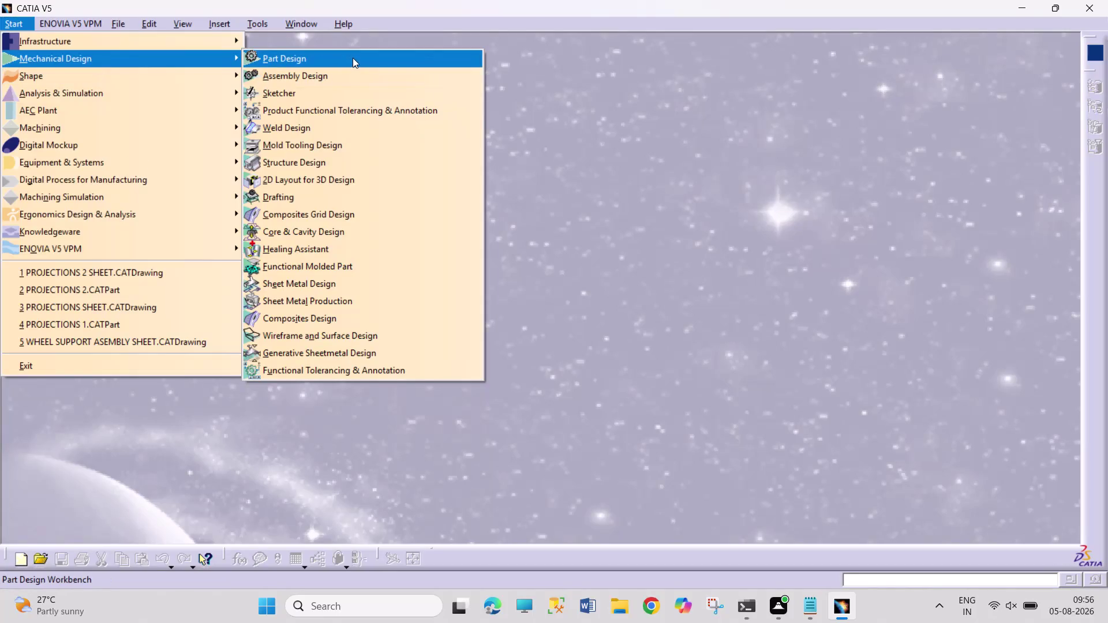
Create a new Part Design document, Part1, and select the xy plane.
click(352, 57)
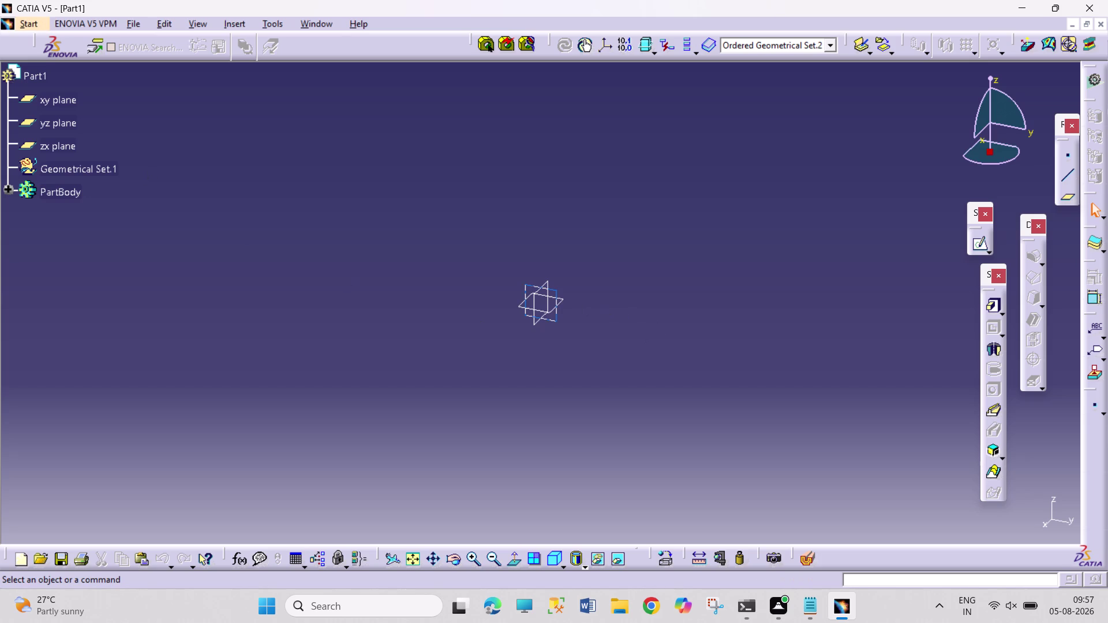
click(562, 299)
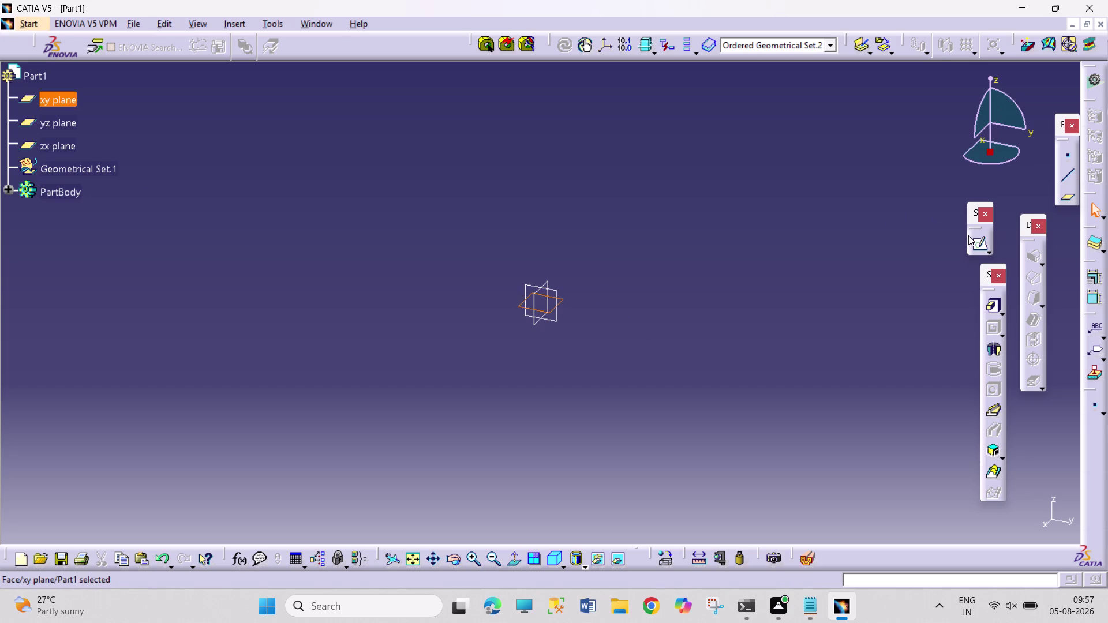
Start a sketch on the xy plane, then abandon the centered rectangle tool.
click(972, 242)
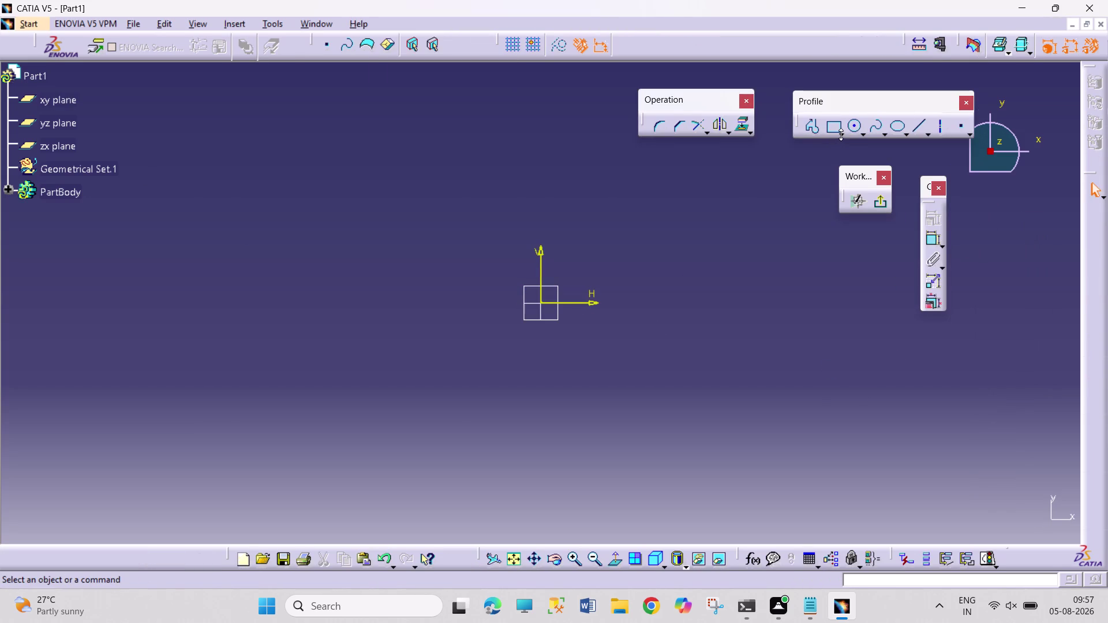
click(841, 135)
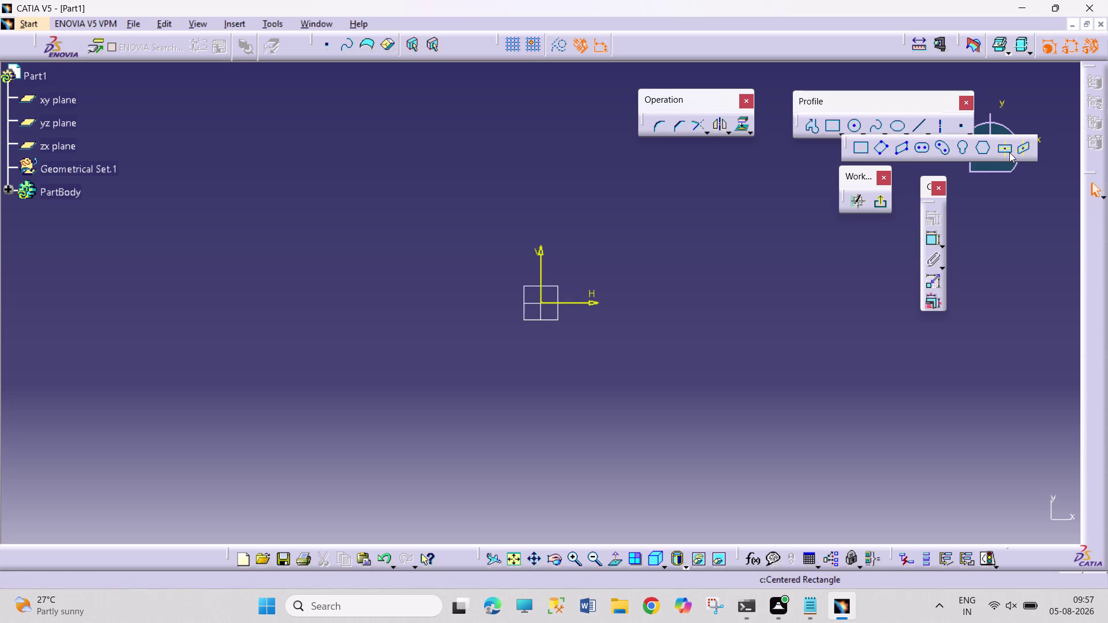
click(1009, 152)
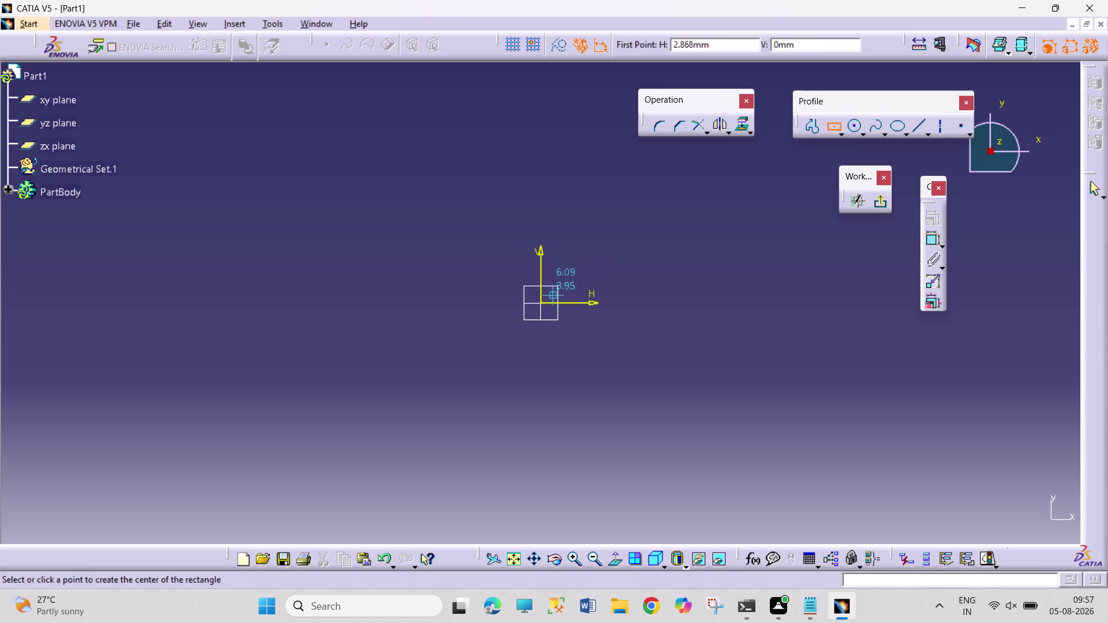
key(Escape)
key(Escape)
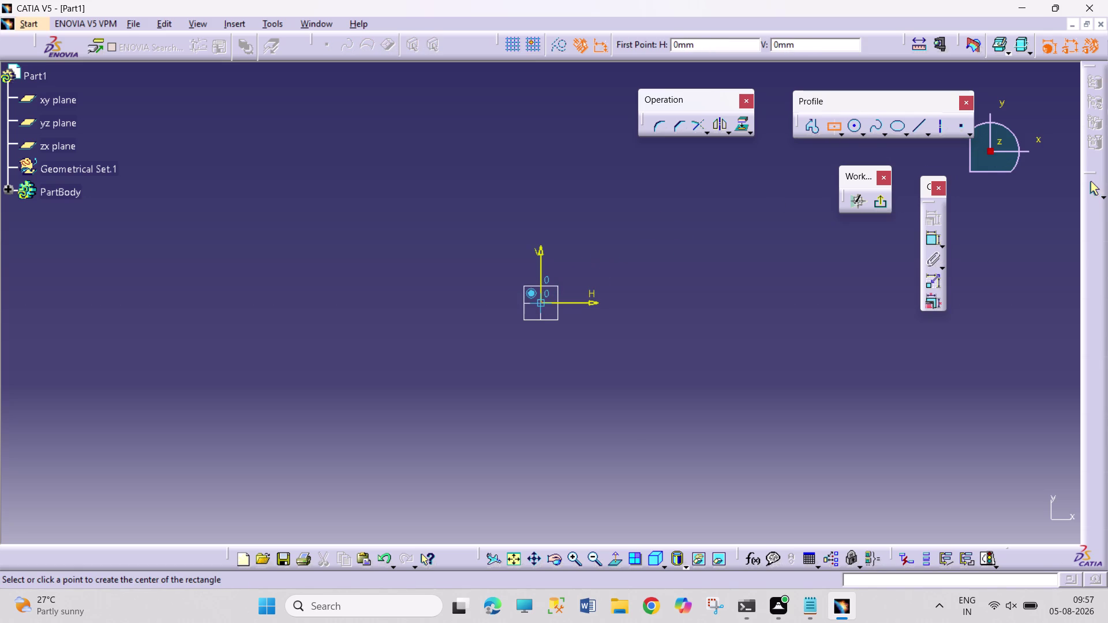
key(Escape)
key(Escape)
Draw a two-point rectangle with opposite corners surrounding the origin.
click(840, 136)
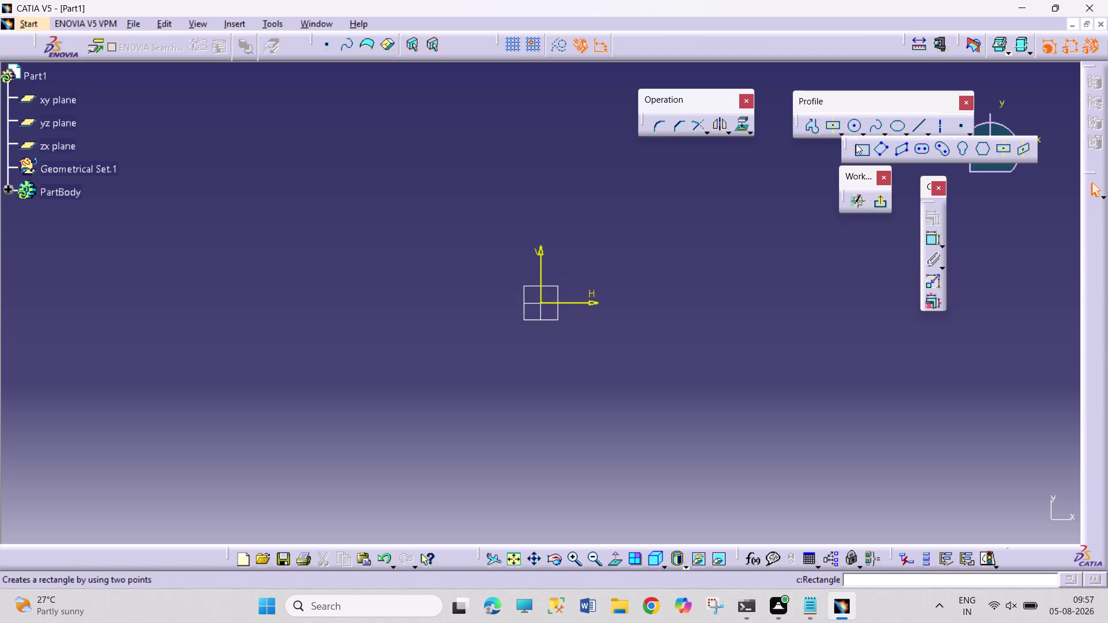
click(862, 151)
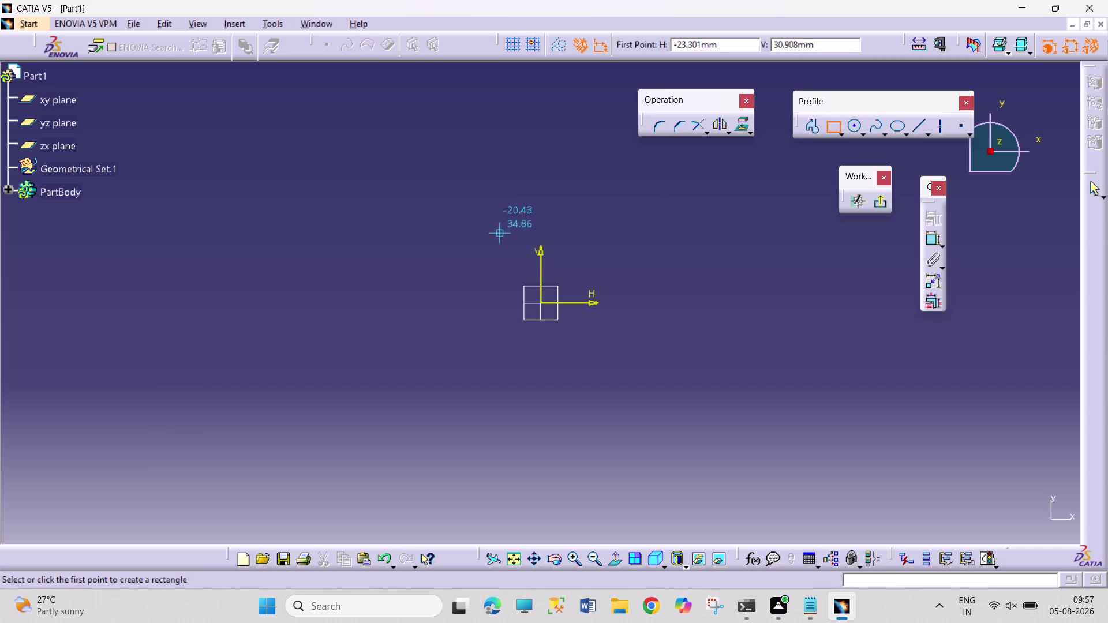
click(430, 232)
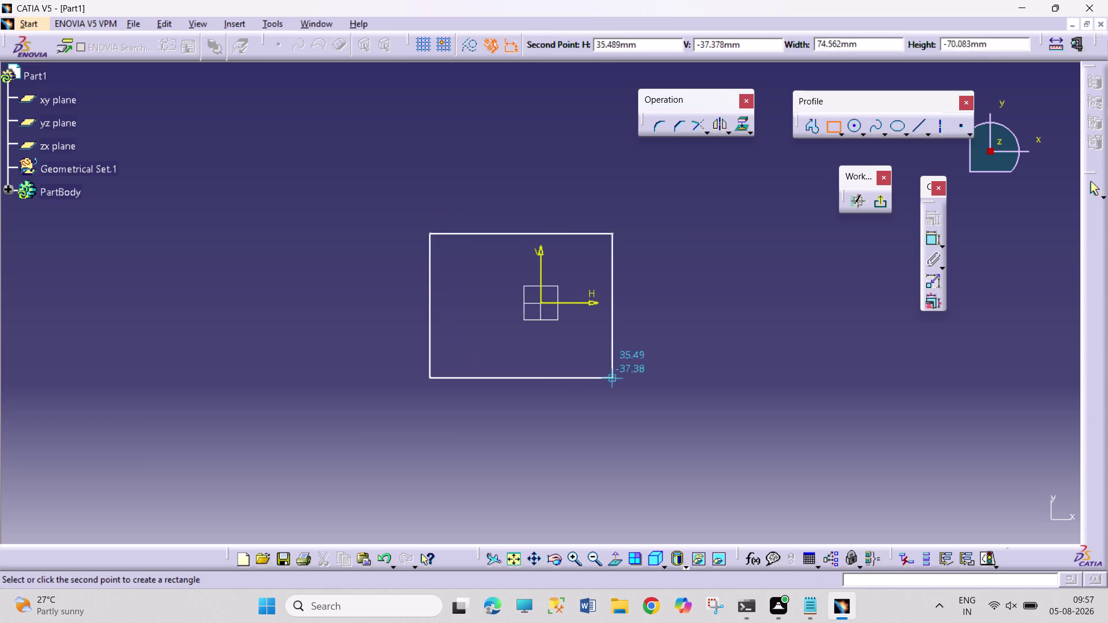
click(786, 362)
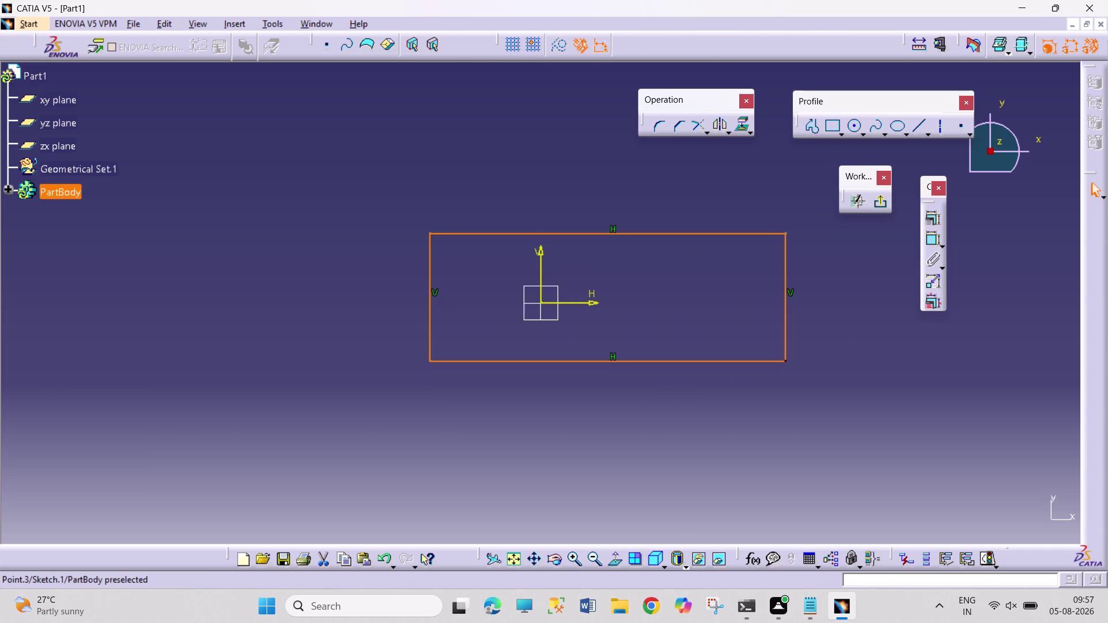
click(850, 345)
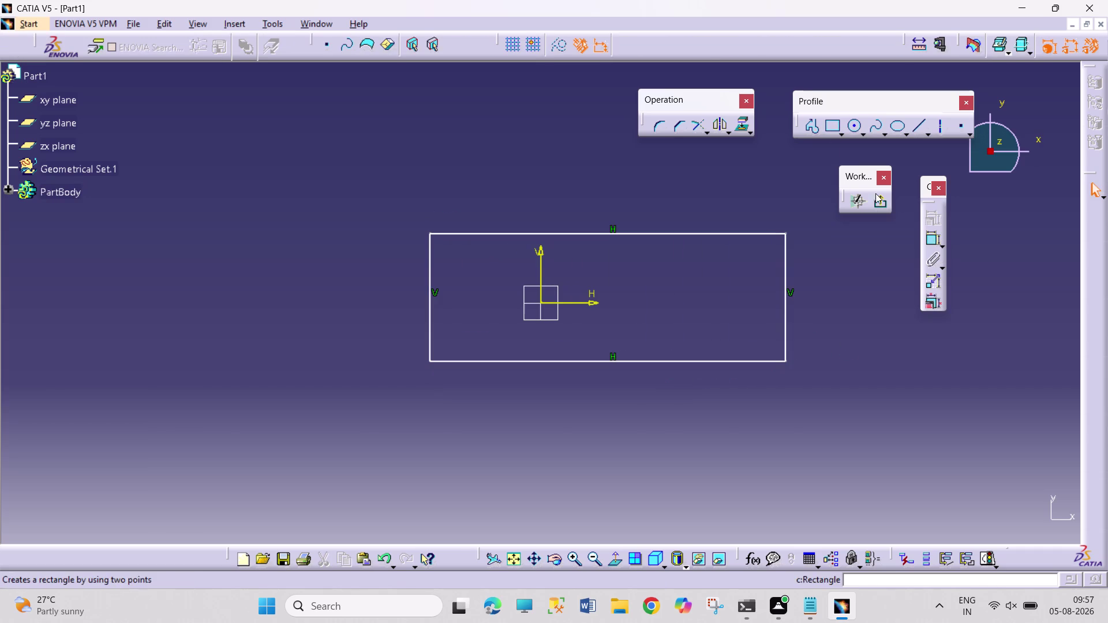
click(930, 244)
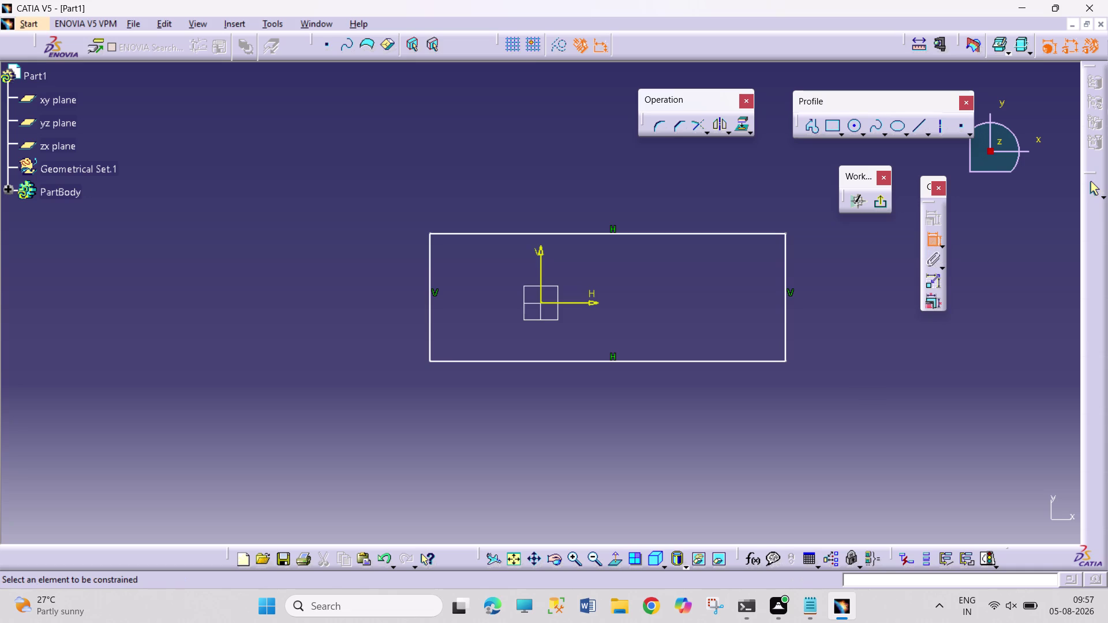
Dimension the rectangle's left edge 75 mm from the vertical axis.
click(433, 304)
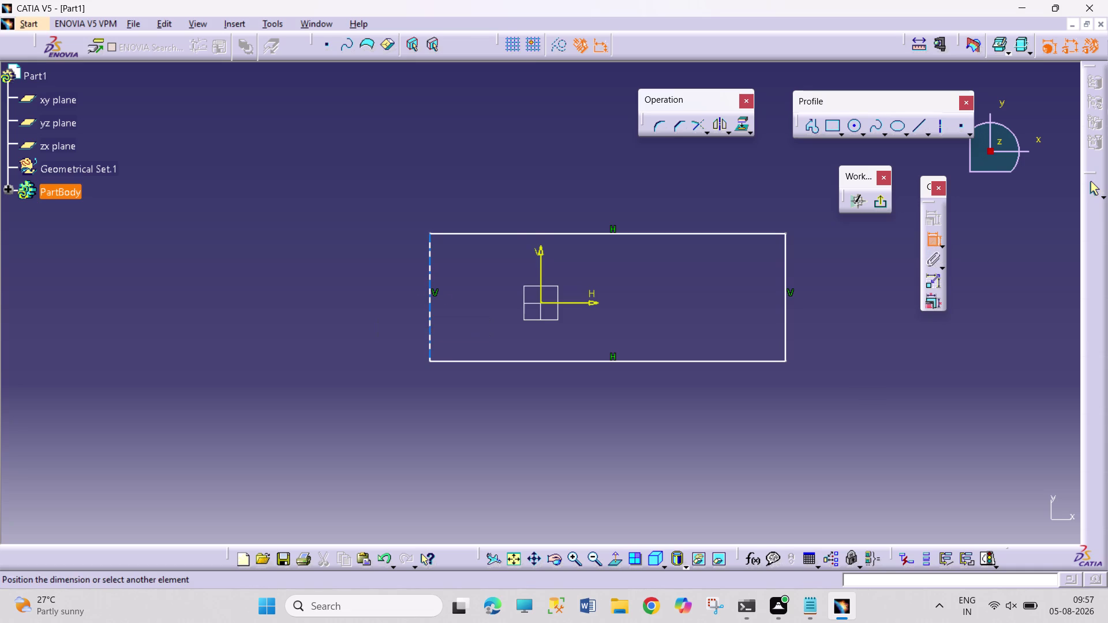
click(540, 263)
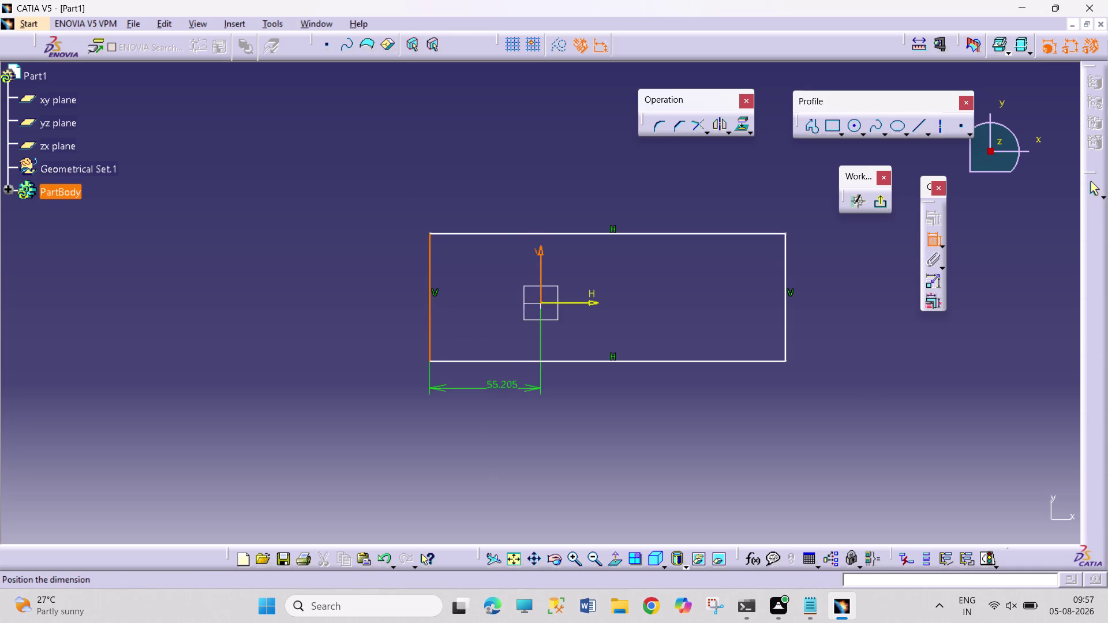
click(501, 395)
double_click(504, 388)
text(75)
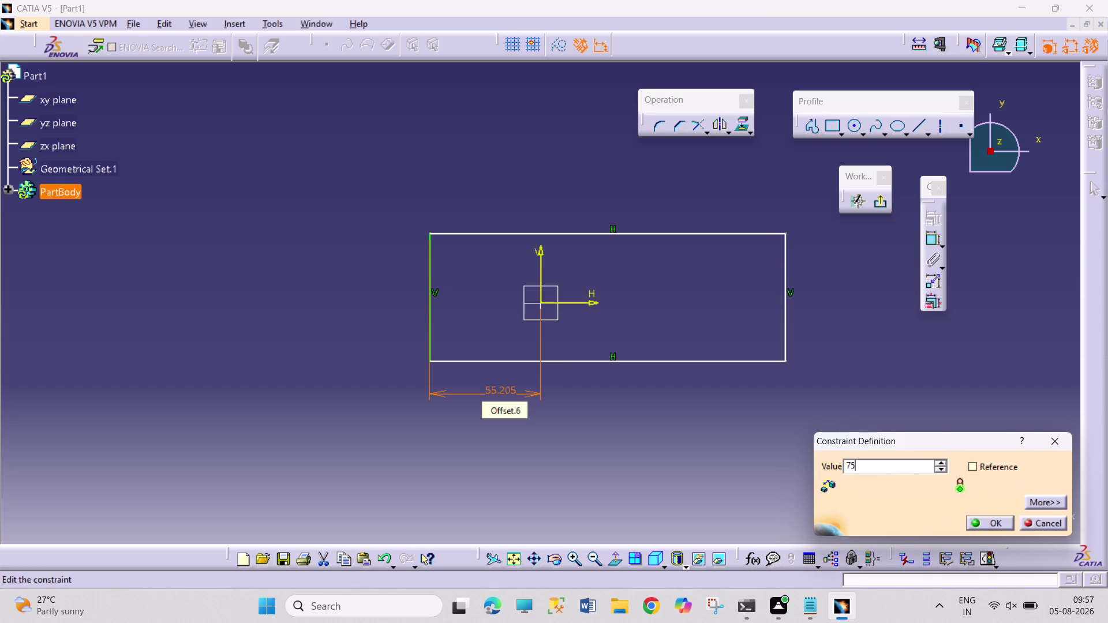
key(Return)
click(719, 405)
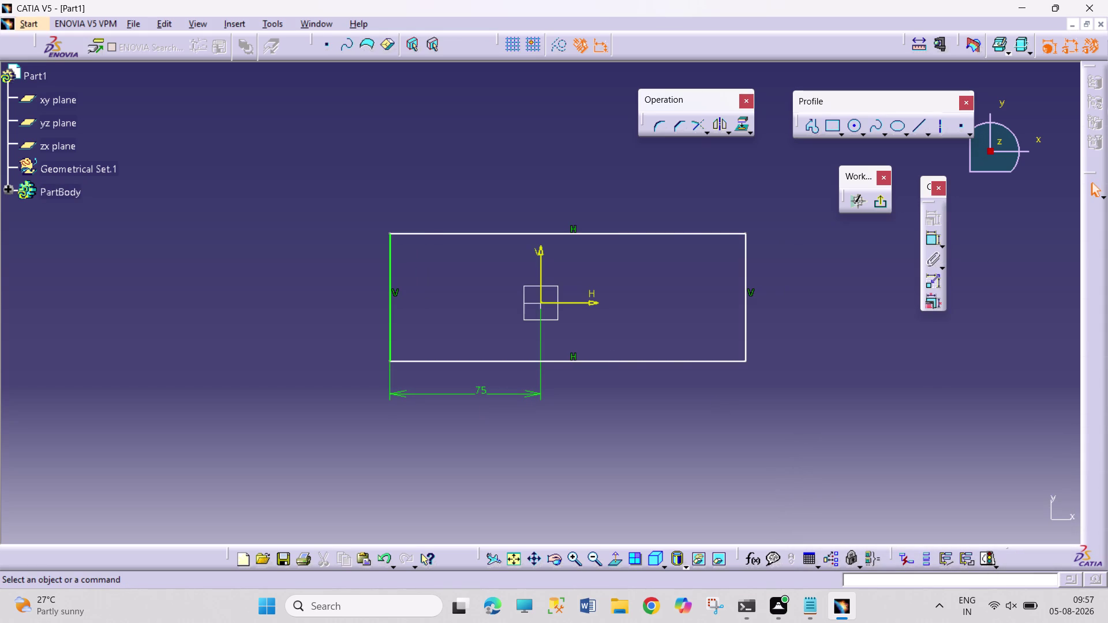
Dimension the right edge 90 mm from the vertical axis.
click(934, 241)
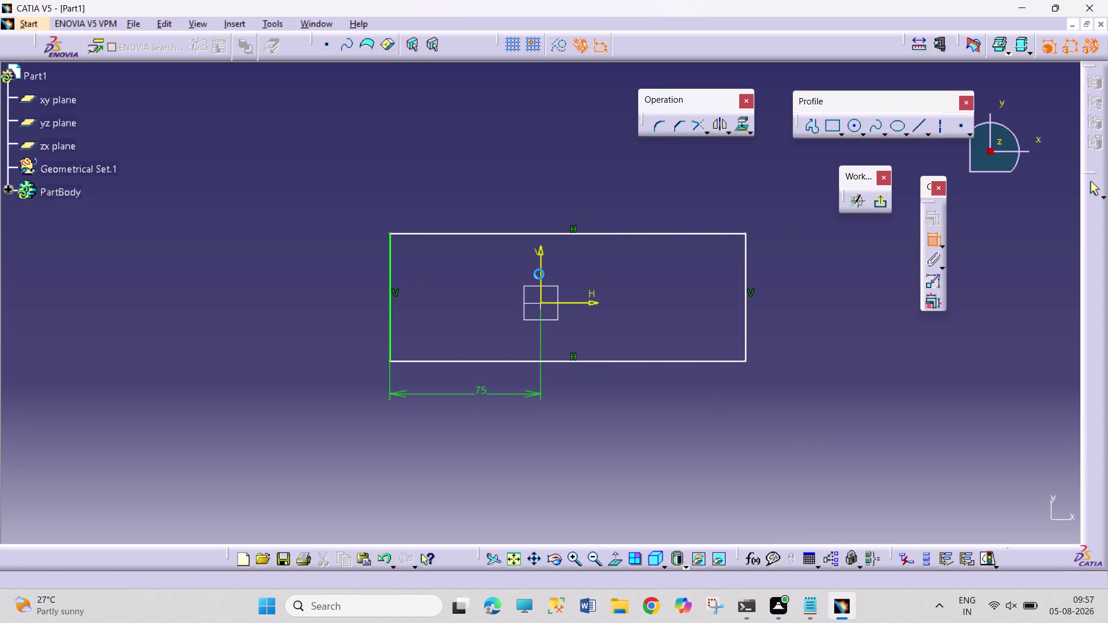
click(544, 271)
click(746, 287)
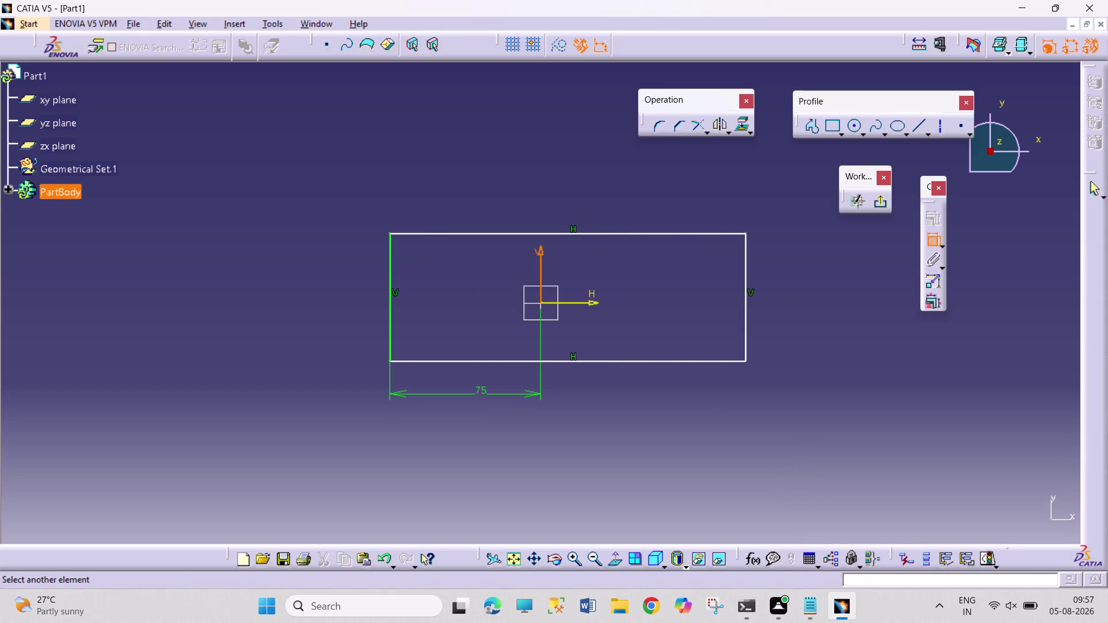
click(670, 392)
double_click(679, 385)
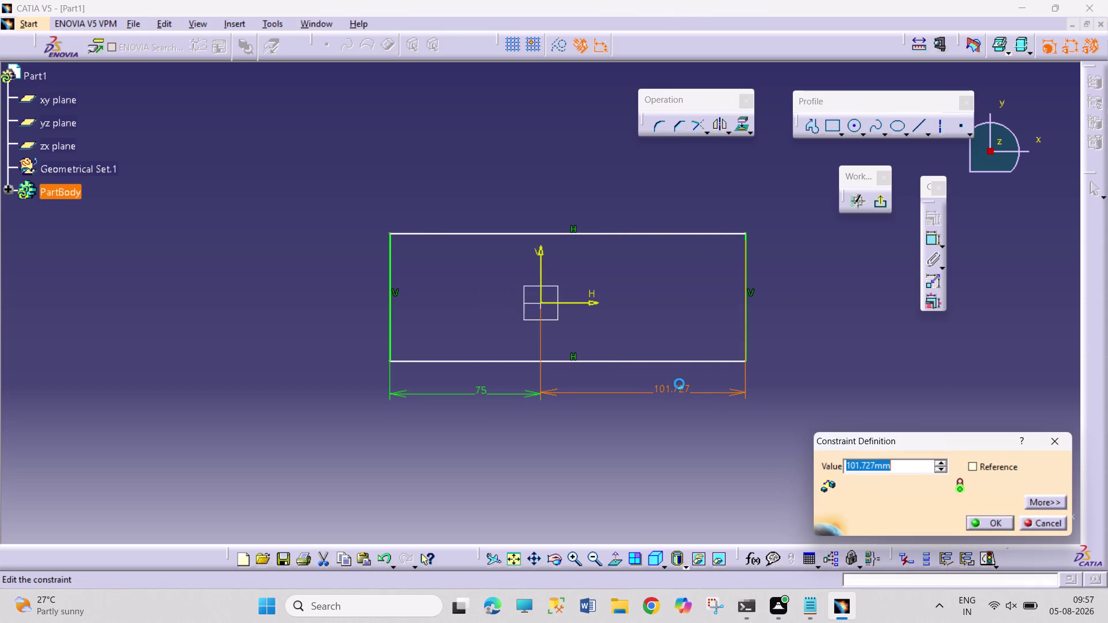
text(90)
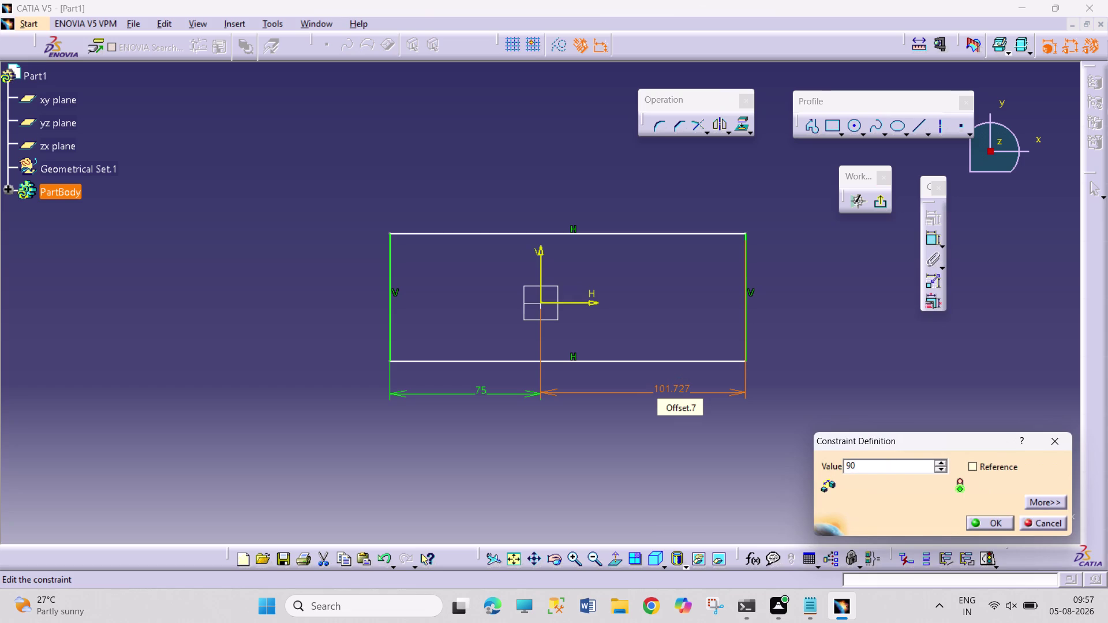
key(Return)
click(848, 380)
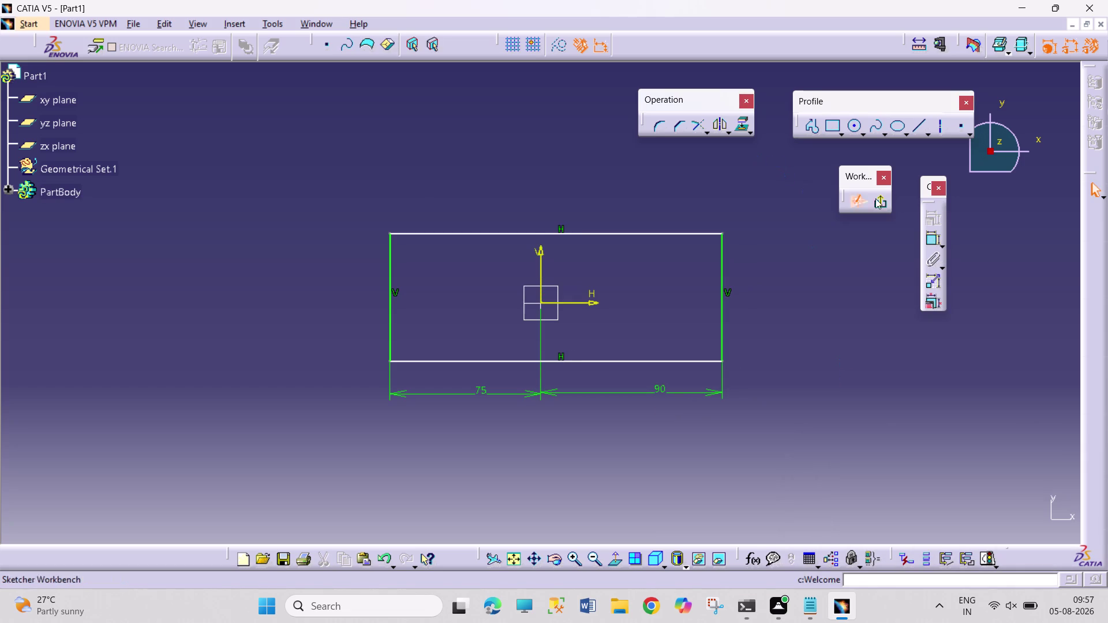
Set the rectangle's right edge length to 56 mm.
click(931, 242)
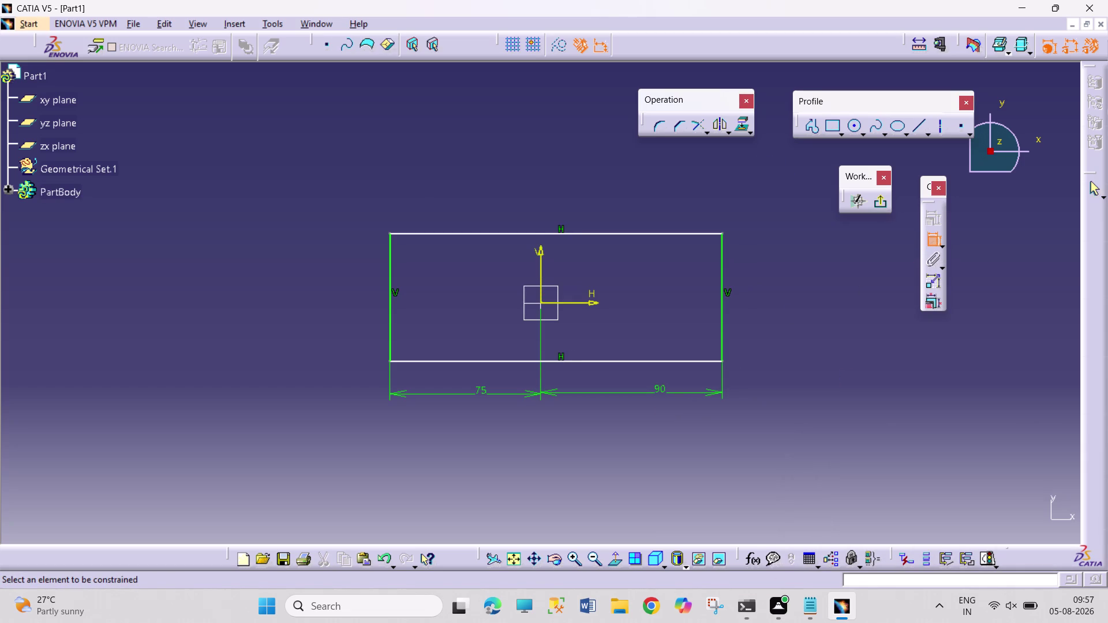
drag(723, 303, 731, 301)
click(798, 292)
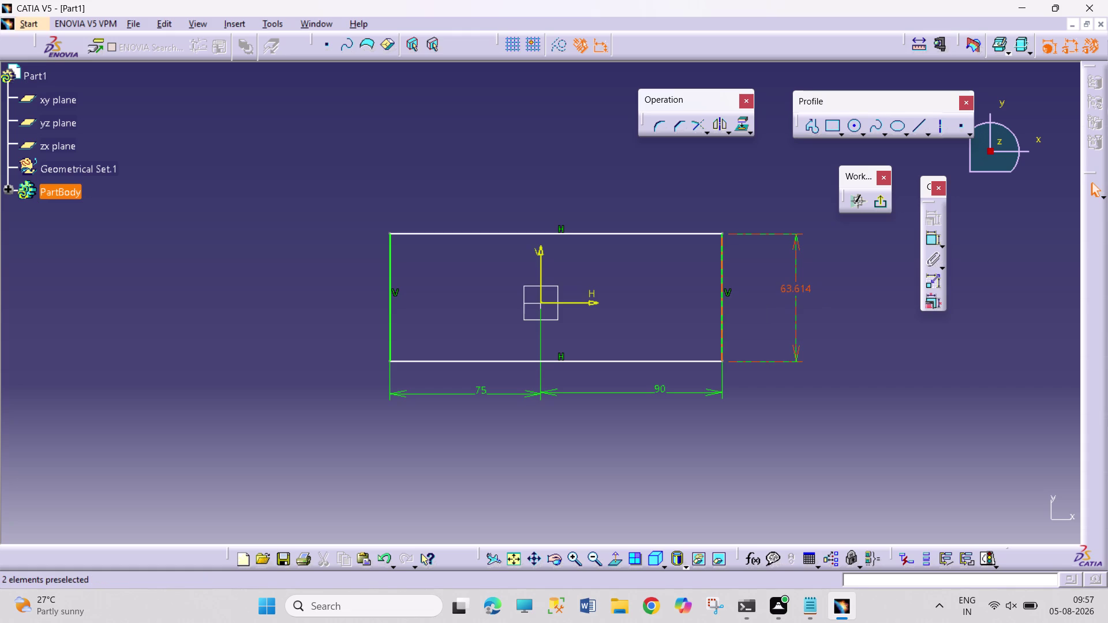
double_click(800, 286)
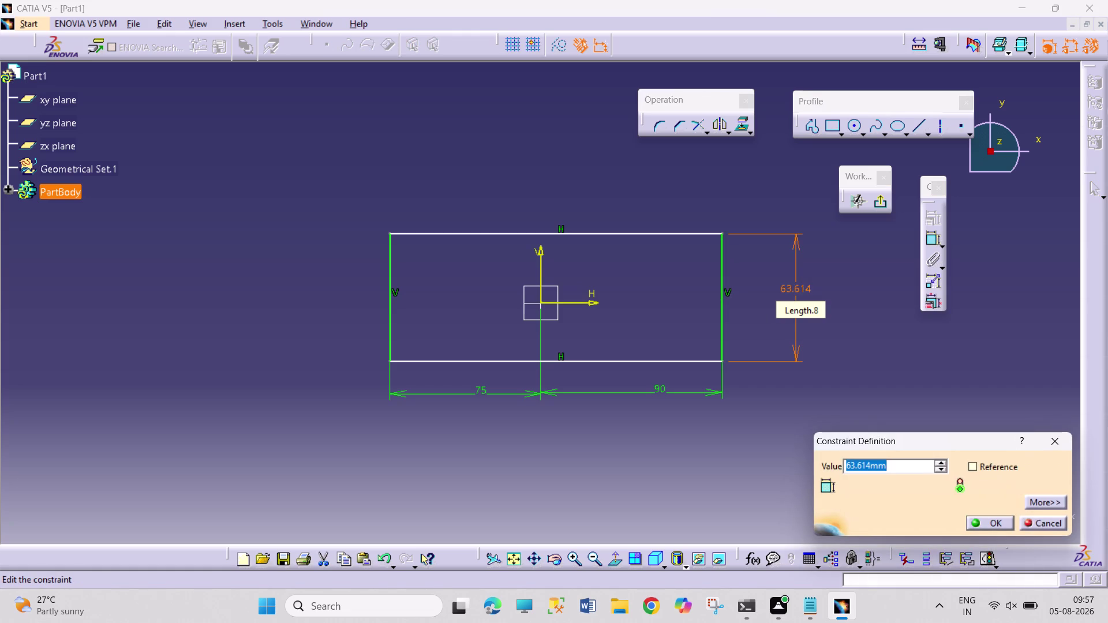
text(56)
key(Return)
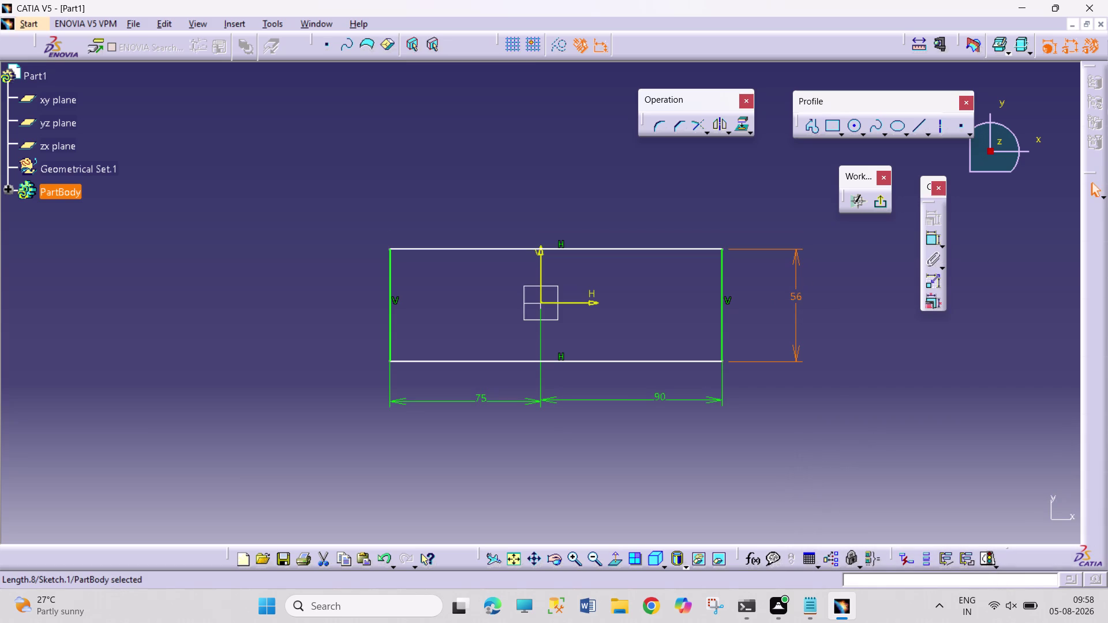
click(852, 349)
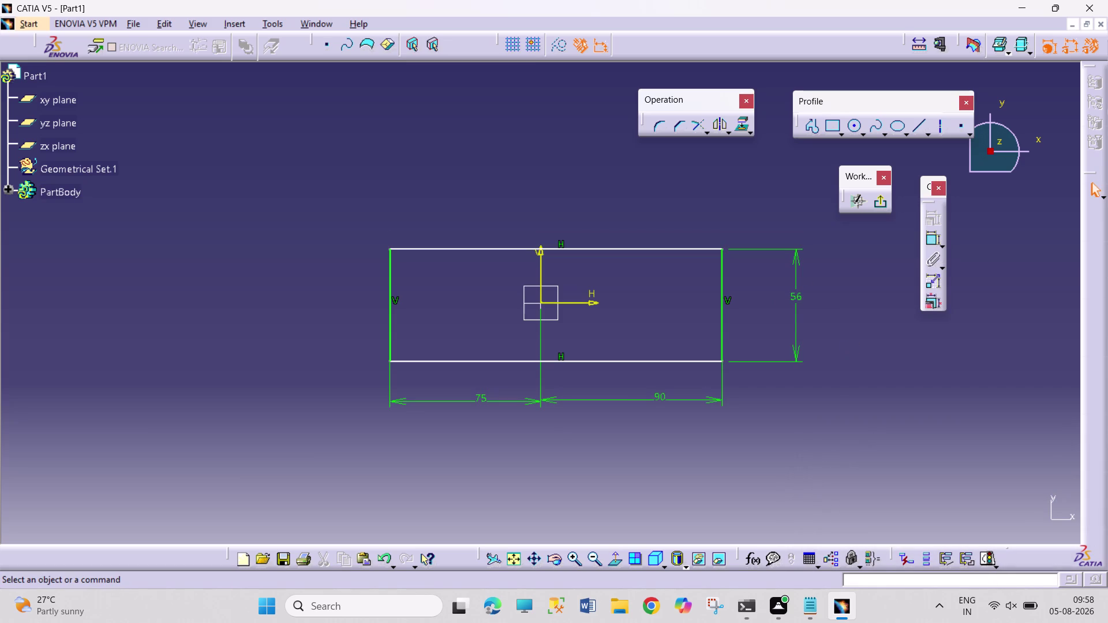
click(938, 242)
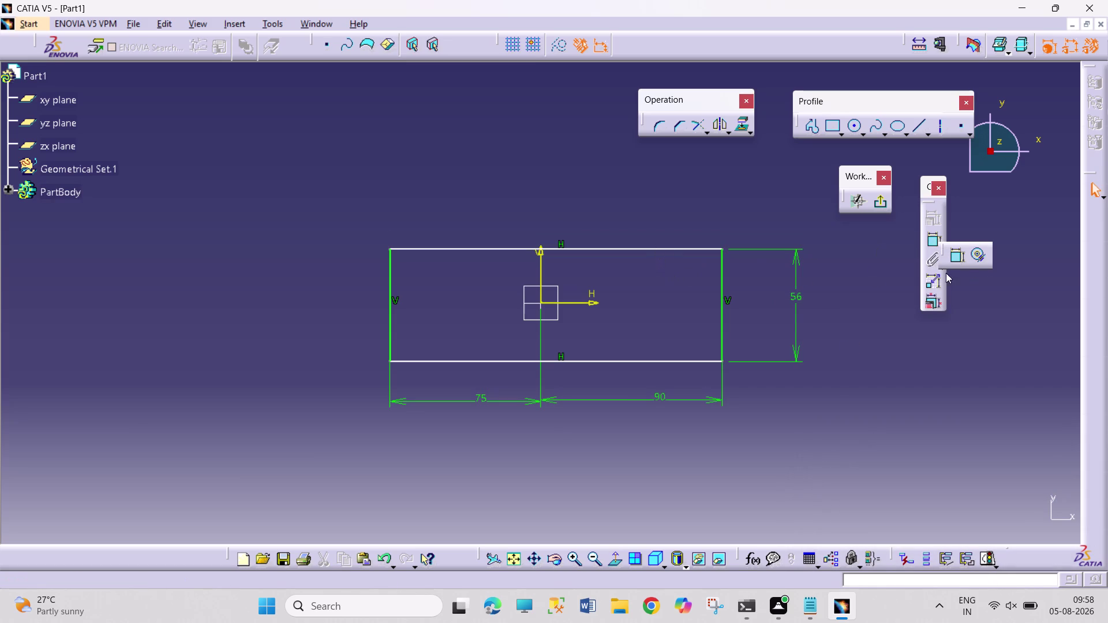
Delete the redundant 165 overall width dimension and drag the rectangle into position.
click(953, 253)
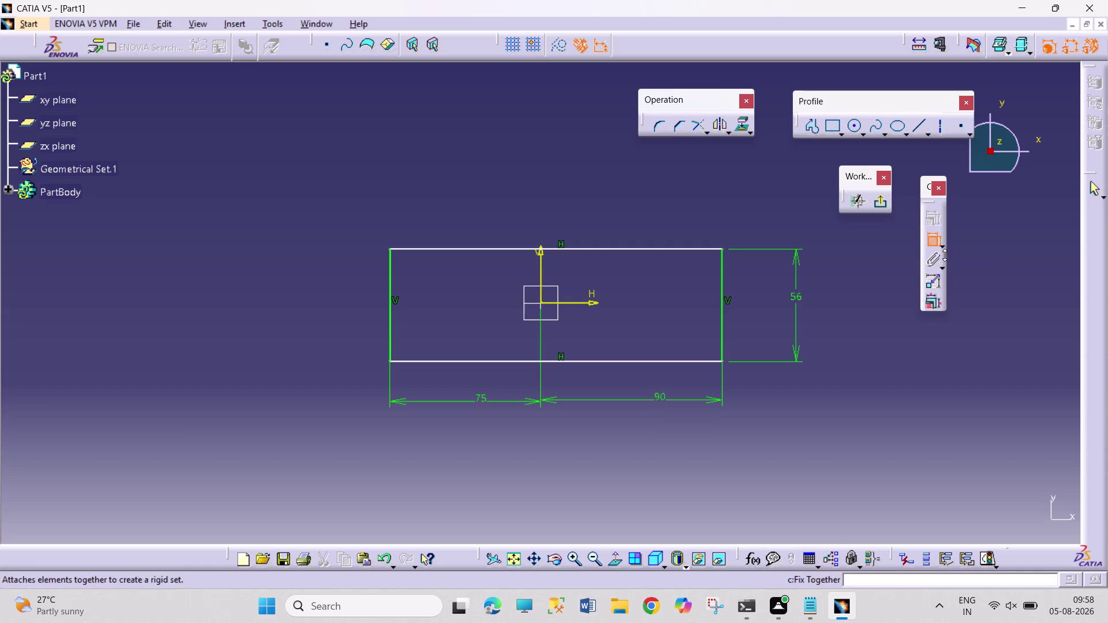
click(646, 250)
click(650, 214)
right_click(654, 213)
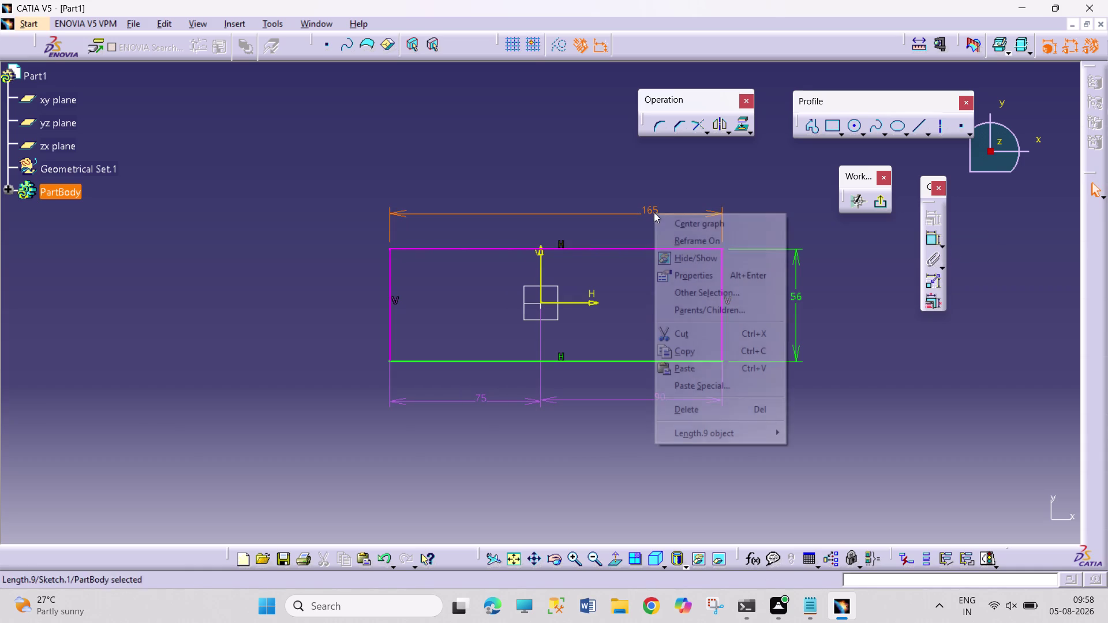
click(719, 408)
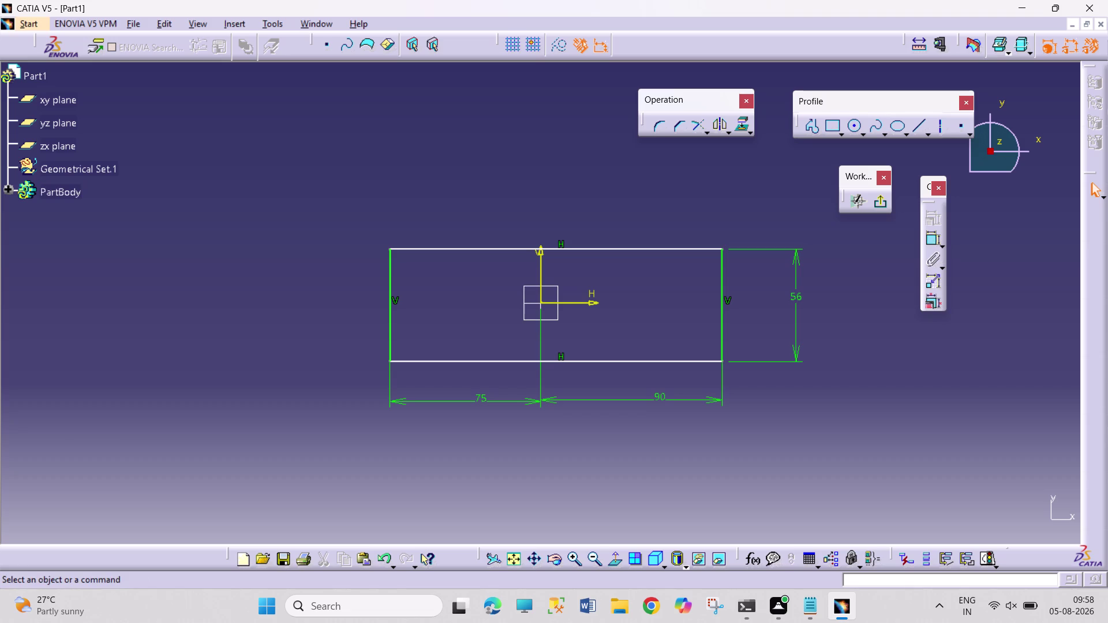
drag(724, 327, 783, 327)
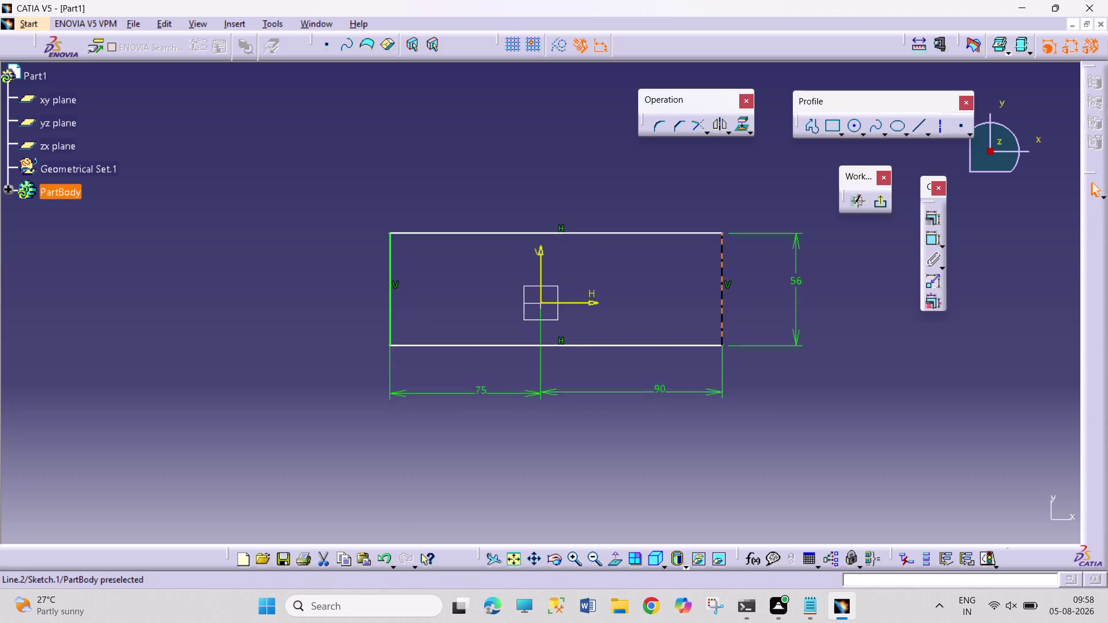
drag(784, 326, 783, 329)
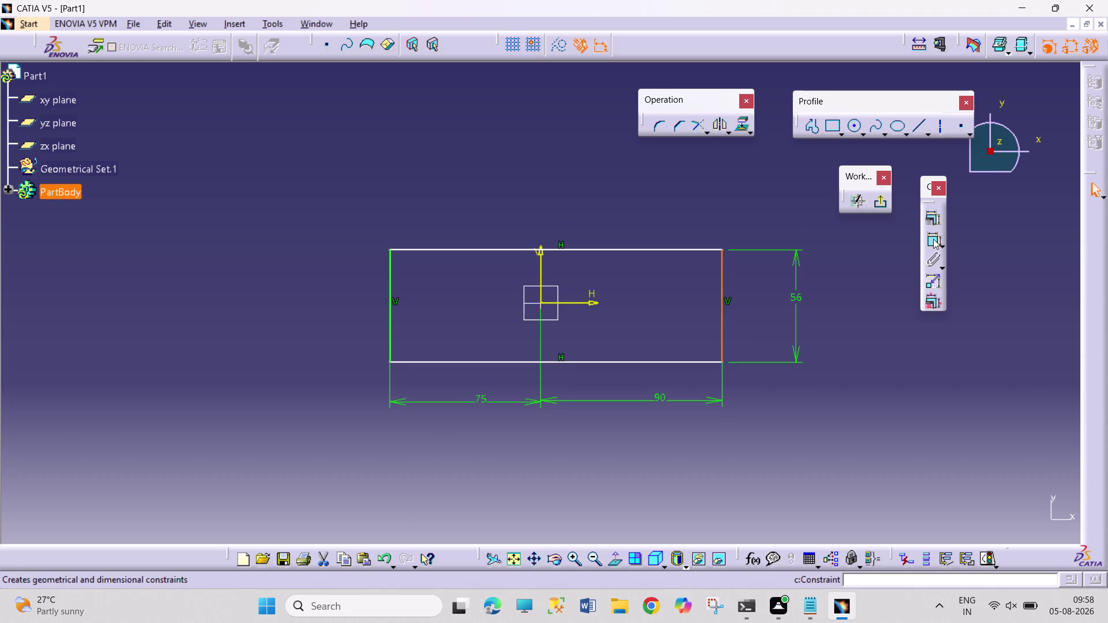
Dimension the bottom edge 28 mm from the horizontal axis and exit the sketch.
click(933, 238)
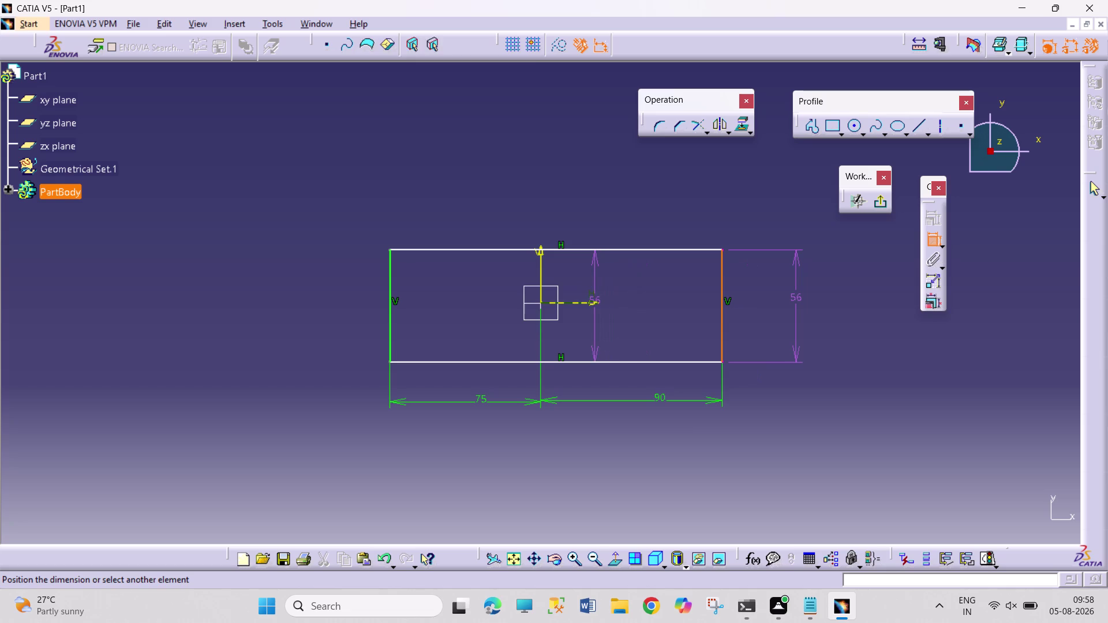
click(595, 303)
key(Escape)
key(Escape)
key(Escape)
key(Escape)
key(Escape)
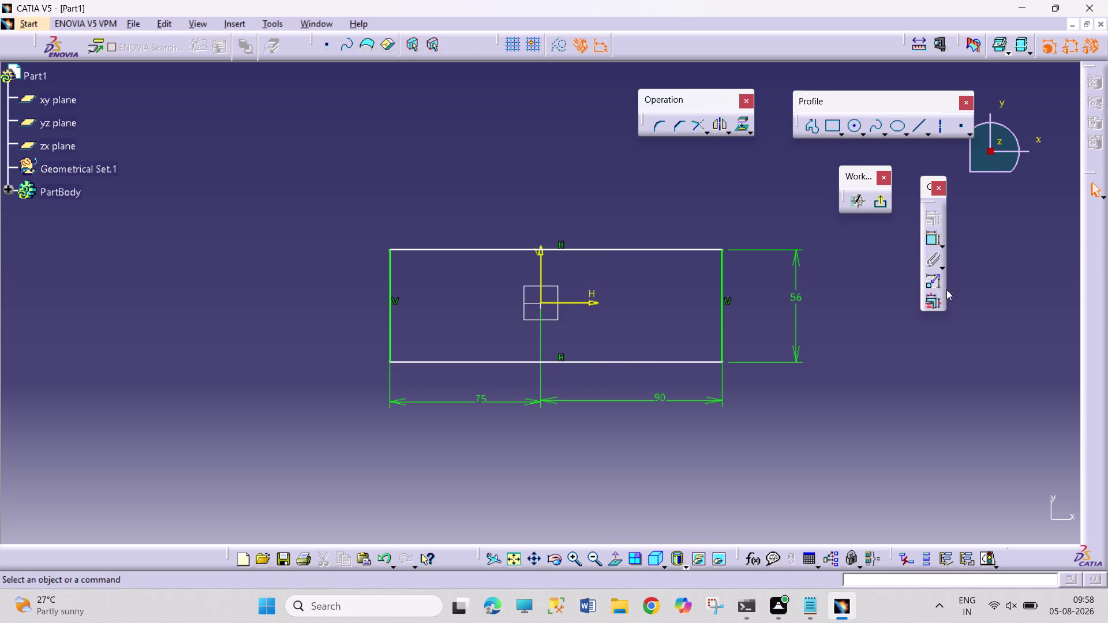
click(936, 239)
drag(622, 360, 620, 352)
click(596, 303)
click(595, 335)
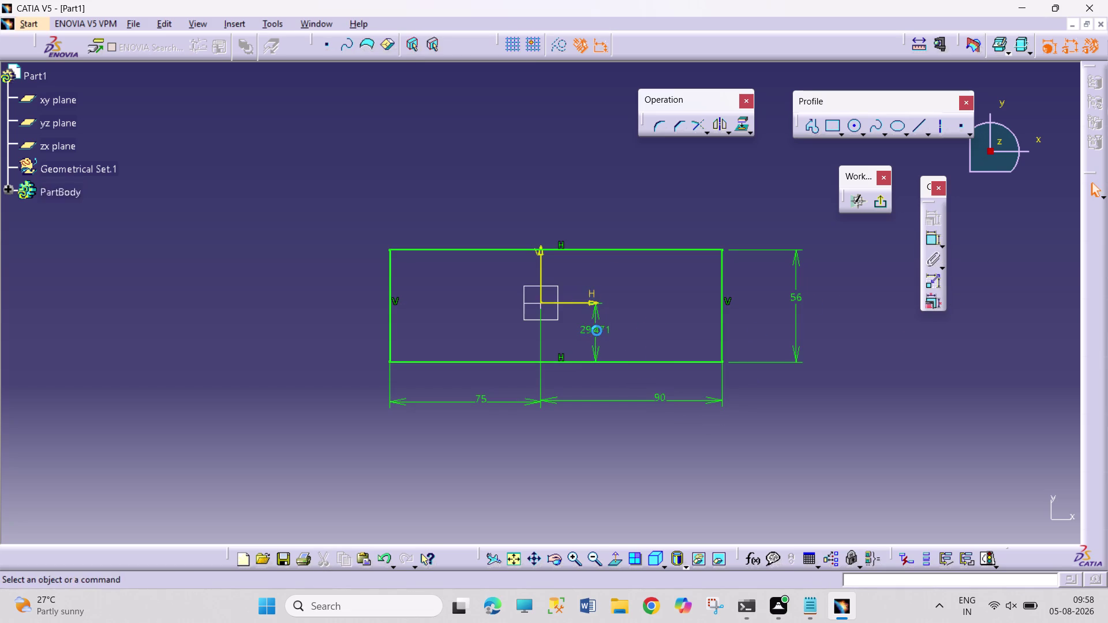
double_click(598, 327)
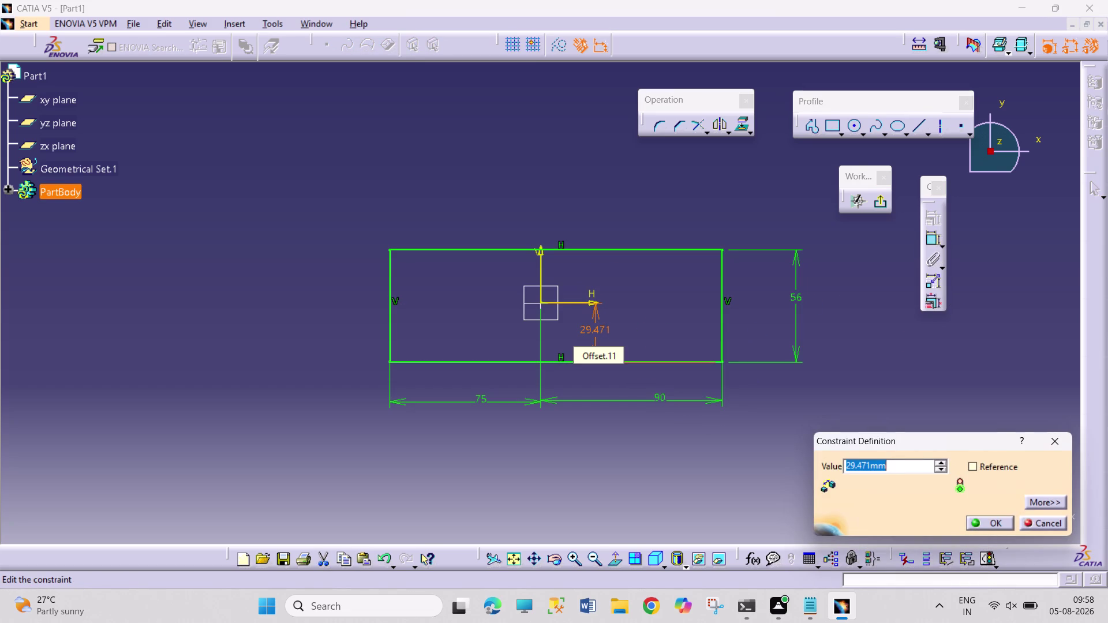
text(28)
key(Return)
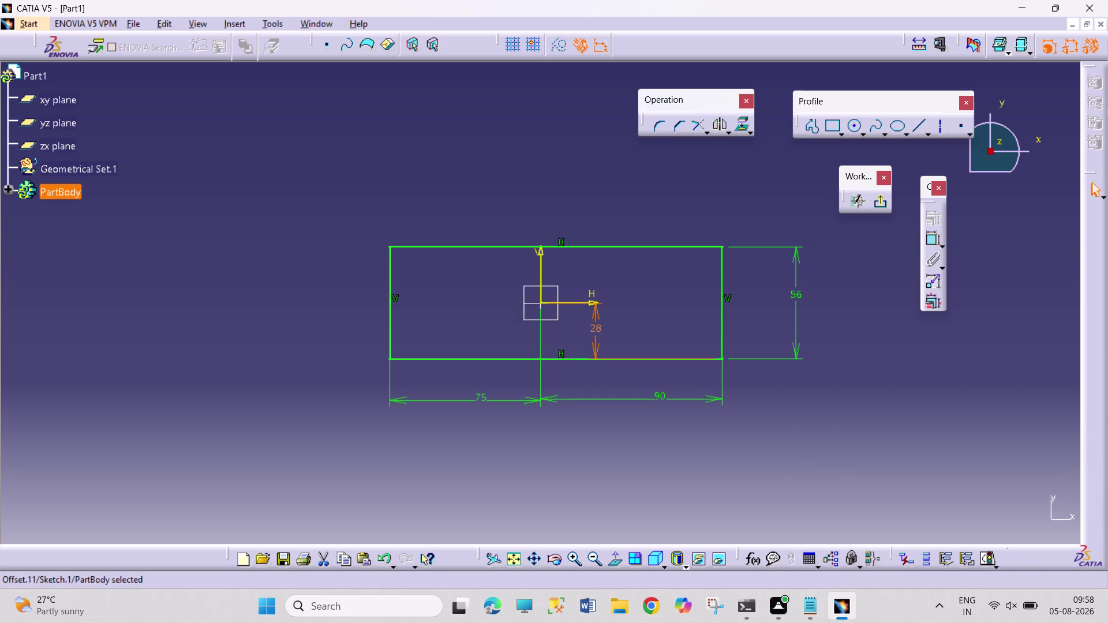
click(818, 523)
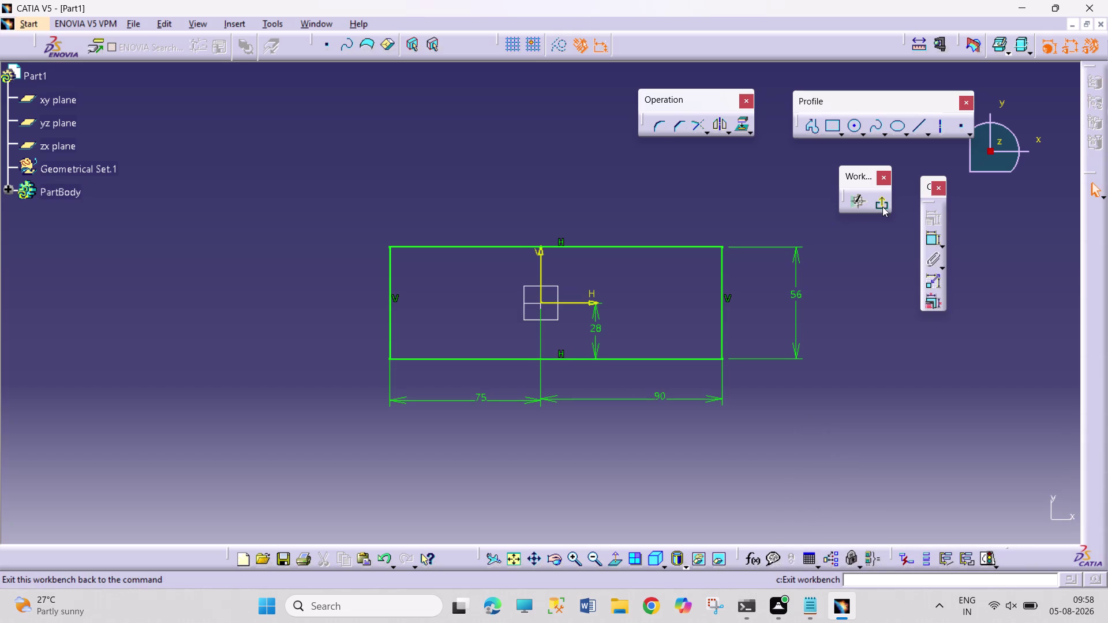
click(882, 207)
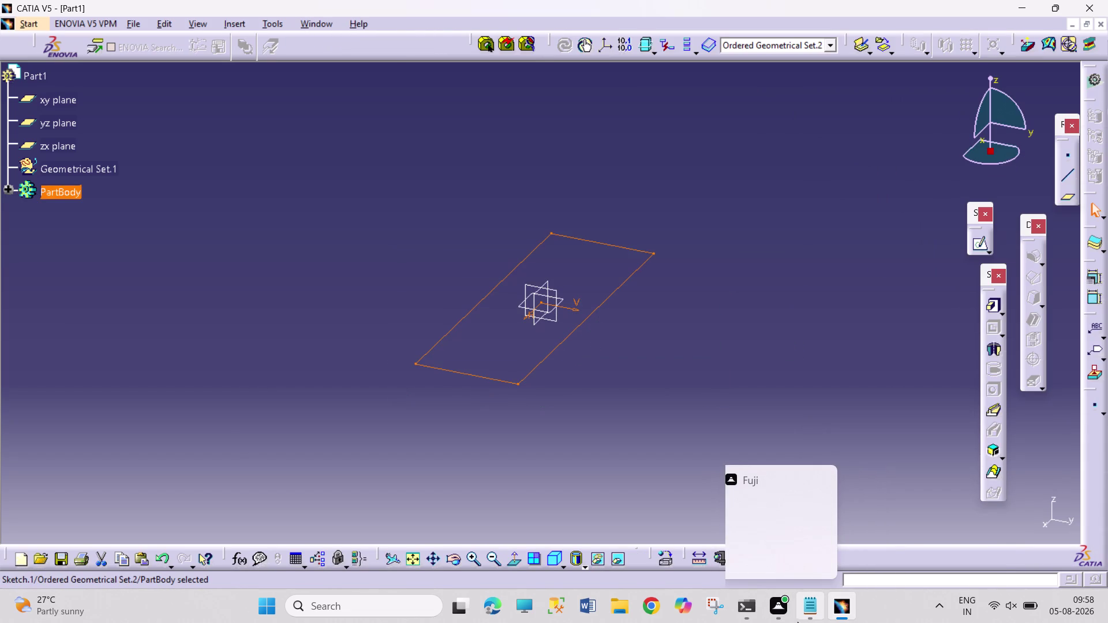
Reopen the sketch and draw two circles on the horizontal axis.
click(596, 303)
double_click(598, 311)
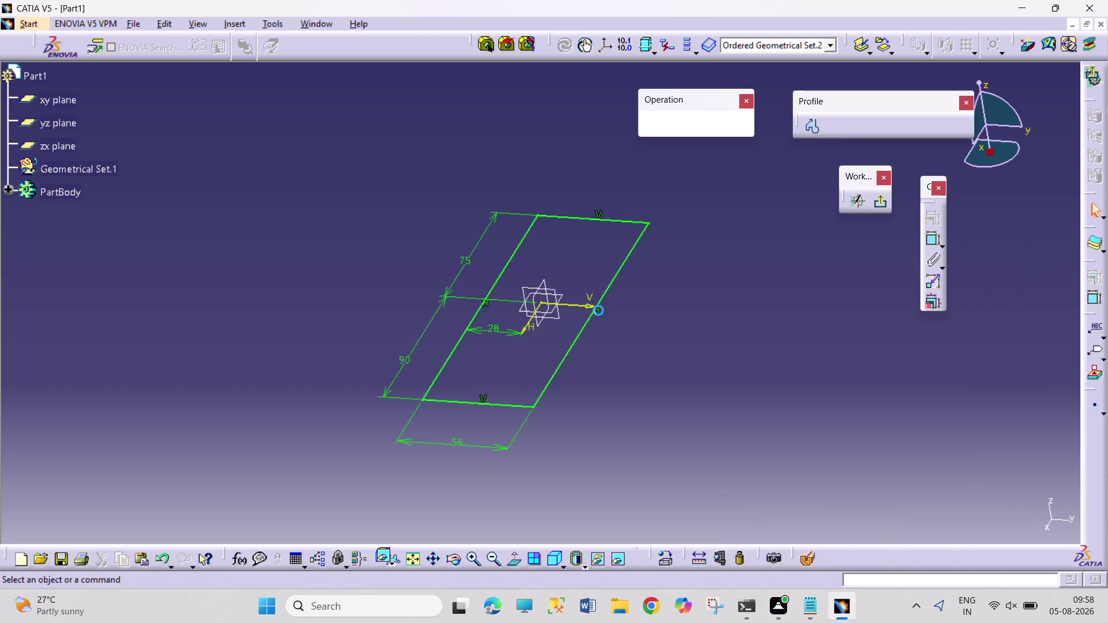
click(854, 130)
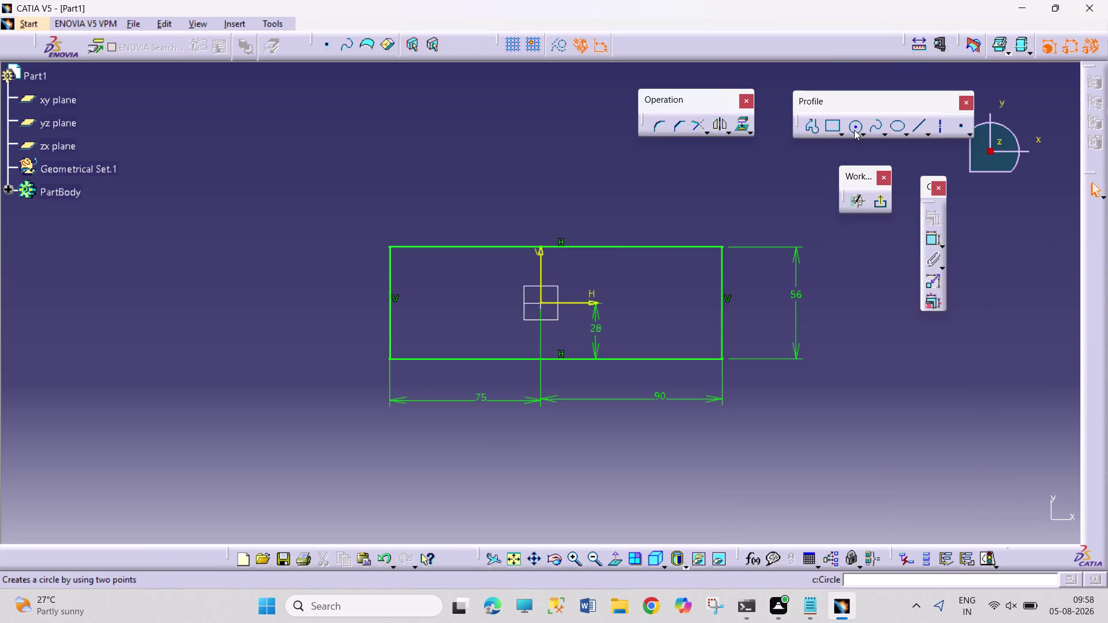
click(453, 303)
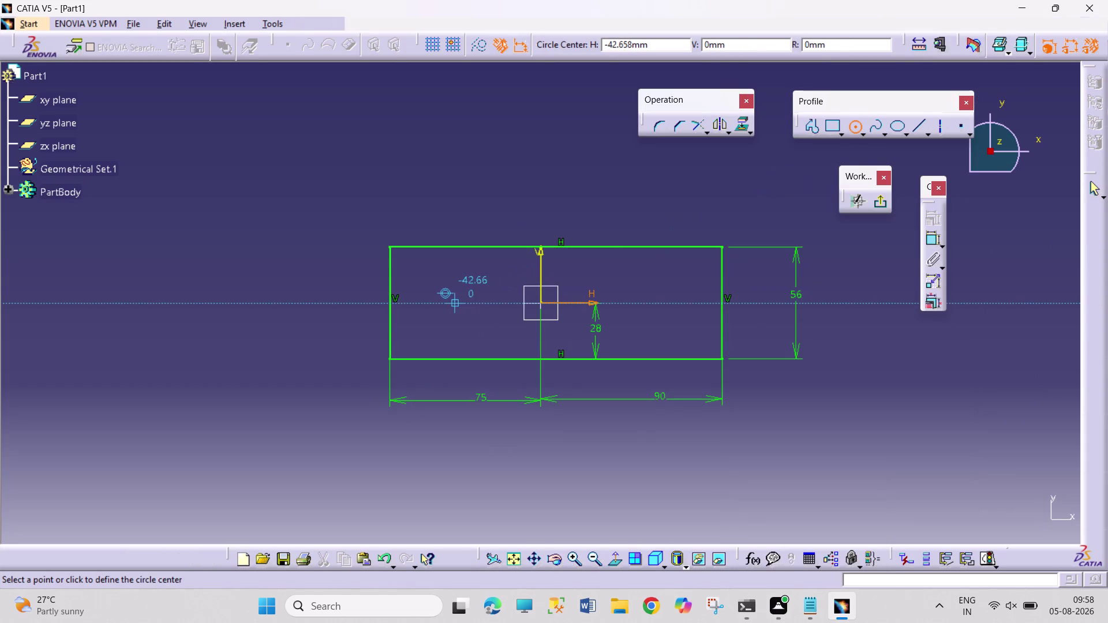
click(468, 312)
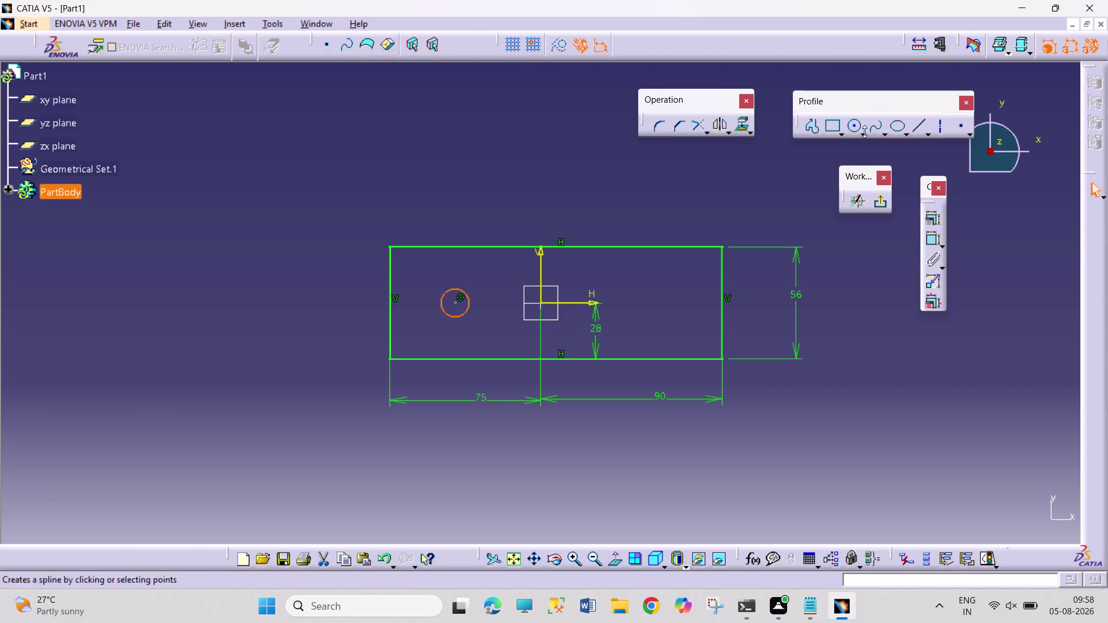
click(856, 127)
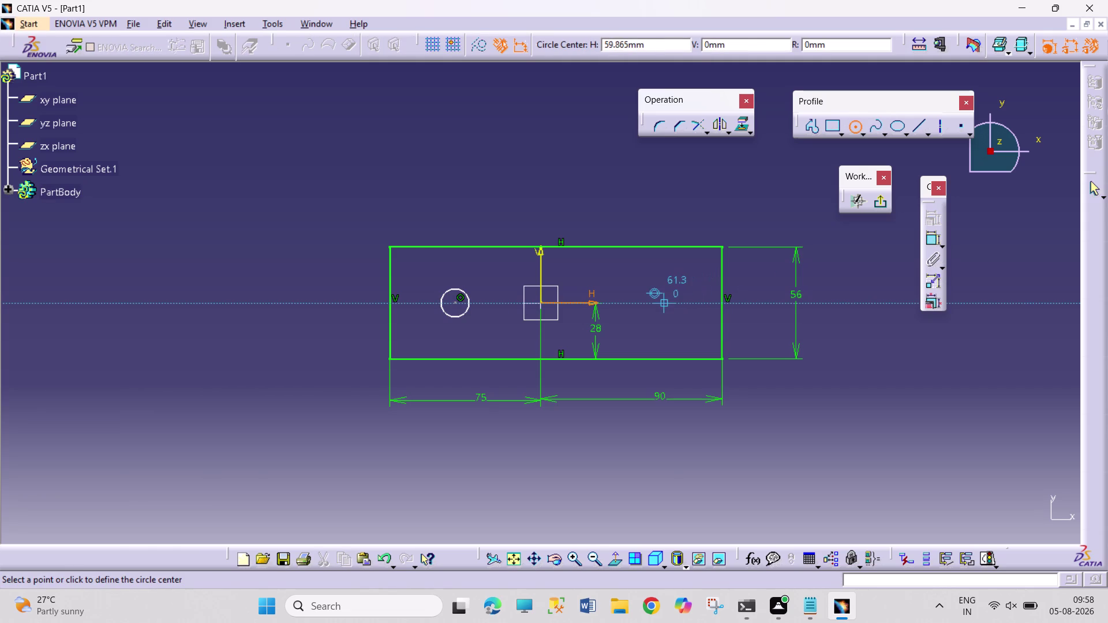
click(659, 301)
click(672, 309)
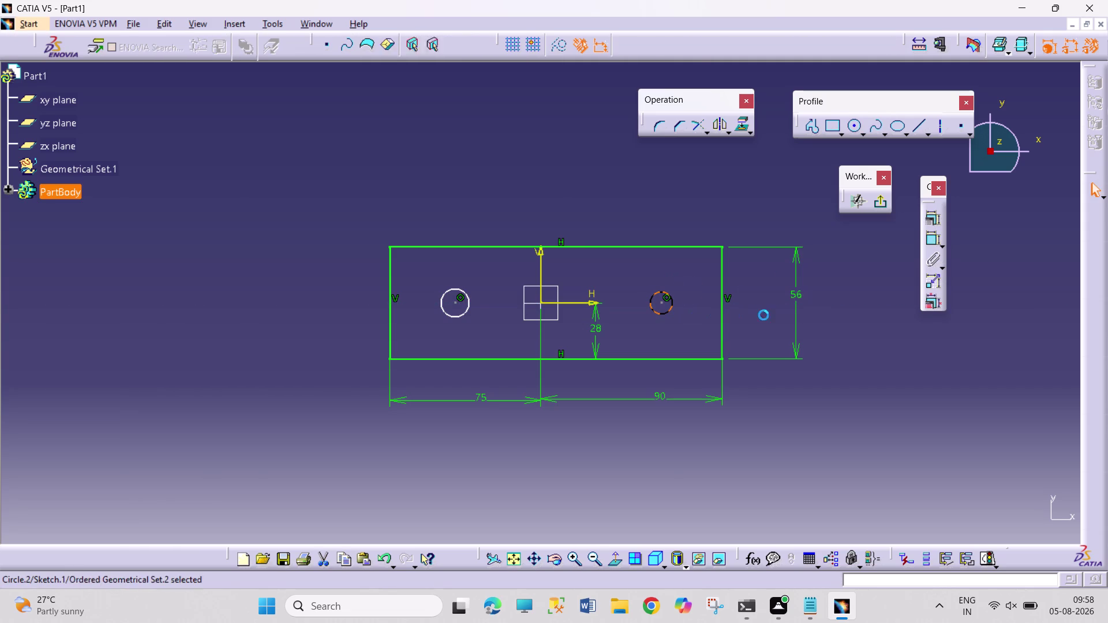
Set both circle diameters to 16 mm.
click(933, 241)
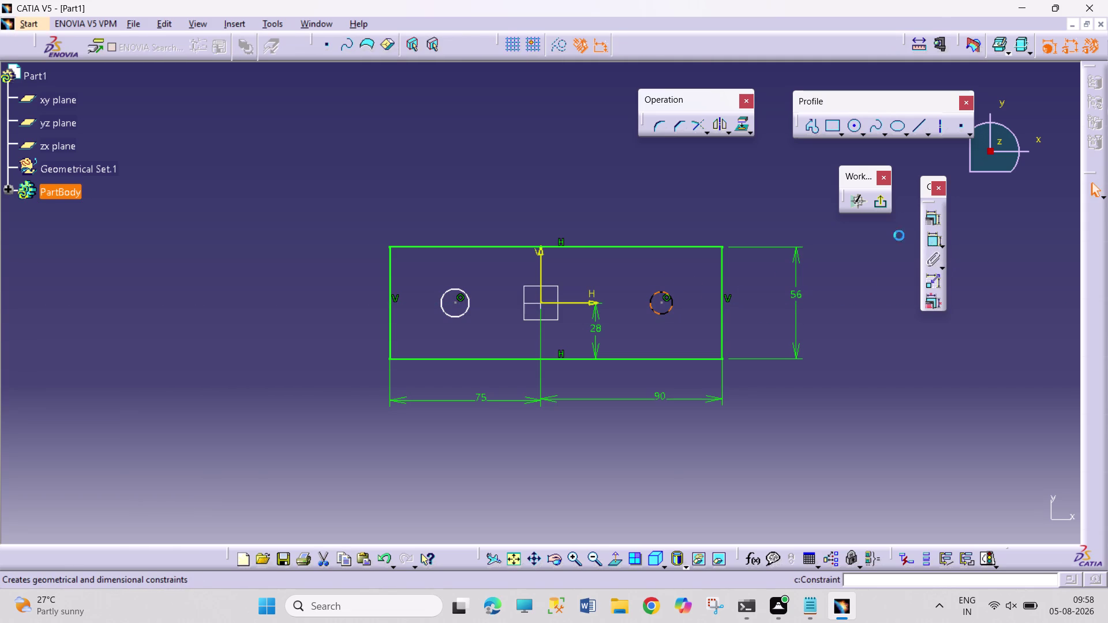
click(696, 223)
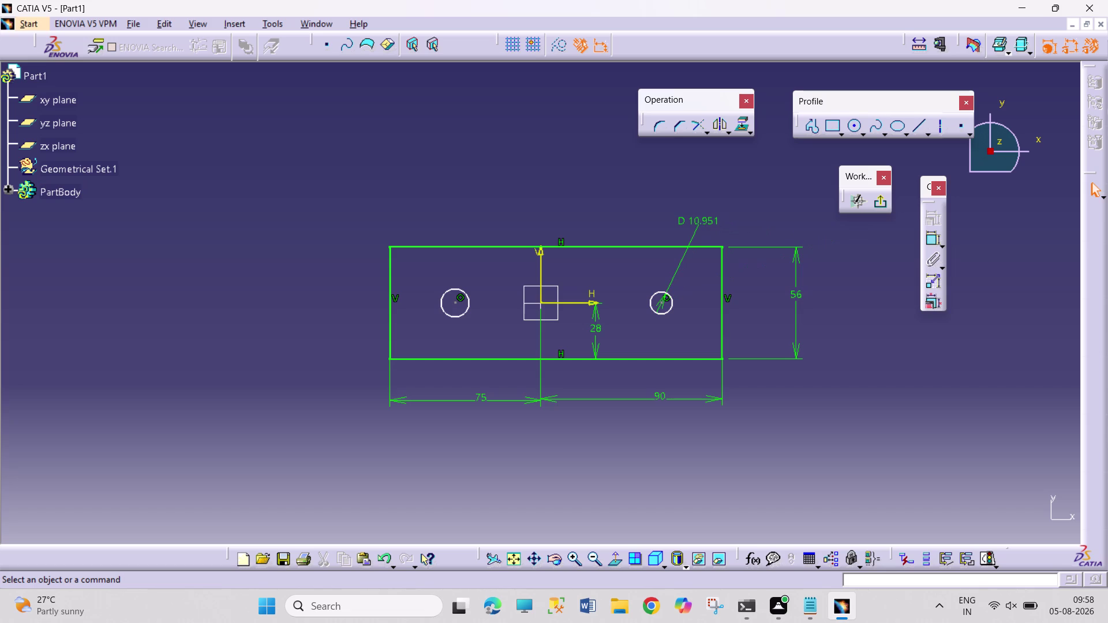
double_click(706, 223)
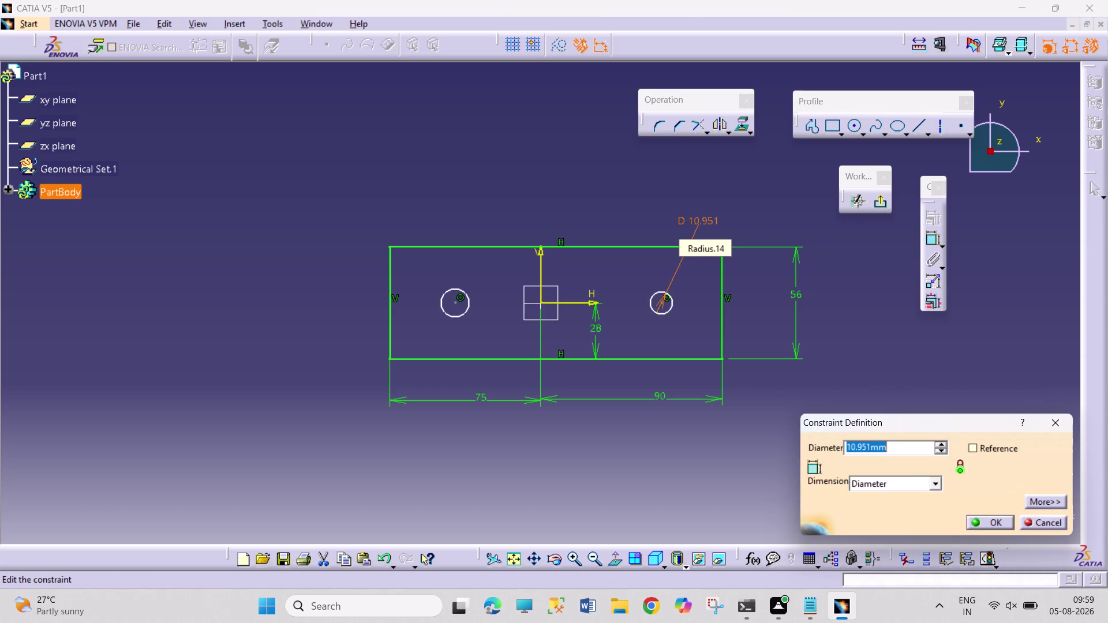
text(16)
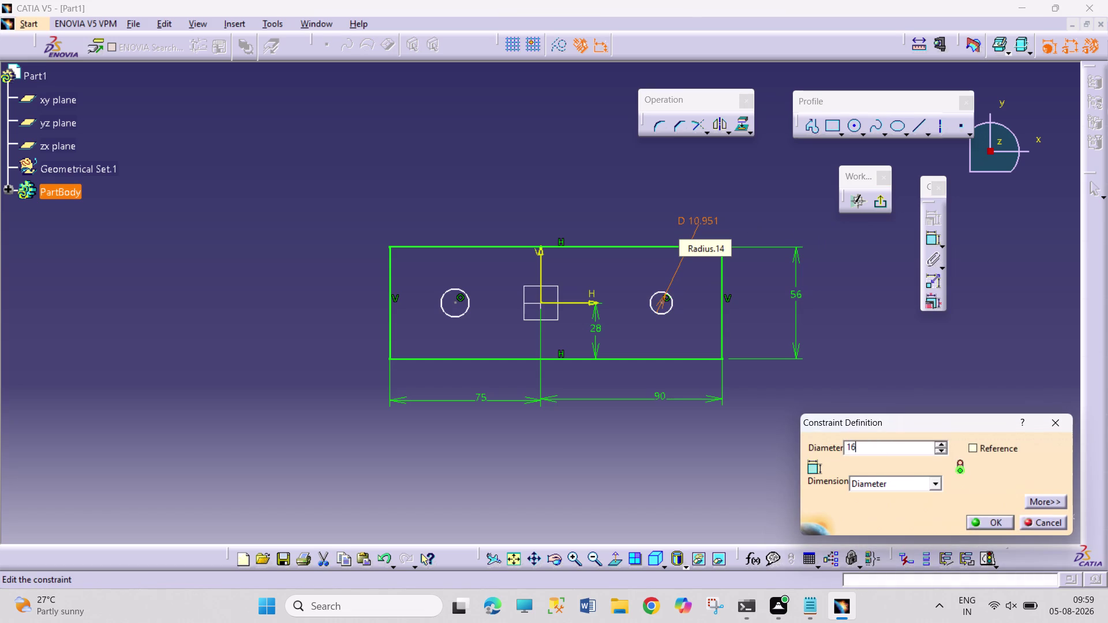
key(Return)
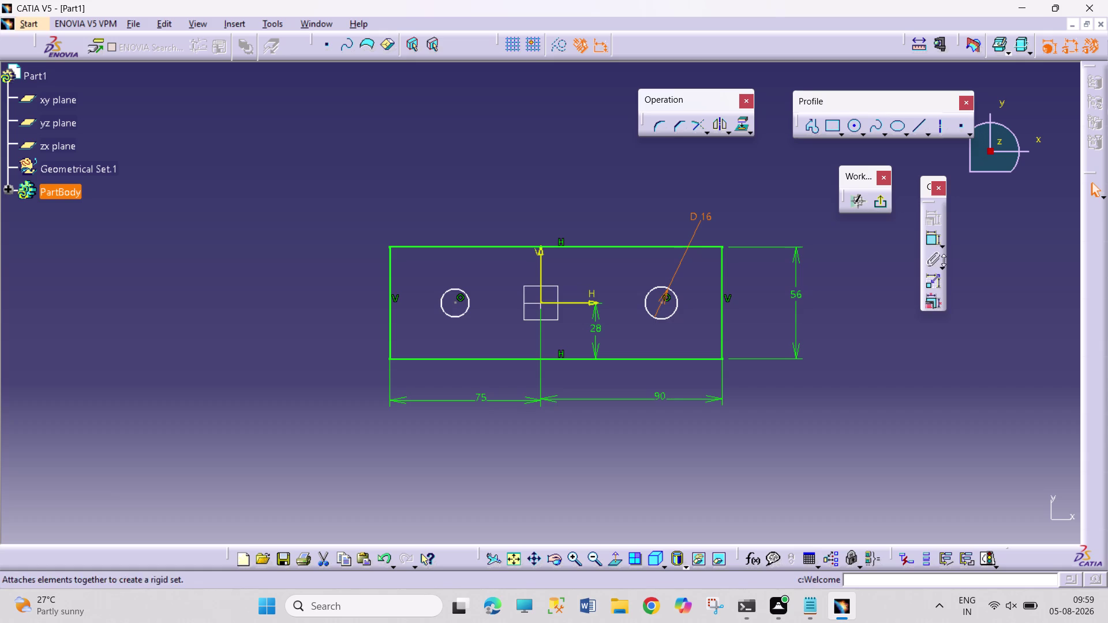
click(929, 239)
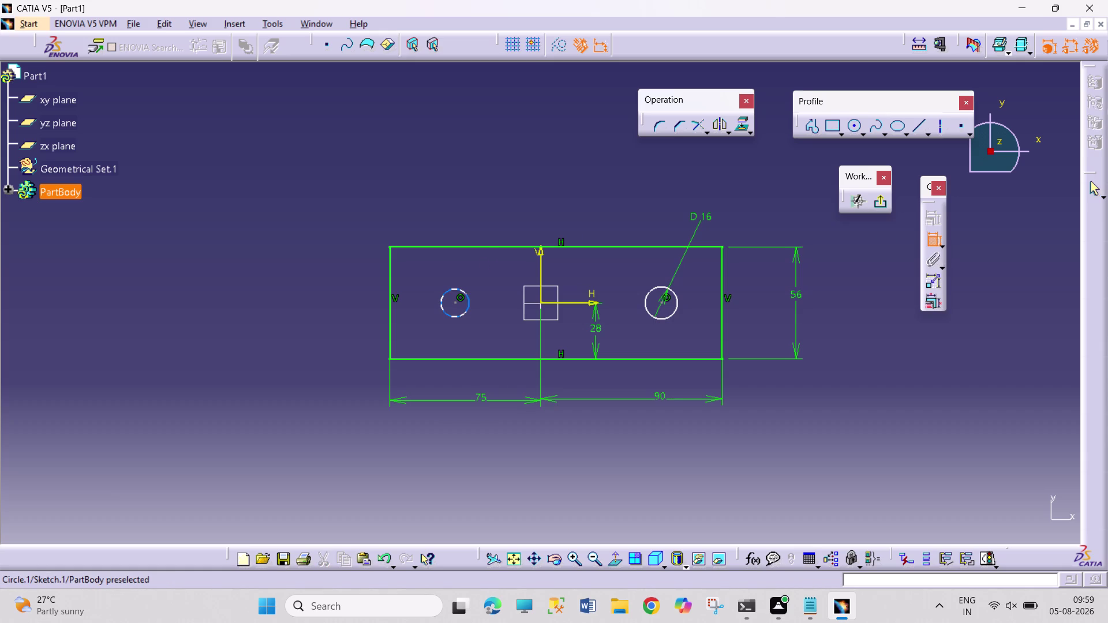
click(468, 294)
click(485, 209)
double_click(498, 203)
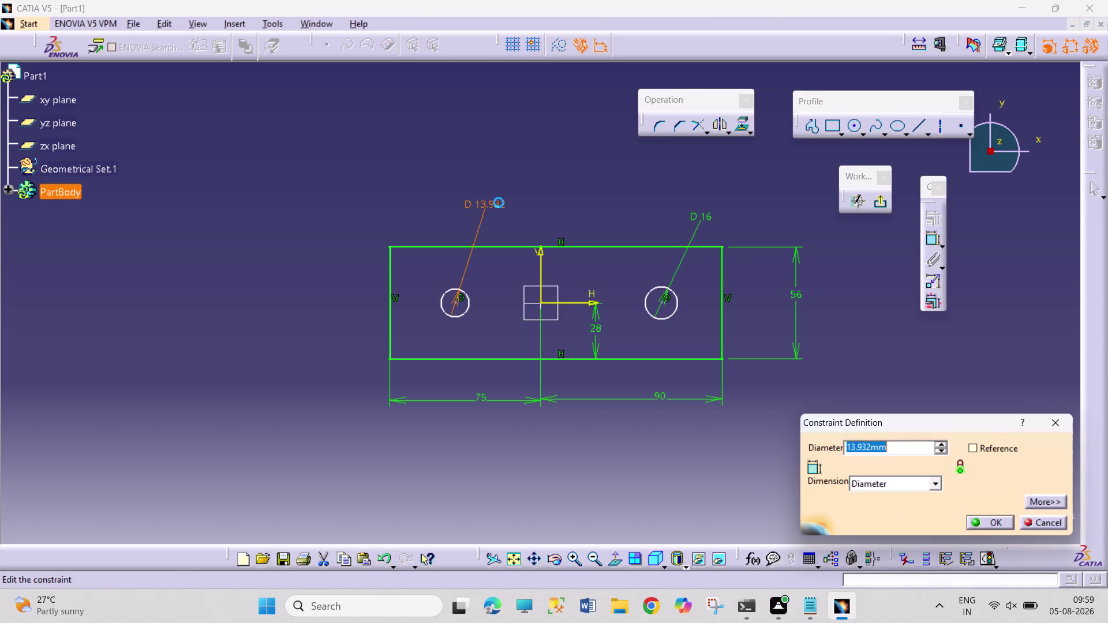
text(16)
key(Return)
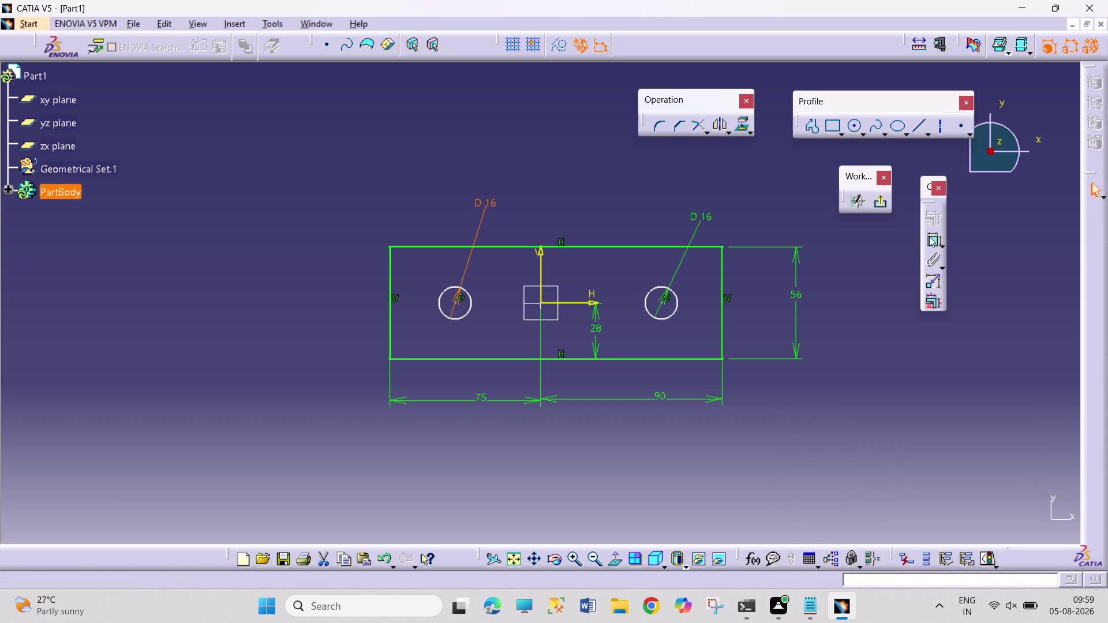
Constrain the left circle 25 mm from the rectangle's left edge.
click(930, 236)
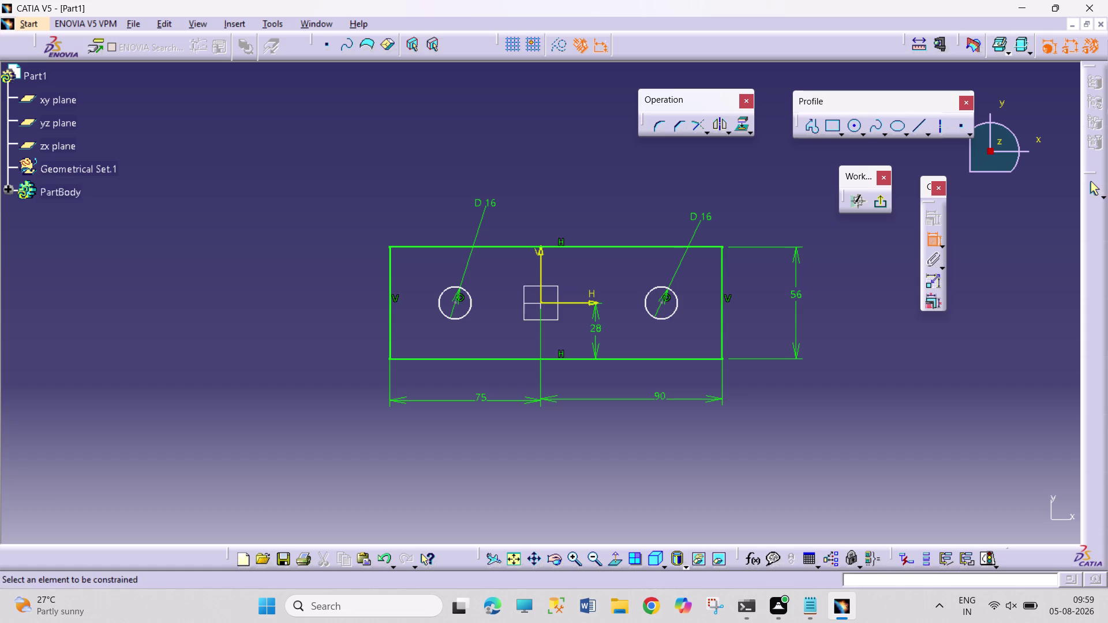
click(456, 306)
click(391, 303)
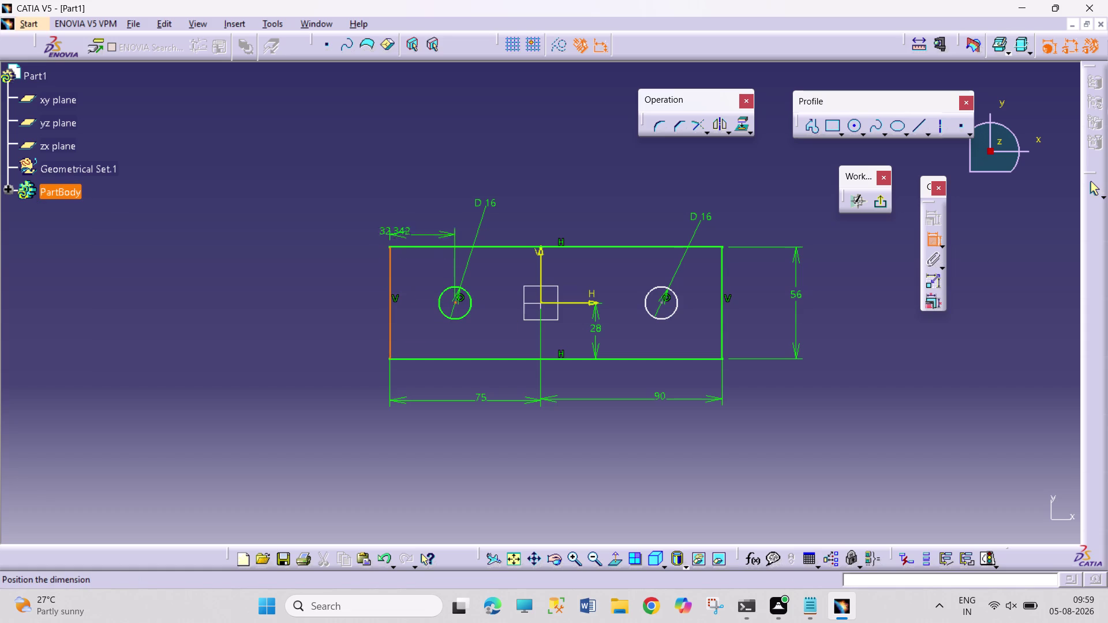
click(402, 207)
double_click(407, 206)
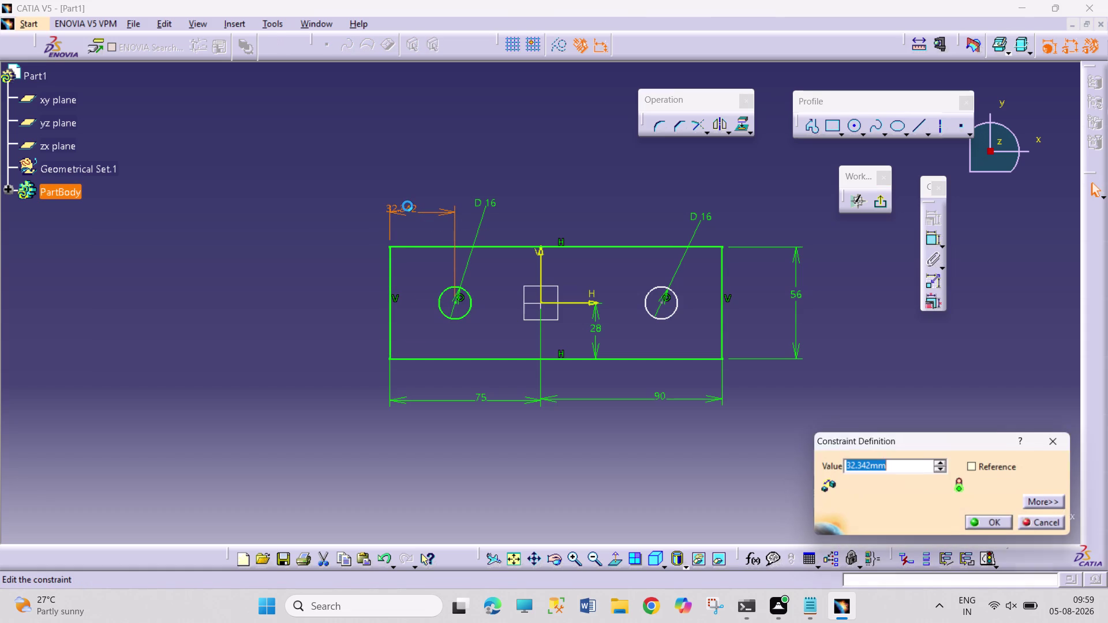
text(25)
key(Return)
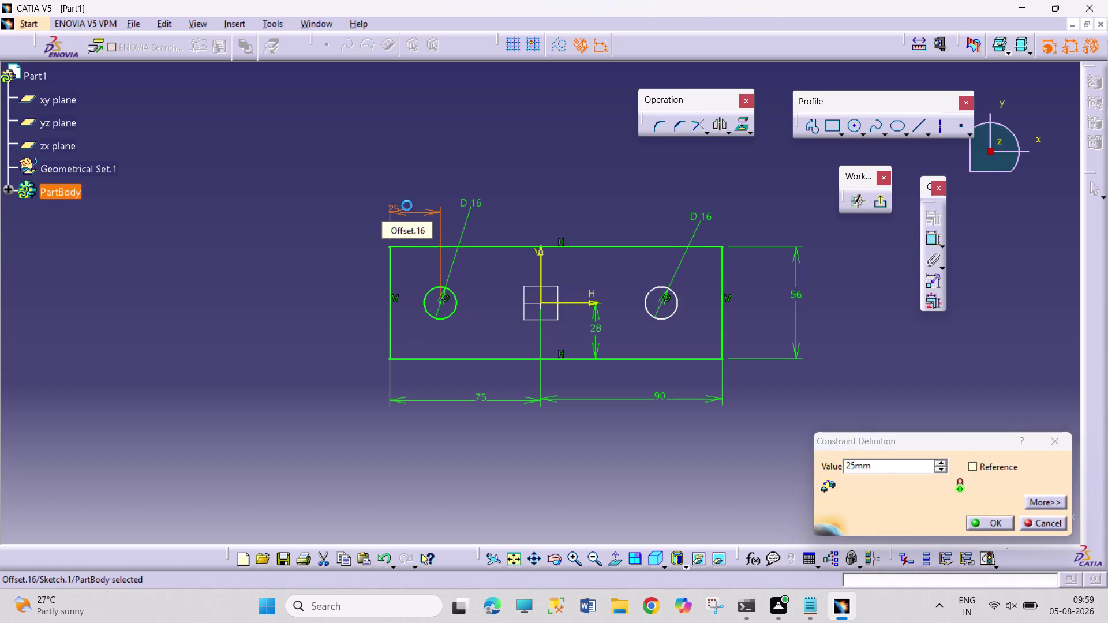
Constrain the right circle 25 mm from the right edge and exit the sketch.
click(928, 244)
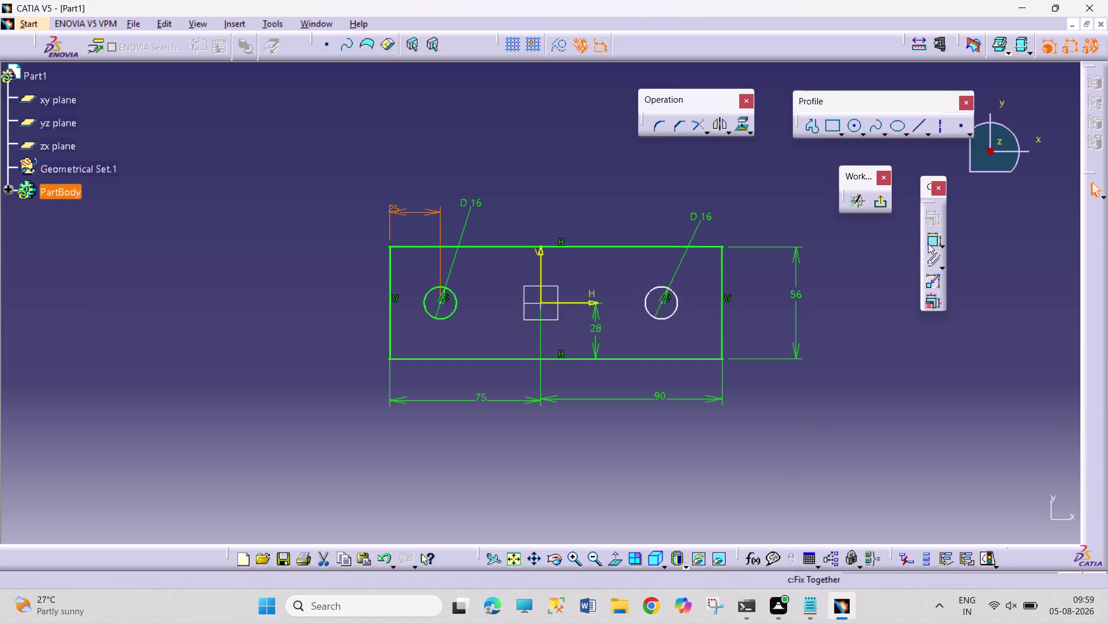
click(662, 300)
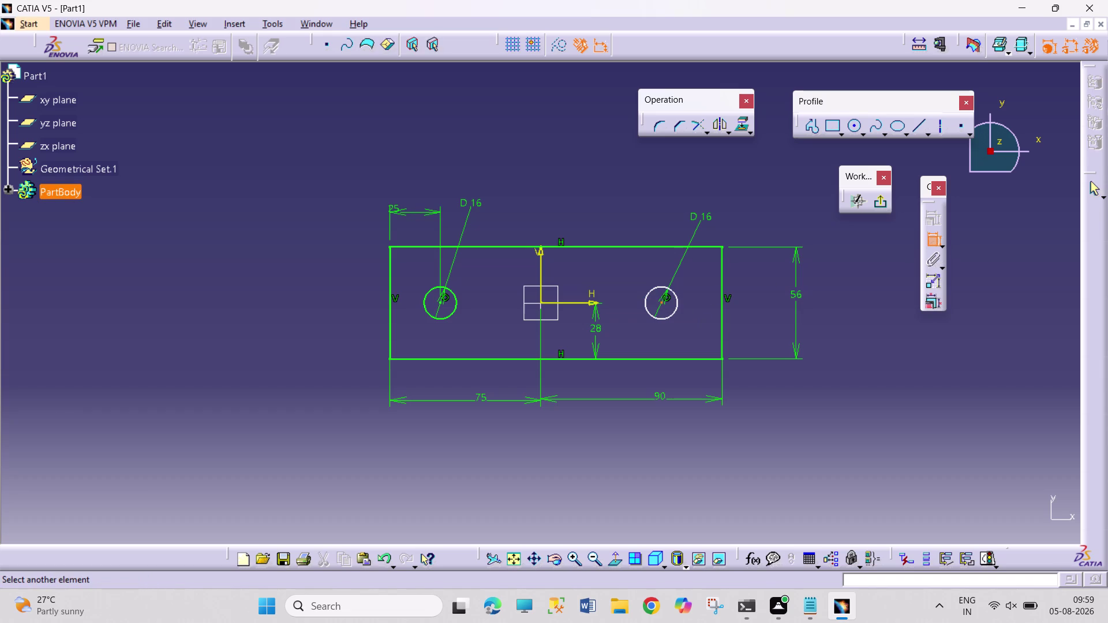
click(725, 297)
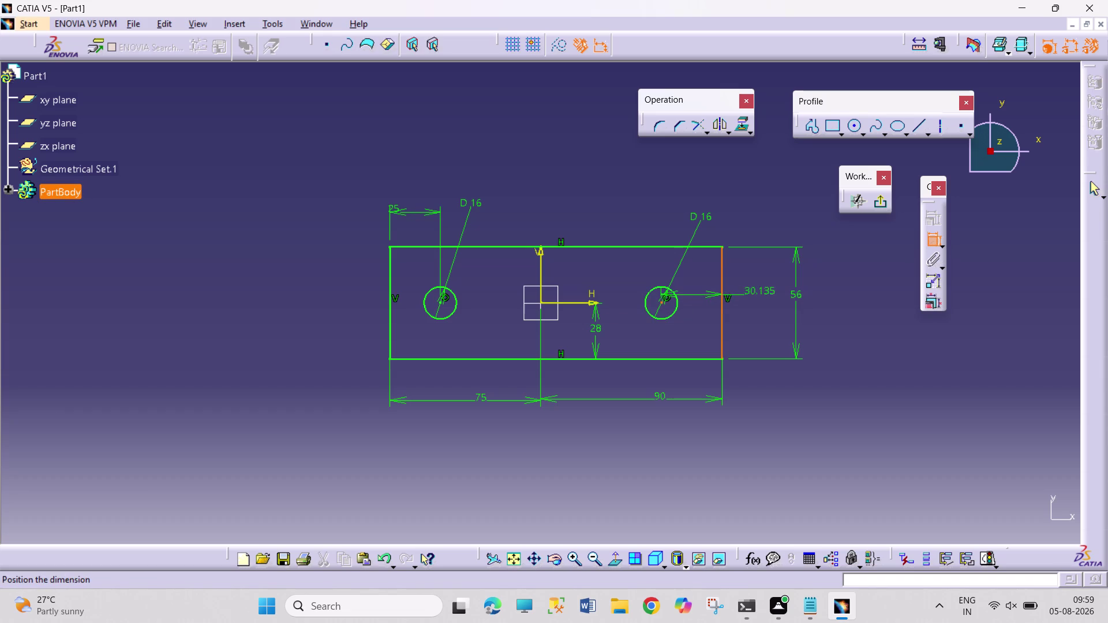
click(764, 293)
double_click(769, 284)
text(25)
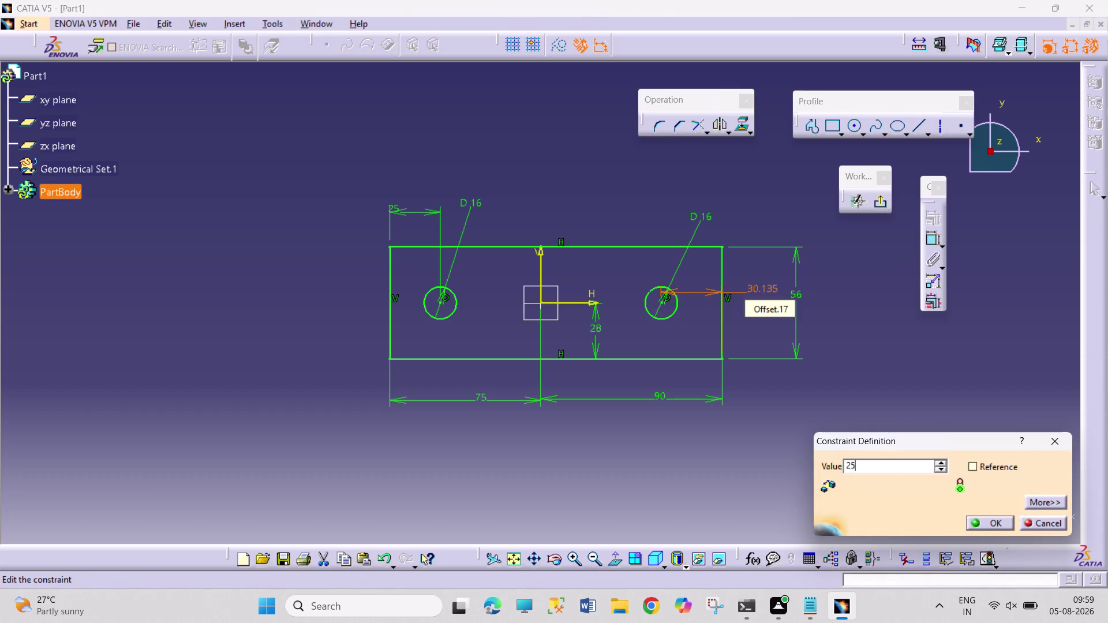
key(Return)
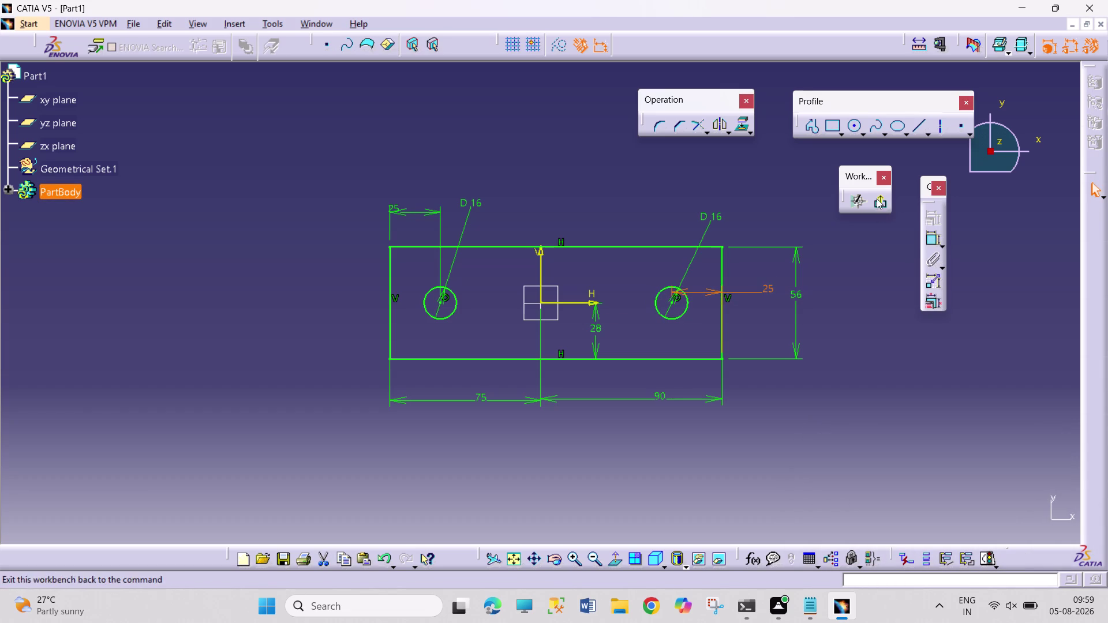
click(878, 193)
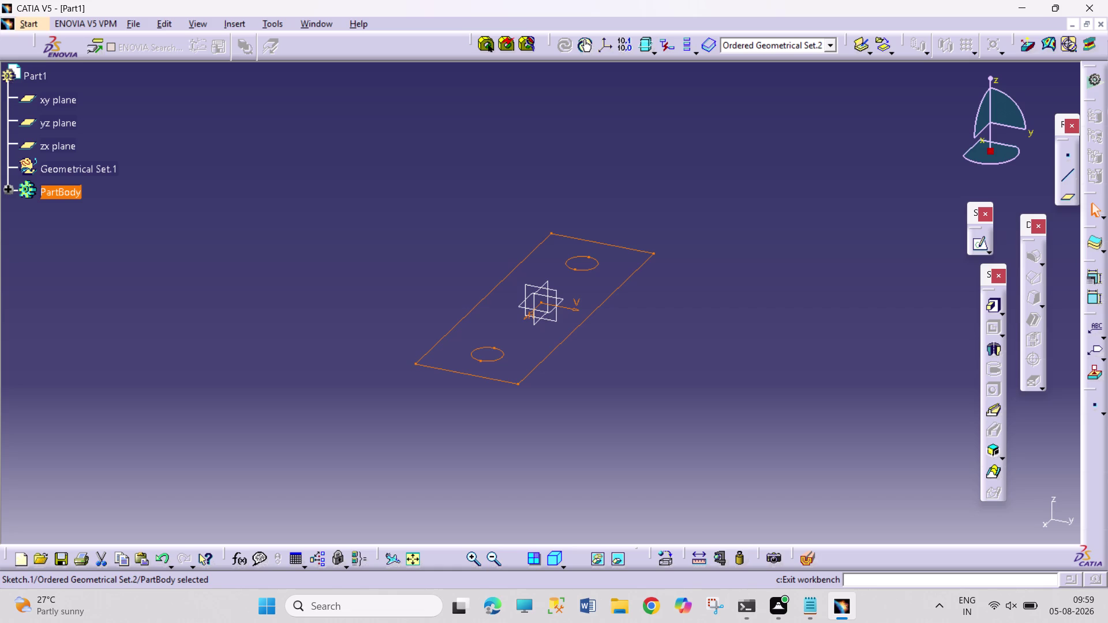
Enter a 16 mm pad length and confirm the pad.
click(992, 311)
click(671, 332)
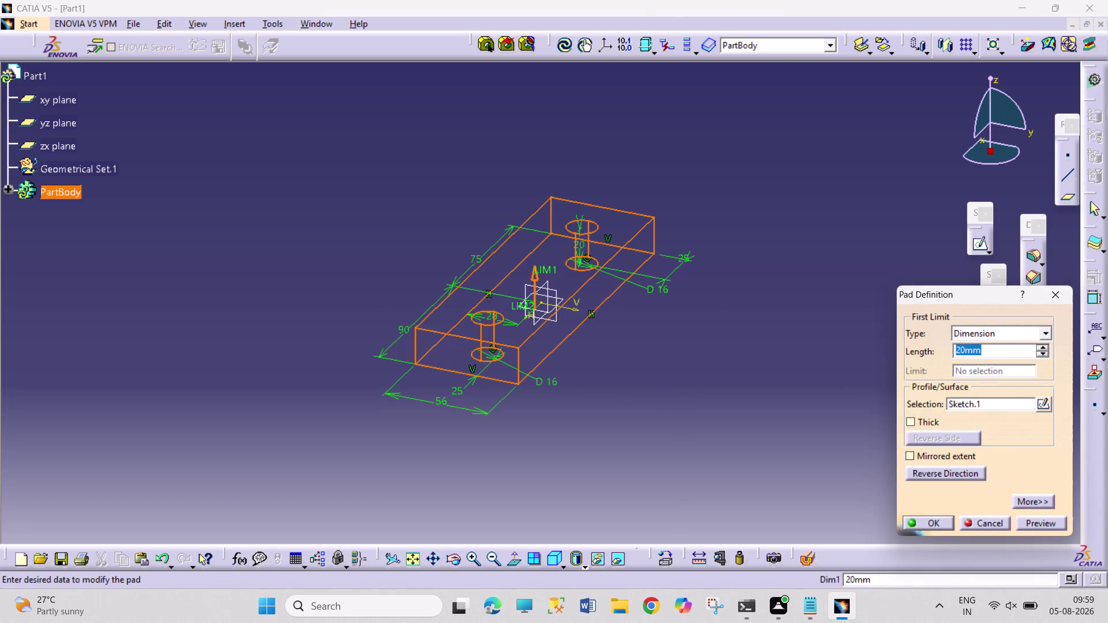
text(16)
key(Return)
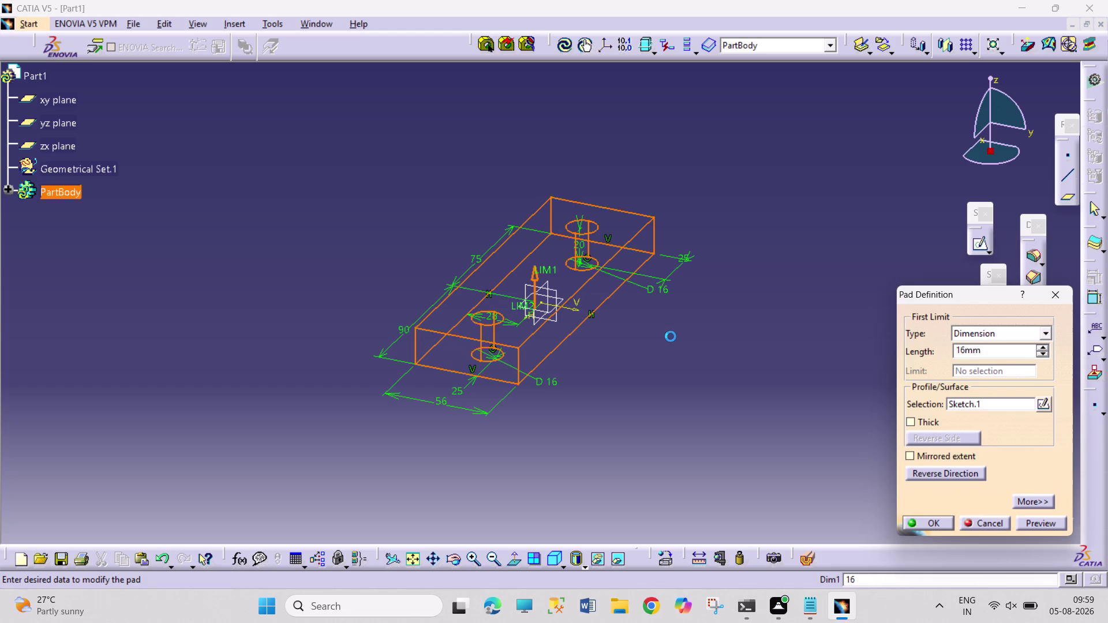
click(640, 379)
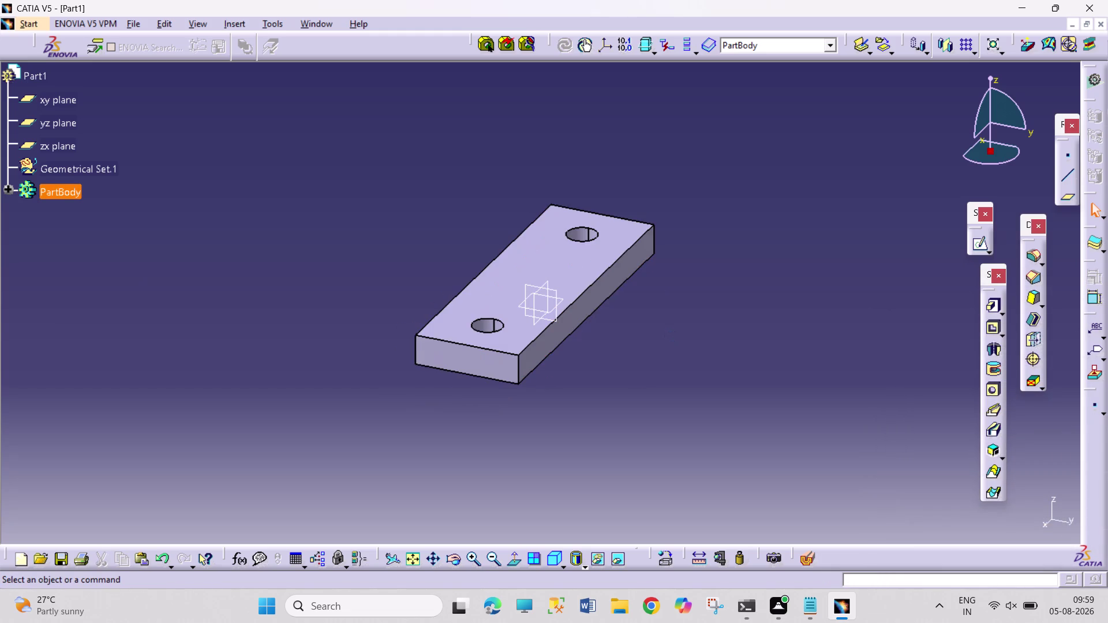
Reopen Pad.1 from the feature tree and confirm the 16 mm definition.
click(1, 191)
click(5, 190)
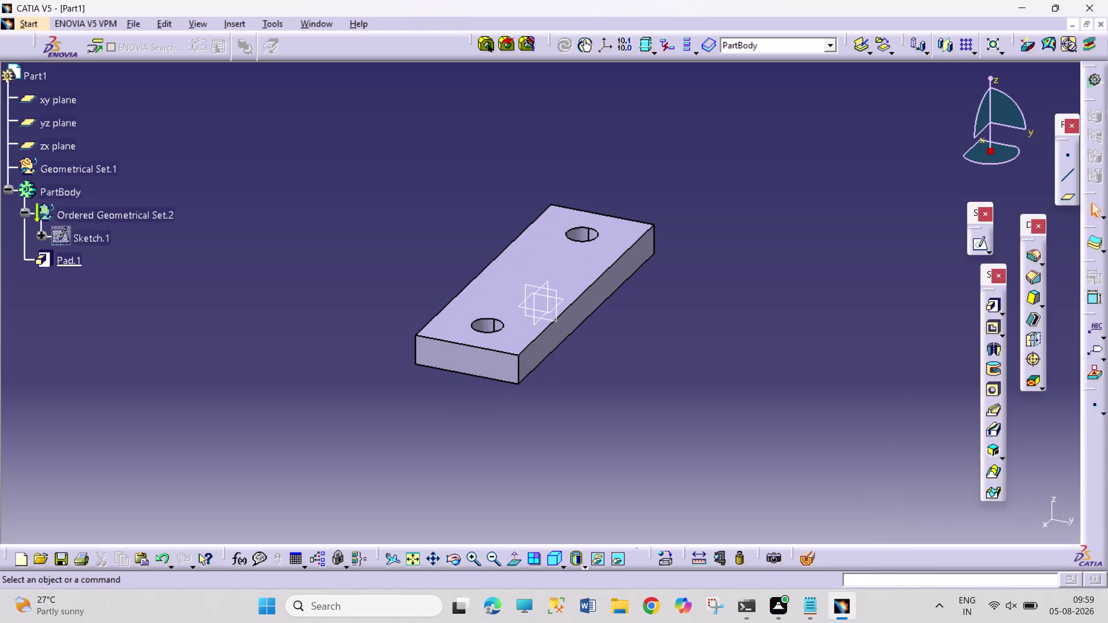
double_click(47, 260)
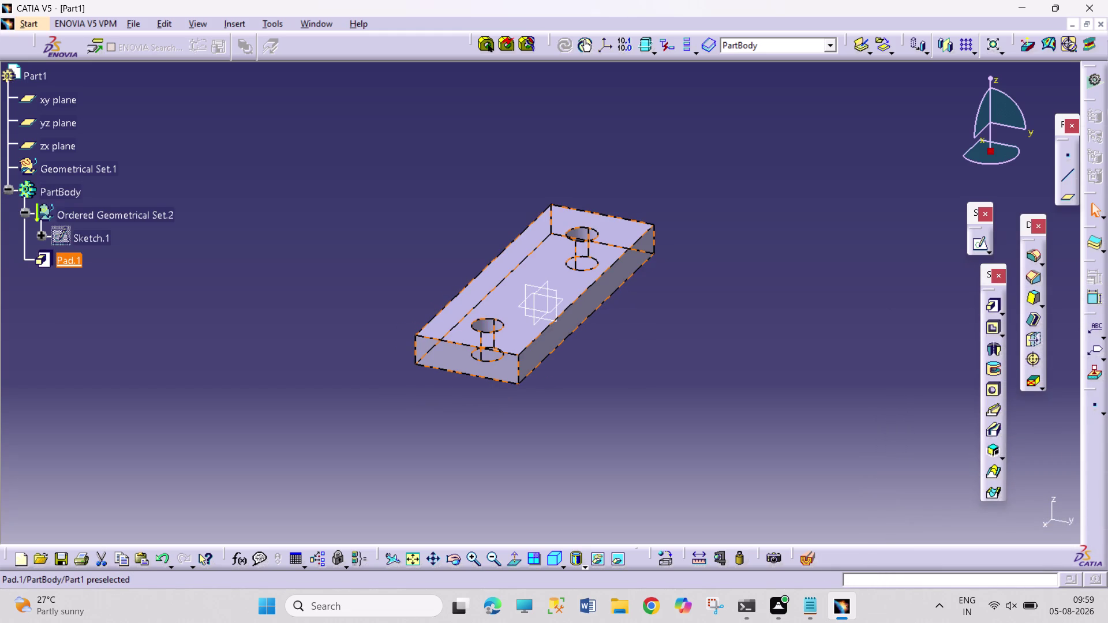
double_click(51, 260)
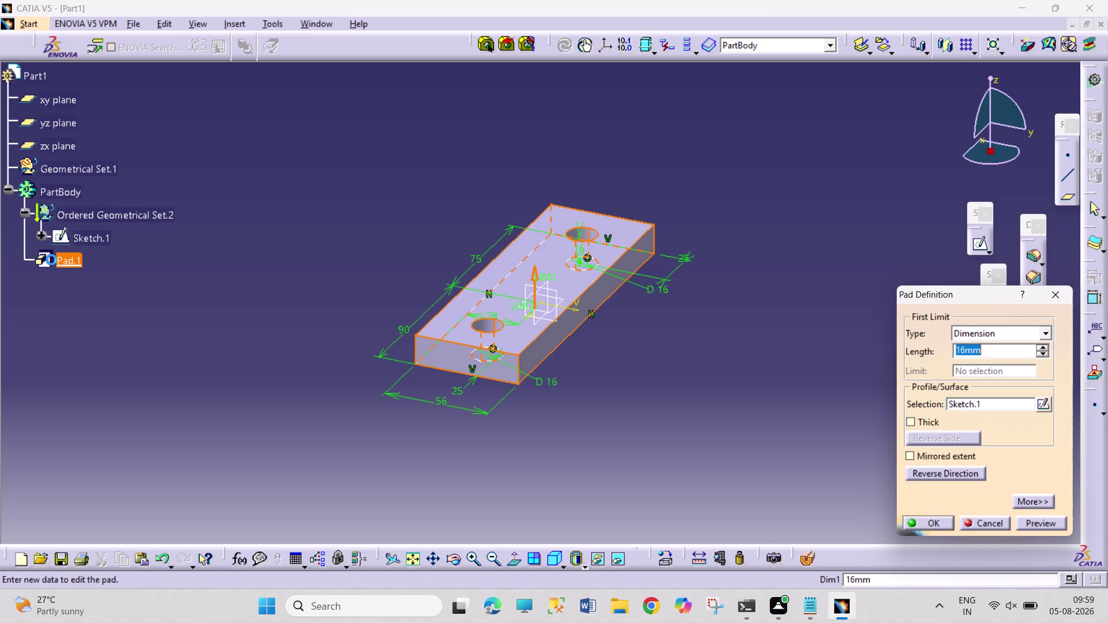
click(269, 212)
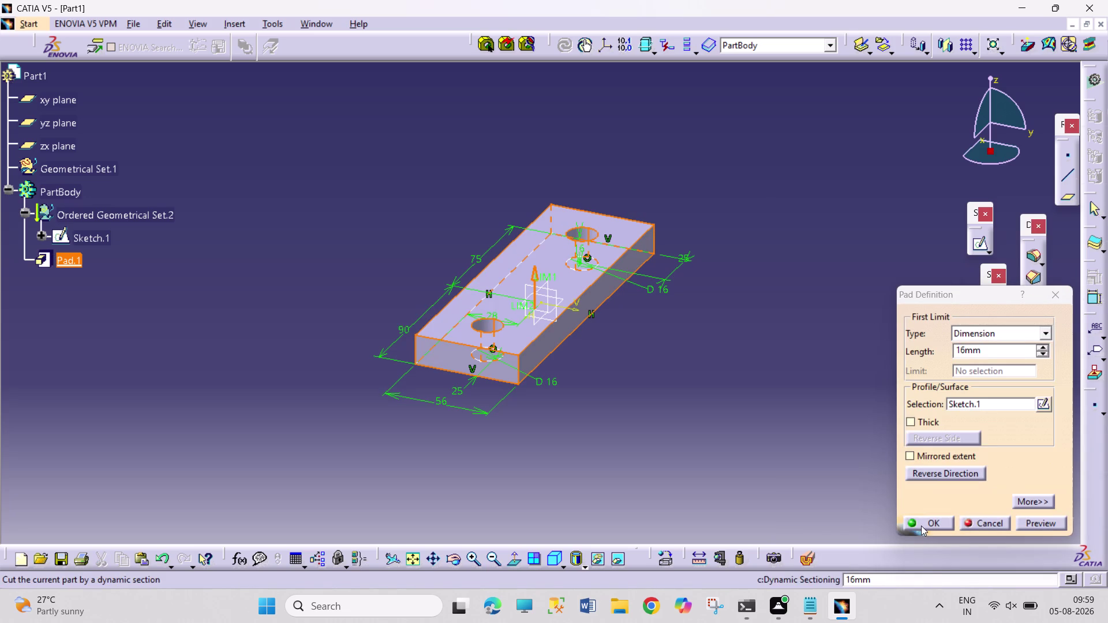
click(921, 525)
click(712, 434)
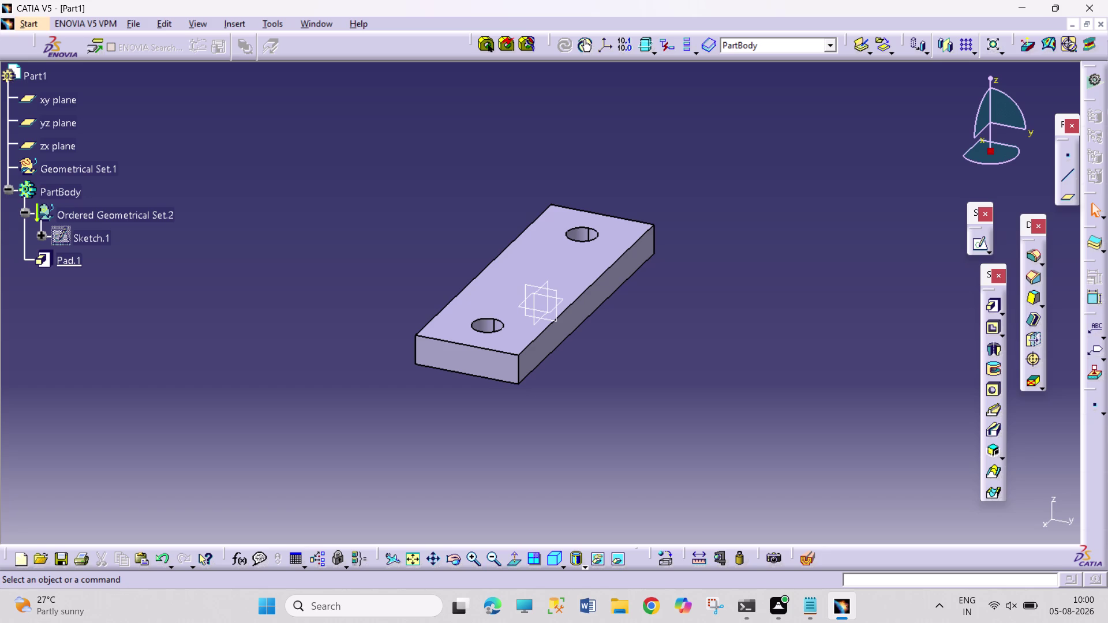
Orbit the plate, create an empty sketch on the zx plane, then leave it.
middle_drag(622, 398, 573, 410)
middle_drag(613, 389, 613, 389)
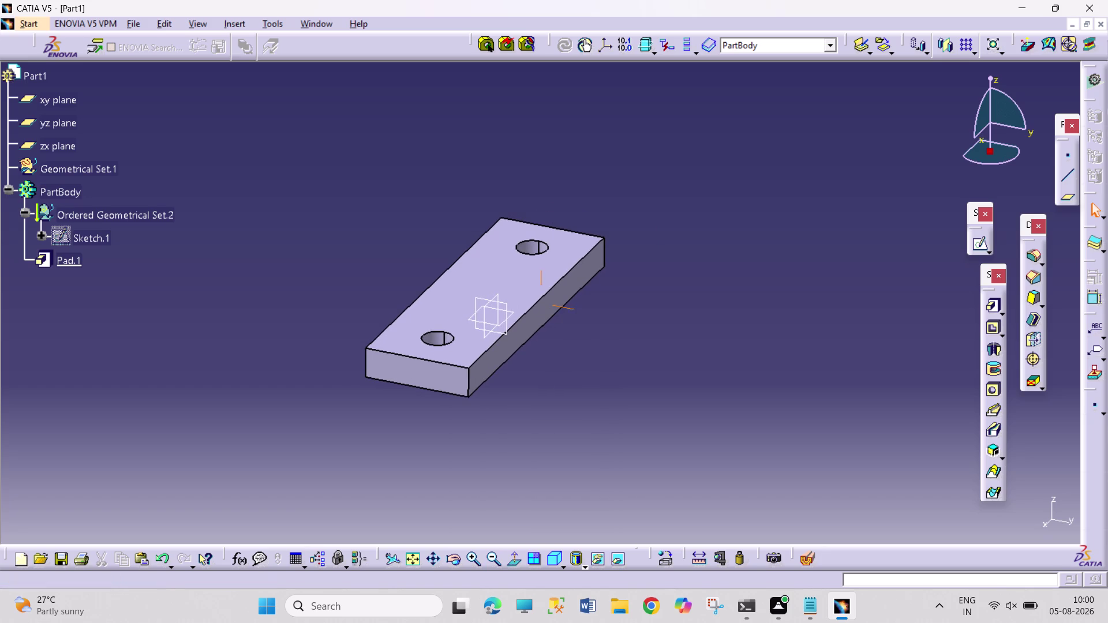
middle_drag(613, 389, 536, 409)
right_drag(612, 390, 473, 340)
middle_drag(565, 378, 530, 385)
right_drag(562, 381, 530, 385)
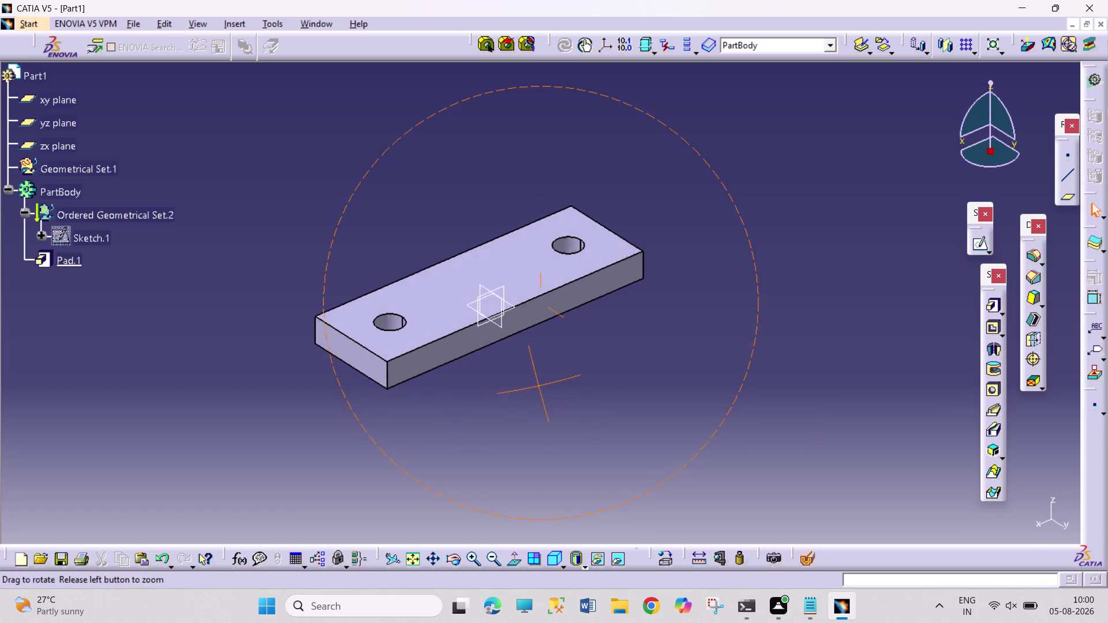
middle_drag(530, 385, 524, 383)
right_drag(531, 384, 435, 308)
click(516, 314)
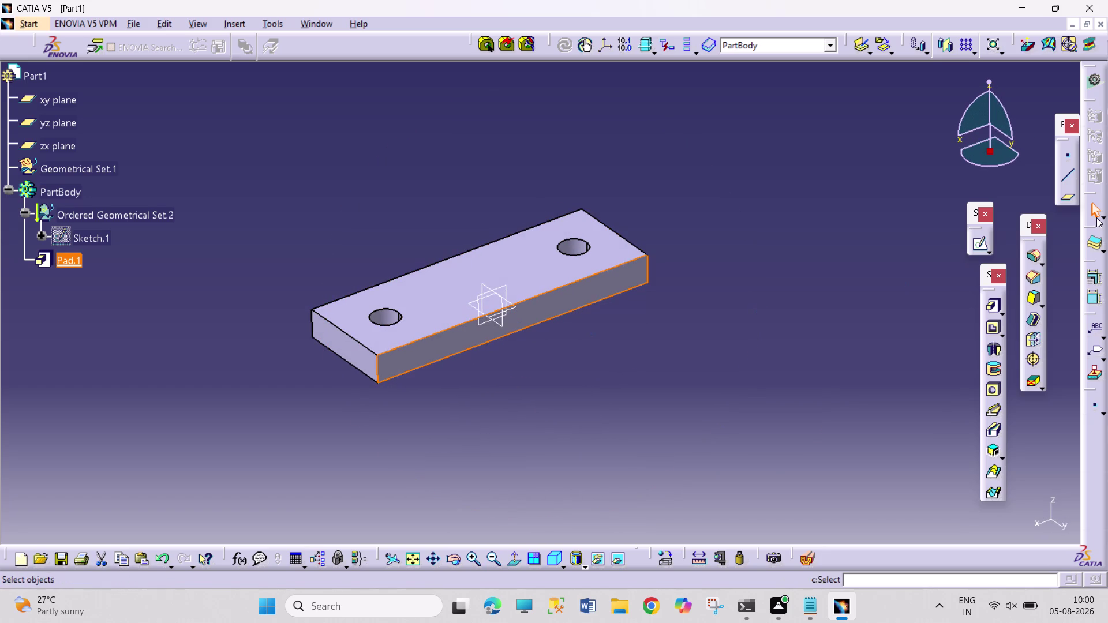
click(988, 242)
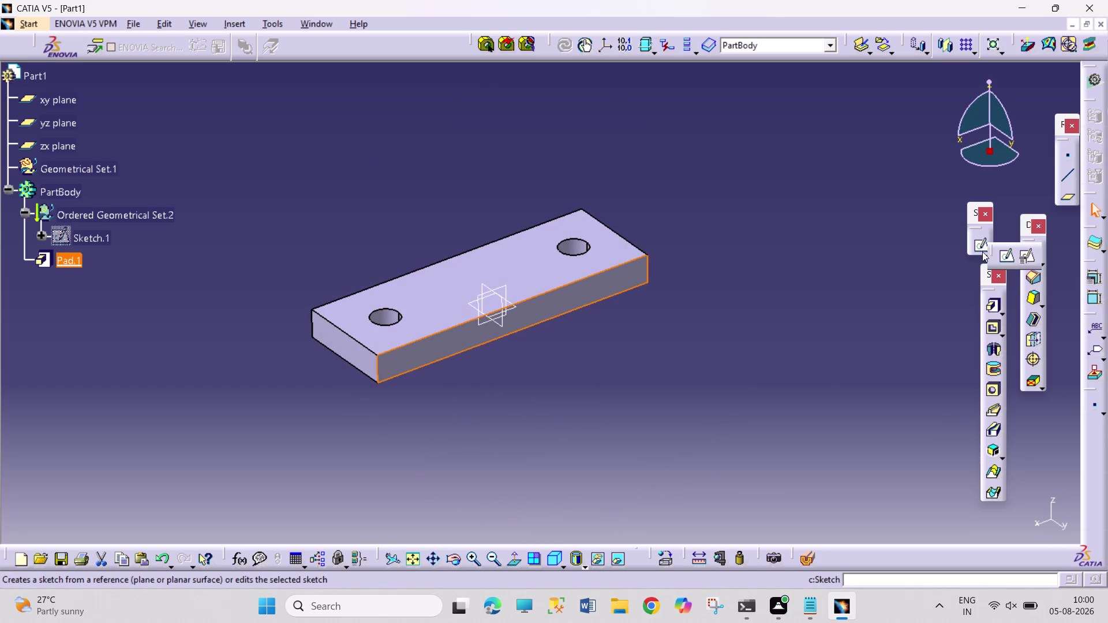
click(648, 356)
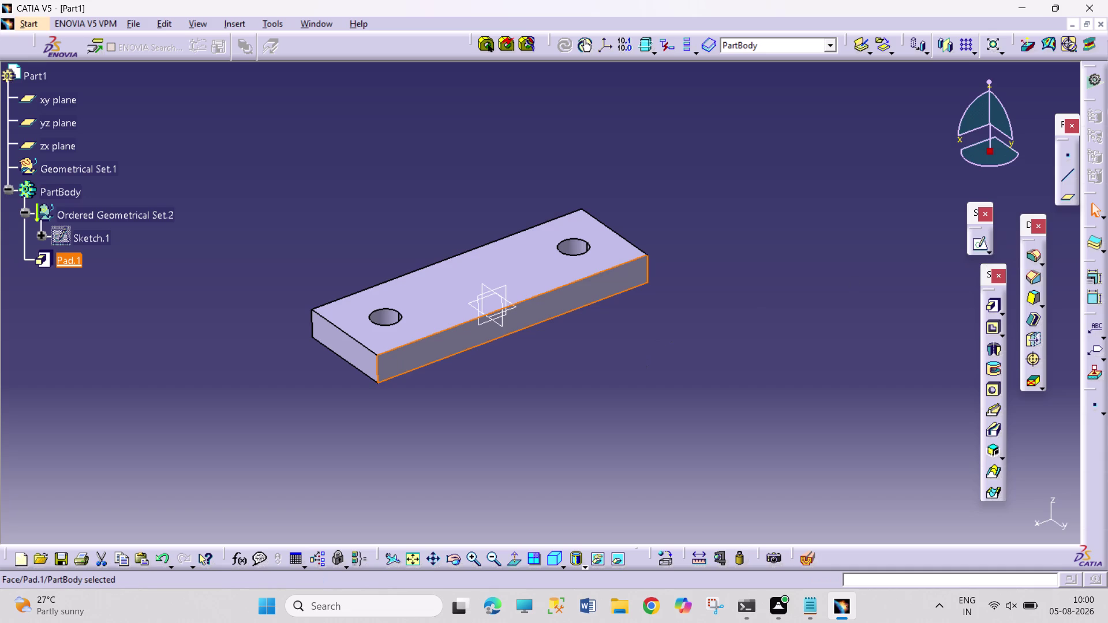
click(502, 287)
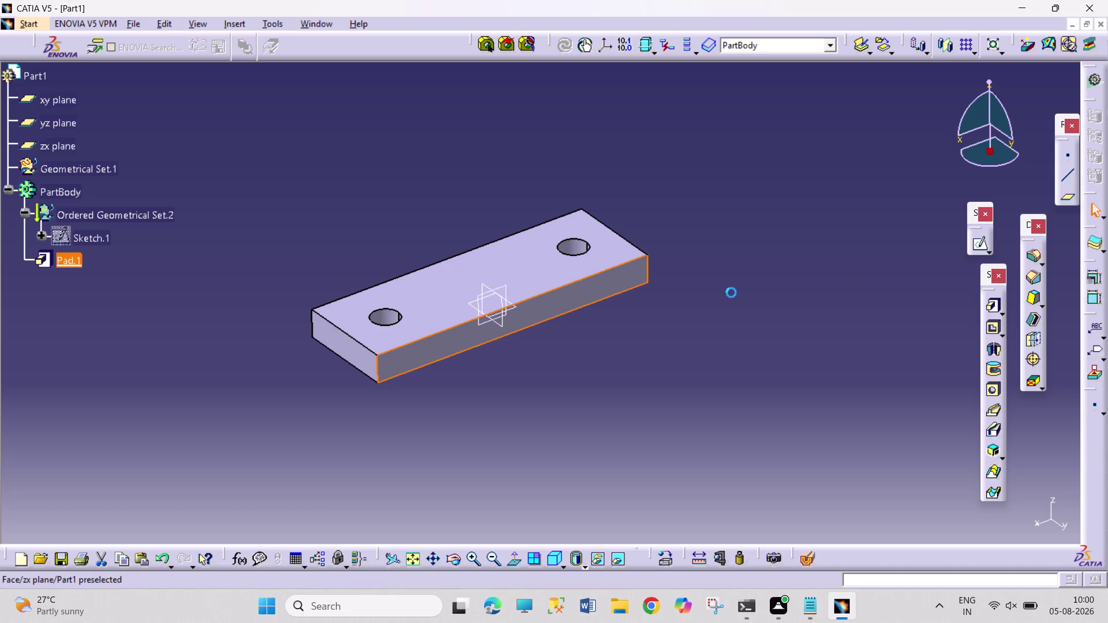
click(979, 246)
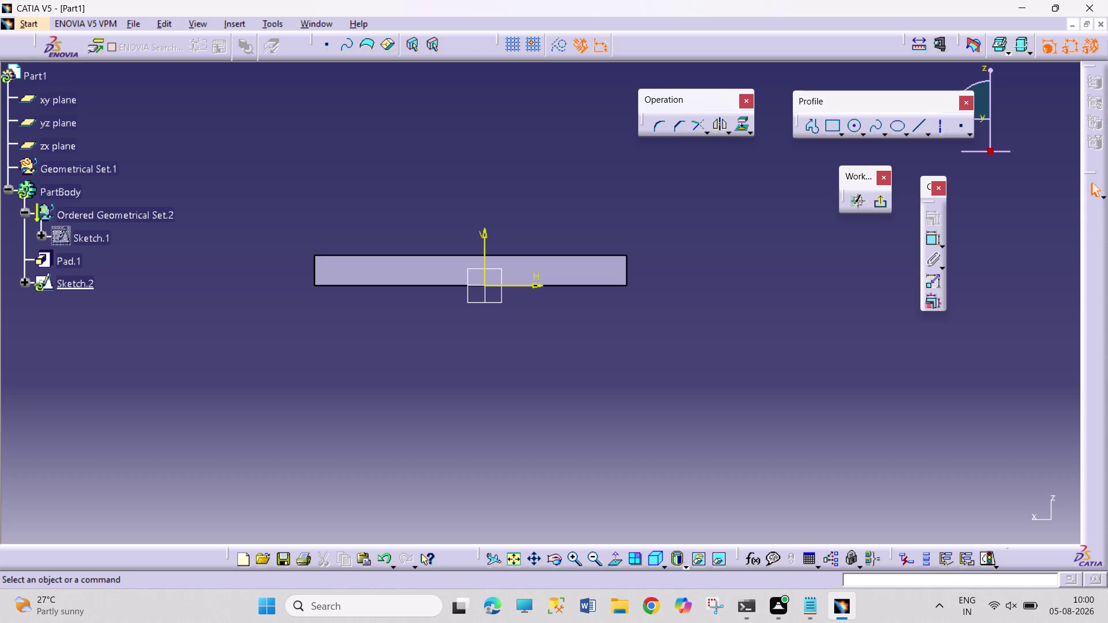
double_click(57, 258)
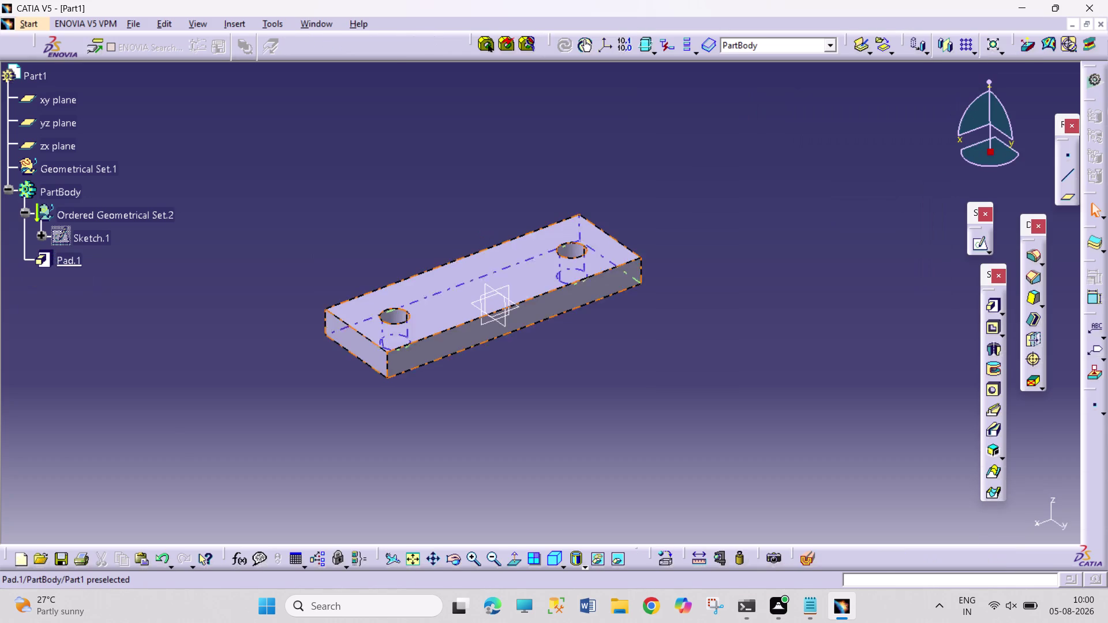
Reverse Pad.1's extrusion direction and select the zx plane.
double_click(37, 259)
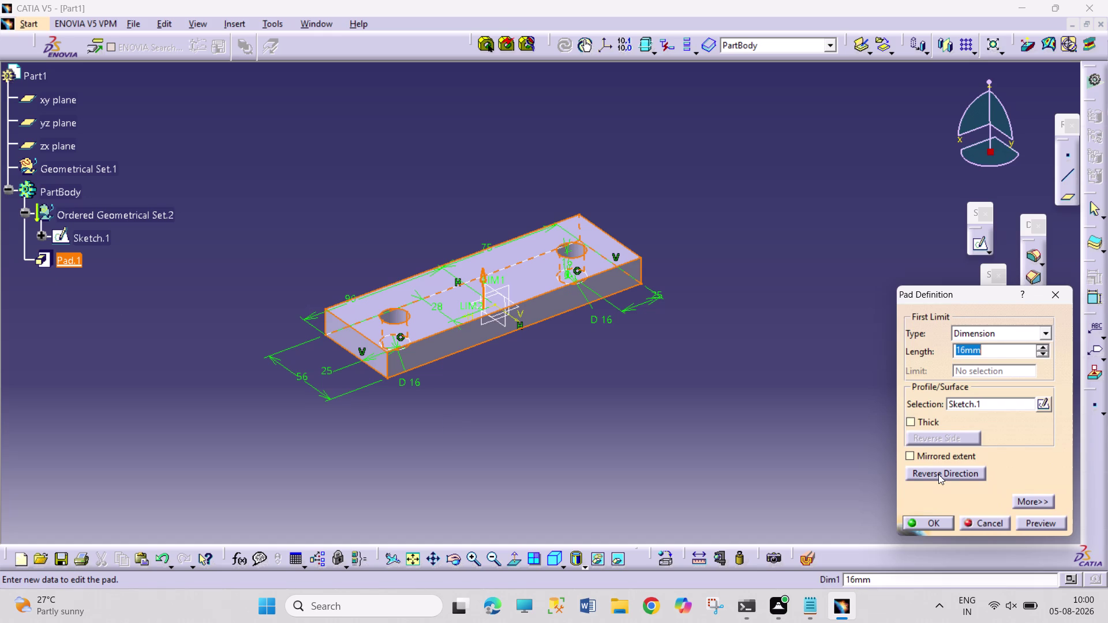
click(938, 475)
click(925, 522)
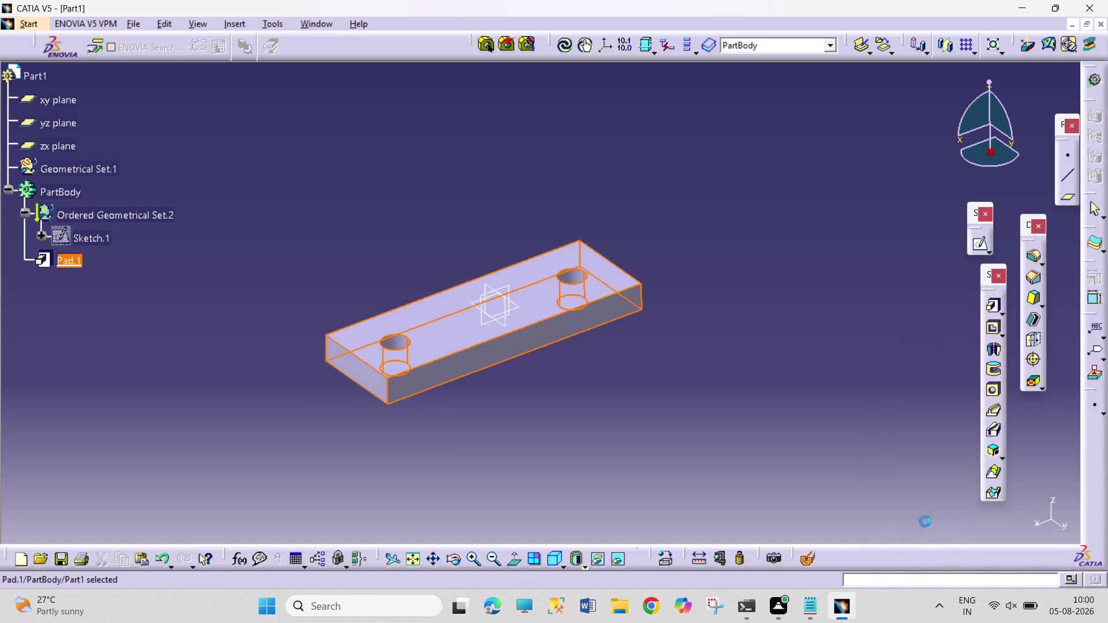
click(628, 380)
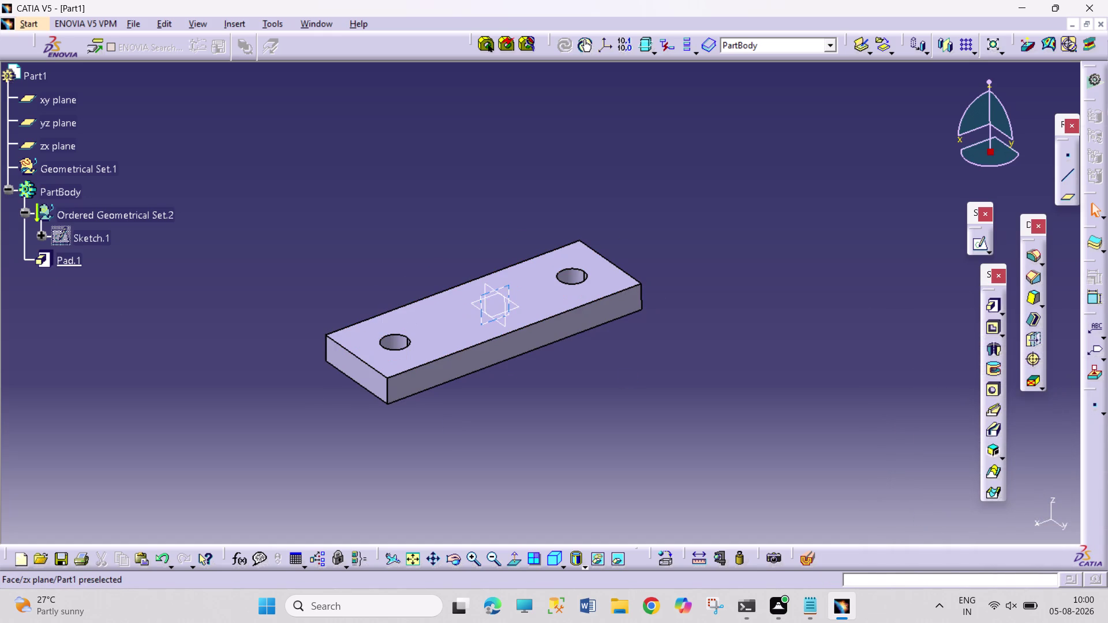
click(506, 289)
Start a new sketch on the zx plane and draw a circle above the plate.
click(974, 245)
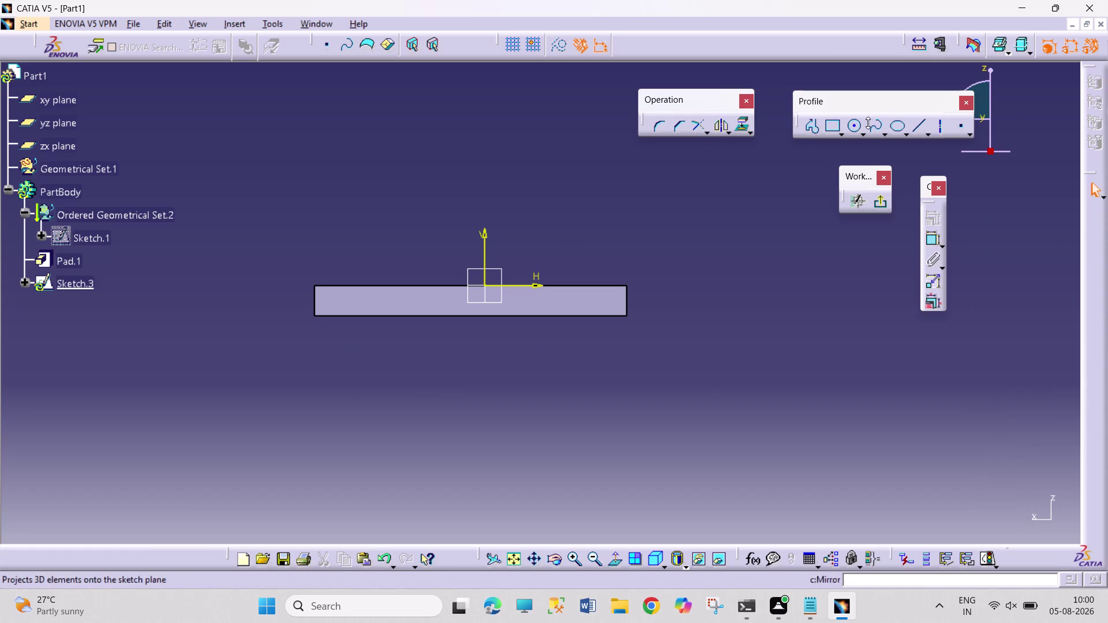
click(852, 128)
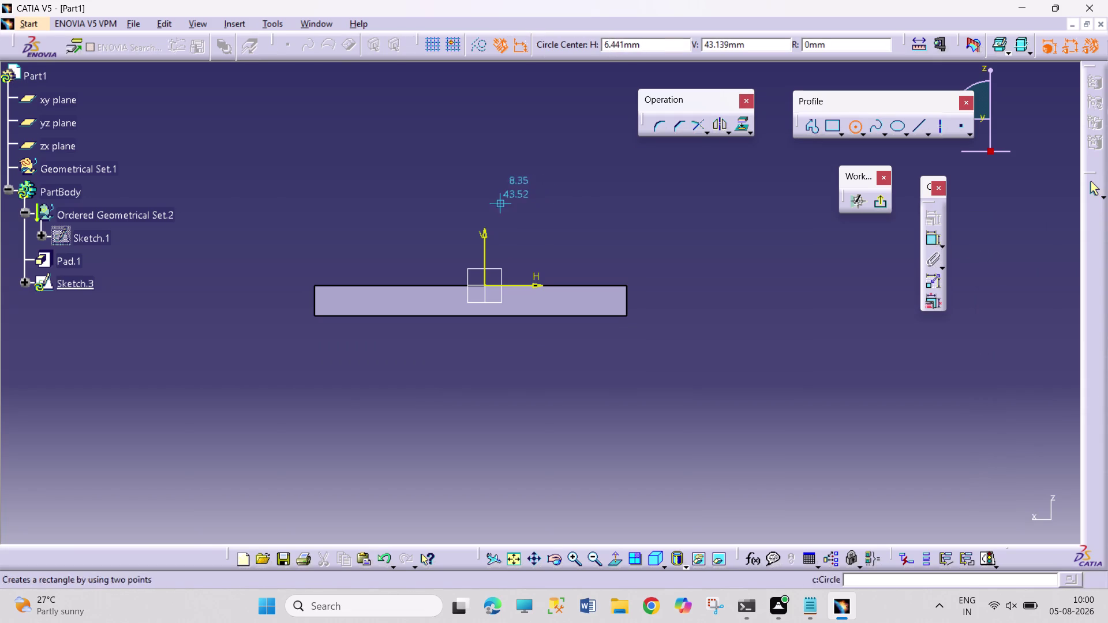
click(485, 205)
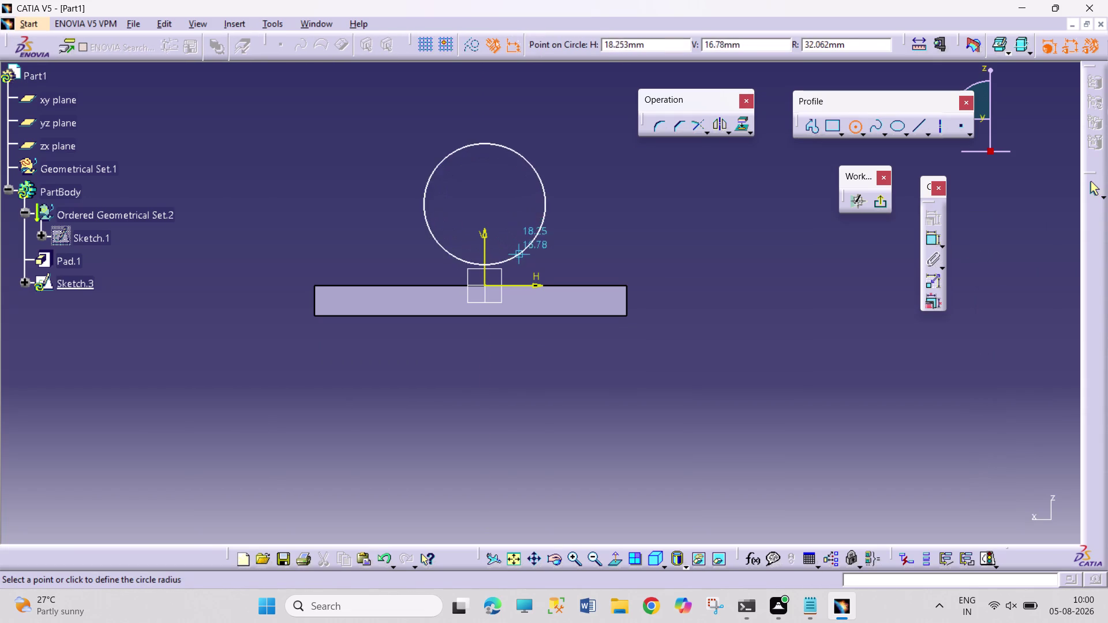
click(543, 268)
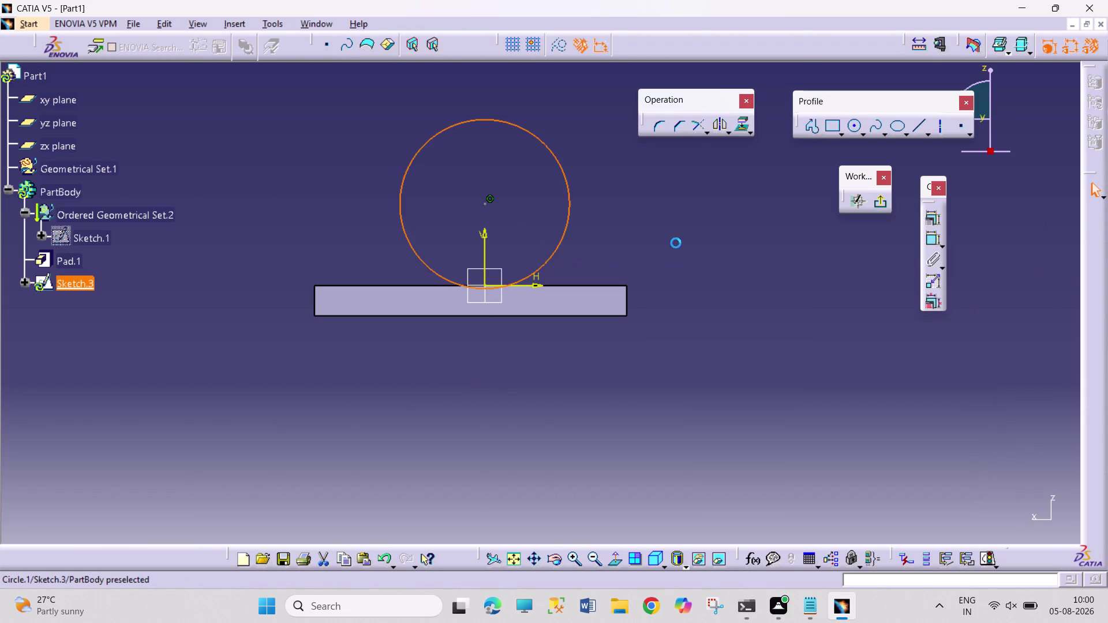
click(676, 243)
Add a diameter dimension and a height dimension from the plate's bottom edge.
click(933, 242)
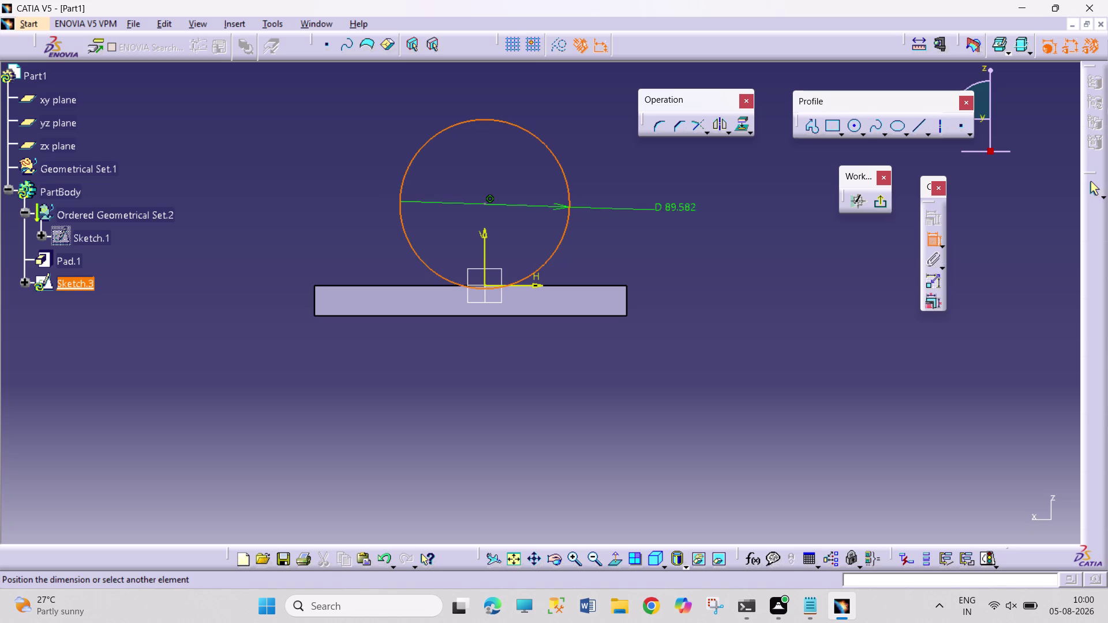
click(675, 209)
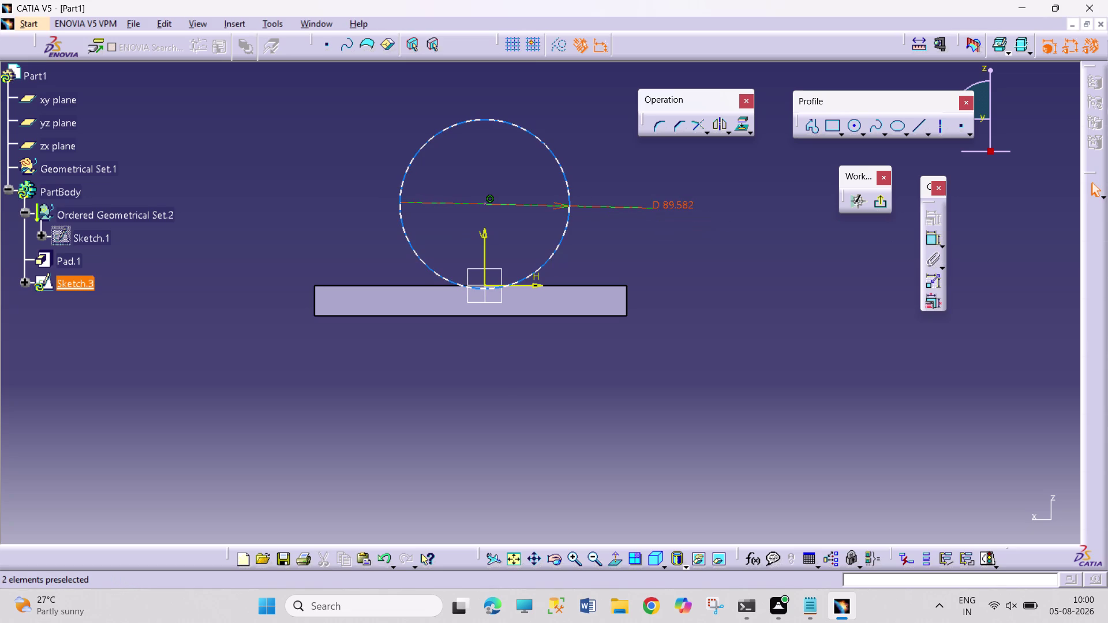
click(933, 242)
click(525, 315)
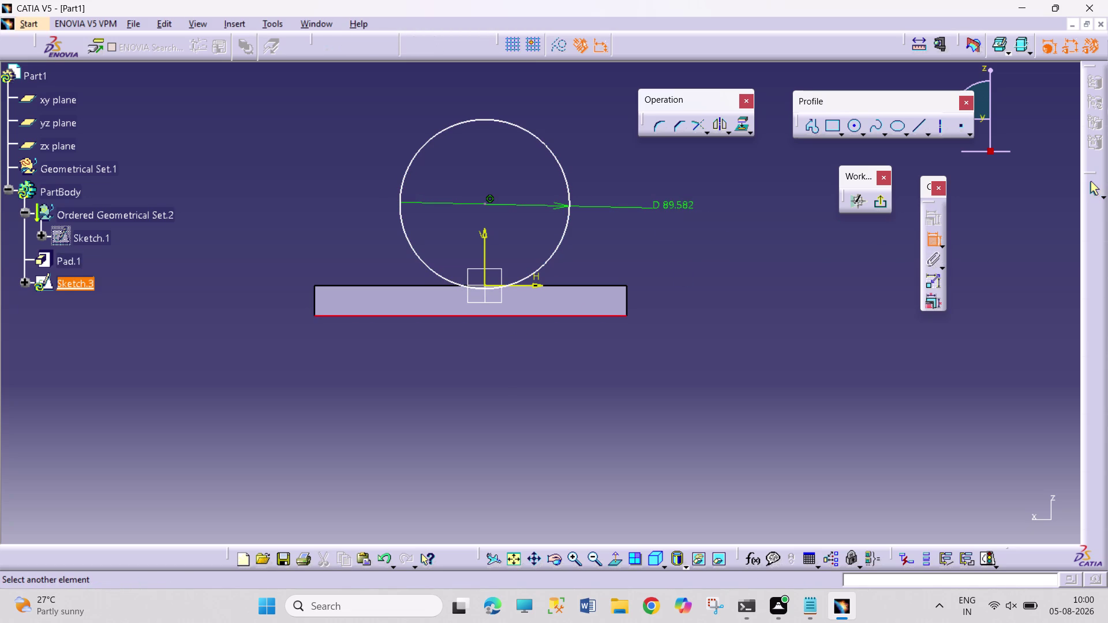
click(486, 204)
click(335, 224)
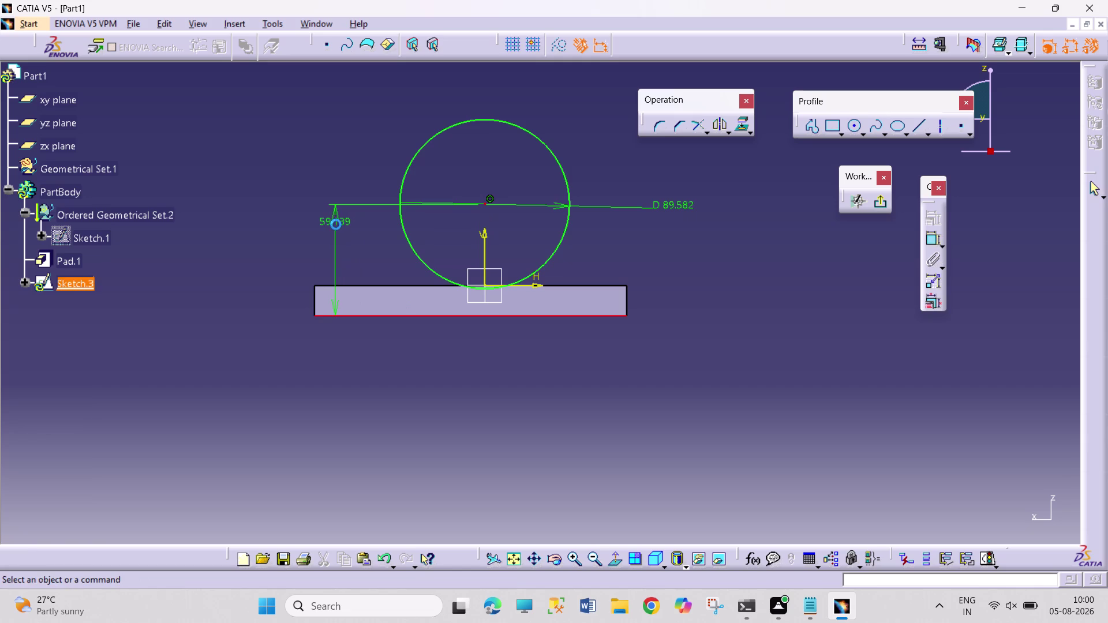
Set the circle's height offset to 36 mm and its diameter to 50 mm.
double_click(338, 219)
text(36)
key(Return)
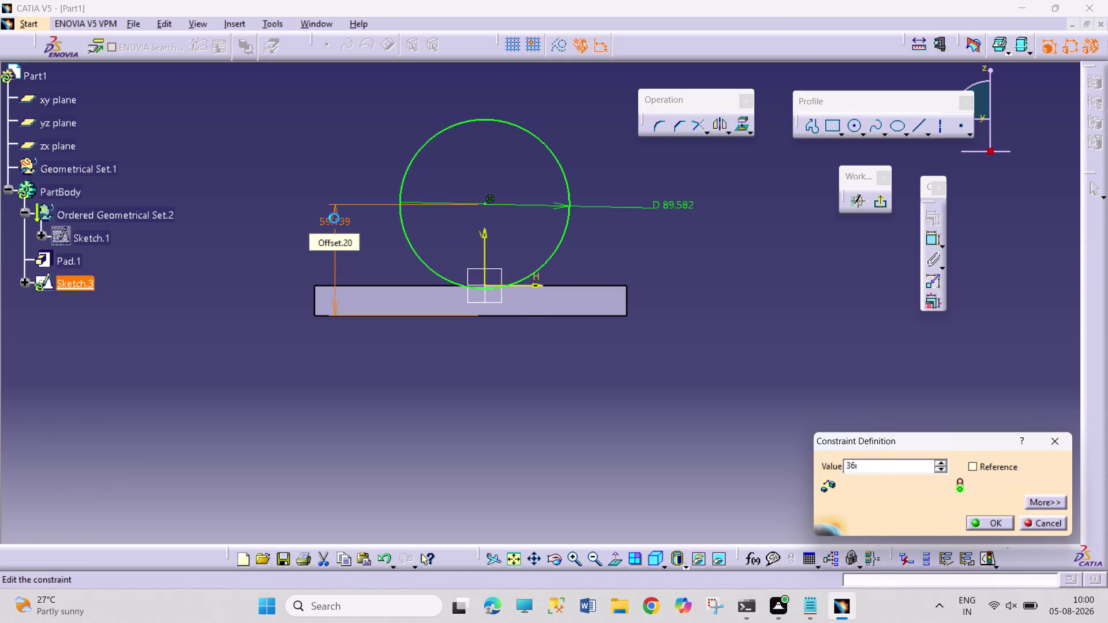
click(776, 370)
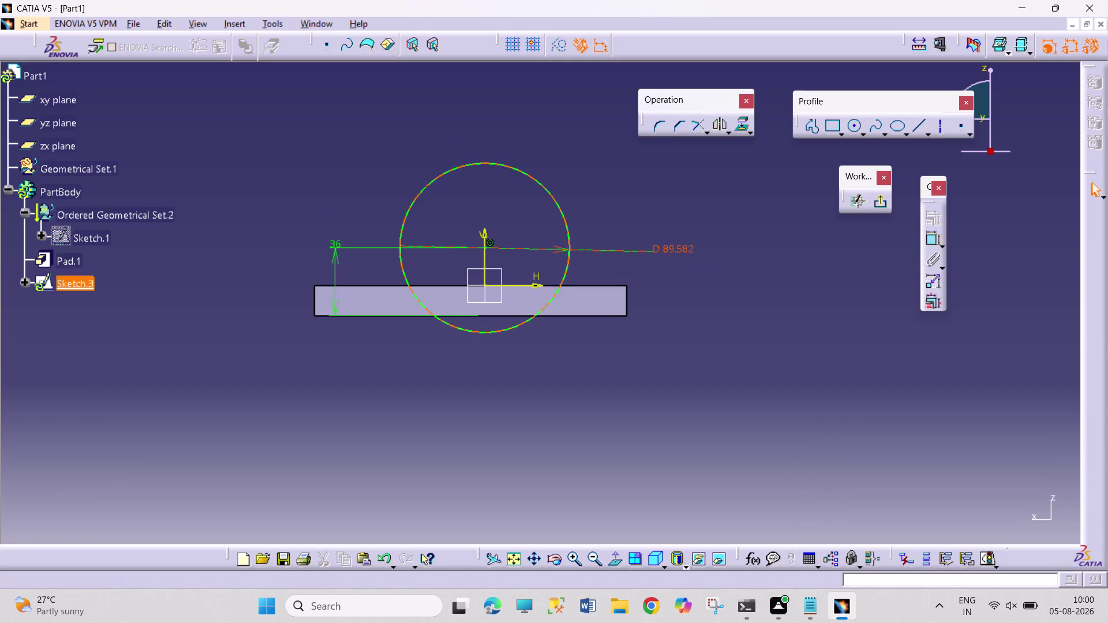
double_click(676, 250)
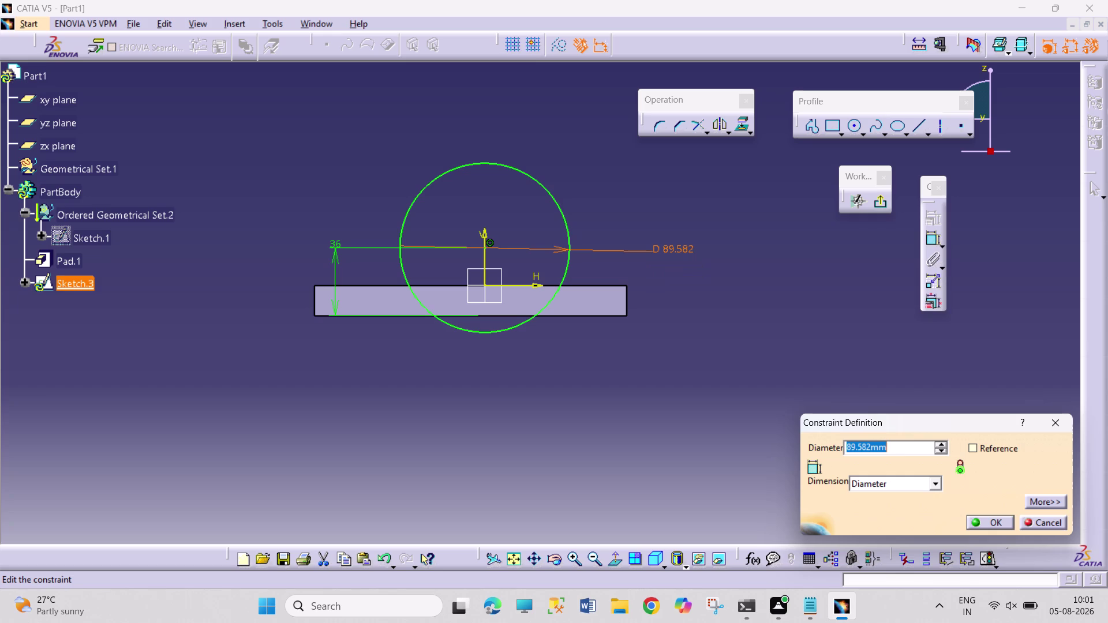
text(50)
key(Return)
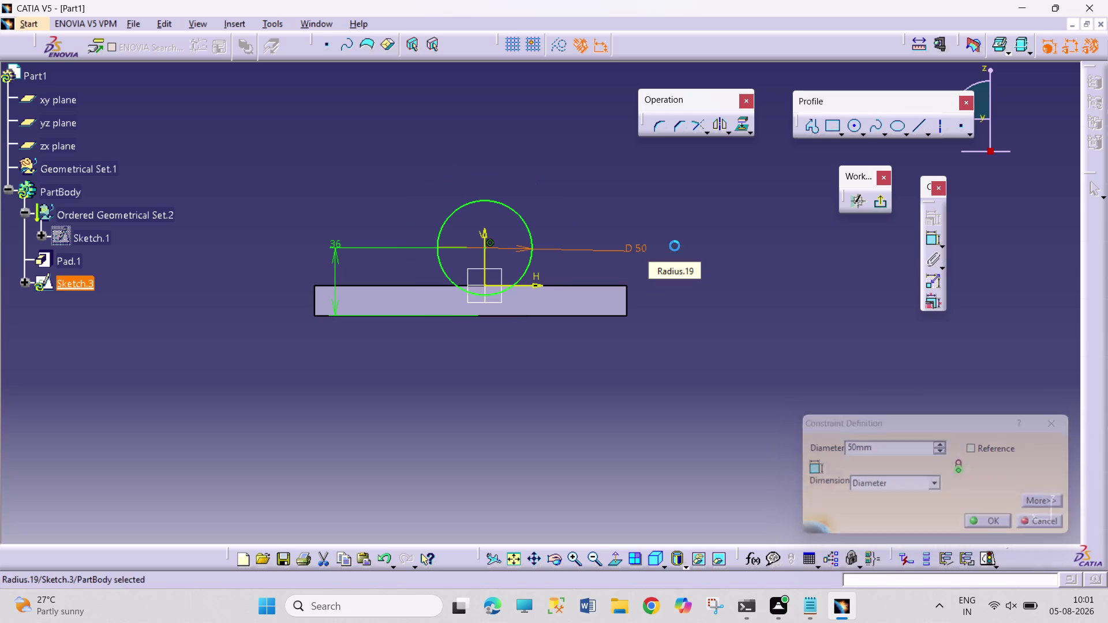
click(713, 338)
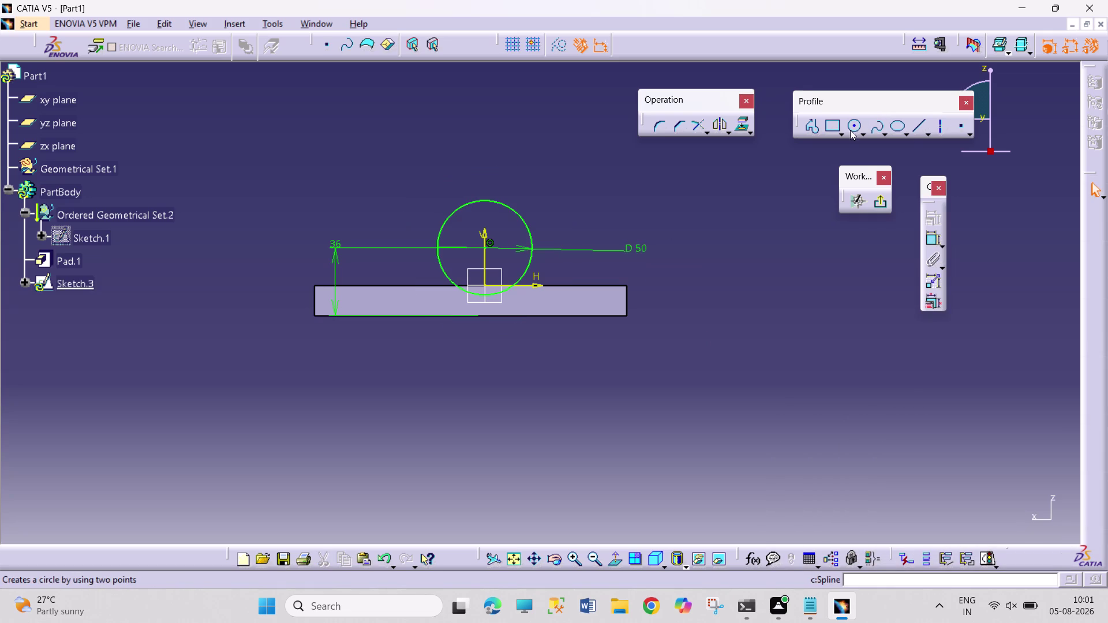
Draw a small circle inside the 50 mm circle.
click(856, 127)
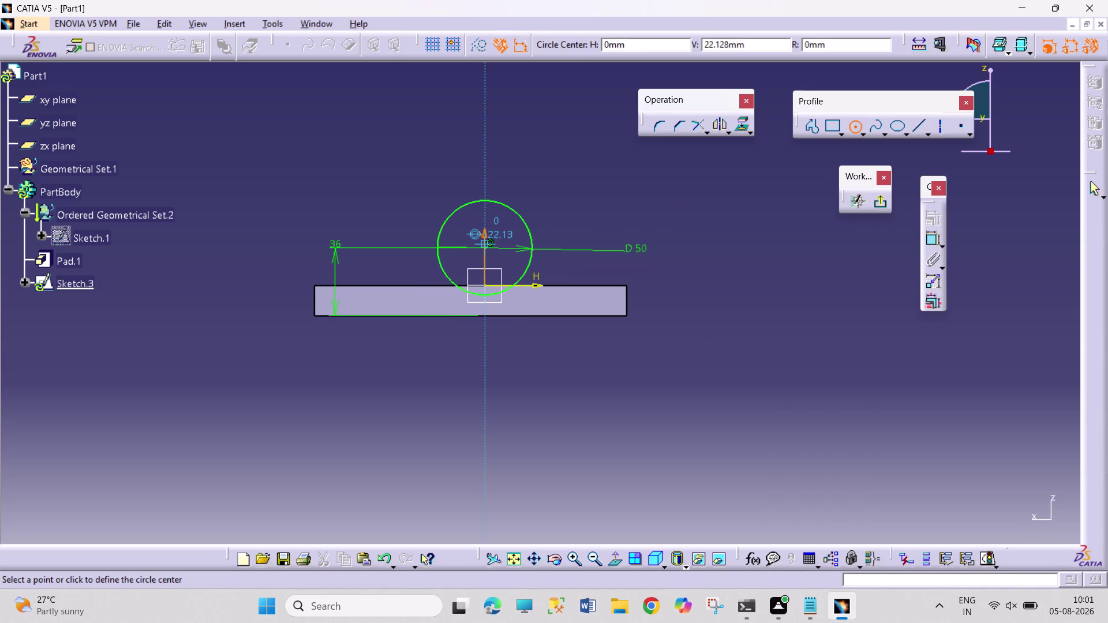
drag(484, 244, 488, 251)
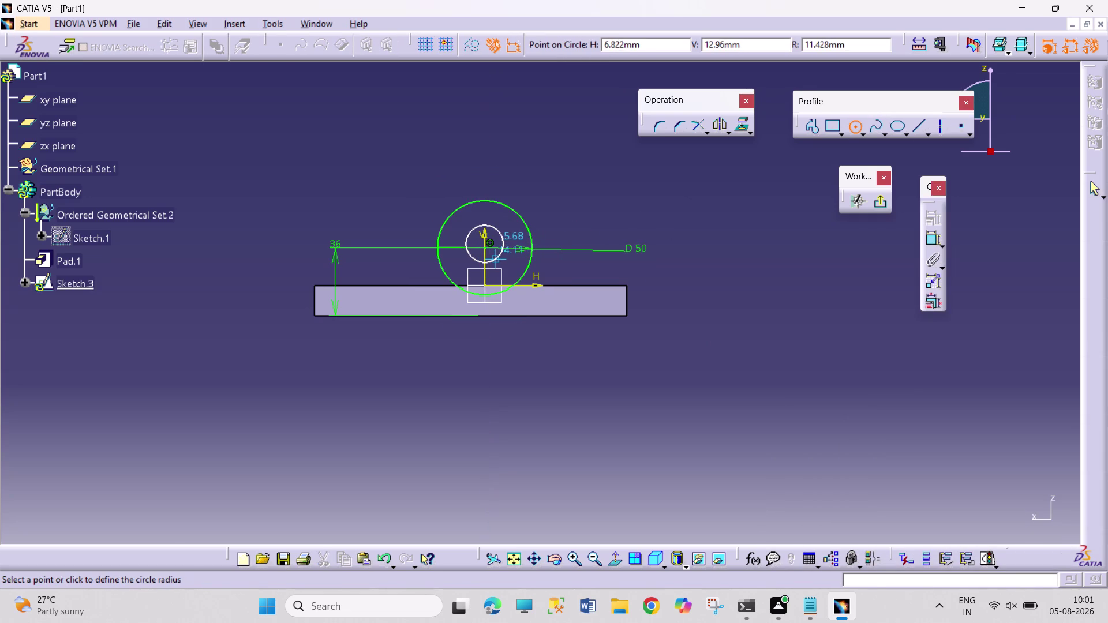
click(501, 266)
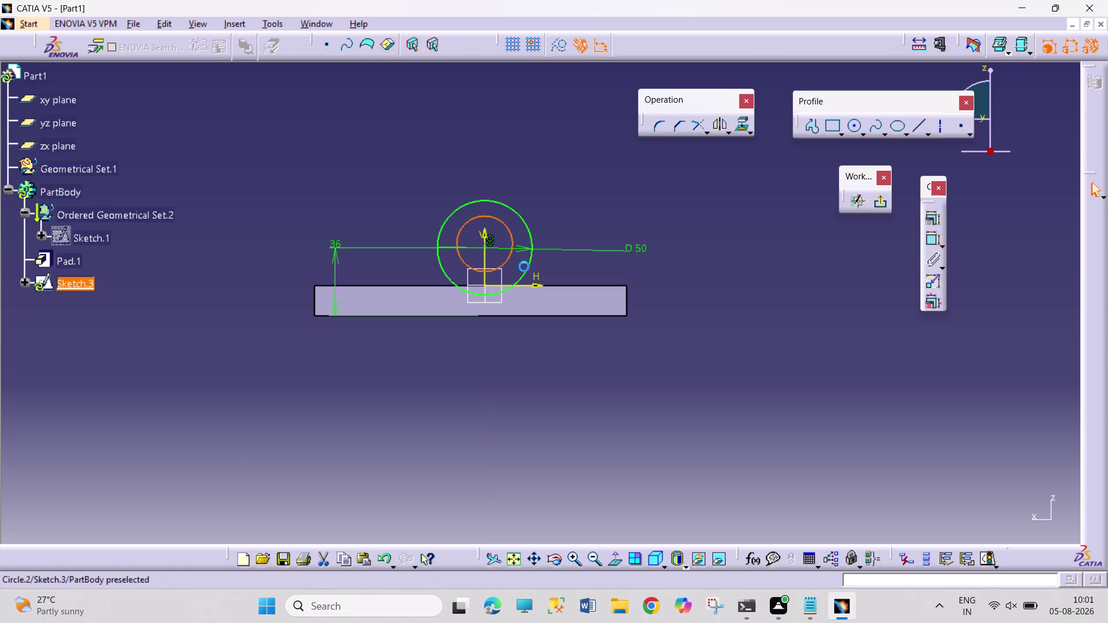
key(Escape)
key(Escape)
key(Escape)
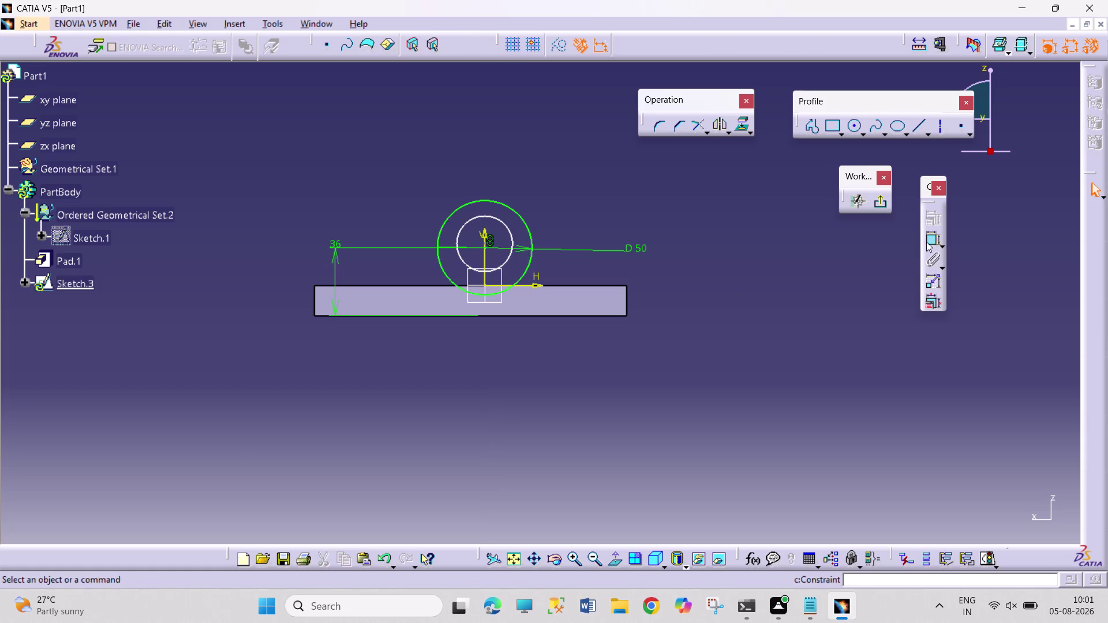
Dimension the small circle's diameter to 25 mm.
click(931, 242)
click(512, 238)
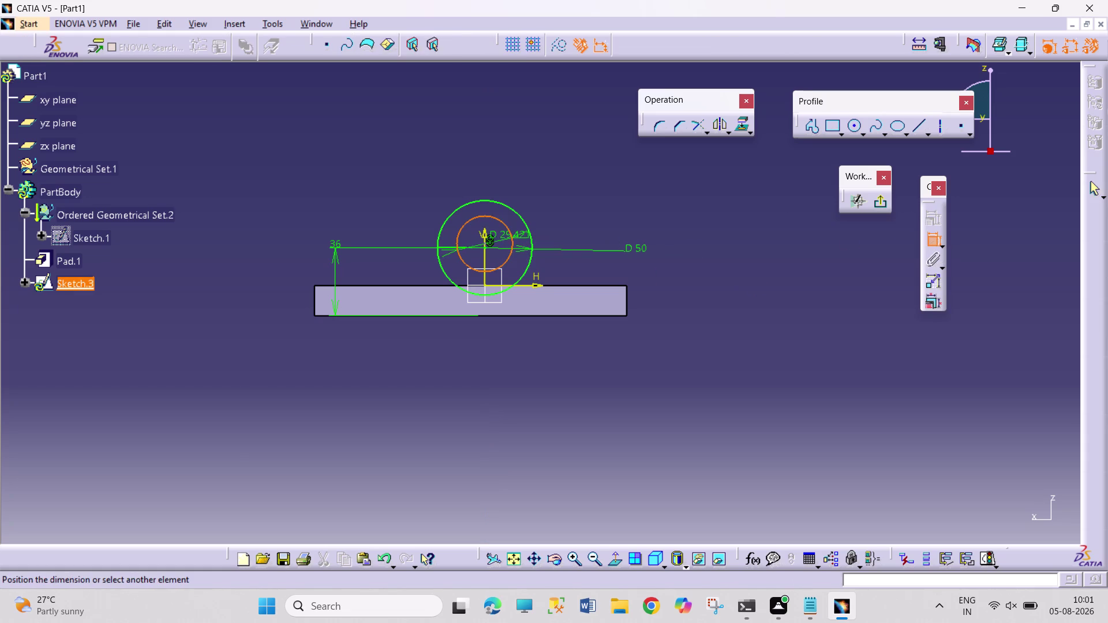
click(553, 205)
double_click(556, 202)
text(25)
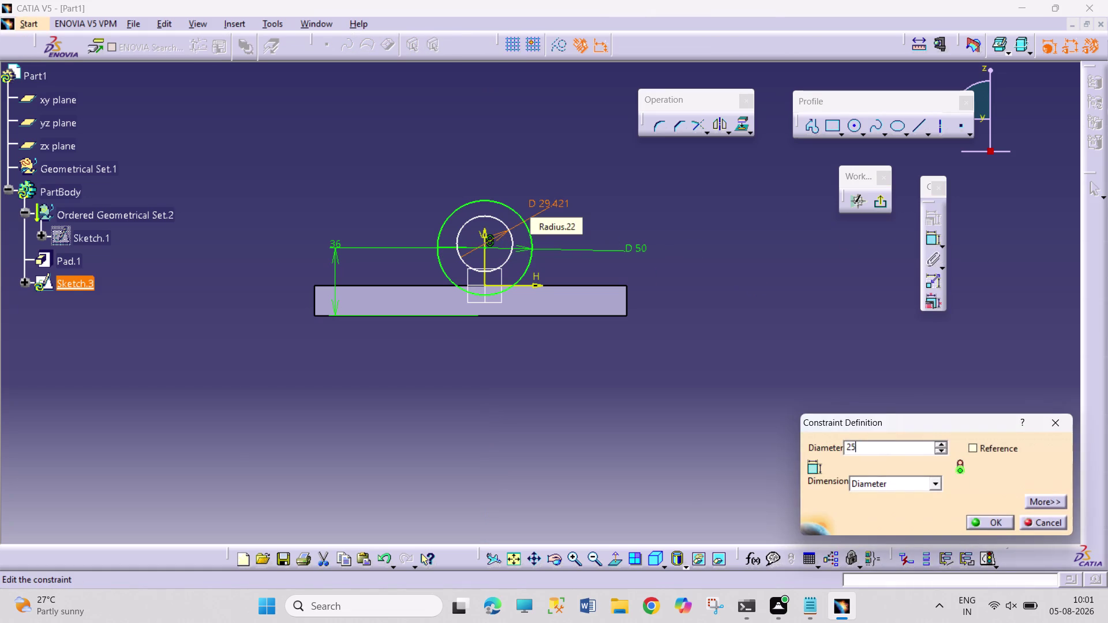
key(Return)
click(634, 183)
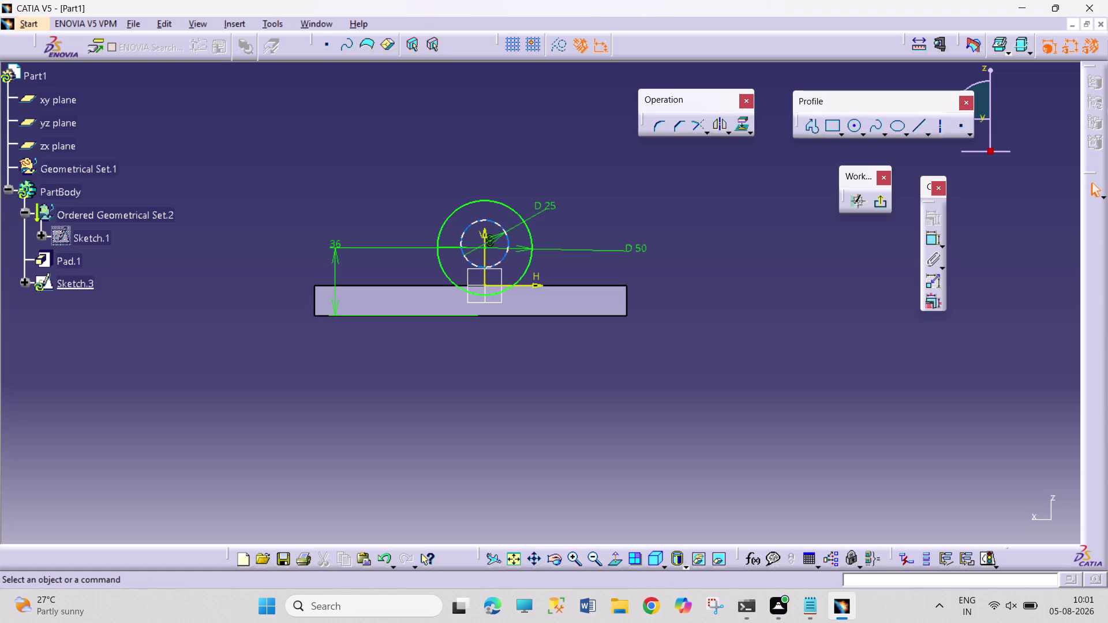
Make the 25 mm and 50 mm circles concentric and exit the sketch.
click(506, 257)
click(531, 263)
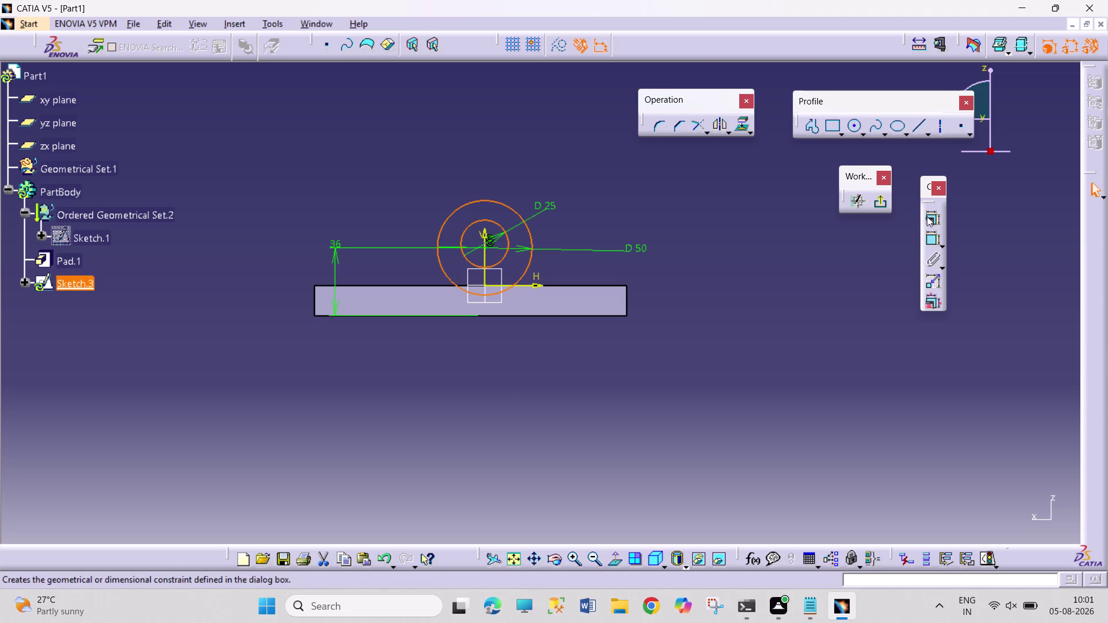
click(933, 219)
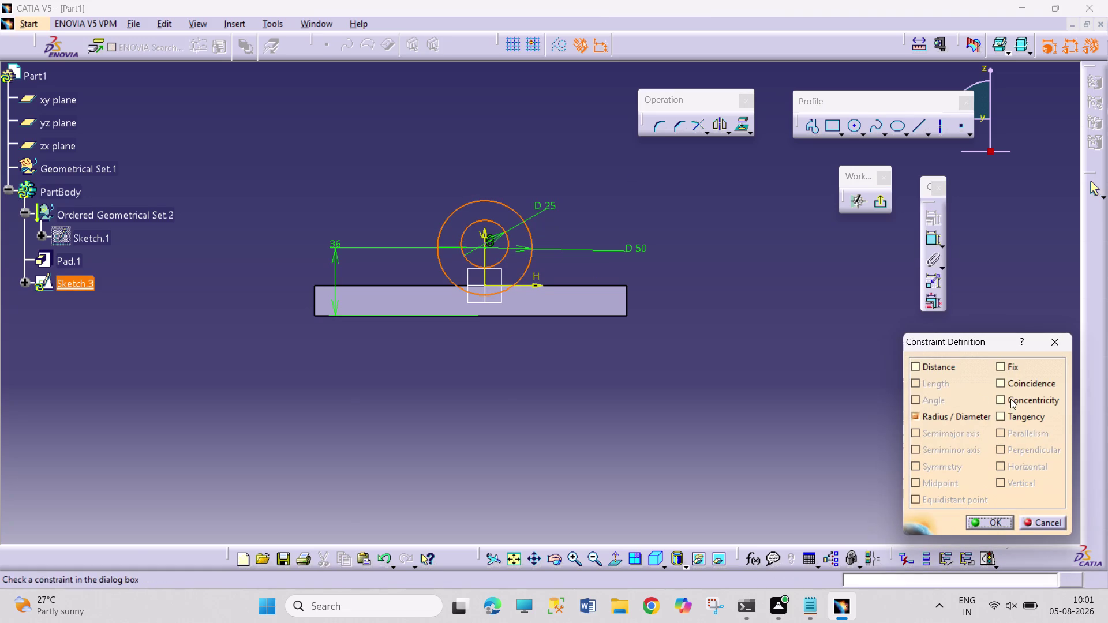
click(1010, 399)
click(982, 521)
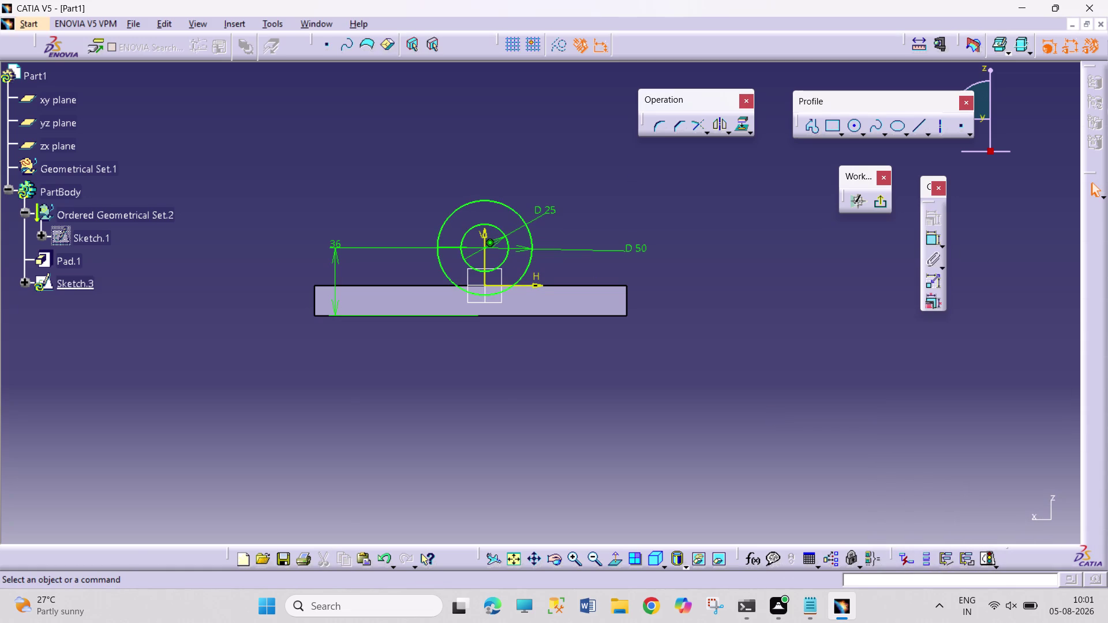
click(774, 417)
click(882, 205)
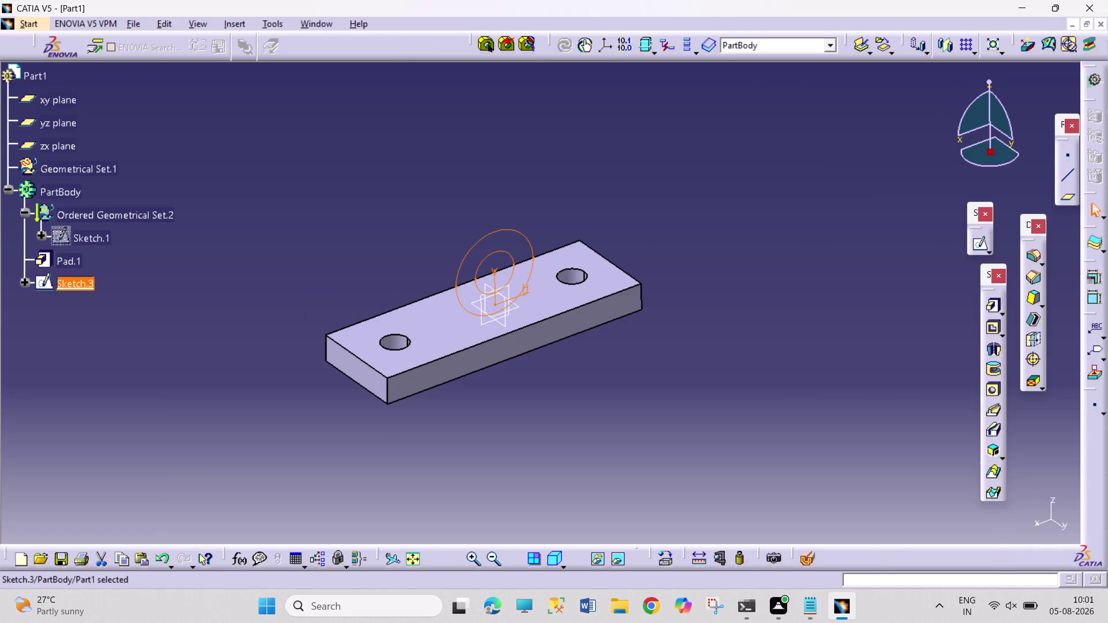
Pad Sketch.3 with a mirrored extent of 66 mm into a hollow tube.
click(993, 308)
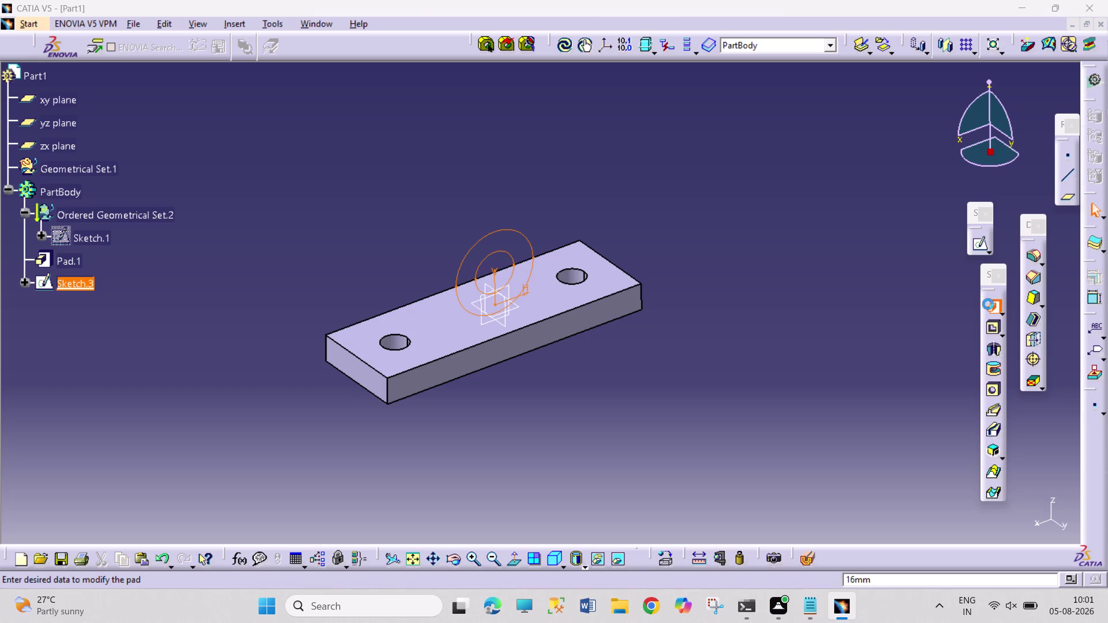
click(921, 453)
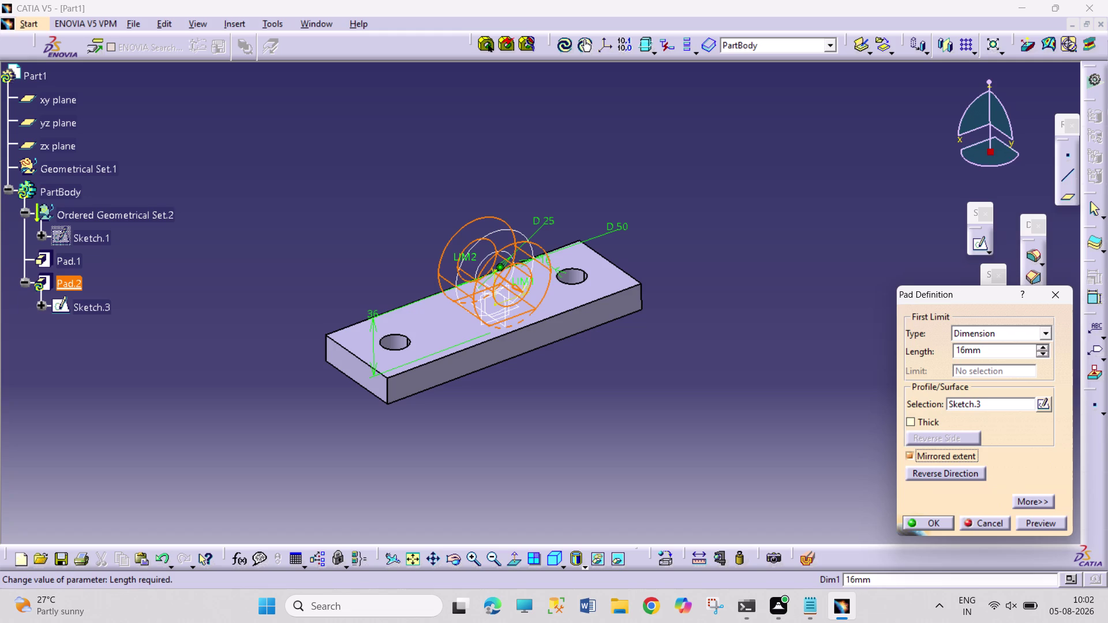
drag(959, 351, 948, 348)
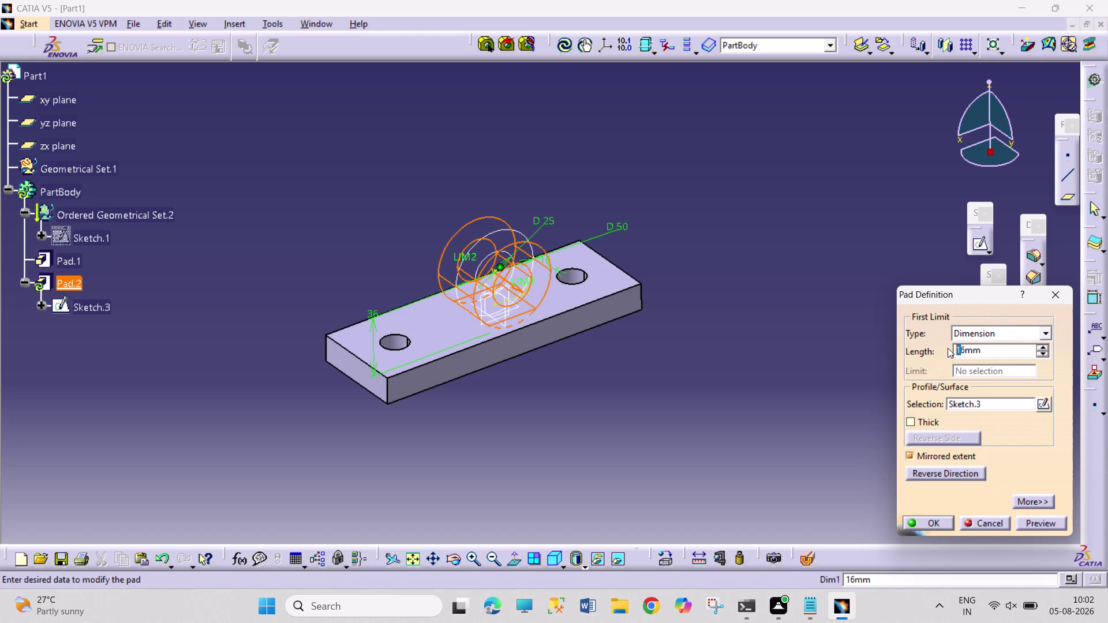
key(6)
key(Return)
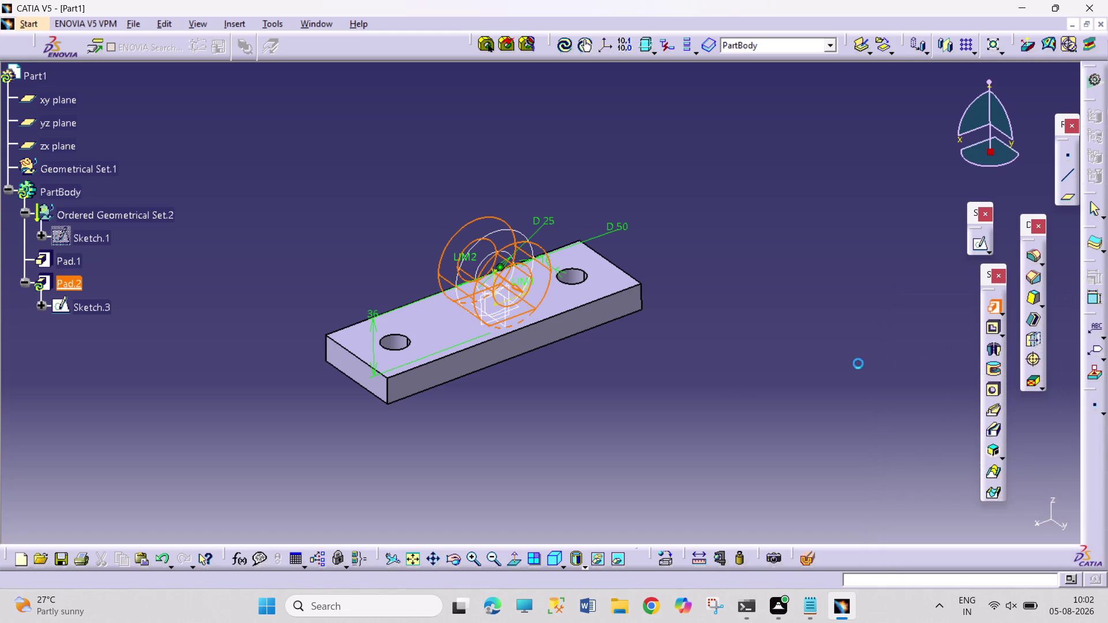
click(610, 440)
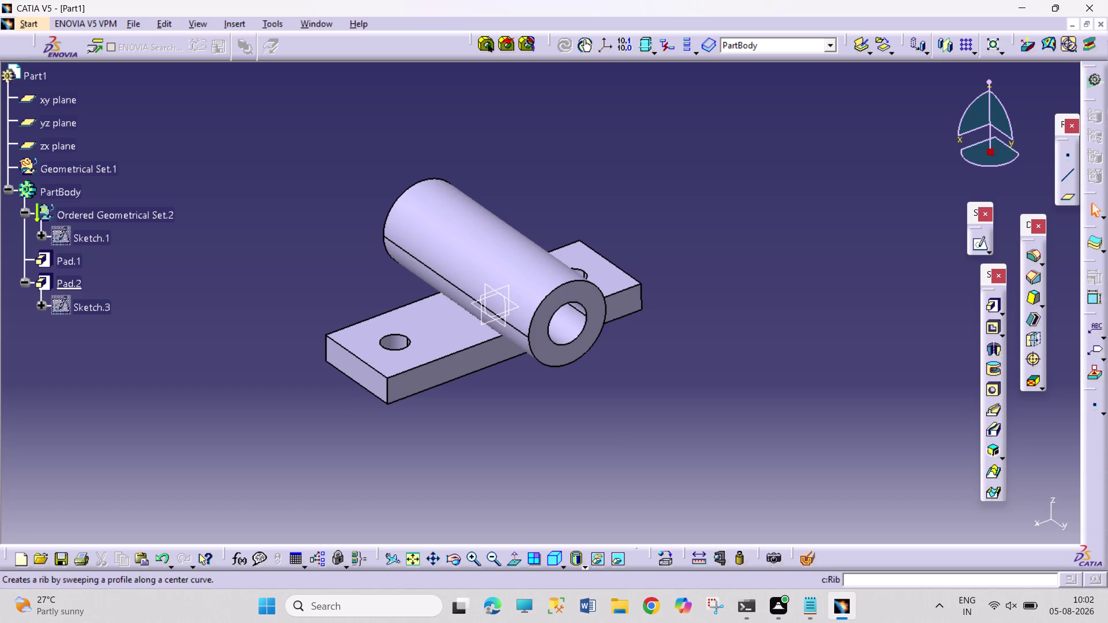
double_click(63, 257)
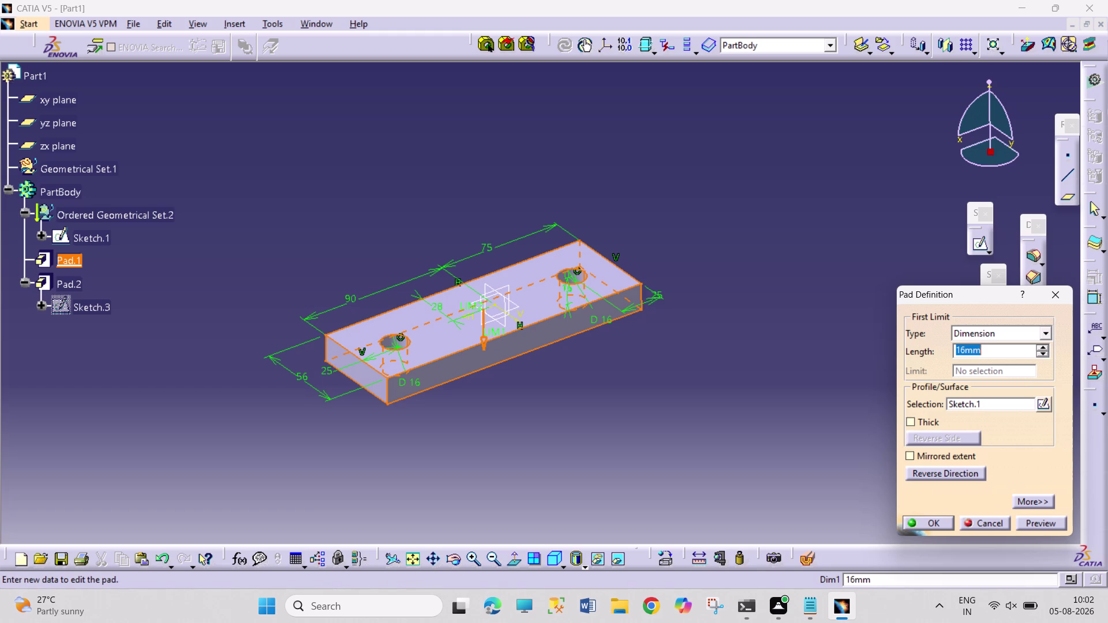
Change Pad.2's mirrored length from 66 mm to 33 mm.
click(935, 522)
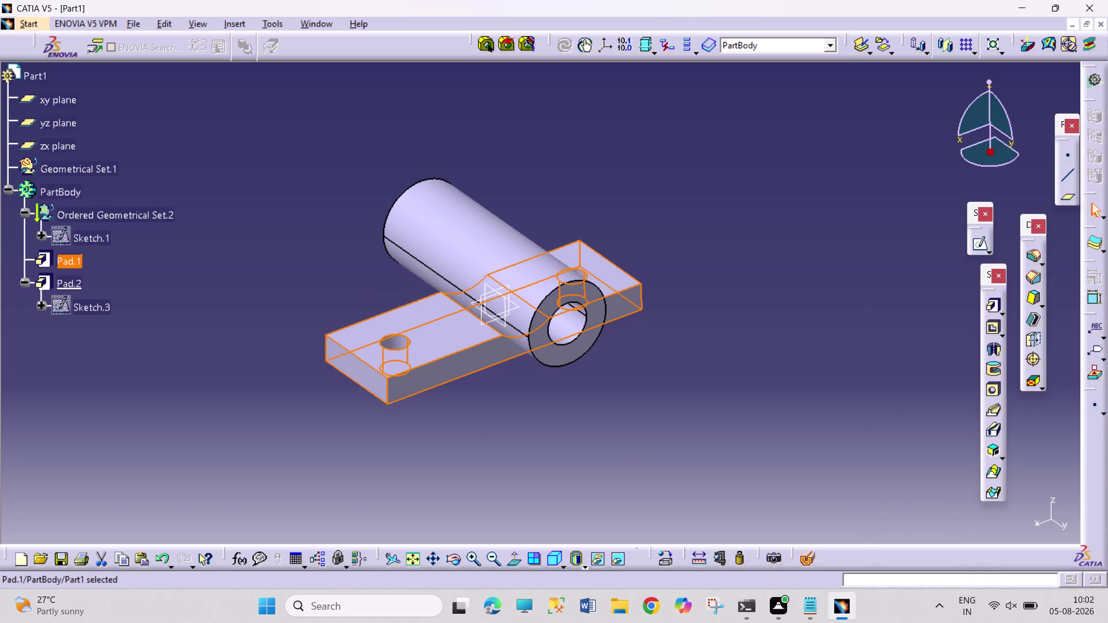
double_click(59, 277)
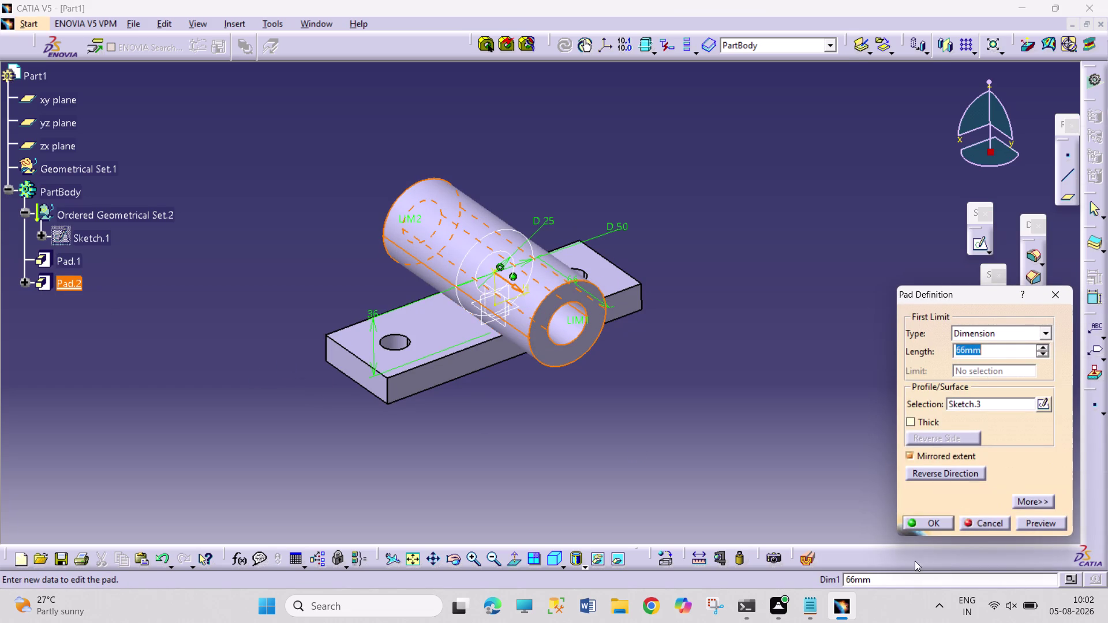
drag(963, 350, 923, 350)
text(33)
key(Return)
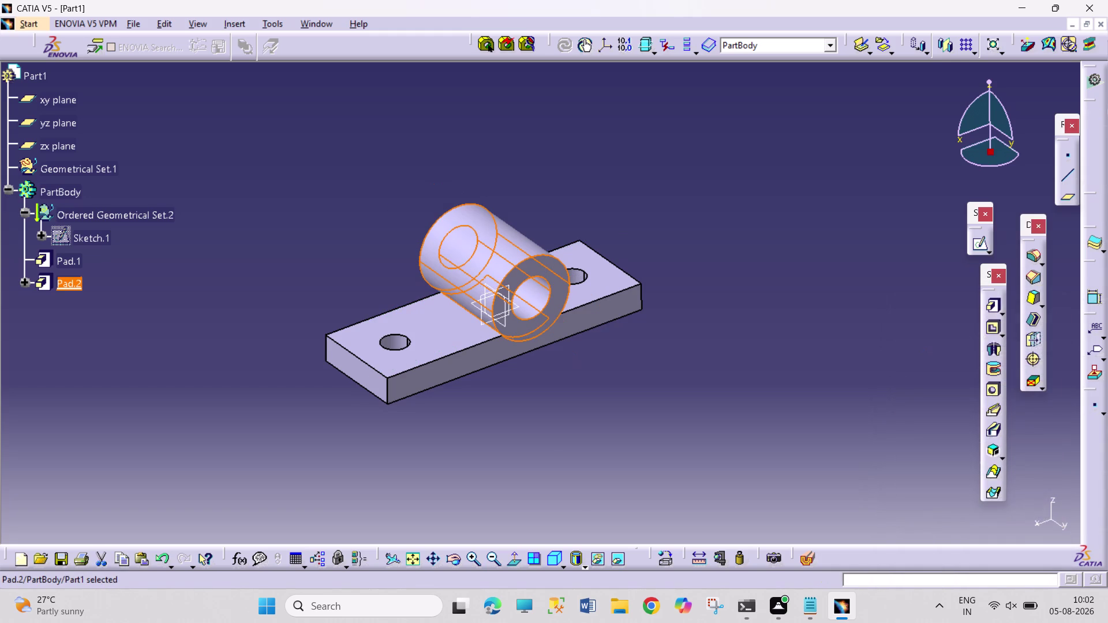
click(788, 386)
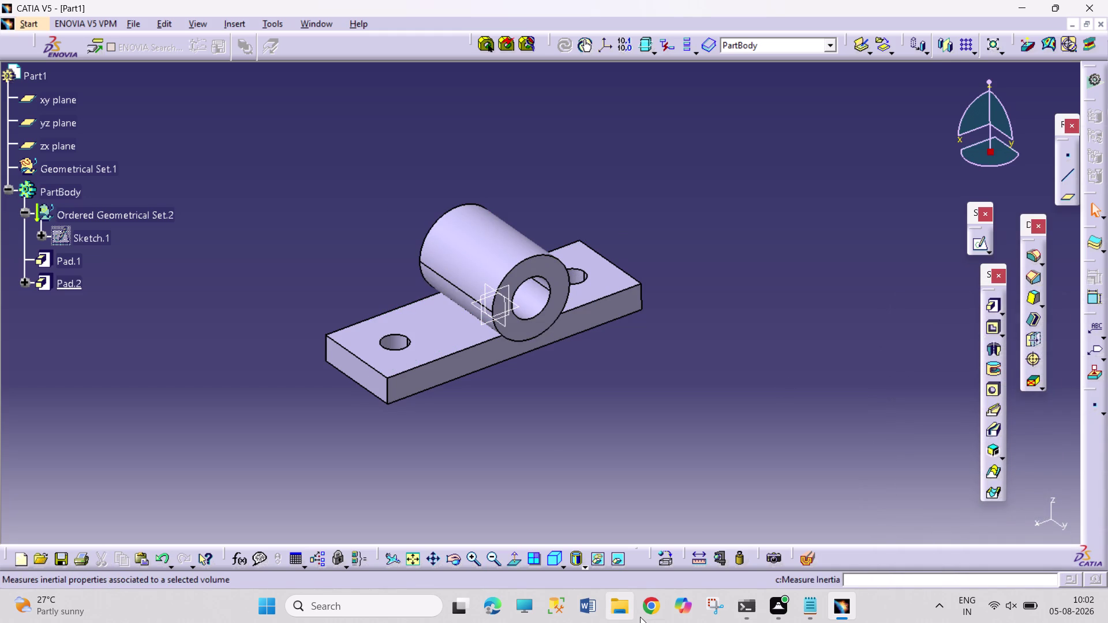
Orbit the part head-on to the tube end and pick its annular end face.
click(453, 562)
drag(540, 495, 407, 465)
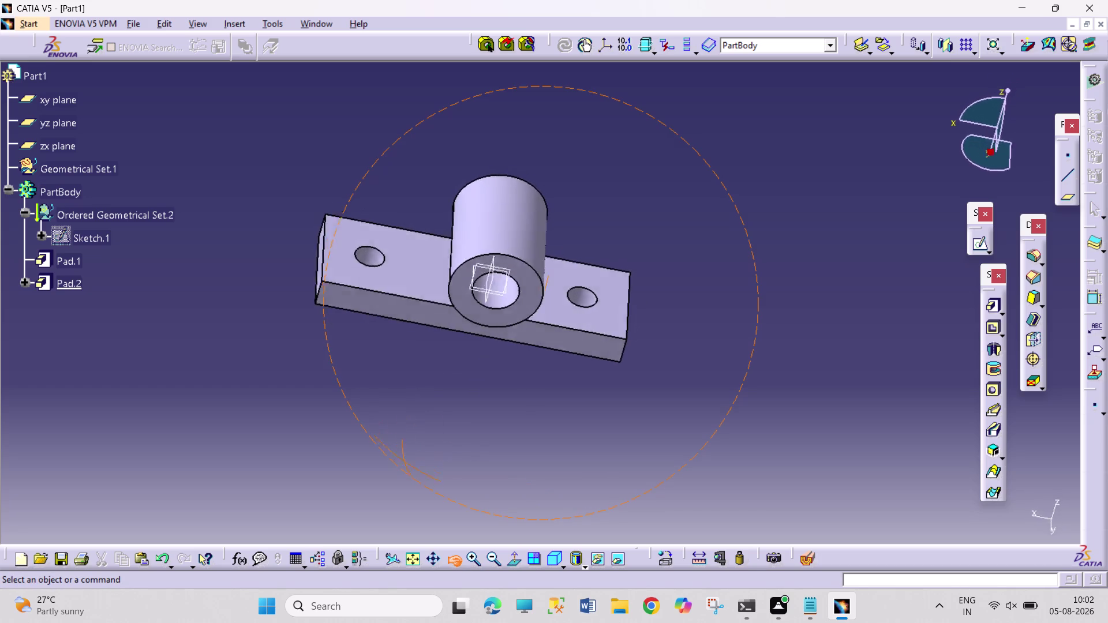
drag(406, 466, 405, 474)
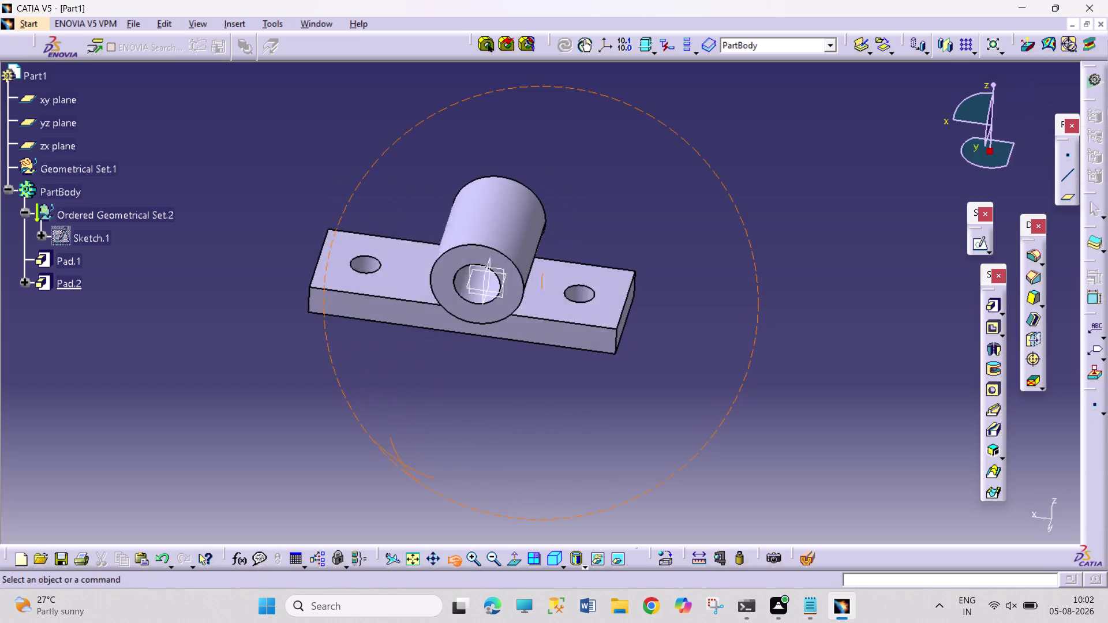
drag(406, 473, 447, 477)
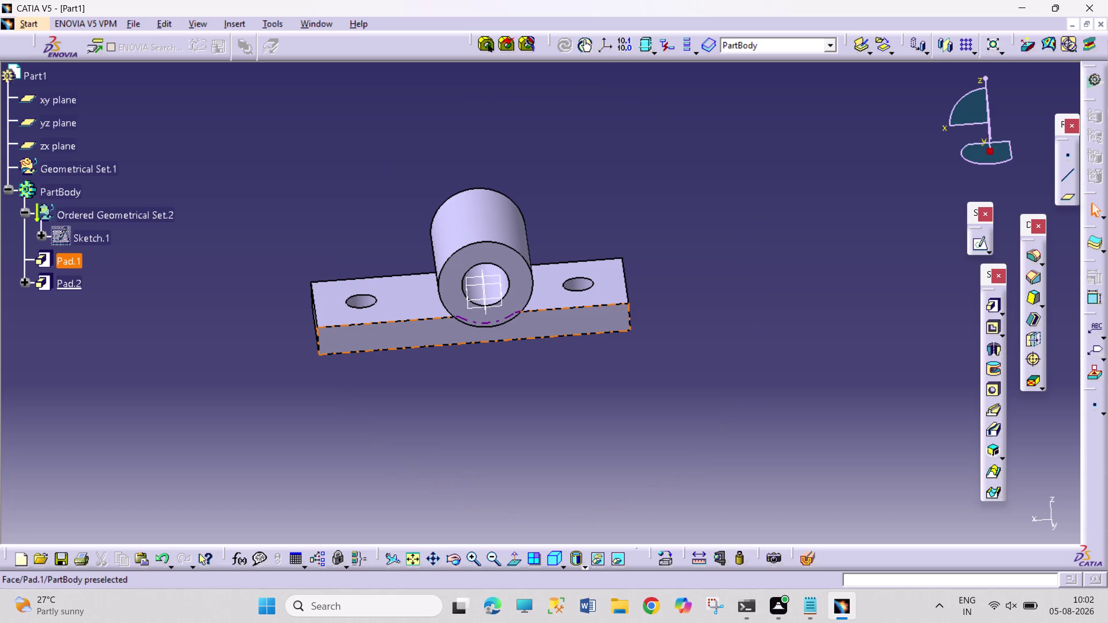
click(520, 283)
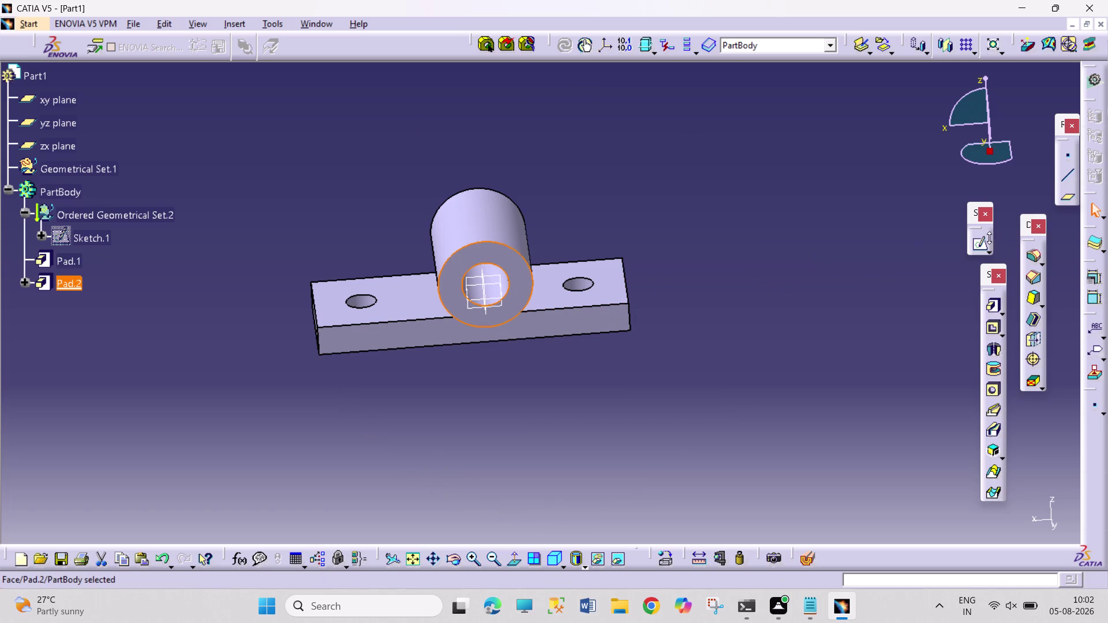
click(983, 243)
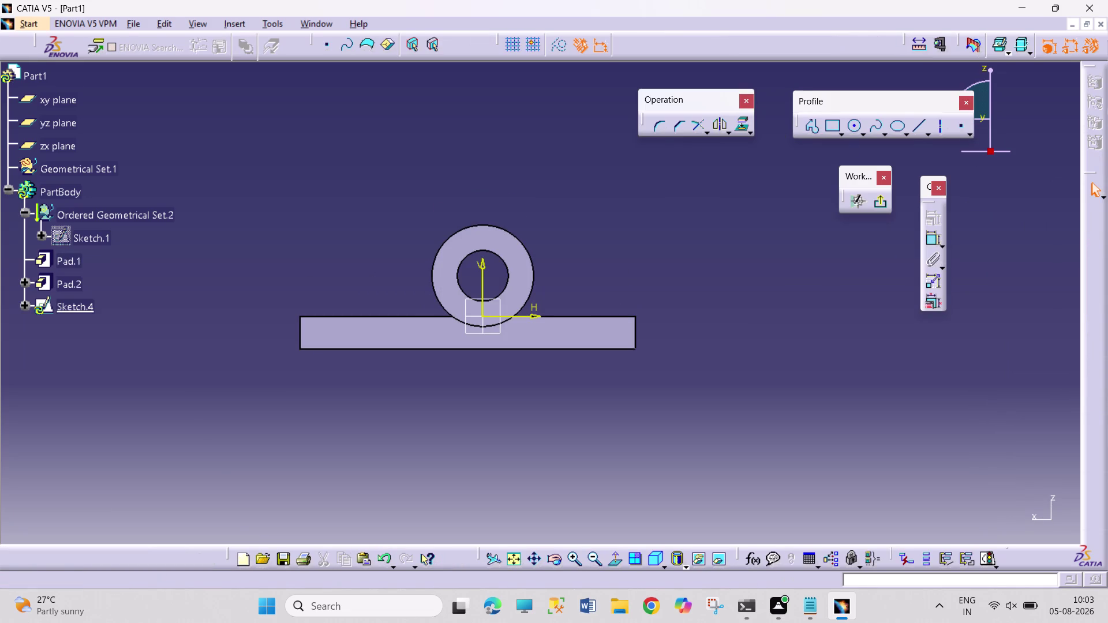
Draw an elongated curved slot centred at the sketch origin, arcing over the ring.
click(842, 135)
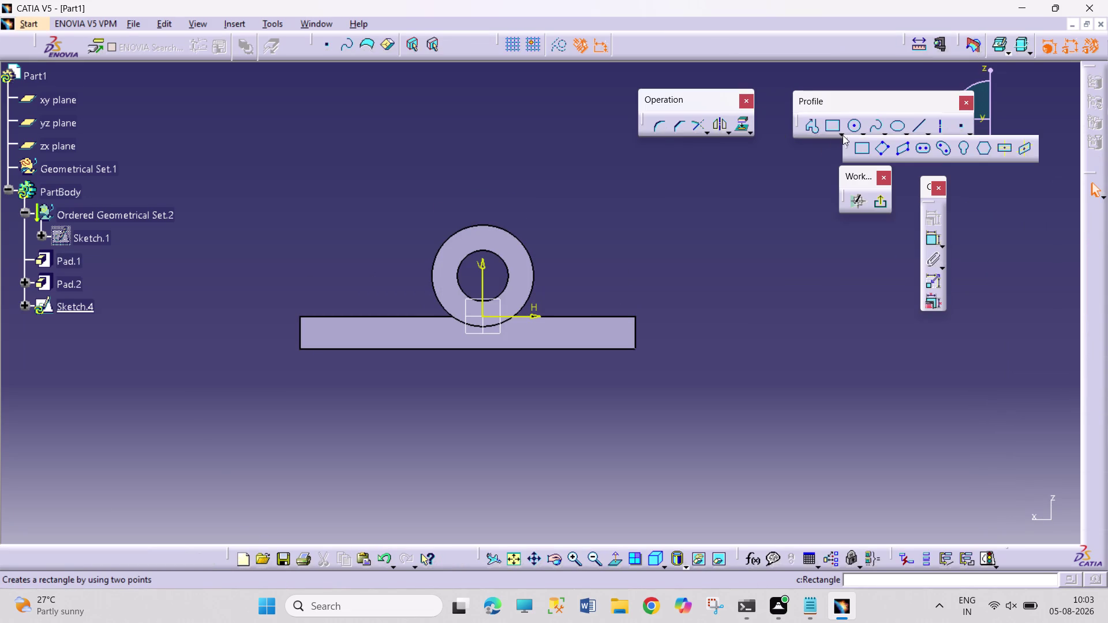
click(940, 152)
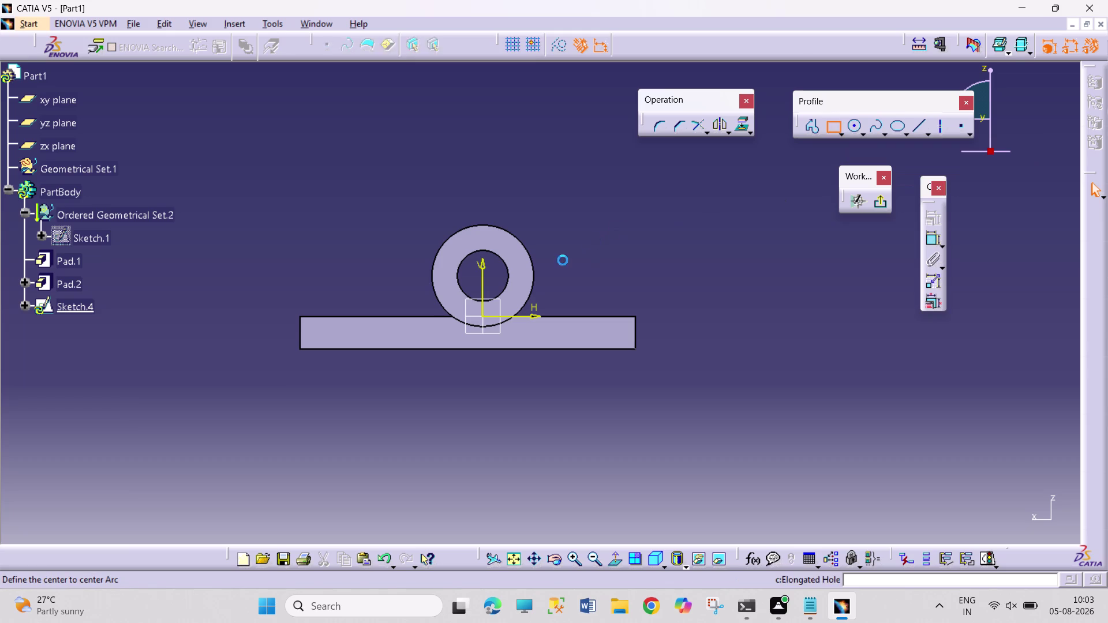
click(483, 278)
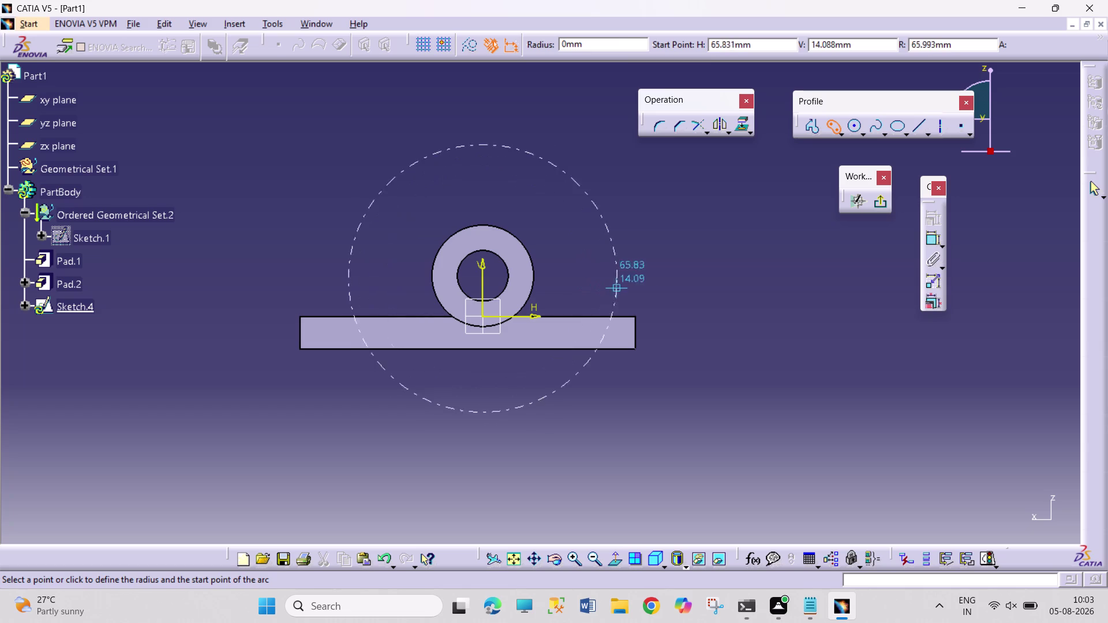
click(635, 289)
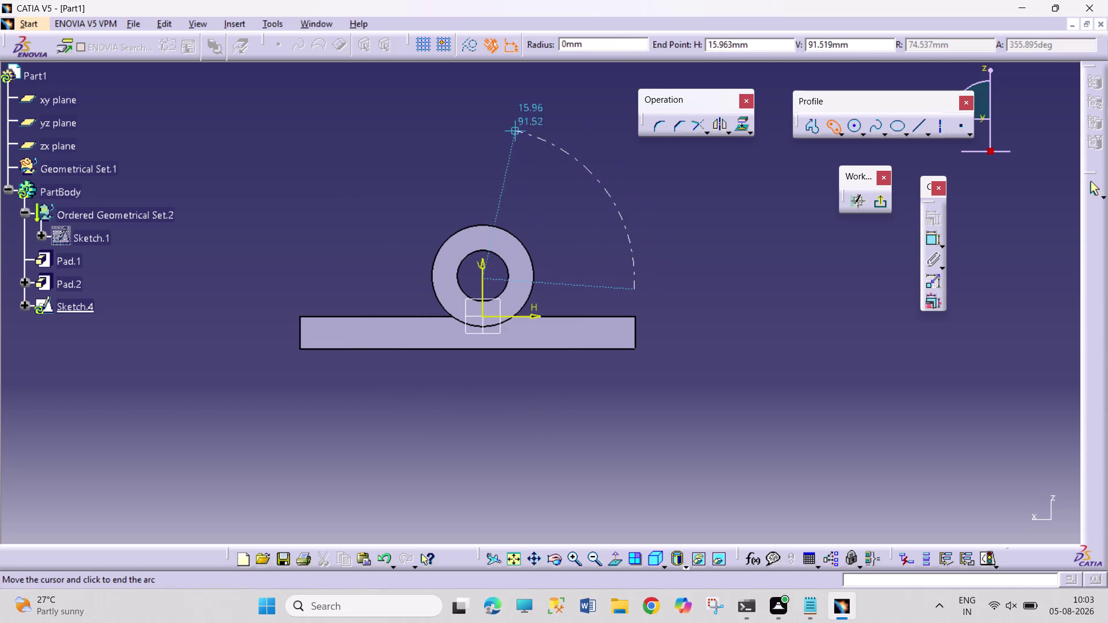
click(485, 118)
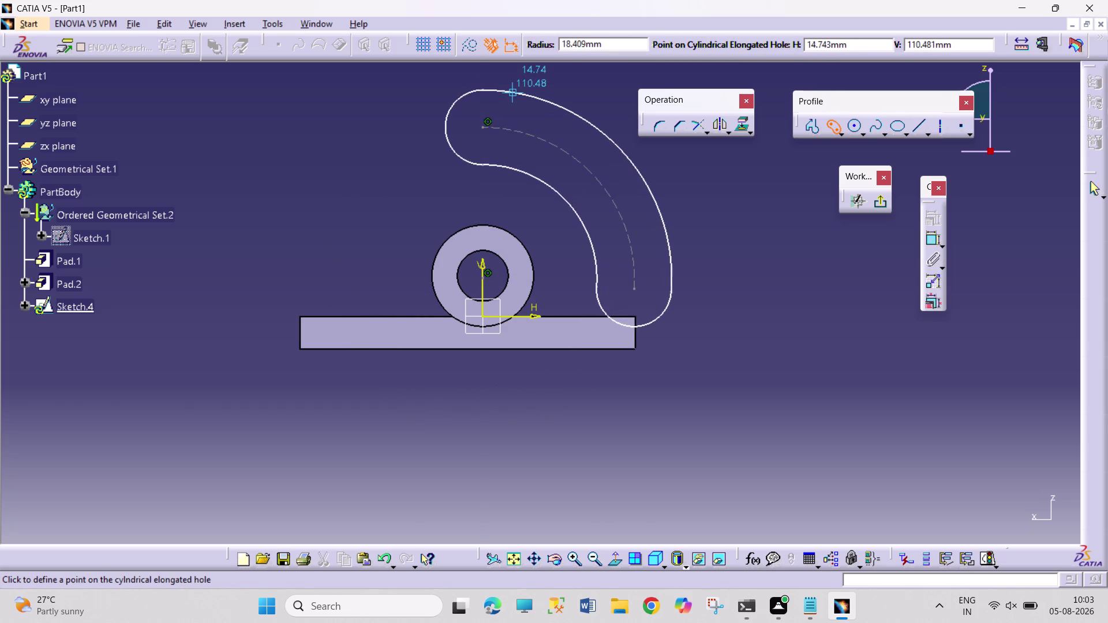
click(510, 102)
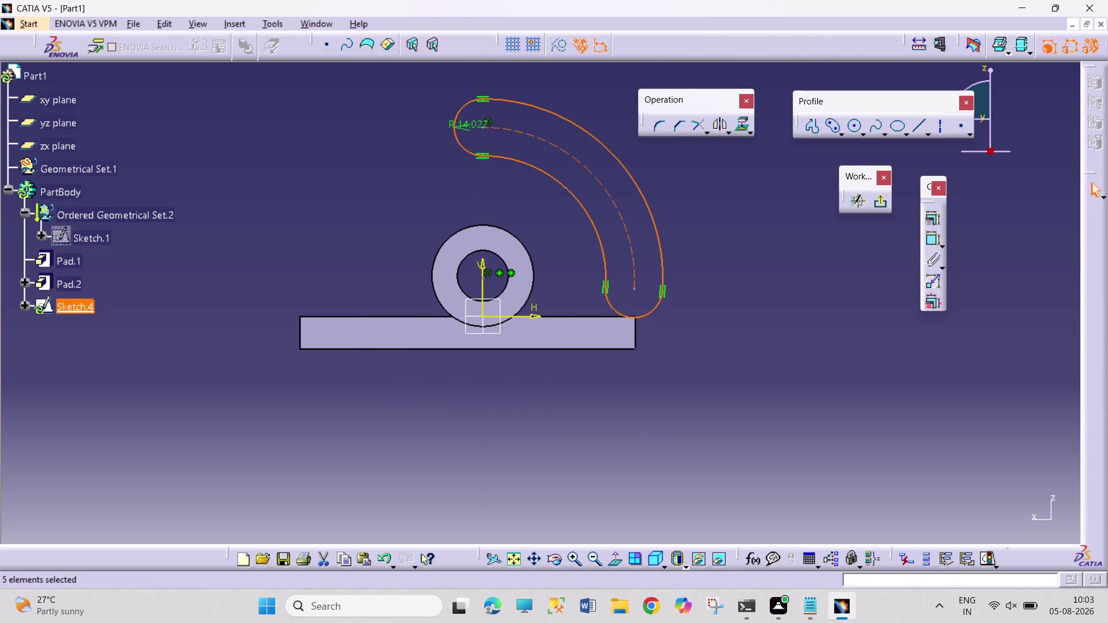
click(710, 244)
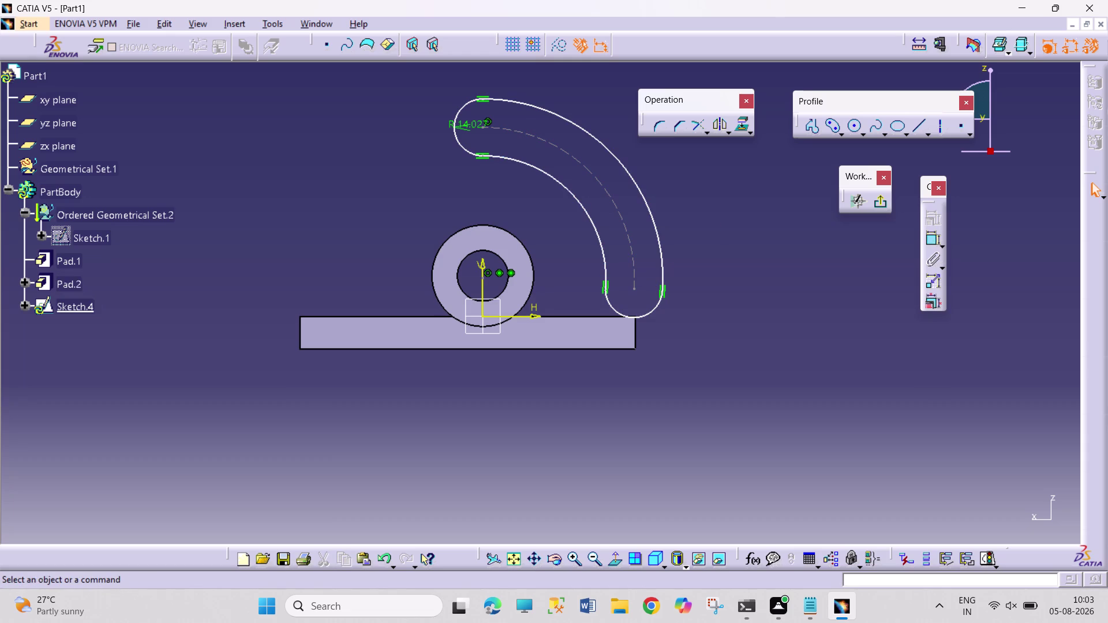
Apply a Concentricity constraint between the slot's centre arc and the ring's inner hole.
click(615, 200)
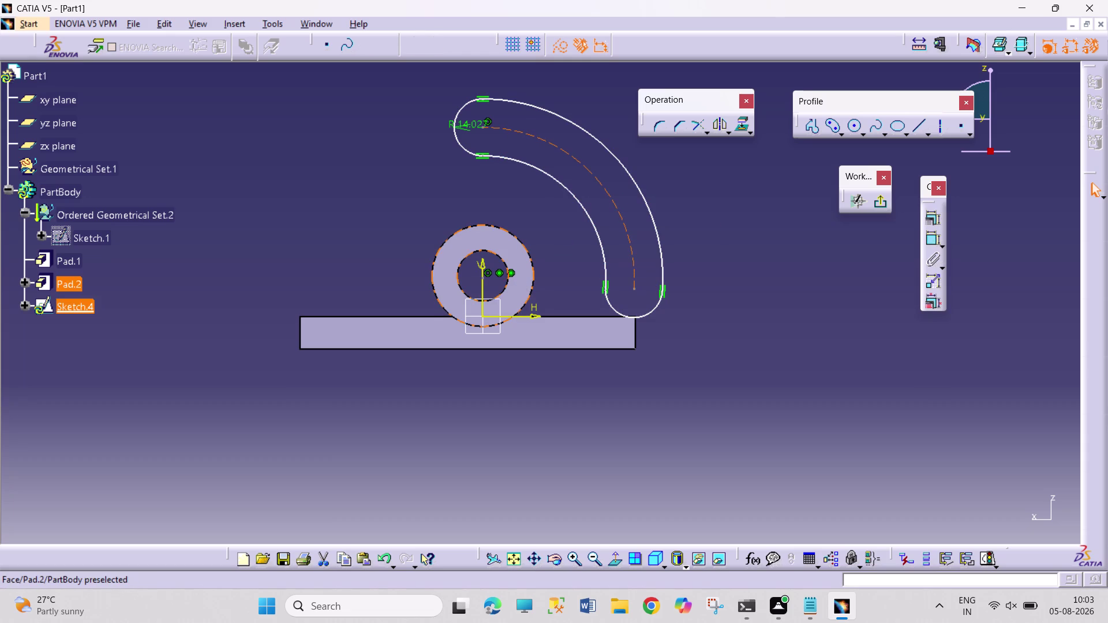
click(507, 285)
click(938, 219)
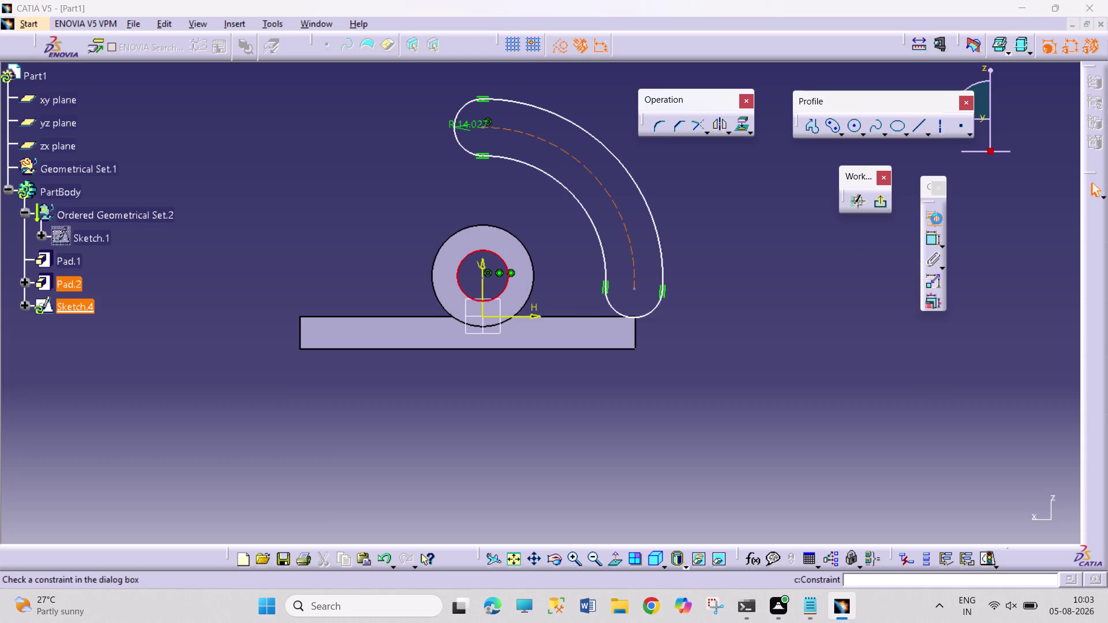
click(1009, 395)
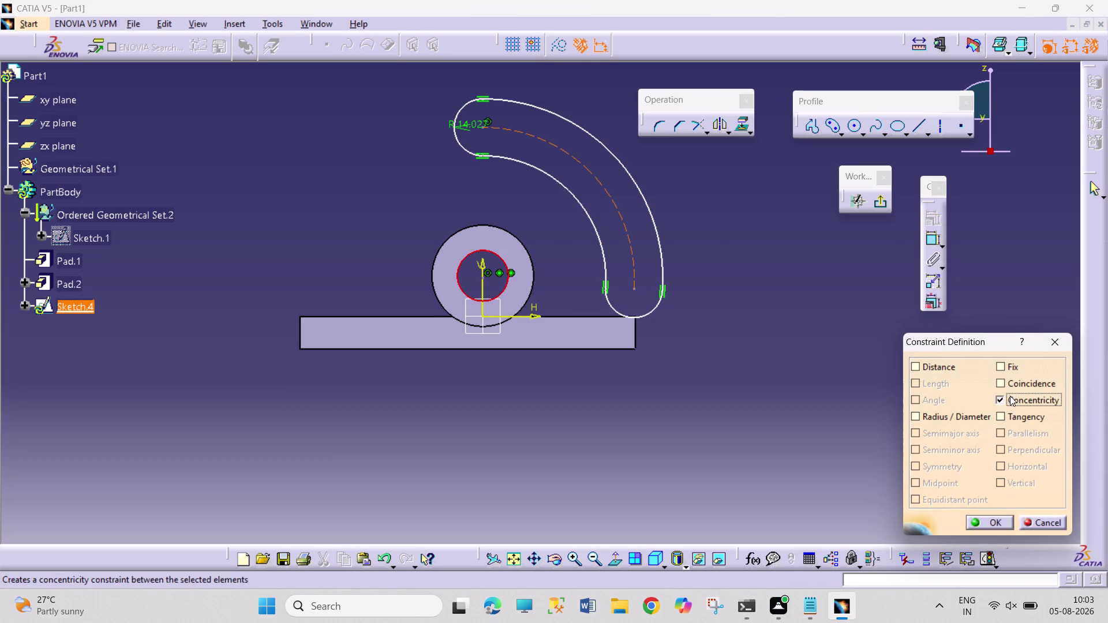
click(986, 521)
click(804, 437)
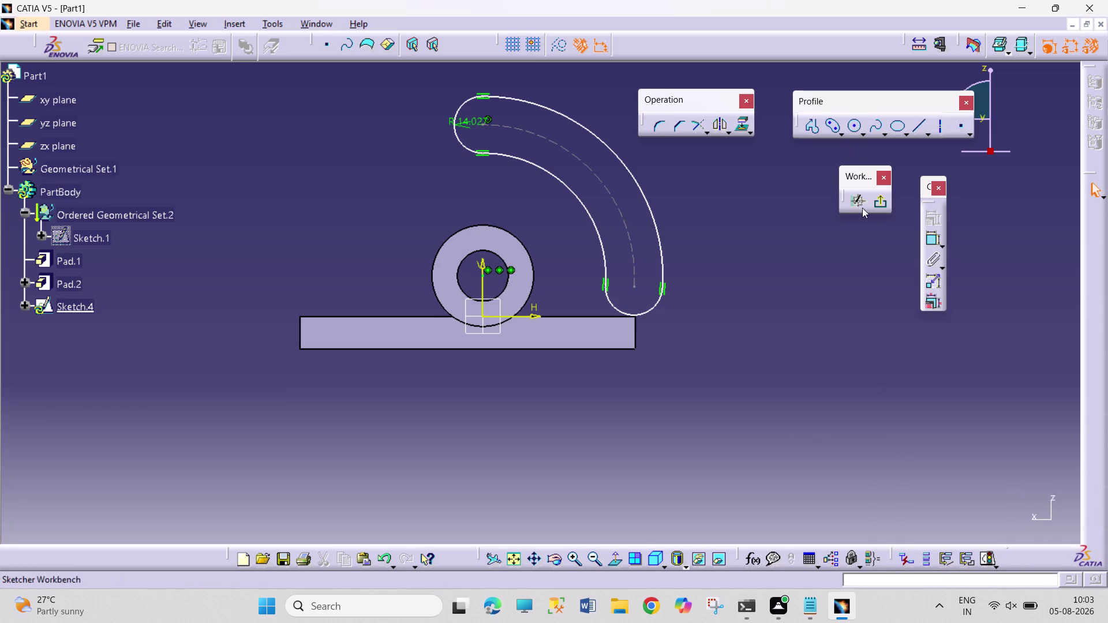
Dimension the slot's outer arc with a 90 mm radius.
click(929, 238)
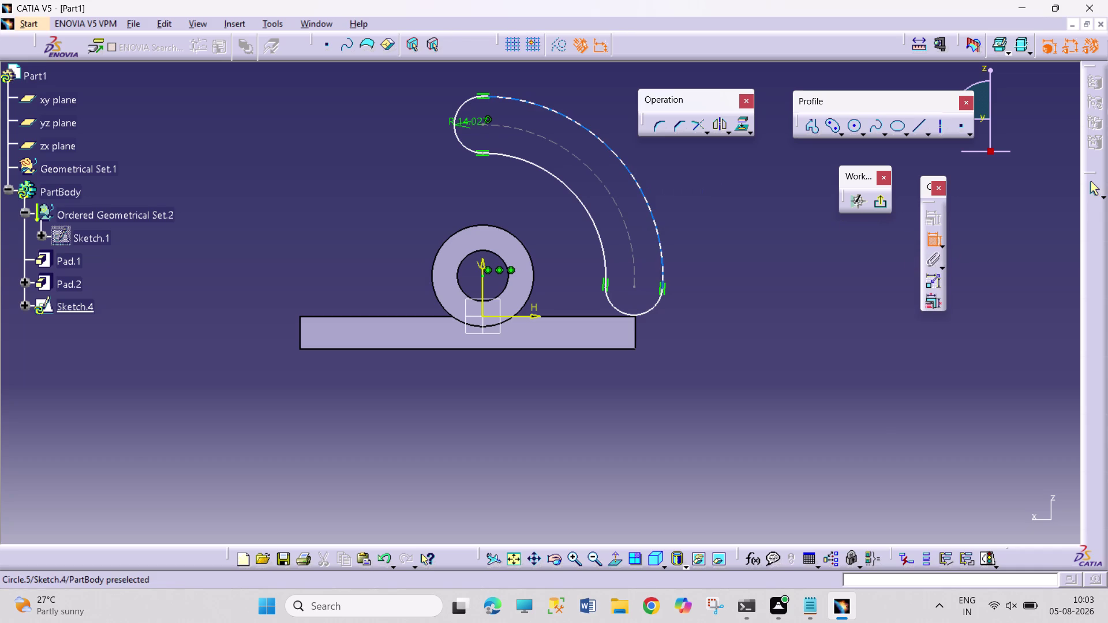
click(645, 193)
click(683, 179)
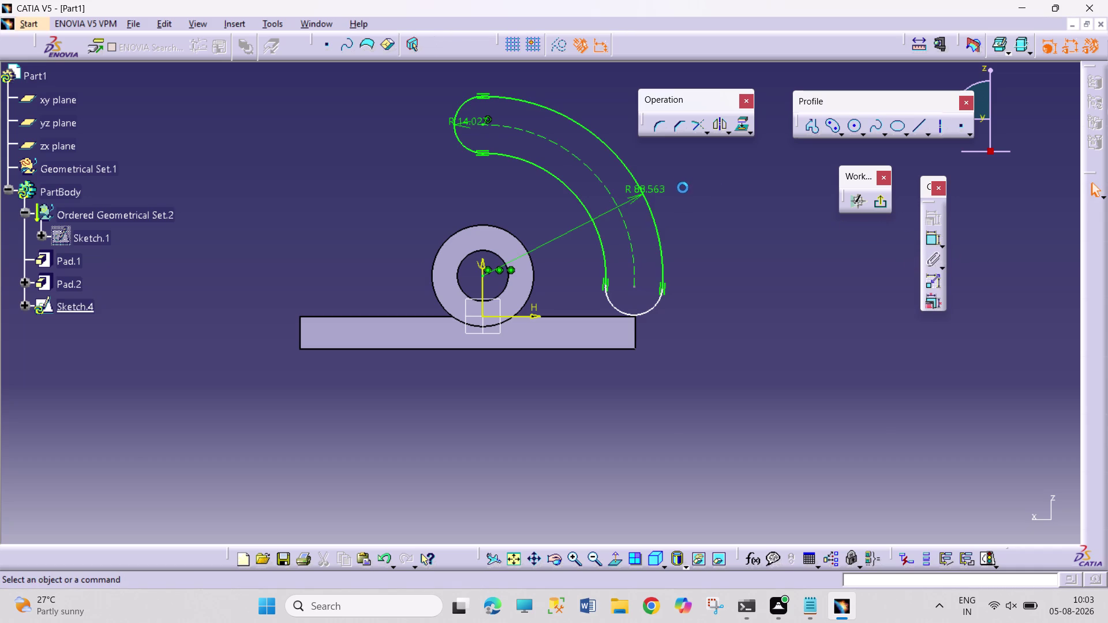
drag(664, 190, 702, 180)
double_click(688, 172)
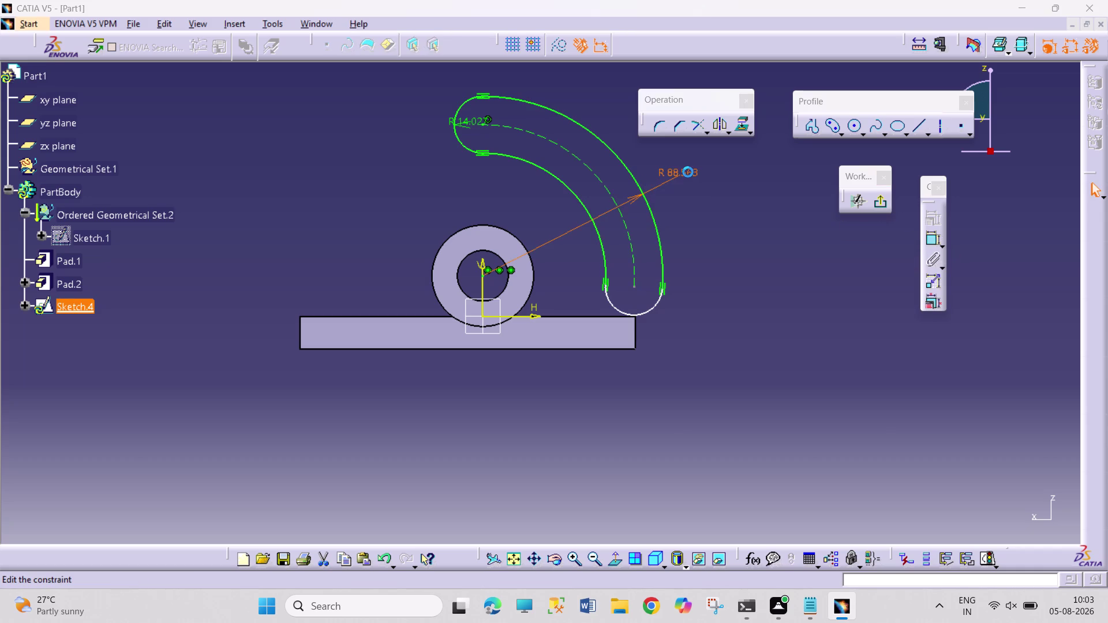
text(90)
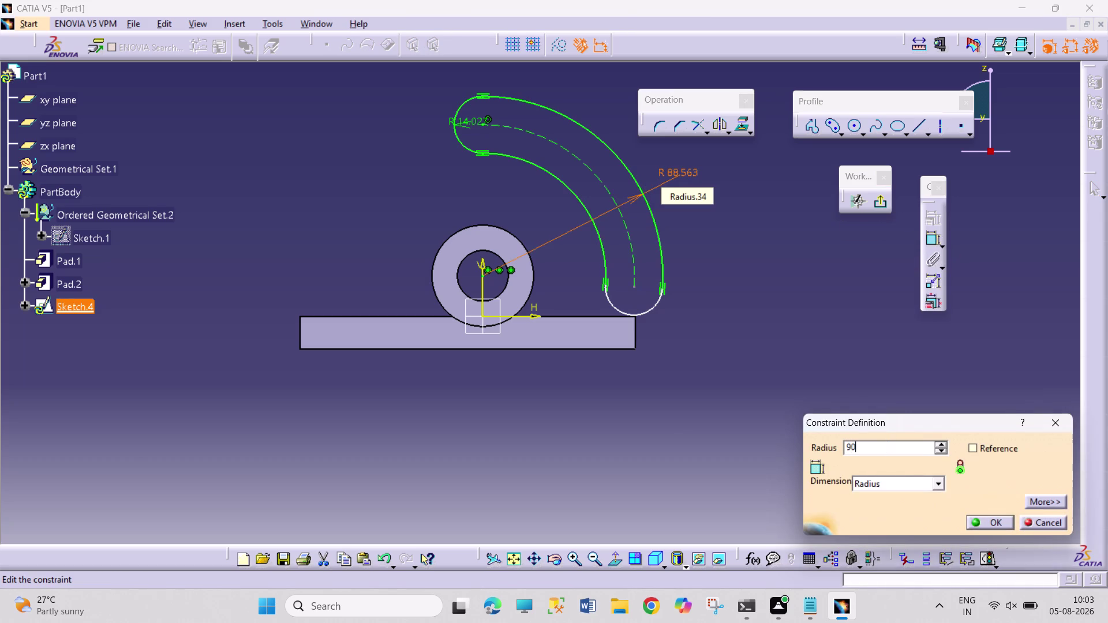
key(Return)
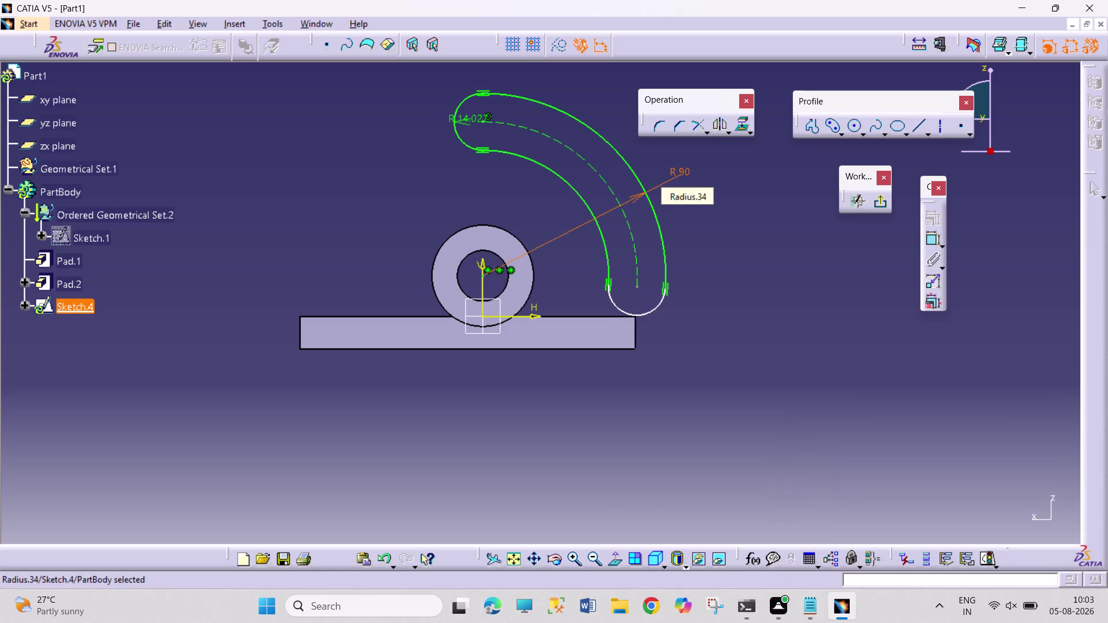
click(933, 235)
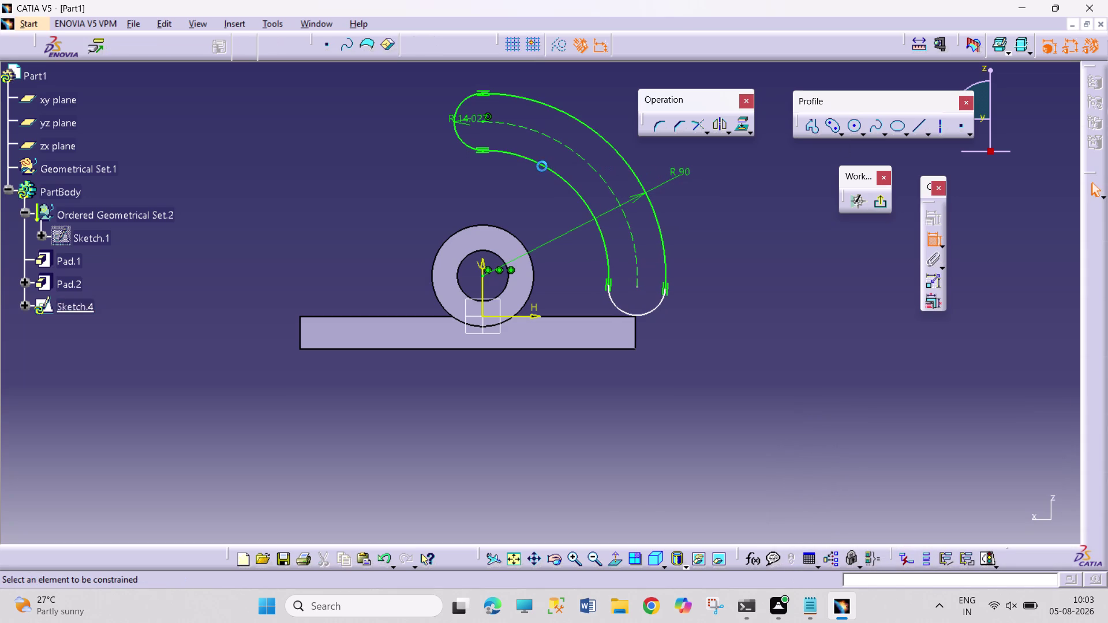
Dimension the slot's inner arc with a 60 mm radius.
click(550, 167)
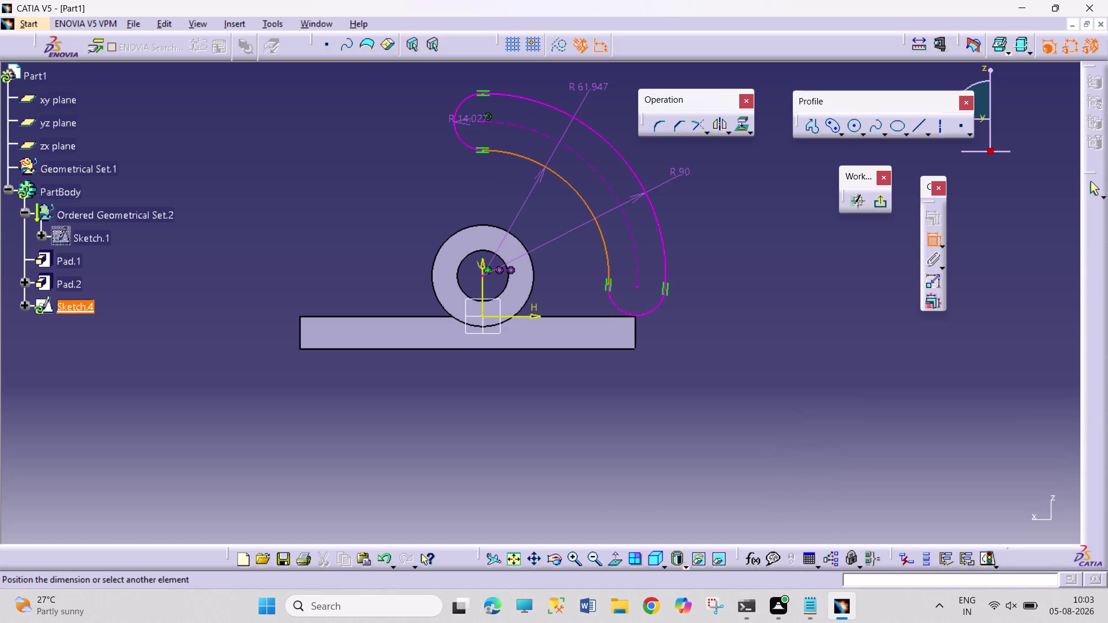
click(611, 94)
right_click(478, 115)
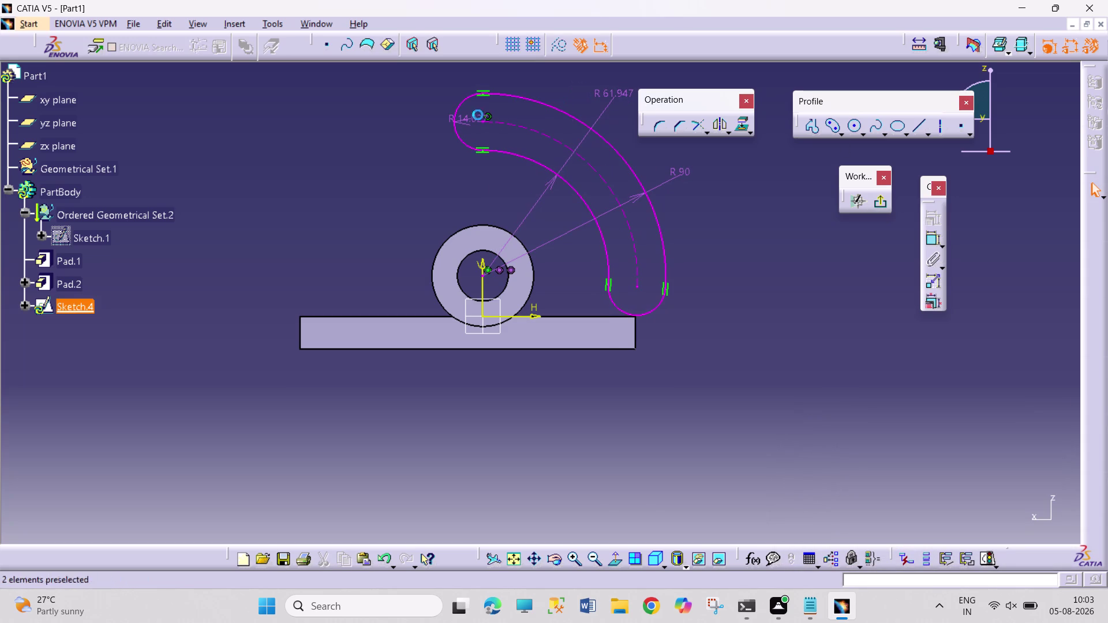
click(538, 305)
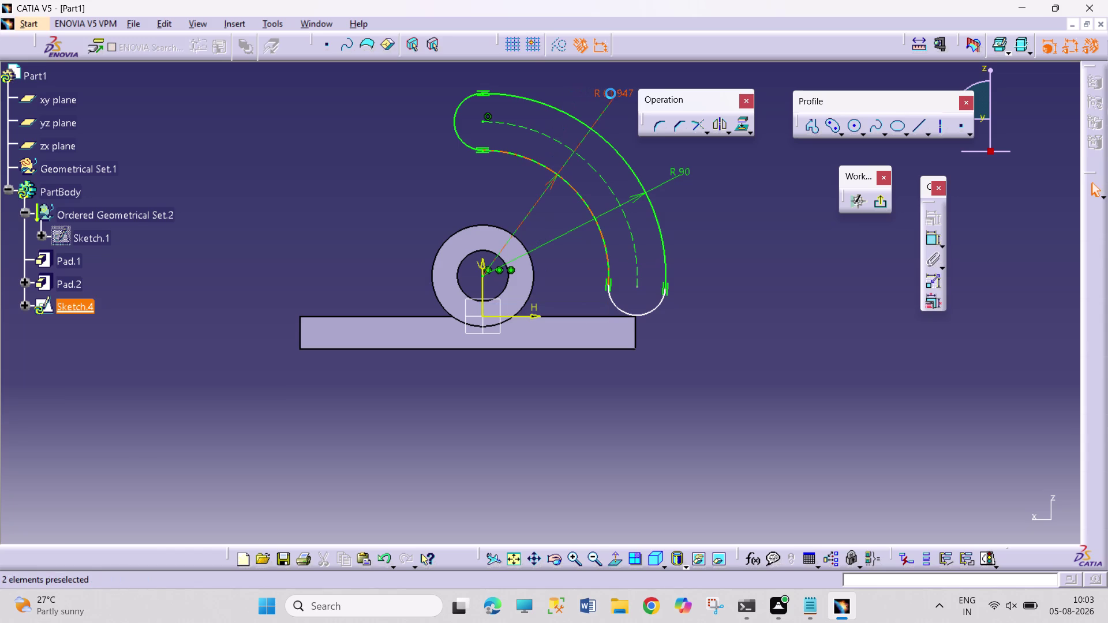
double_click(615, 95)
text(60)
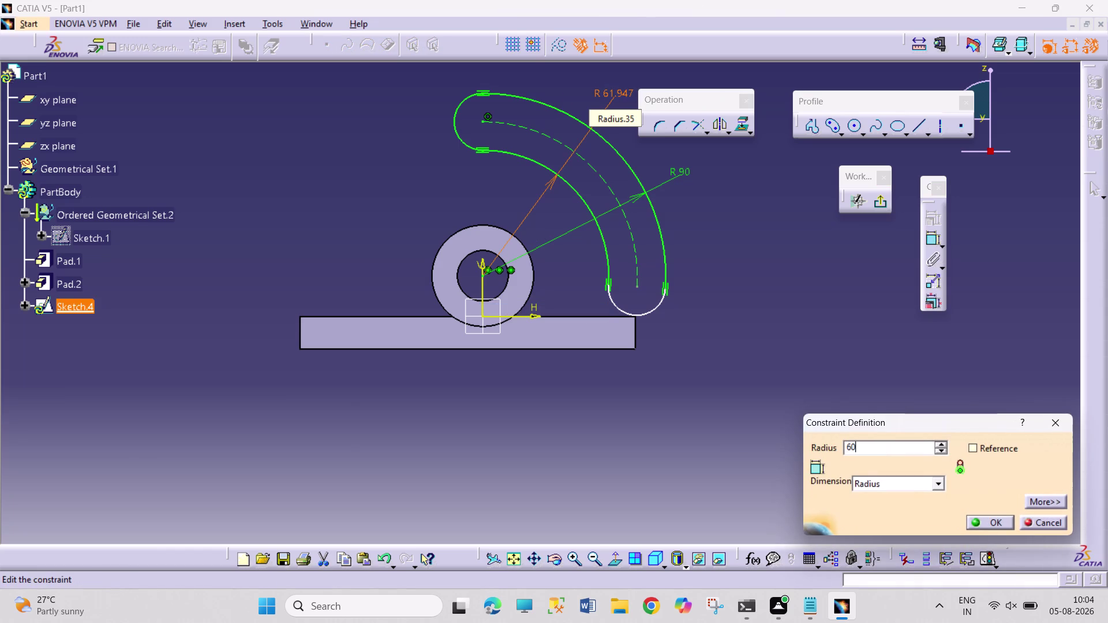
key(Return)
Drag the slot's lower rounded end upward along the arcs.
click(693, 302)
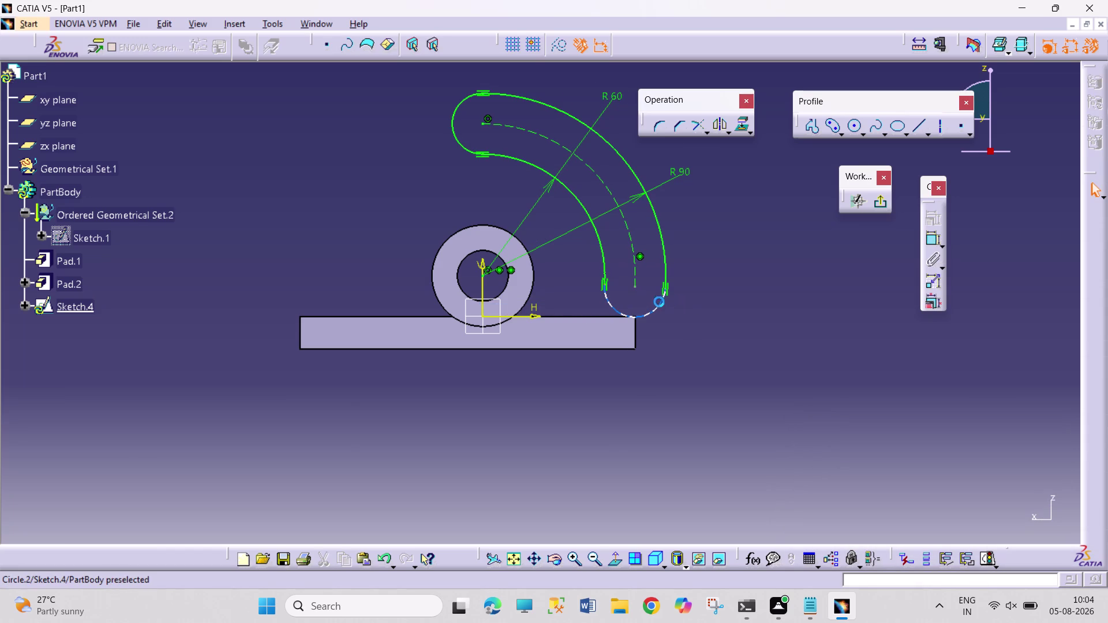
drag(655, 313, 655, 280)
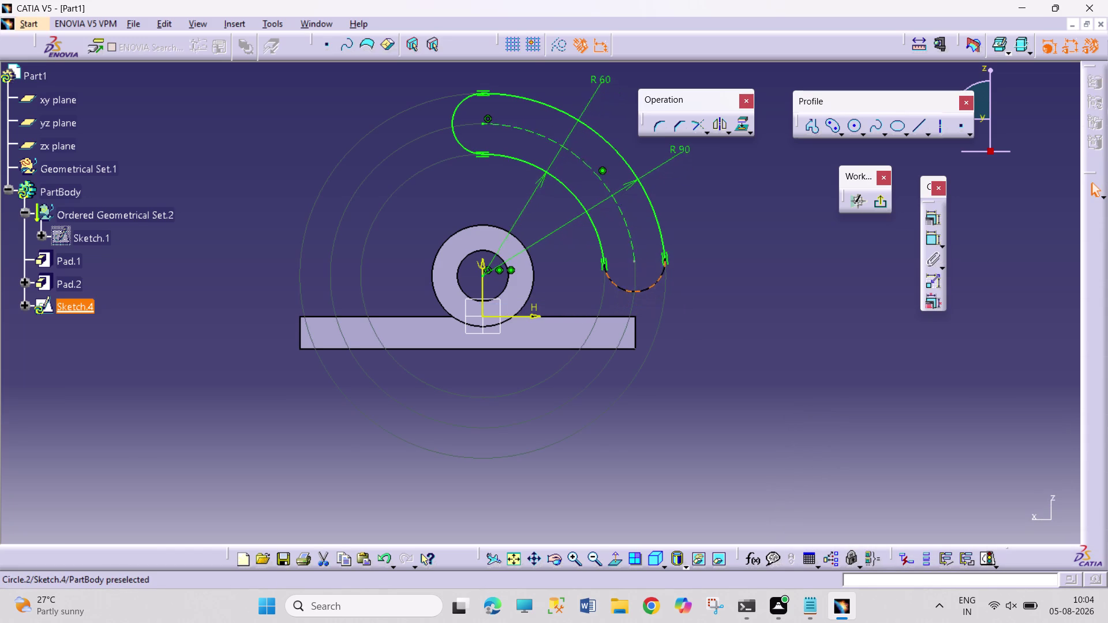
drag(655, 279, 653, 269)
click(725, 313)
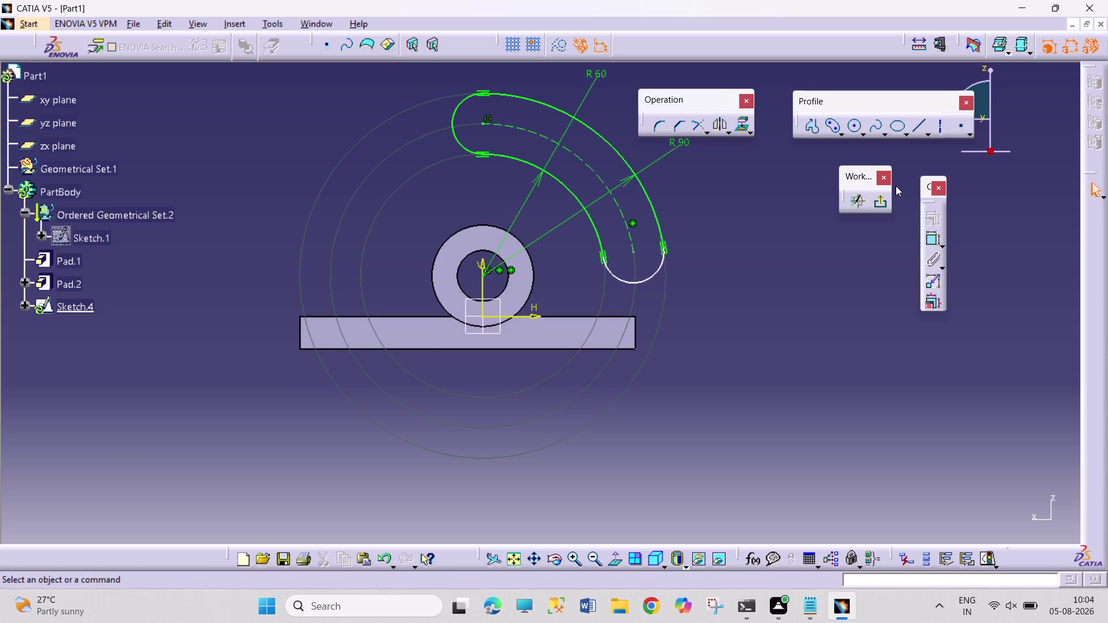
click(936, 128)
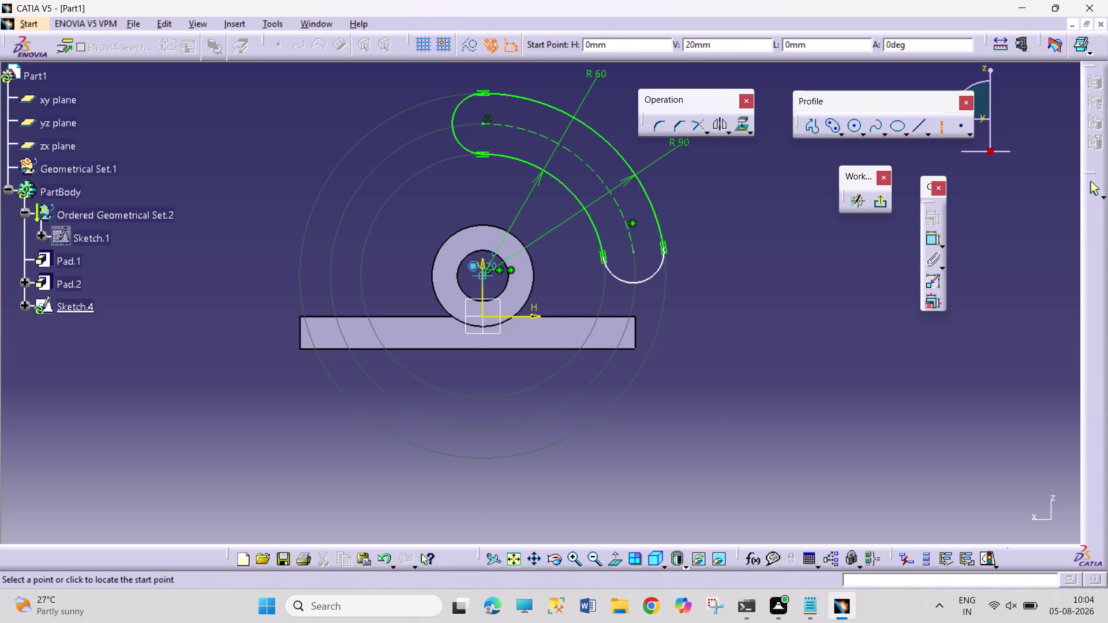
Draw a construction line right from the hole centre and constrain it horizontal.
click(485, 283)
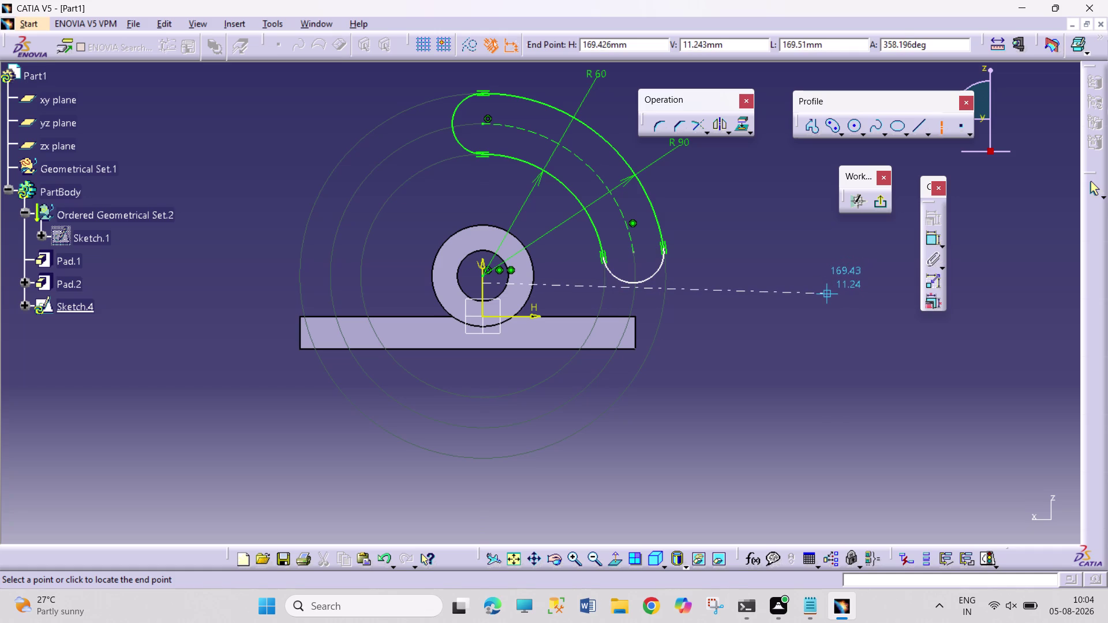
click(824, 289)
click(817, 344)
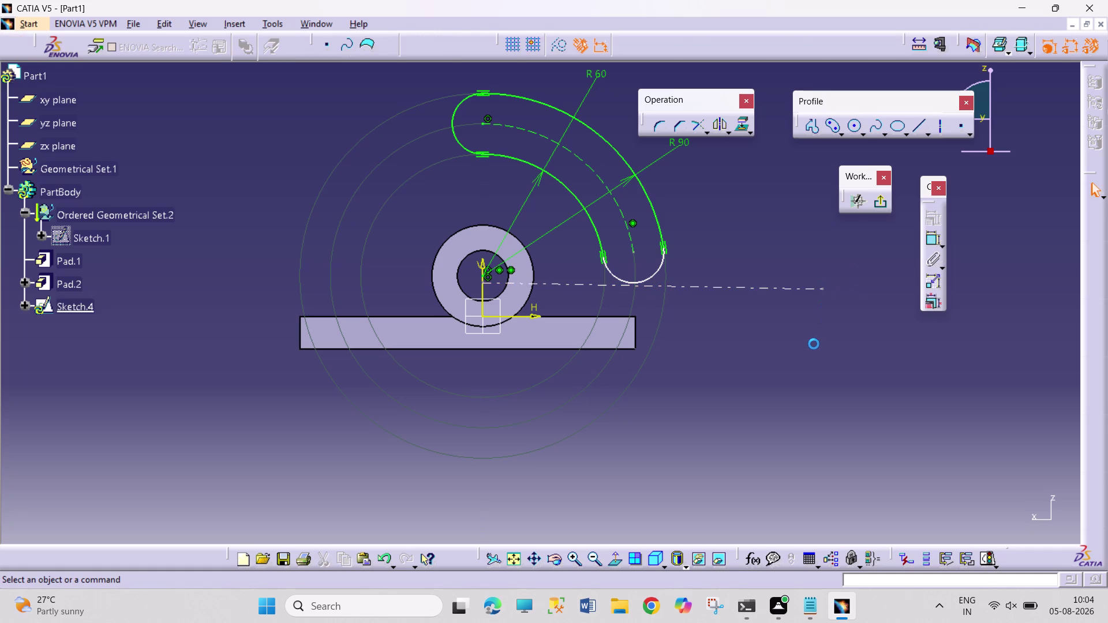
click(735, 287)
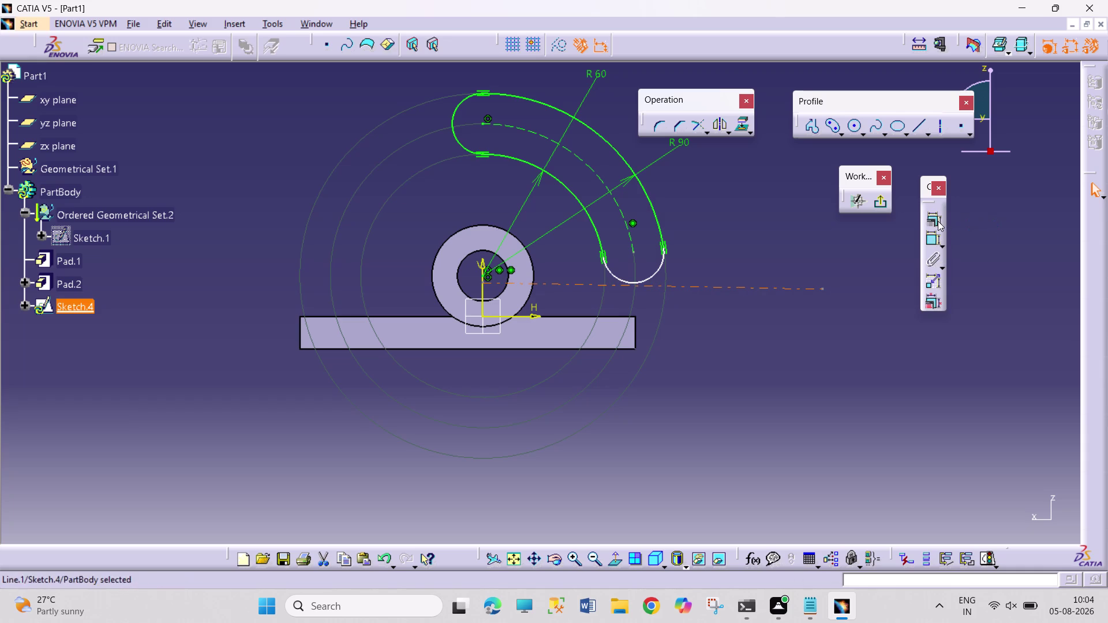
click(938, 221)
click(1008, 461)
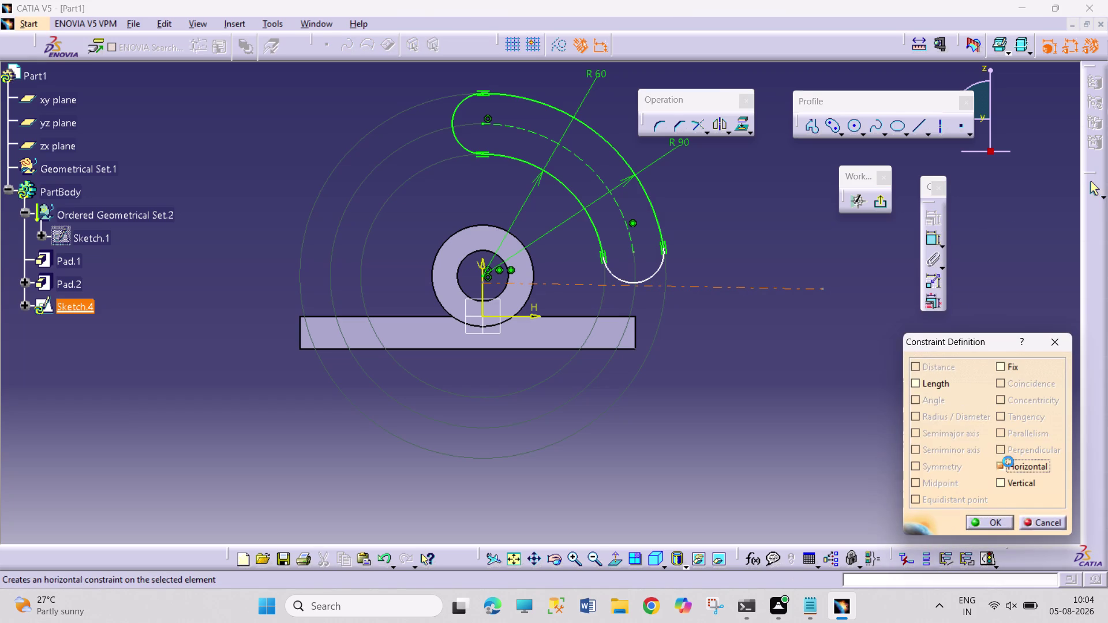
click(991, 517)
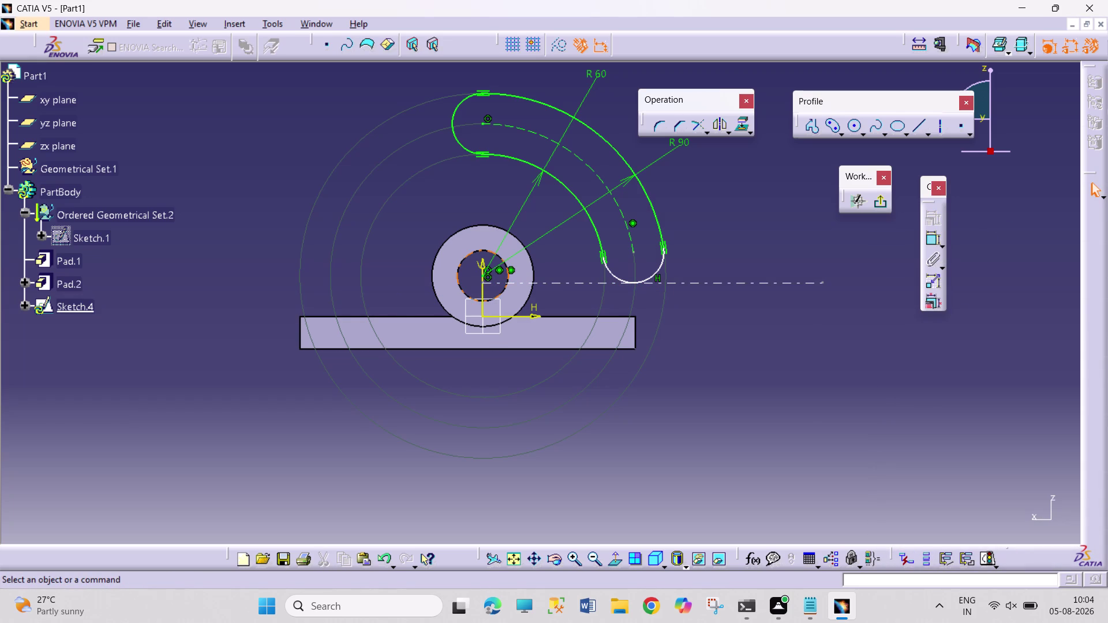
click(499, 293)
Select the hole edge with the line, then dismiss the constraint options unchanged.
click(540, 283)
click(931, 225)
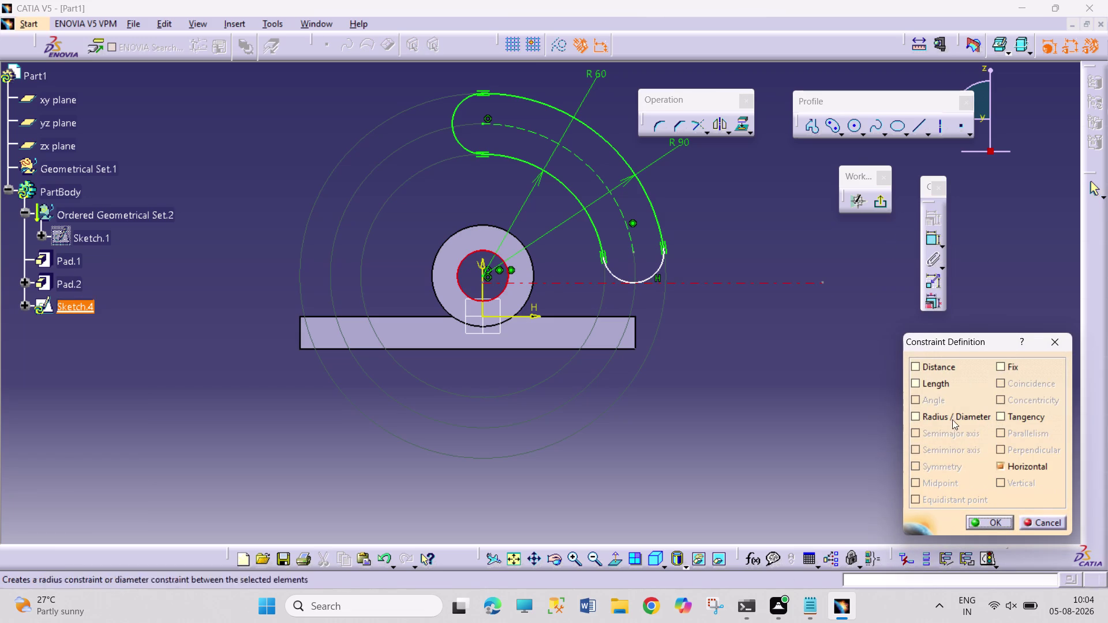
click(1052, 518)
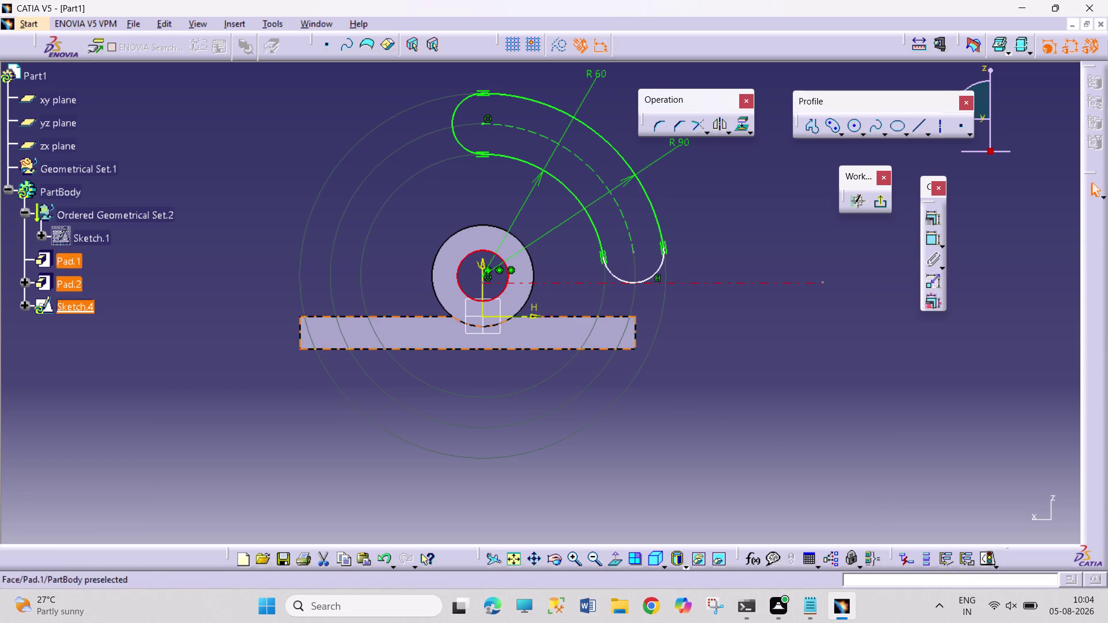
click(679, 391)
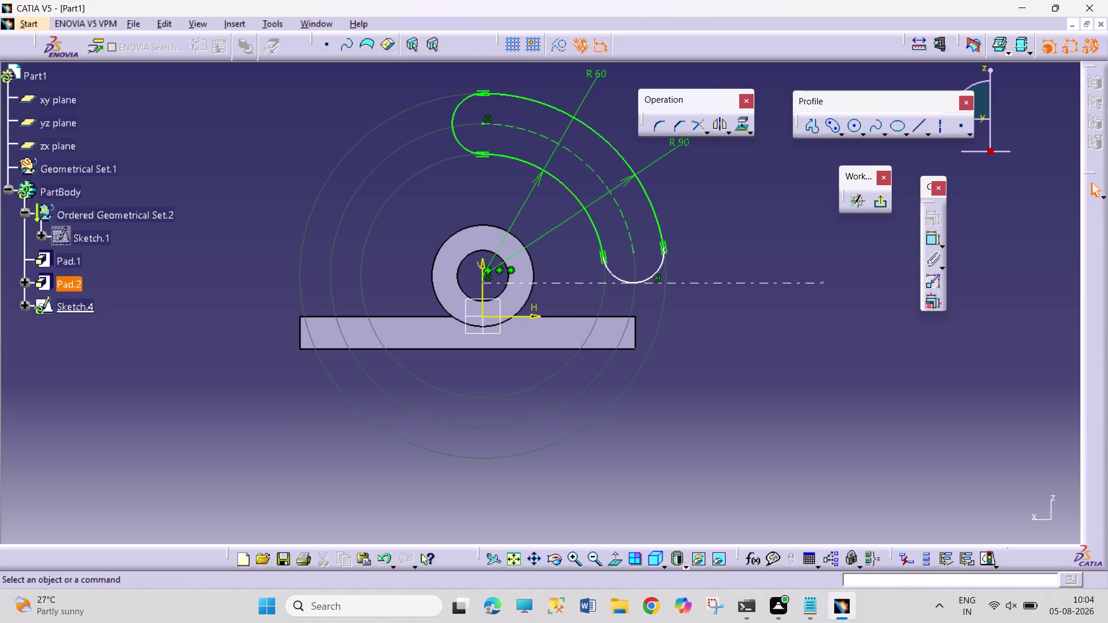
right_click(684, 284)
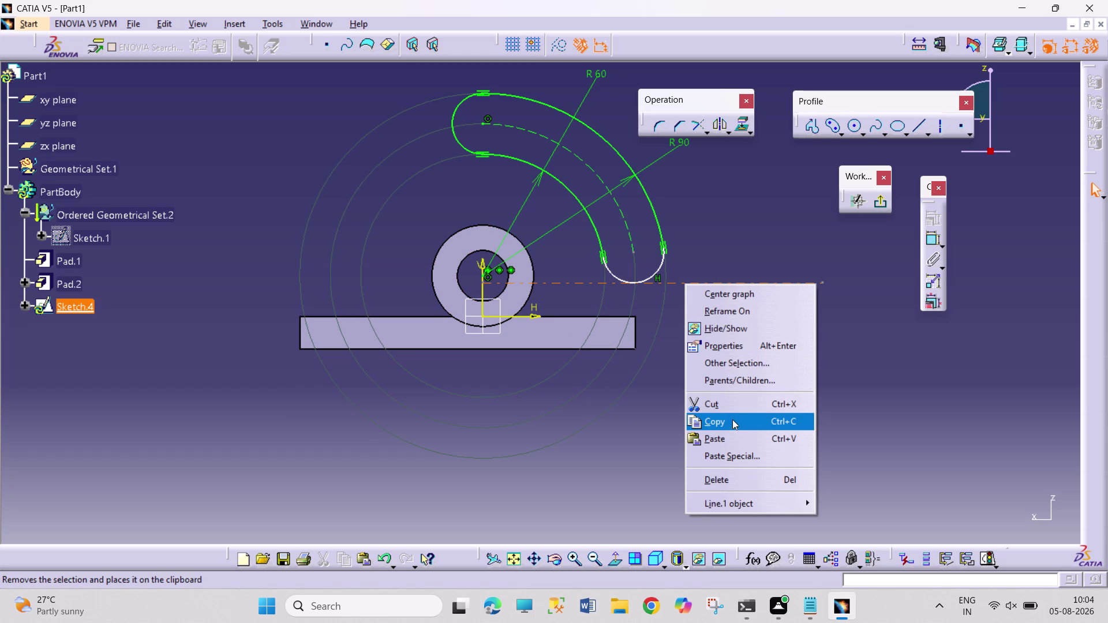
Zoom in on the hole and slot and draw another line from the hole centre.
click(728, 478)
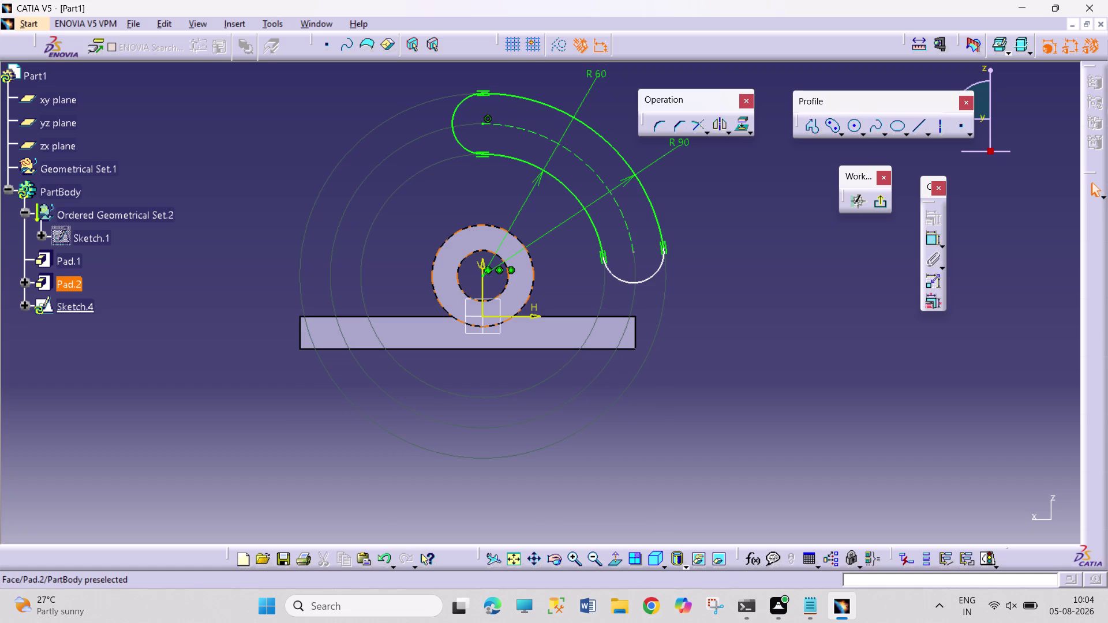
middle_drag(526, 269, 526, 255)
middle_drag(561, 297, 564, 250)
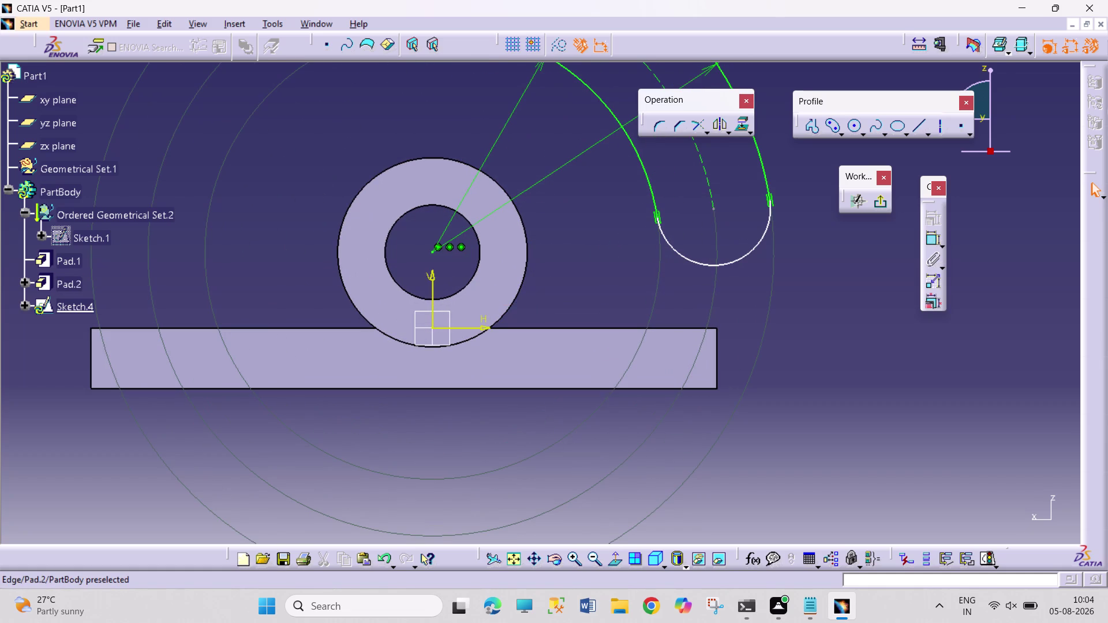
click(939, 124)
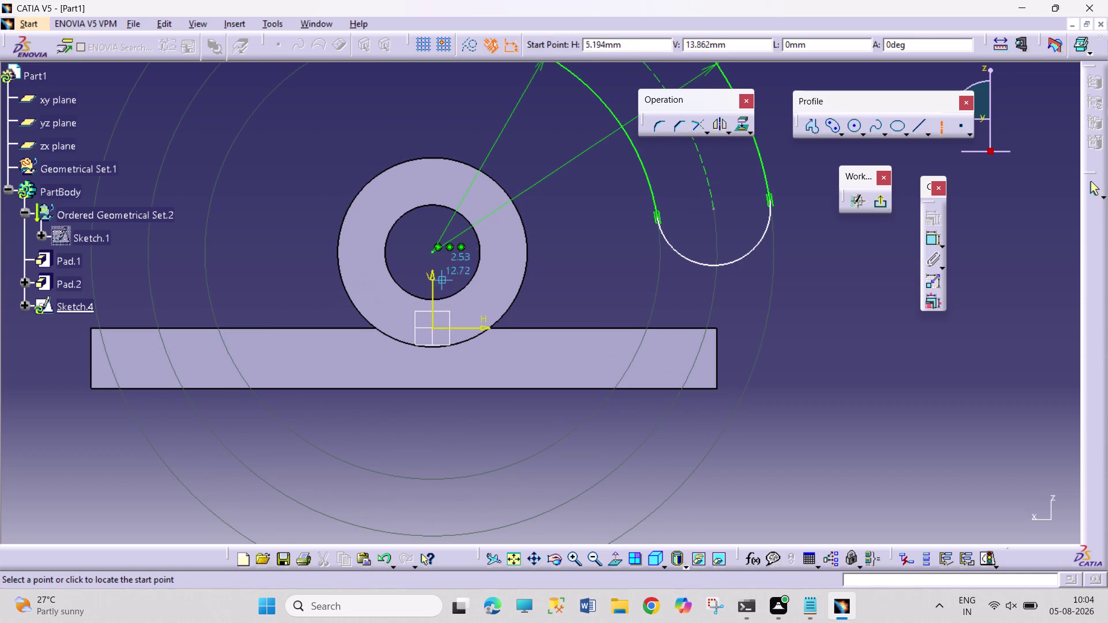
click(432, 252)
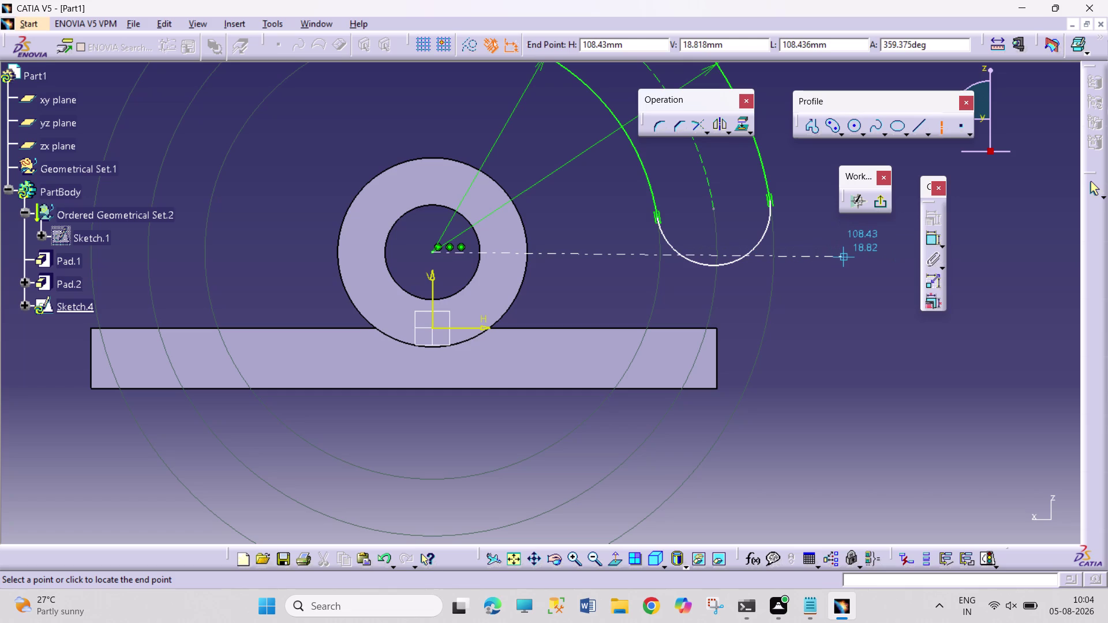
click(845, 252)
click(855, 388)
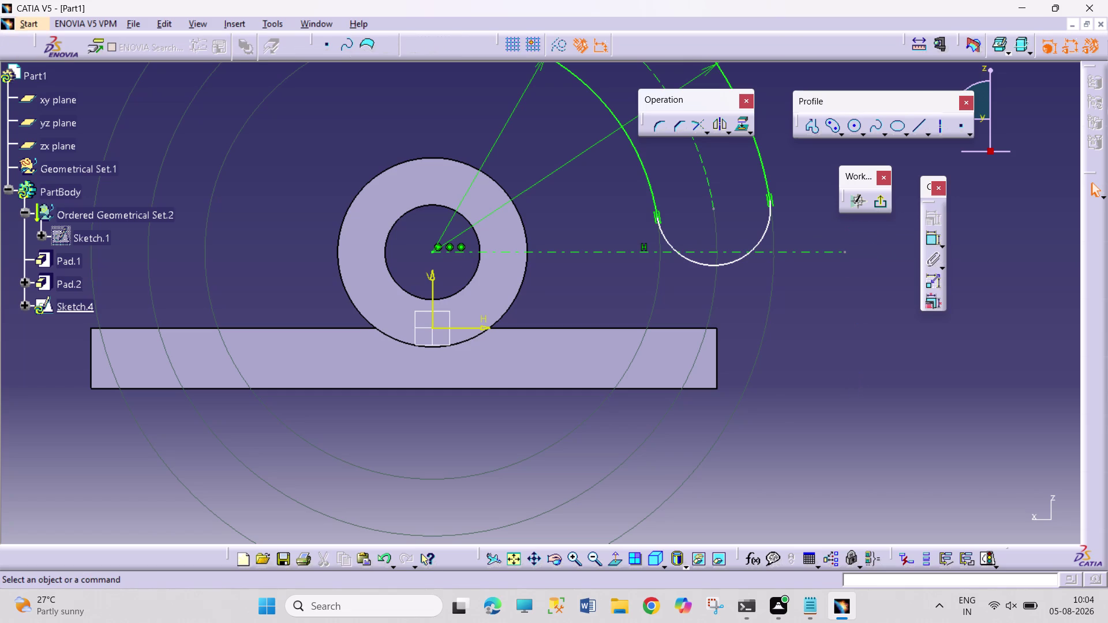
Constrain the slot end's centre point coincident with the horizontal construction line.
click(713, 209)
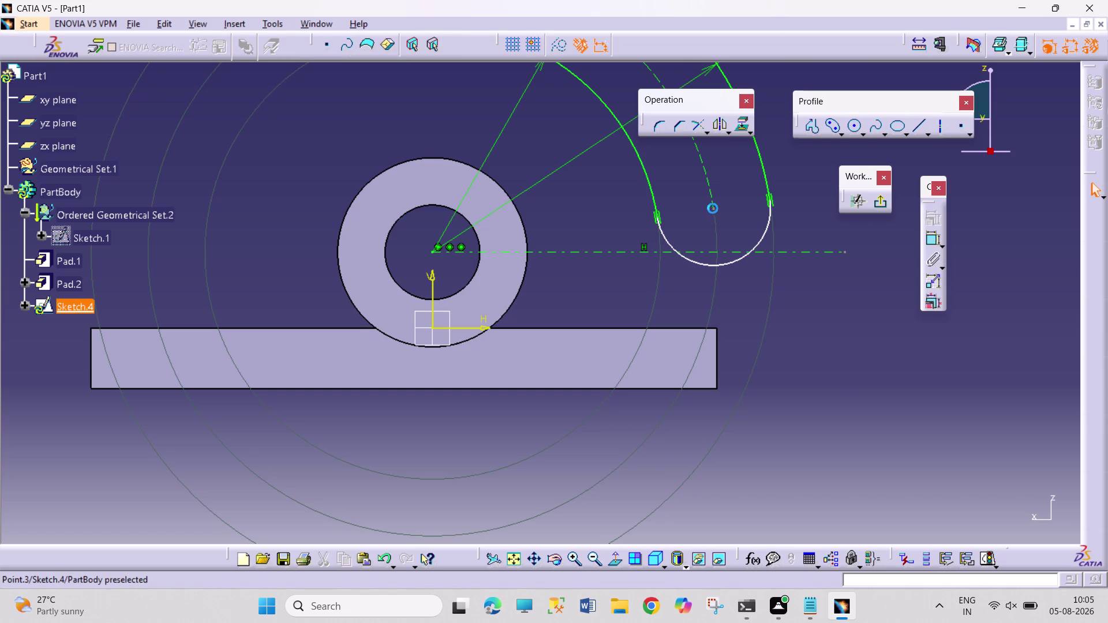
click(725, 253)
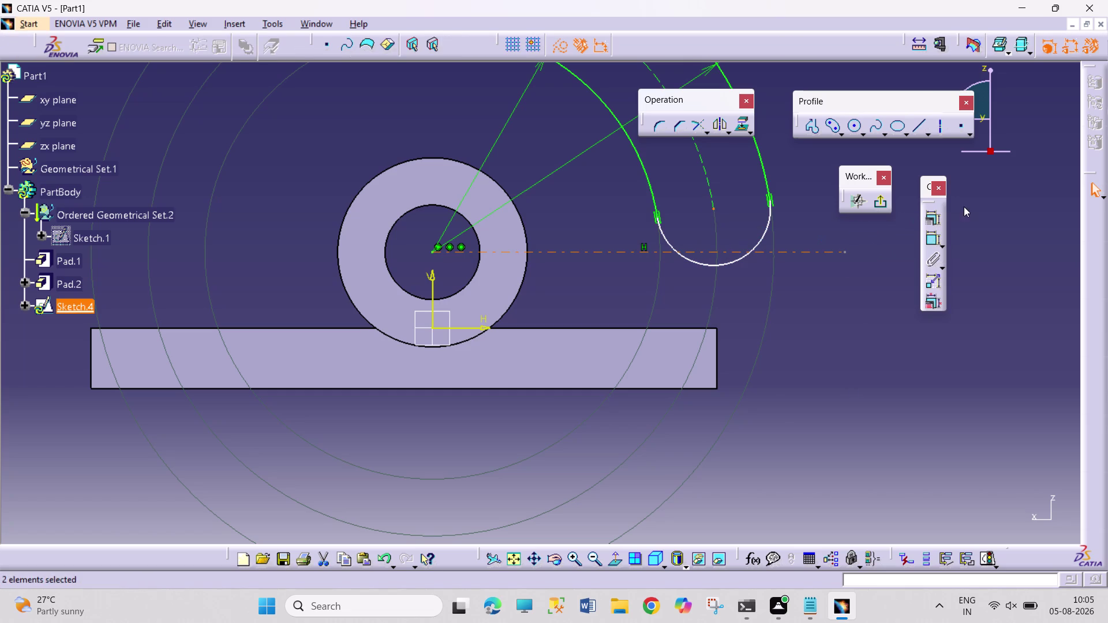
click(928, 218)
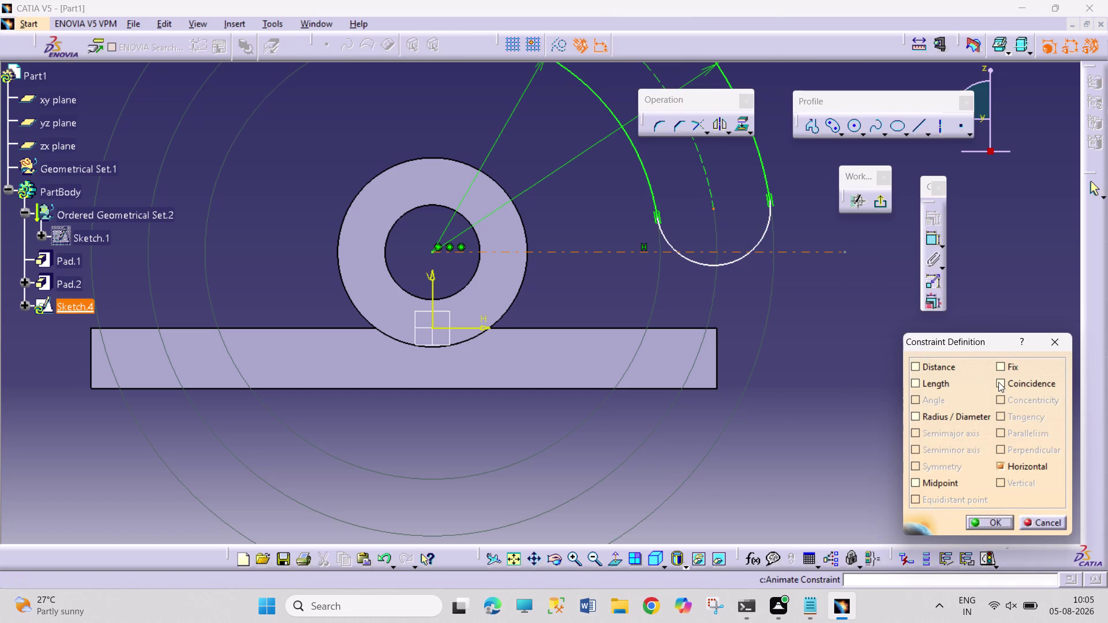
click(999, 382)
click(991, 515)
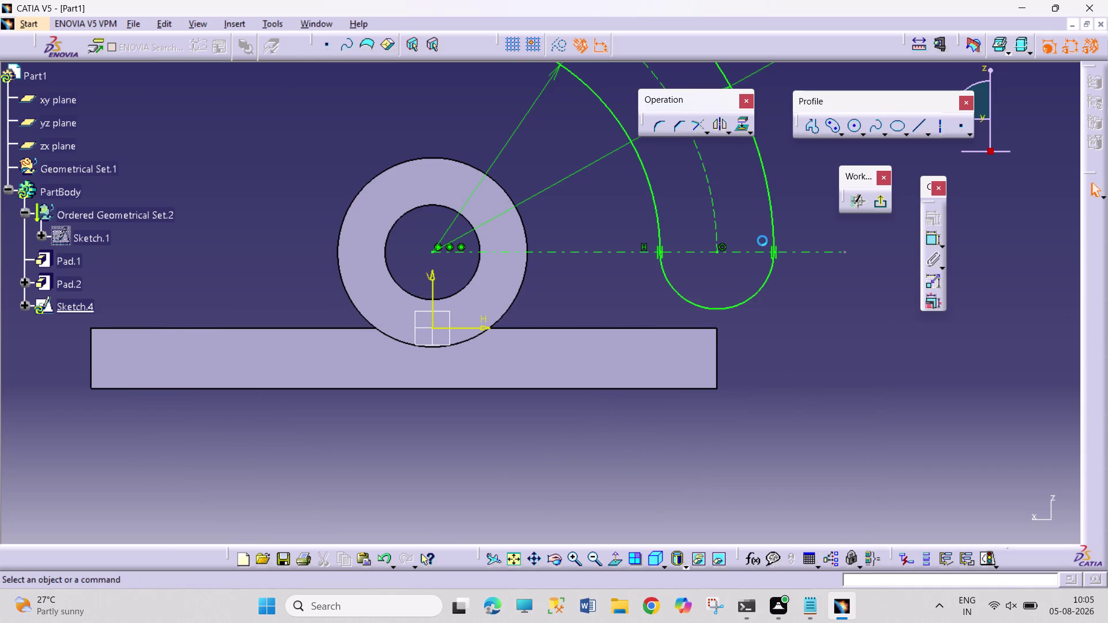
middle_drag(762, 242, 710, 314)
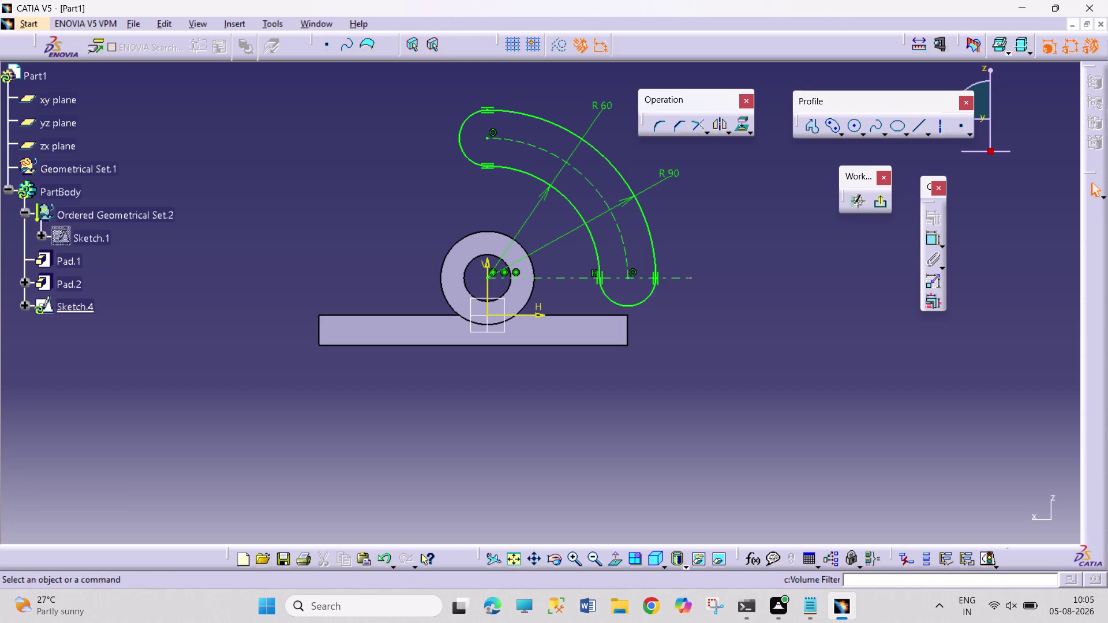
Draw a circle at the slot's upper end and dimension its diameter to 12 mm.
click(853, 124)
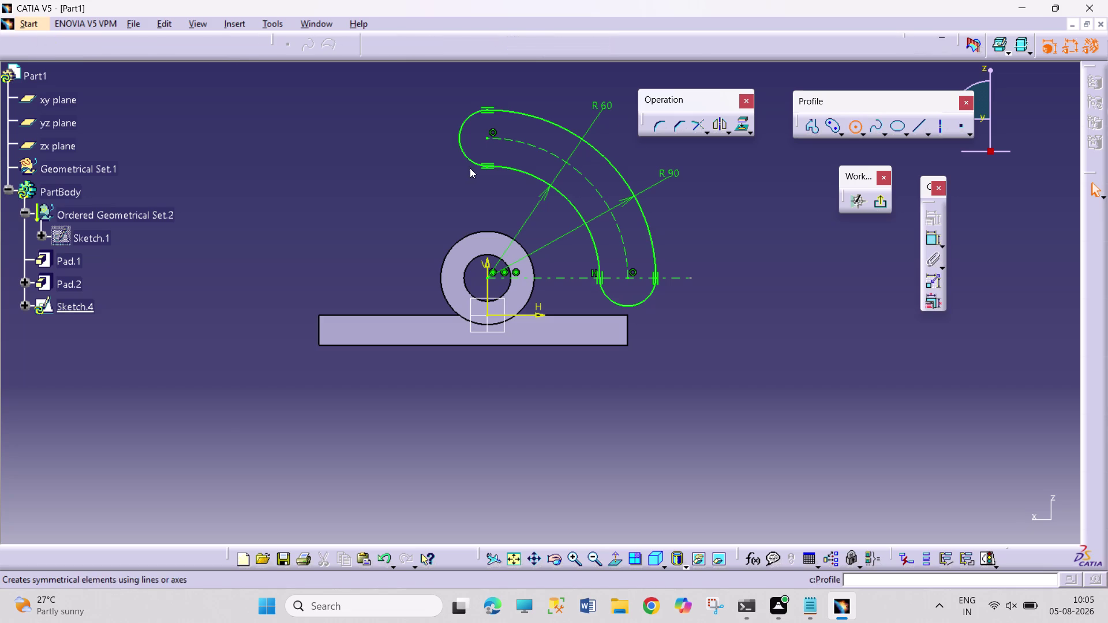
click(487, 136)
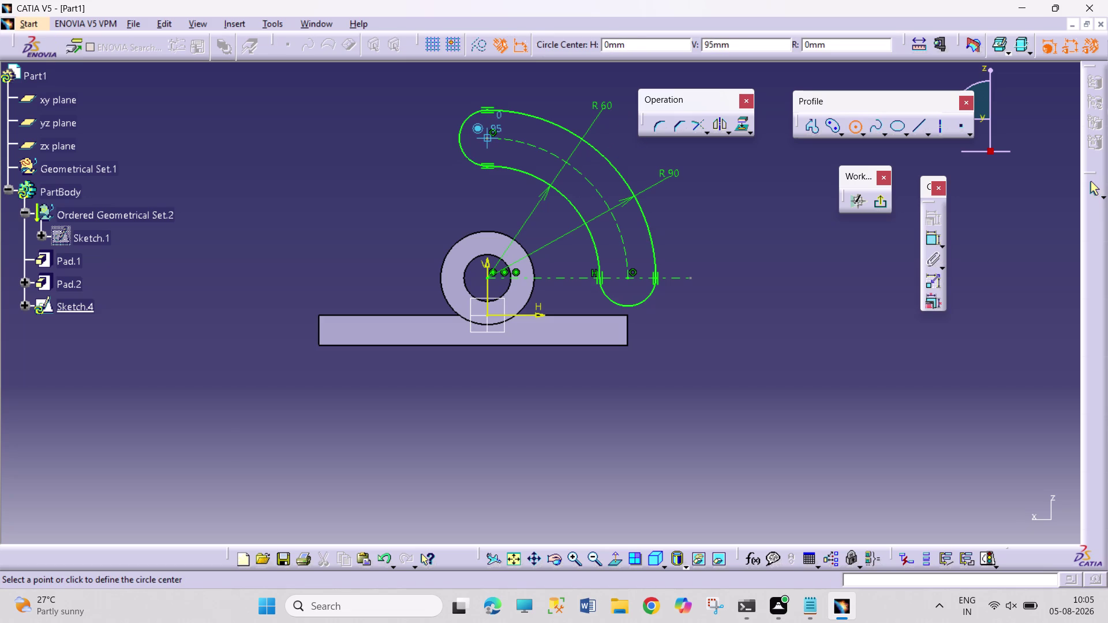
click(498, 146)
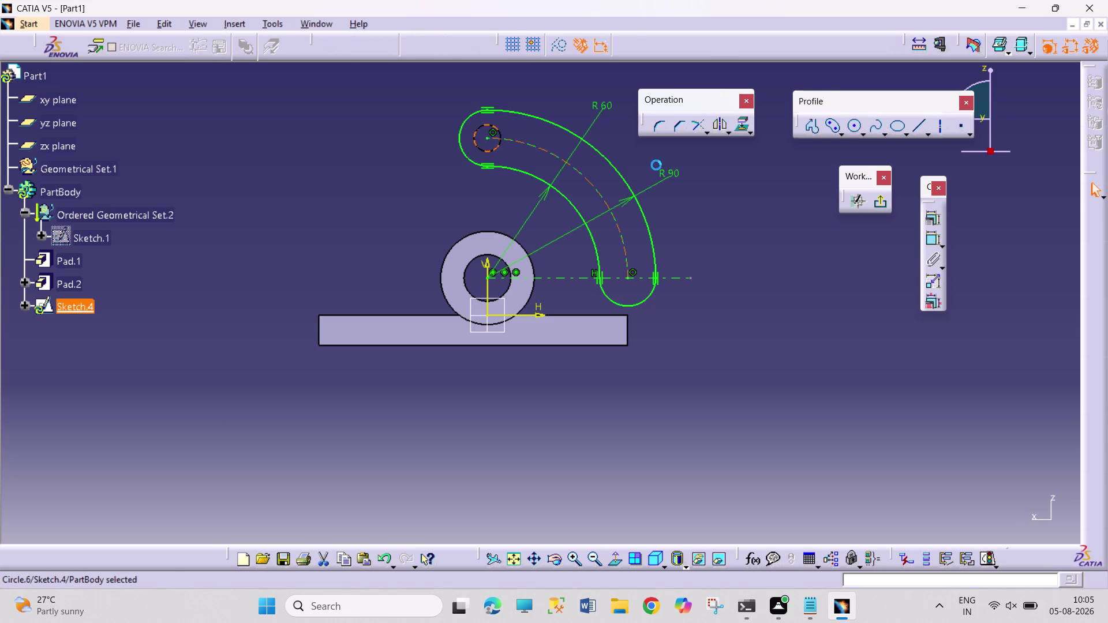
click(935, 243)
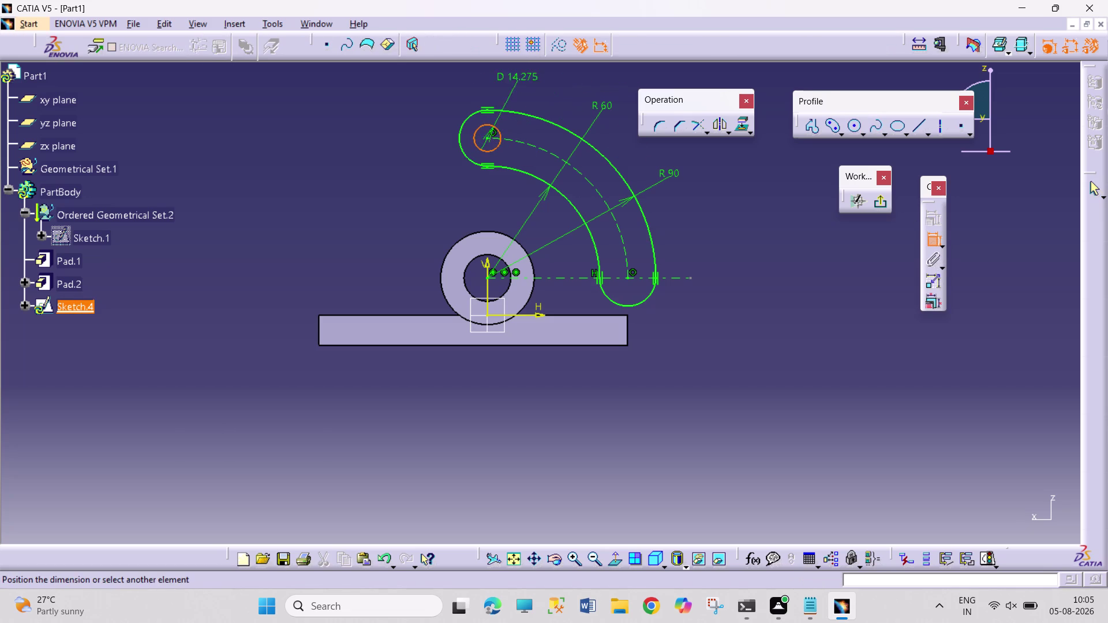
click(475, 88)
double_click(478, 85)
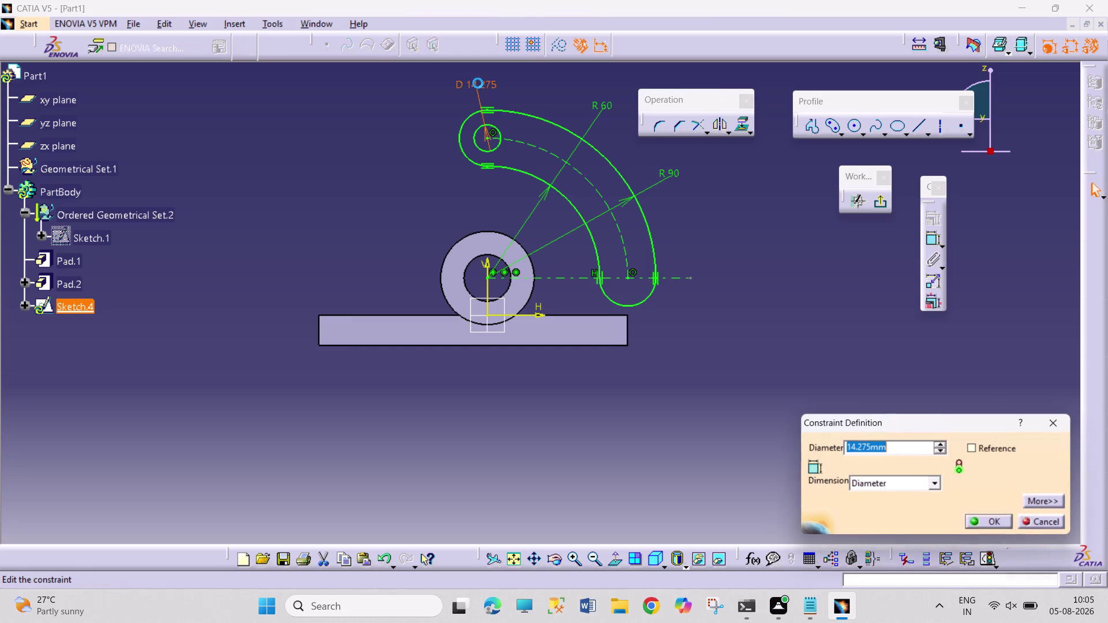
text(12)
key(Return)
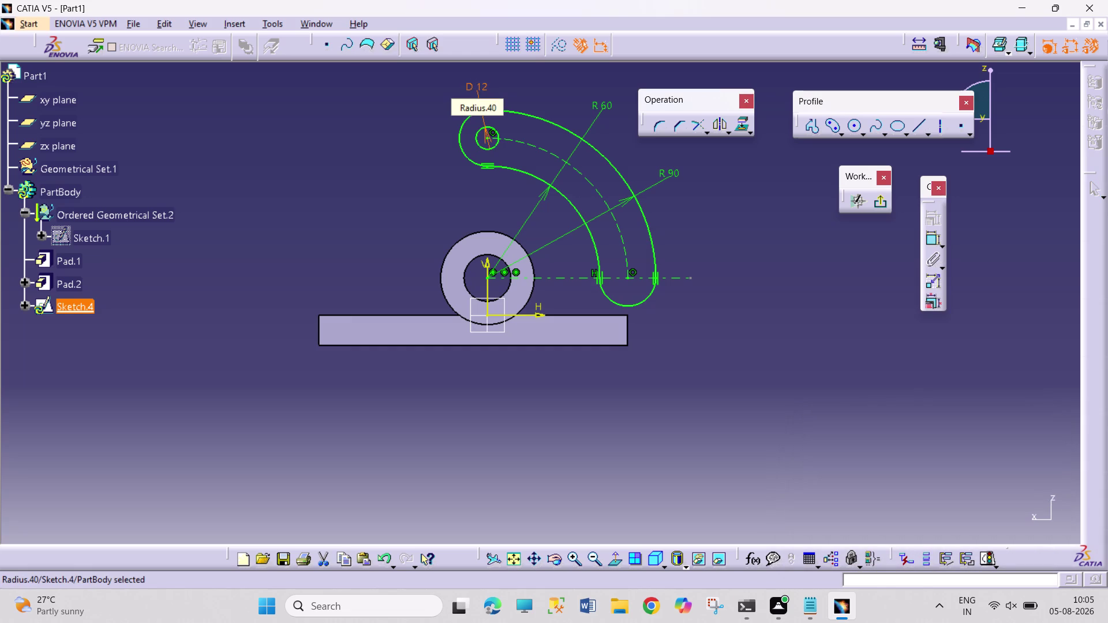
Select the 12 mm circle to prepare rotated copies.
click(549, 88)
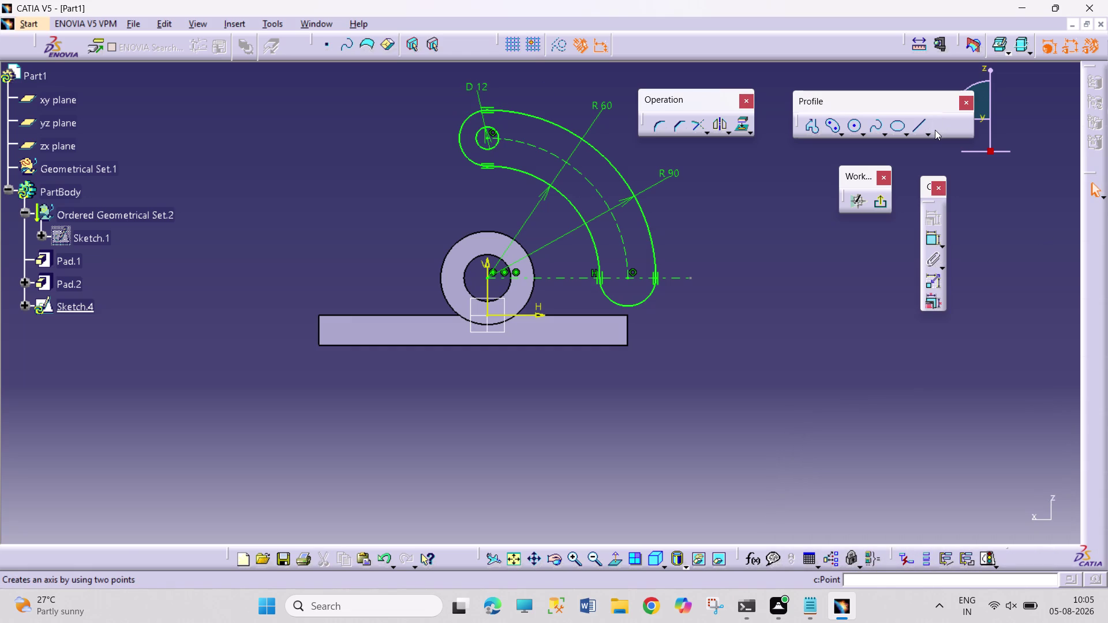
click(494, 145)
click(731, 134)
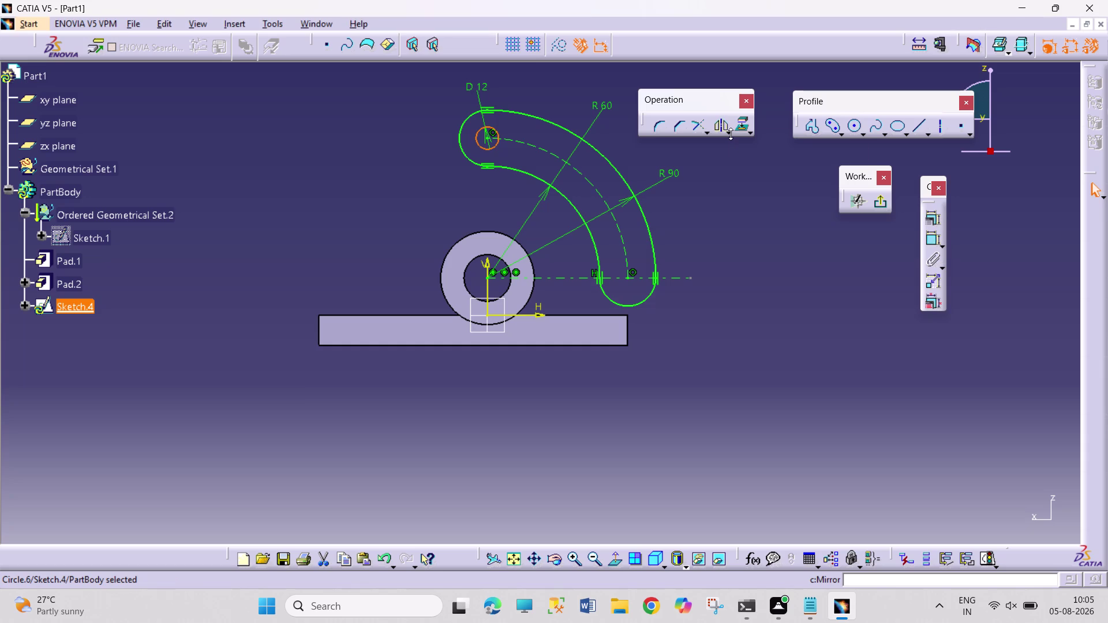
click(812, 147)
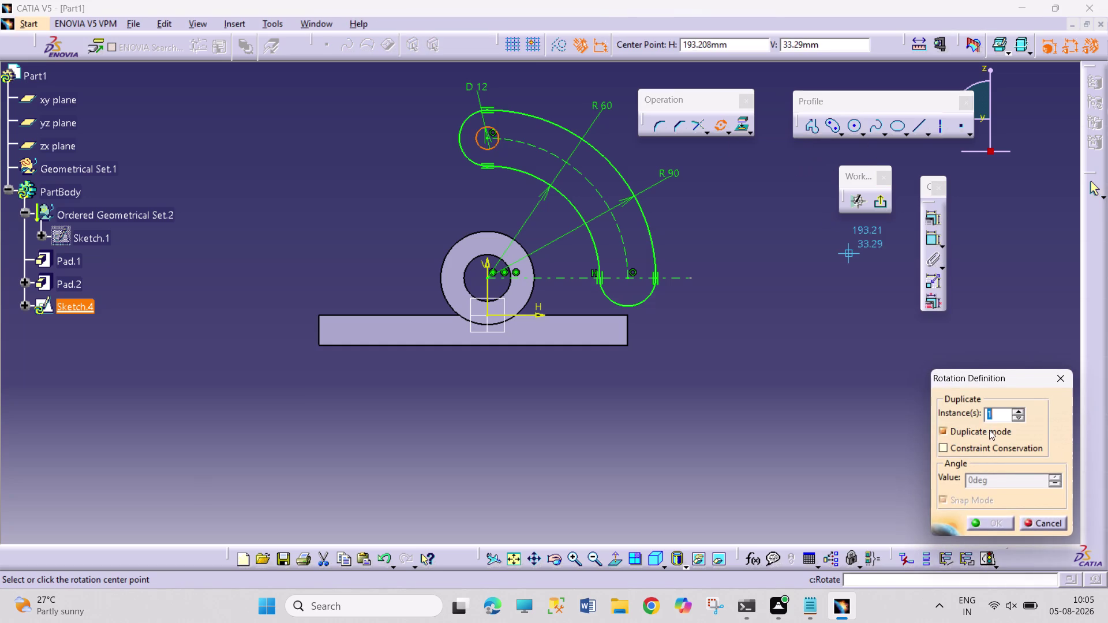
drag(994, 415, 978, 412)
key(4)
key(Return)
click(1018, 411)
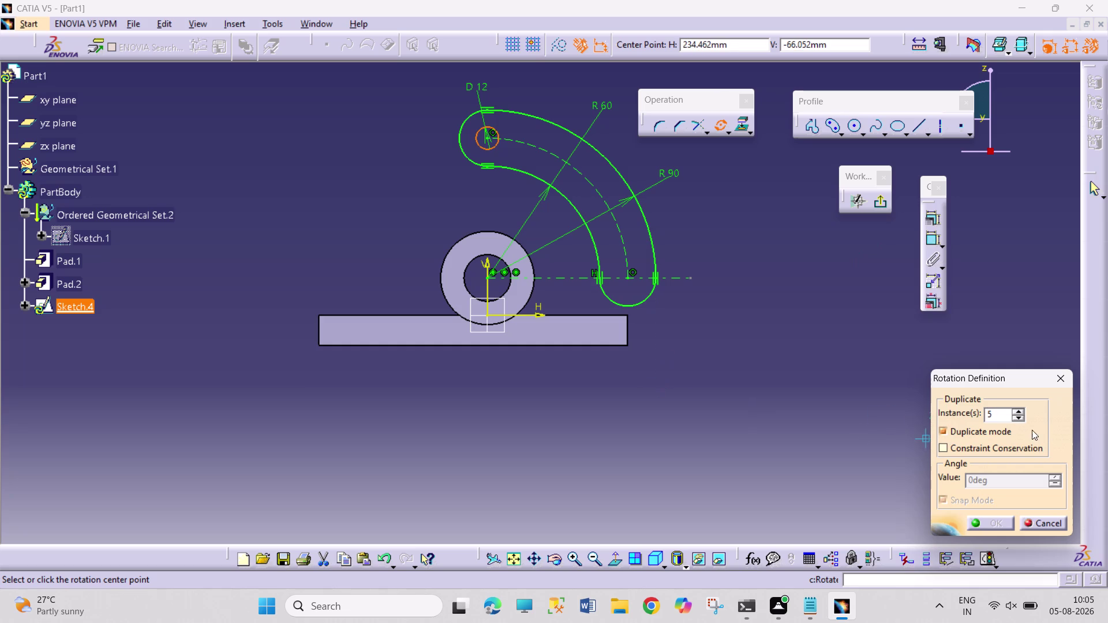
click(1019, 415)
click(1019, 416)
click(488, 278)
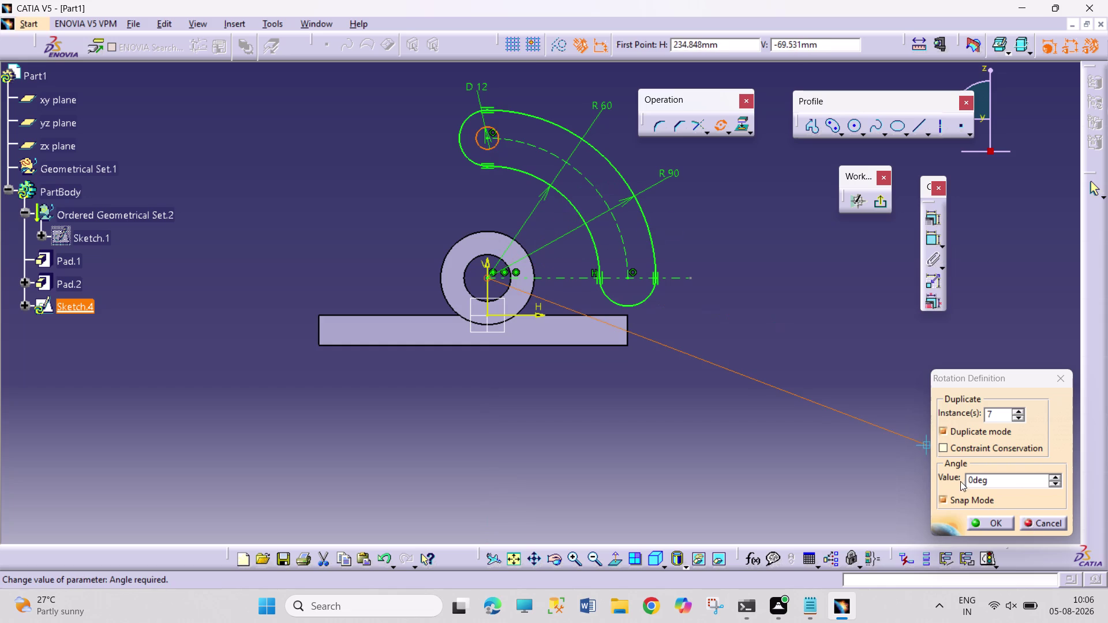
drag(971, 478, 954, 478)
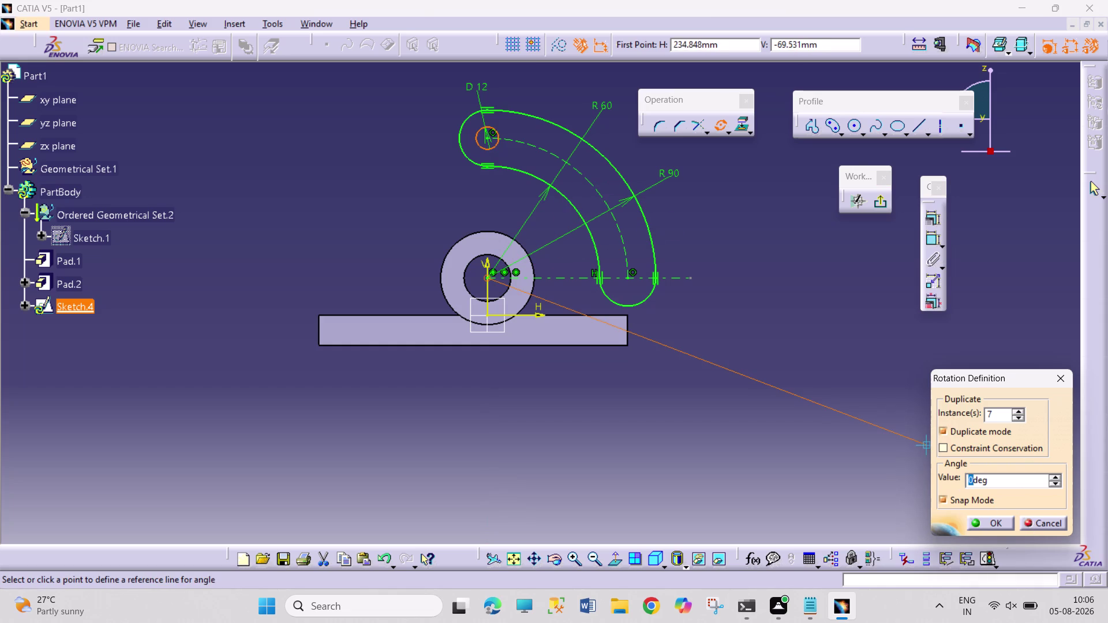
drag(1005, 411, 963, 417)
key(3)
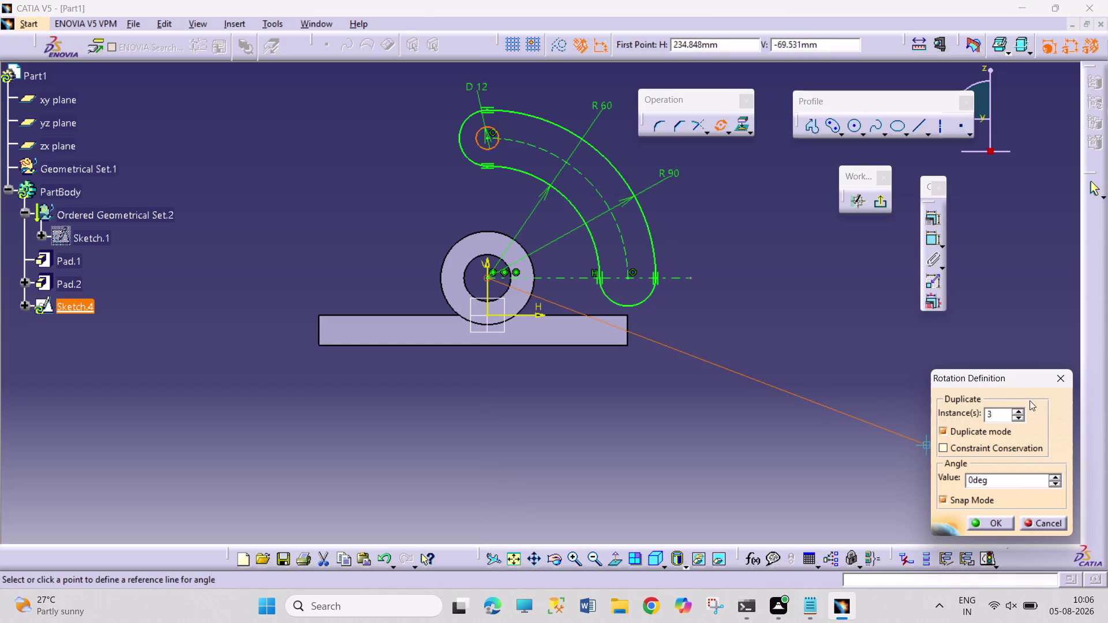
click(1019, 410)
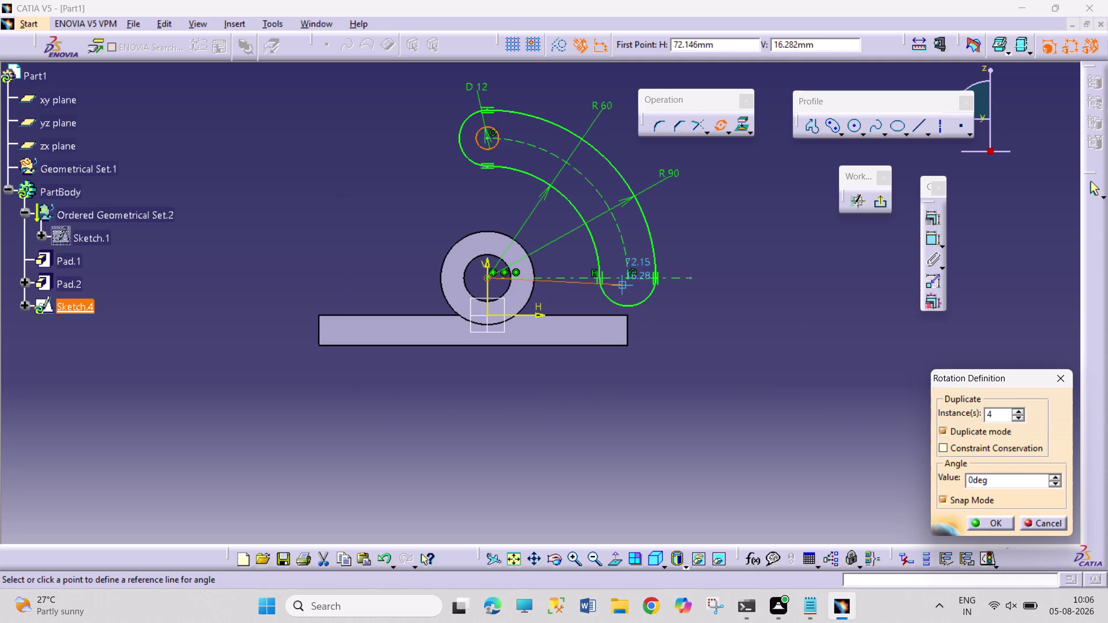
click(969, 479)
key(9)
key(Return)
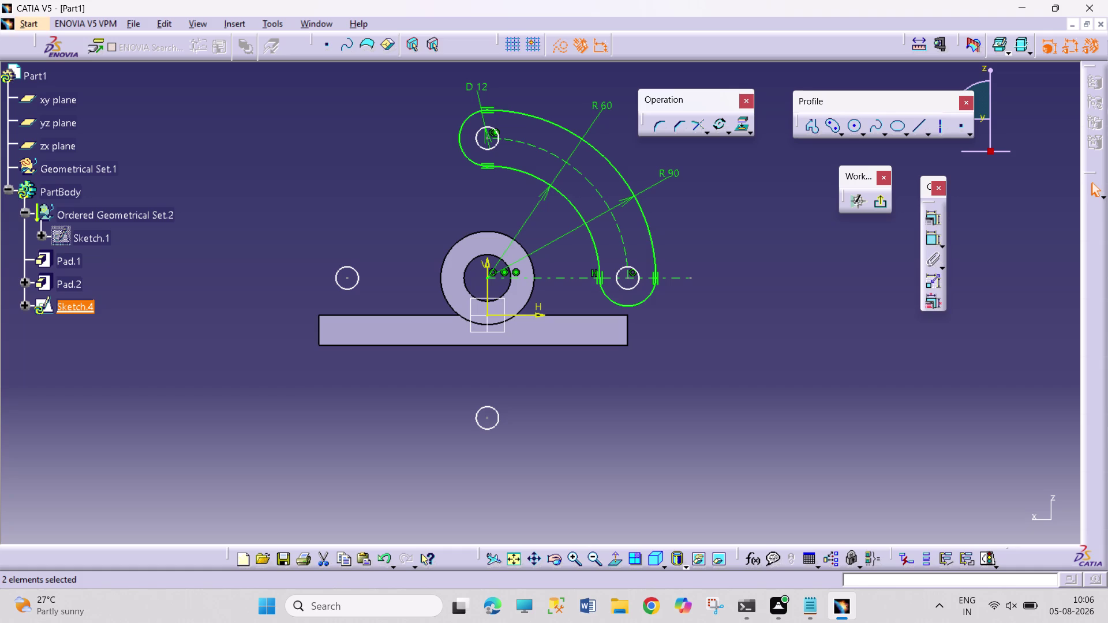
key(ctrl+z)
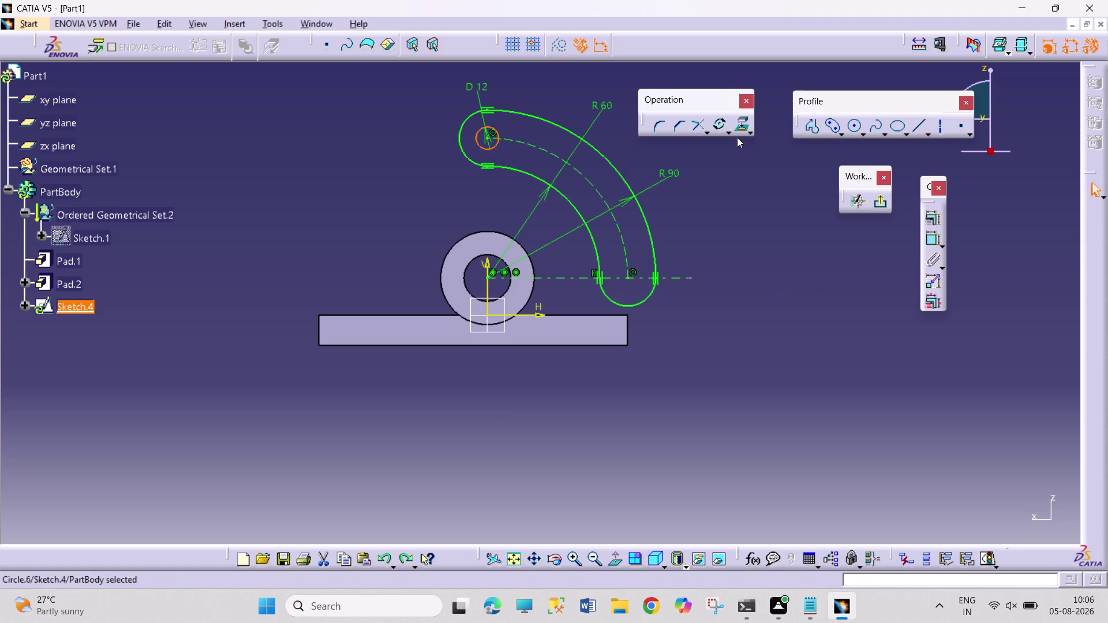
click(722, 125)
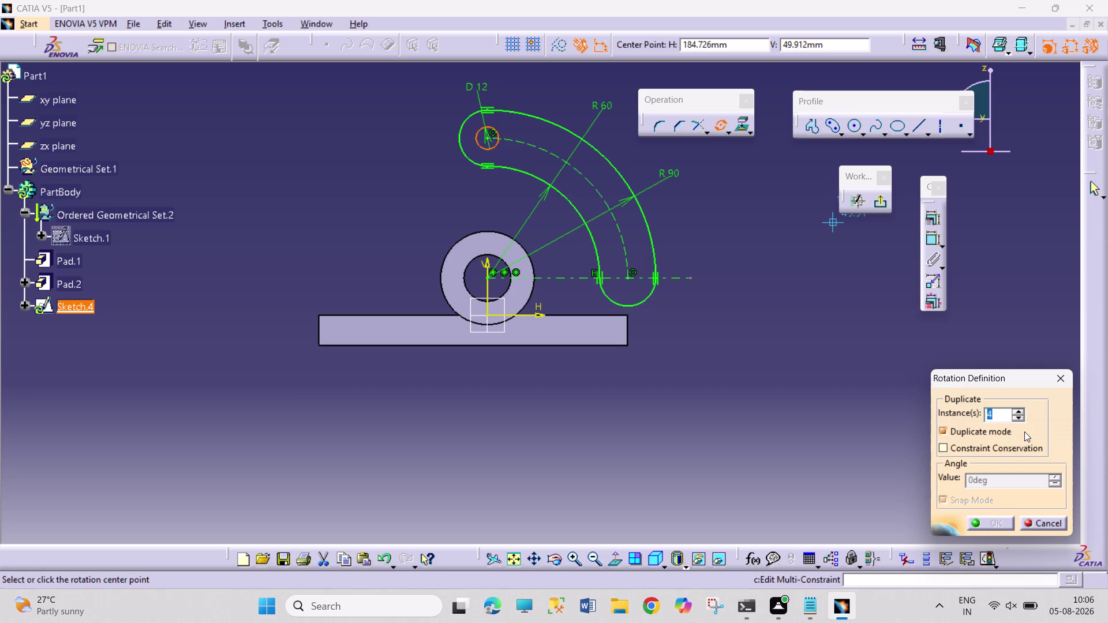
click(1017, 414)
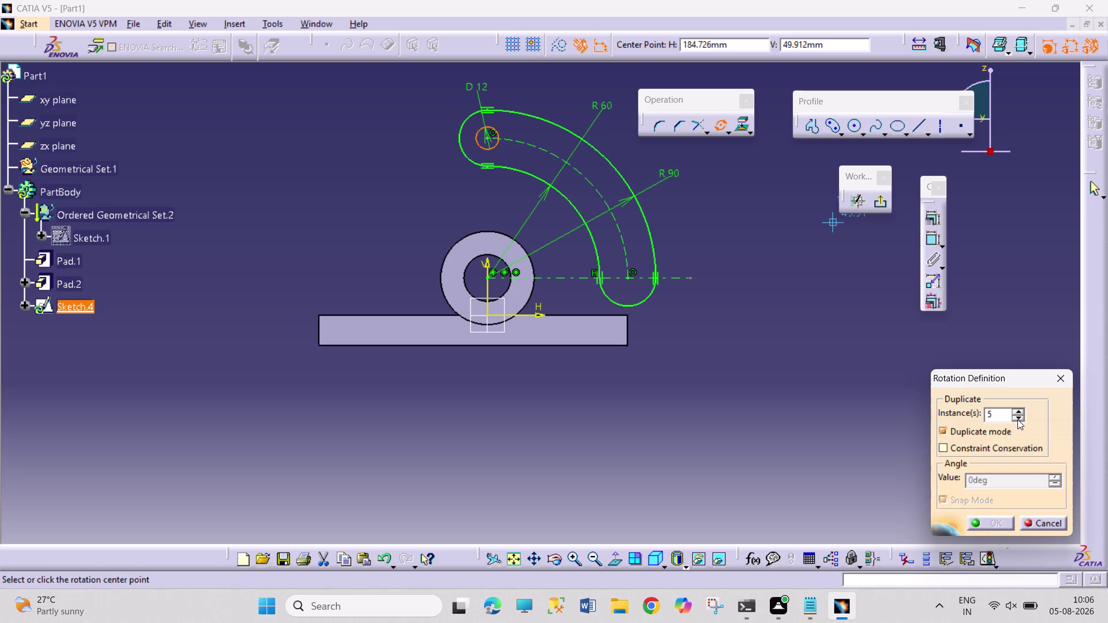
click(1018, 410)
click(1018, 410)
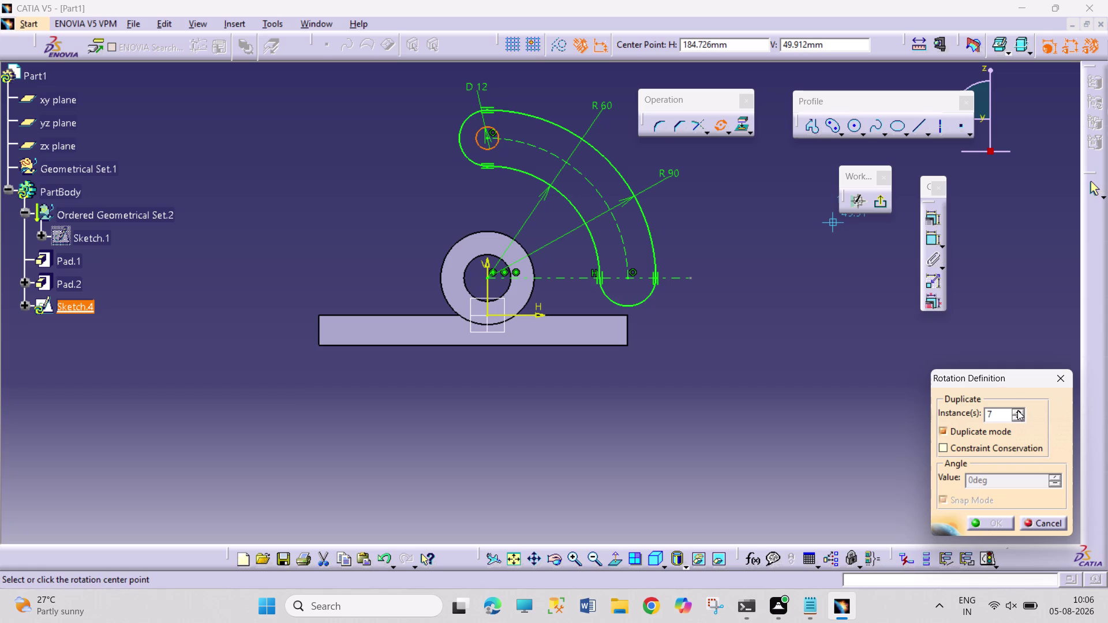
click(1017, 417)
click(1018, 417)
click(1018, 417)
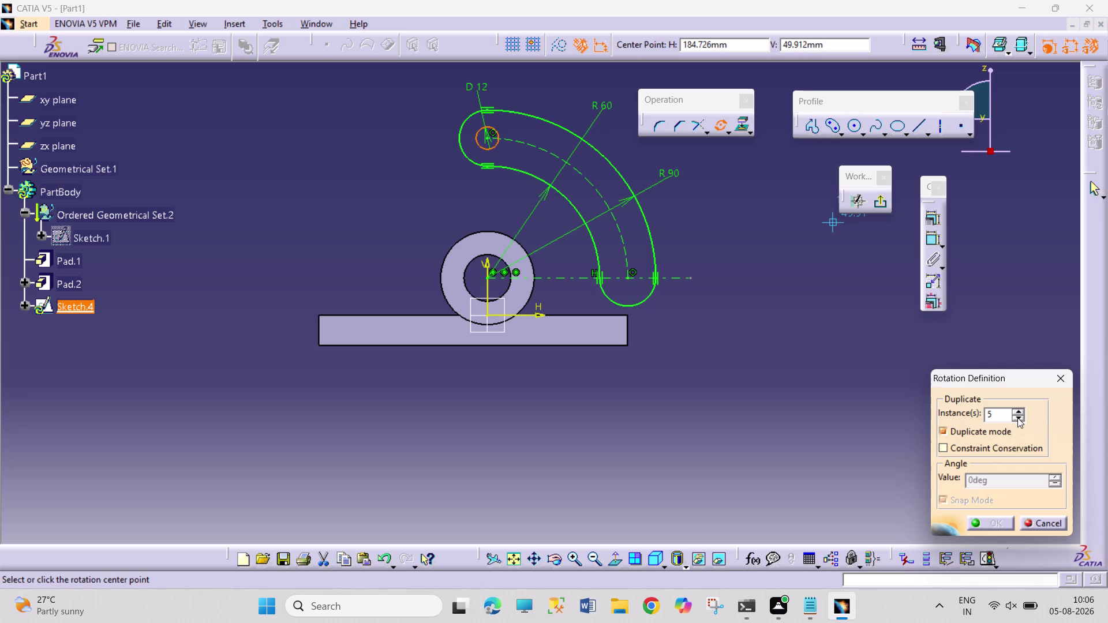
click(1018, 418)
click(1017, 418)
click(1017, 418)
click(1017, 415)
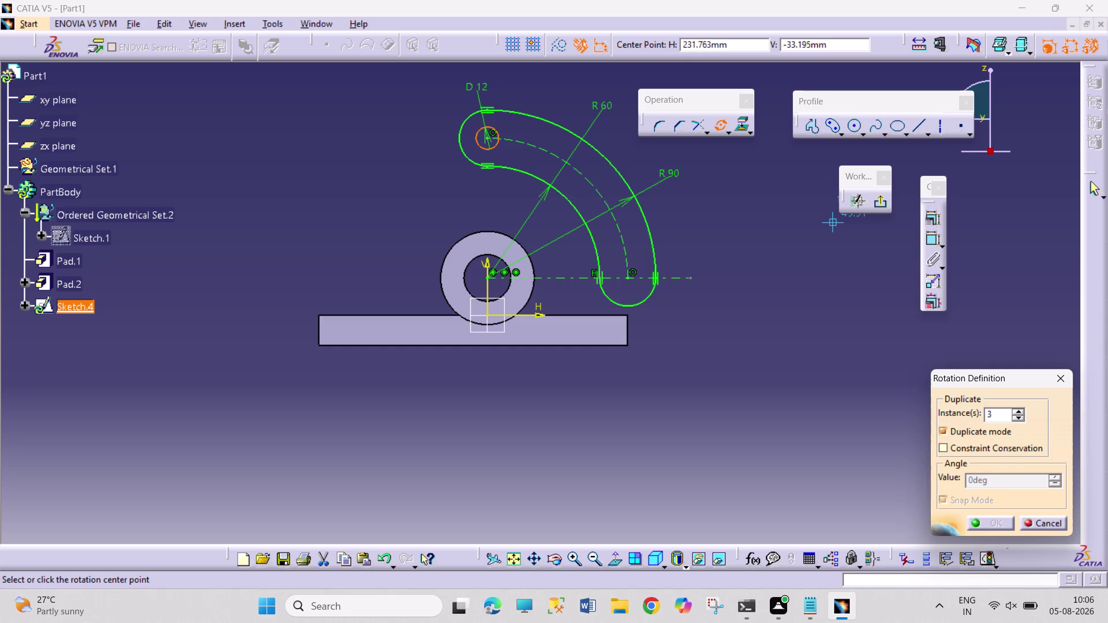
click(487, 280)
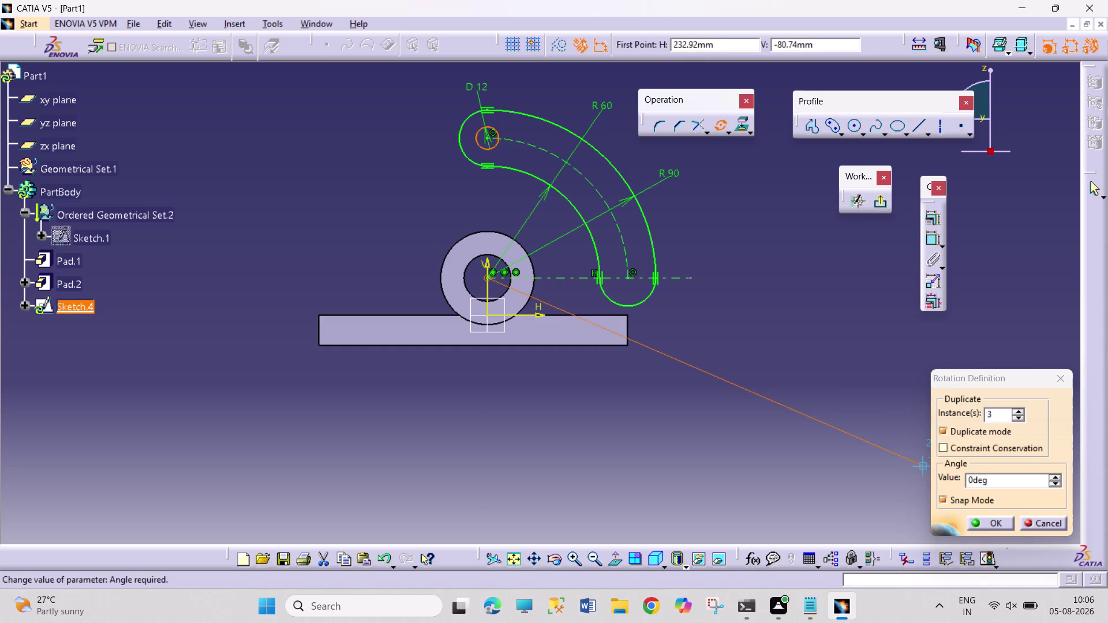
drag(974, 481, 953, 479)
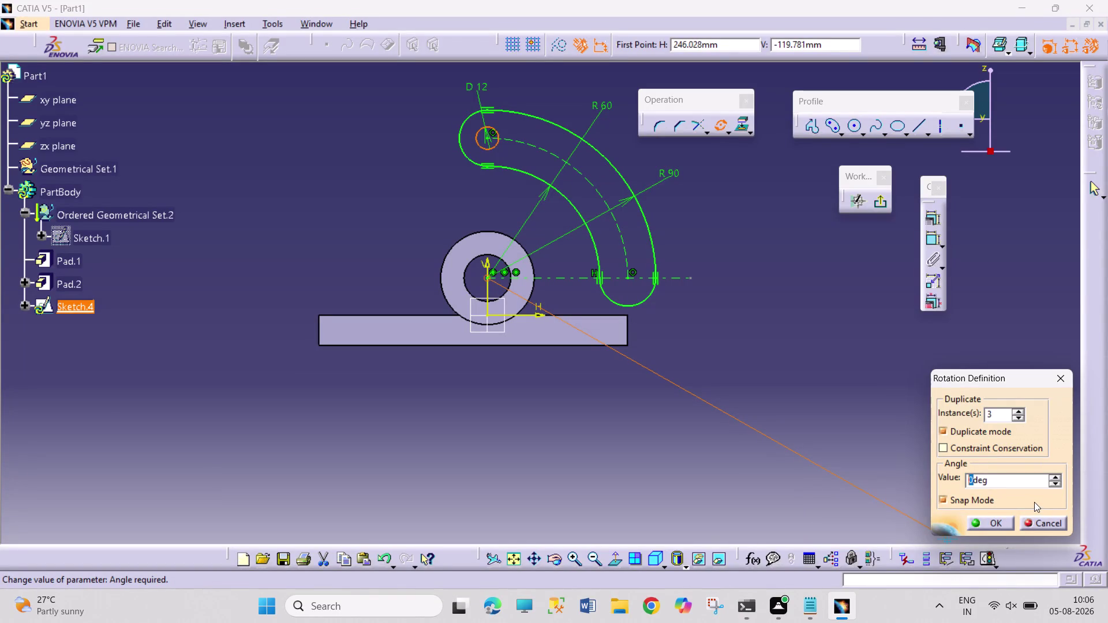
key(Escape)
key(Escape)
key(Escape)
key(Escape)
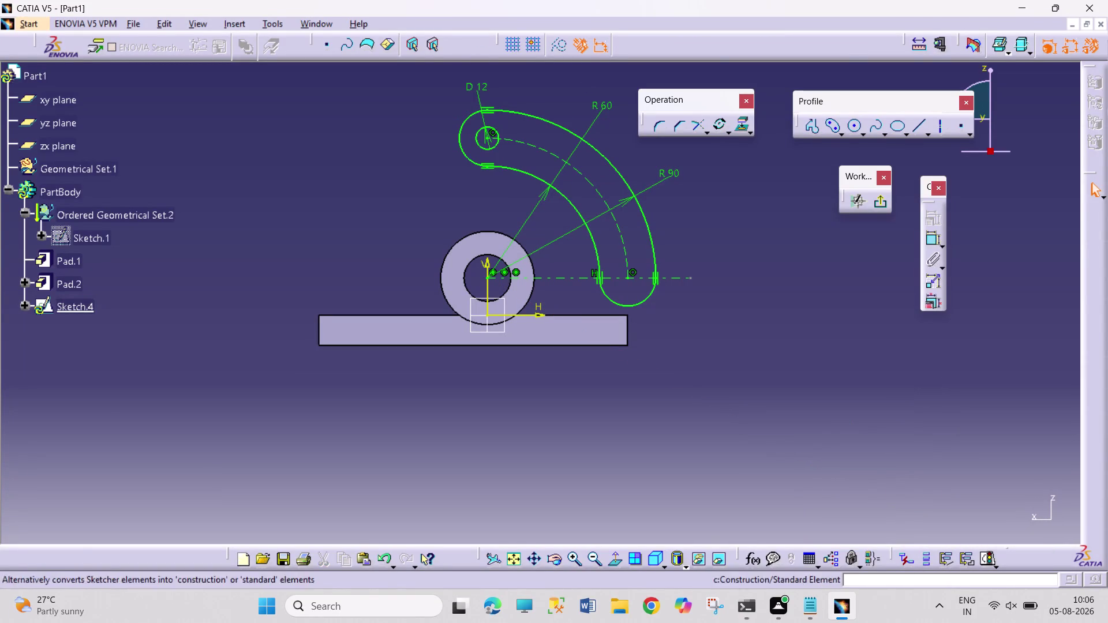
Draw a reference line from the hole centre out toward the slot.
click(946, 127)
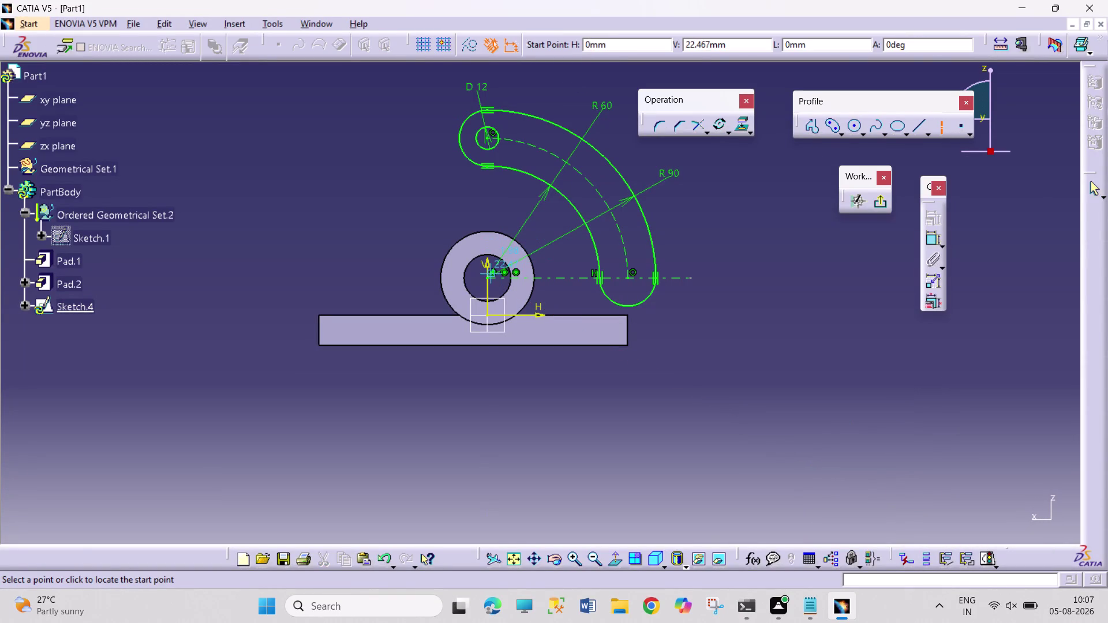
drag(488, 276, 499, 261)
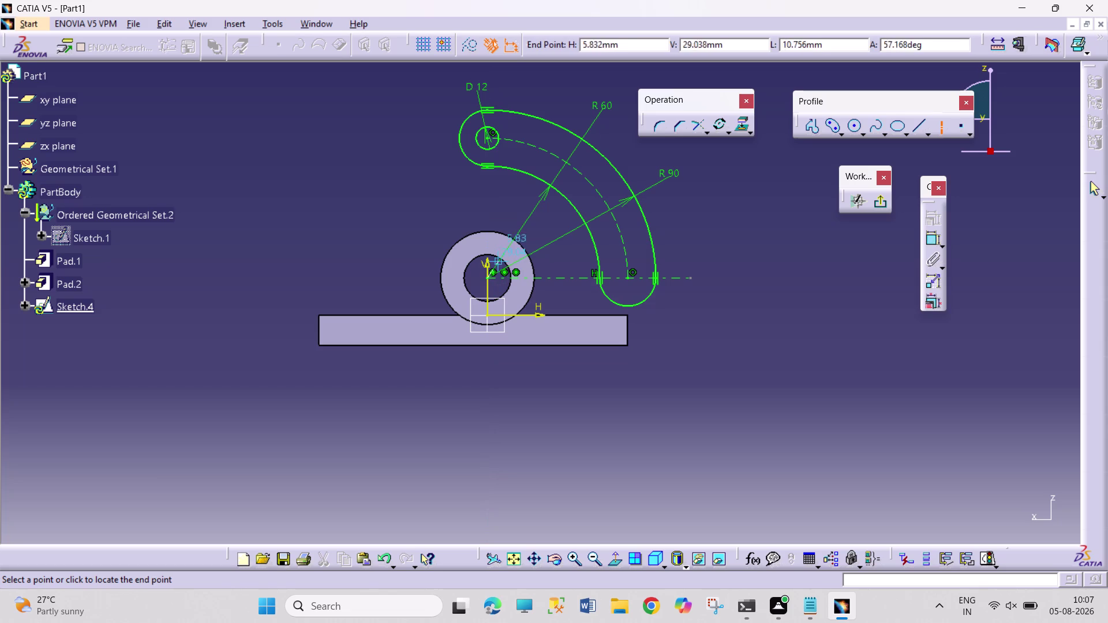
click(616, 127)
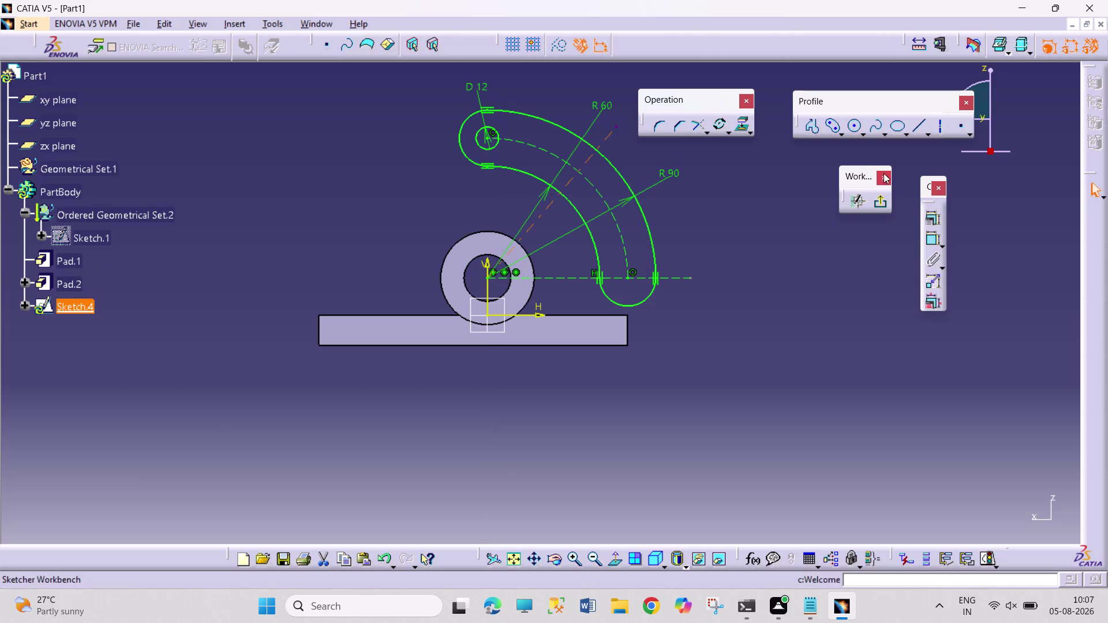
click(943, 128)
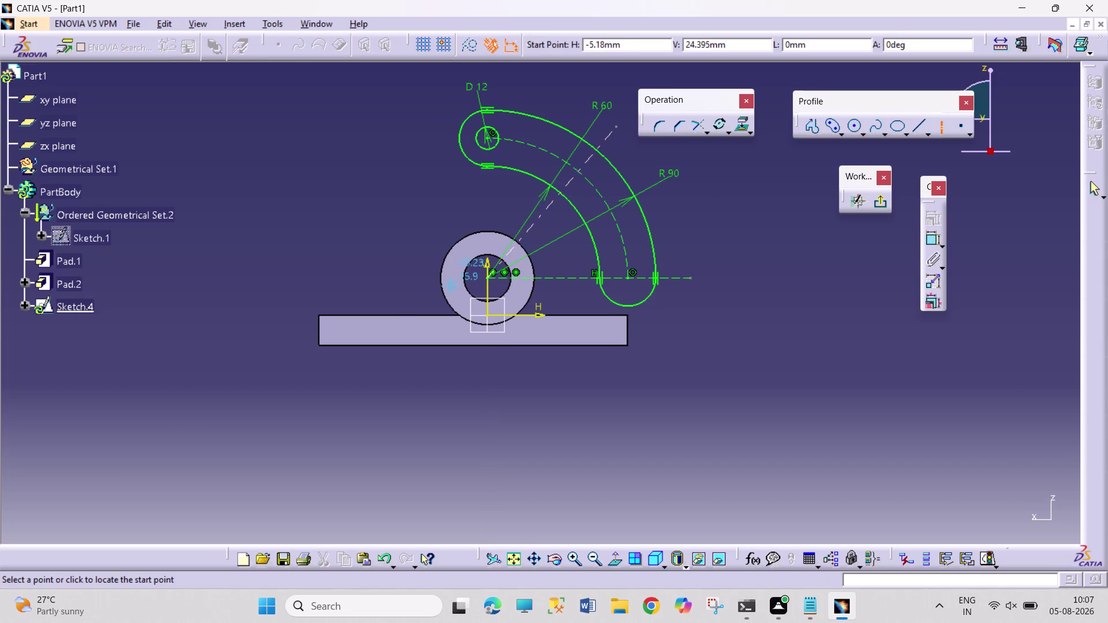
drag(490, 277, 496, 275)
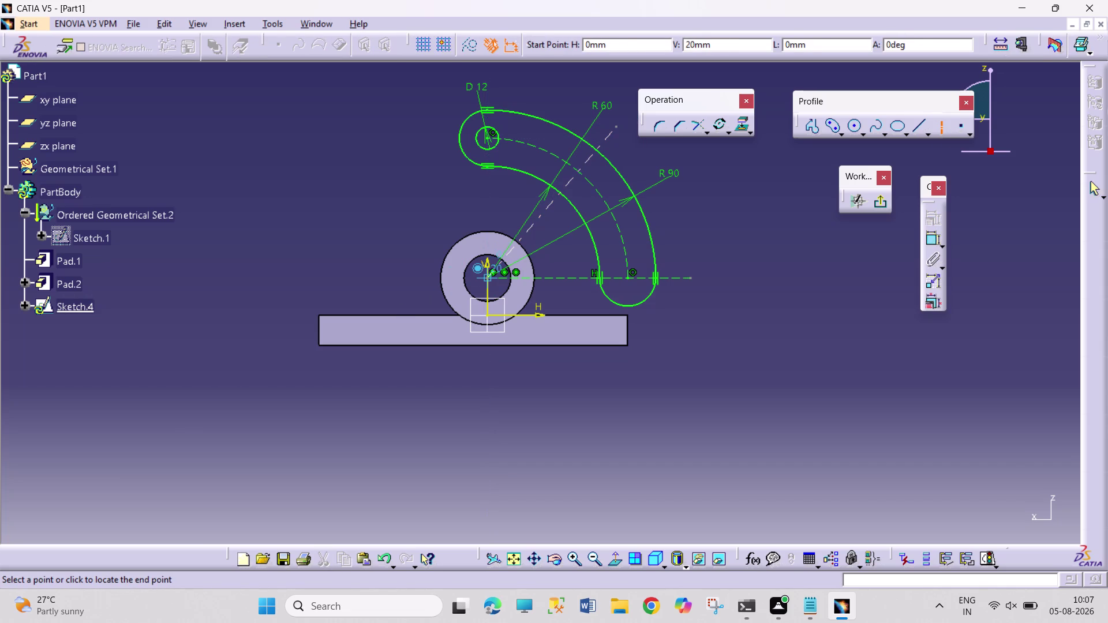
click(734, 215)
click(775, 299)
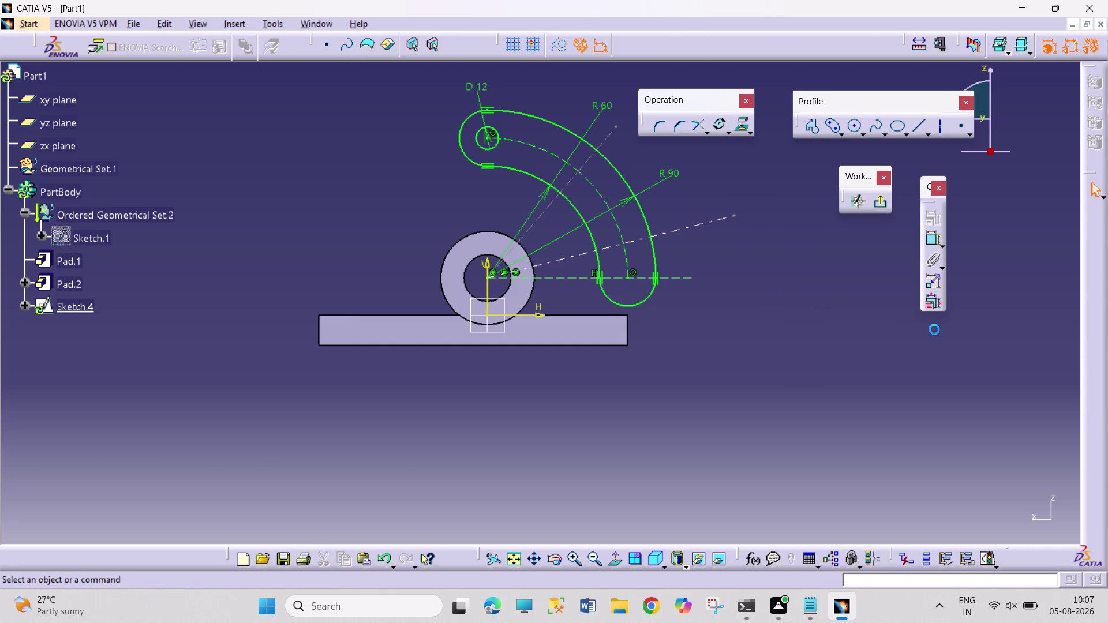
Dimension the line's angle to the horizontal axis as 180/3 (60°).
click(930, 244)
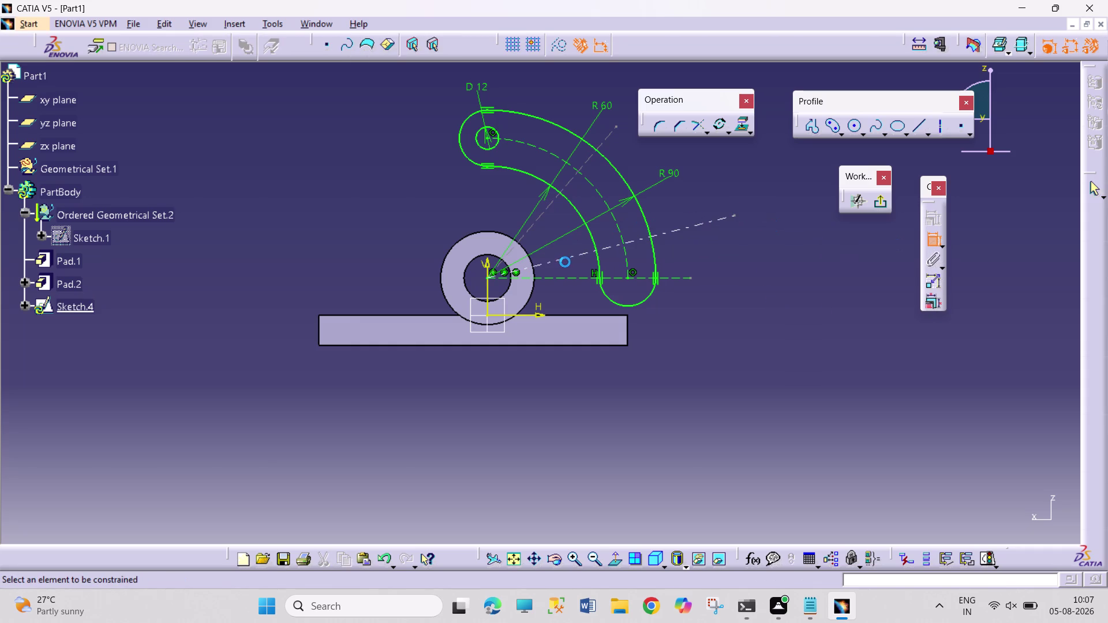
click(571, 256)
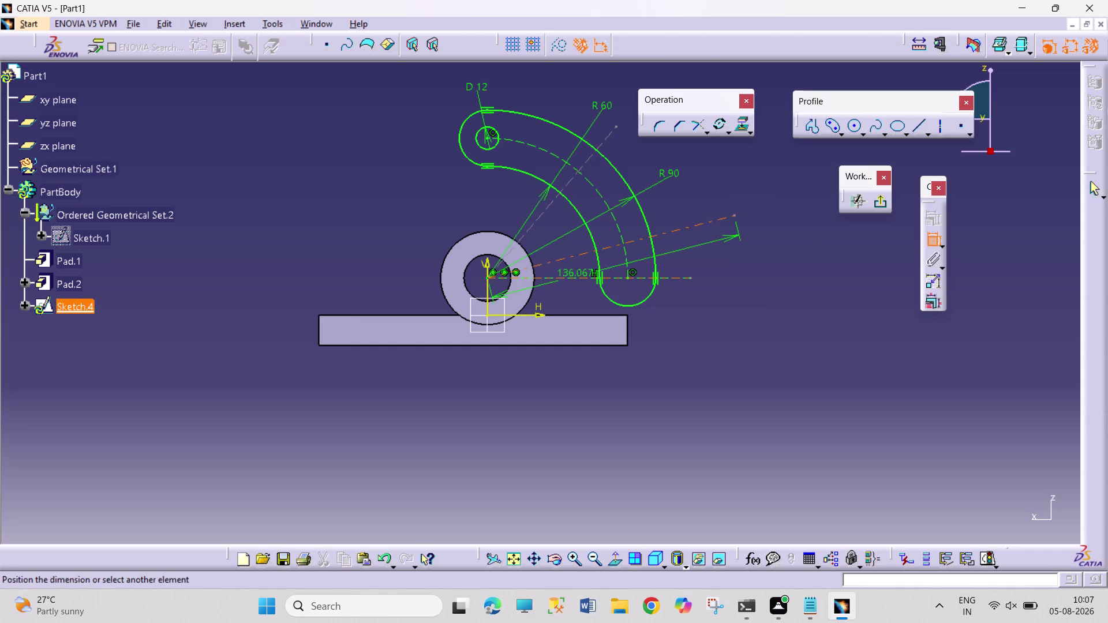
click(576, 277)
click(579, 268)
double_click(590, 265)
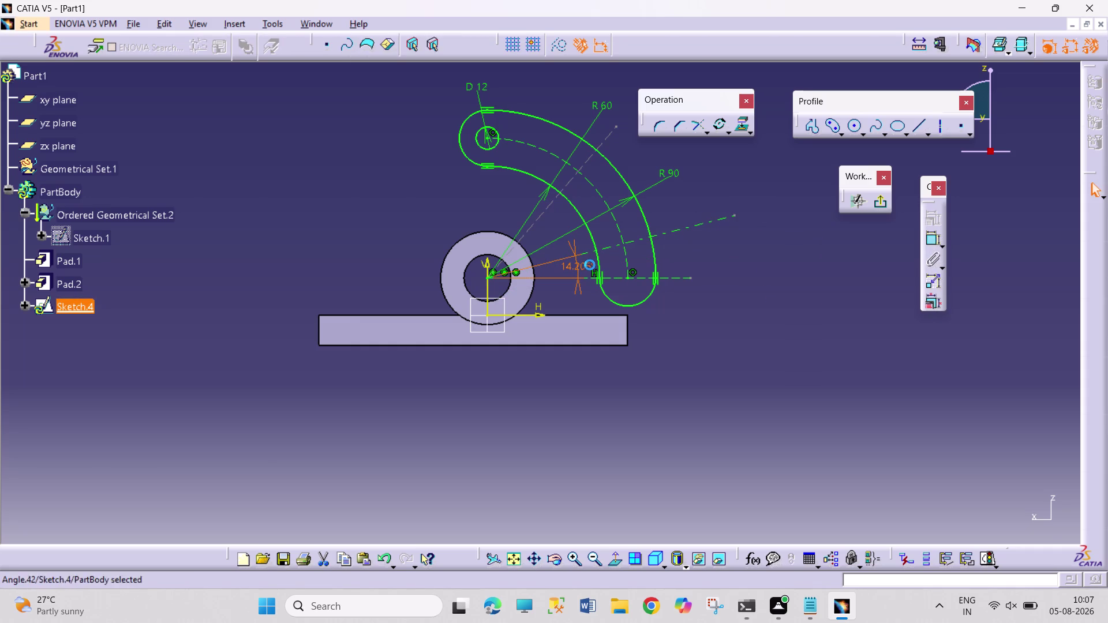
text(90)
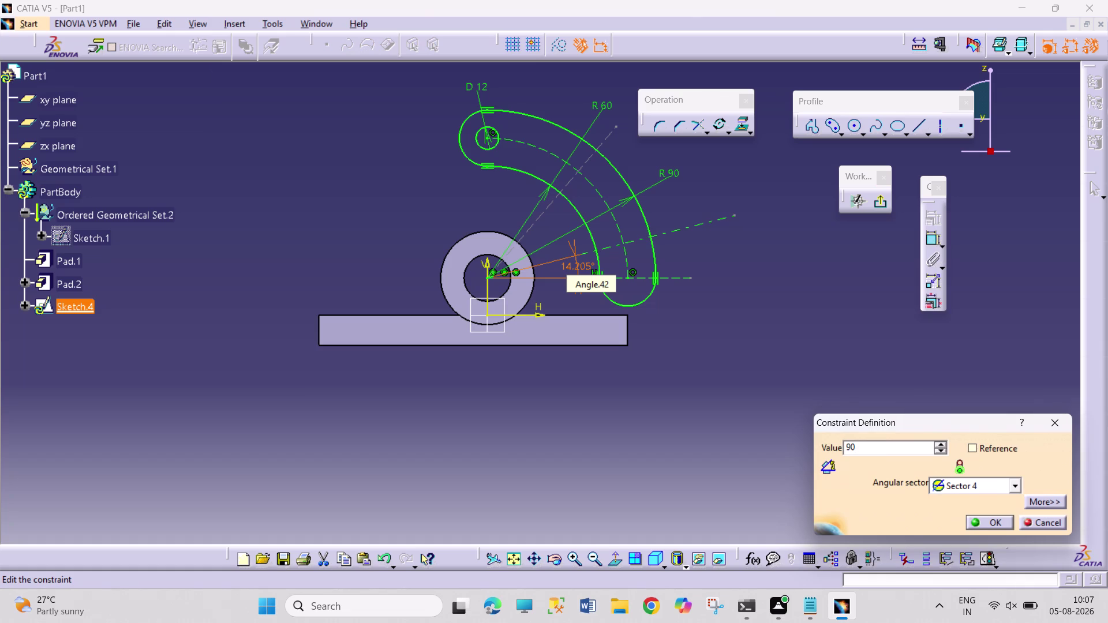
key(BackSpace)
key(BackSpace)
text(1)
text(80/3)
key(Return)
click(776, 353)
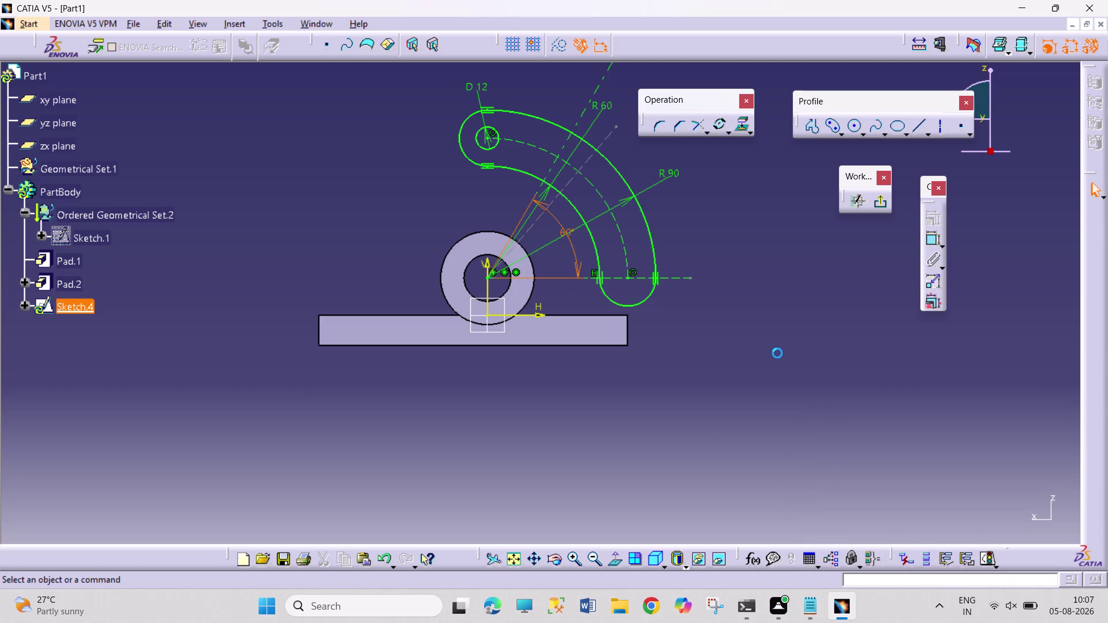
Change the outer arc's R90 radius to 180/4.
double_click(569, 231)
text(18)
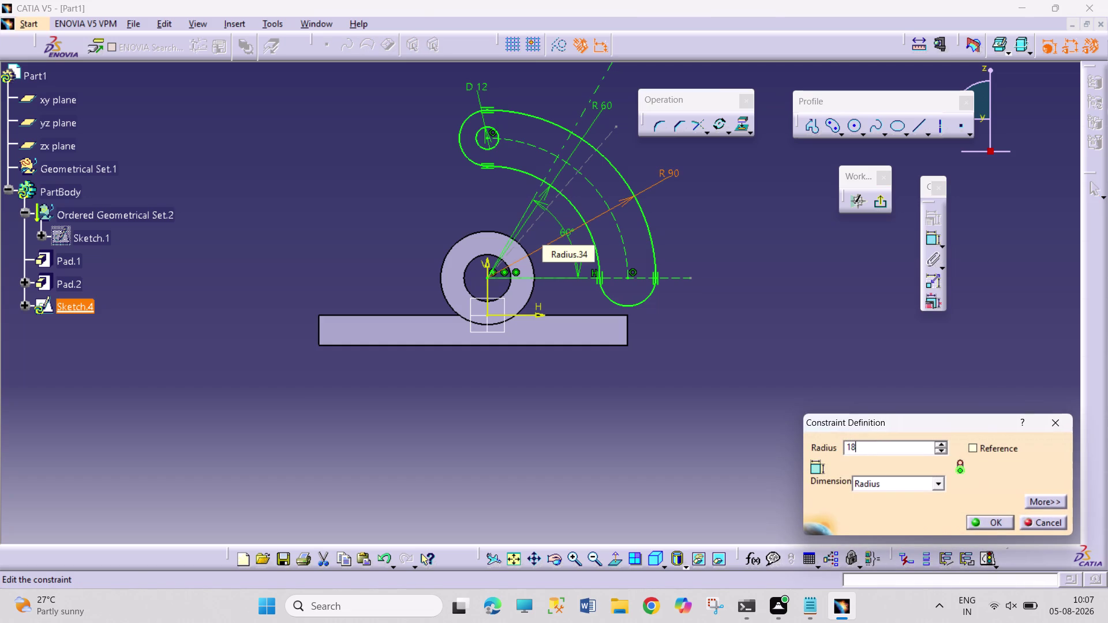
text(0/4)
key(Return)
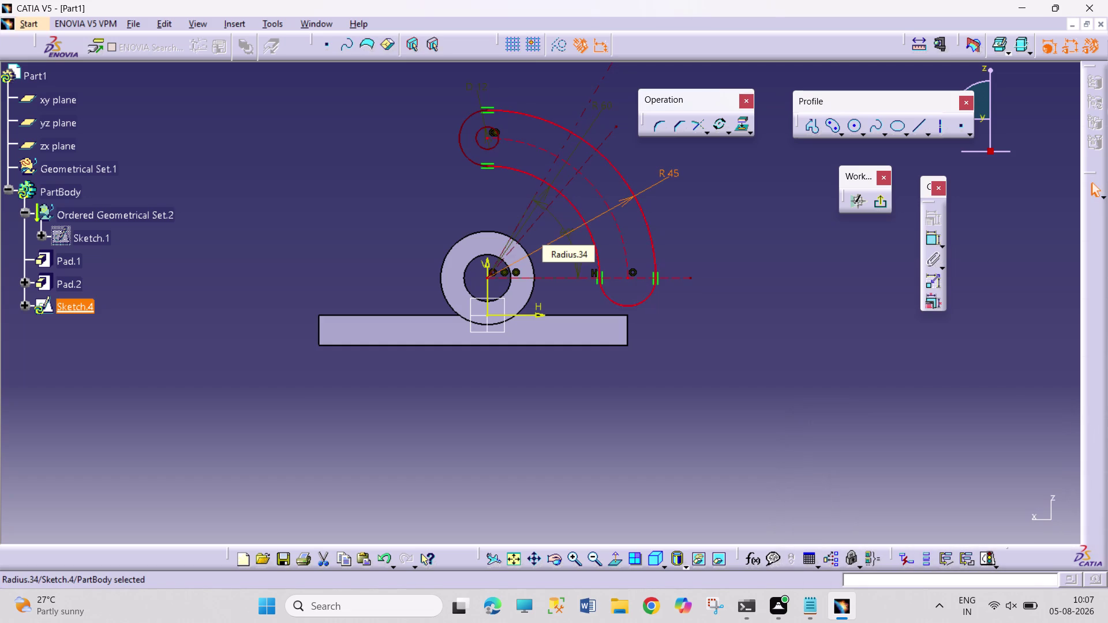
click(784, 386)
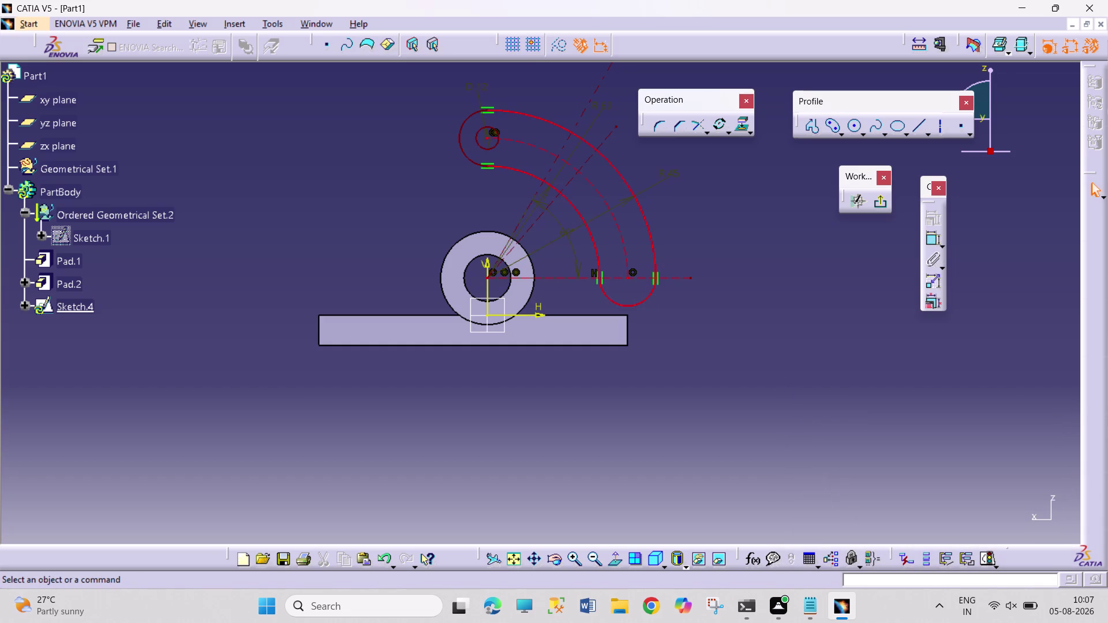
Undo the radius change, the angle value and the angled reference line.
key(ctrl+z)
key(ctrl+z)
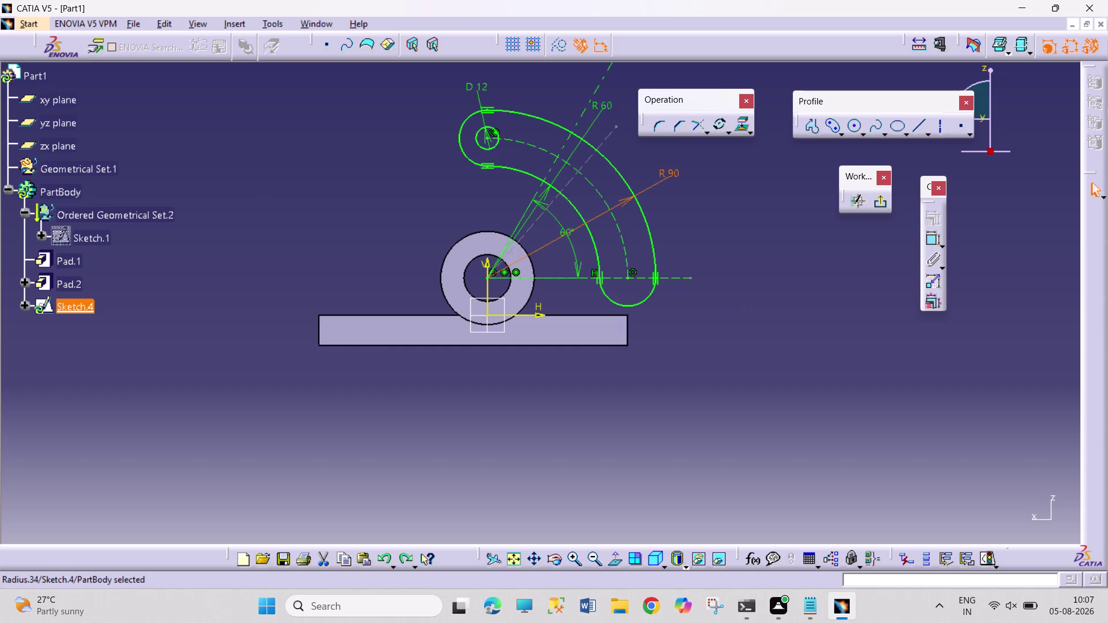
key(ctrl+z)
key(ctrl+z)
key(ctrl+z)
click(754, 308)
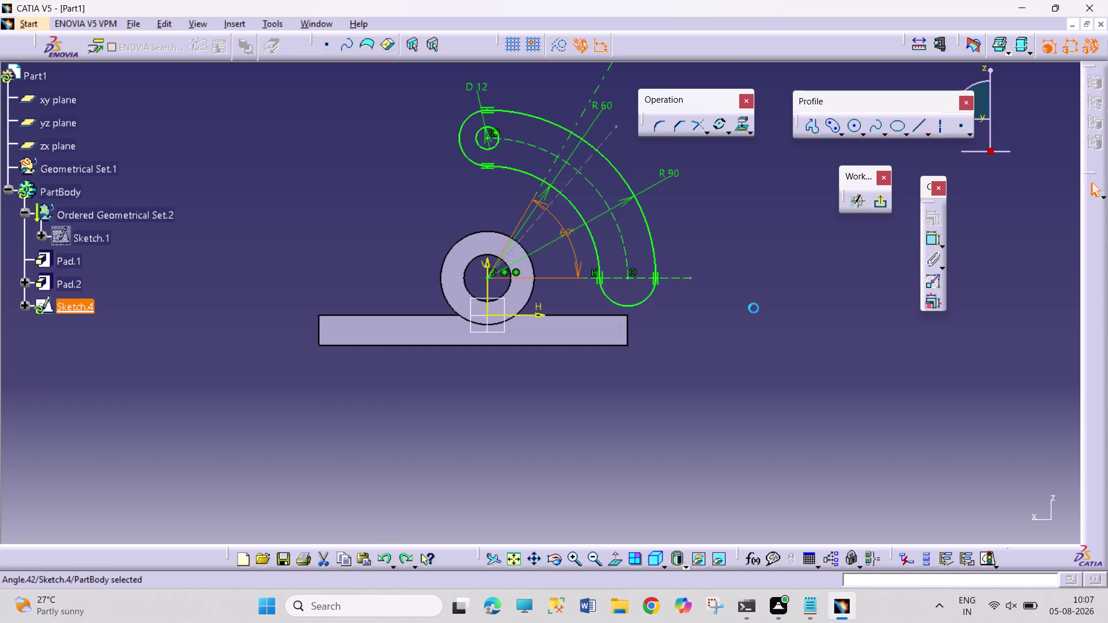
key(ctrl+z)
key(ctrl+z)
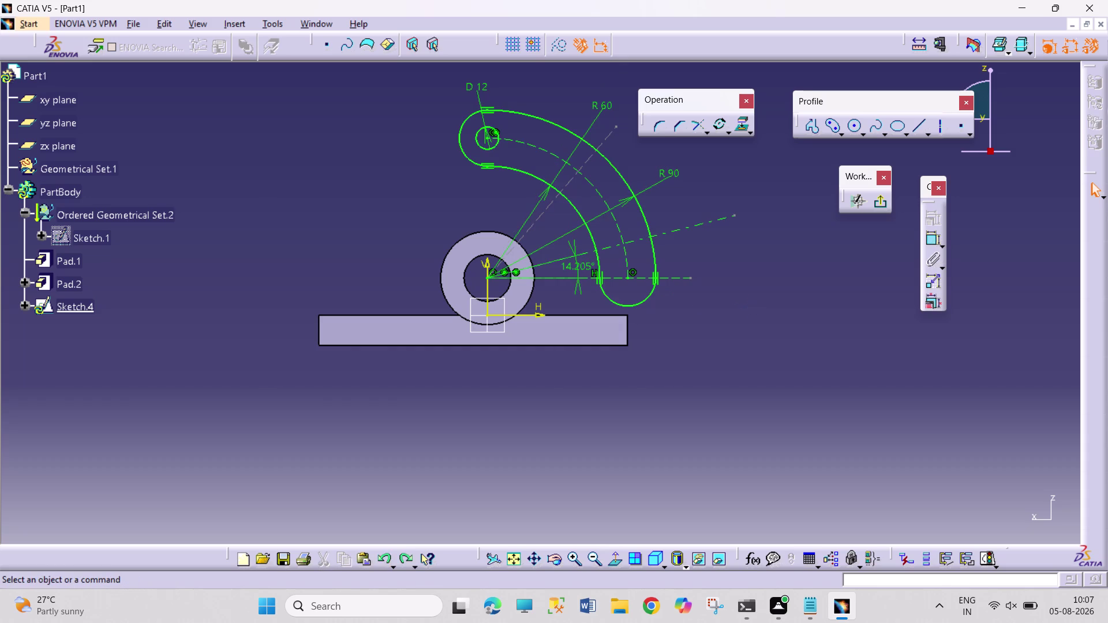
key(ctrl+z)
key(ctrl+z)
key(ctrl+z)
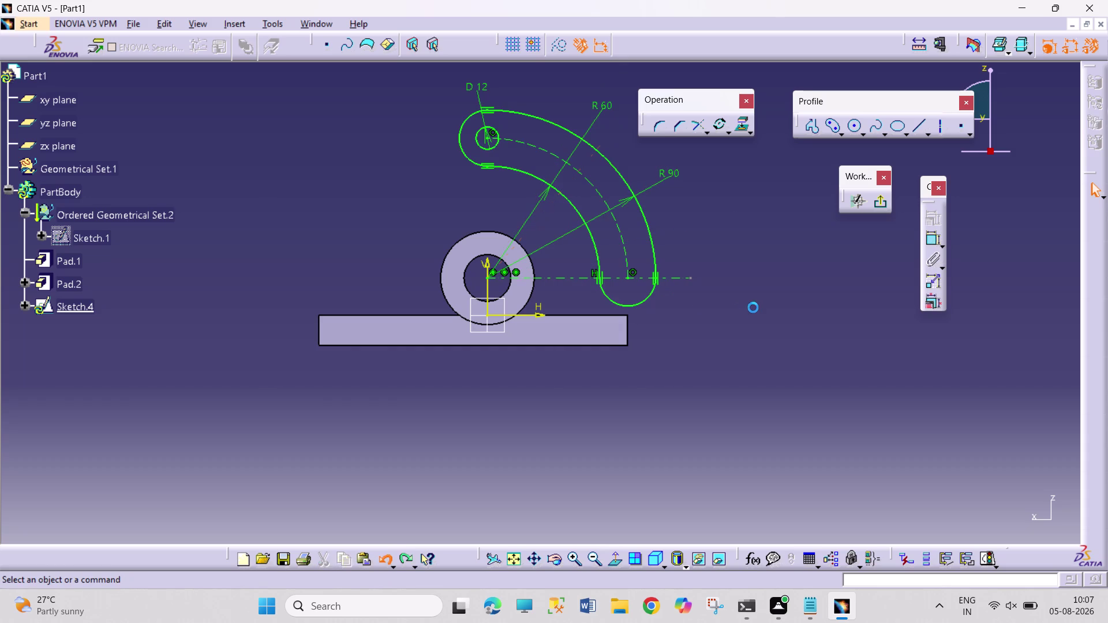
key(ctrl+z)
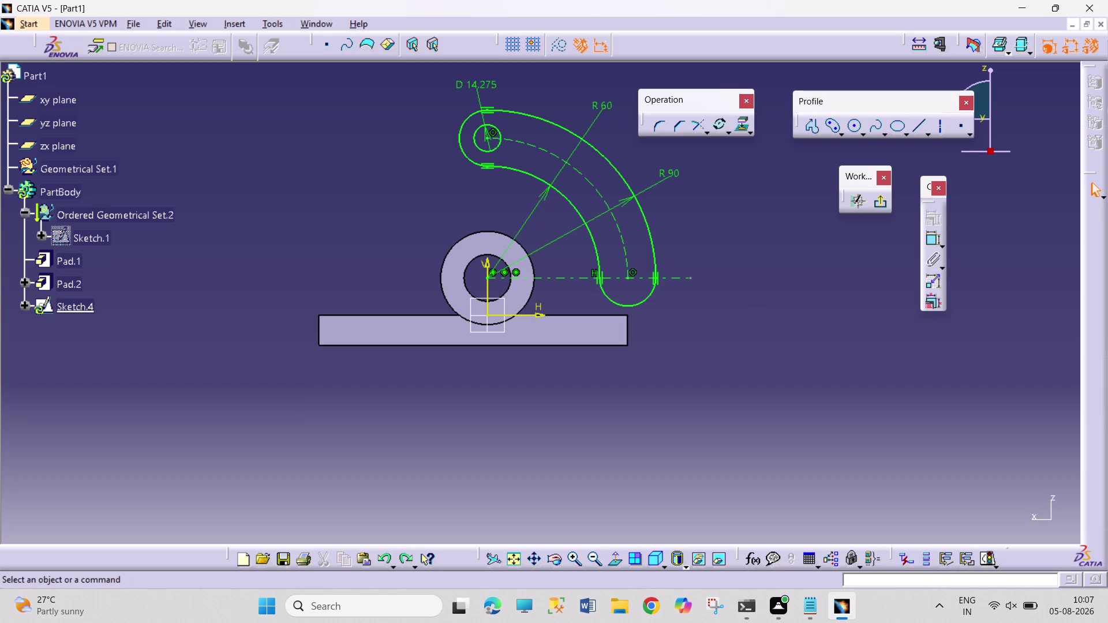
Set the small slot-end circle's diameter to 16 and select it for copying.
double_click(490, 85)
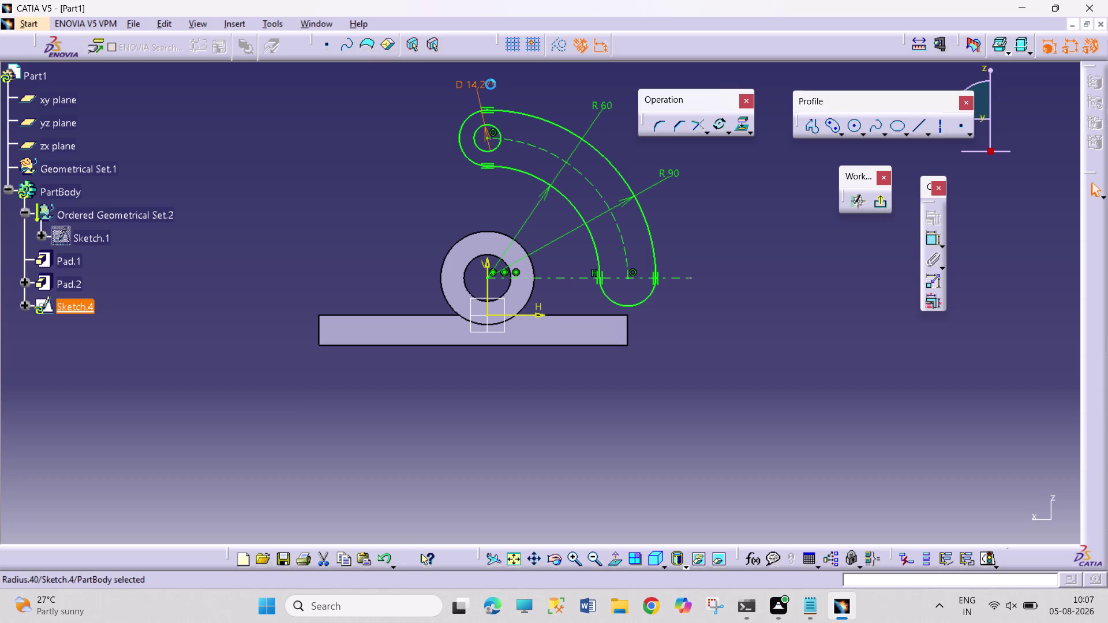
key(1)
key(6)
key(Return)
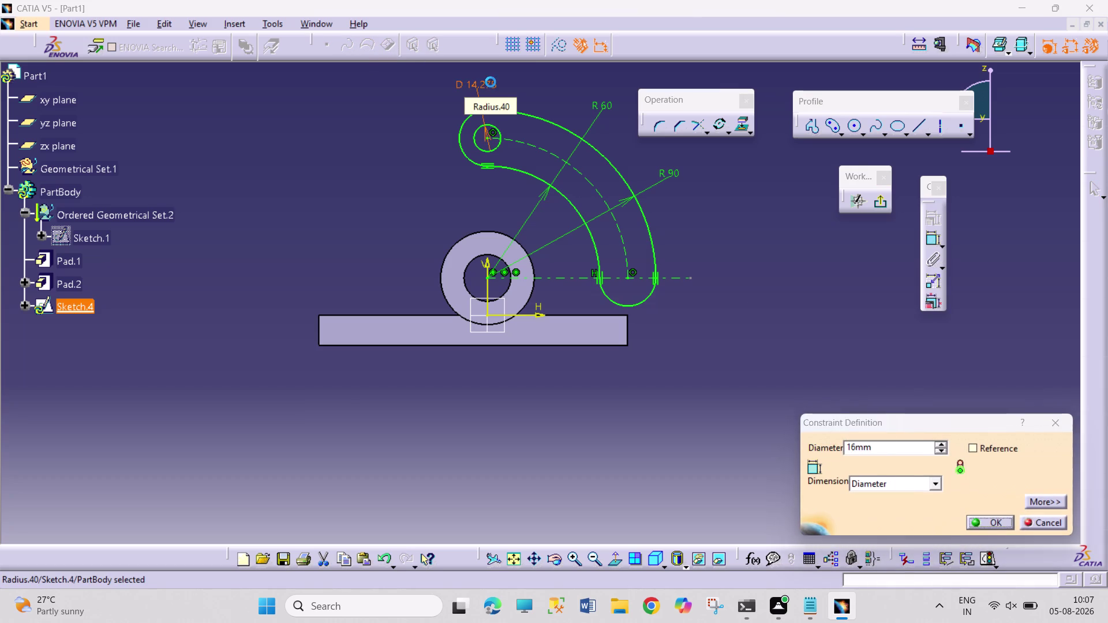
click(256, 187)
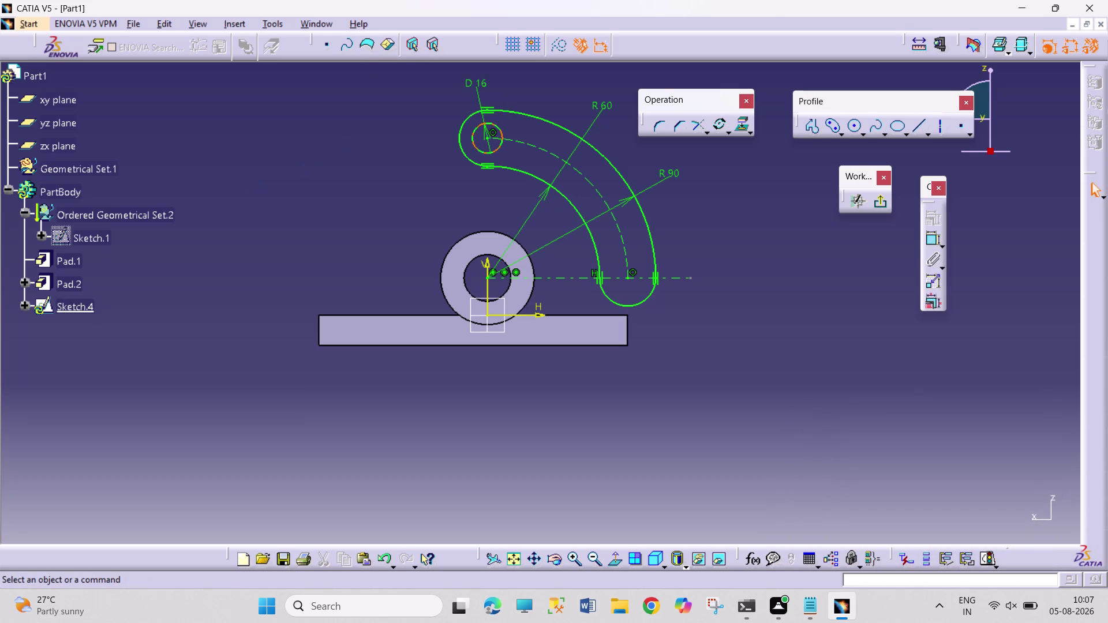
click(502, 146)
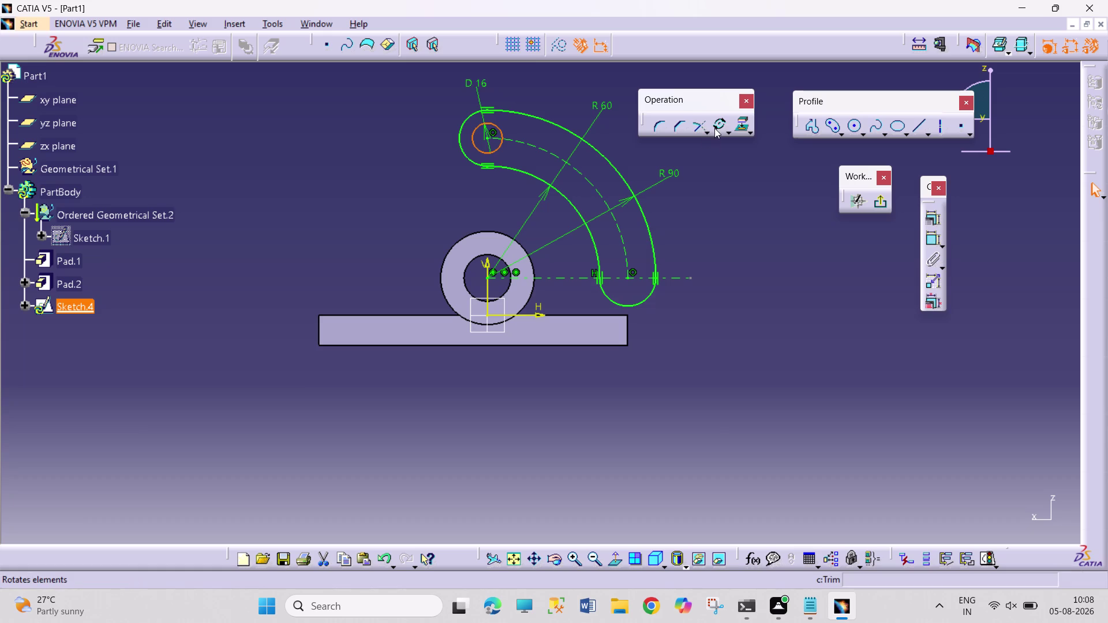
click(717, 123)
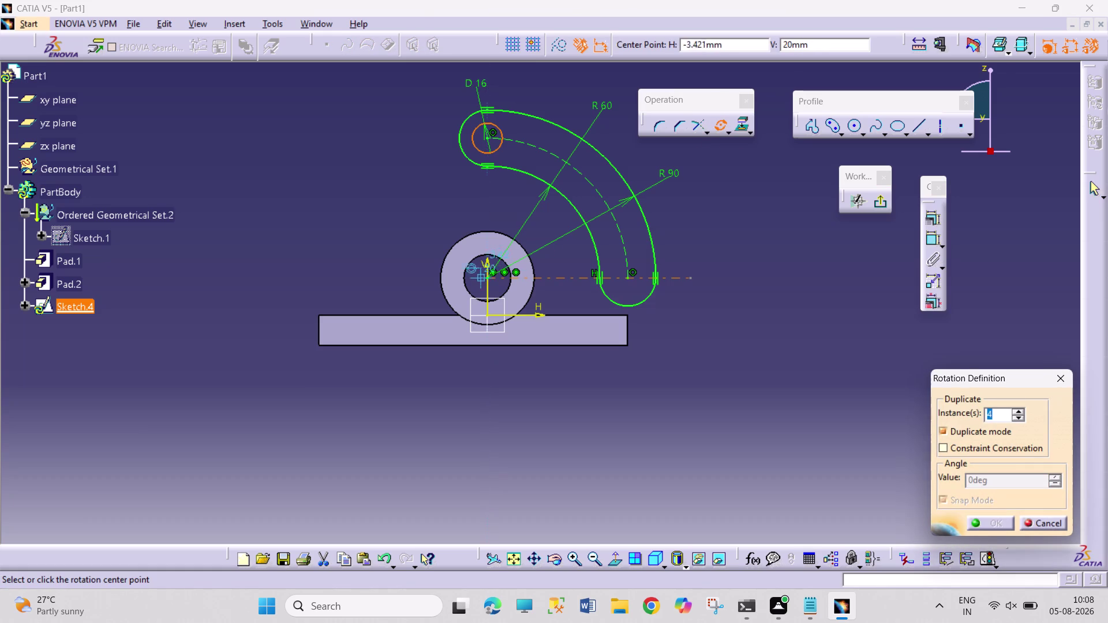
Rotate-copy the circle about the hole centre: 3 instances at 45°.
click(490, 279)
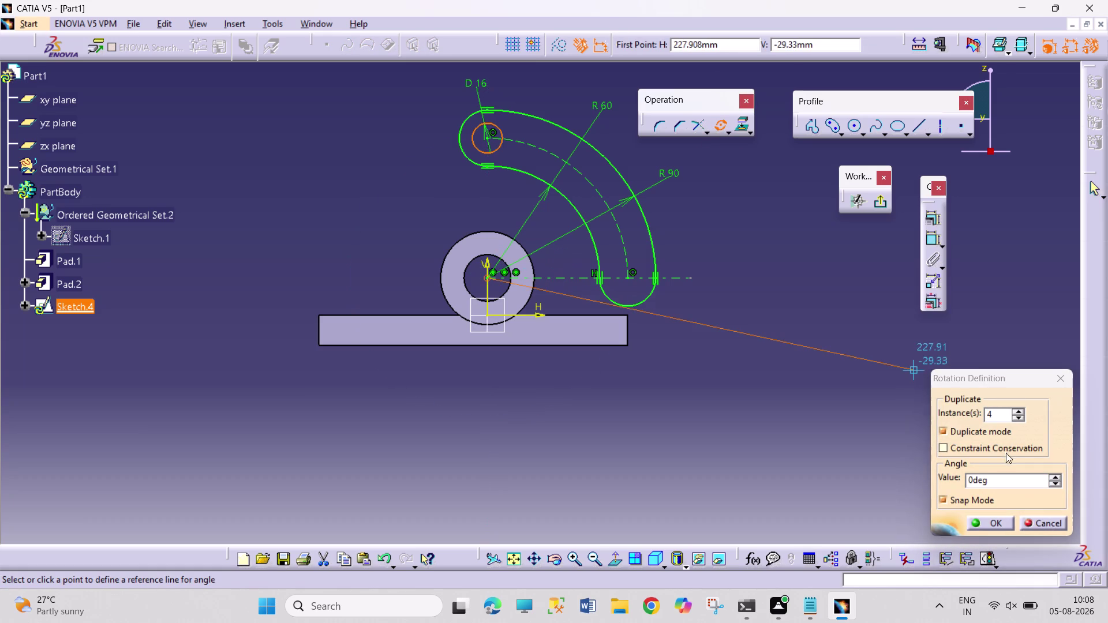
drag(997, 416, 965, 409)
key(3)
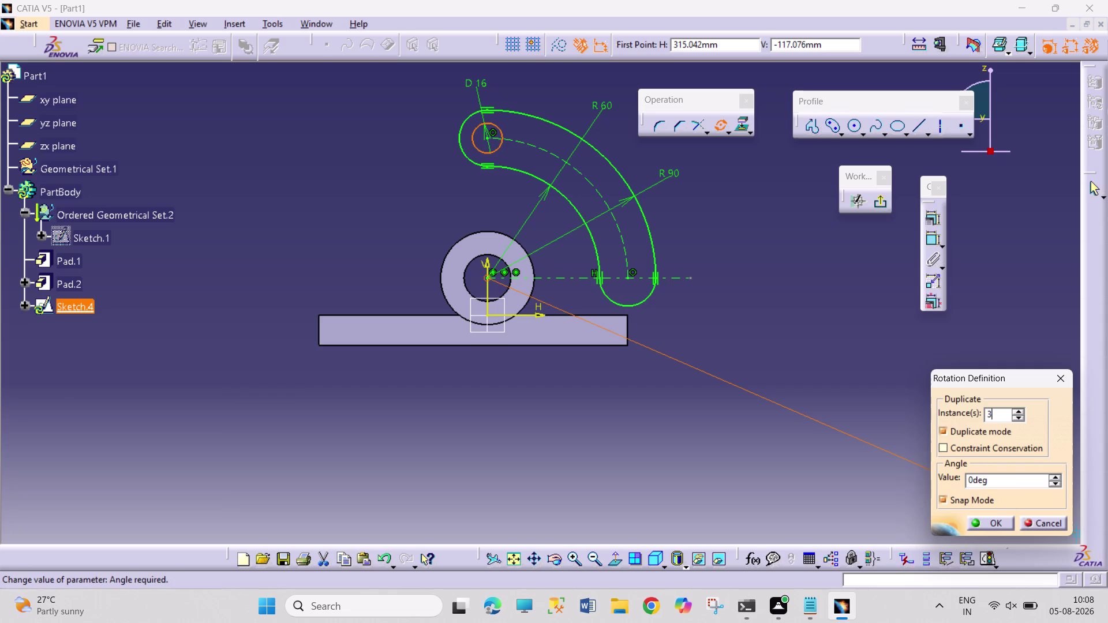
drag(973, 481, 966, 474)
text(4)
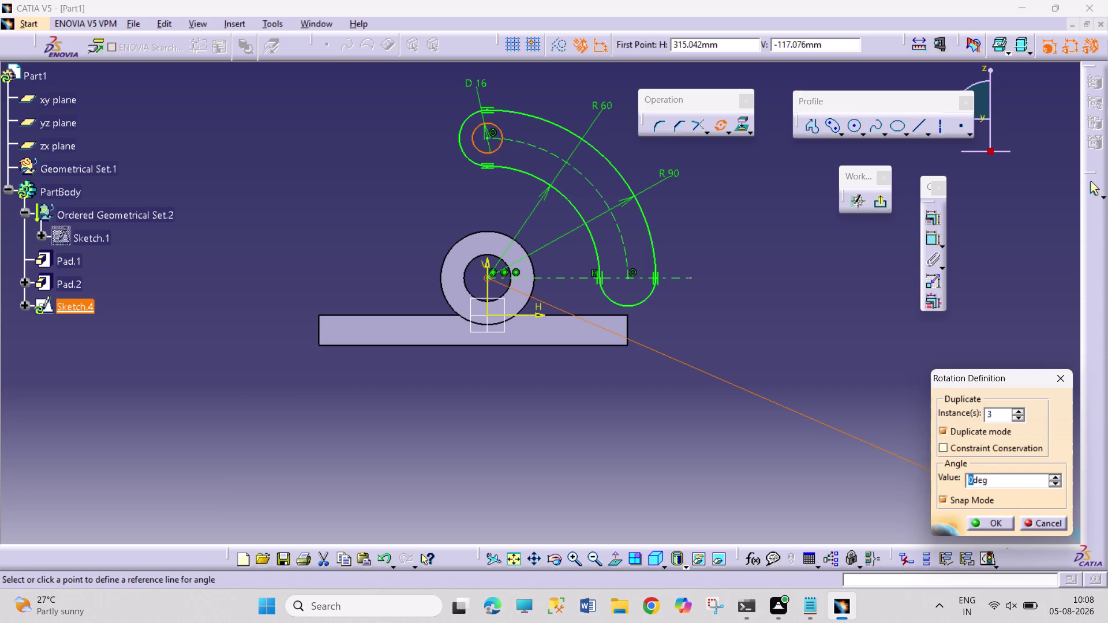
text(5)
key(Return)
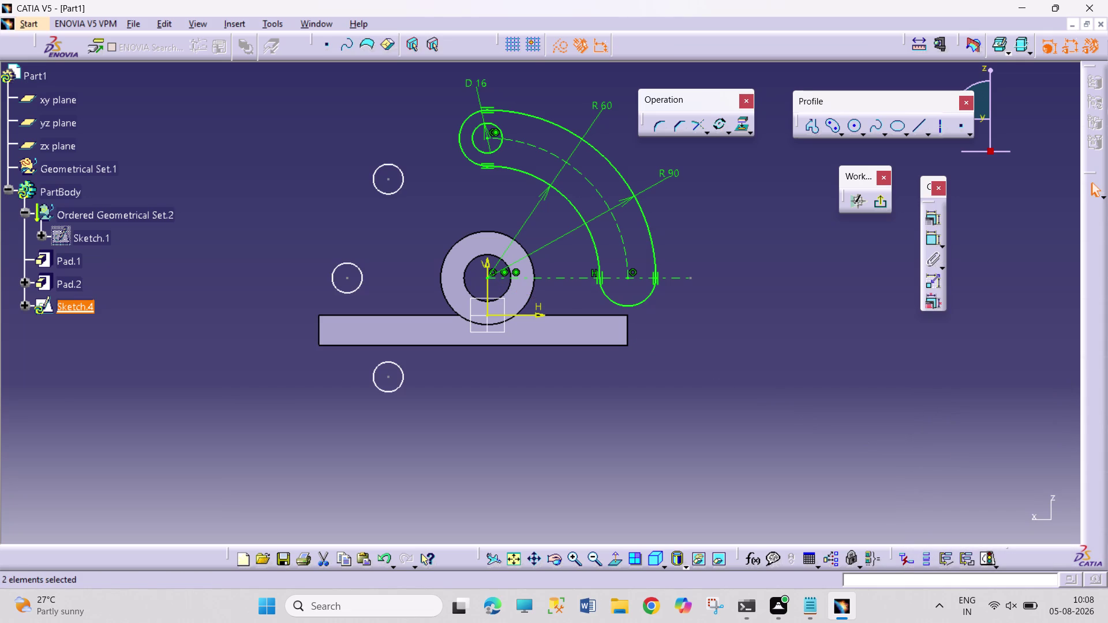
Expand the sketch's constraints in the tree and undo the last change.
double_click(70, 307)
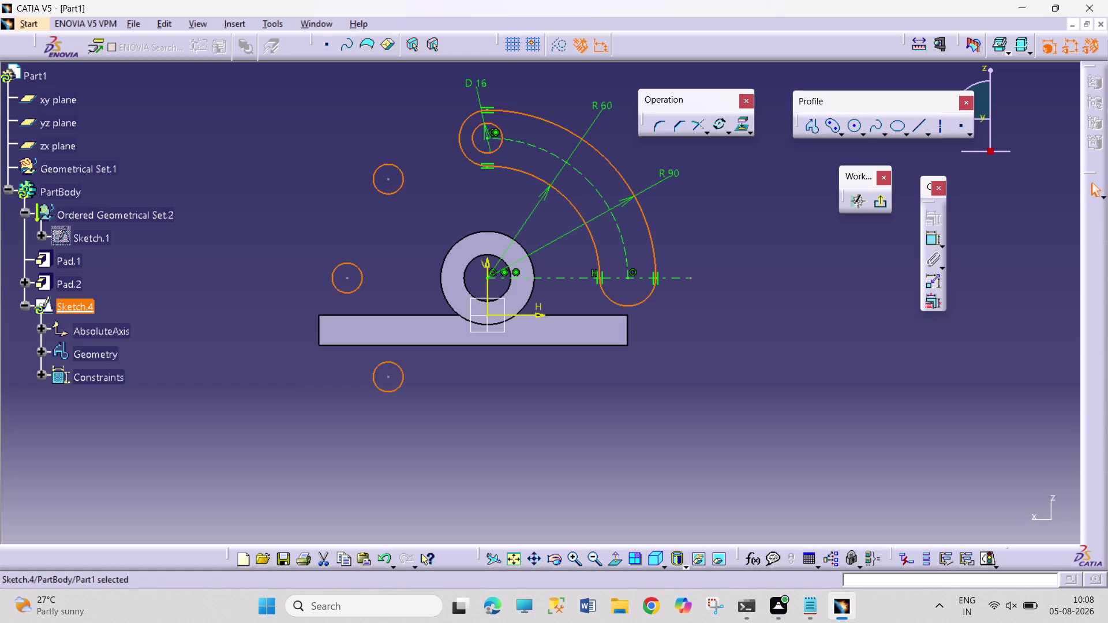
double_click(62, 376)
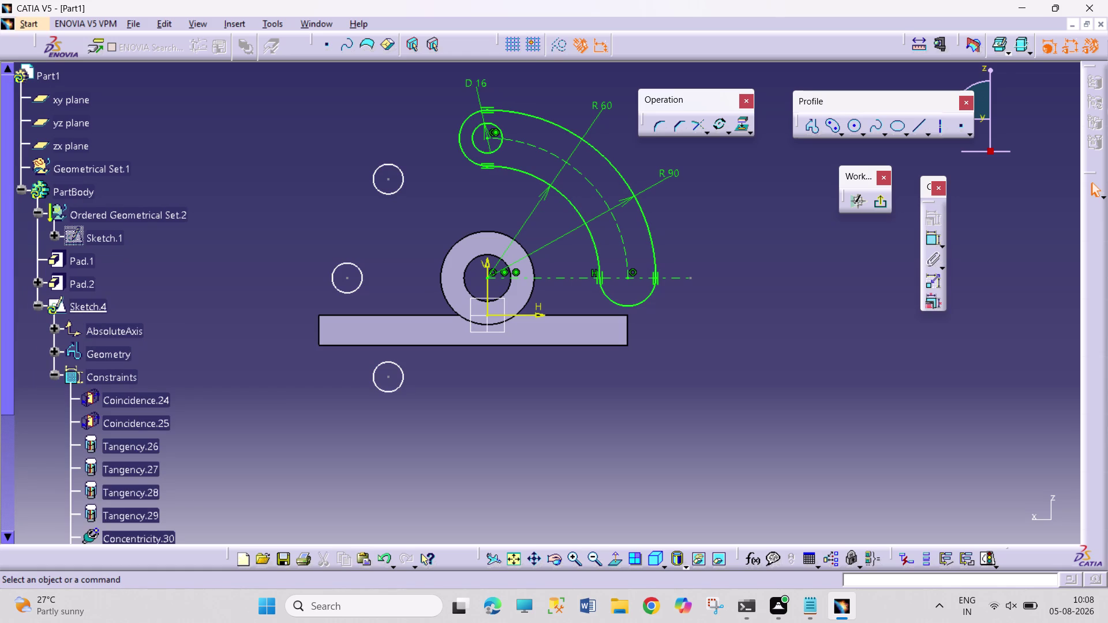
key(ctrl+z)
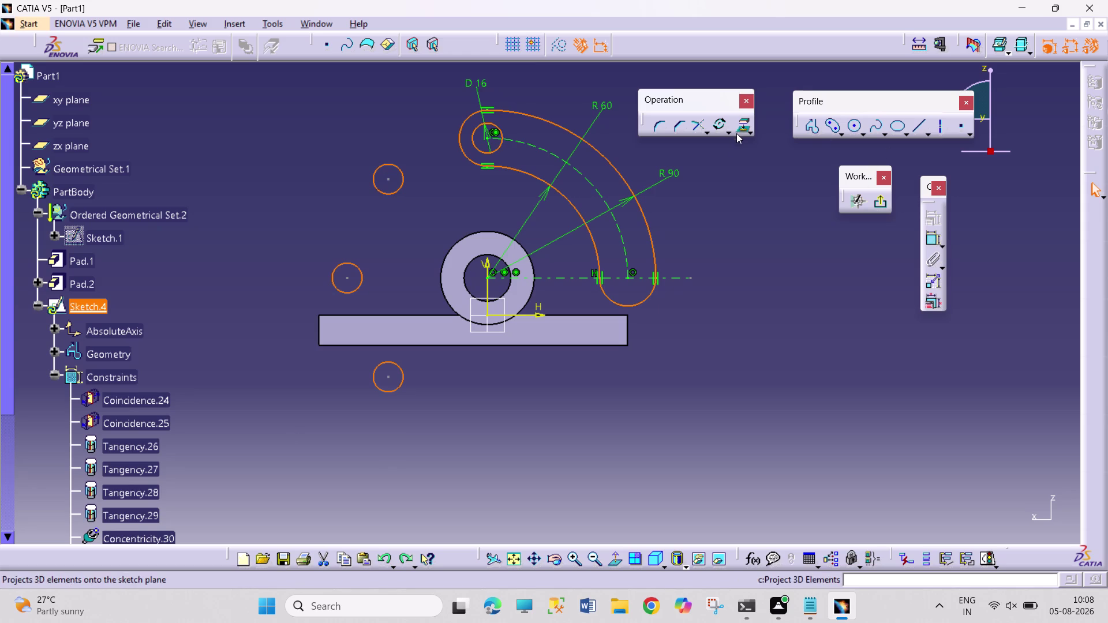
Mirror the three copied circles across the vertical axis.
click(737, 207)
click(401, 188)
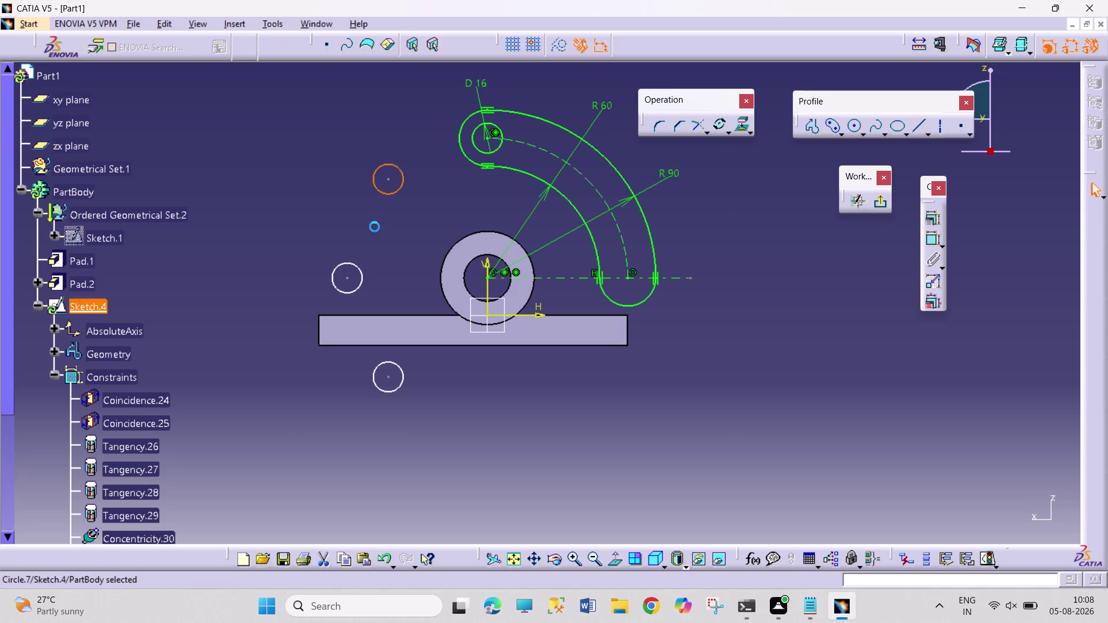
drag(361, 274, 362, 279)
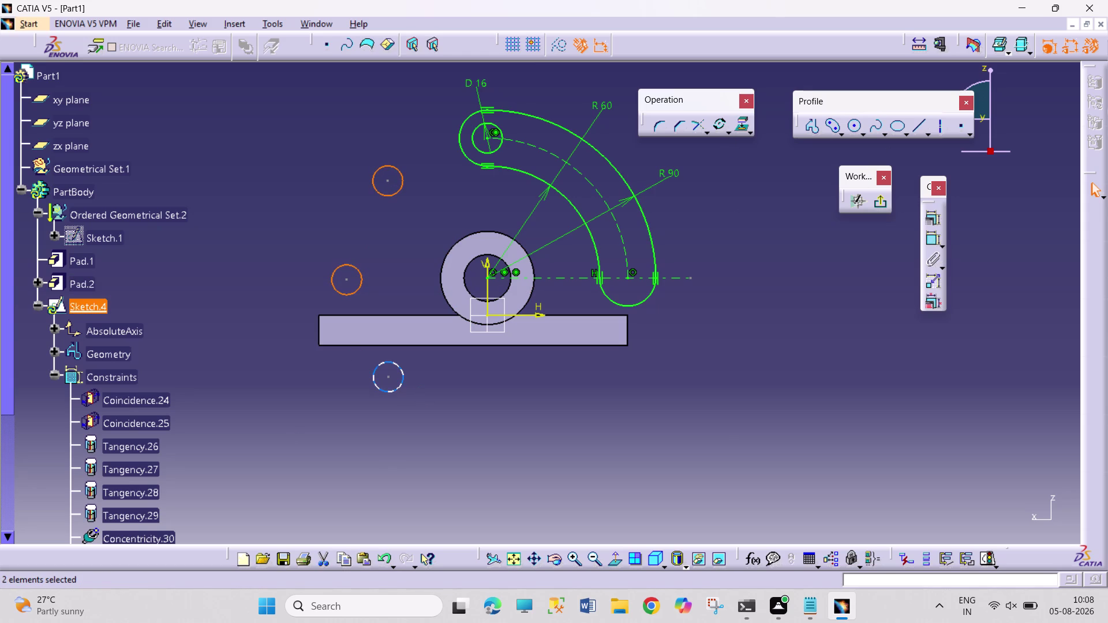
click(404, 377)
click(708, 133)
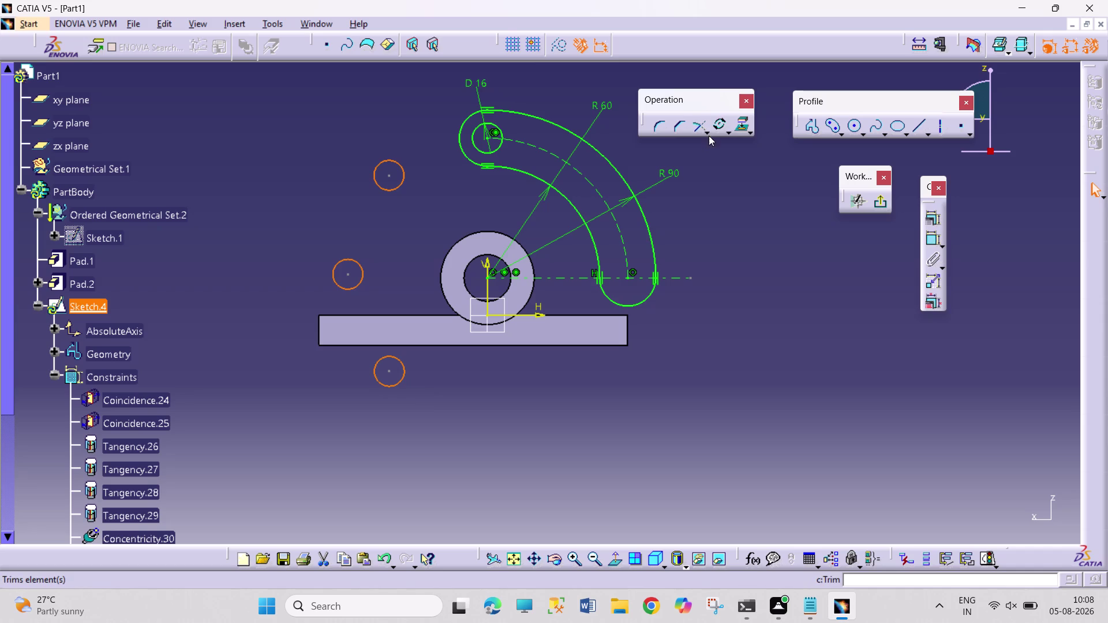
click(728, 185)
click(729, 133)
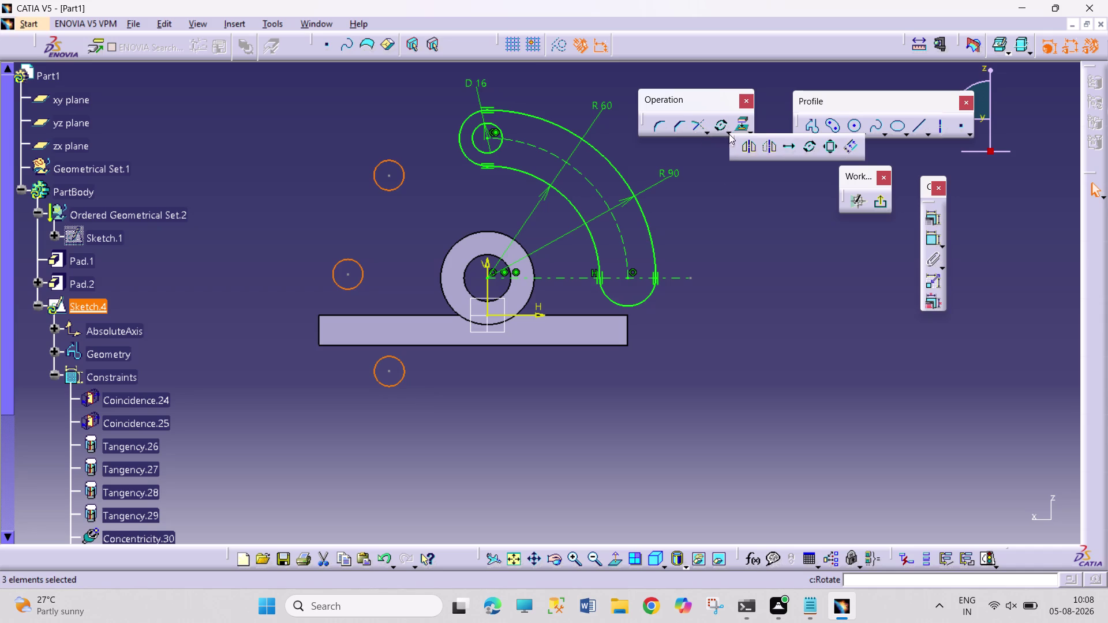
click(751, 148)
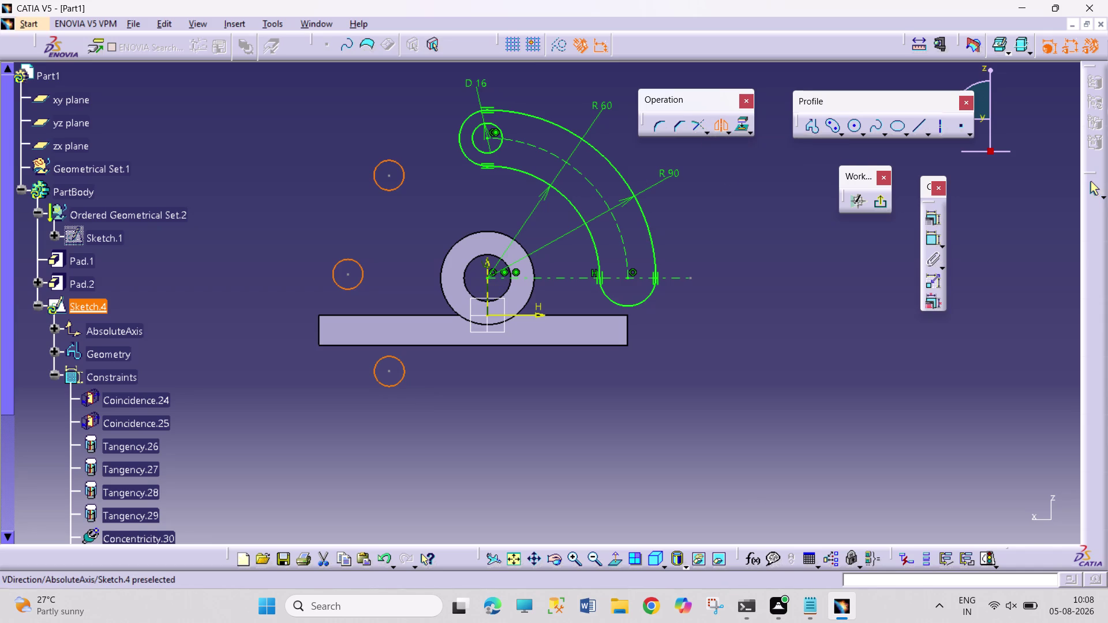
click(487, 287)
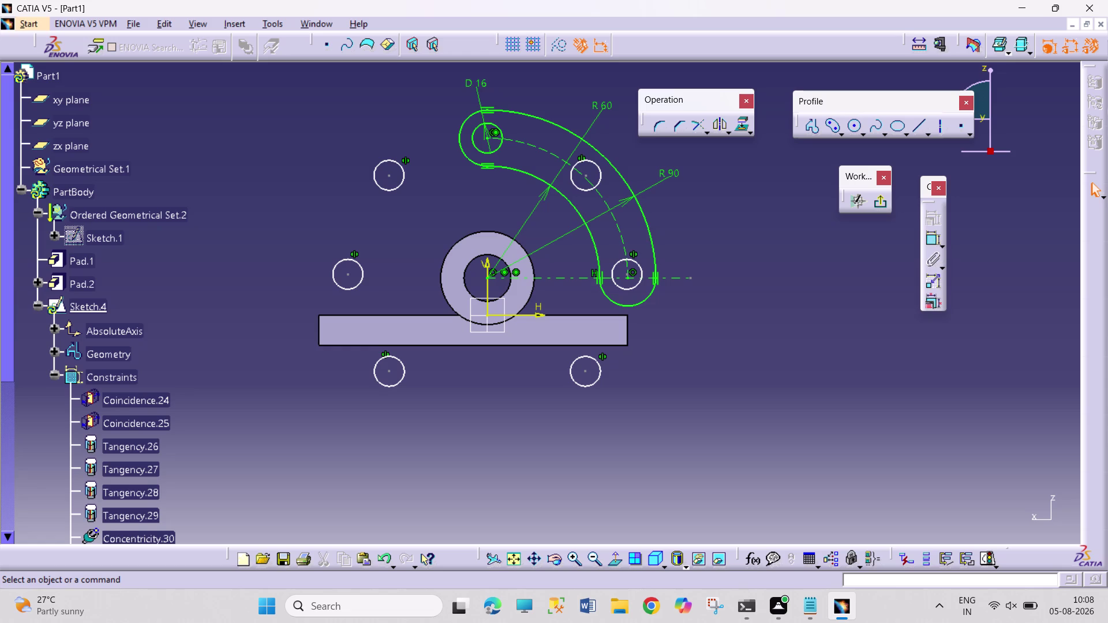
Undo the mirror and the earlier rotated copies.
key(ctrl+z)
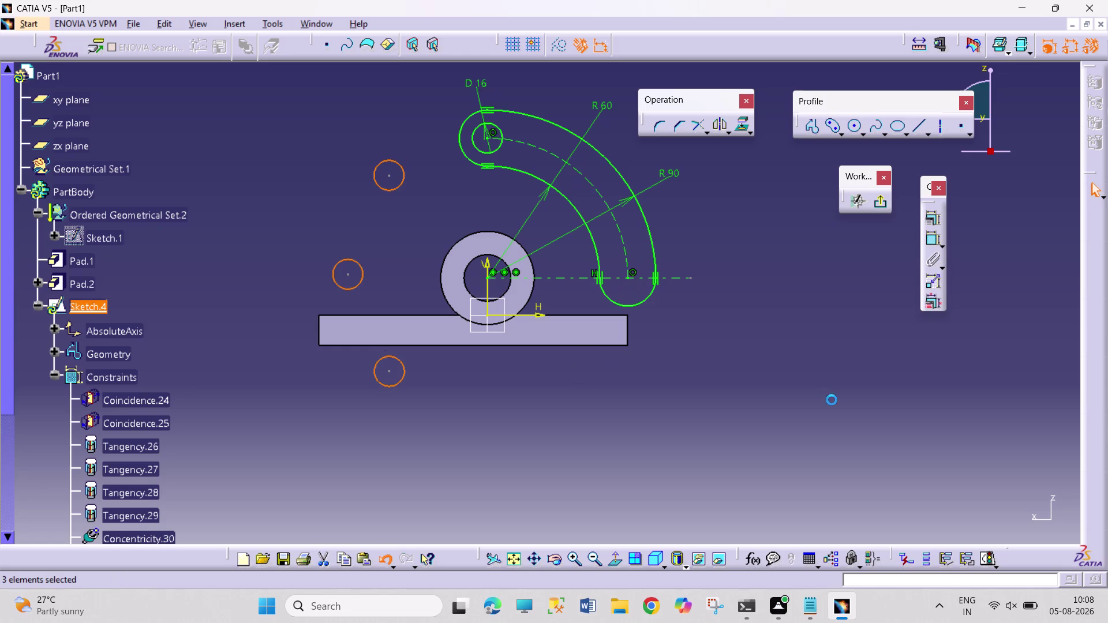
key(ctrl+z)
key(ctrl+z)
key(ctrl+z)
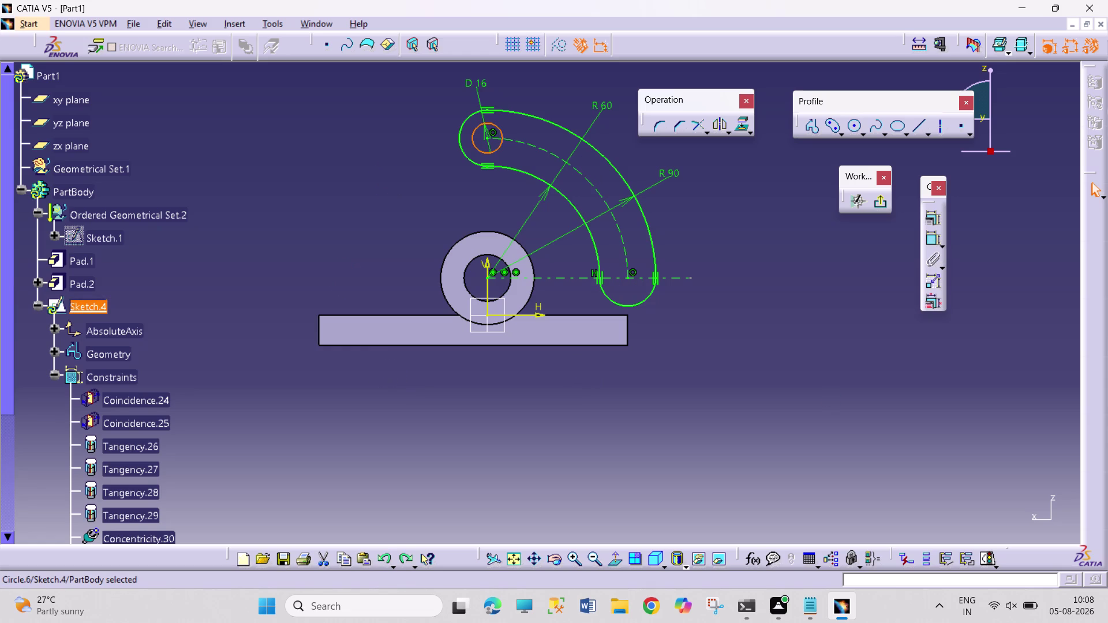
Rotate-copy the small circle about the origin: 4 instances at 45°.
click(727, 131)
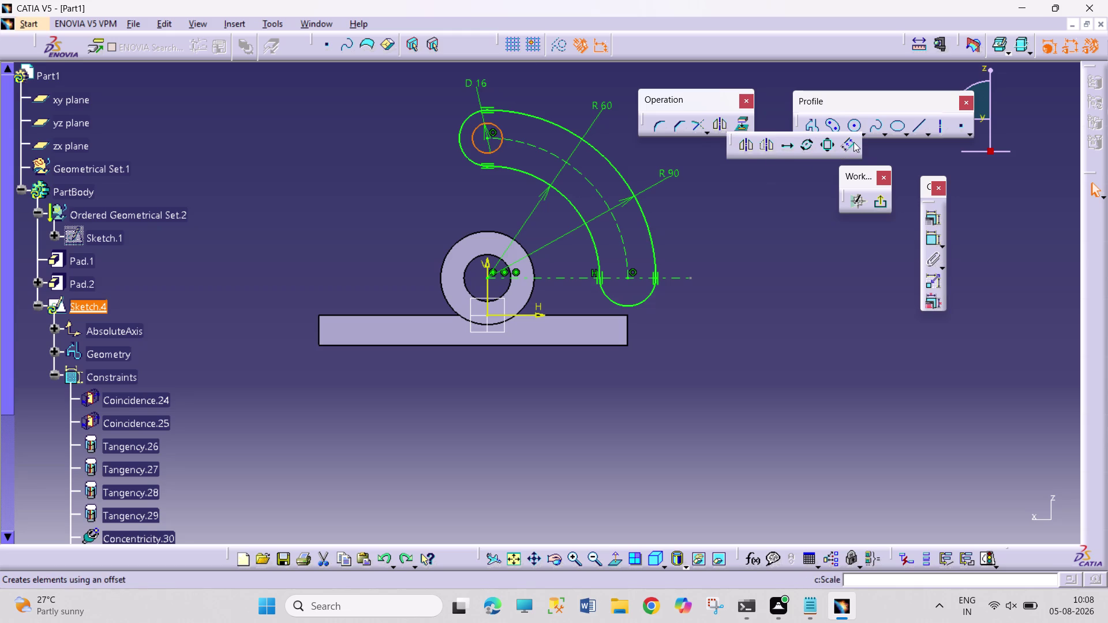
click(811, 139)
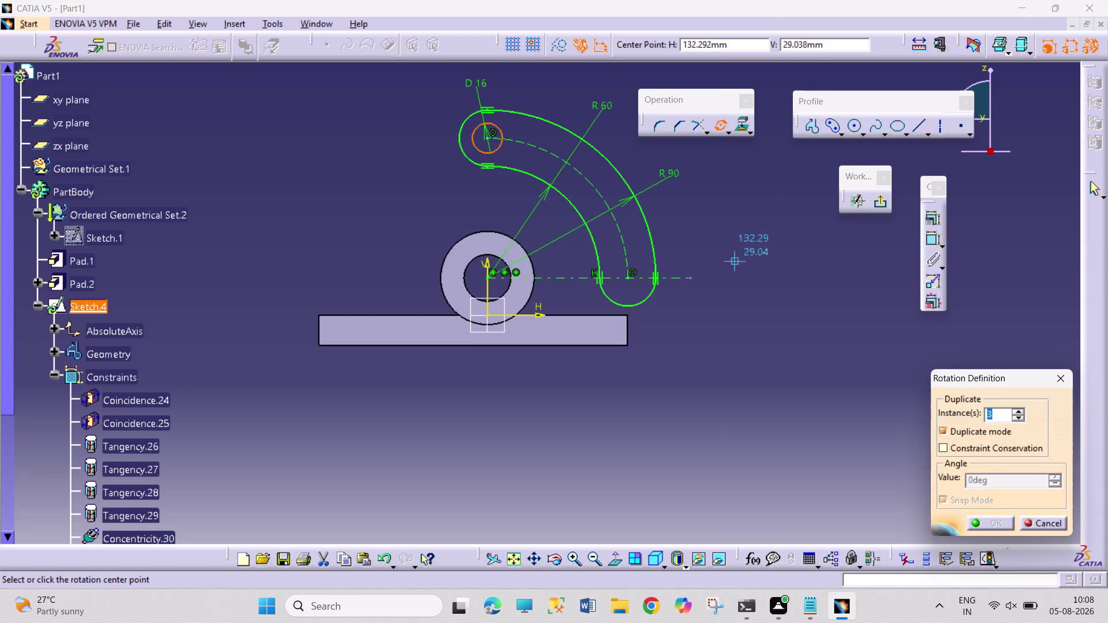
click(487, 277)
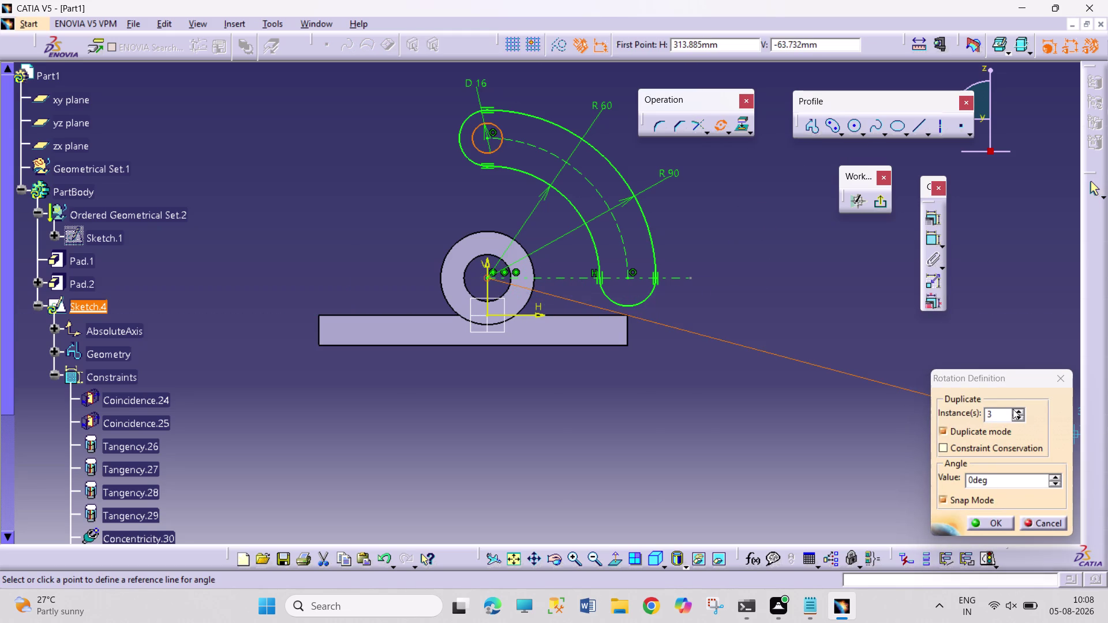
click(1014, 410)
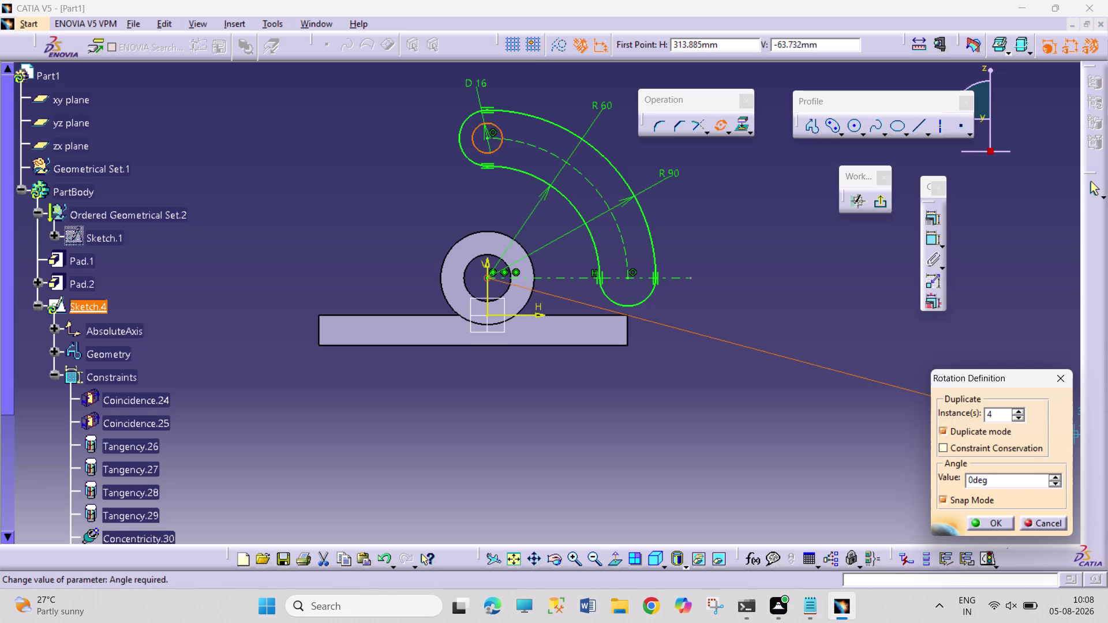
drag(976, 484, 939, 464)
scroll(up, 3)
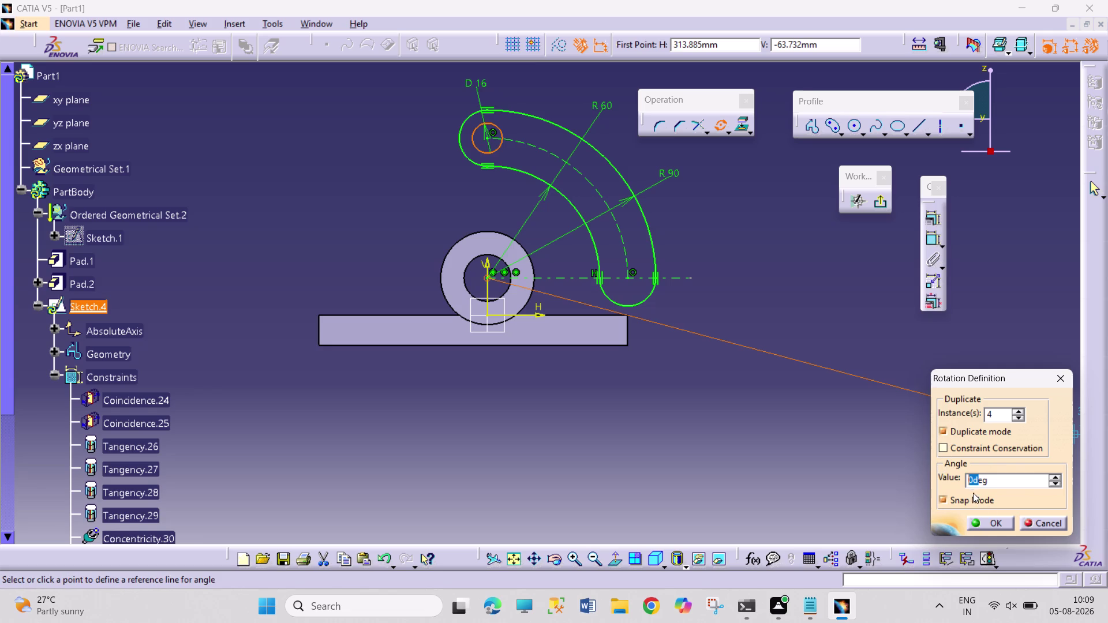
click(973, 482)
drag(973, 482, 951, 477)
text(45)
click(944, 501)
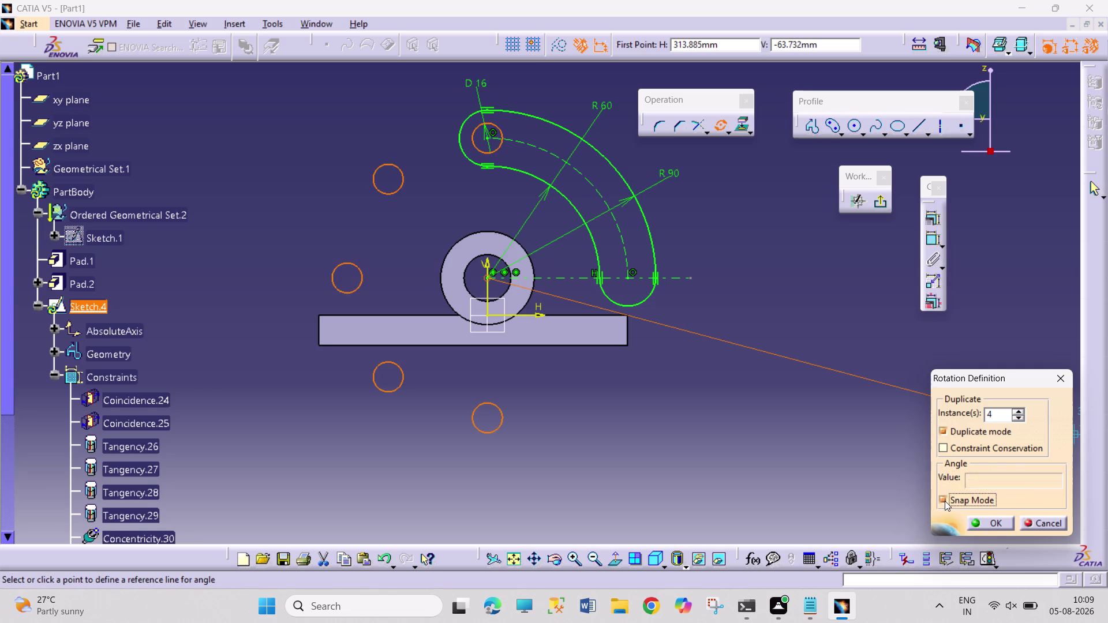
click(945, 501)
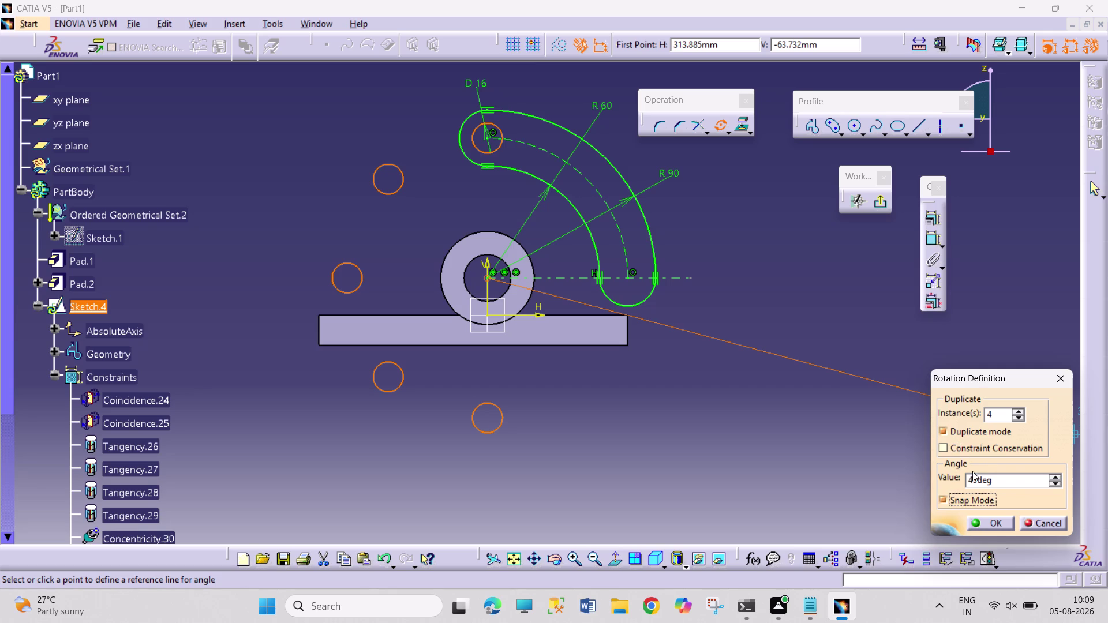
click(1003, 527)
click(822, 452)
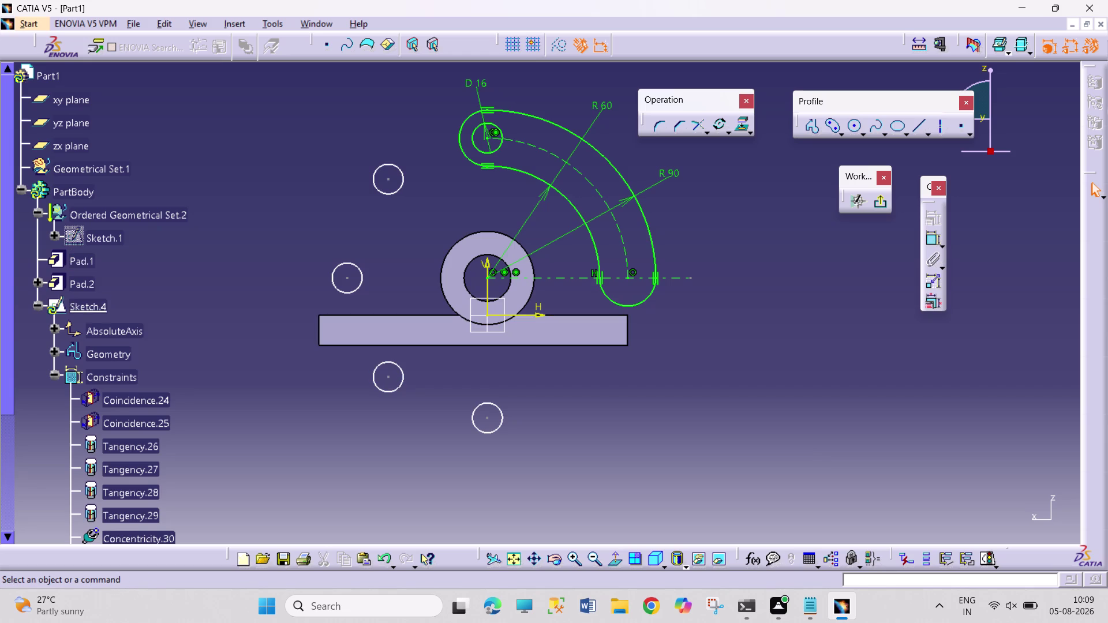
Undo the rotated copies, leaving only the original circle.
key(ctrl+z)
key(ctrl+z)
click(653, 419)
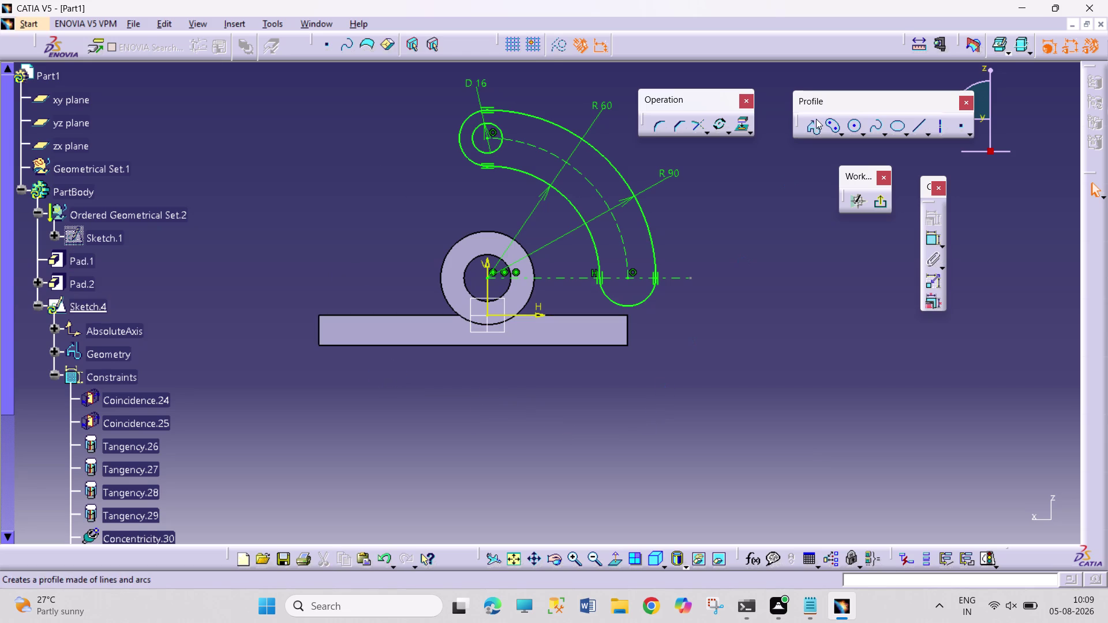
Cancel a stray circle and draw a construction line outward from the origin.
click(857, 126)
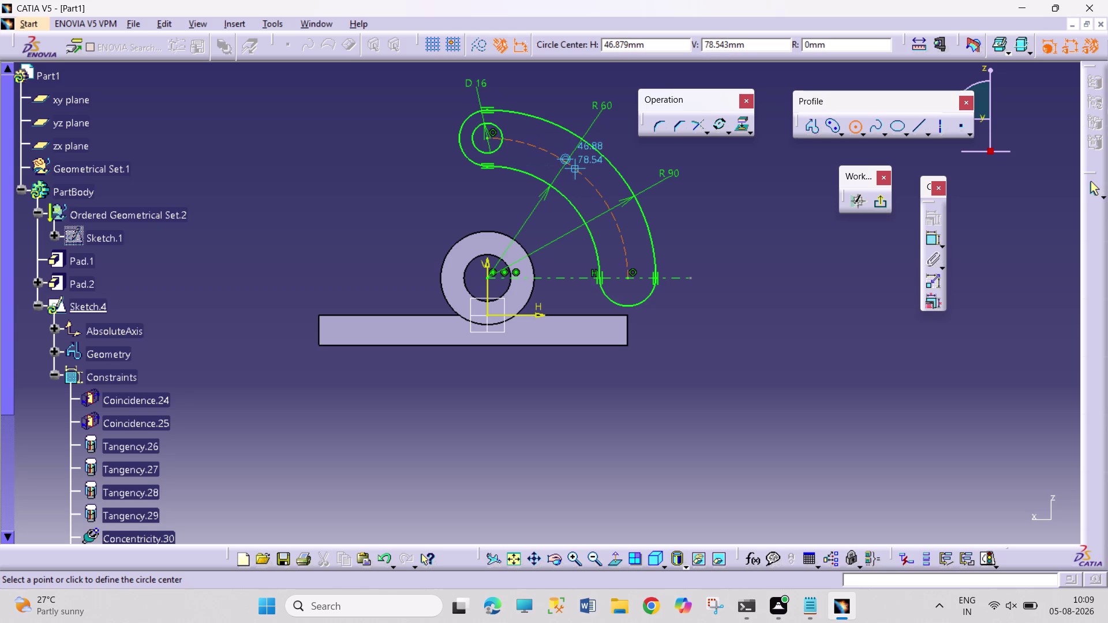
key(Escape)
key(Escape)
key(Escape)
key(Escape)
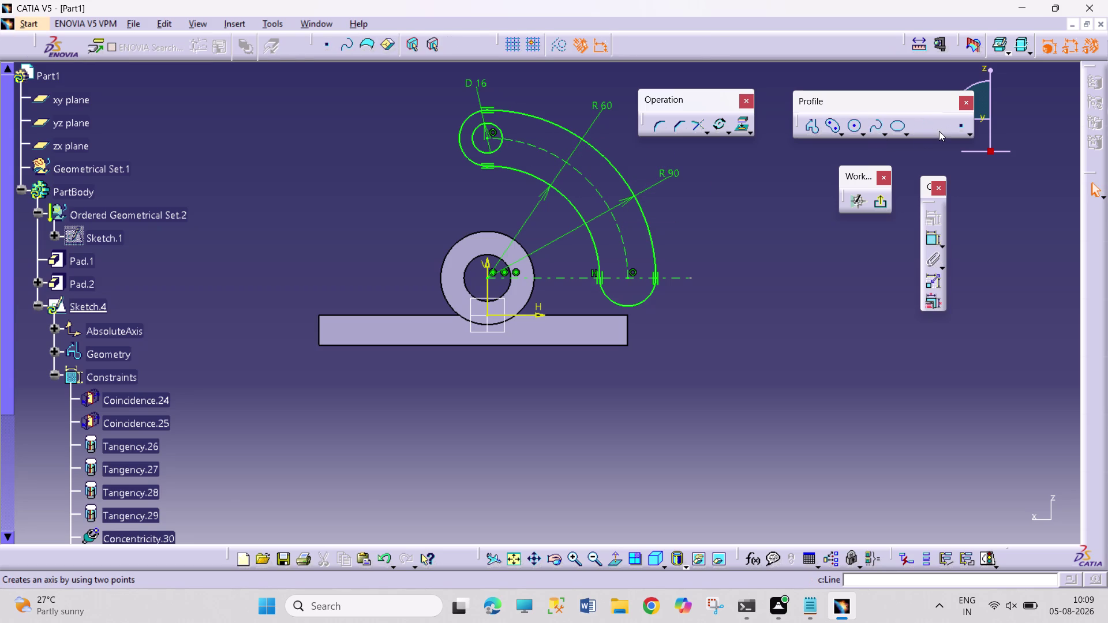
click(938, 130)
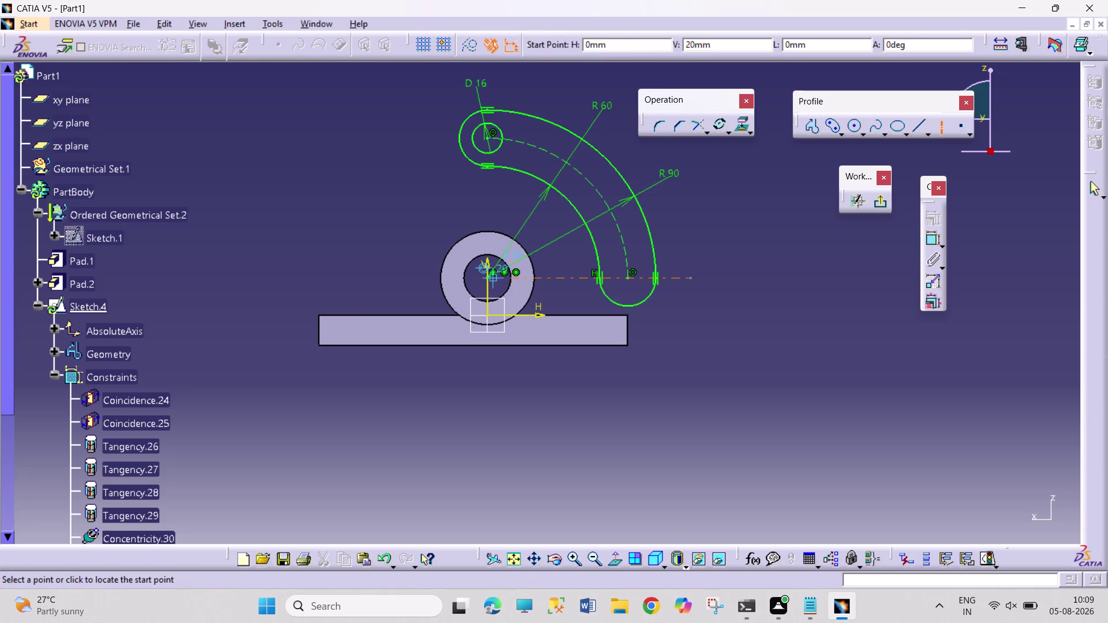
drag(488, 278, 489, 272)
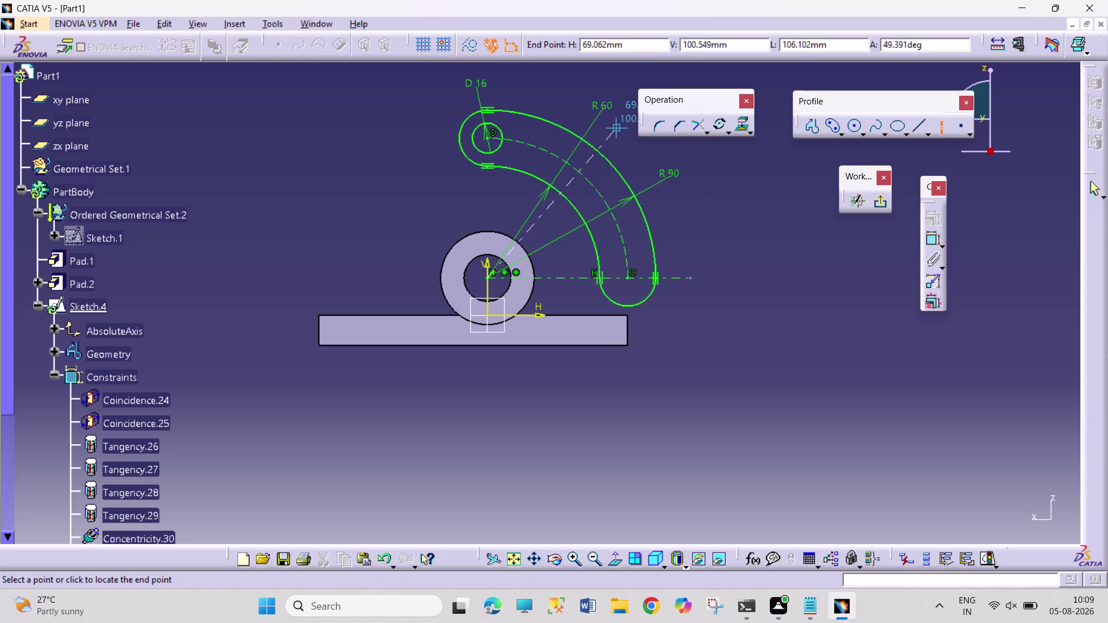
click(616, 126)
click(766, 255)
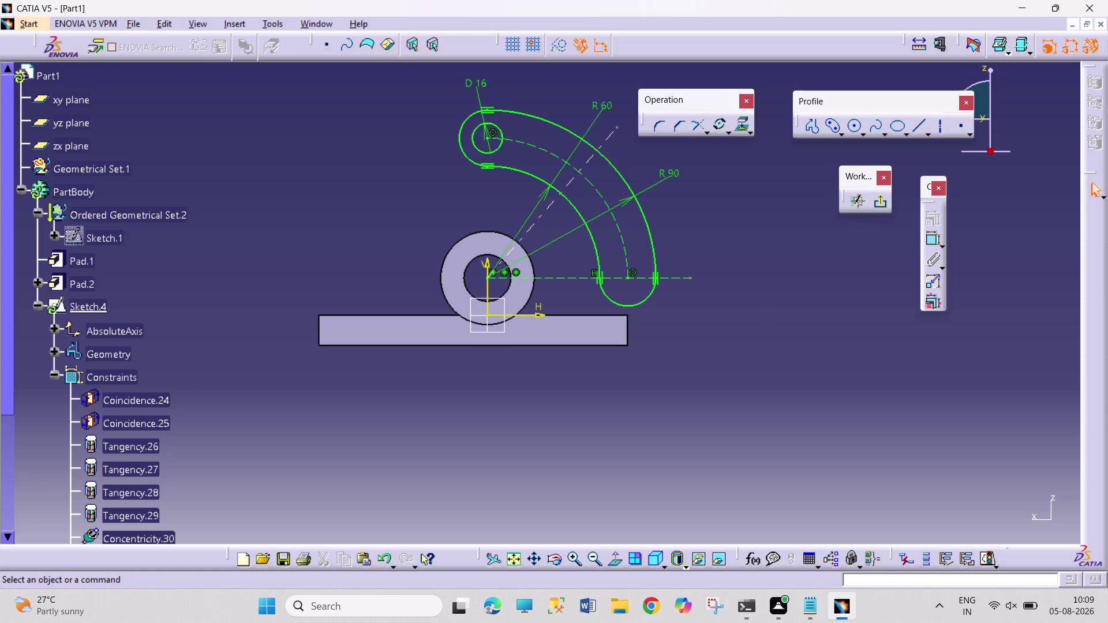
Dimension the construction line at 45° from the horizontal axis.
click(928, 237)
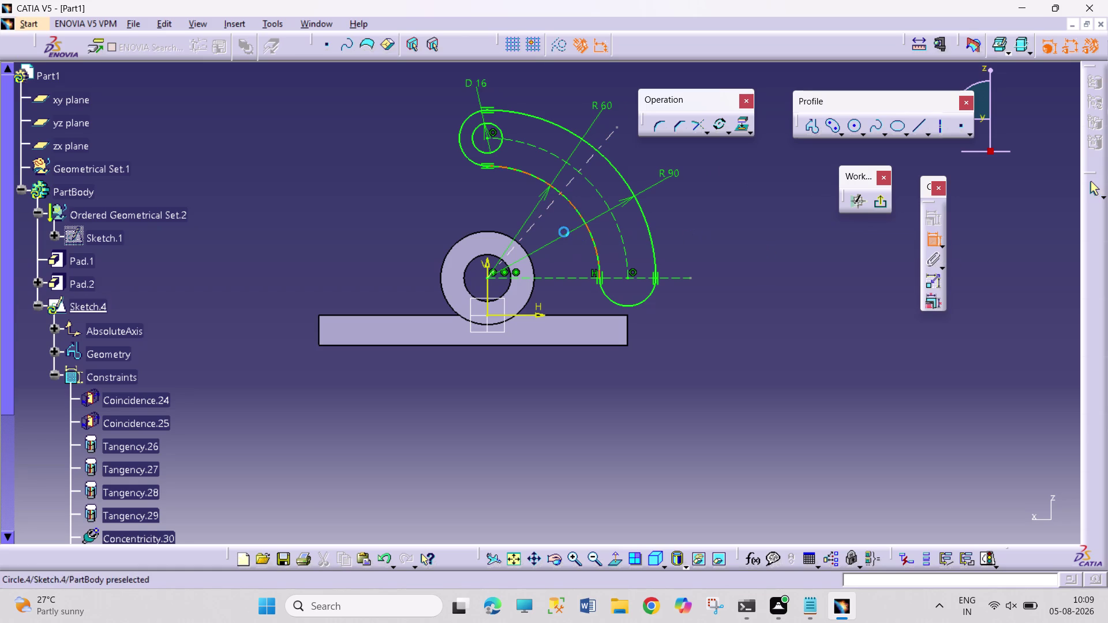
click(543, 210)
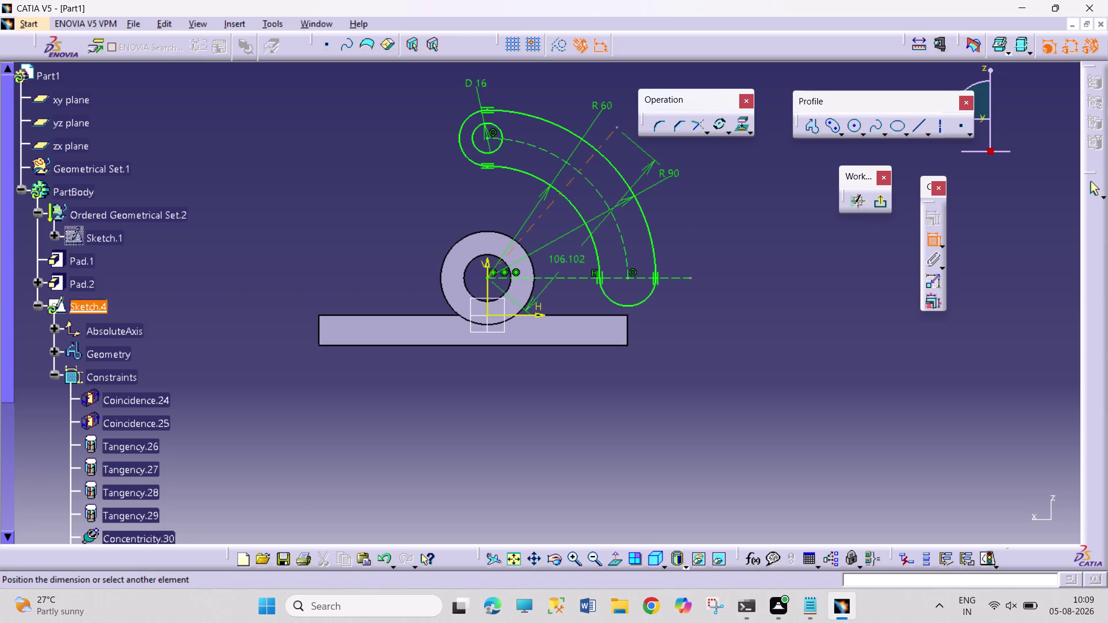
click(571, 281)
click(576, 253)
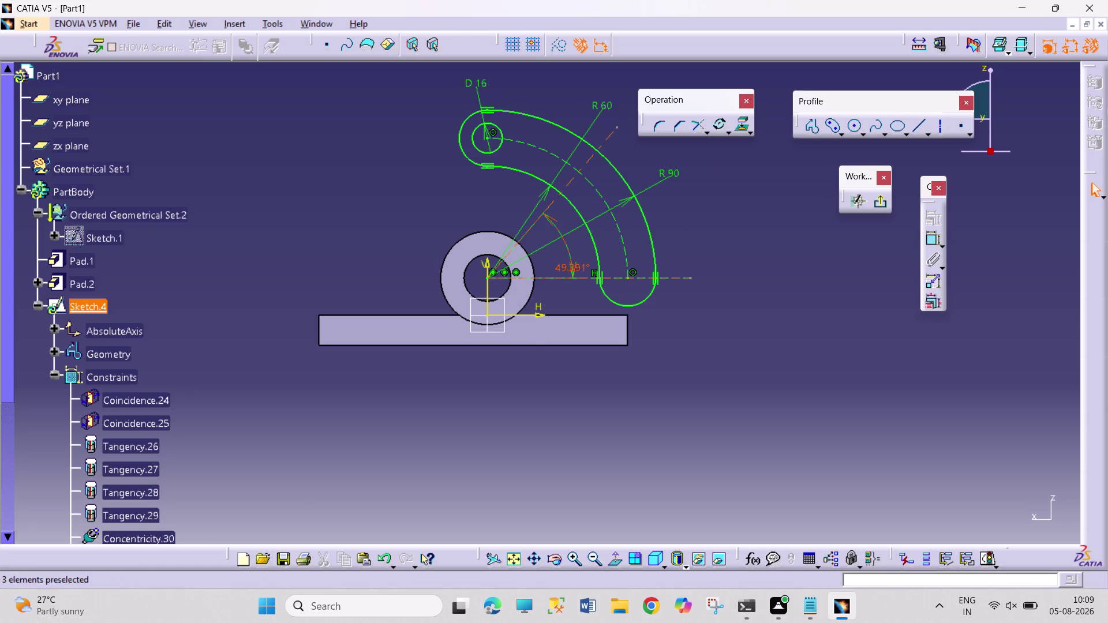
double_click(583, 266)
text(45)
key(Return)
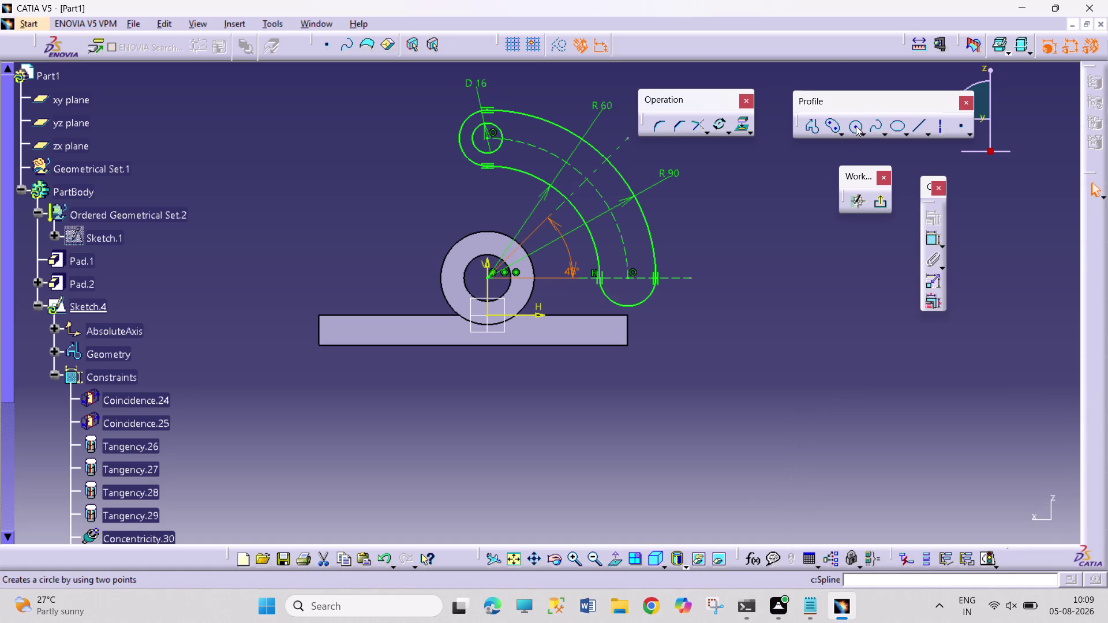
Cancel another stray circle and select the 45° angle dimension.
drag(856, 126, 851, 125)
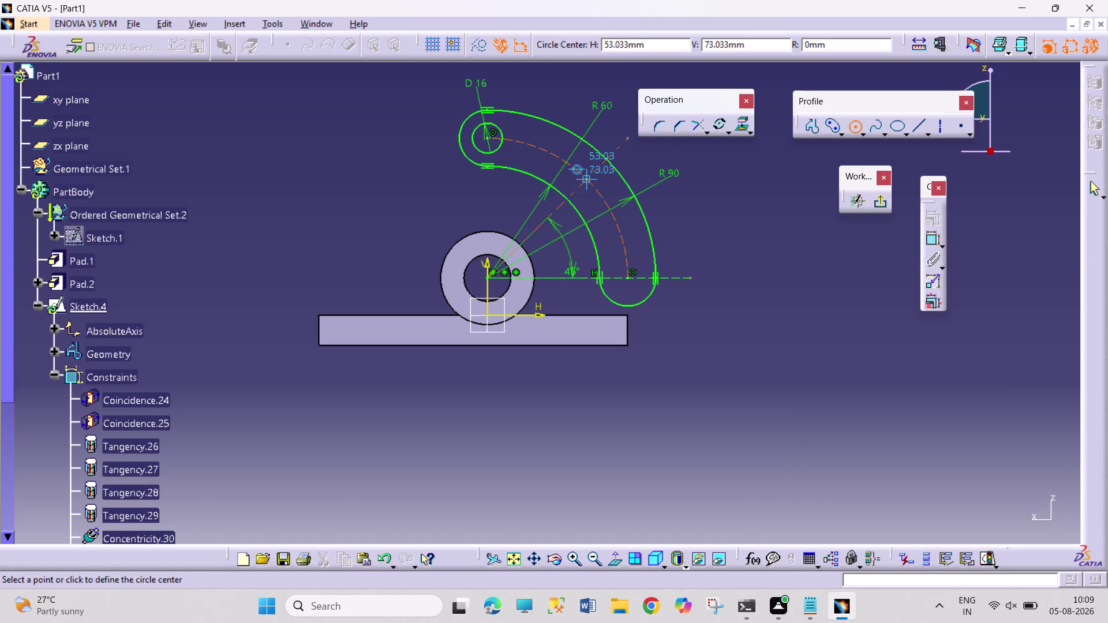
key(Escape)
key(Escape)
key(Escape)
key(Escape)
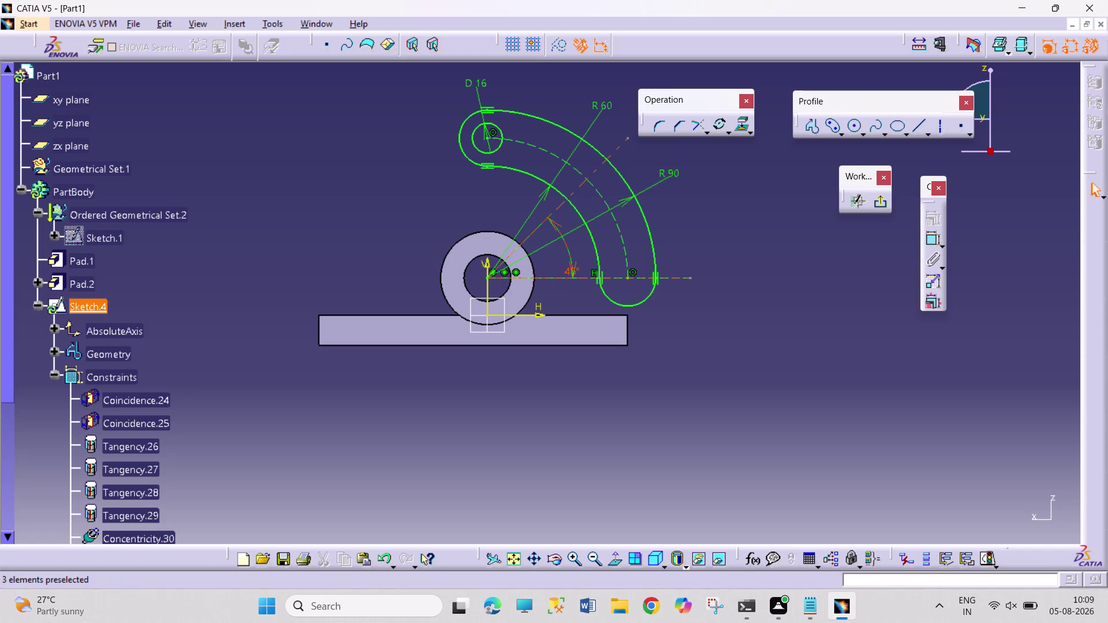
click(733, 210)
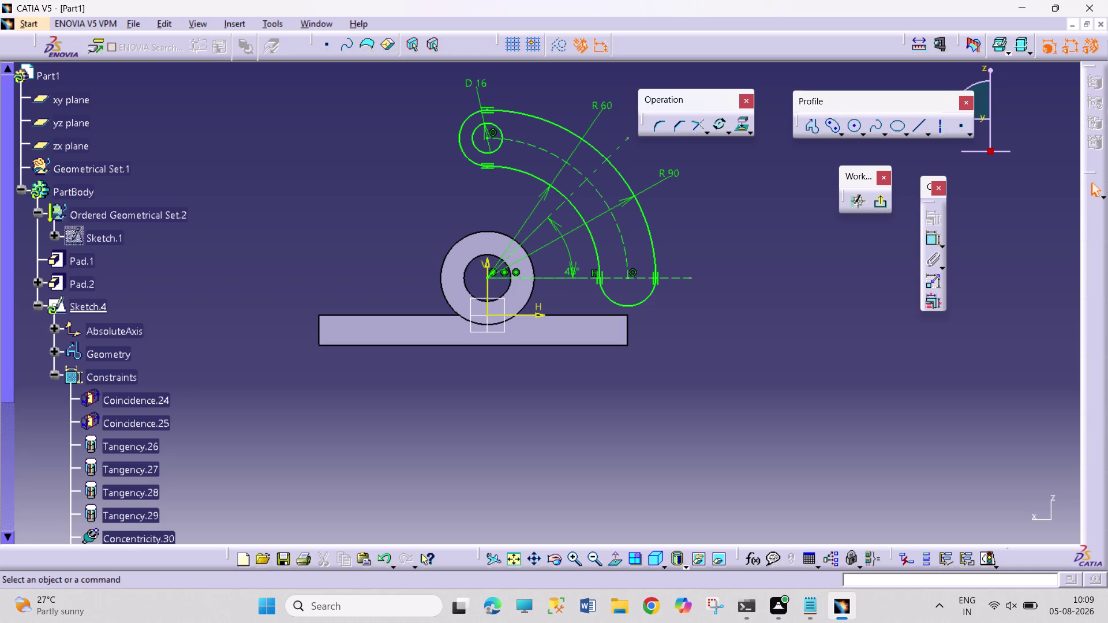
drag(576, 268, 577, 258)
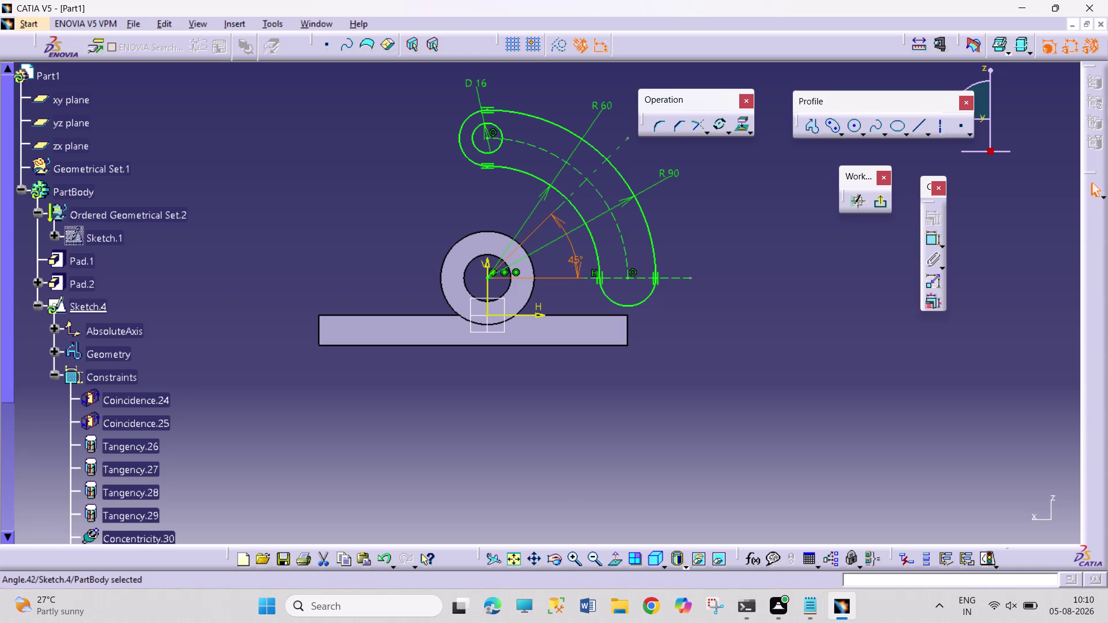
click(945, 129)
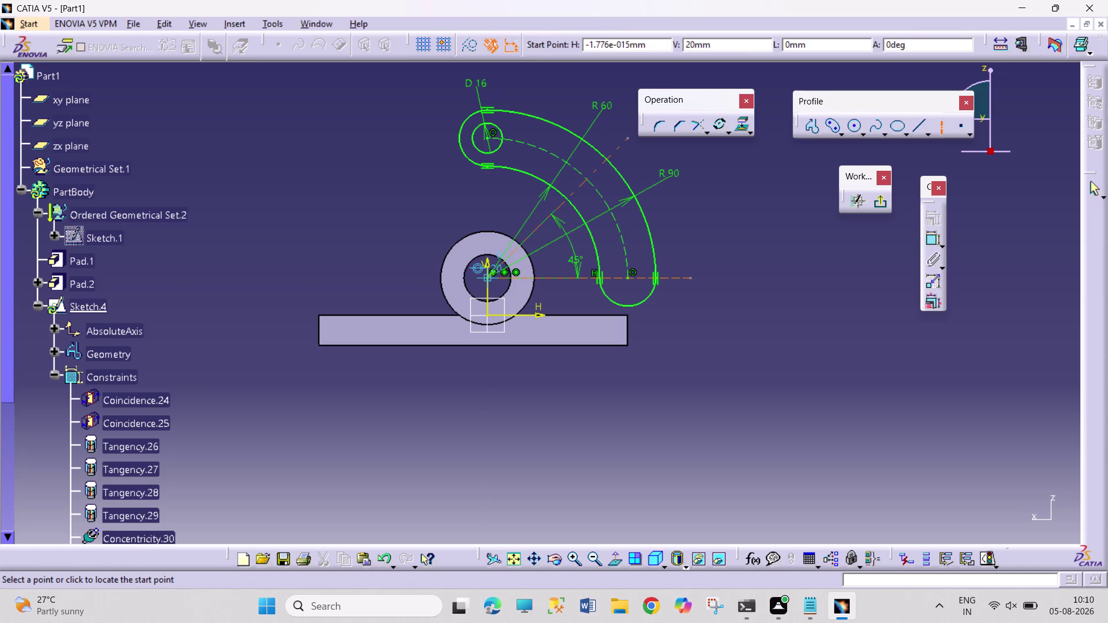
Draw a second radial line and set its angle from the horizontal to 30°.
drag(487, 278, 490, 267)
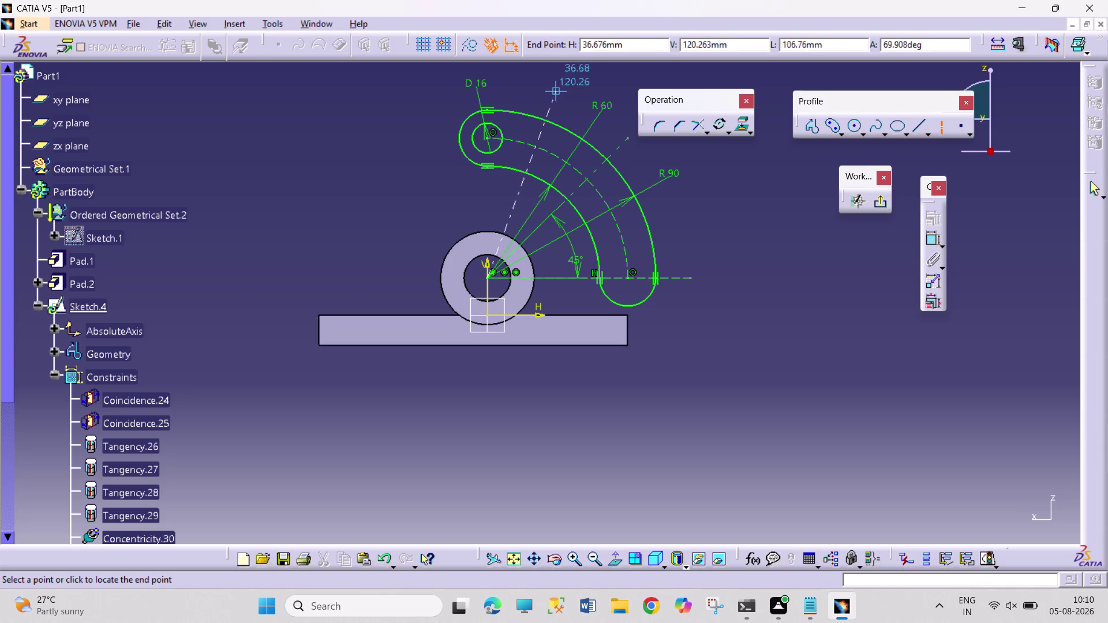
click(557, 89)
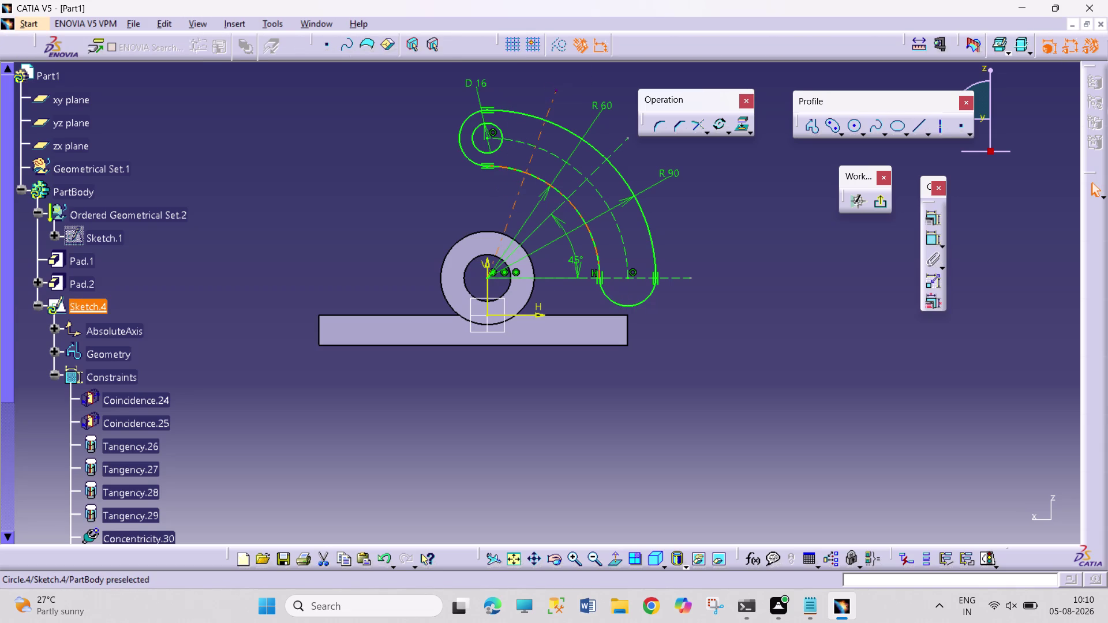
double_click(579, 259)
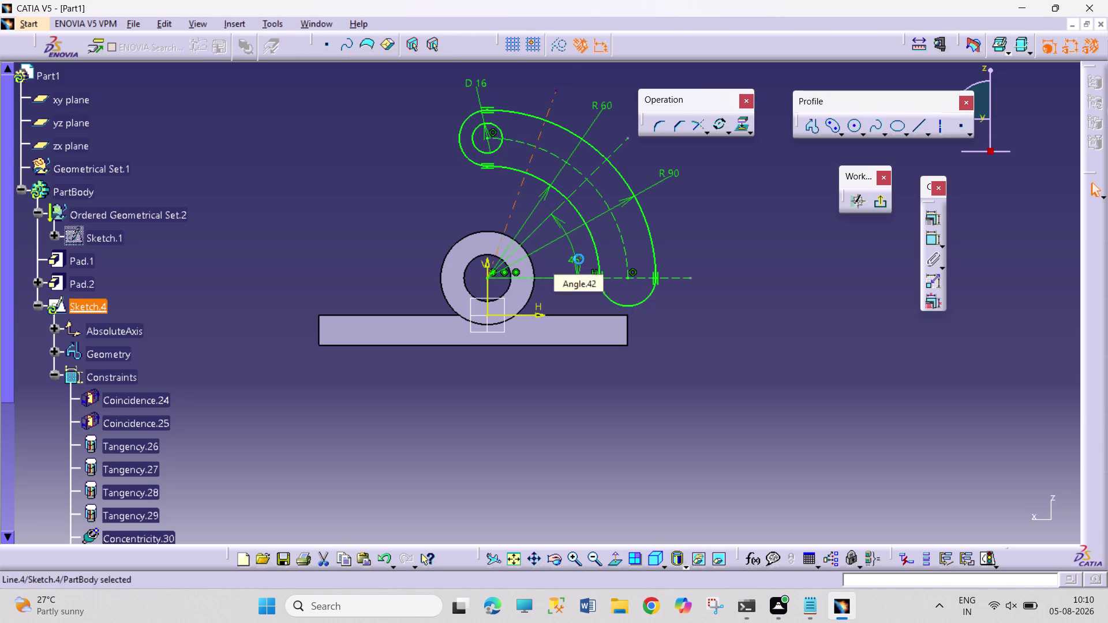
text(60)
key(Return)
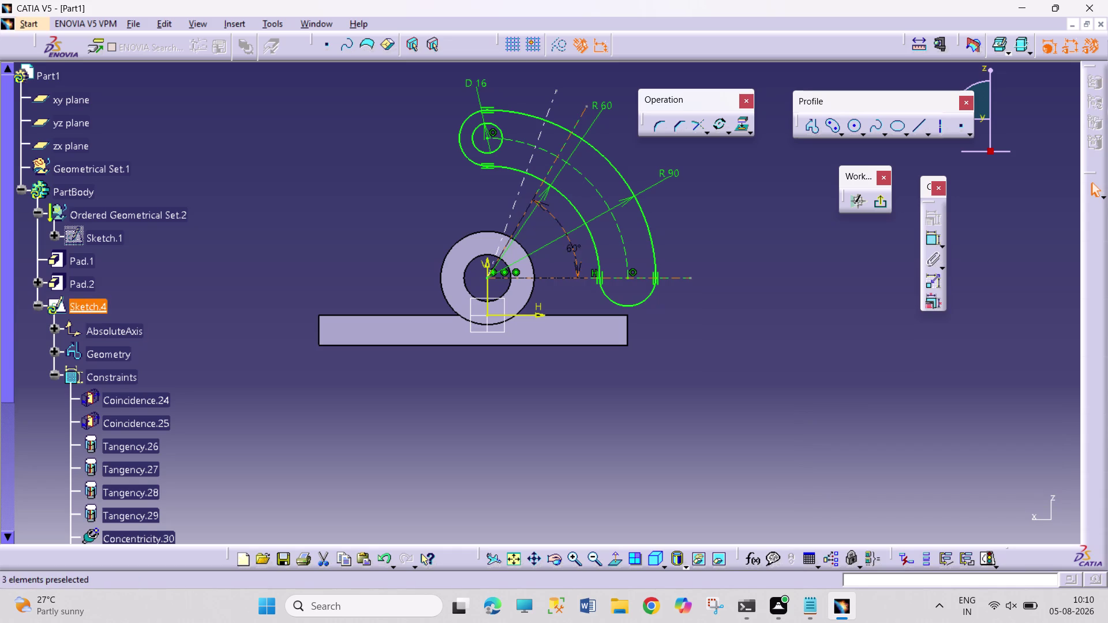
double_click(573, 251)
text(30)
key(Return)
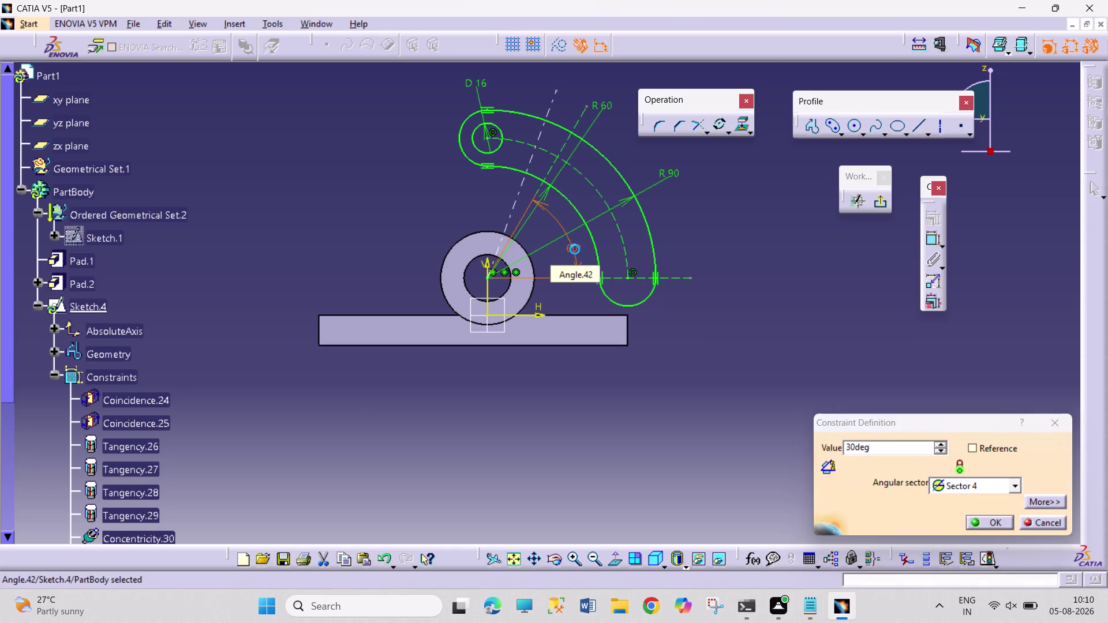
click(745, 243)
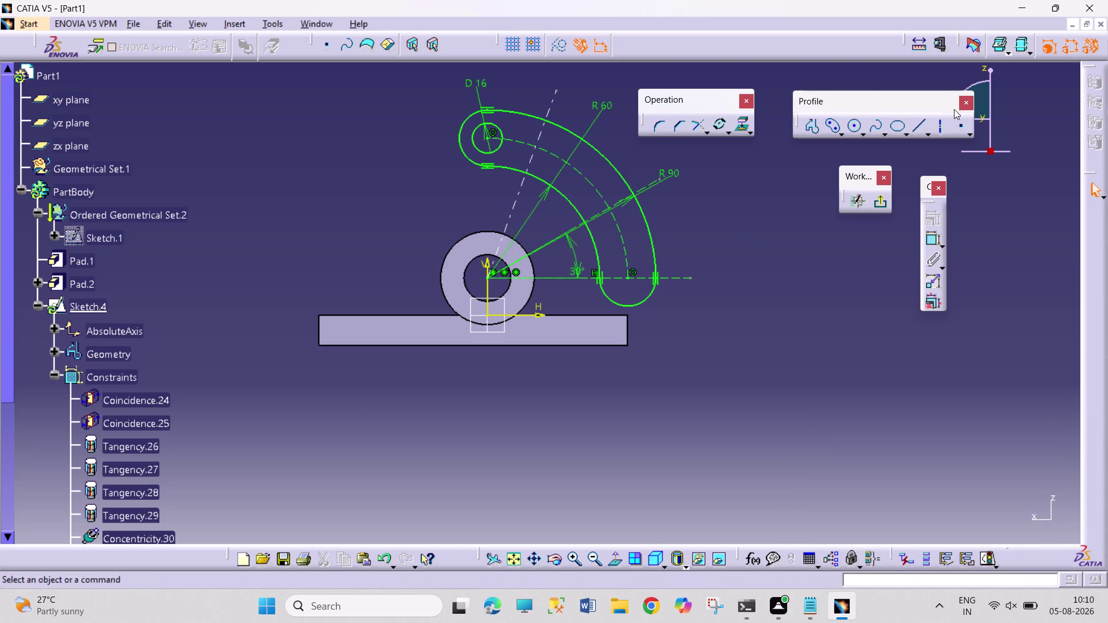
Add a 30° angle constraint between the two radial lines.
click(932, 241)
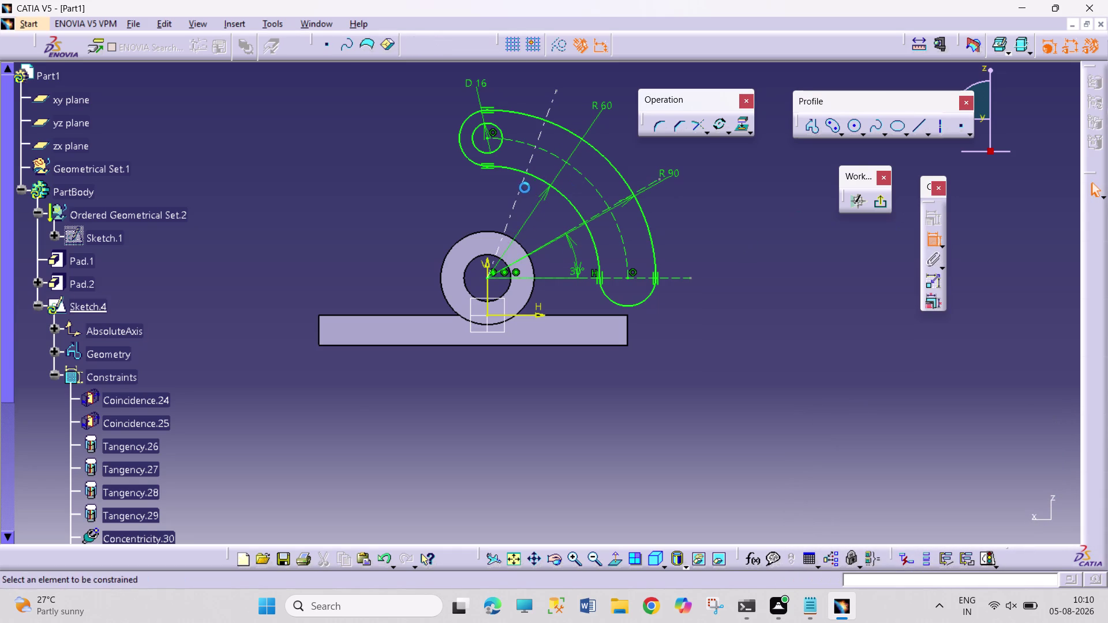
click(519, 189)
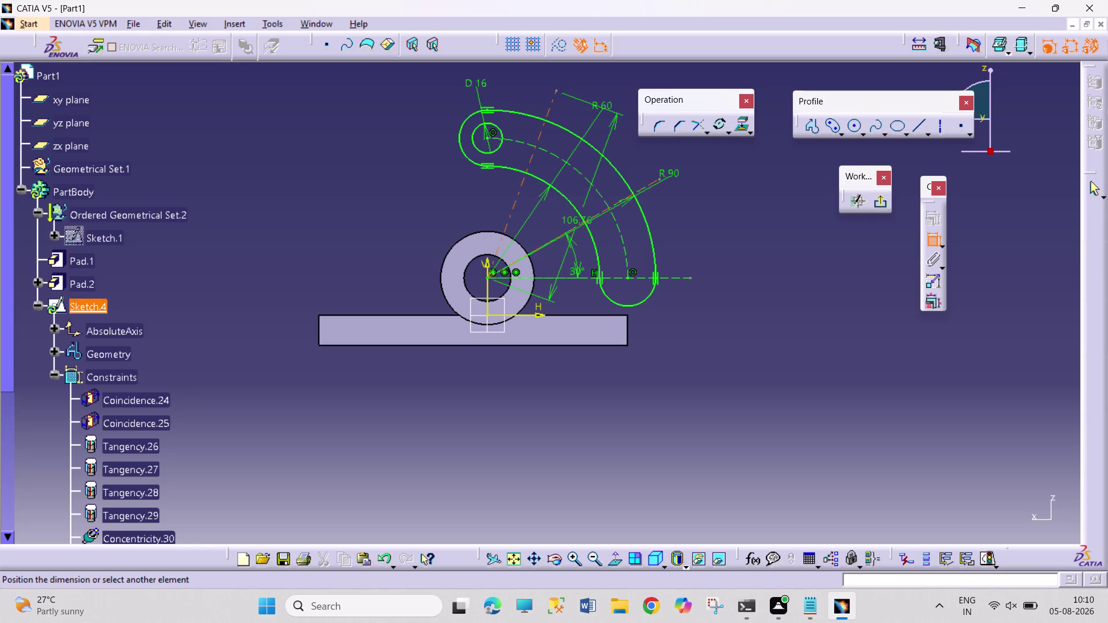
click(581, 224)
click(555, 210)
double_click(556, 207)
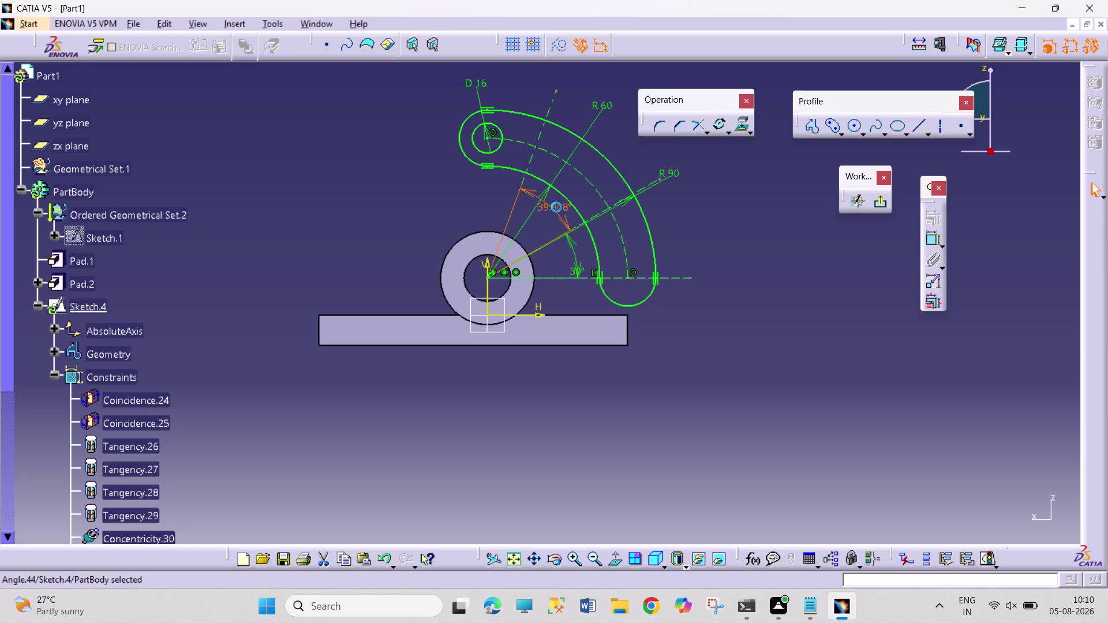
text(30)
key(Return)
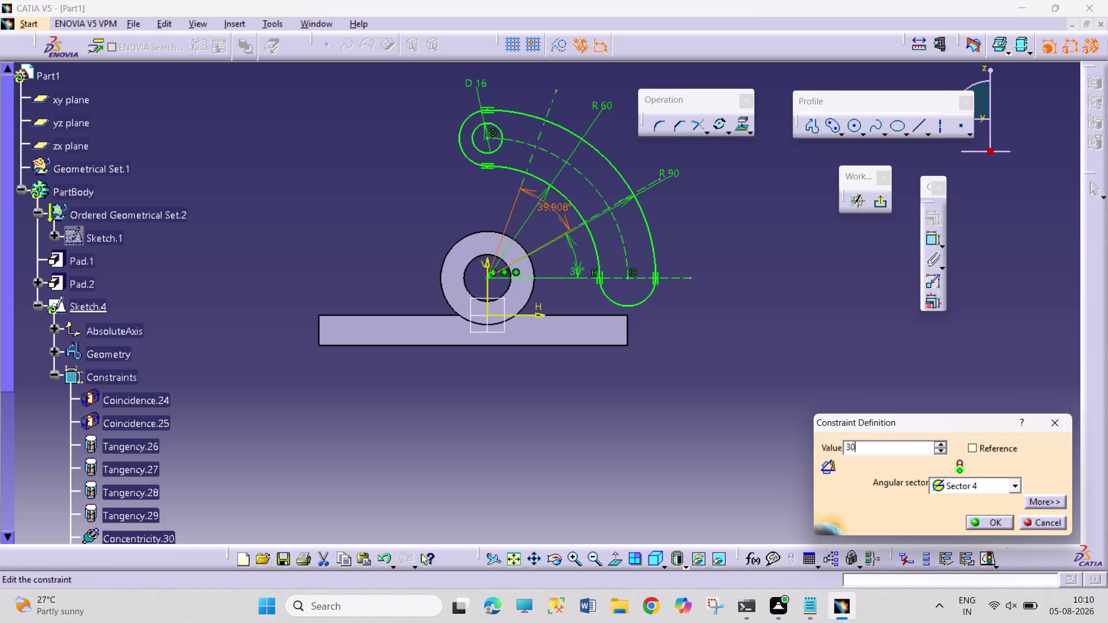
click(783, 267)
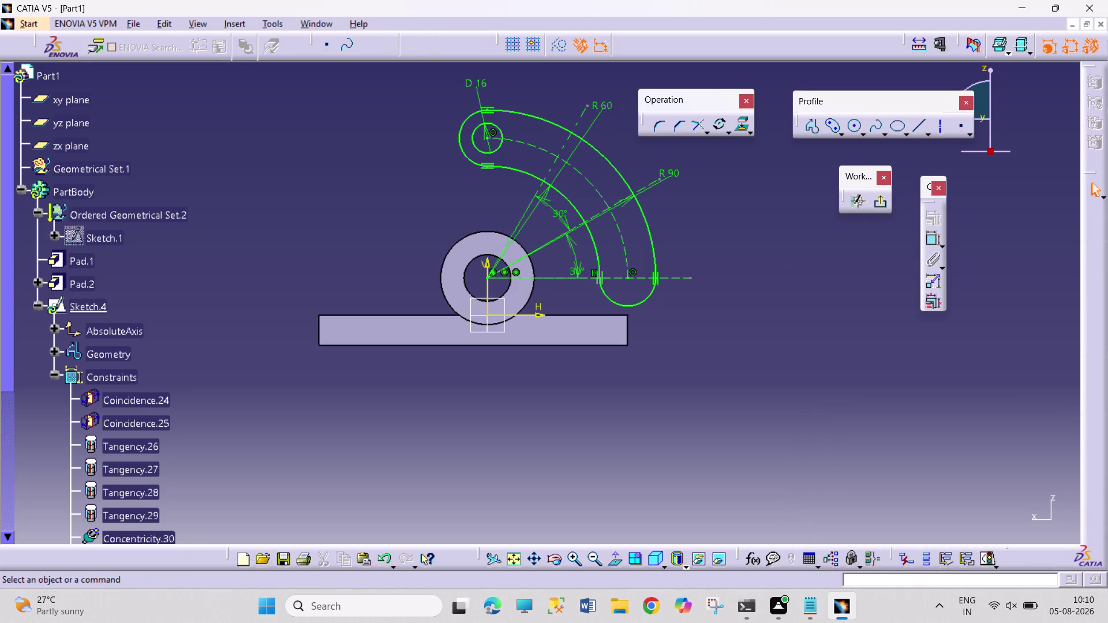
click(853, 124)
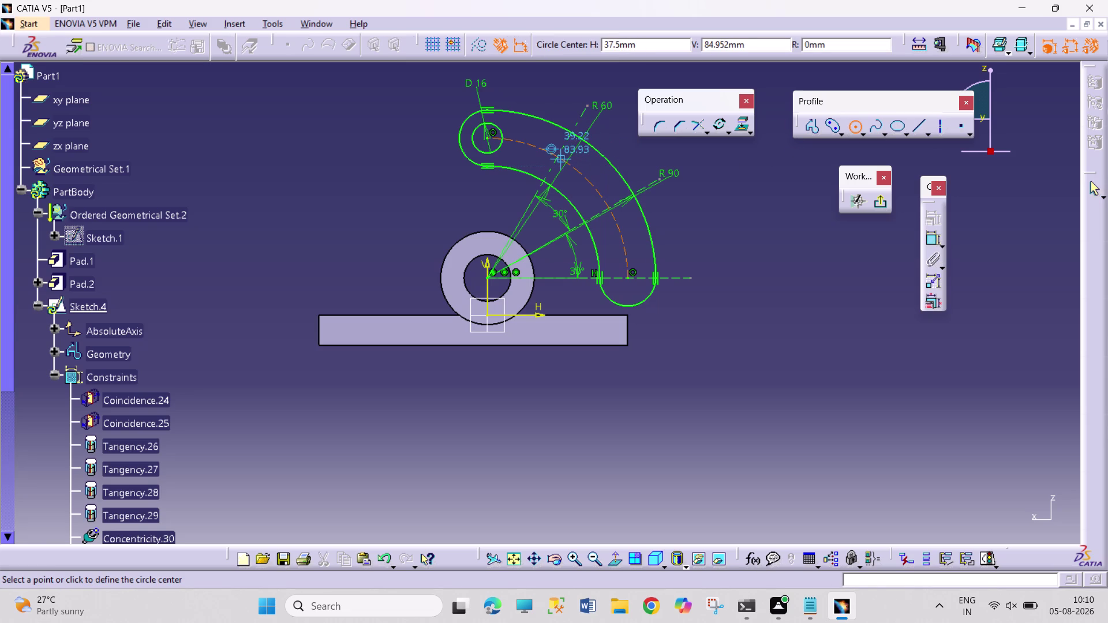
Draw a hole circle where the radial line meets the arc and dimension it Ø16.
click(557, 159)
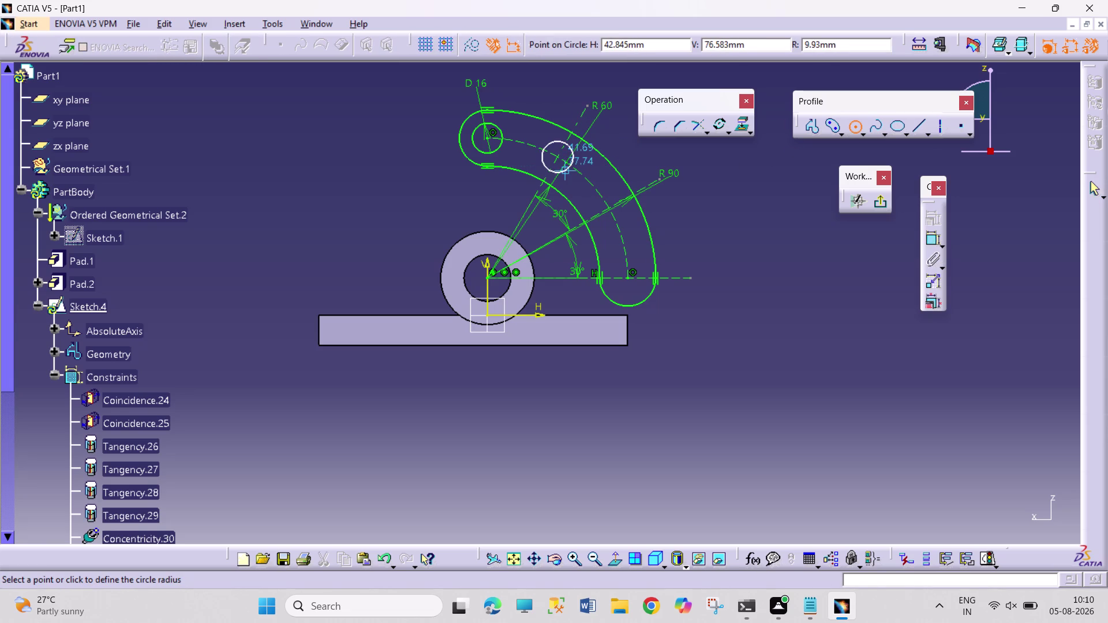
click(568, 172)
click(928, 235)
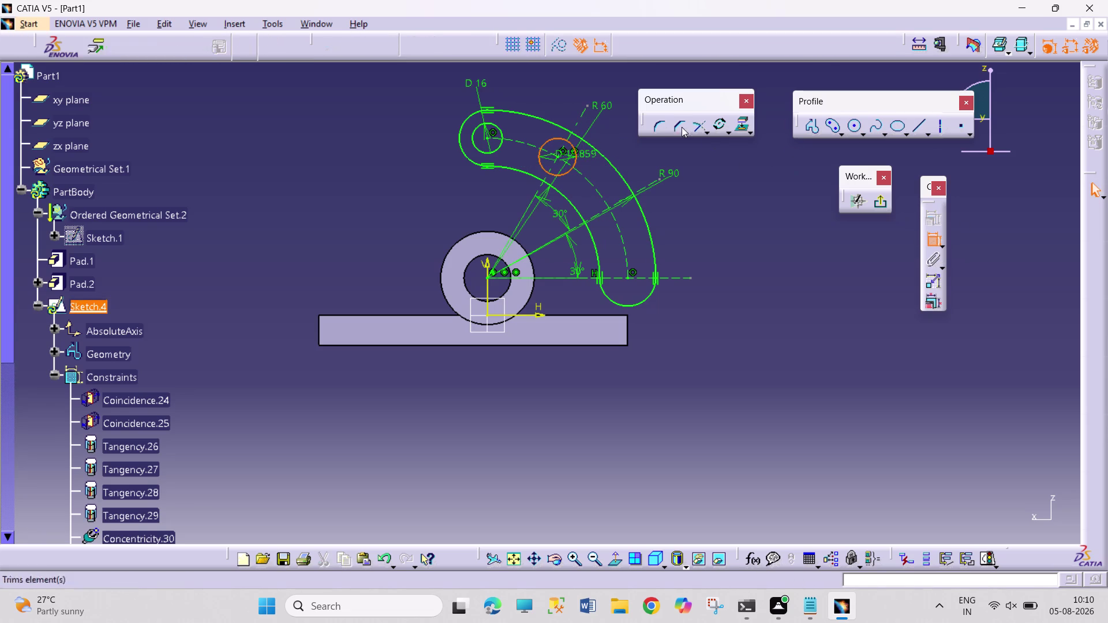
click(552, 100)
double_click(557, 93)
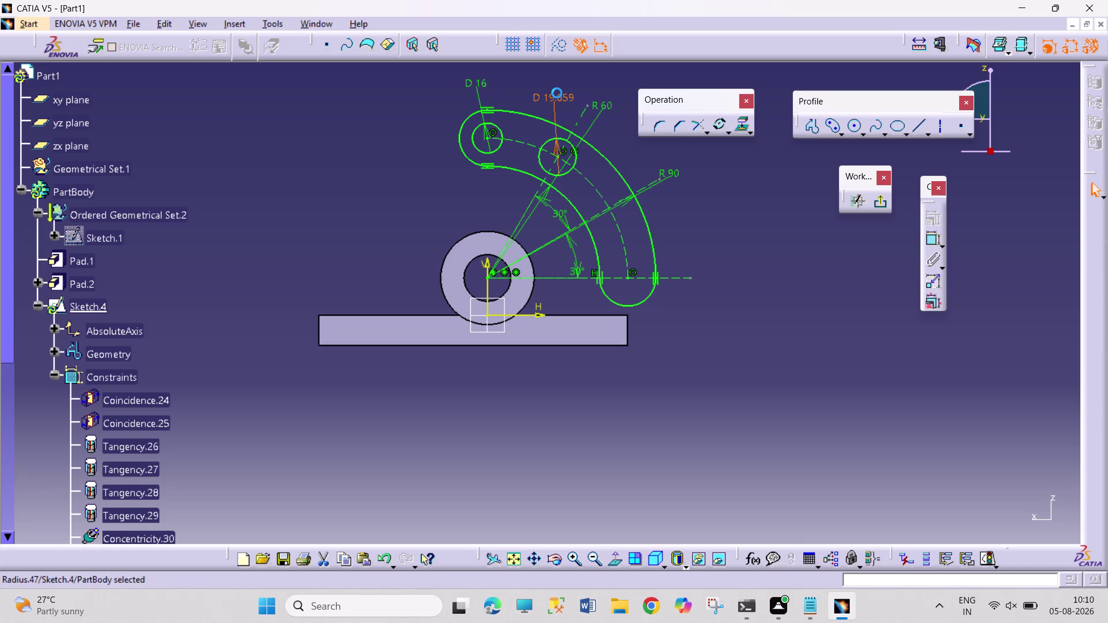
text(1)
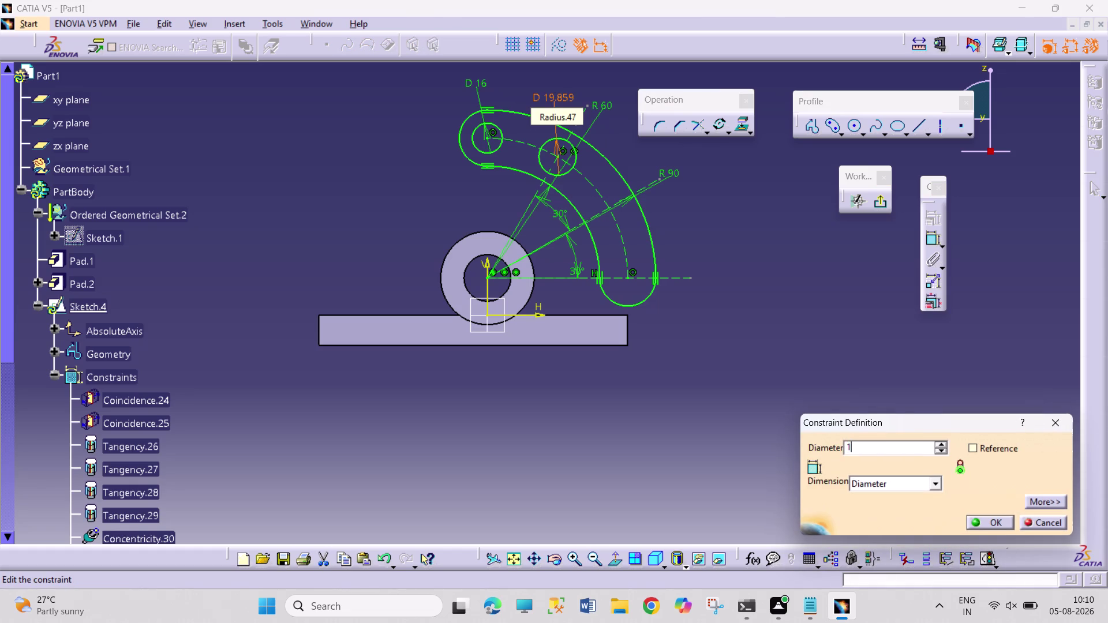
text(6)
key(Return)
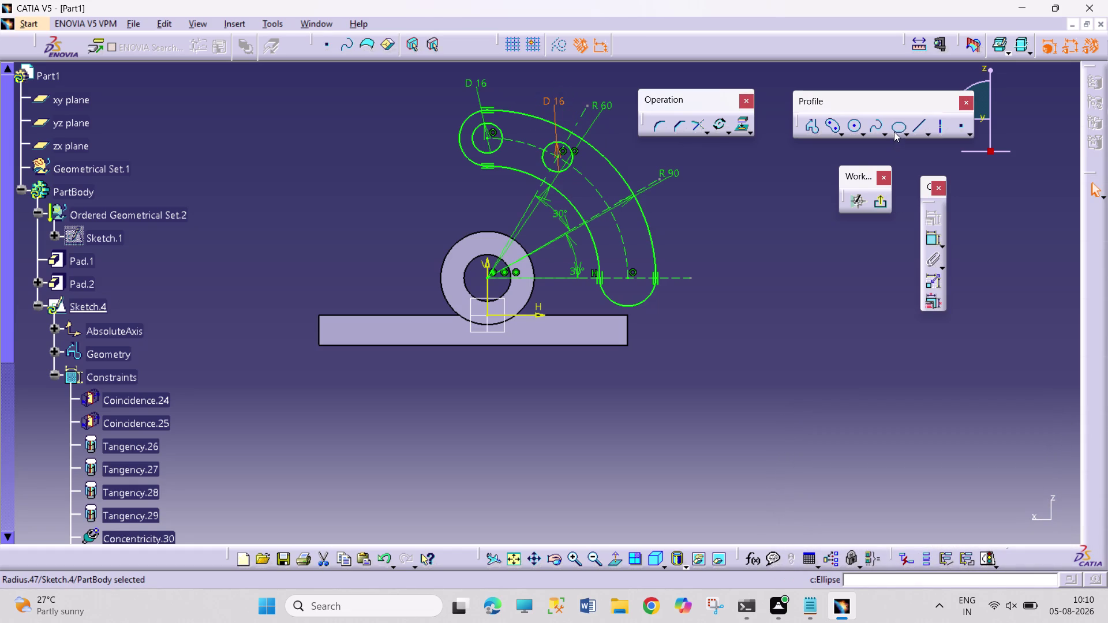
Add a Ø16 hole circle at the pitch arc's lower end.
click(853, 125)
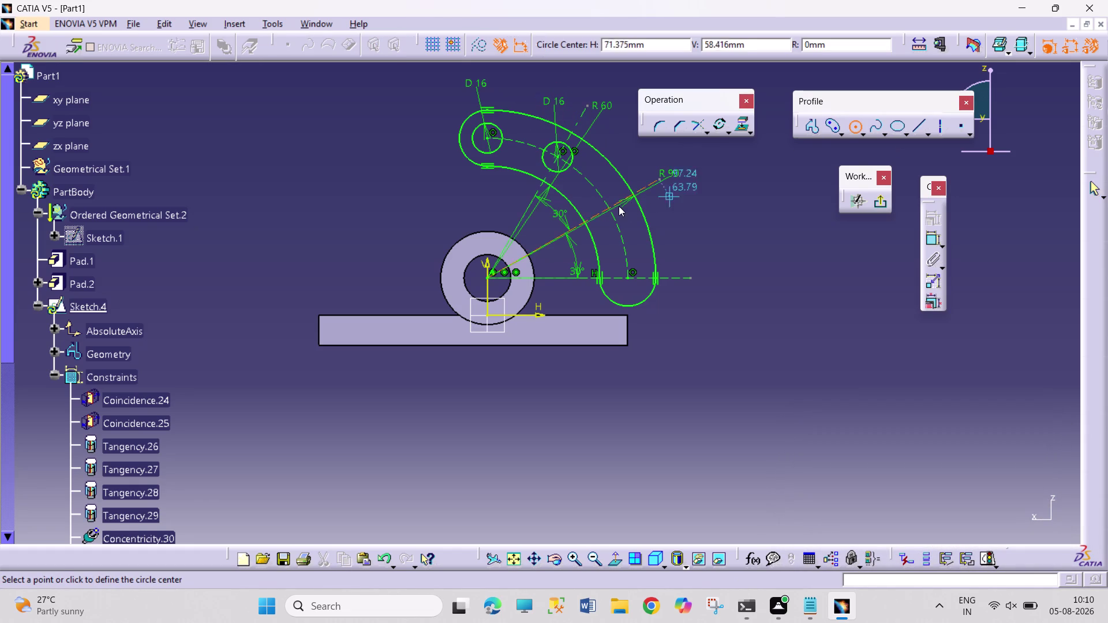
click(628, 279)
click(637, 293)
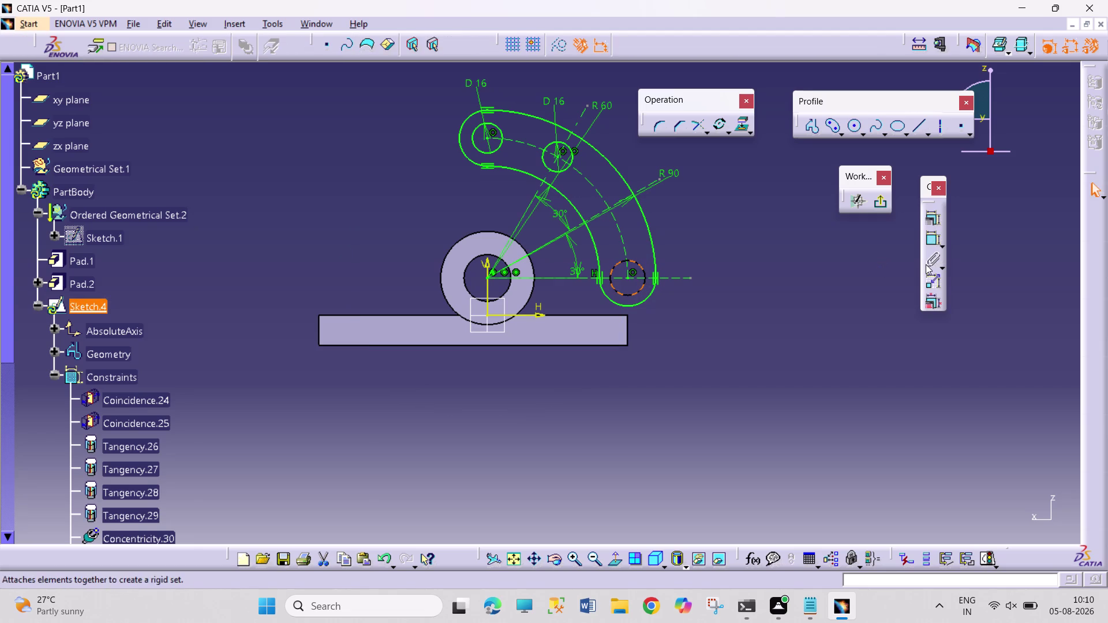
click(932, 241)
click(703, 312)
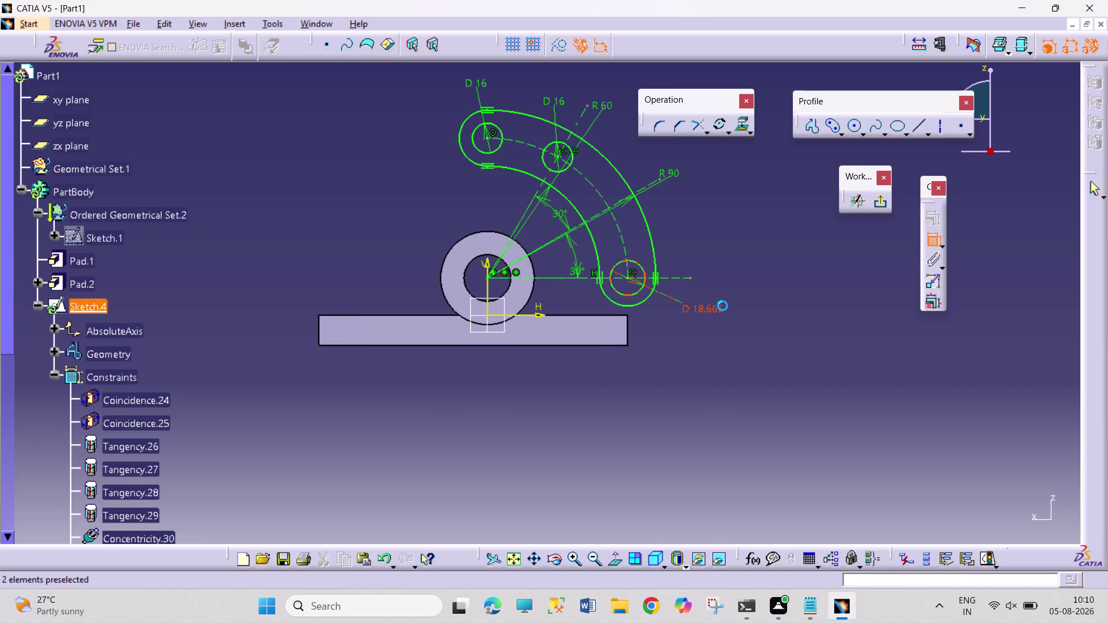
double_click(708, 307)
text(16)
key(Return)
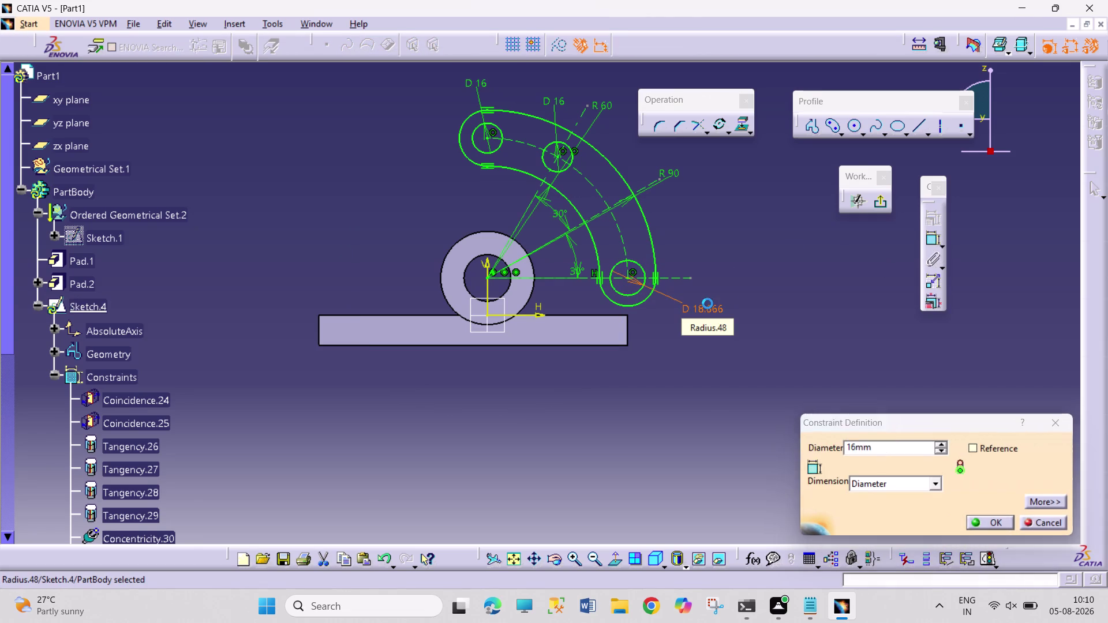
click(849, 130)
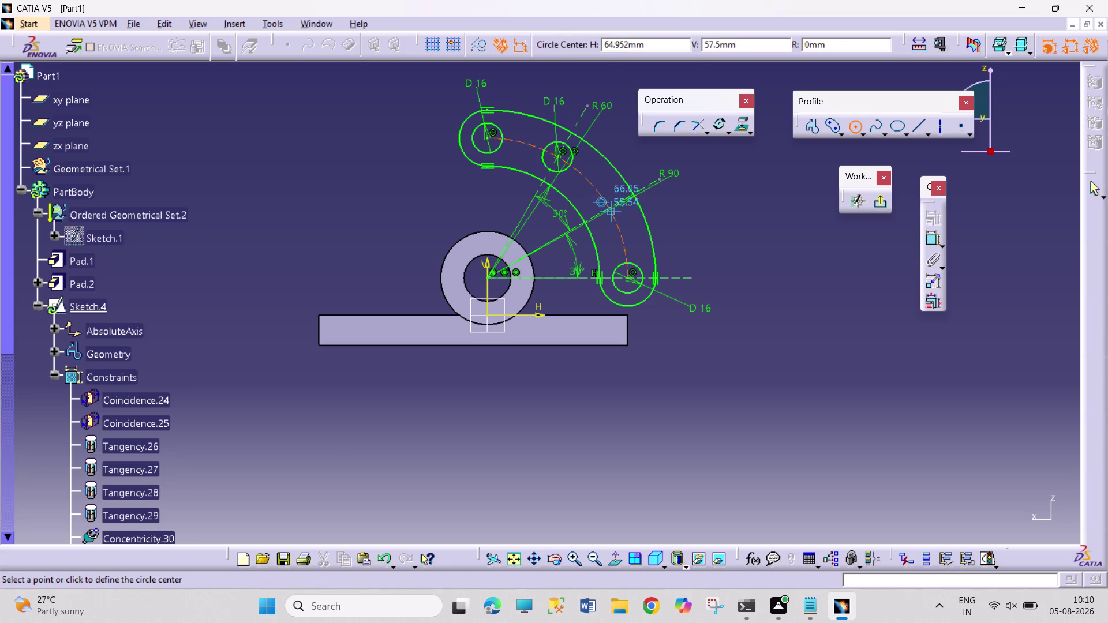
Draw a third hole circle on the middle radial line and dimension its diameter.
click(608, 208)
click(618, 222)
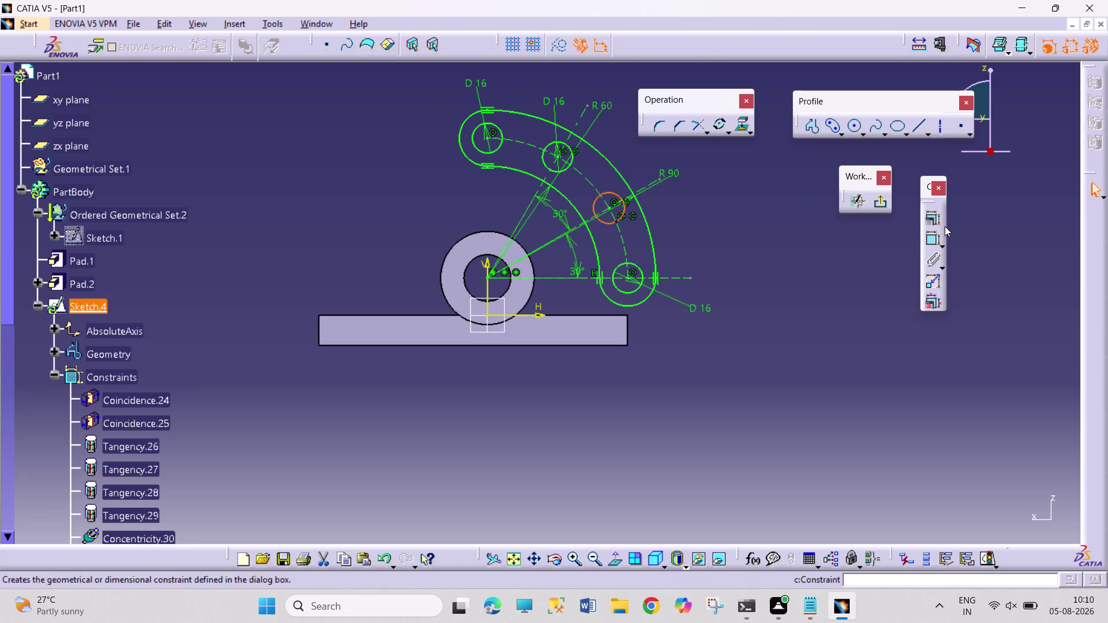
click(926, 240)
click(693, 221)
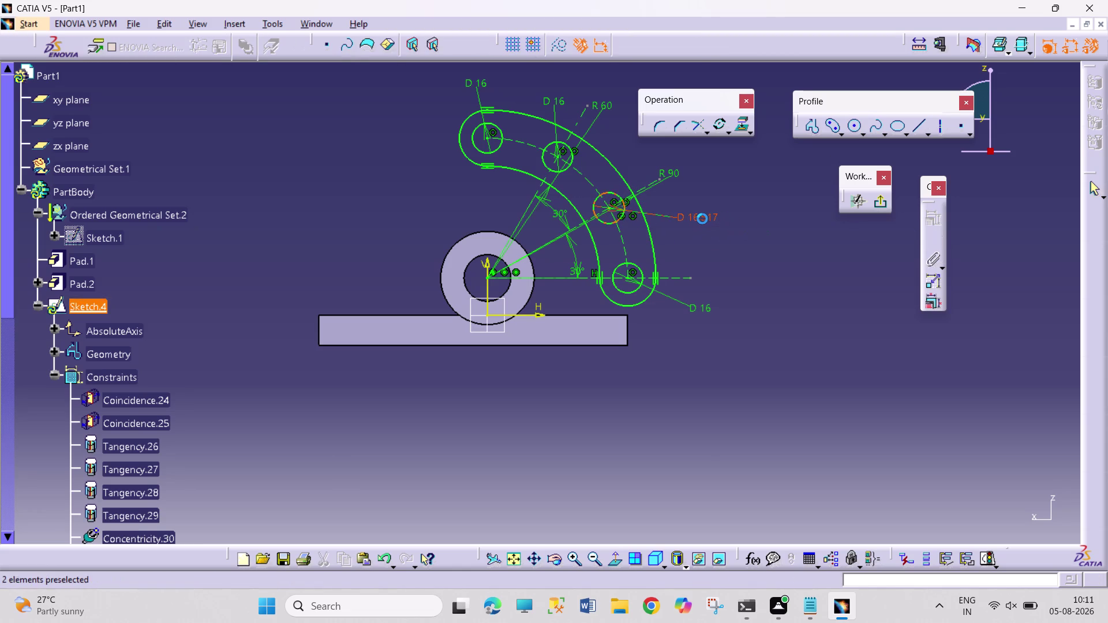
double_click(702, 218)
Confirm Ø16 for the third hole and exit Sketch.4 back to Part Design.
text(16)
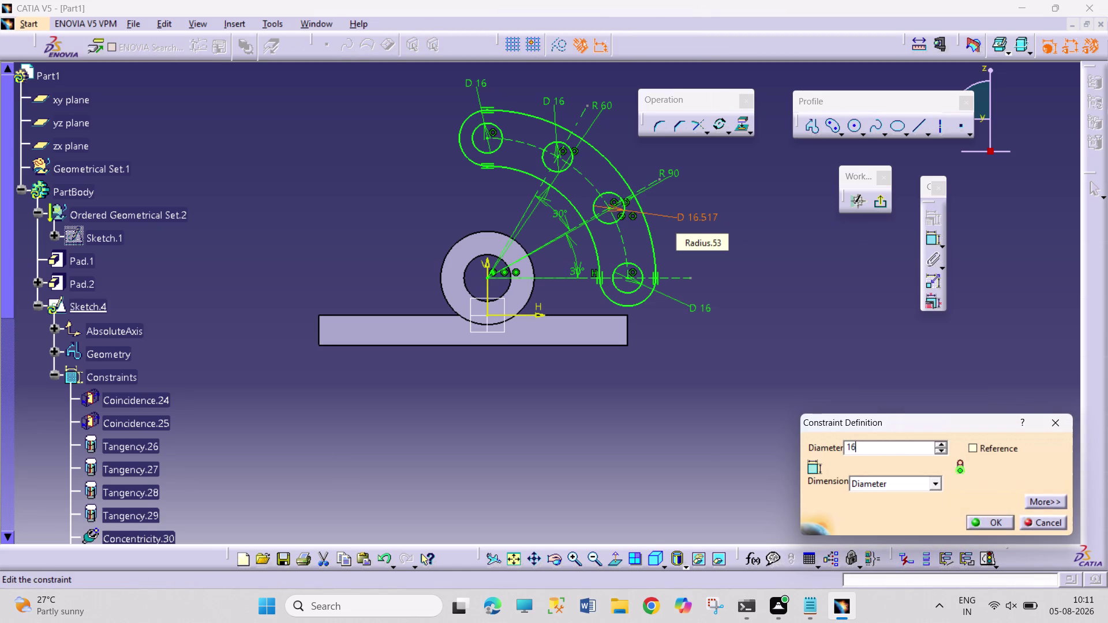
key(Return)
click(751, 284)
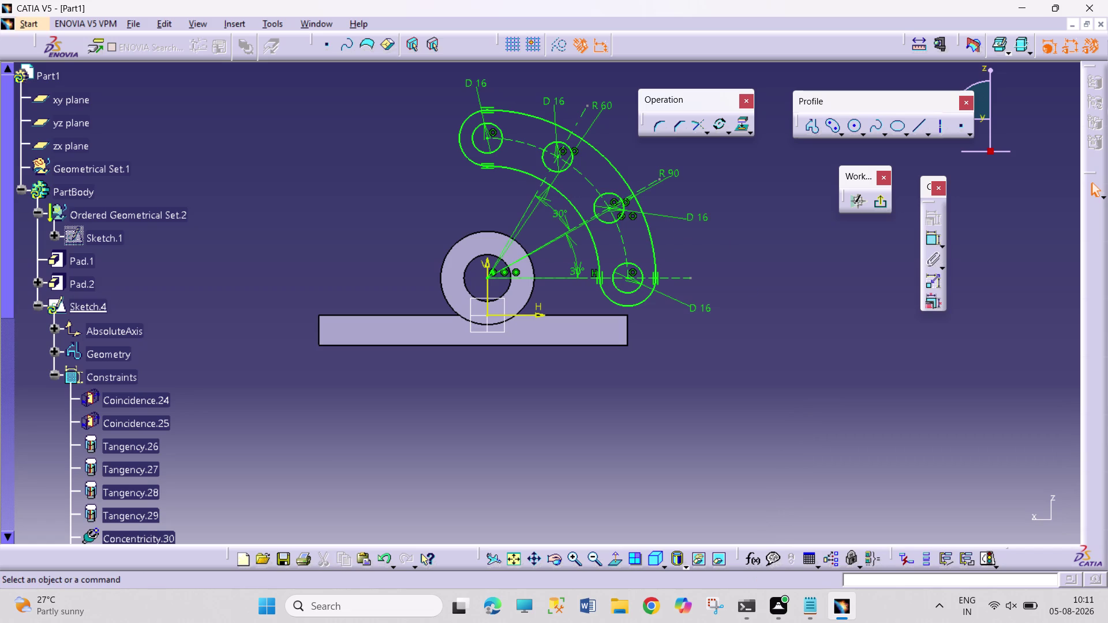
click(879, 202)
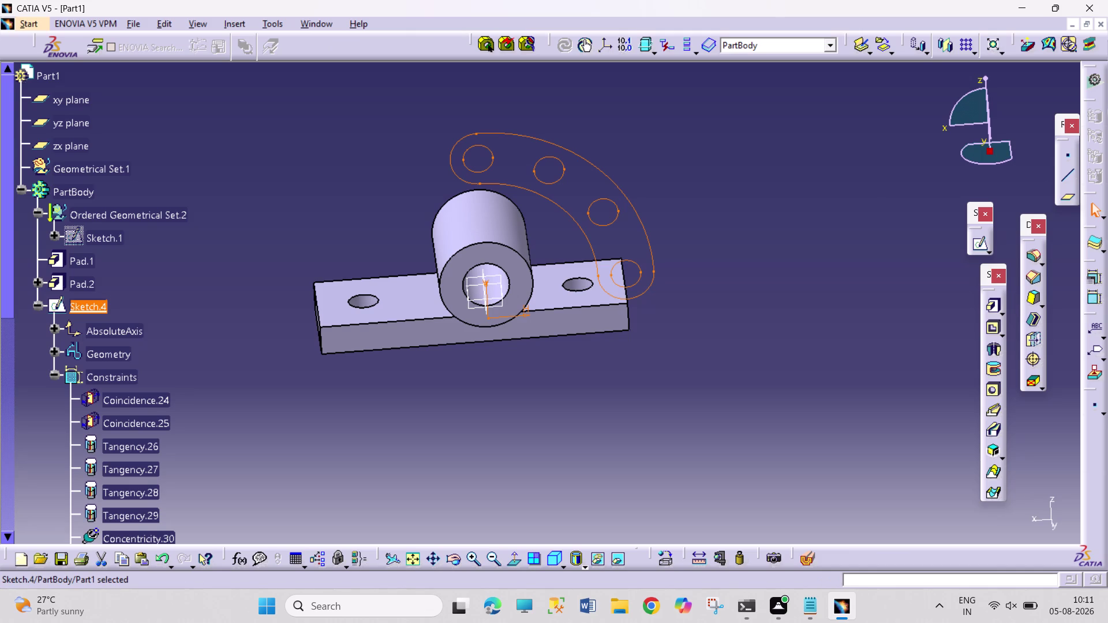
Pad Sketch.4 into the curved arm, entering a length of 17.
click(990, 306)
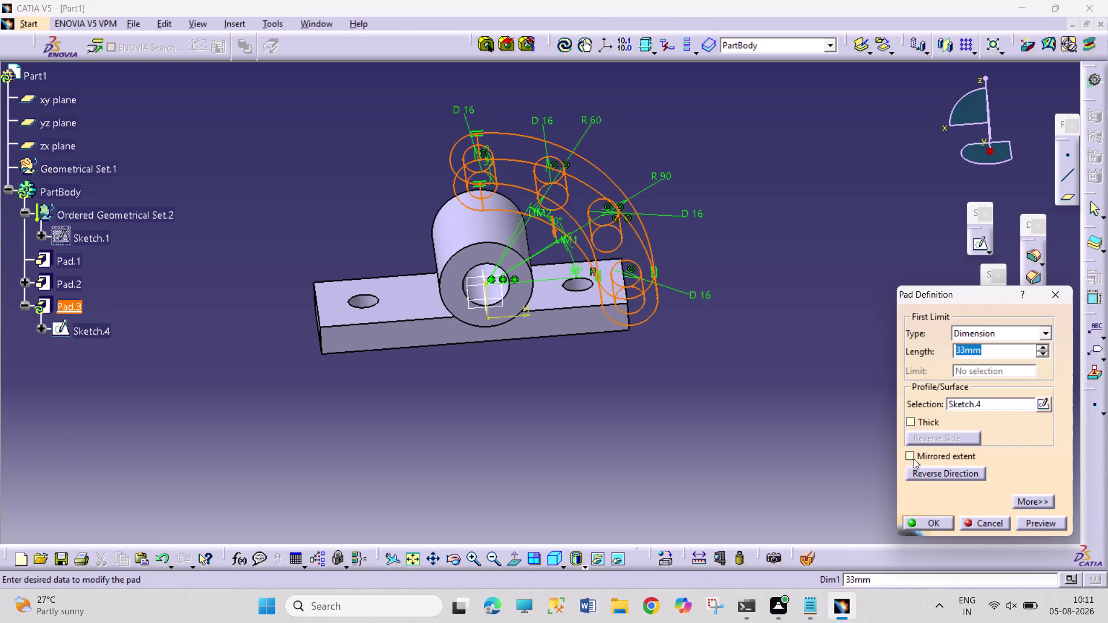
click(933, 473)
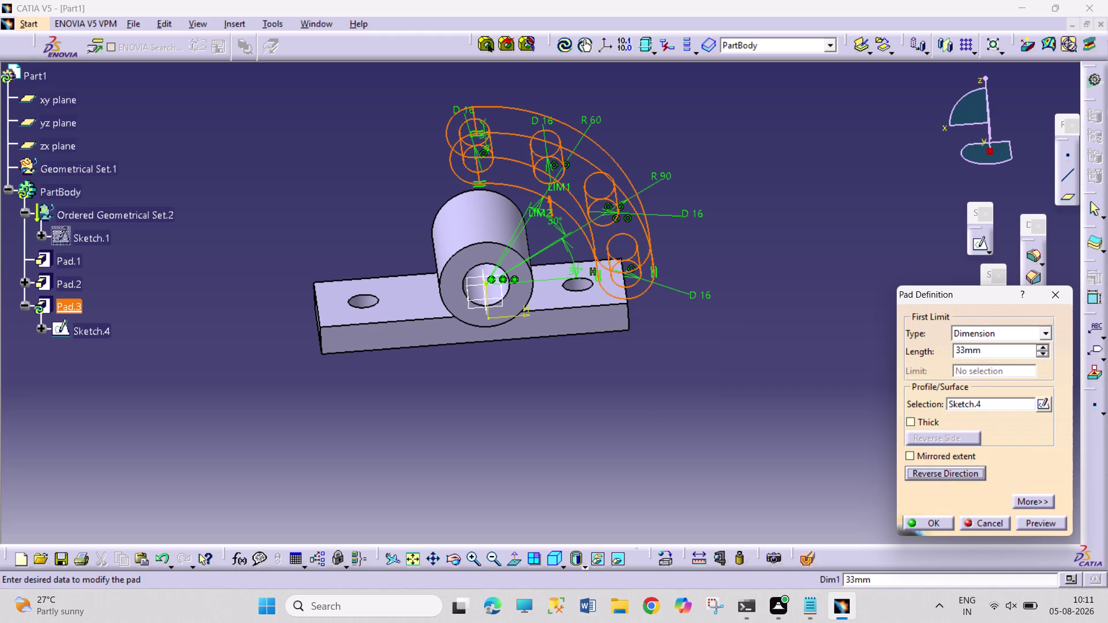
drag(965, 349, 934, 348)
text(17)
key(Return)
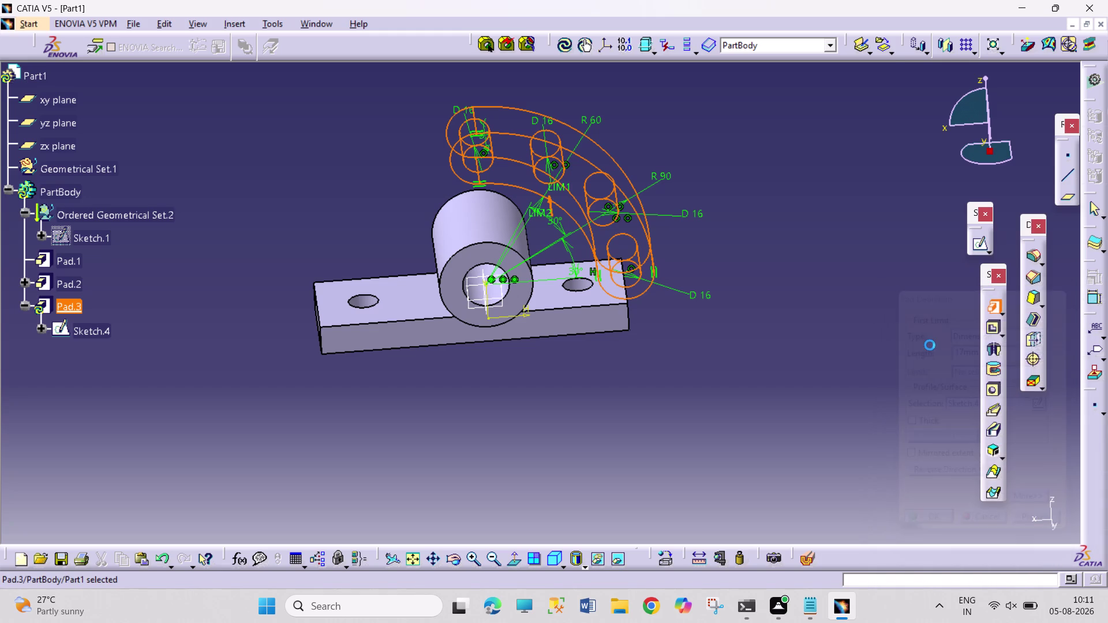
click(704, 444)
Reopen Sketch.4 from the specification tree.
drag(456, 556, 454, 546)
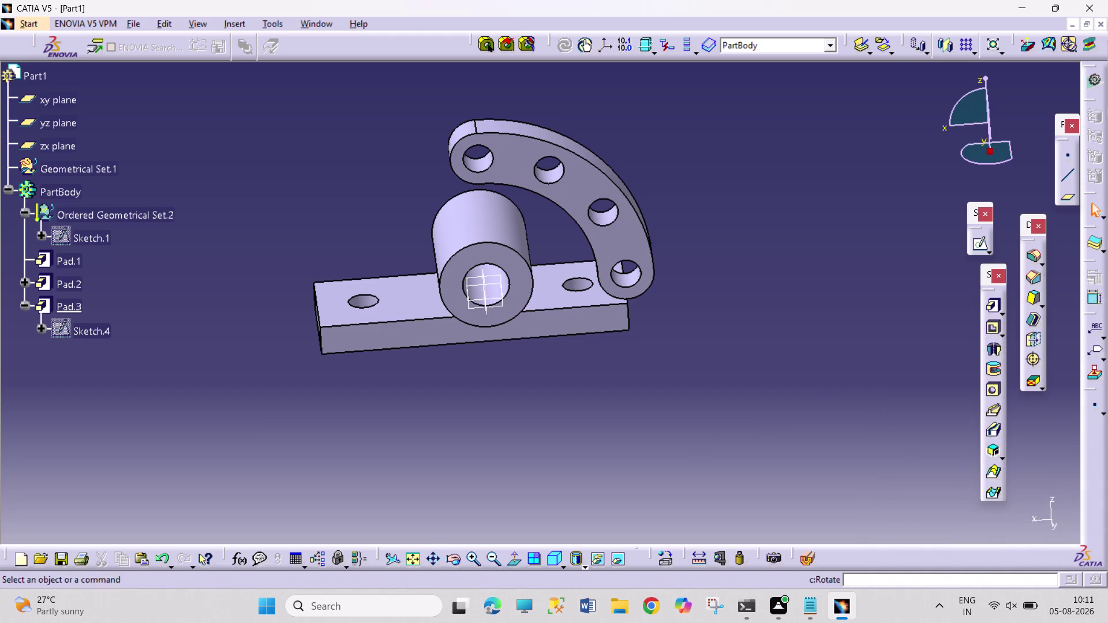
drag(424, 442, 410, 321)
double_click(68, 330)
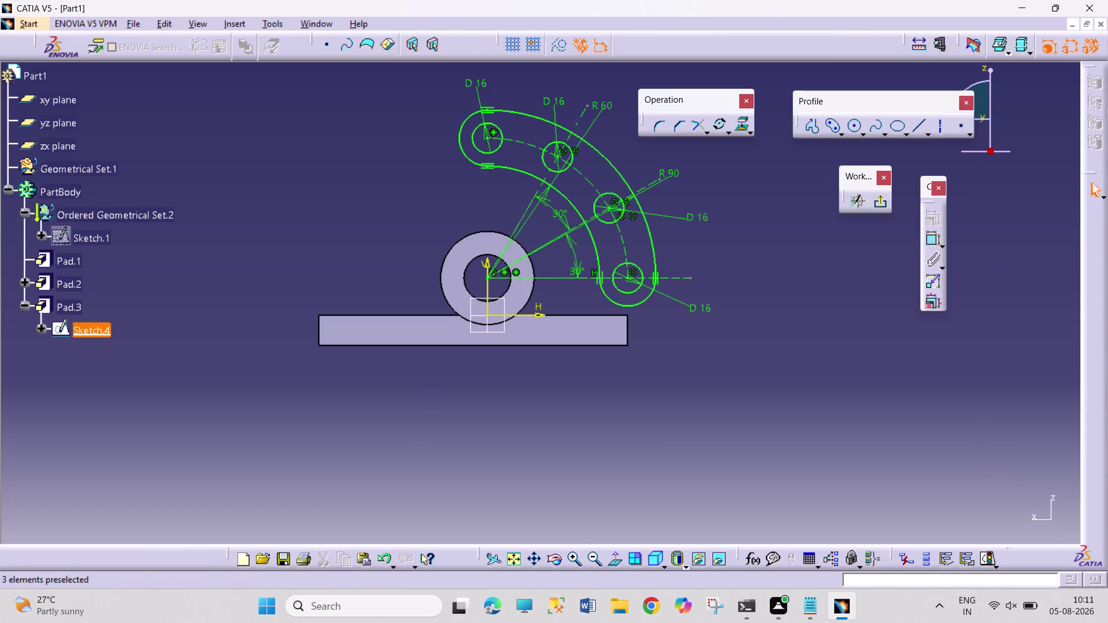
Change the top and second hole diameters from 16 to 12 mm.
double_click(482, 84)
text(1)
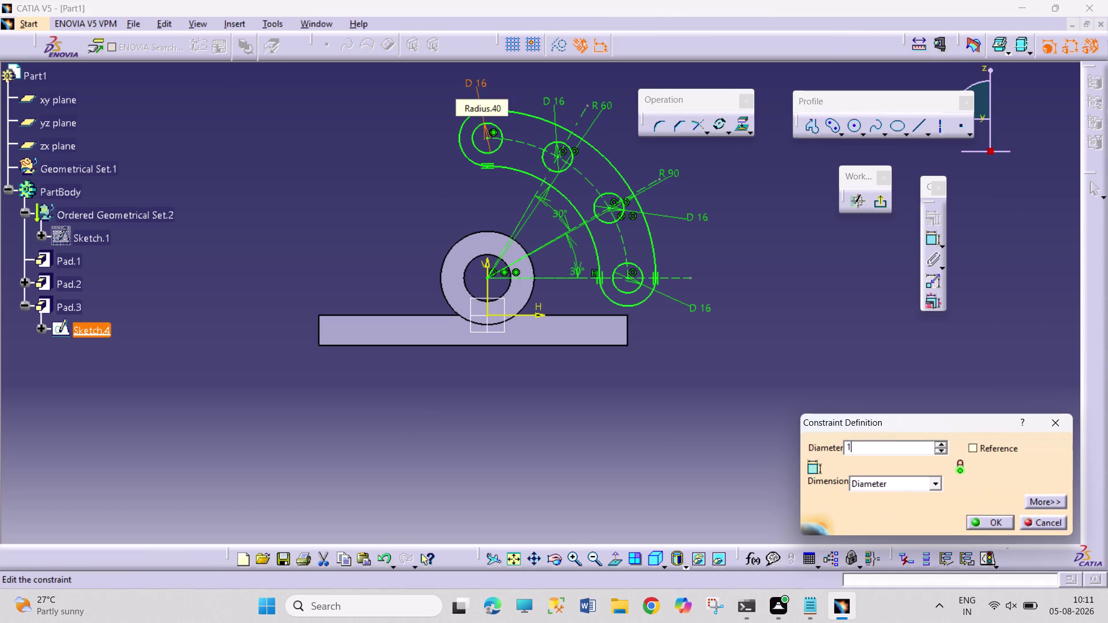
text(2)
key(Return)
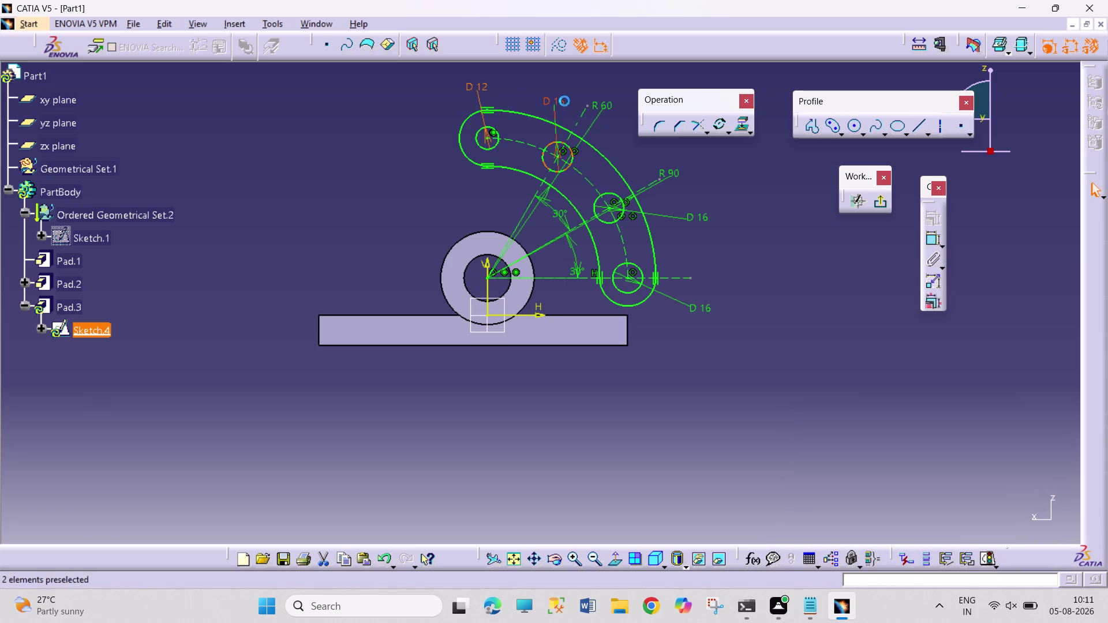
double_click(560, 100)
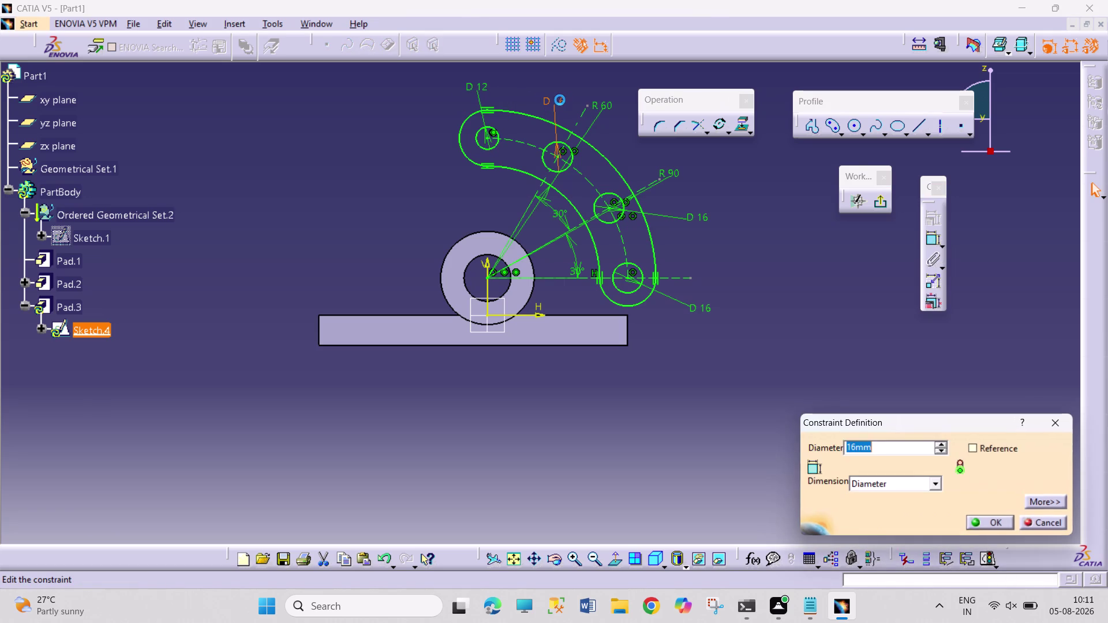
text(12)
key(Return)
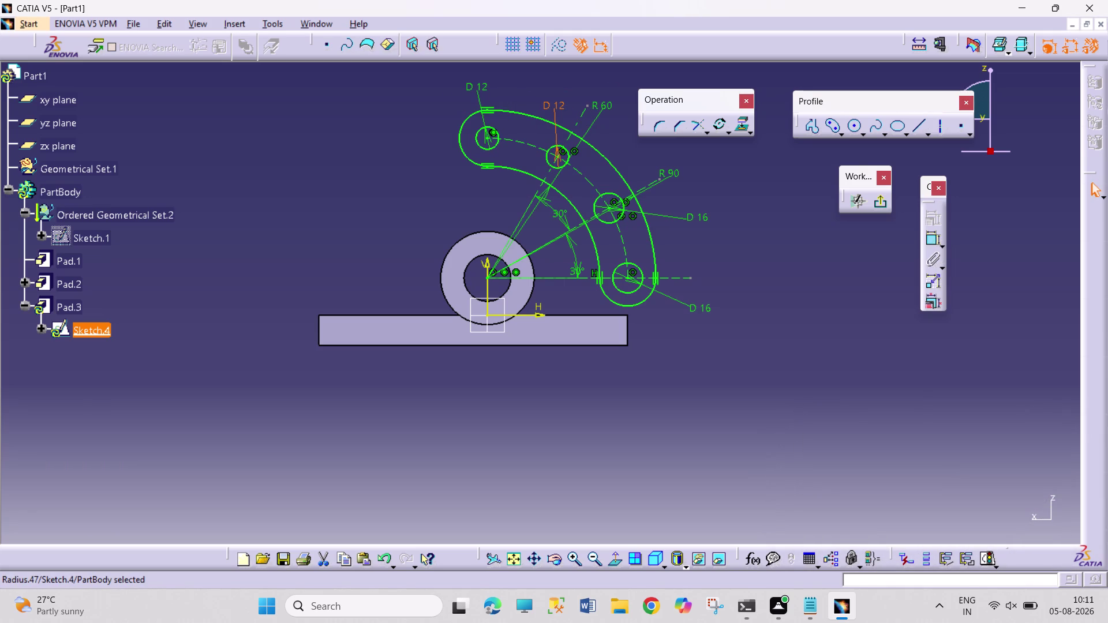
Set the remaining two hole diameters to 12 mm and exit the sketch.
double_click(705, 216)
text(12)
key(Return)
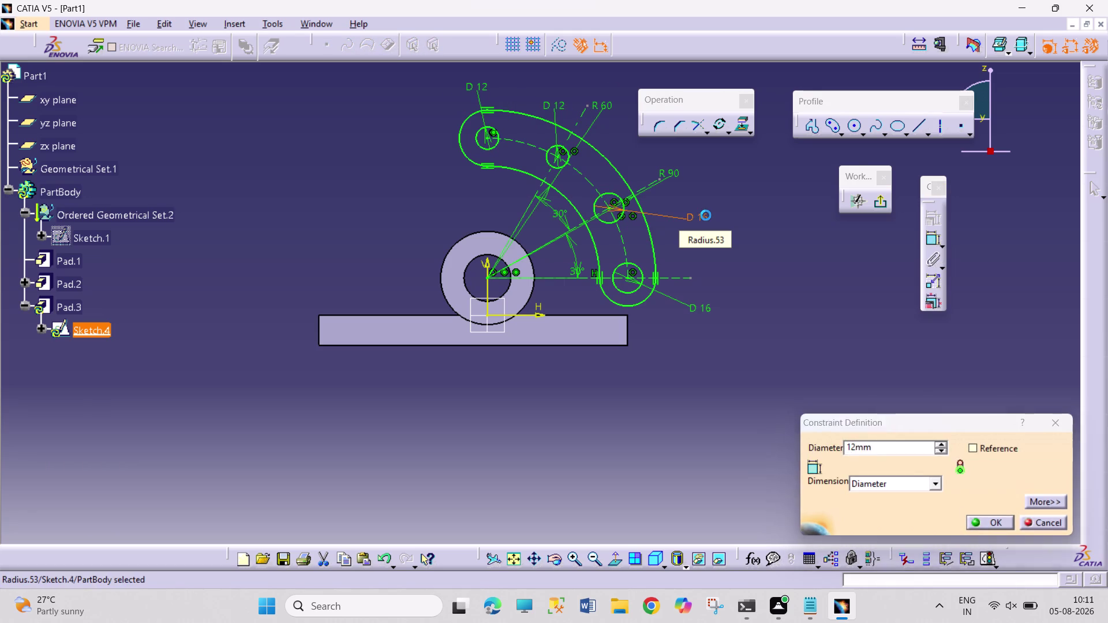
double_click(699, 305)
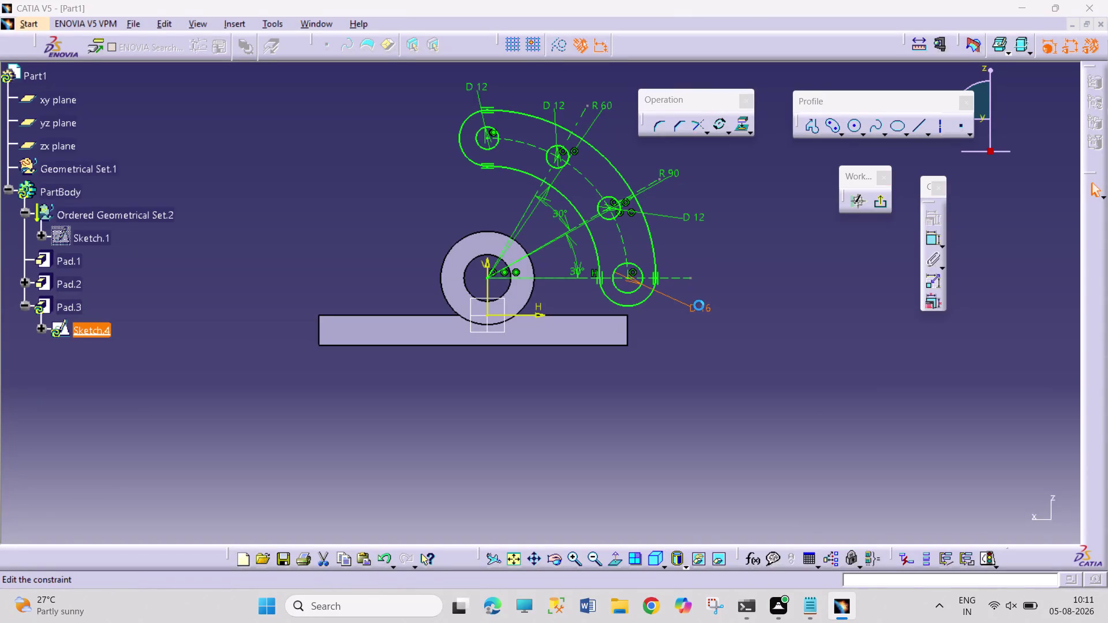
text(12)
key(Return)
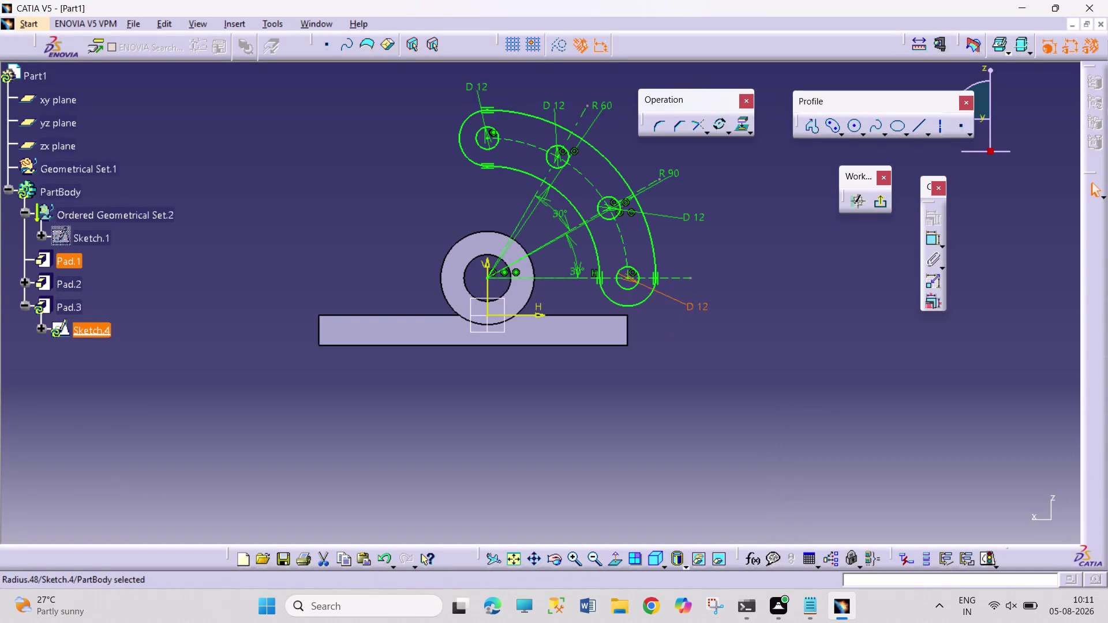
click(145, 357)
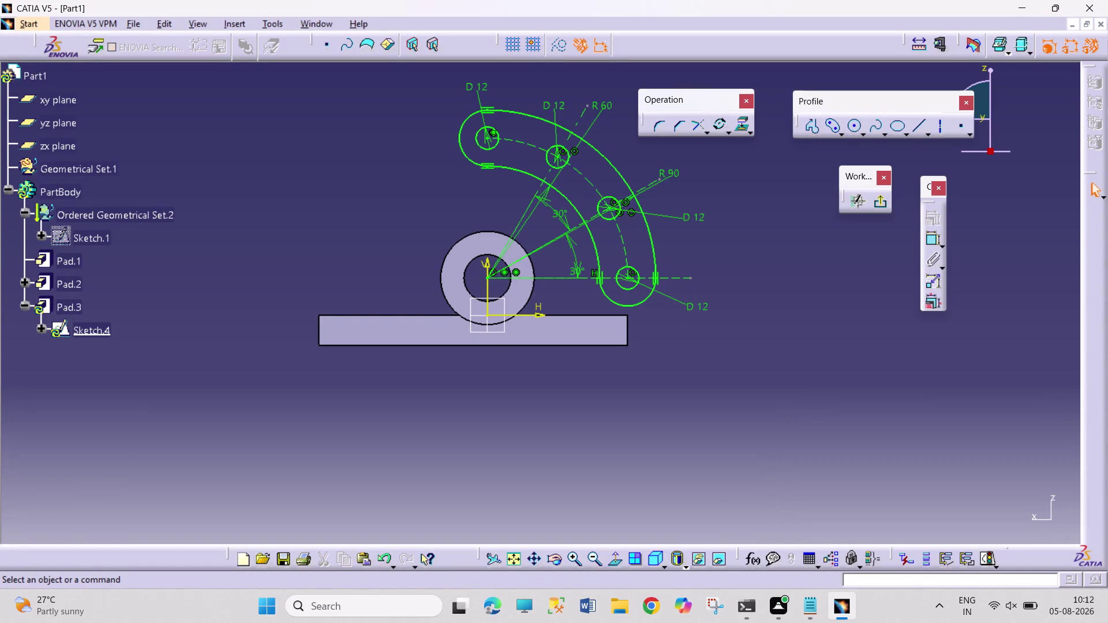
click(877, 206)
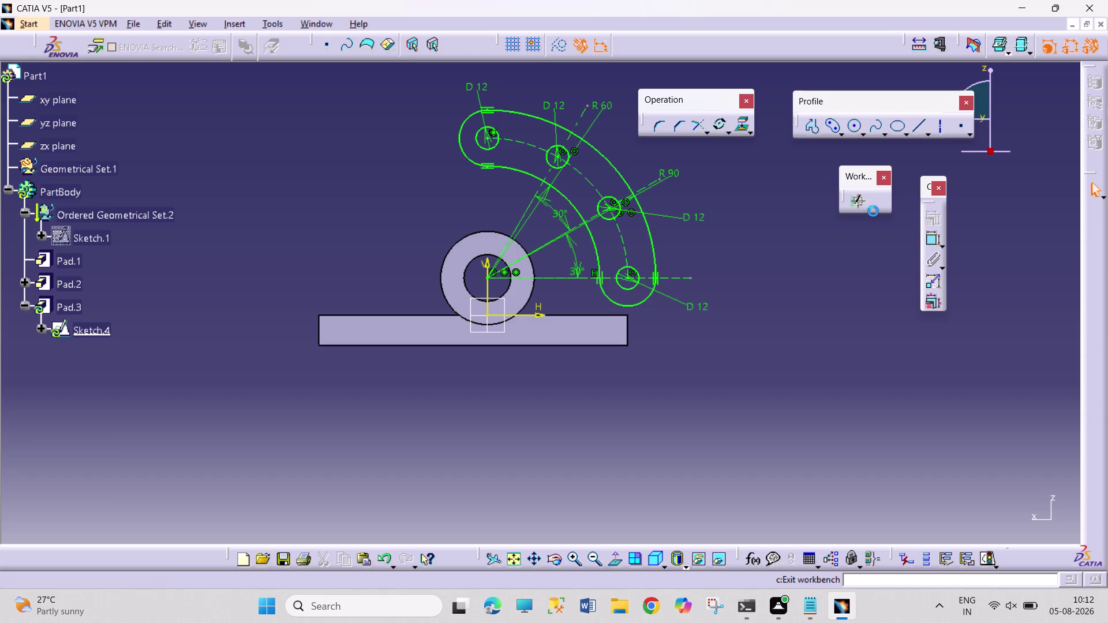
click(843, 280)
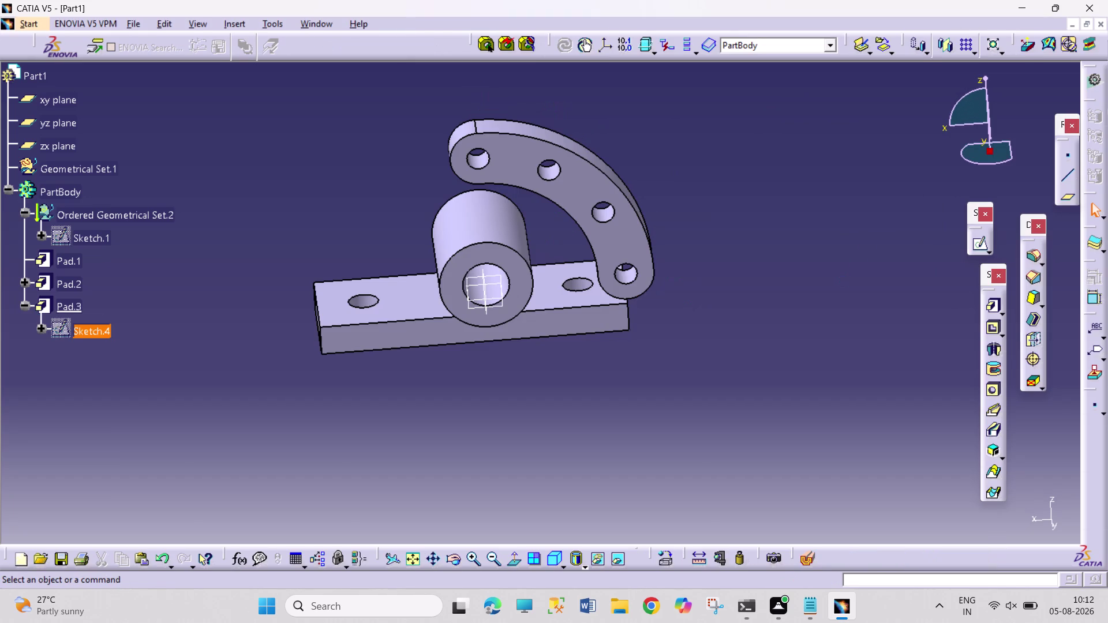
Select Pad.1's front face and create Sketch.5 on it.
click(584, 319)
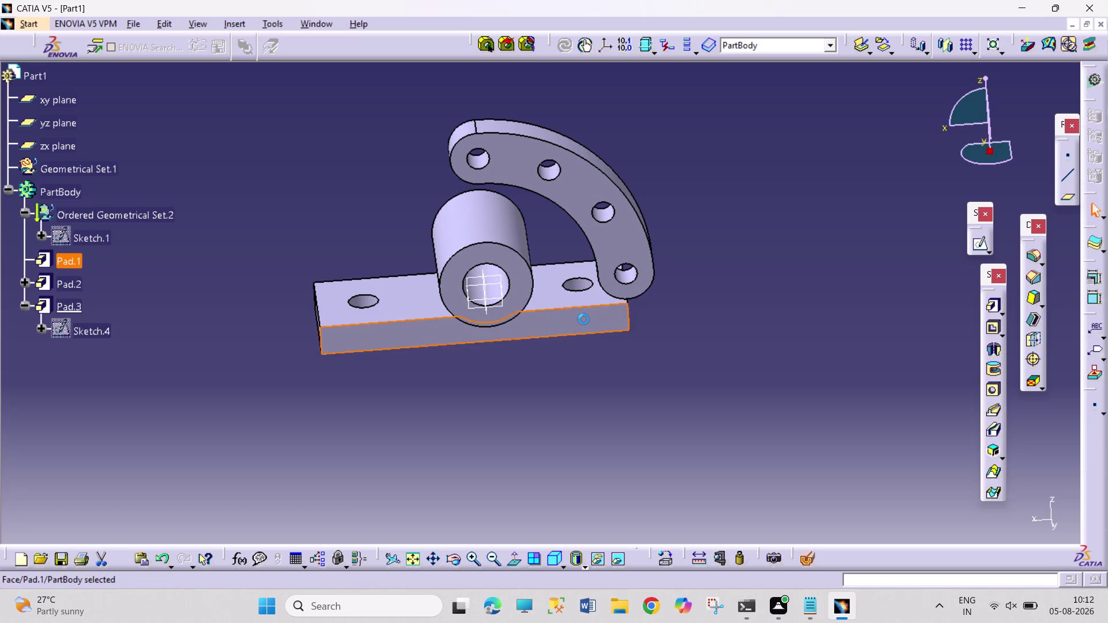
click(977, 242)
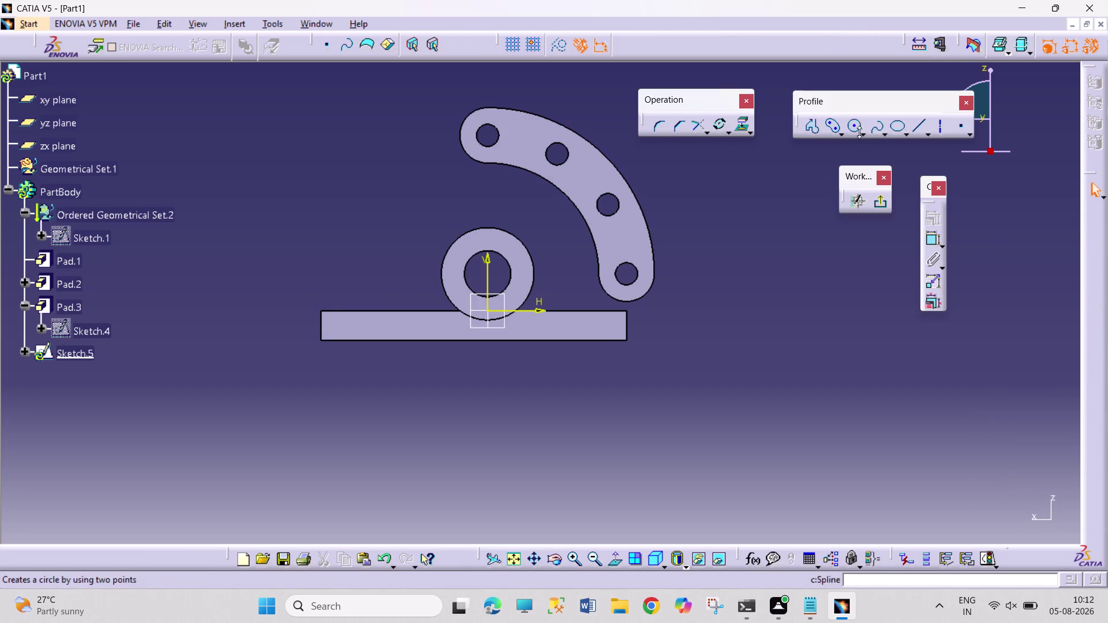
Draw a rectangle over the lower part of the front view.
click(841, 135)
click(867, 150)
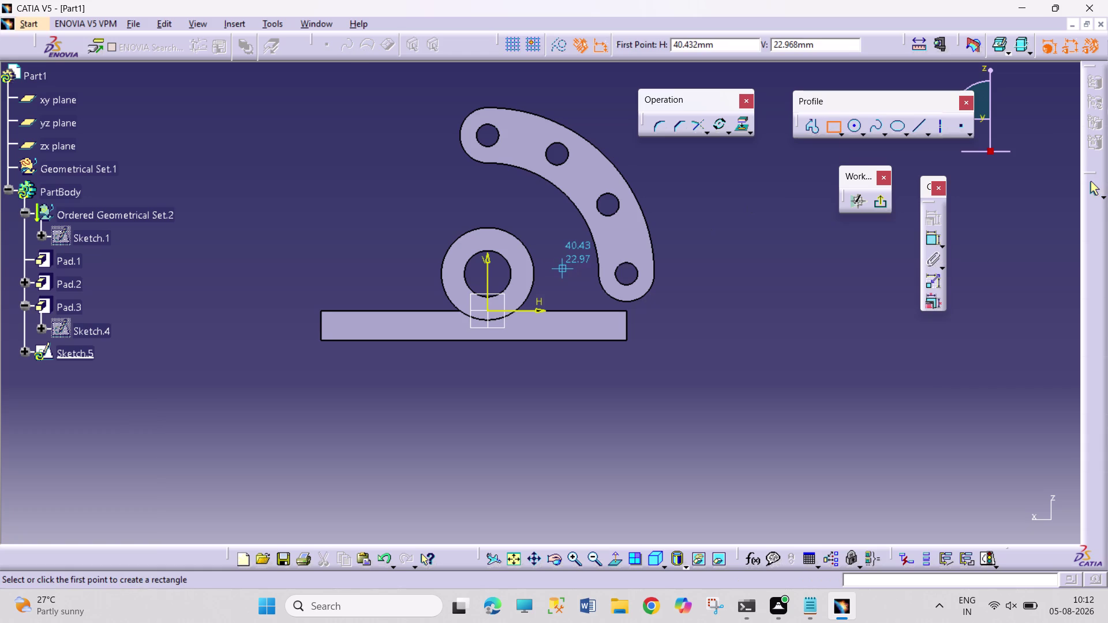
click(520, 272)
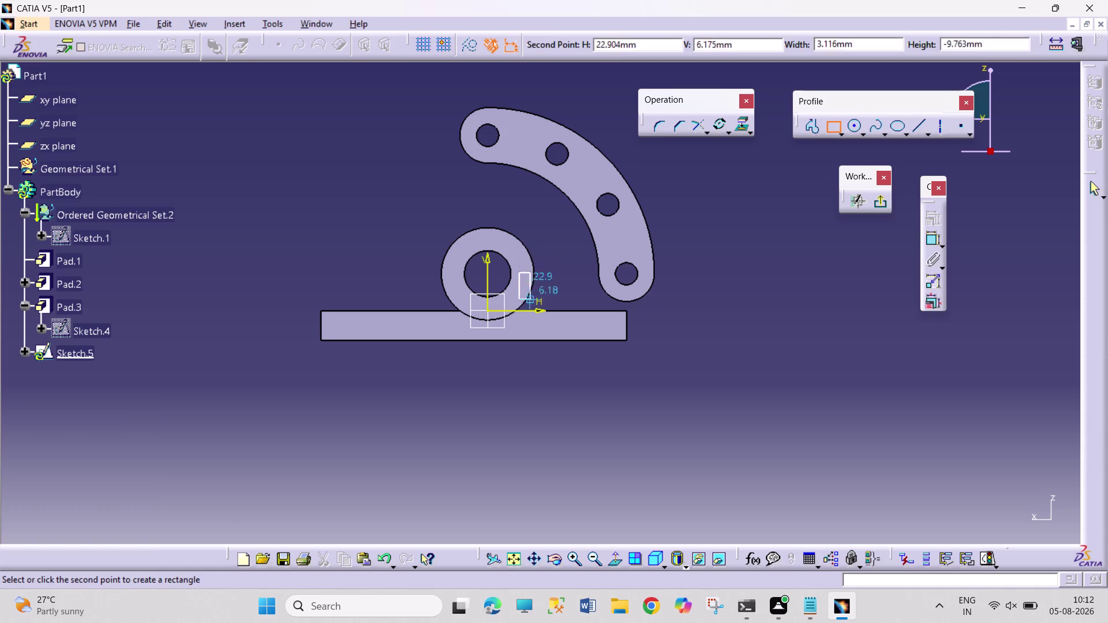
click(676, 321)
Project the arm's curved edges and the boss's circular outline into Sketch.5.
click(806, 313)
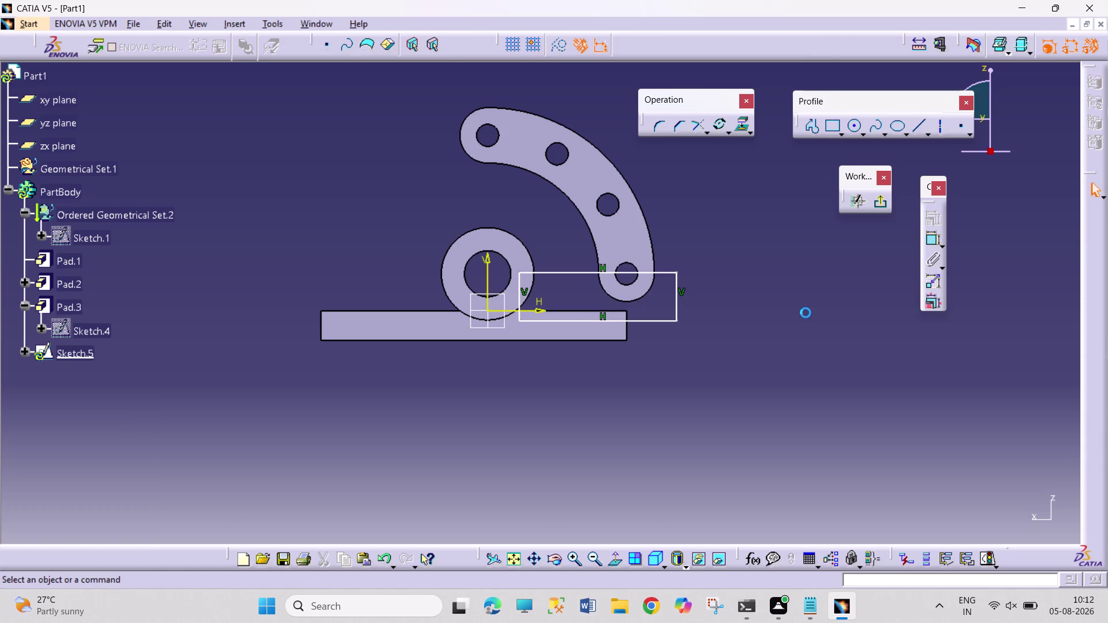
click(648, 292)
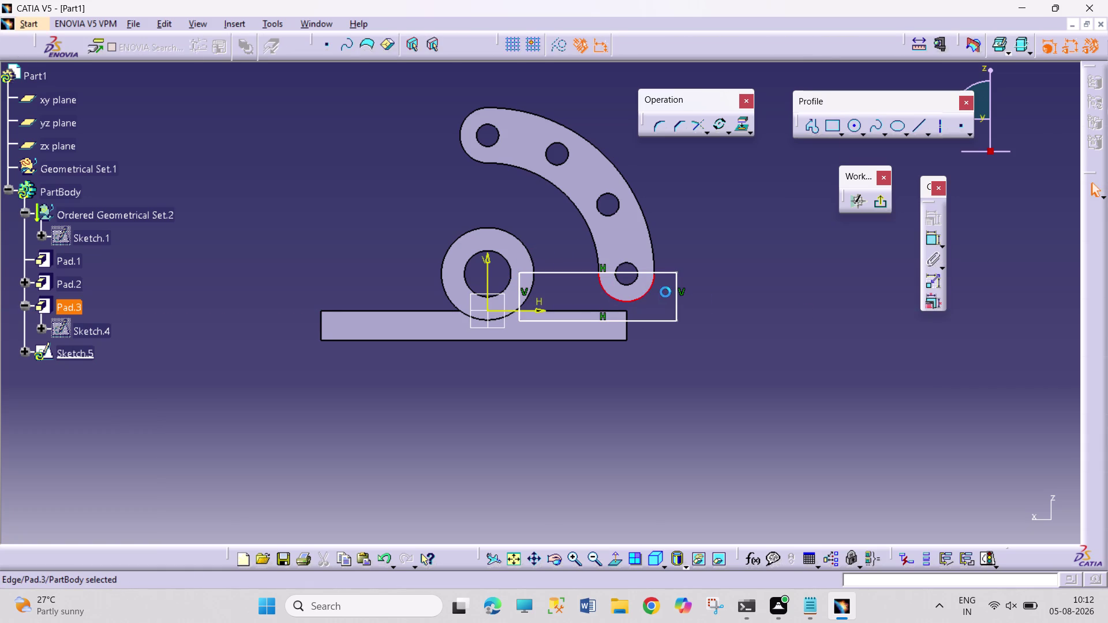
click(653, 258)
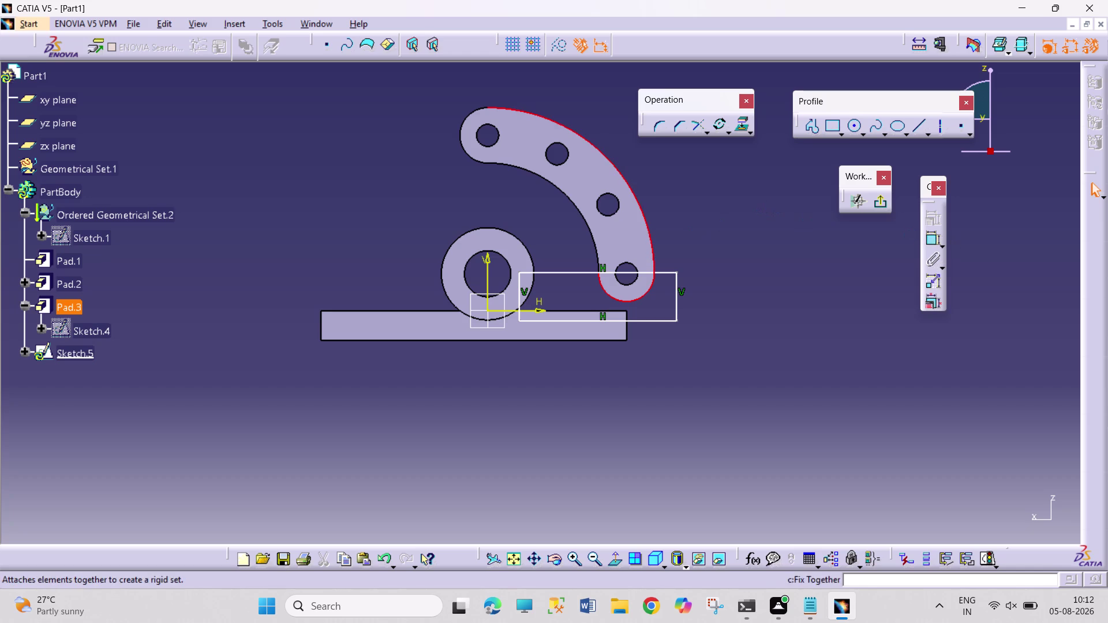
click(742, 124)
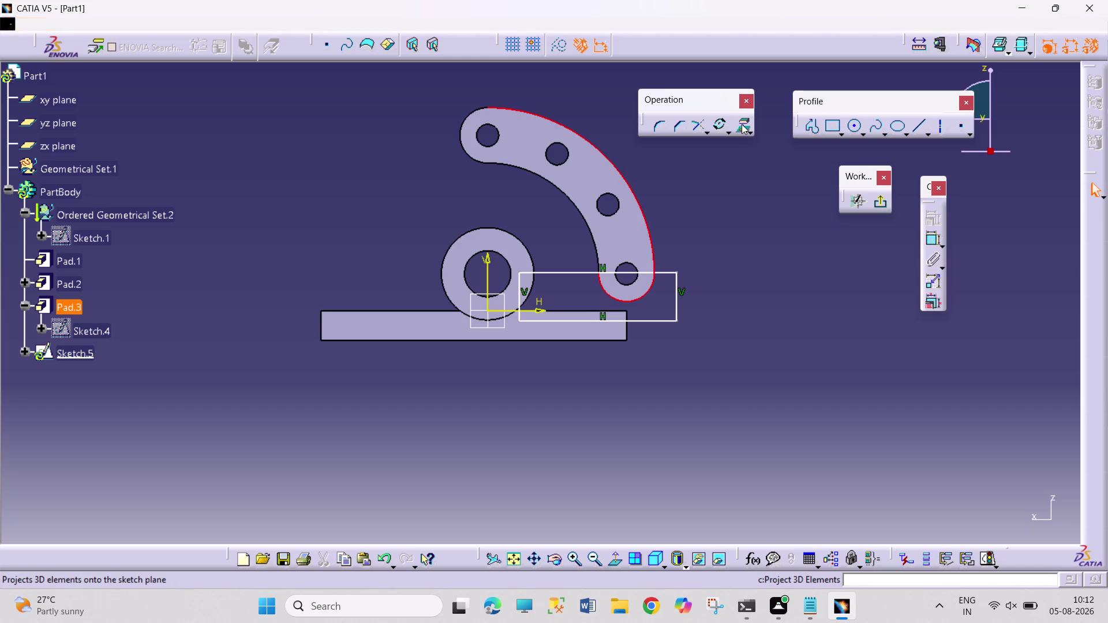
click(756, 266)
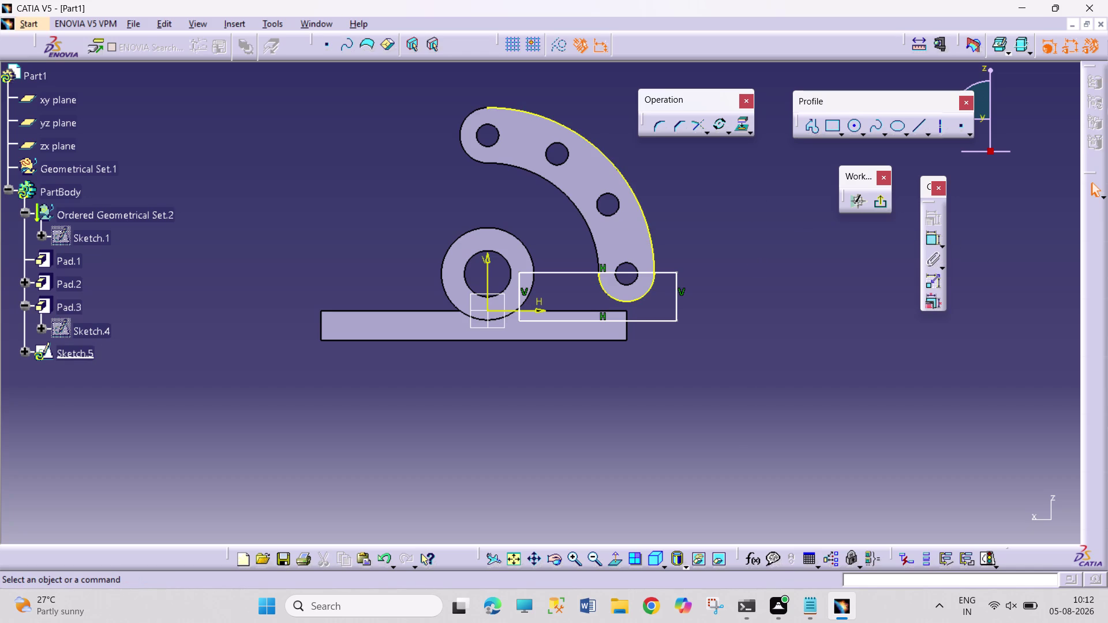
click(532, 282)
click(737, 129)
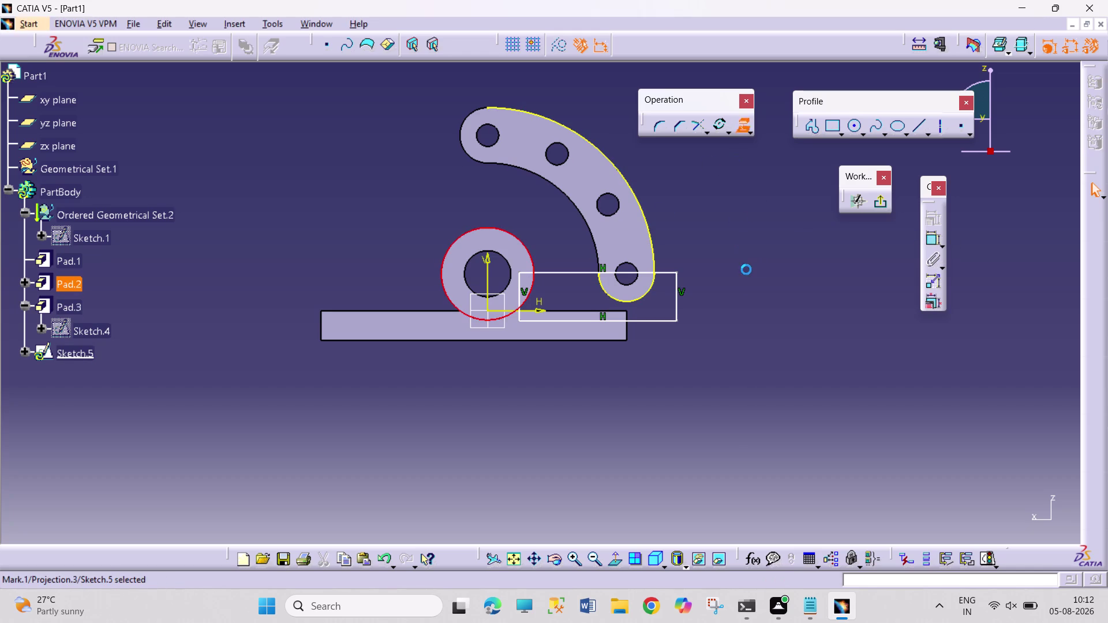
click(754, 298)
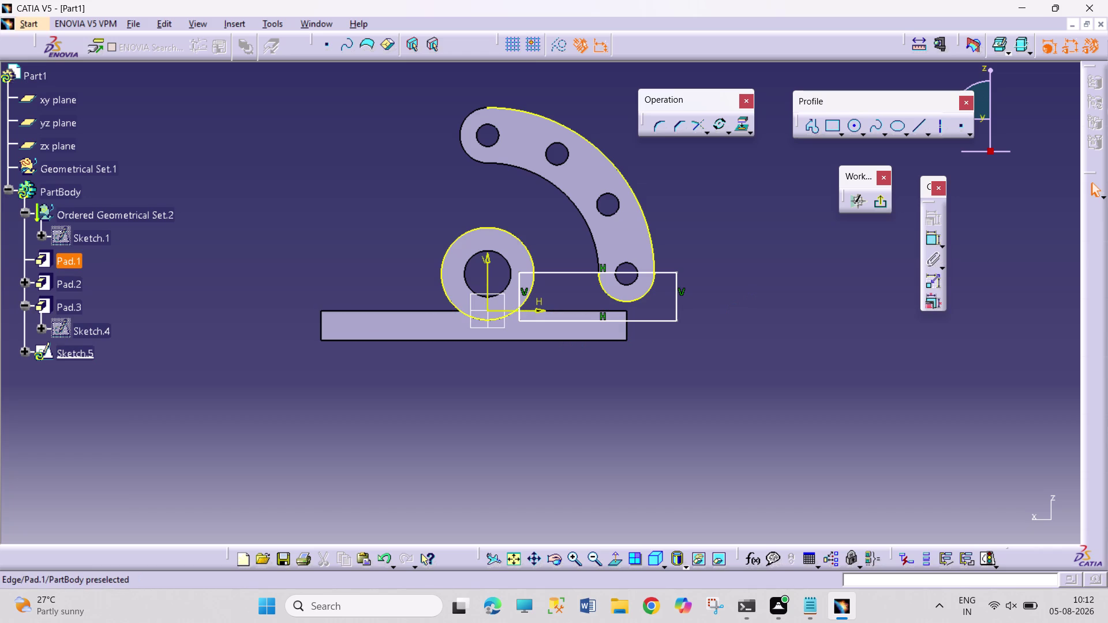
Make the rectangle's bottom line coincident with the base's top edge.
click(582, 309)
click(581, 321)
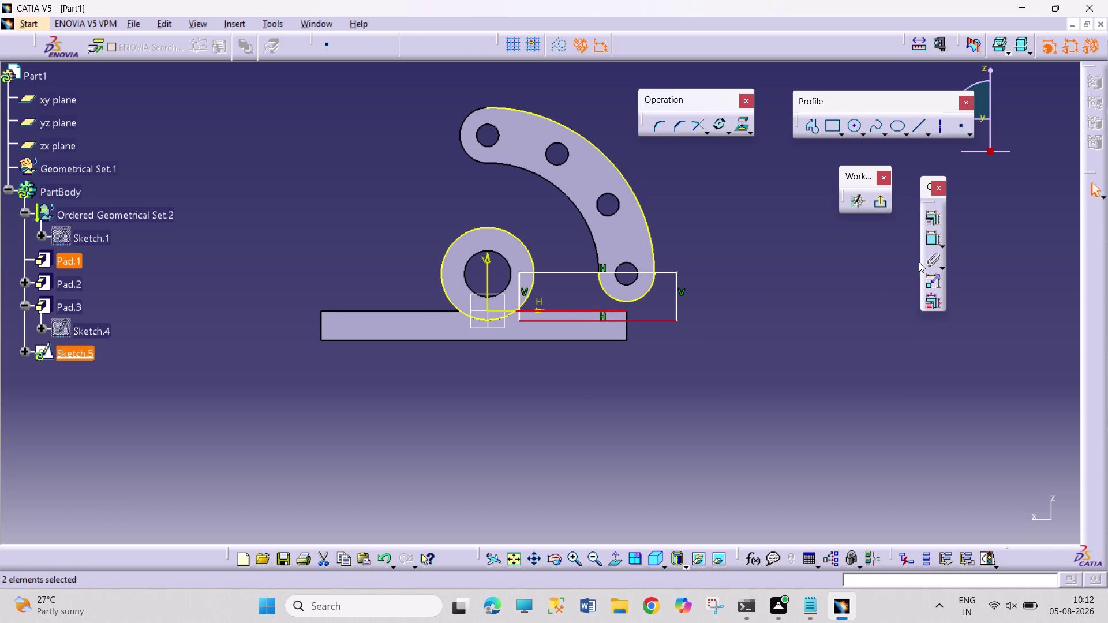
click(935, 218)
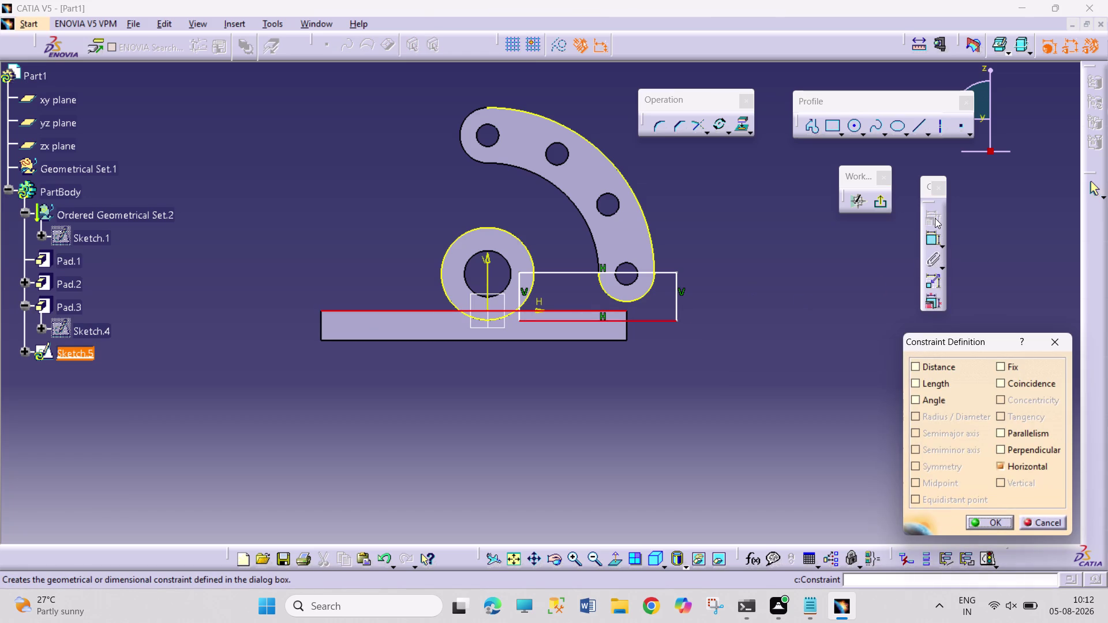
click(1032, 384)
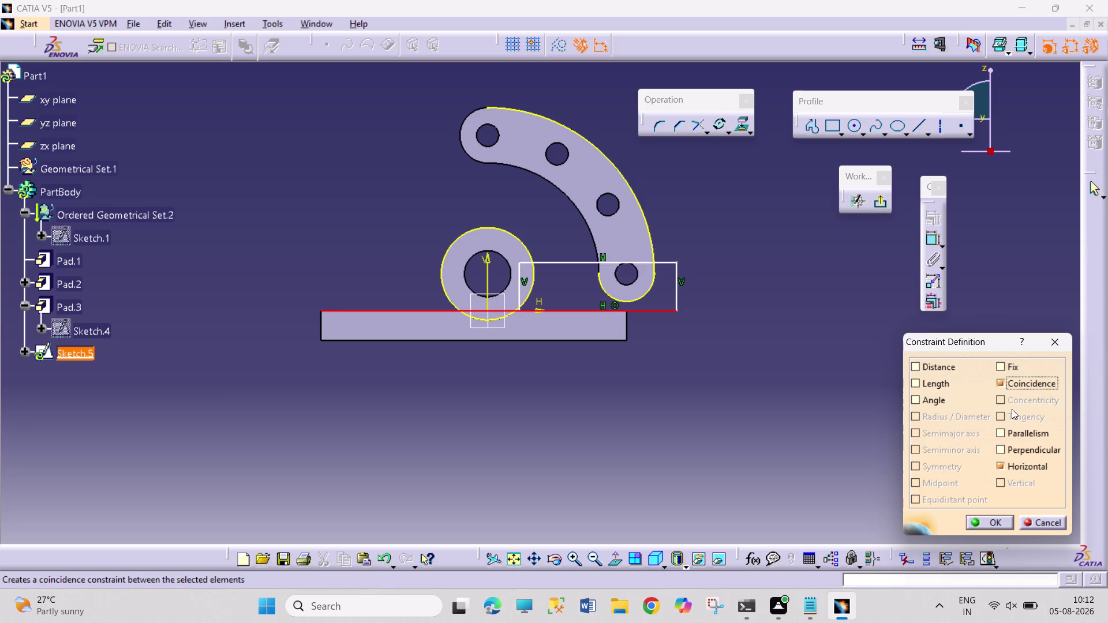
click(979, 520)
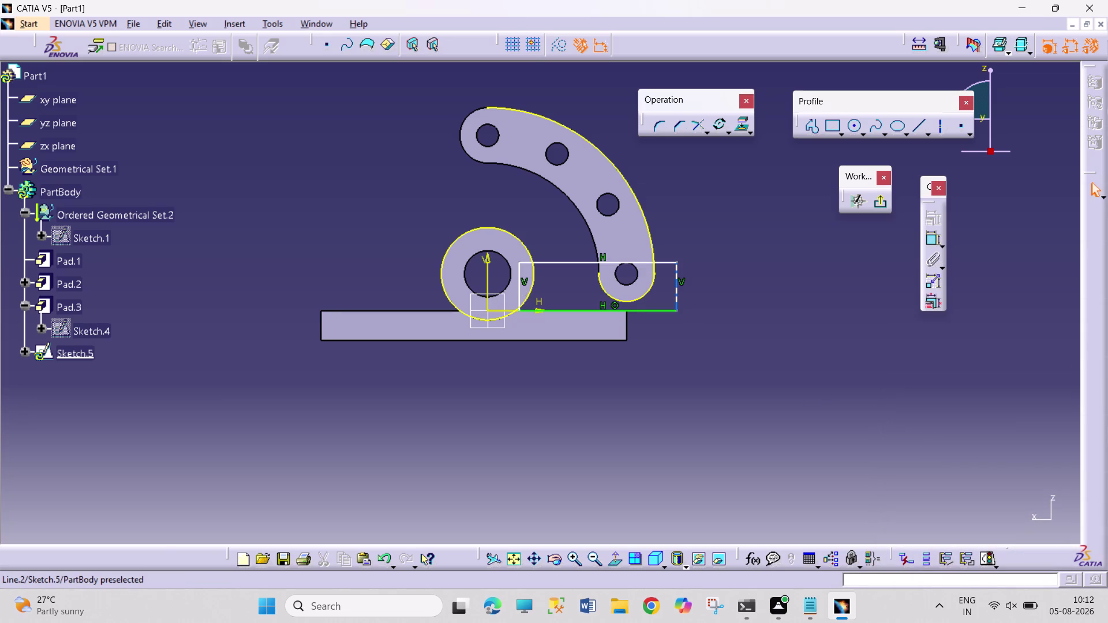
Drag the rectangle's right side over the arm's end hole, then reopen Sketch.1.
drag(678, 292, 654, 292)
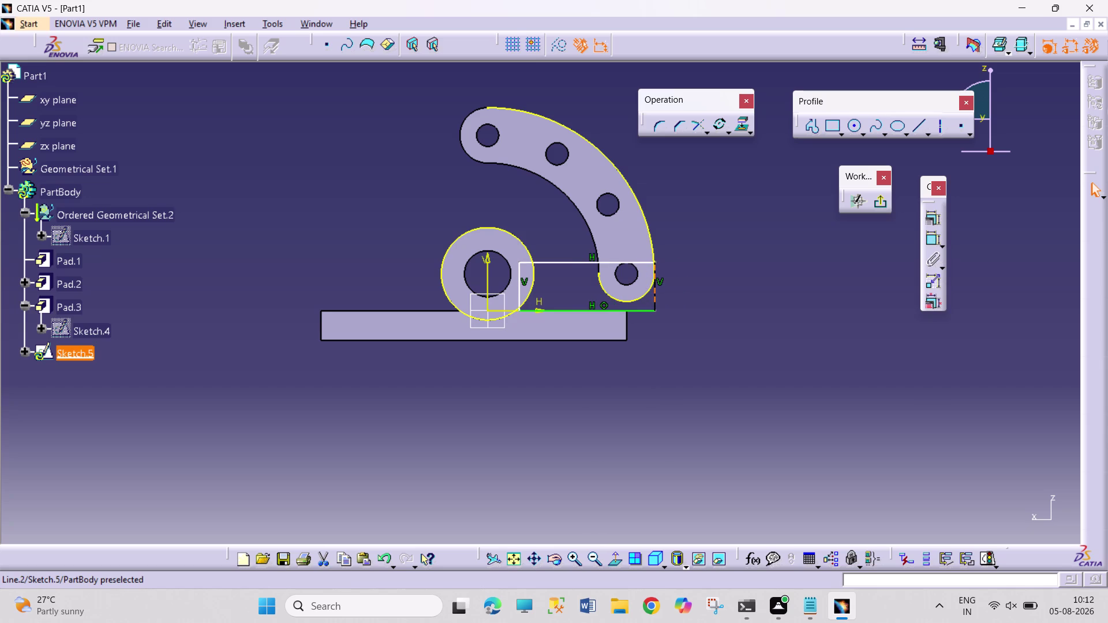
drag(655, 293, 638, 293)
drag(635, 293, 626, 292)
click(734, 355)
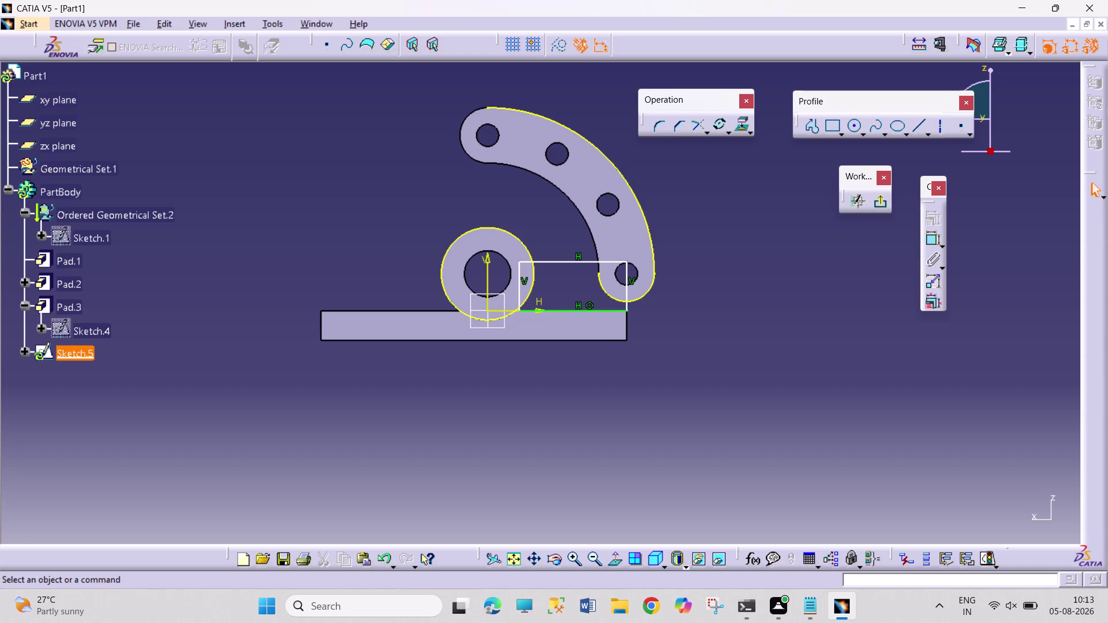
double_click(62, 233)
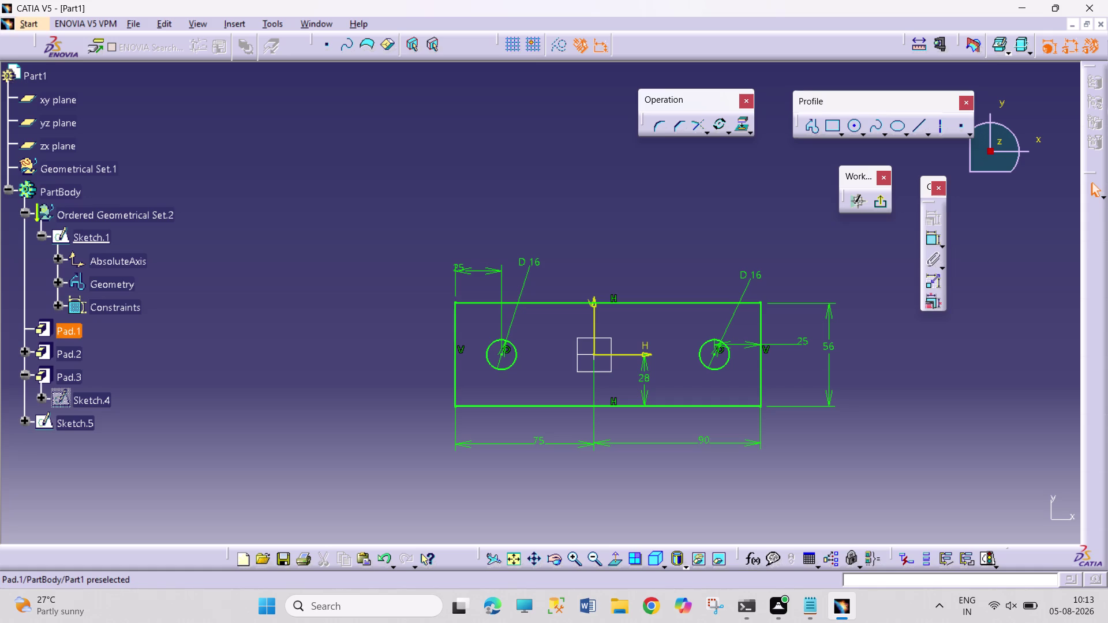
Open the boss sketch and start dimensioning from its vertical axis to the base's right end.
click(23, 351)
double_click(63, 375)
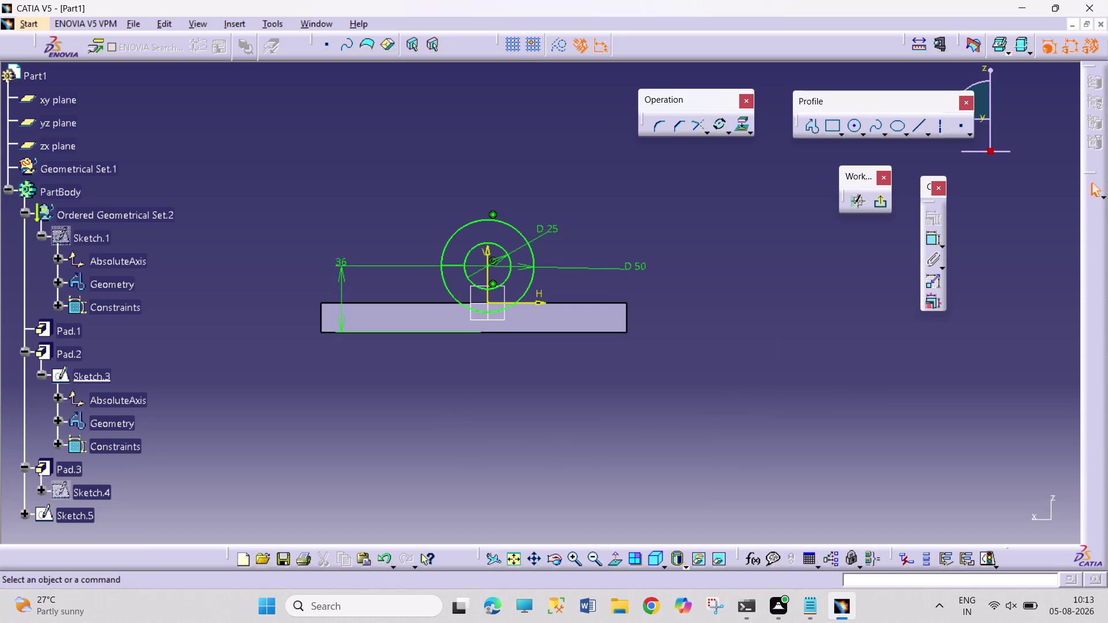
click(417, 390)
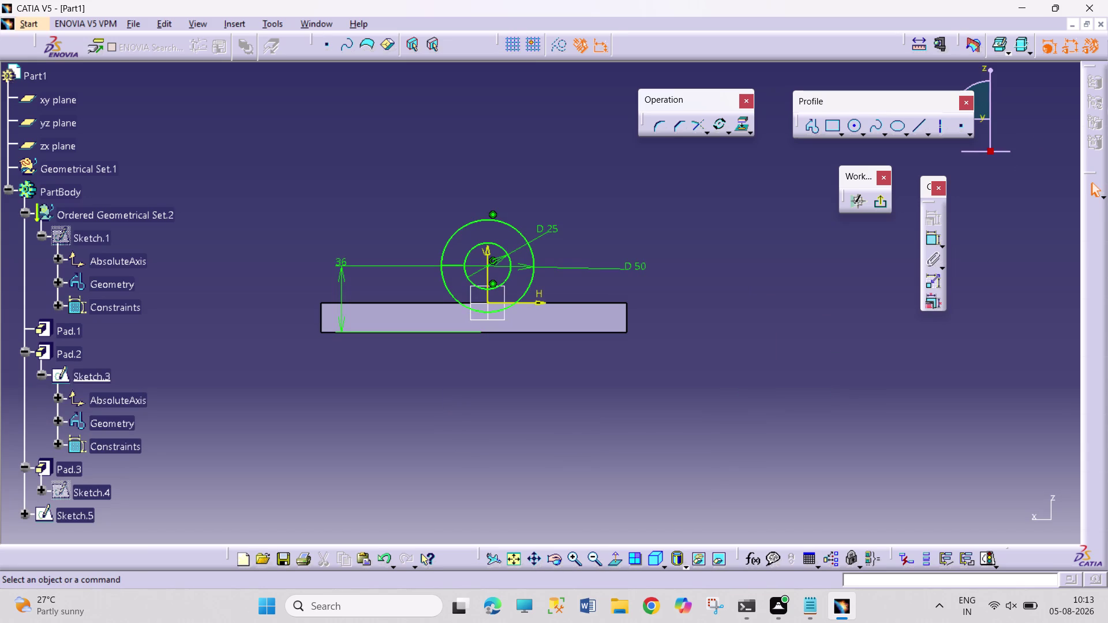
click(930, 245)
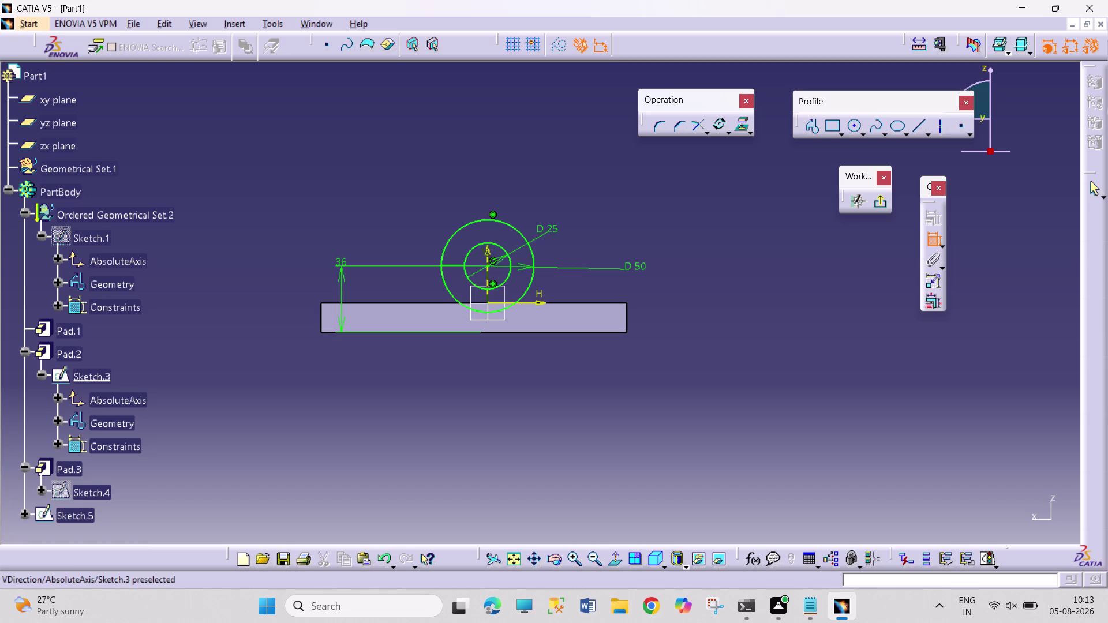
click(486, 275)
click(627, 319)
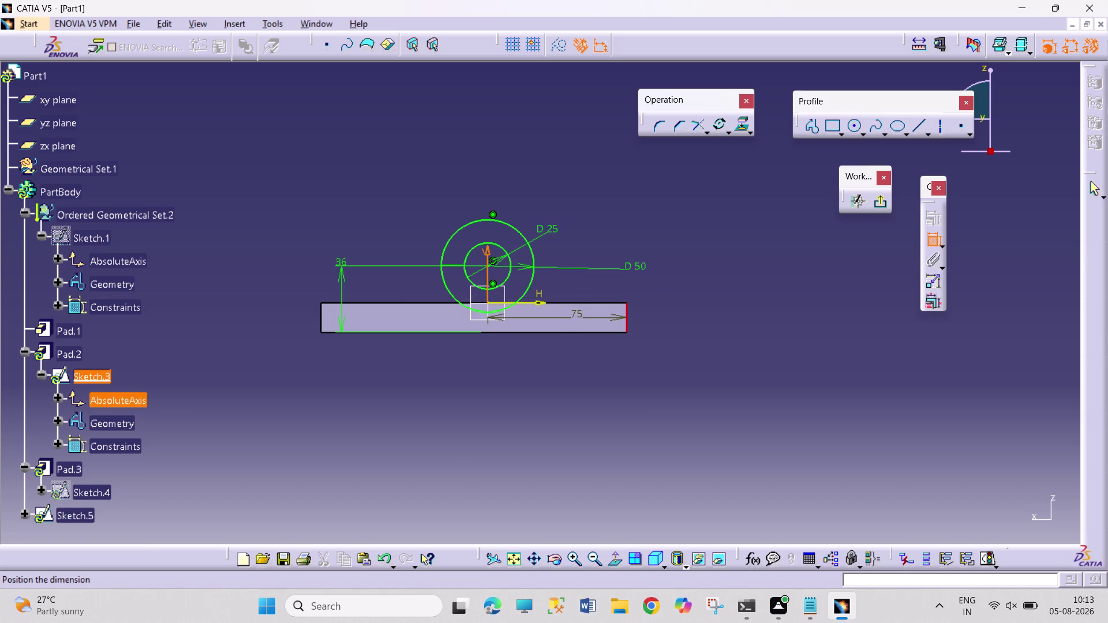
Cancel that dimension, reopen the base sketch and edit the left 75 mm offset.
key(Escape)
key(Escape)
key(Escape)
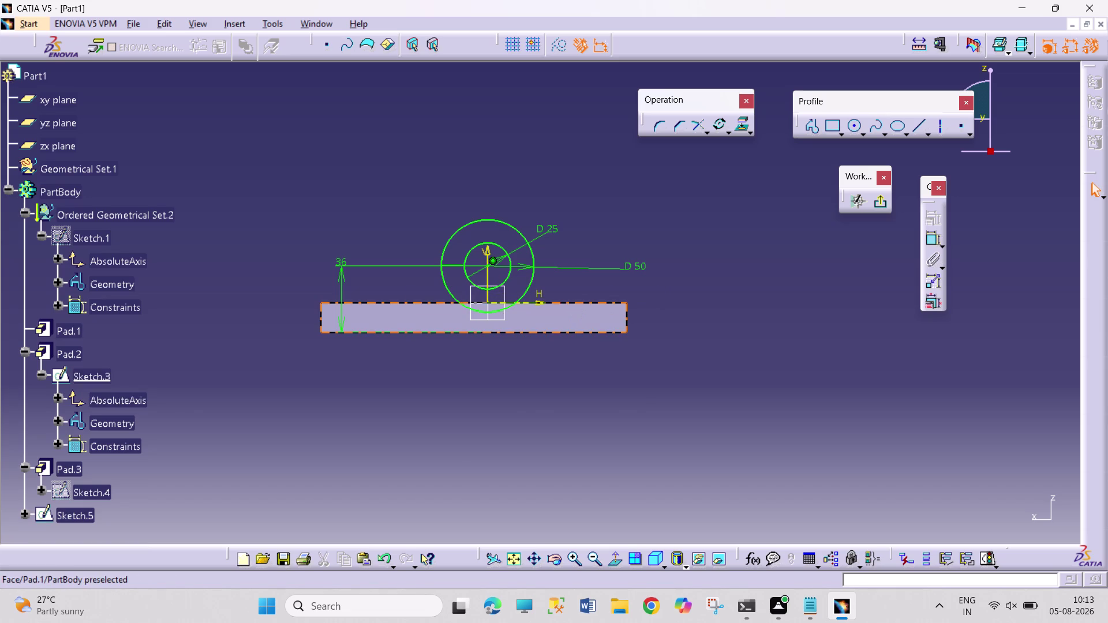
click(557, 559)
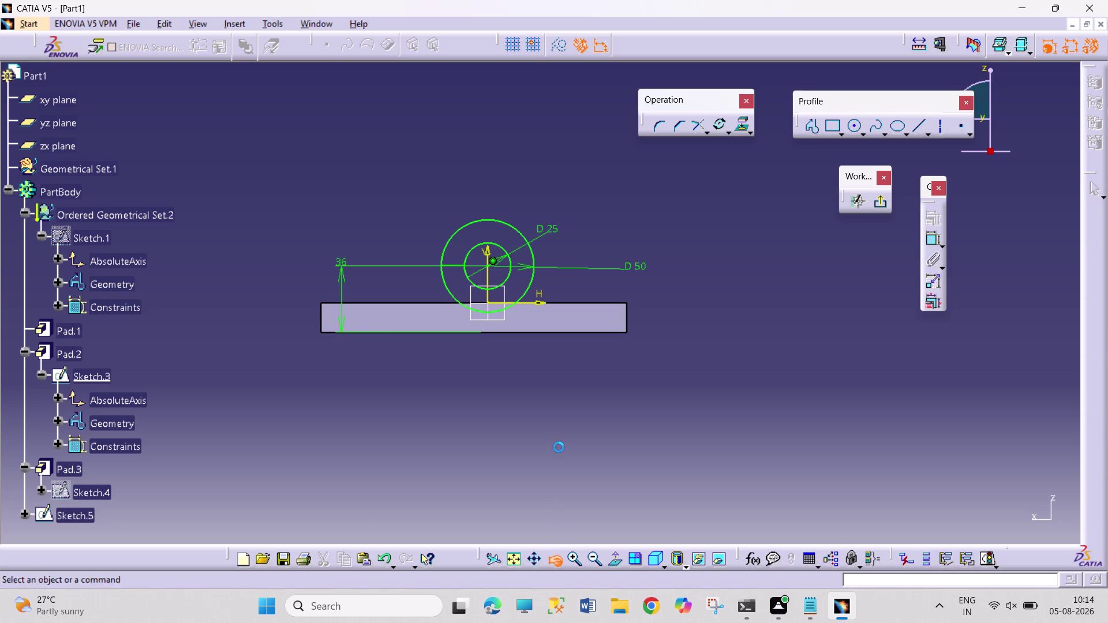
drag(558, 447, 600, 510)
click(614, 462)
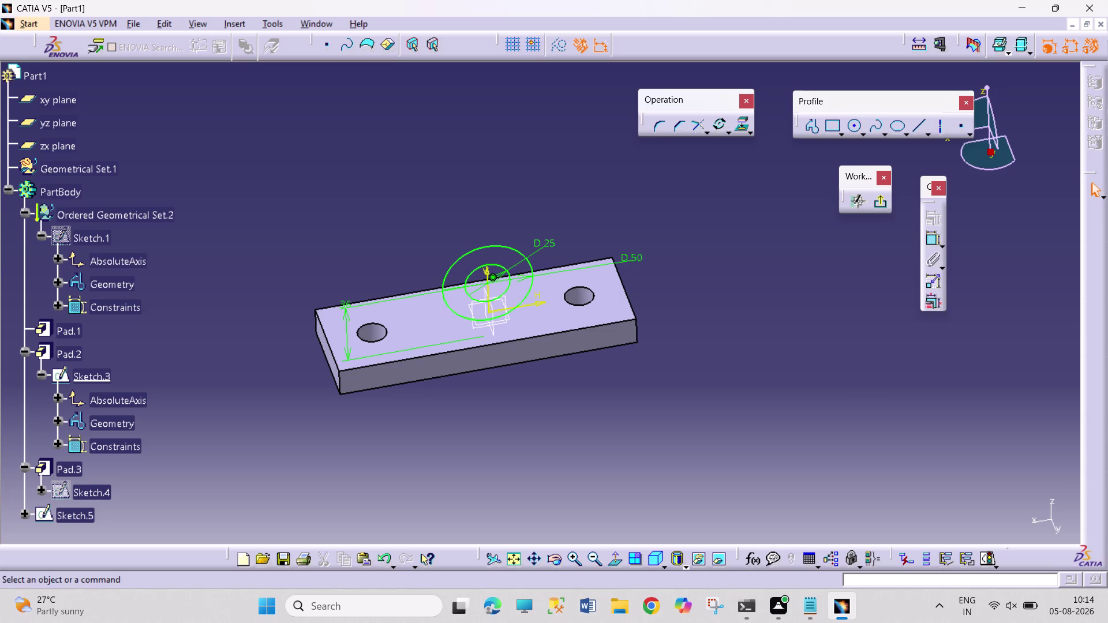
double_click(62, 238)
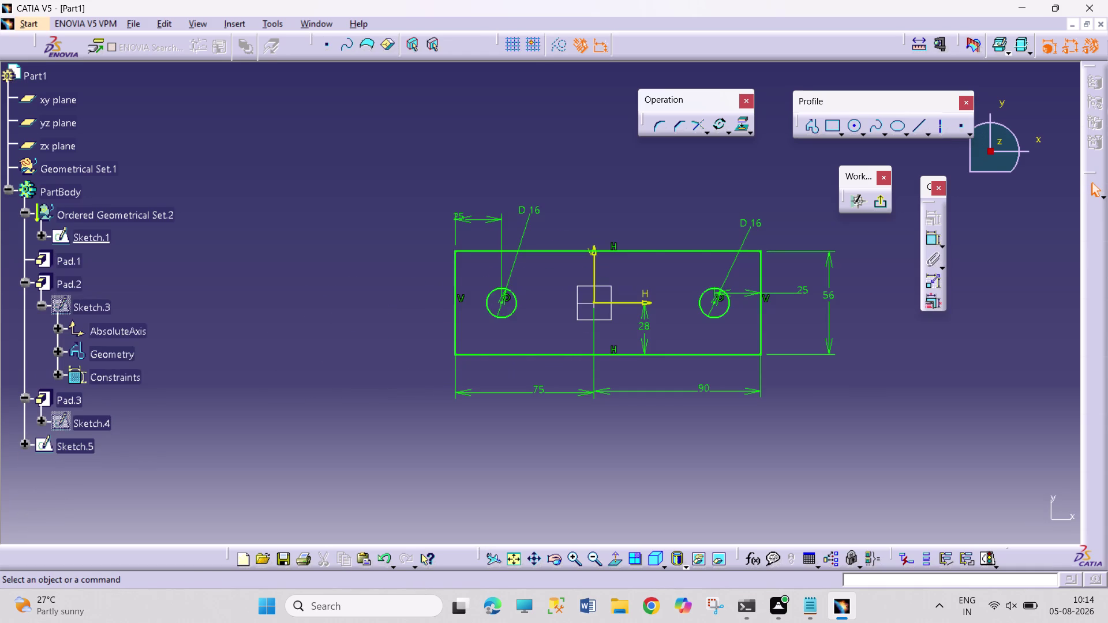
double_click(540, 390)
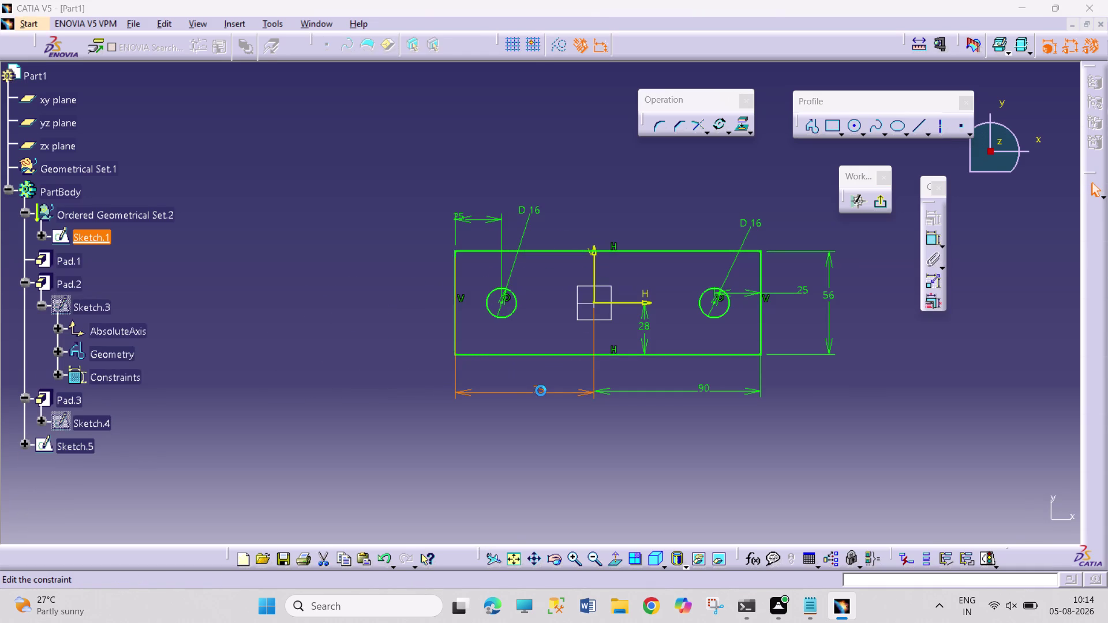
Enter 90 for the left offset dimension.
text(9)
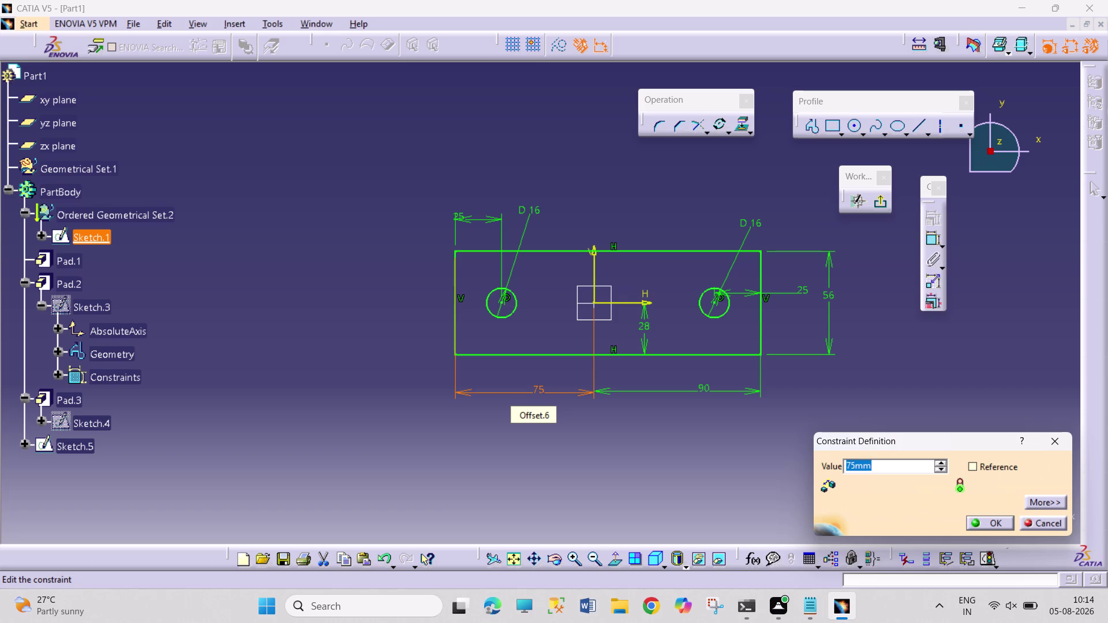
text(0)
key(Return)
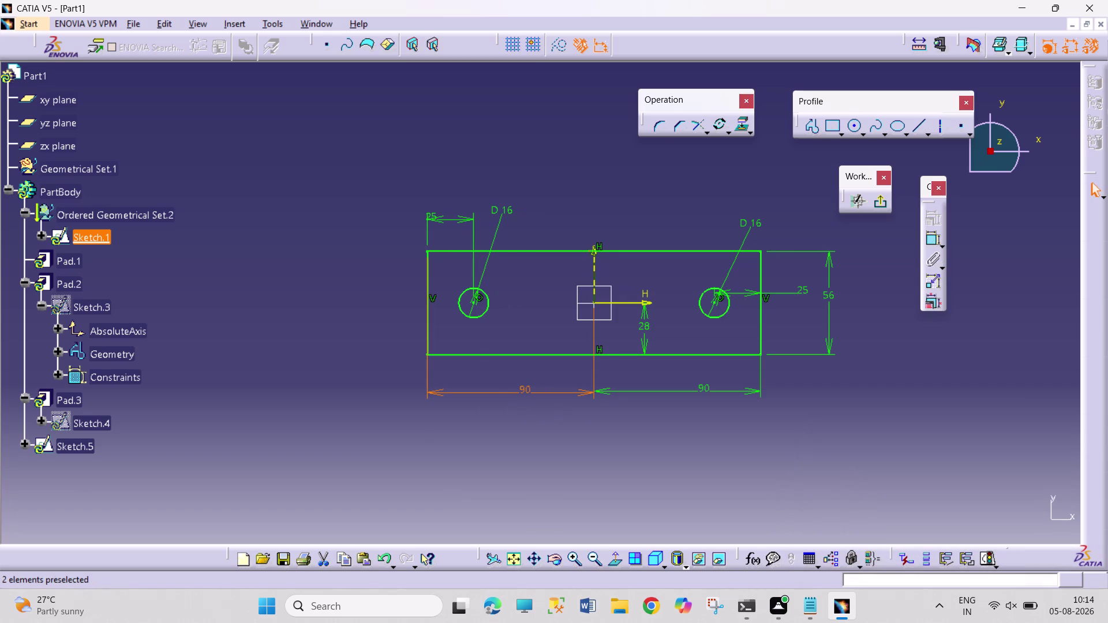
Change the right offset from 90 to 75 and exit to the 3D part.
double_click(708, 388)
text(75)
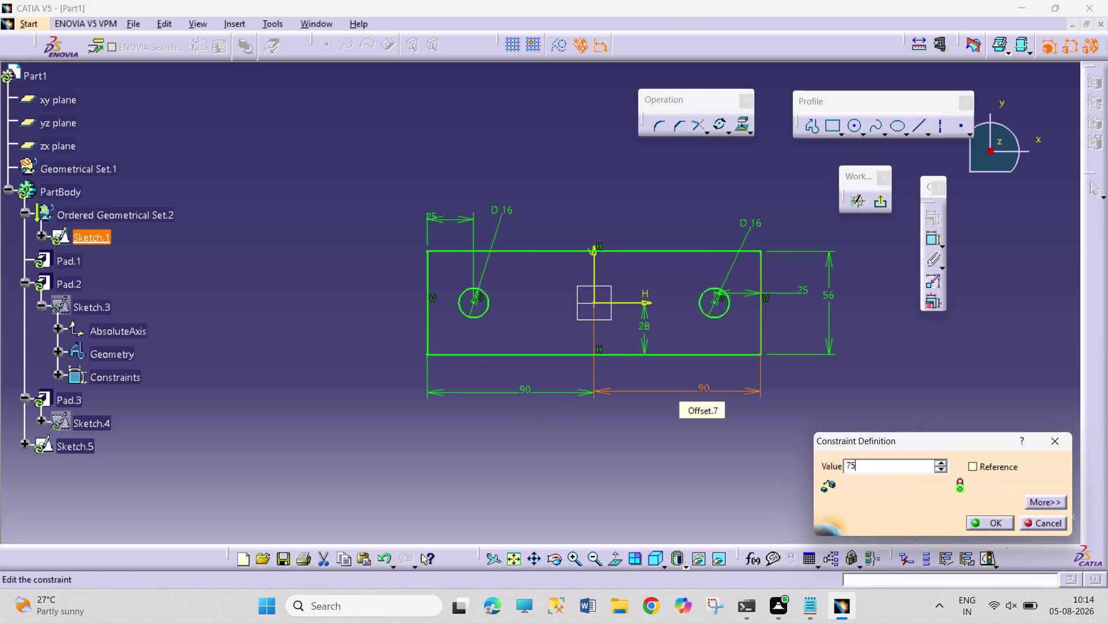
key(Return)
click(675, 488)
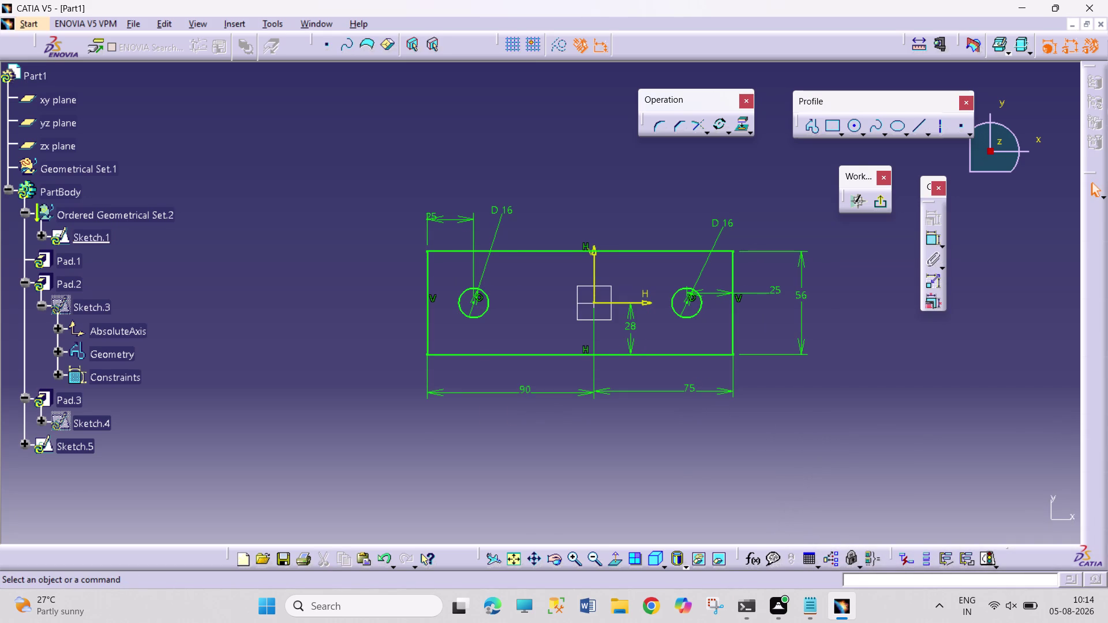
click(886, 201)
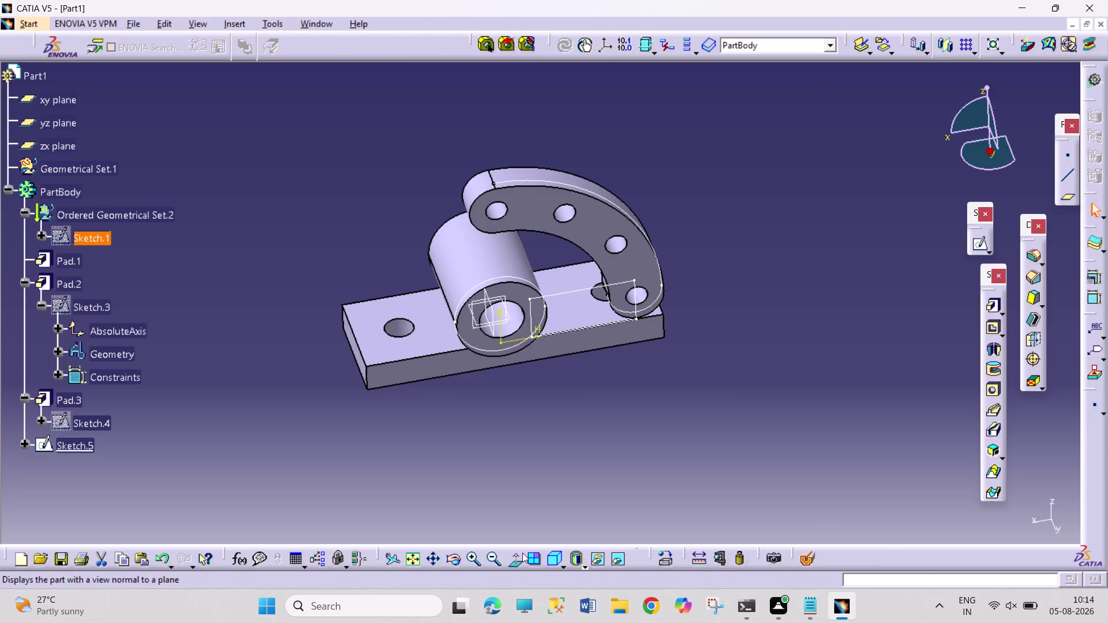
Orbit the part to a side view and reopen Sketch.5.
click(461, 558)
drag(448, 463, 440, 322)
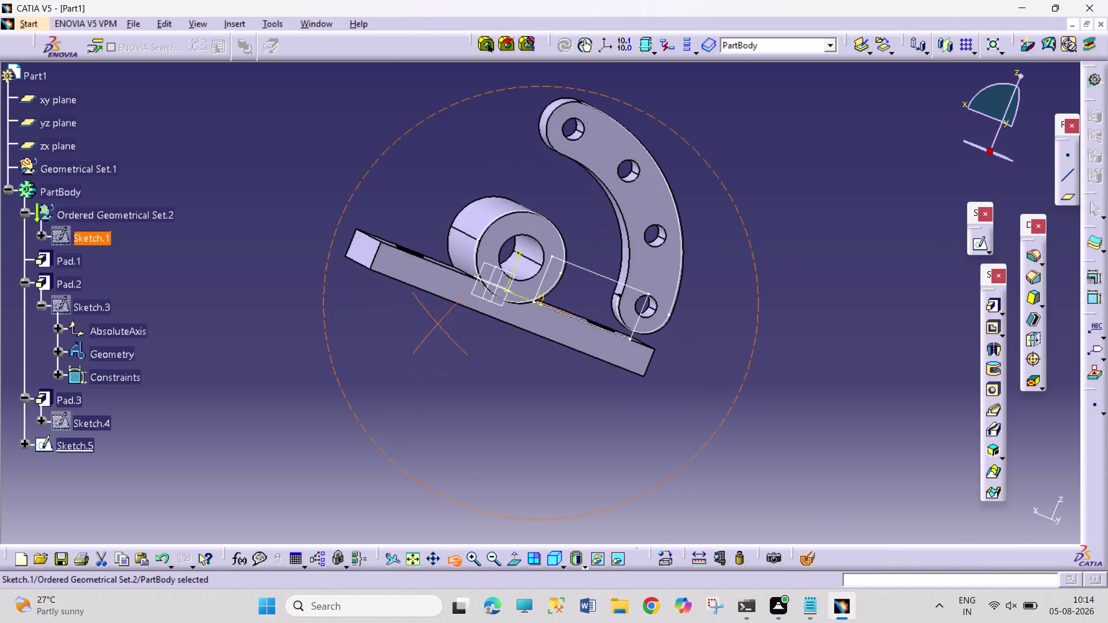
drag(440, 323, 381, 358)
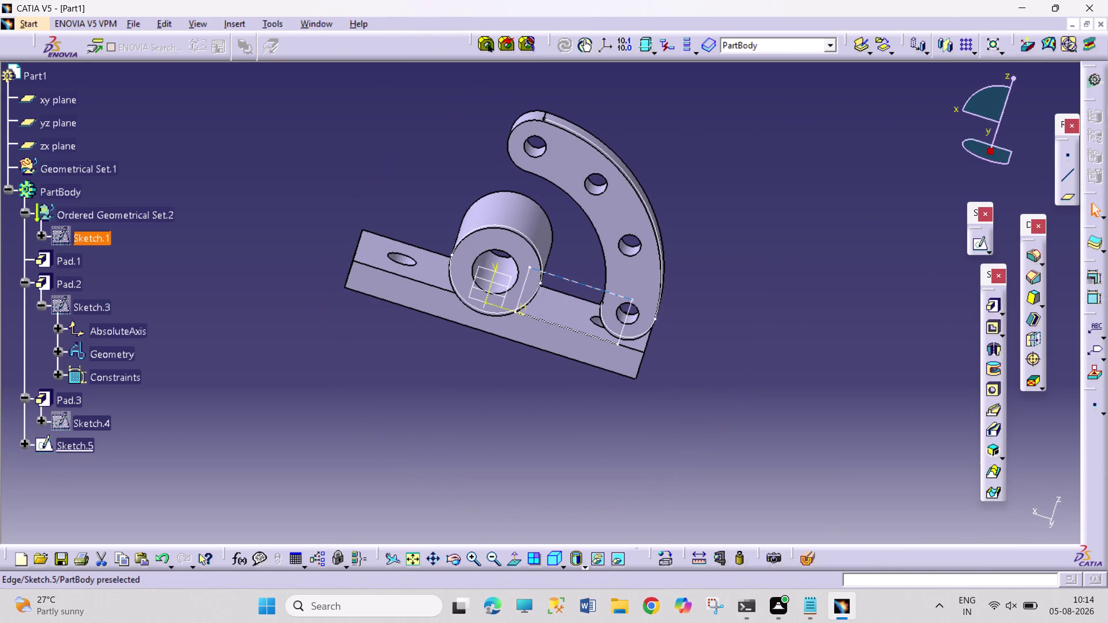
double_click(589, 287)
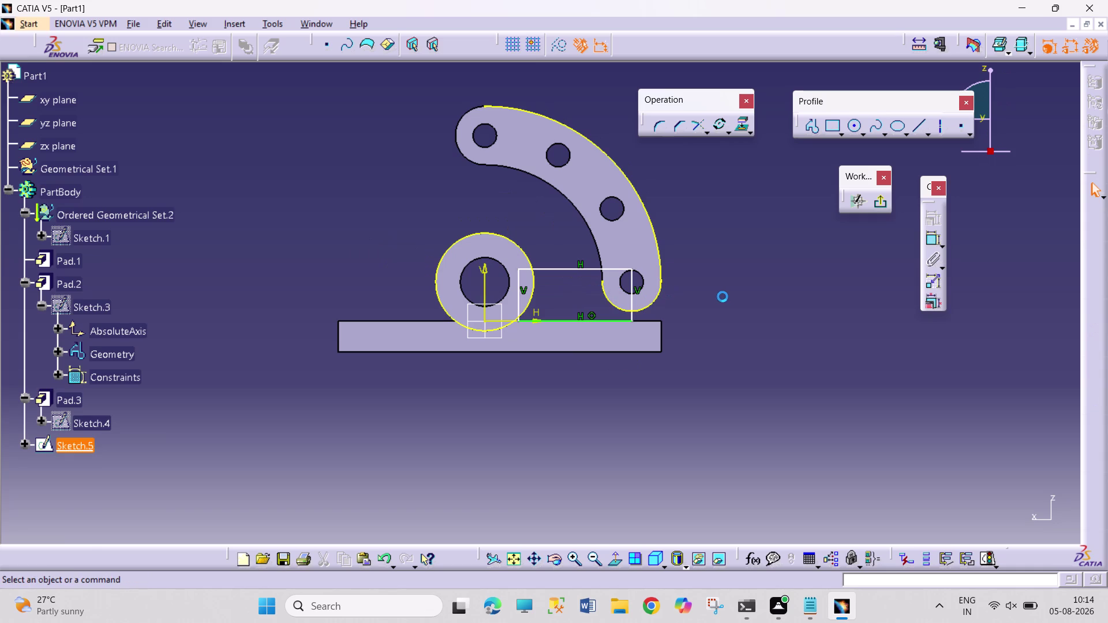
Make the rectangle's right vertical line tangent to the arm's outer arc.
click(727, 297)
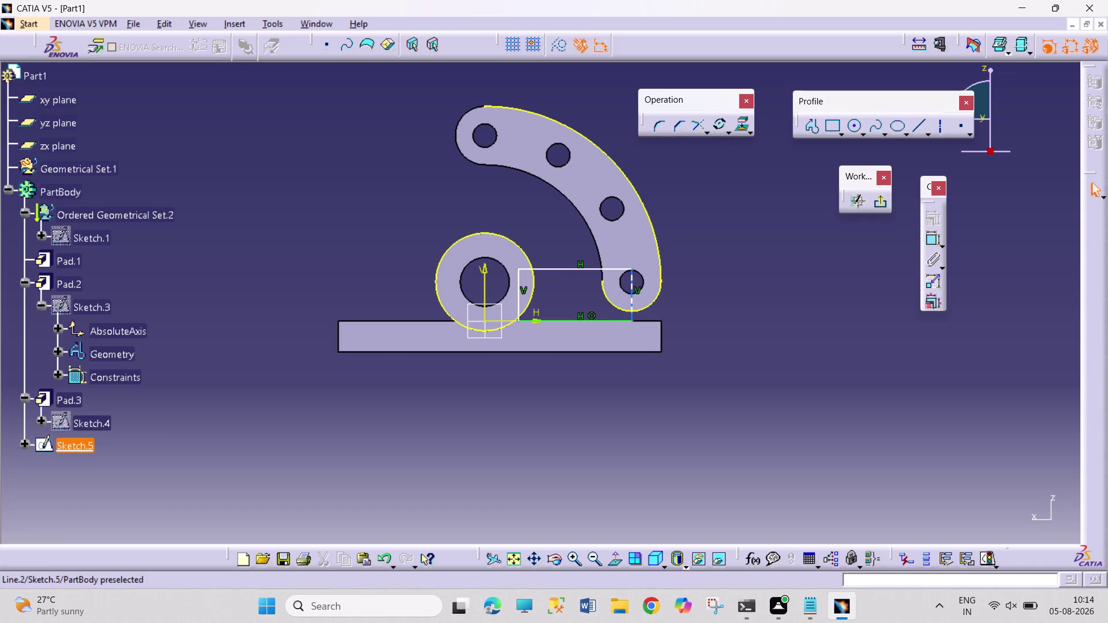
click(630, 315)
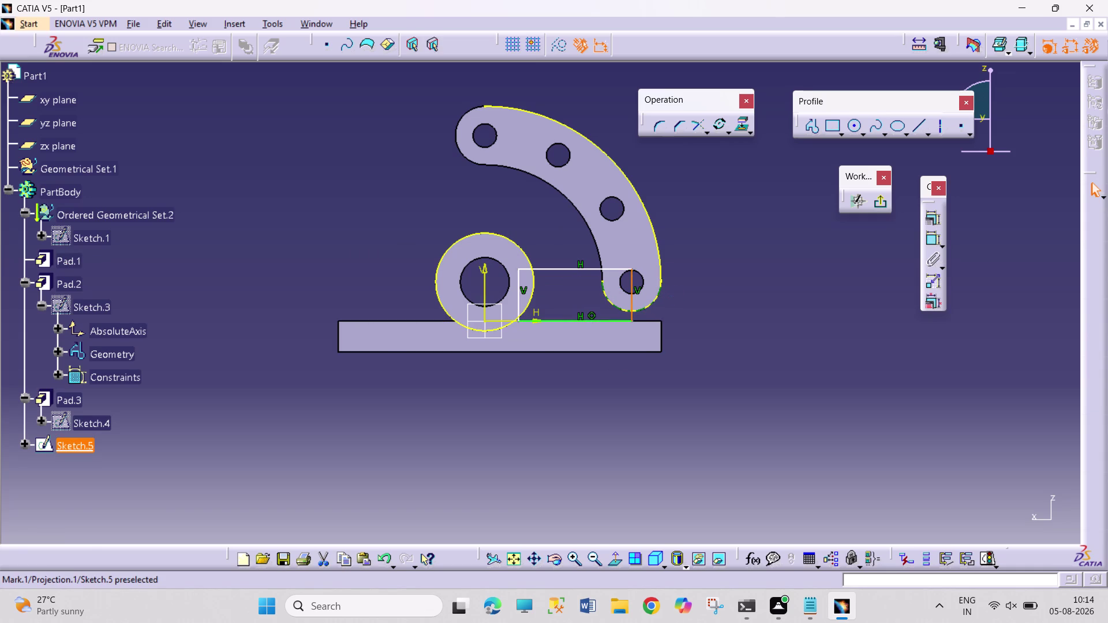
click(662, 288)
click(933, 221)
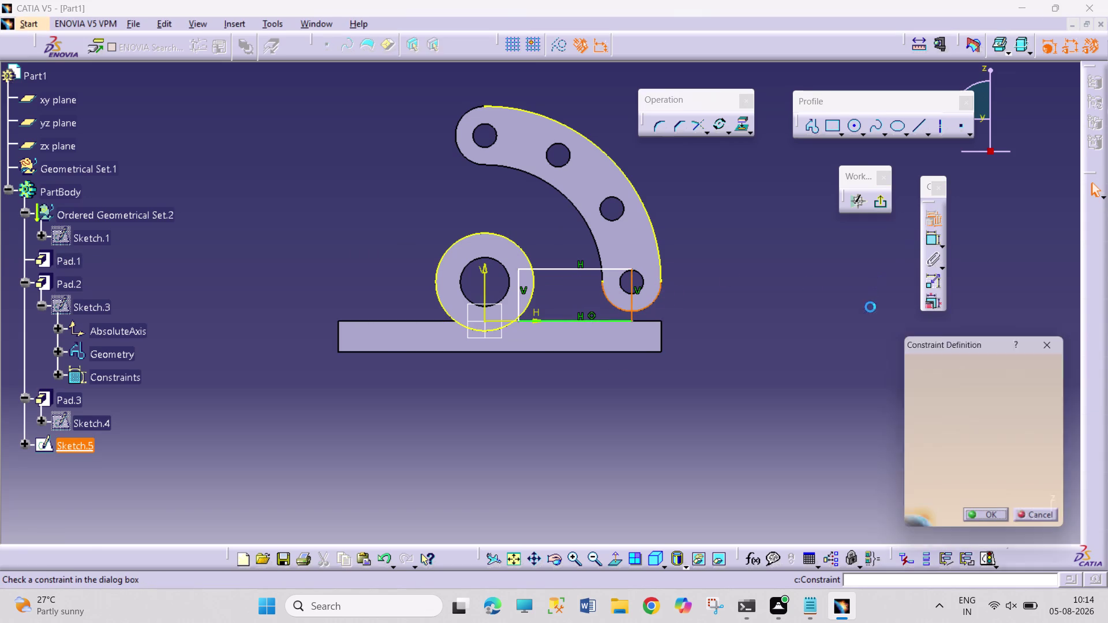
click(1012, 416)
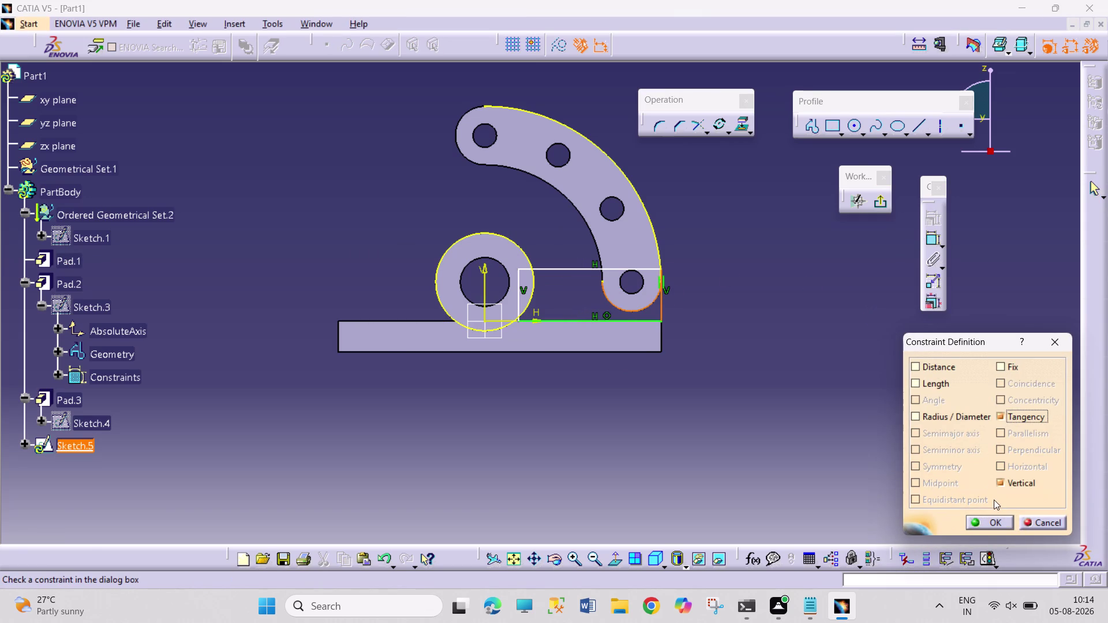
click(994, 517)
middle_drag(658, 304, 654, 272)
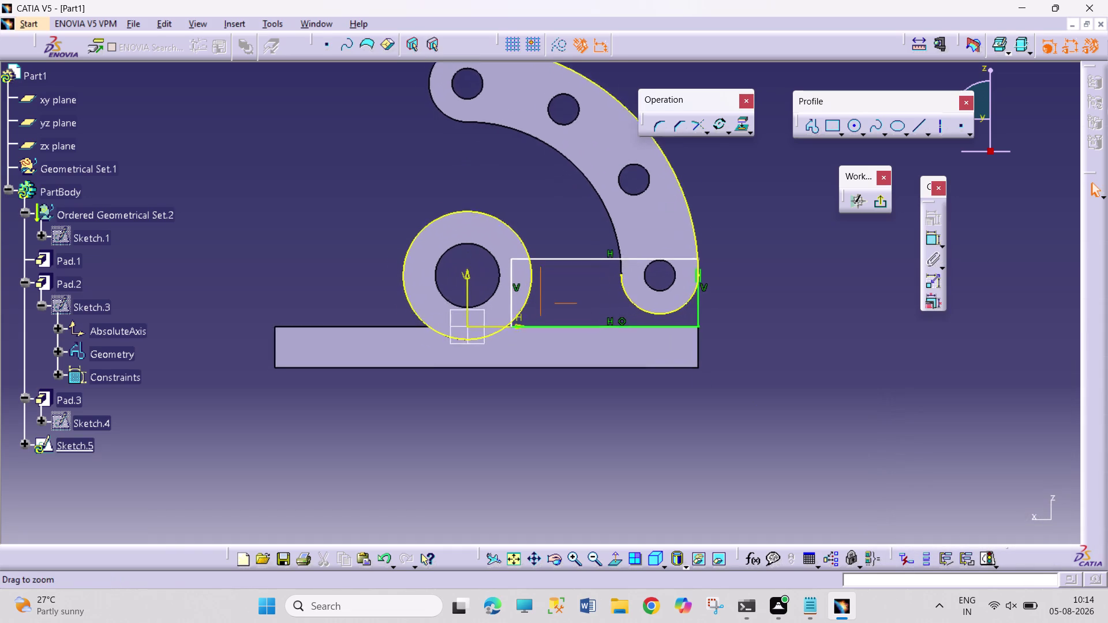
middle_drag(654, 272, 654, 265)
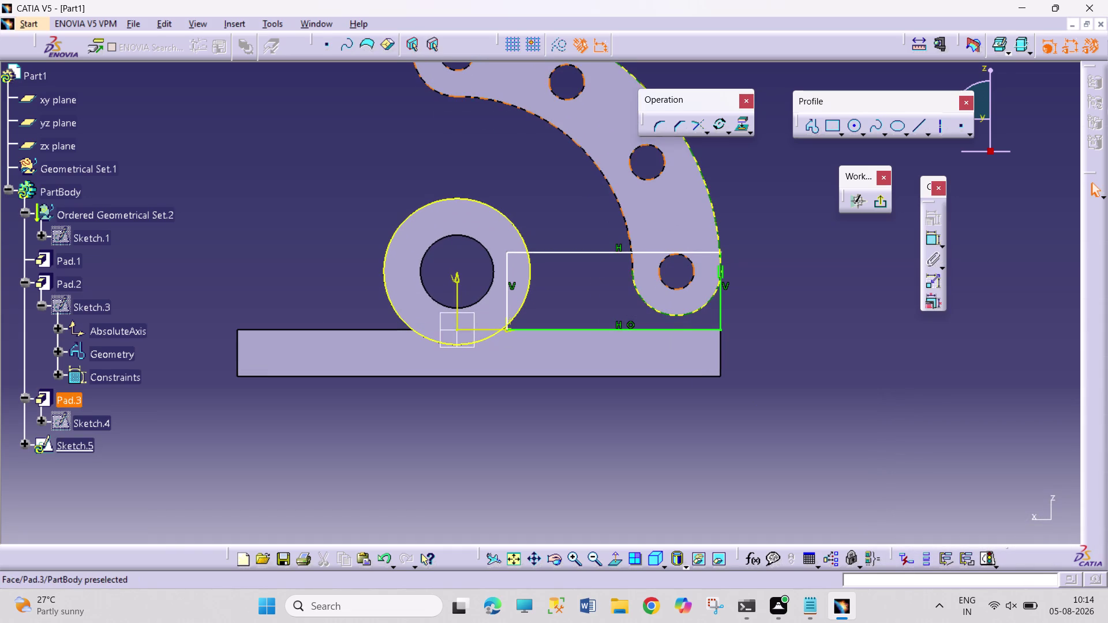
click(708, 131)
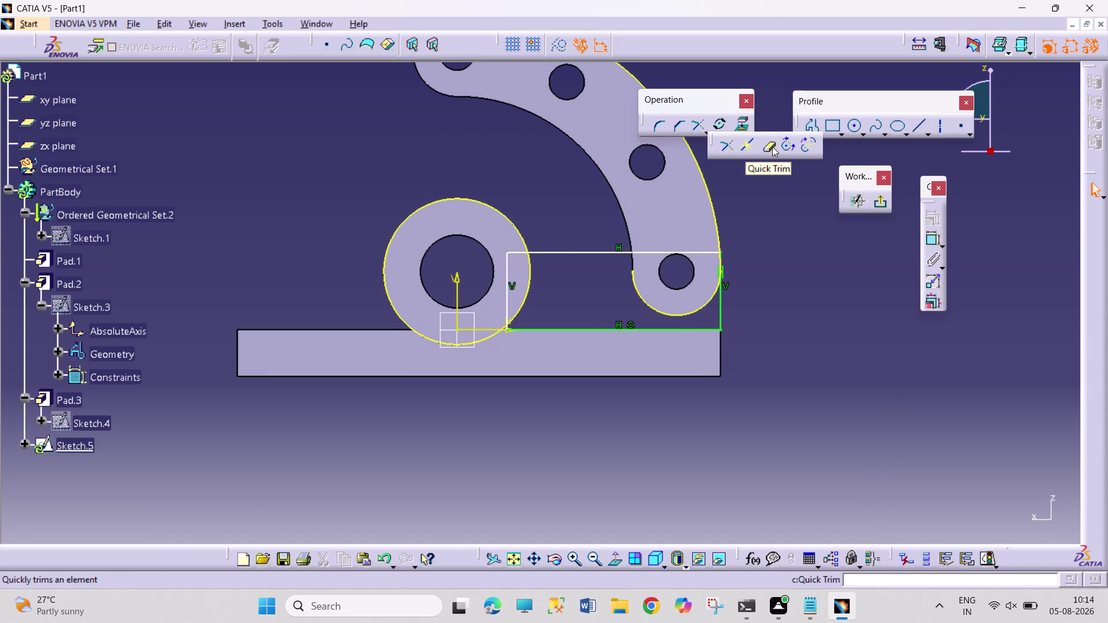
Quick-trim the rectangle's left vertical line so the profile meets the hub circle.
double_click(772, 147)
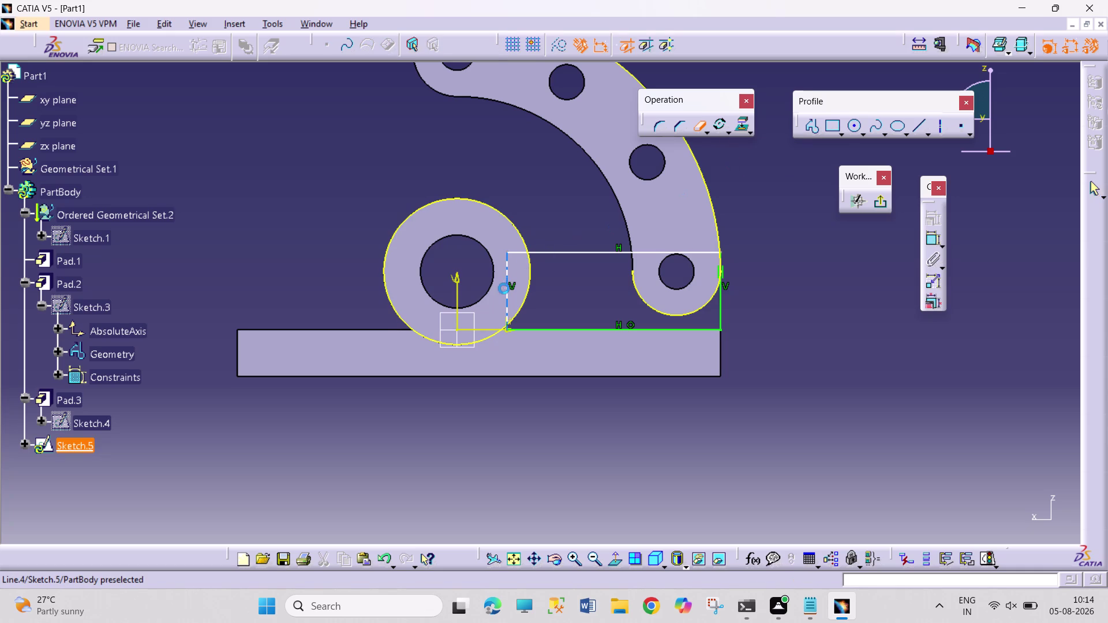
click(506, 289)
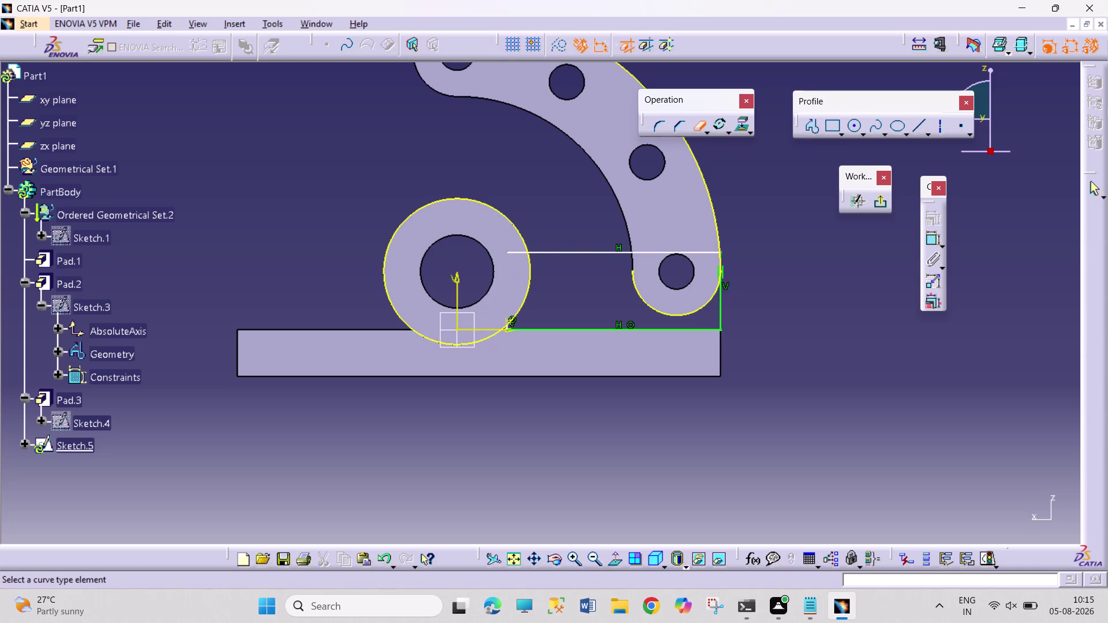
click(514, 253)
click(422, 209)
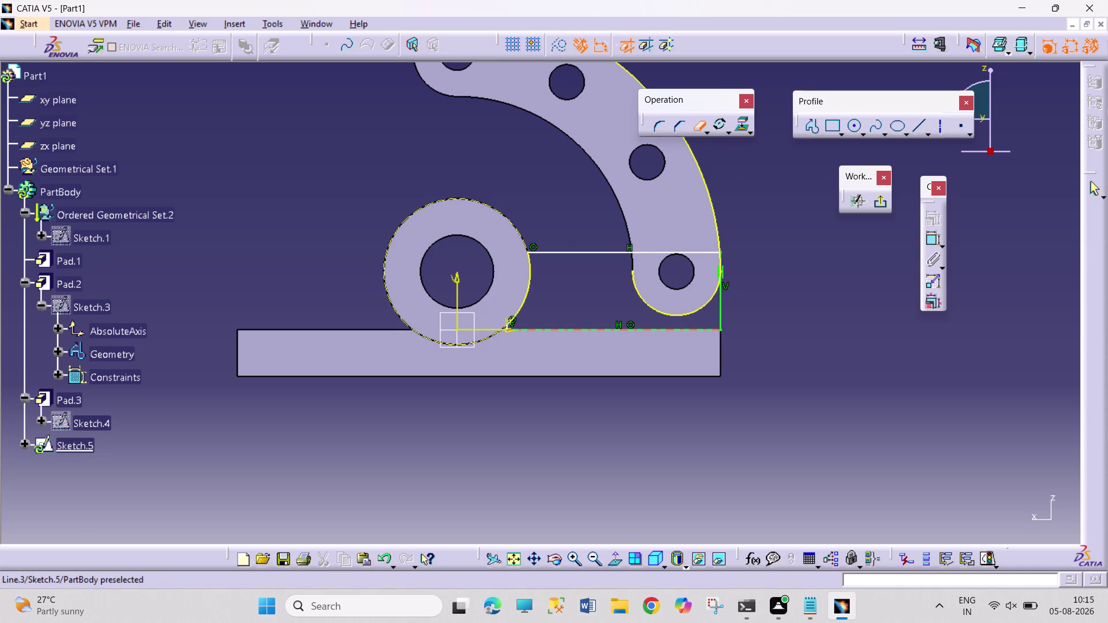
middle_drag(558, 295, 564, 206)
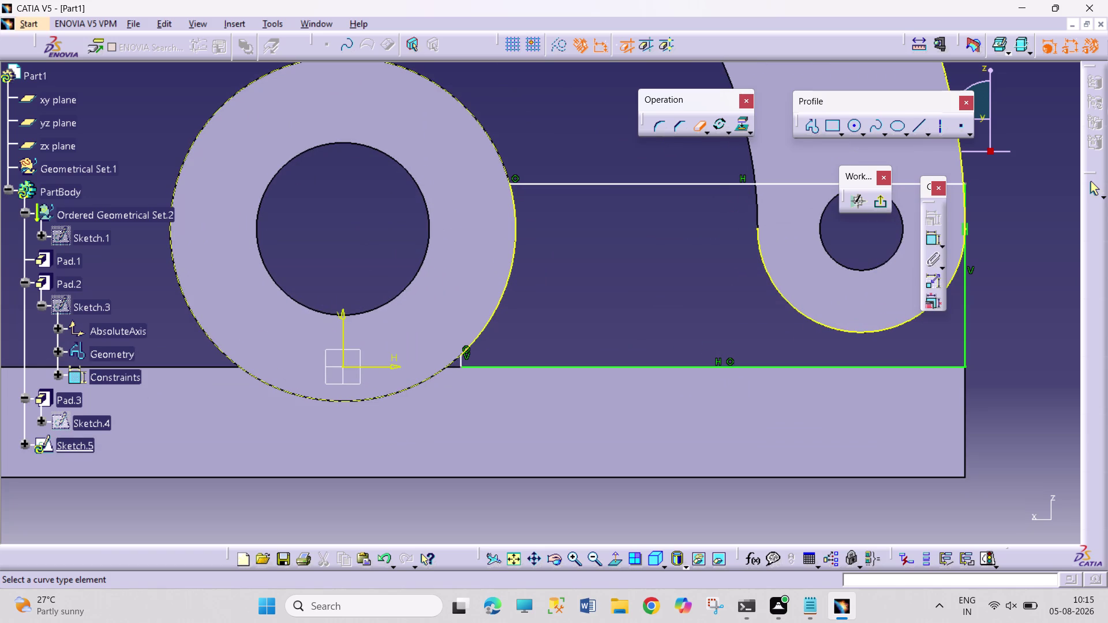
key(Escape)
key(Escape)
key(Escape)
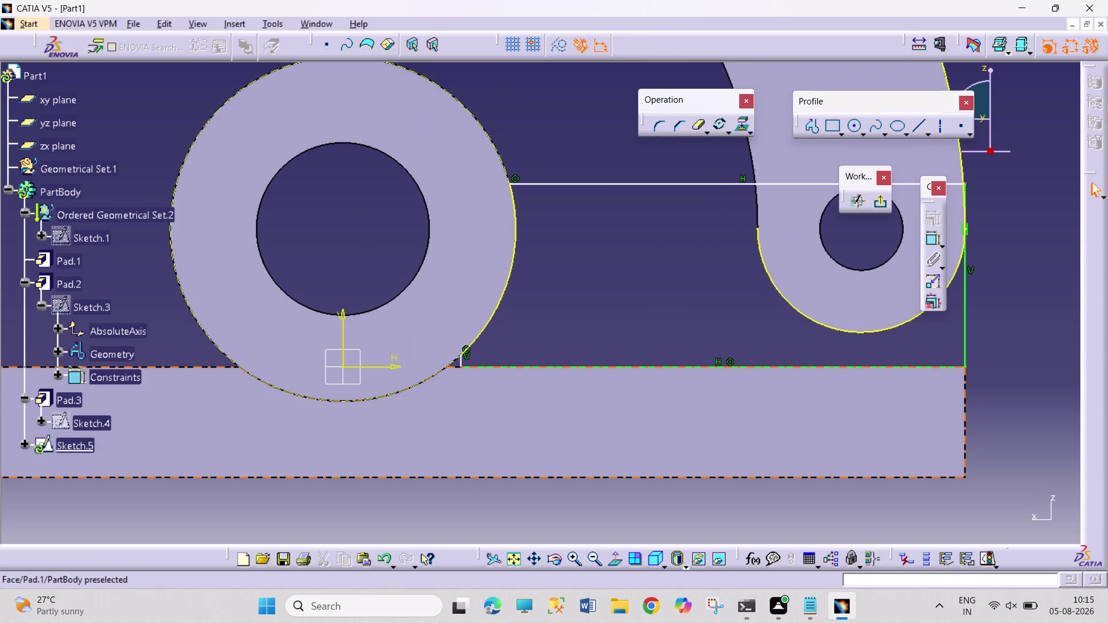
Undo the last trim and delete the stray mark at the bottom line's end.
key(ctrl+z)
click(606, 290)
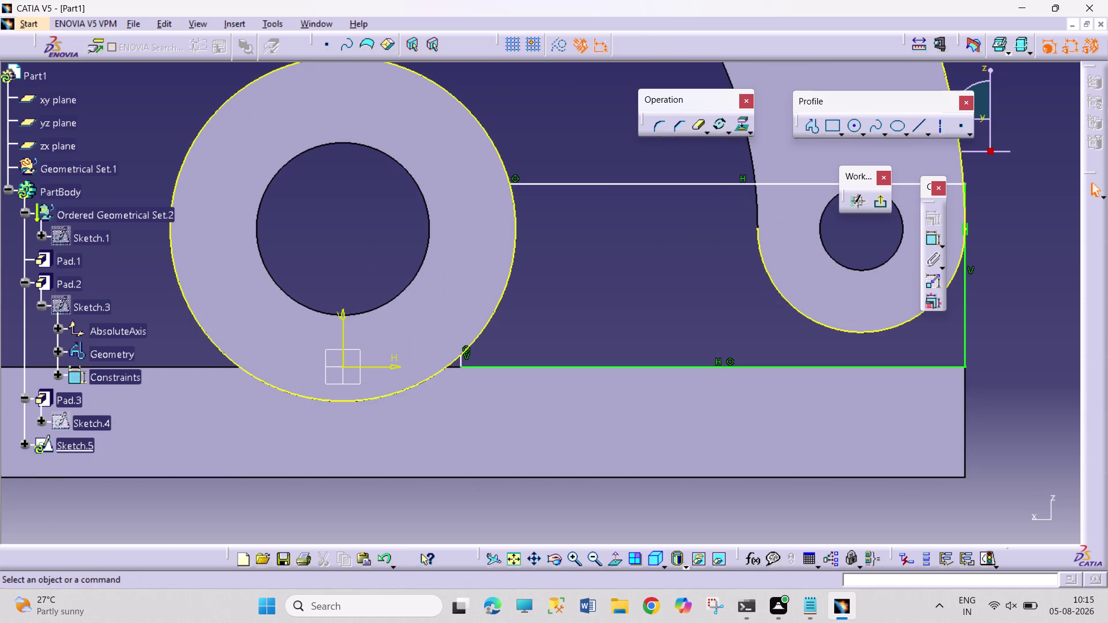
click(463, 360)
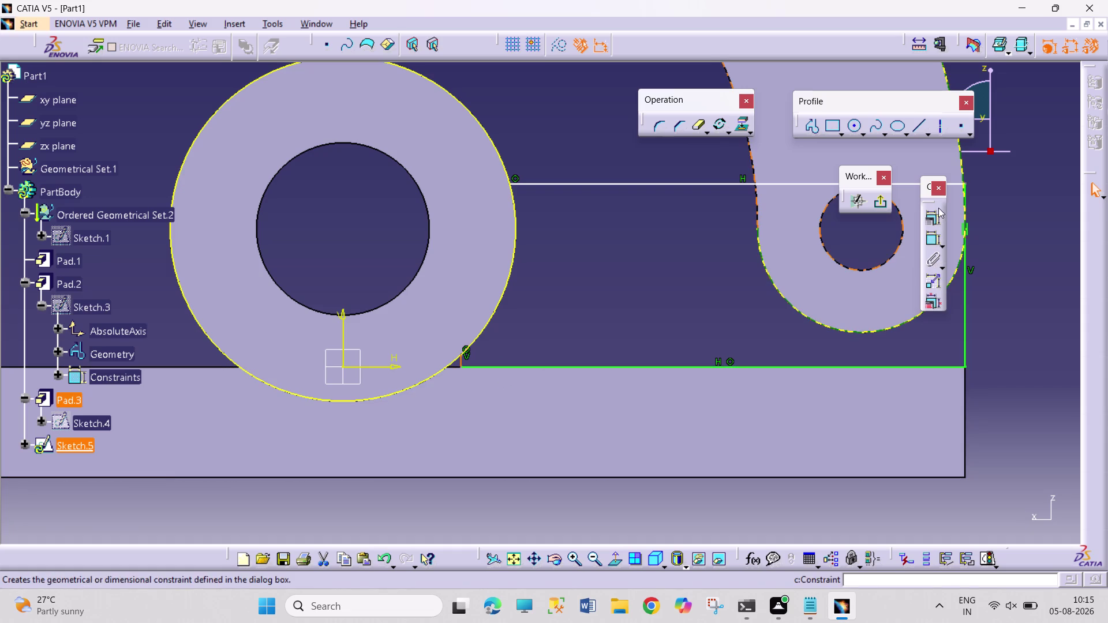
key(Delete)
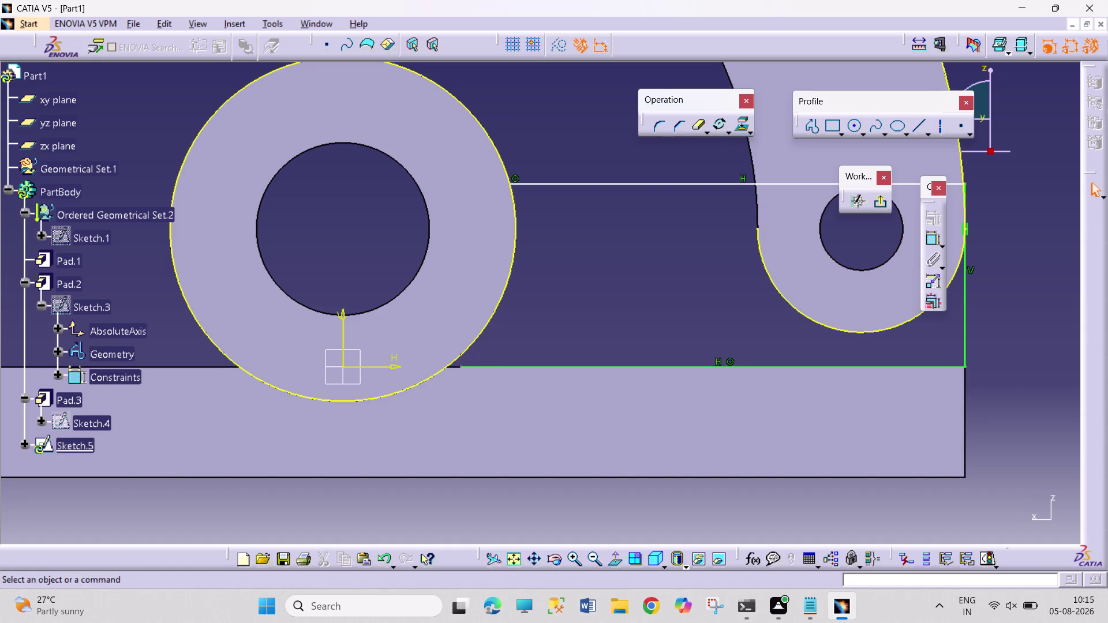
Project the base plate's top edge and the arm's curved outline into Sketch.5.
right_click(551, 367)
click(583, 337)
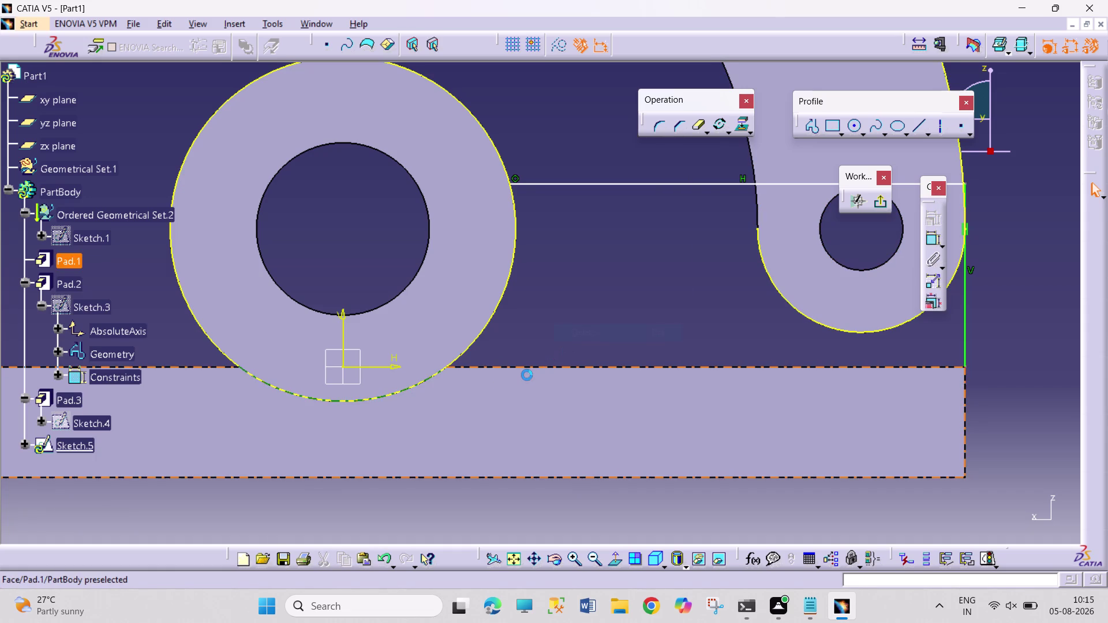
click(529, 368)
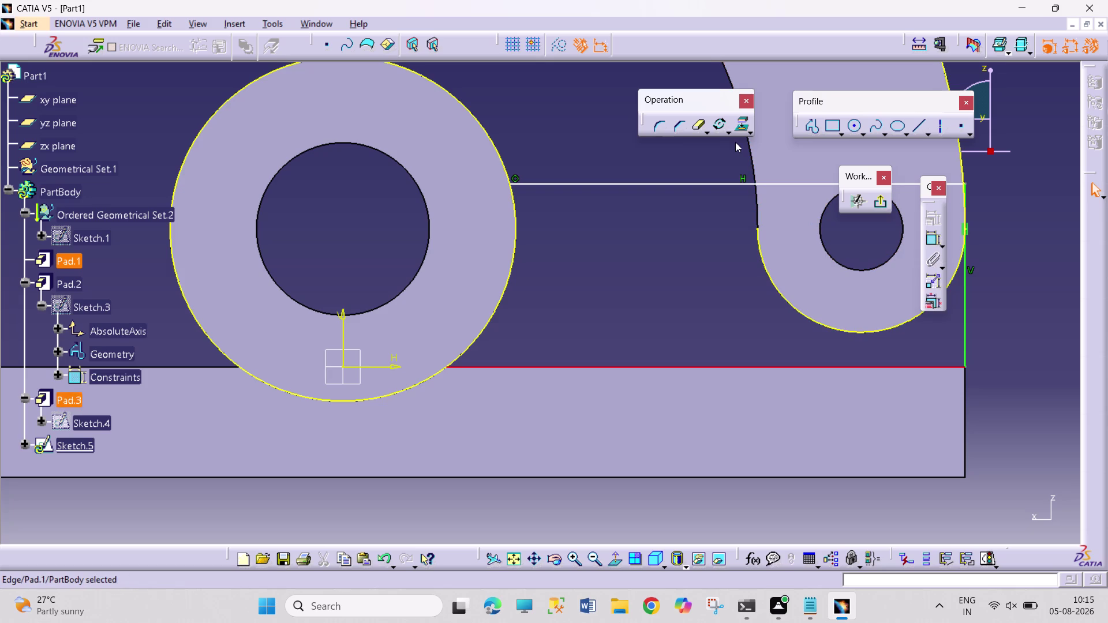
click(742, 135)
click(722, 323)
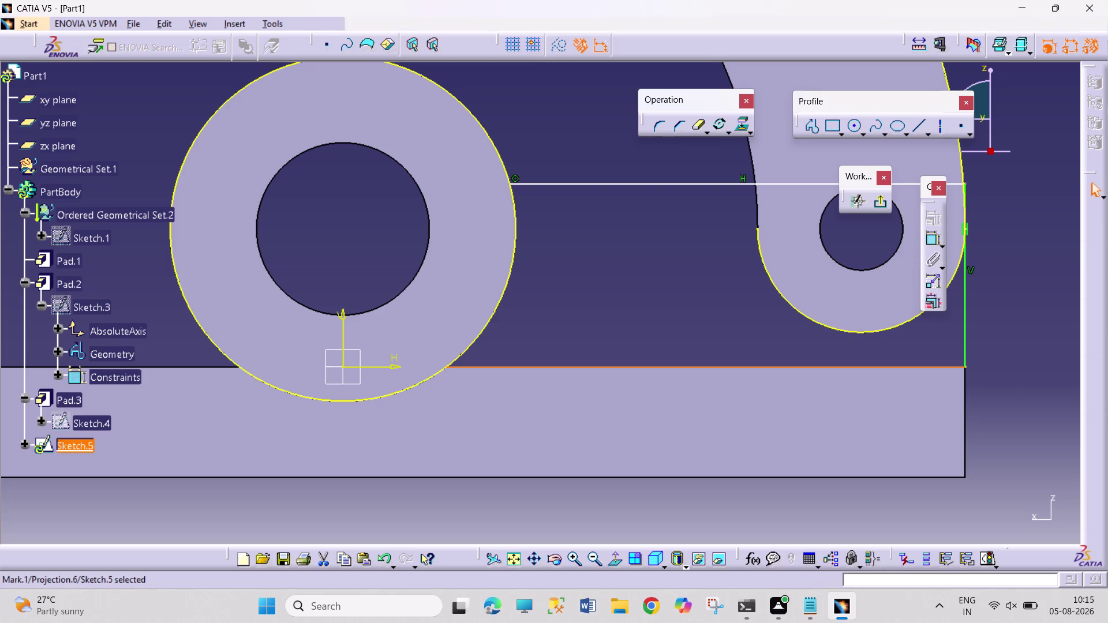
click(756, 208)
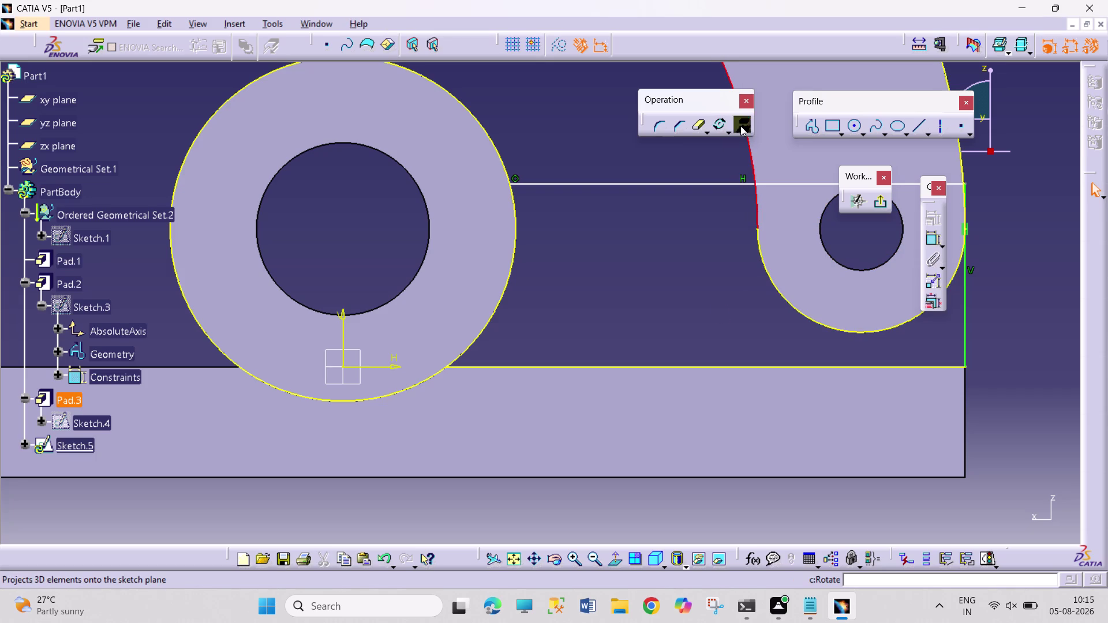
click(741, 126)
click(709, 270)
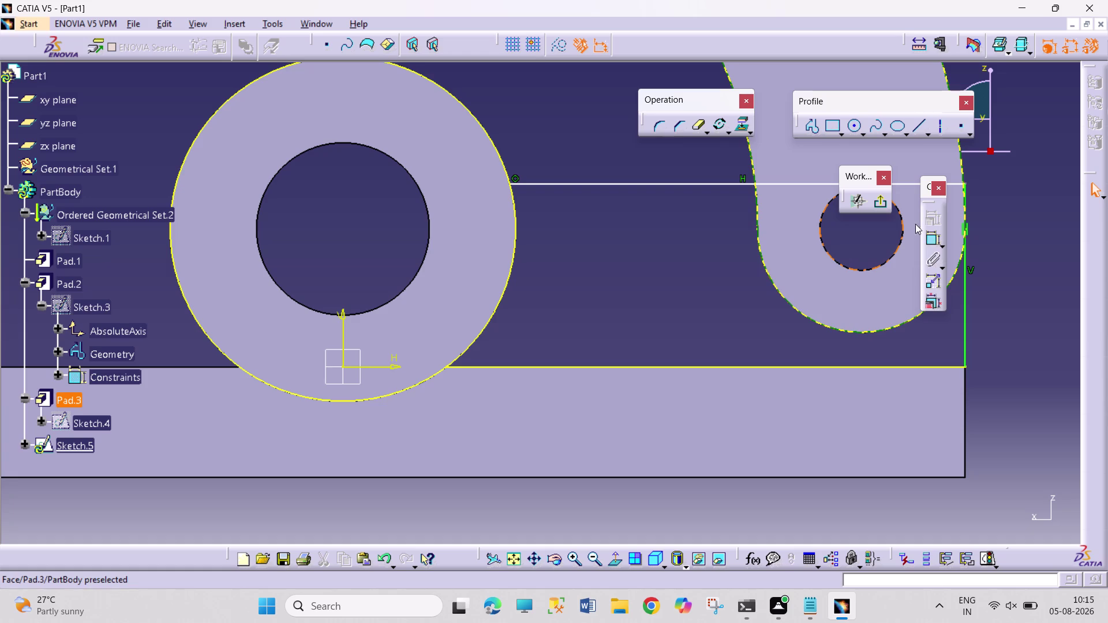
double_click(699, 130)
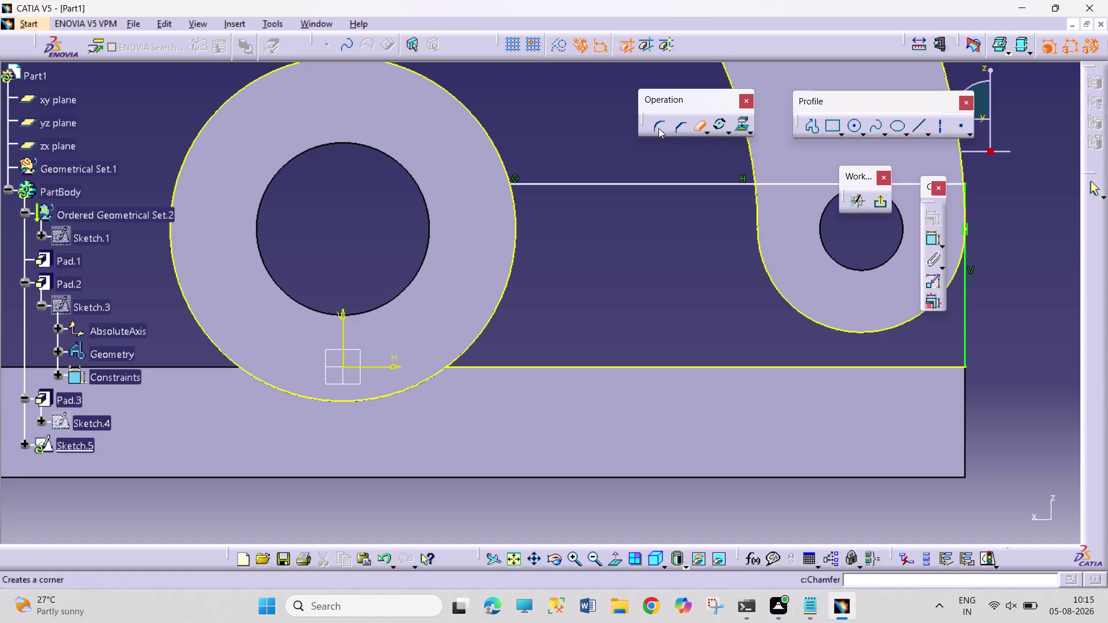
click(486, 135)
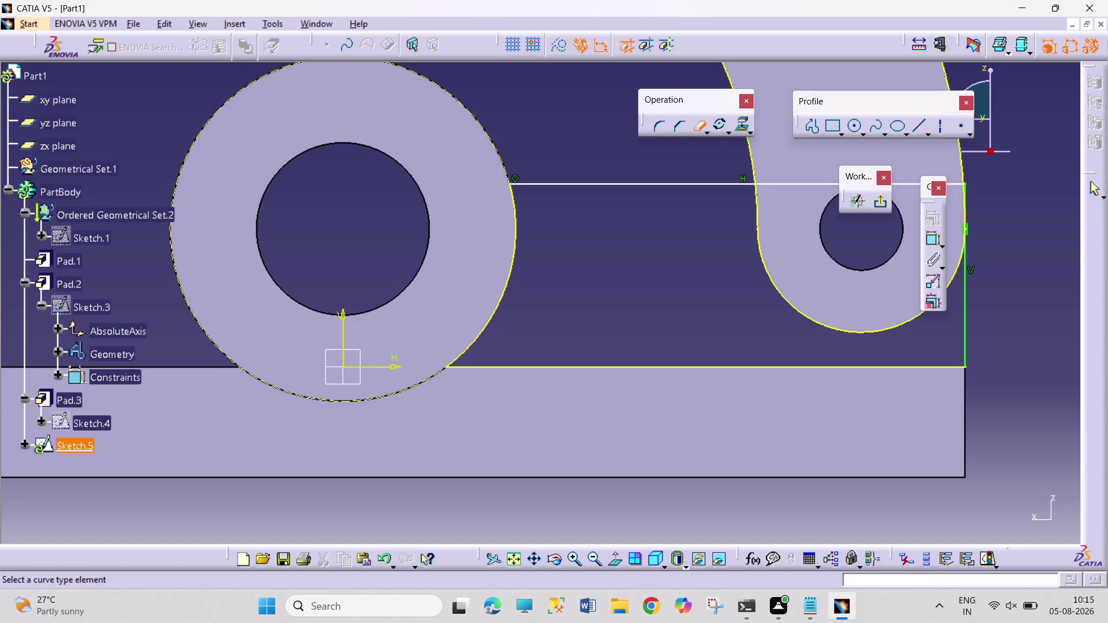
middle_drag(716, 310, 587, 475)
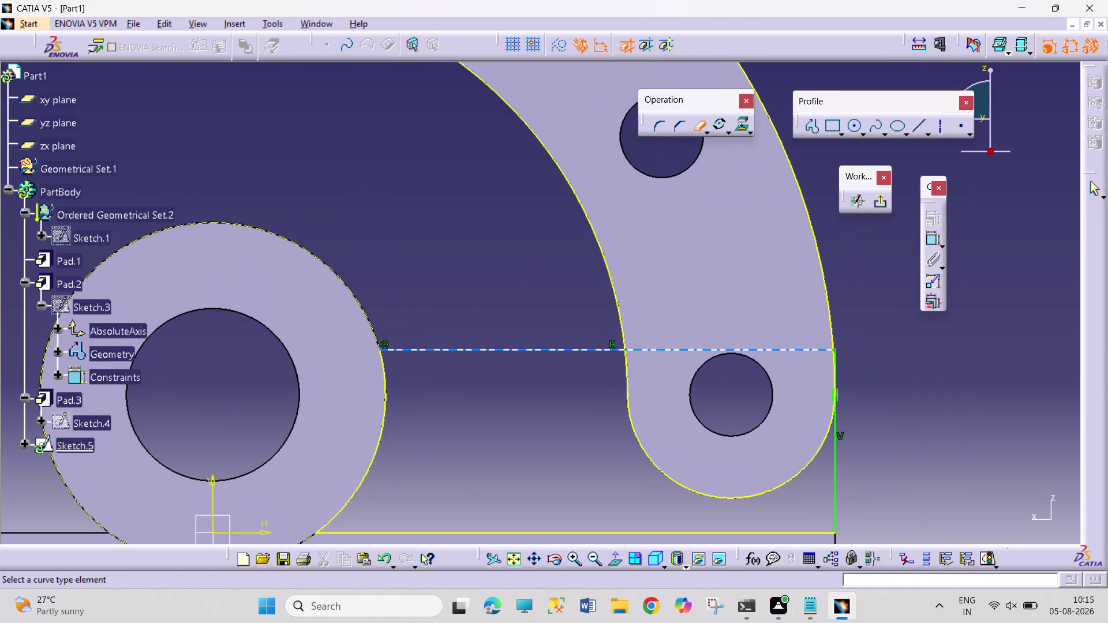
click(615, 303)
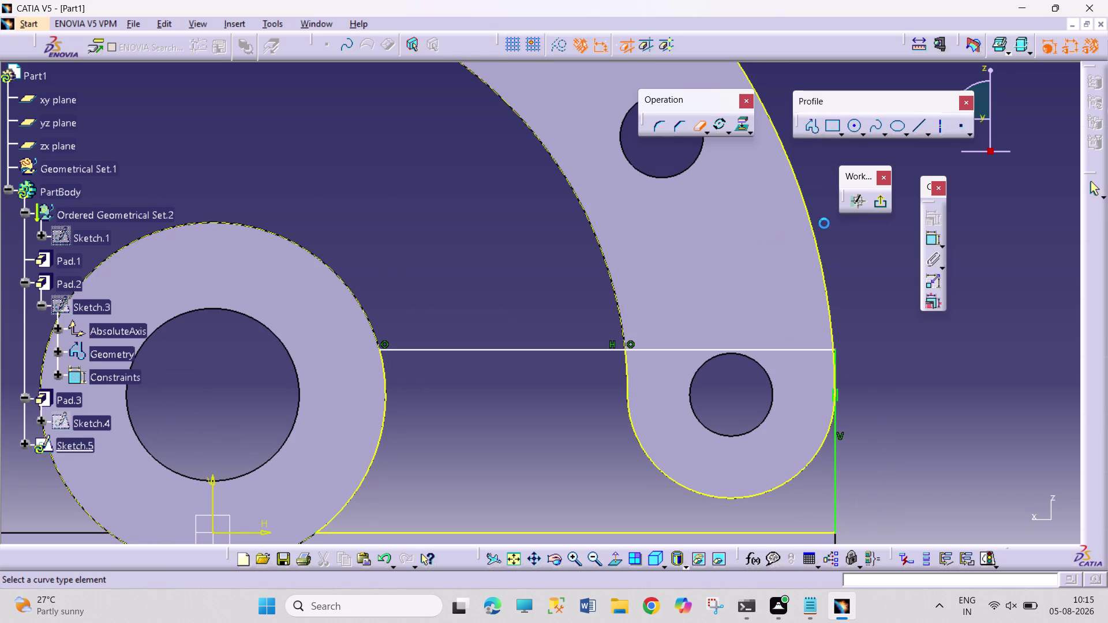
click(812, 225)
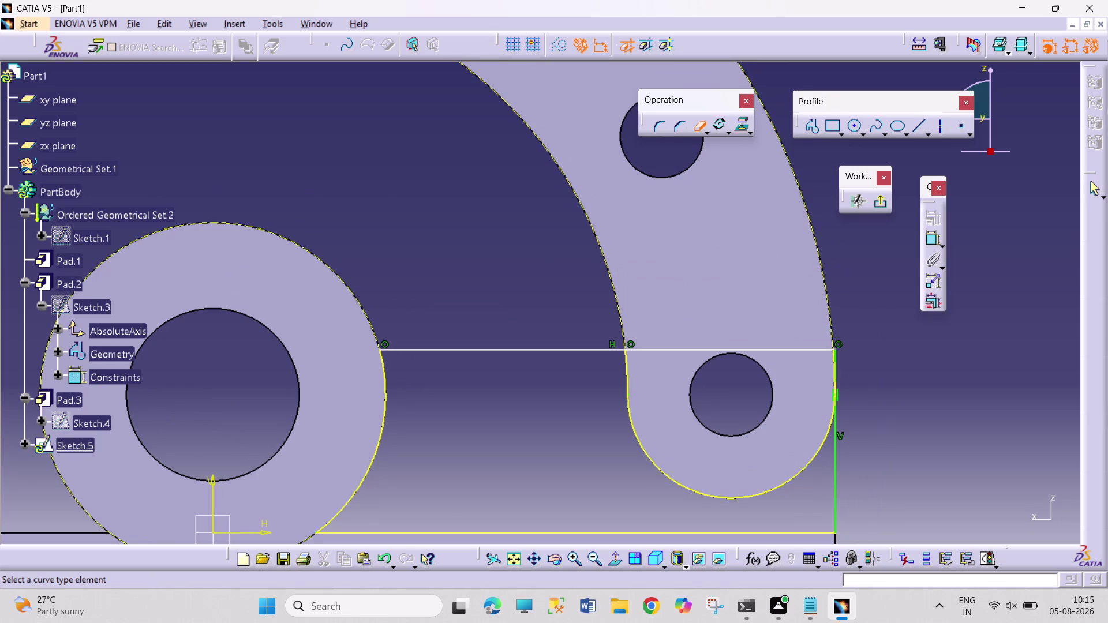
click(670, 349)
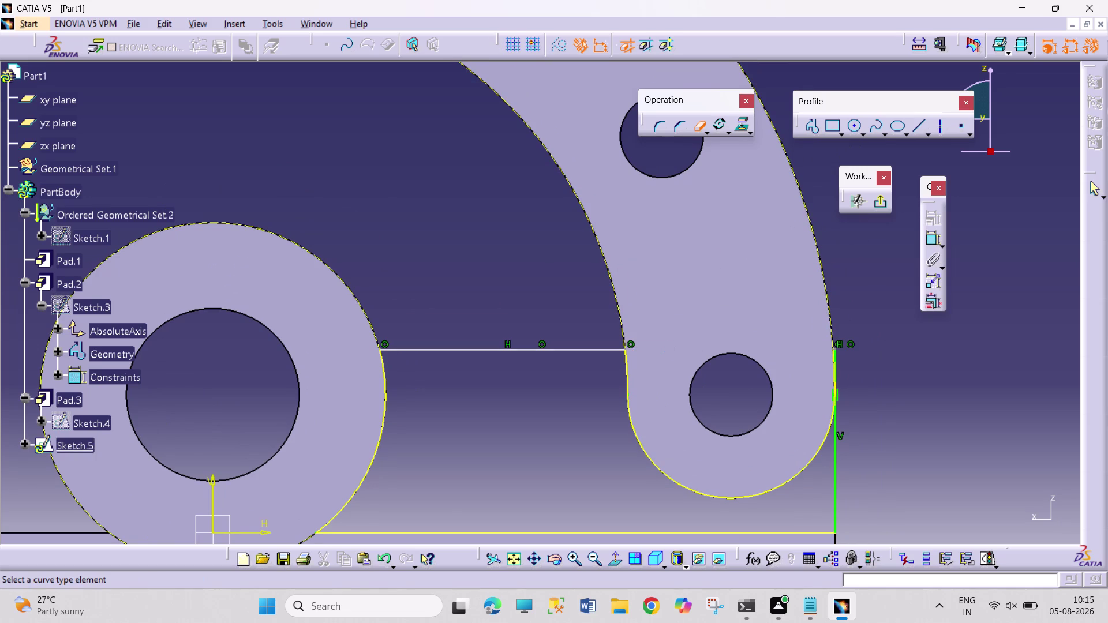
middle_drag(876, 412, 867, 353)
middle_drag(579, 283, 481, 246)
middle_drag(714, 338, 684, 332)
middle_drag(494, 263, 392, 244)
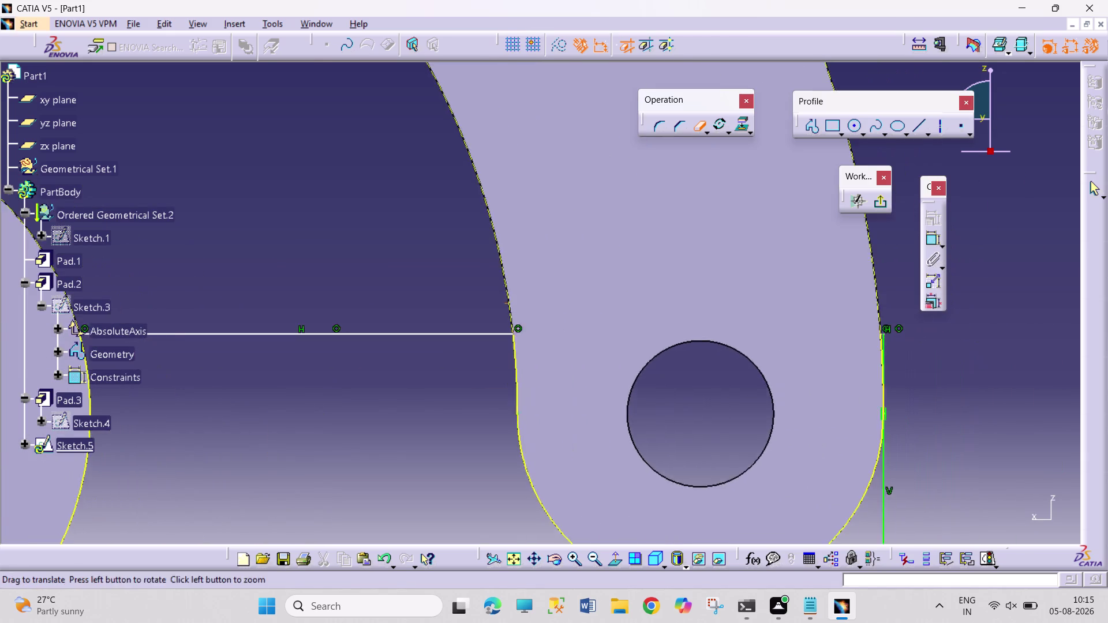
middle_drag(391, 245, 325, 231)
middle_drag(839, 354, 837, 347)
middle_drag(853, 305, 852, 283)
middle_drag(899, 383, 610, 366)
middle_drag(611, 445, 634, 321)
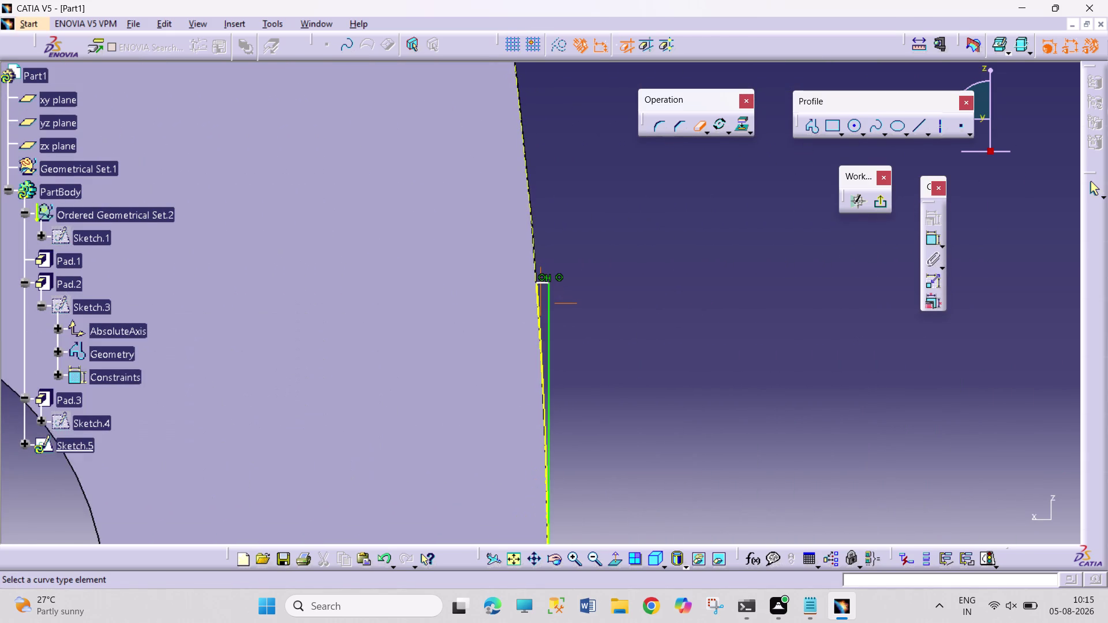
click(541, 326)
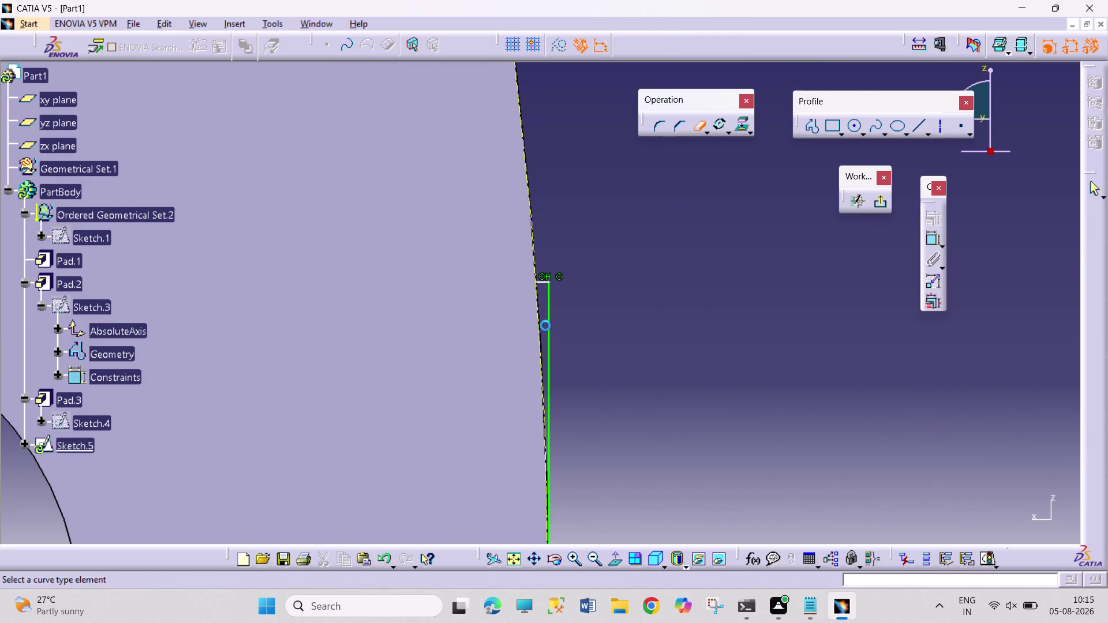
click(550, 324)
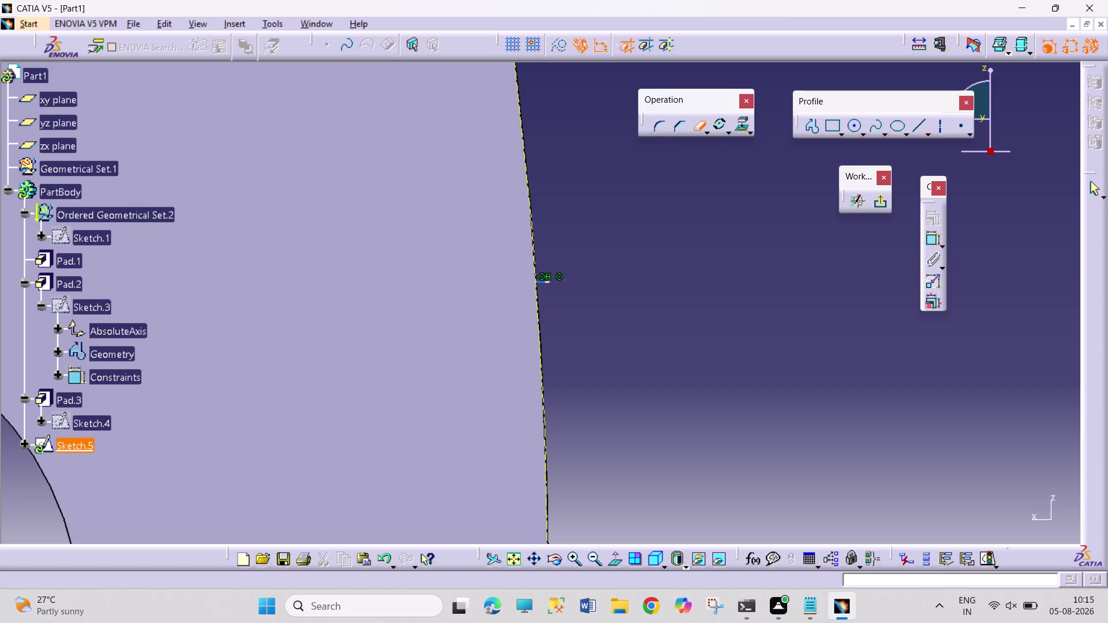
click(544, 282)
middle_drag(592, 390, 665, 149)
middle_drag(718, 326, 739, 172)
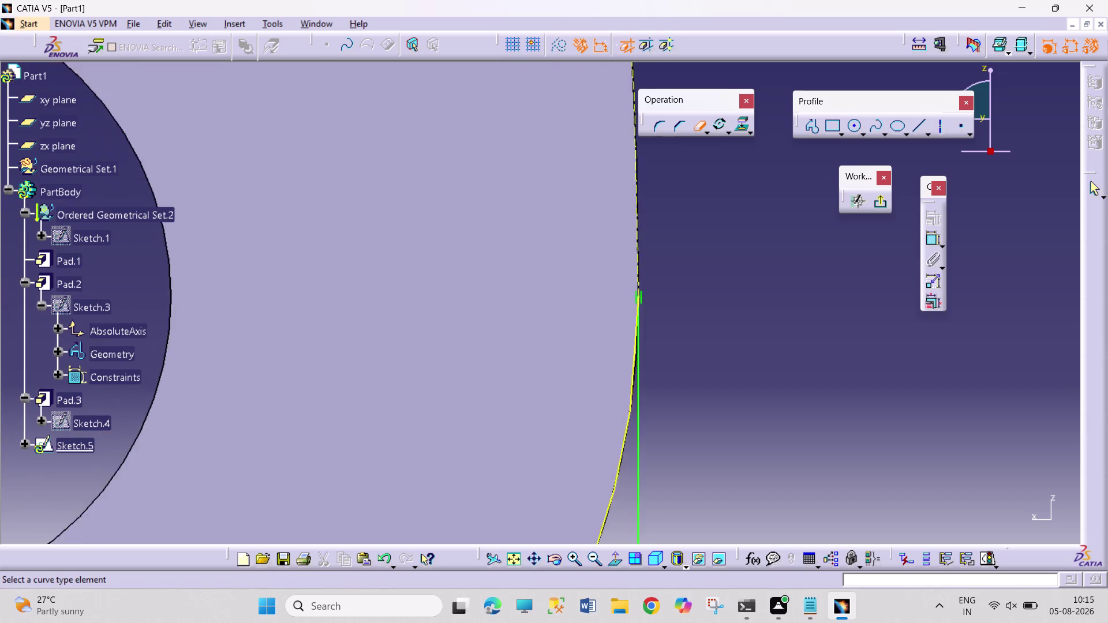
middle_drag(738, 172, 740, 160)
middle_drag(723, 229, 683, 439)
middle_click(583, 387)
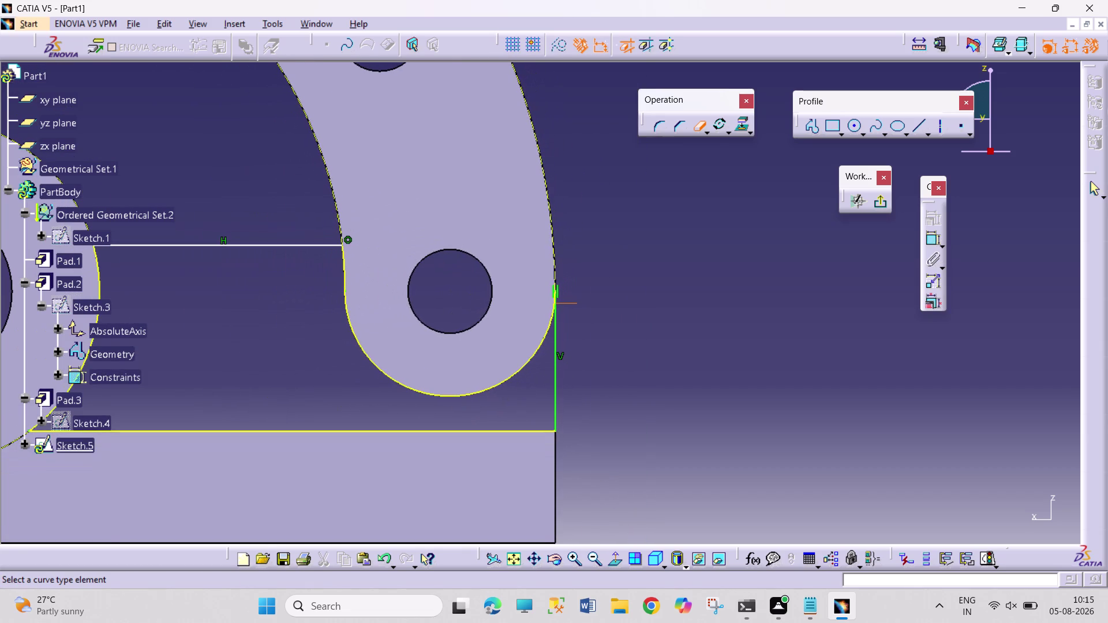
middle_drag(734, 363, 766, 356)
middle_drag(793, 353, 892, 336)
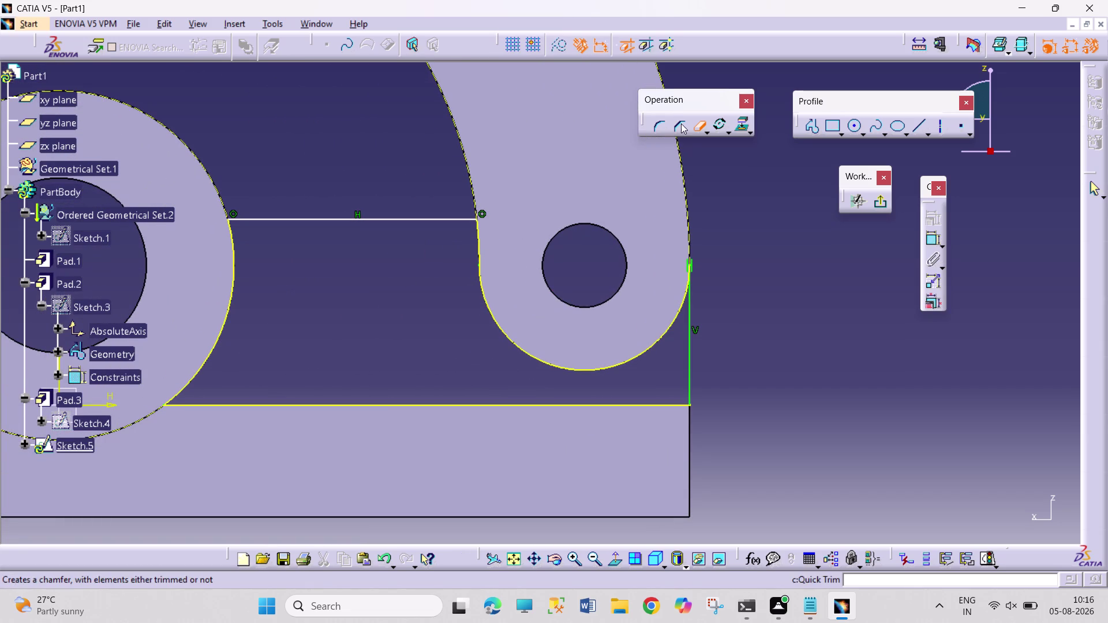
click(693, 129)
click(881, 206)
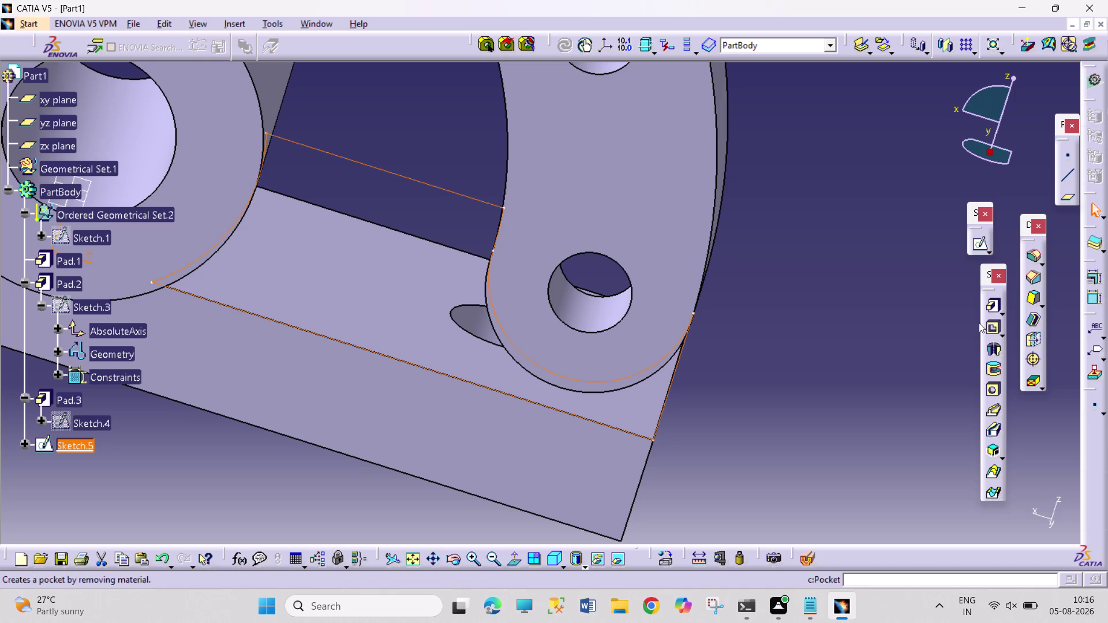
Start a reversed pad of Sketch.5 with limit type Up to surface.
click(458, 558)
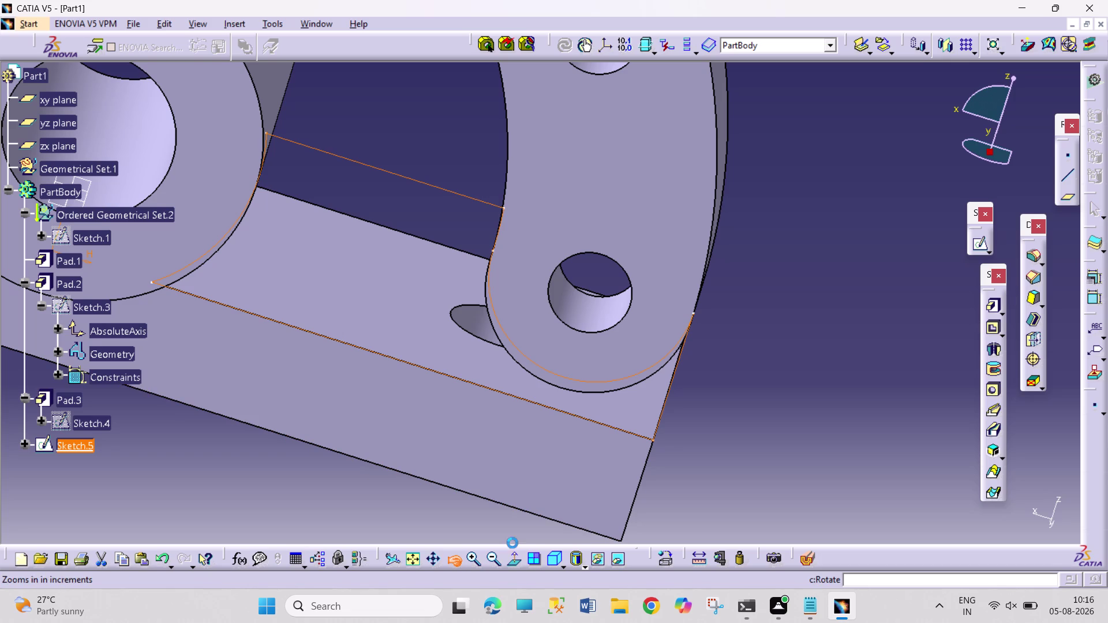
drag(800, 439, 621, 402)
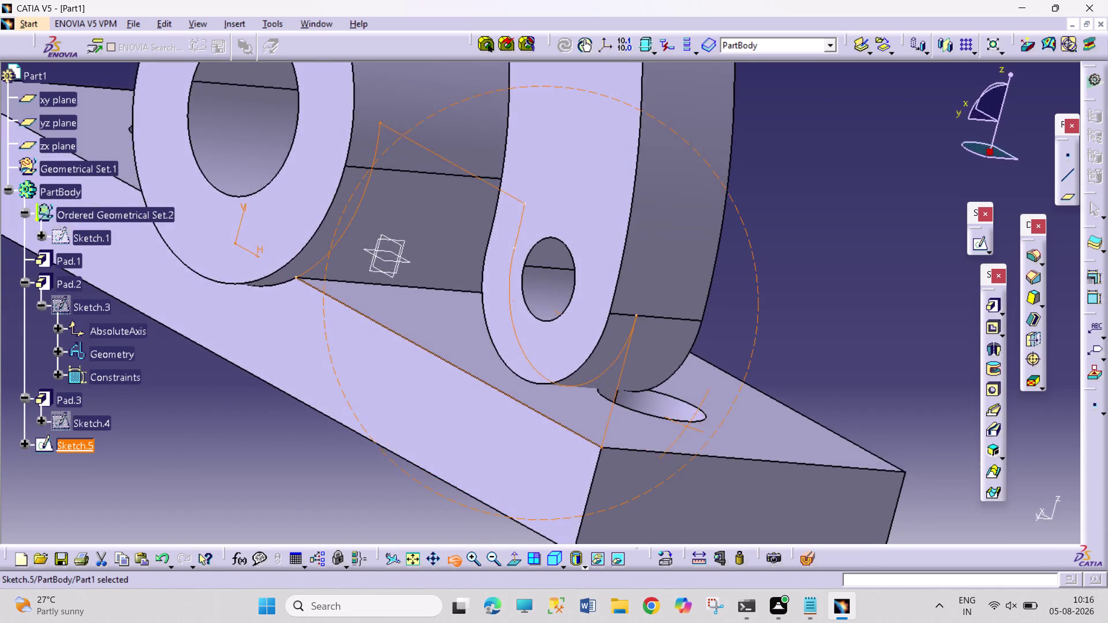
drag(622, 401, 575, 435)
click(990, 312)
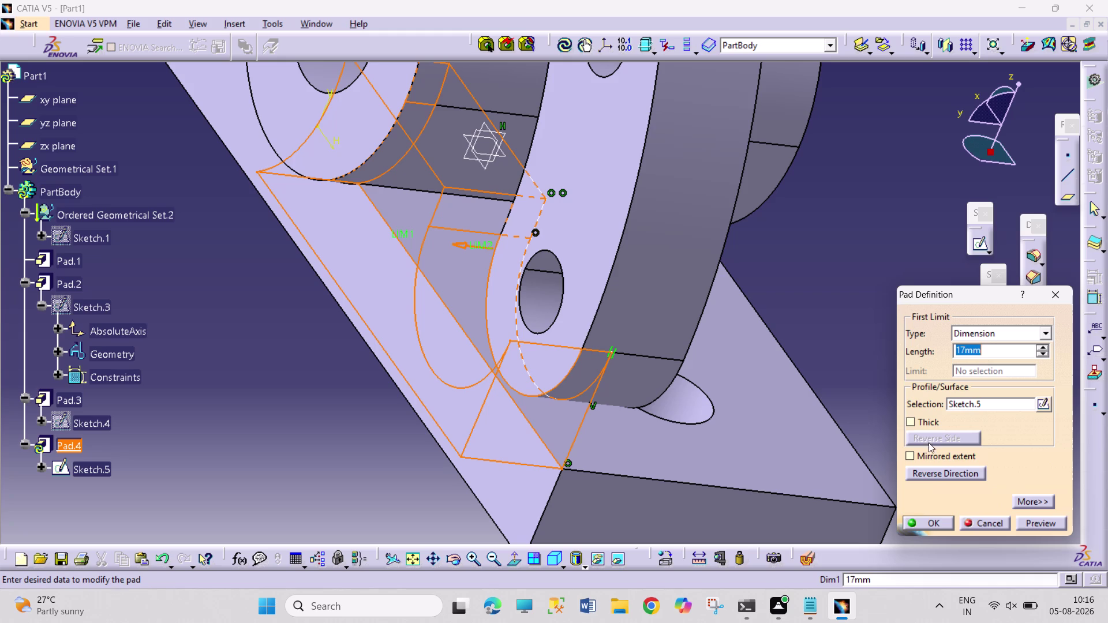
click(930, 478)
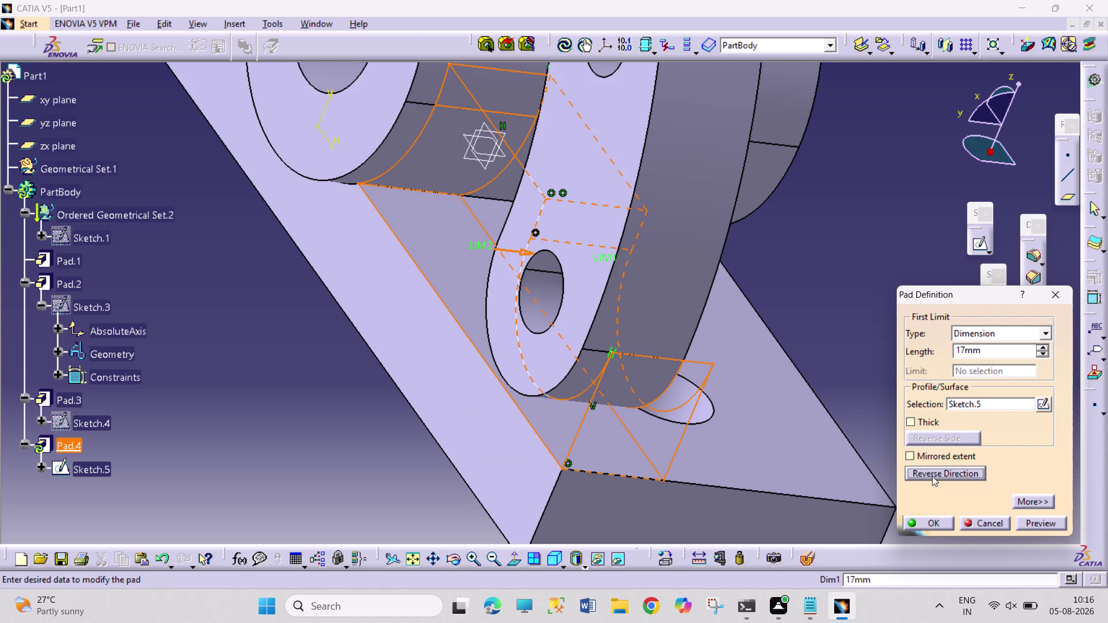
click(1047, 334)
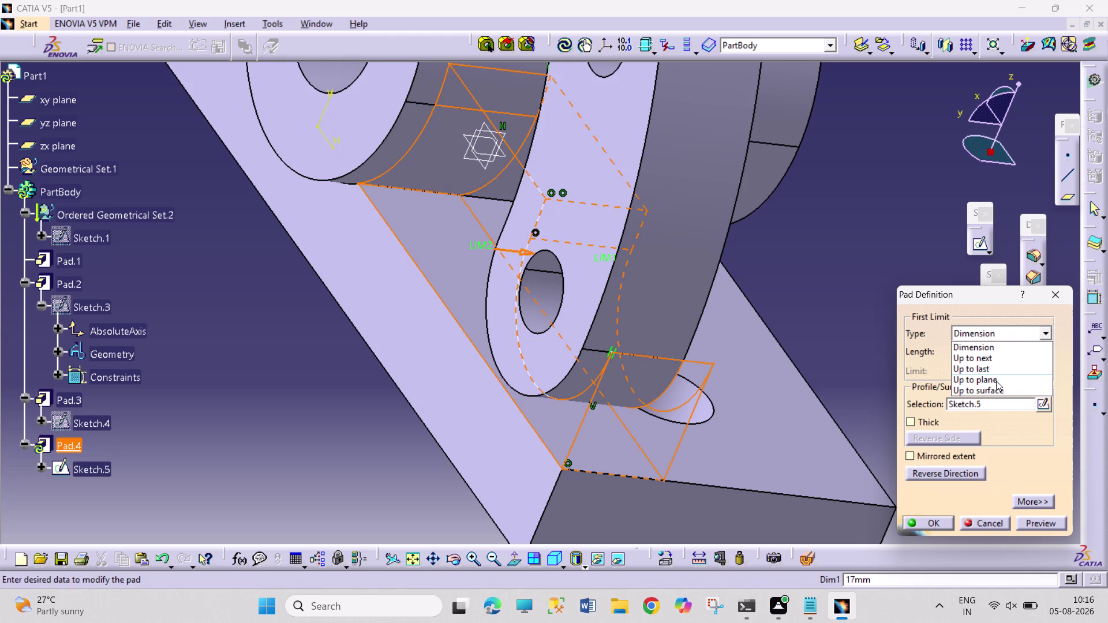
click(997, 388)
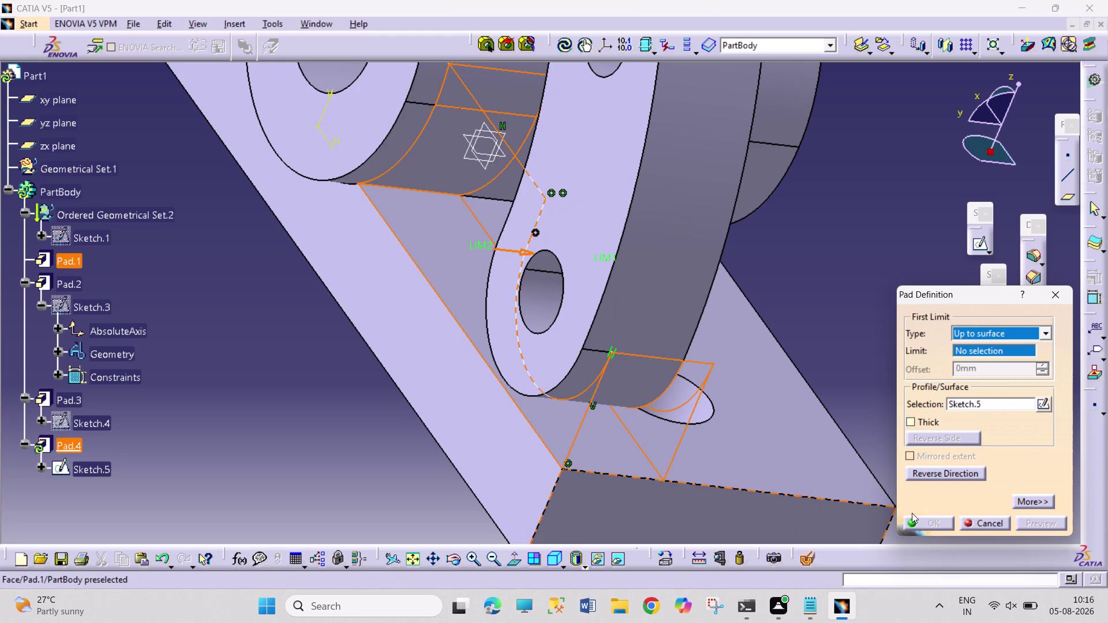
Pick the Pad.3 face as limit, dismiss the intersection errors, and cancel the pad.
right_drag(787, 286, 737, 302)
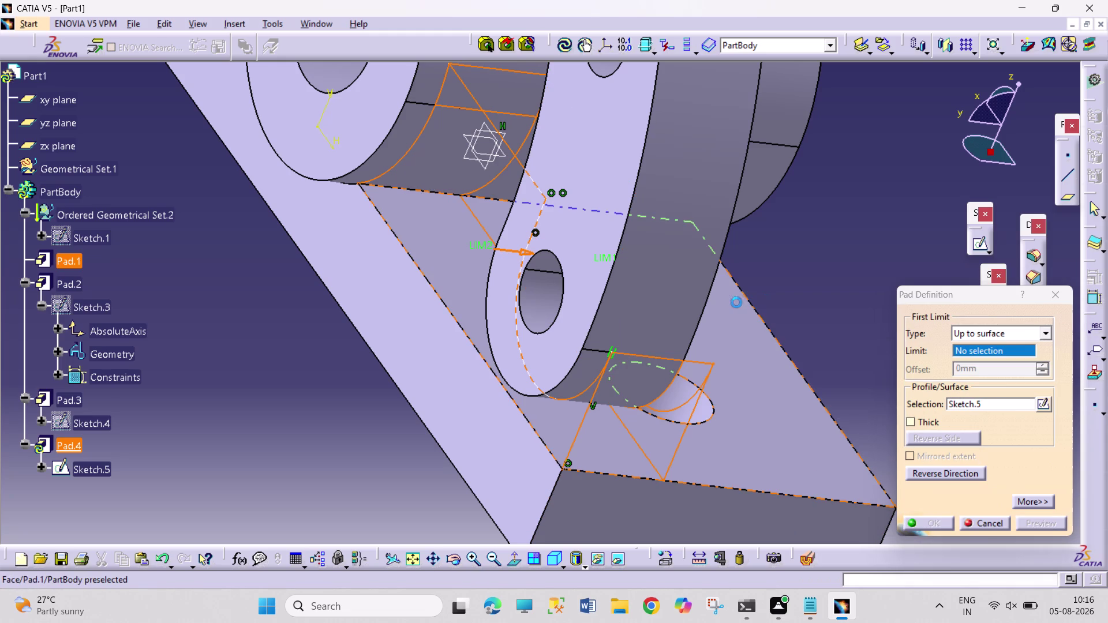
right_drag(736, 302, 735, 302)
right_drag(845, 256, 679, 278)
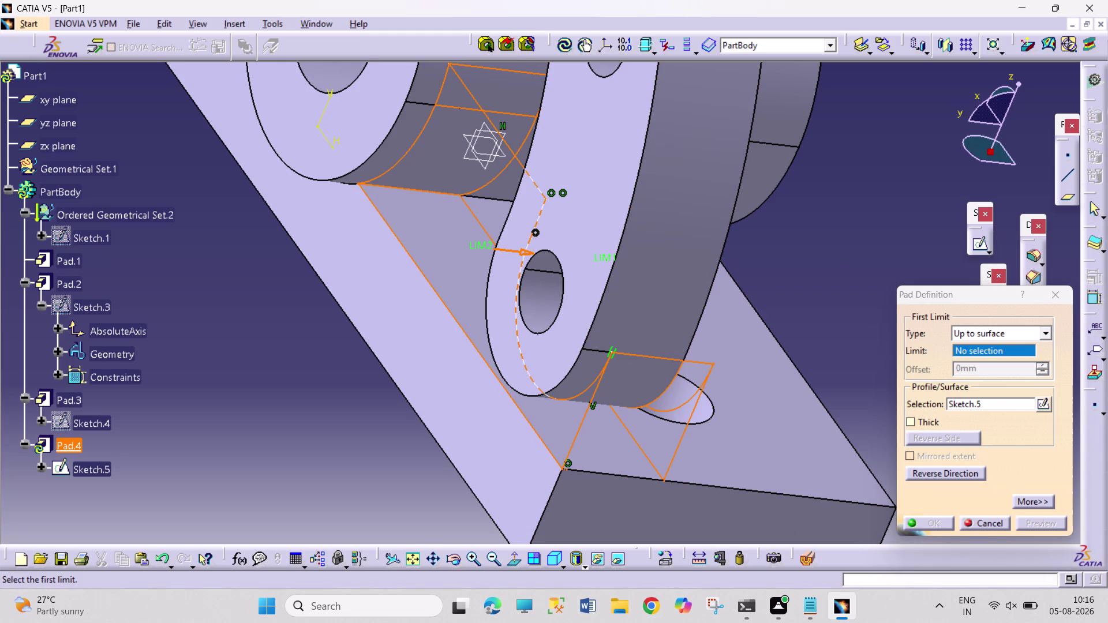
middle_drag(821, 244, 633, 274)
right_drag(821, 244, 633, 273)
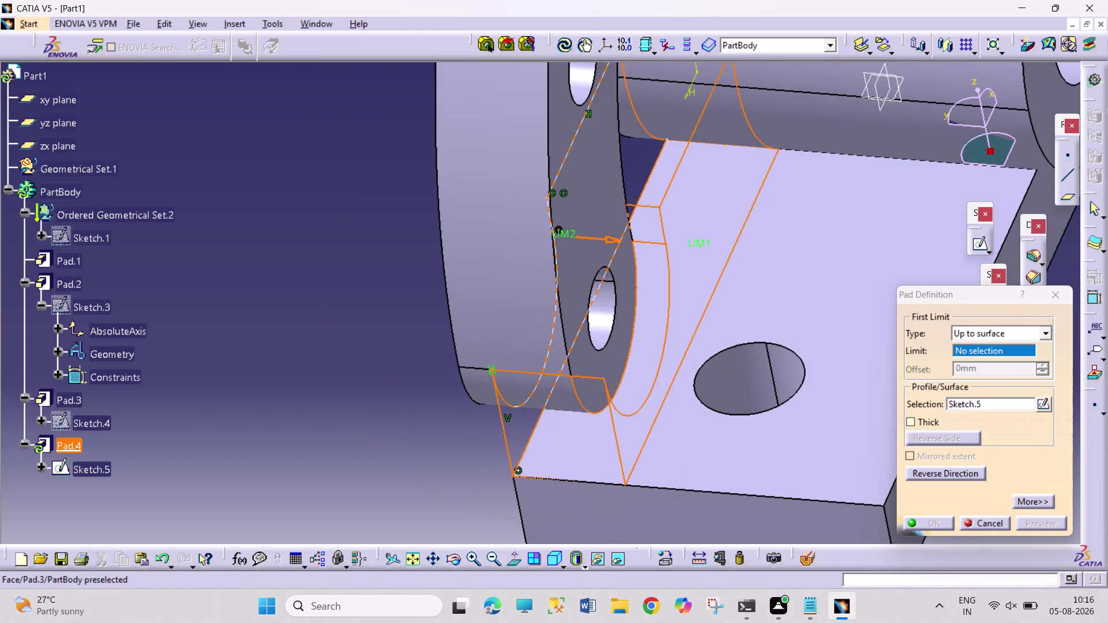
click(595, 202)
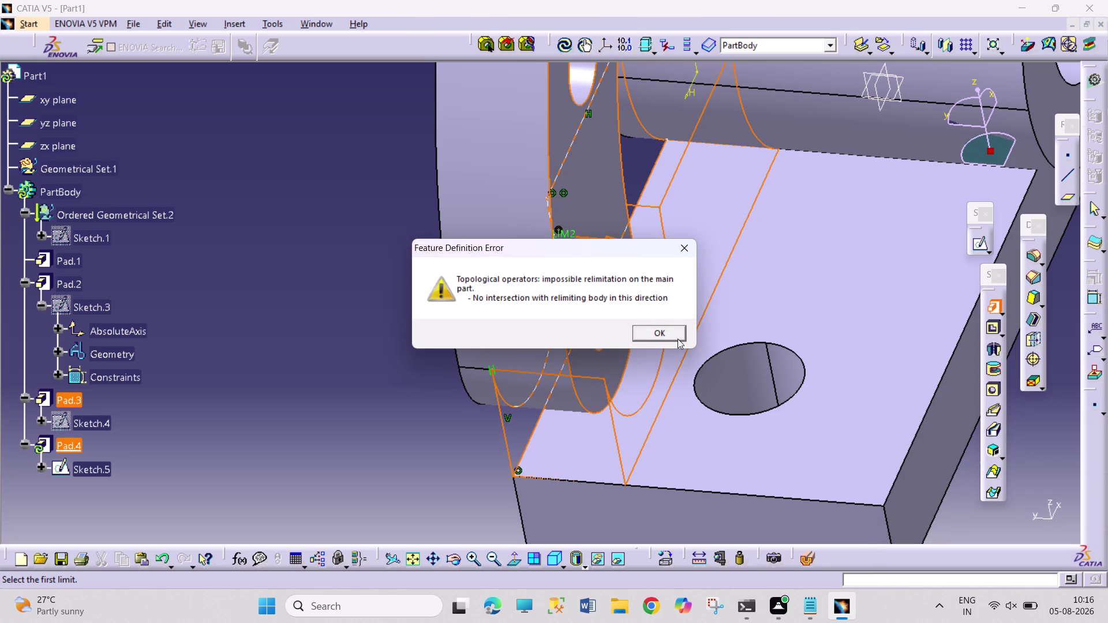
click(669, 335)
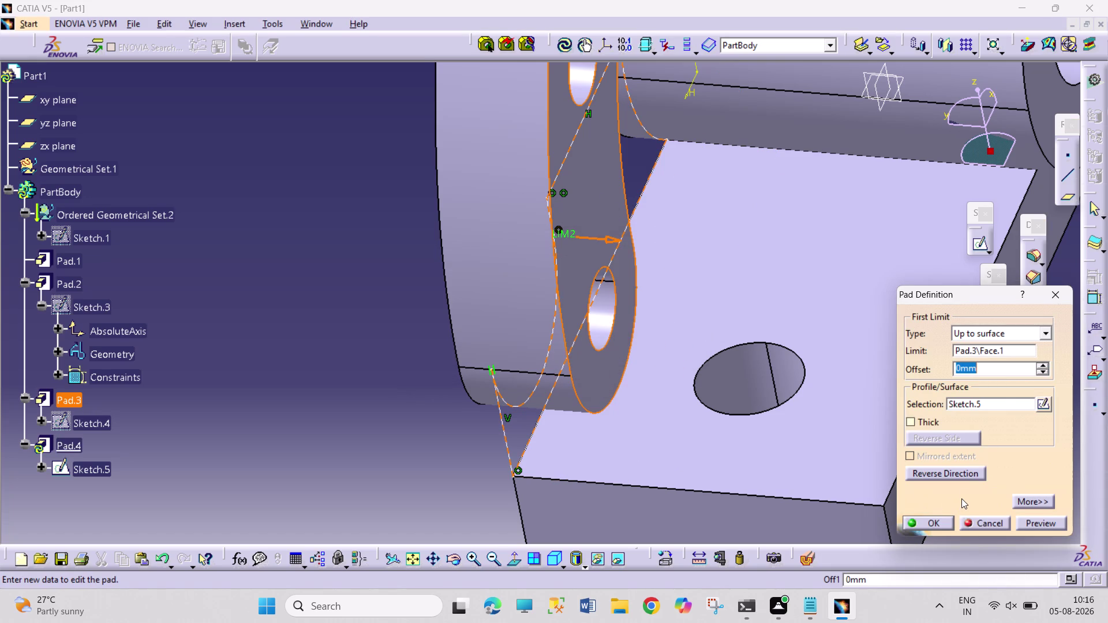
click(940, 521)
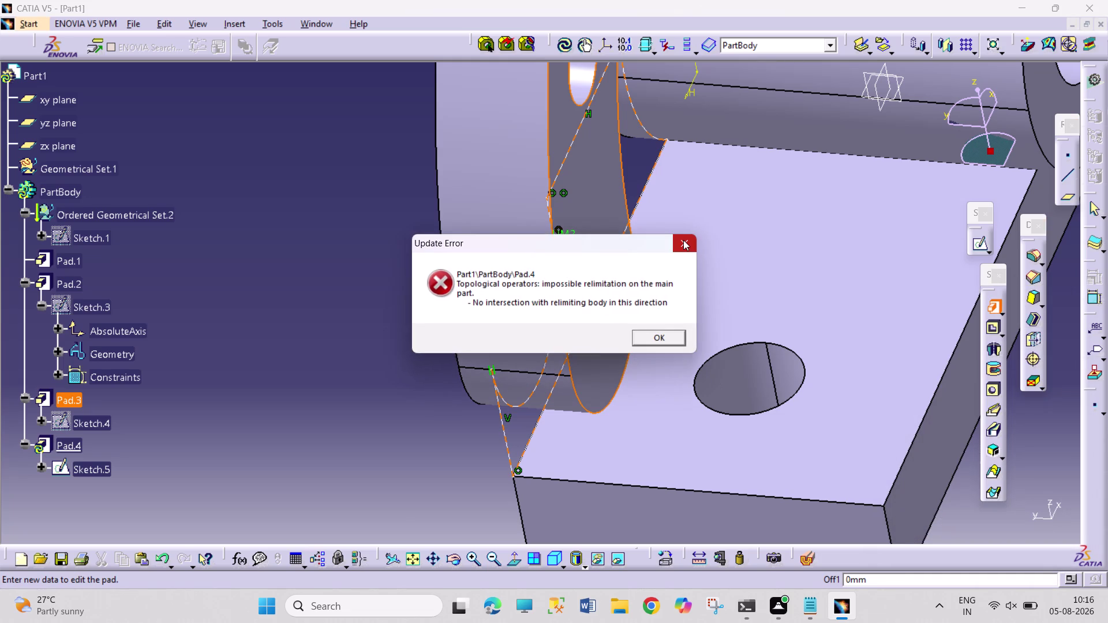
click(684, 240)
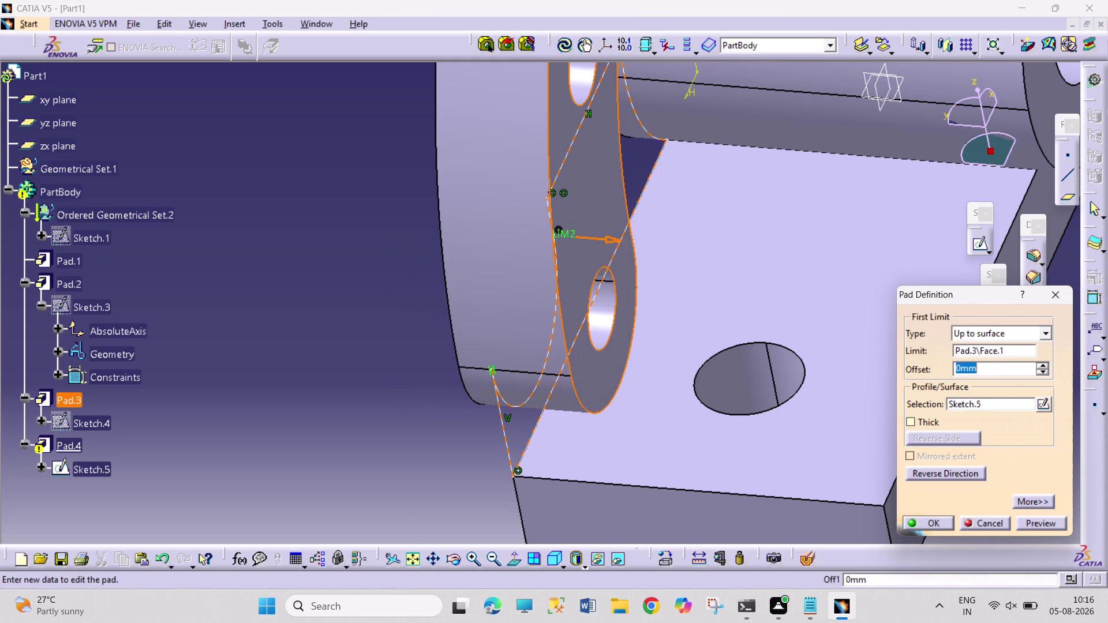
key(Escape)
key(Escape)
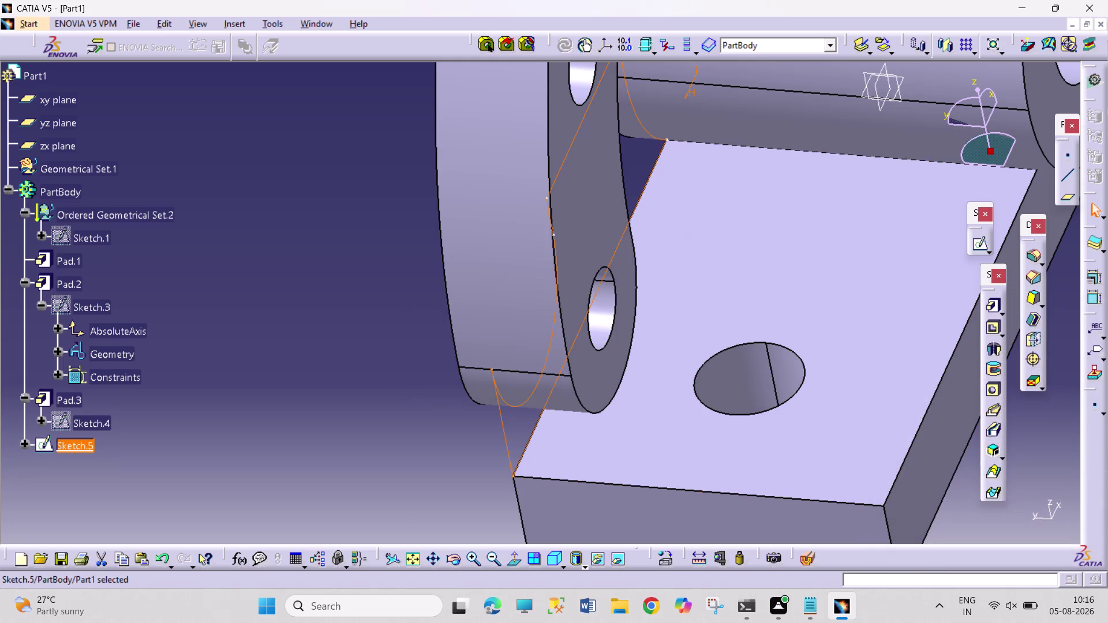
Pad Sketch.5 up to a plane, then up to a surface, acknowledging the limit errors.
click(456, 555)
drag(424, 466, 483, 416)
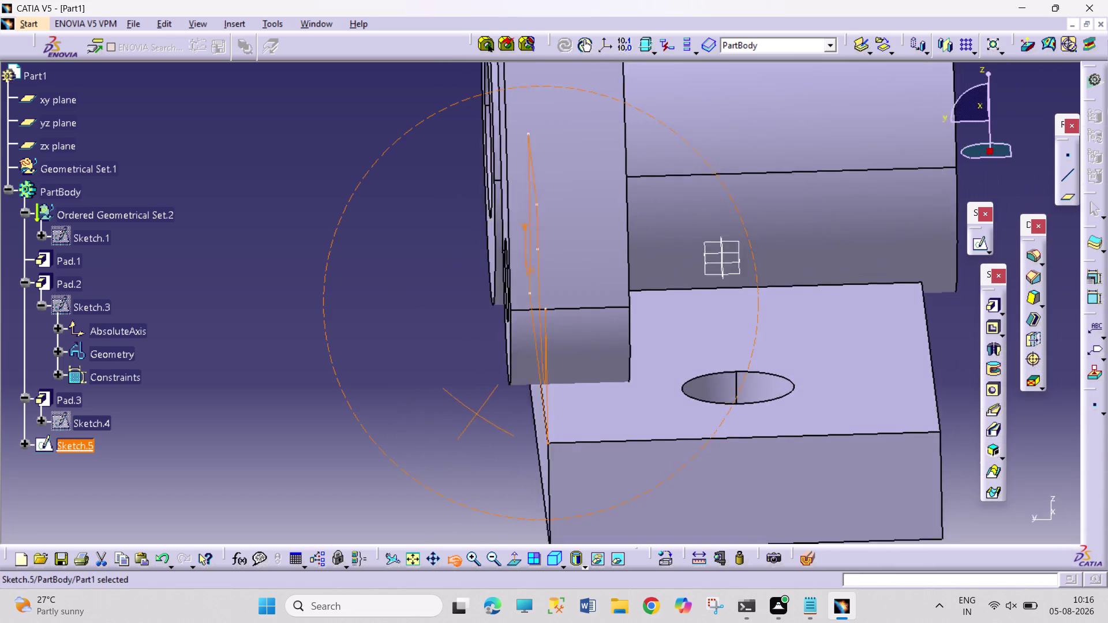
drag(482, 416, 451, 405)
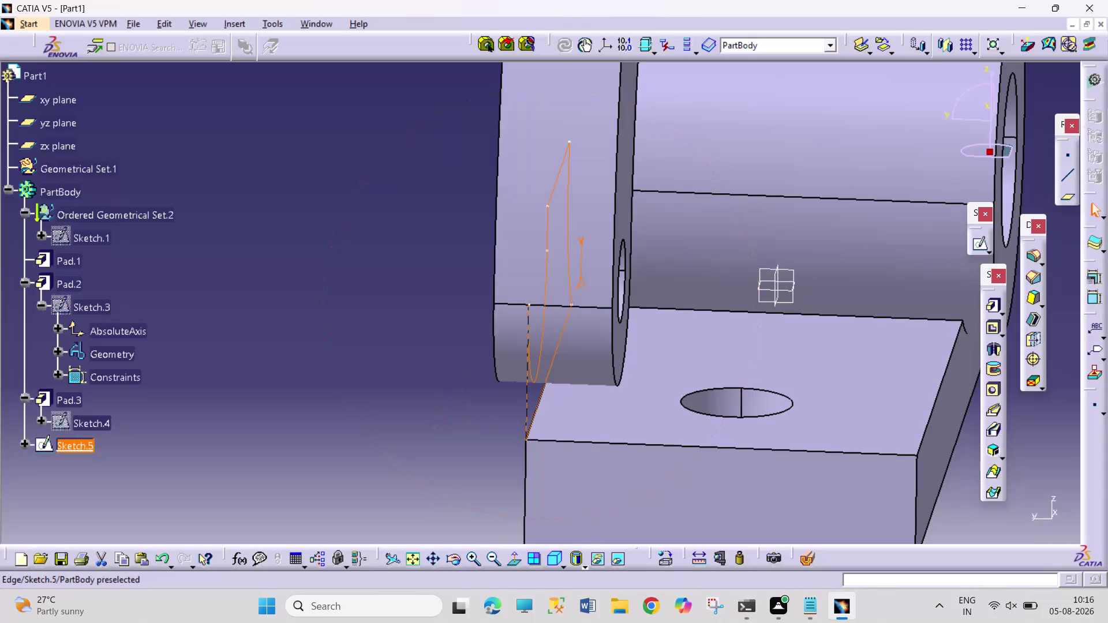
click(996, 306)
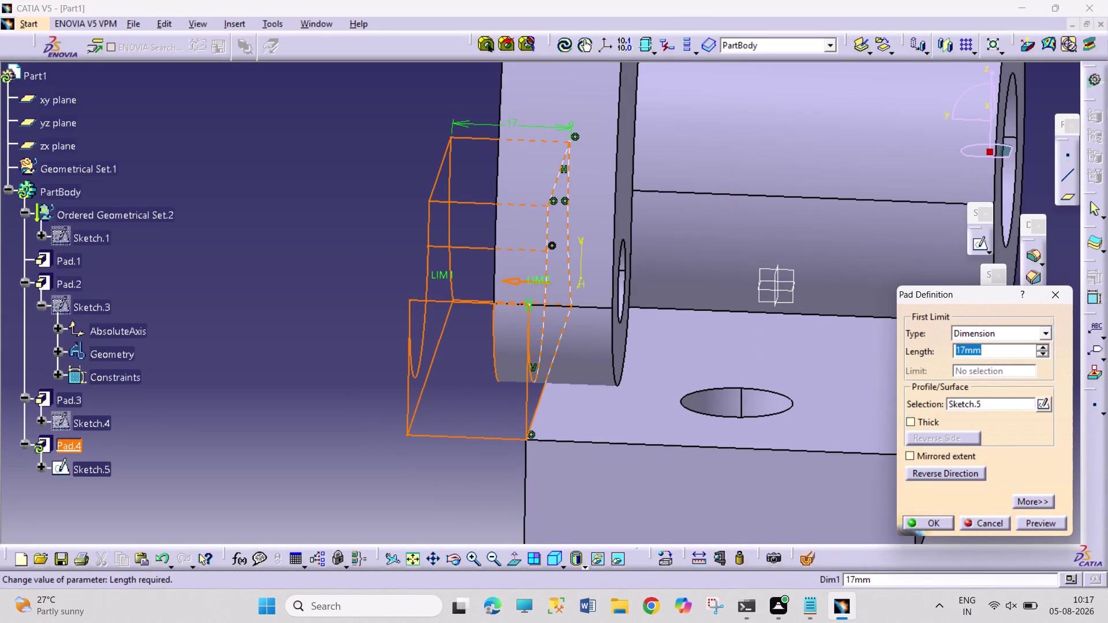
click(1043, 330)
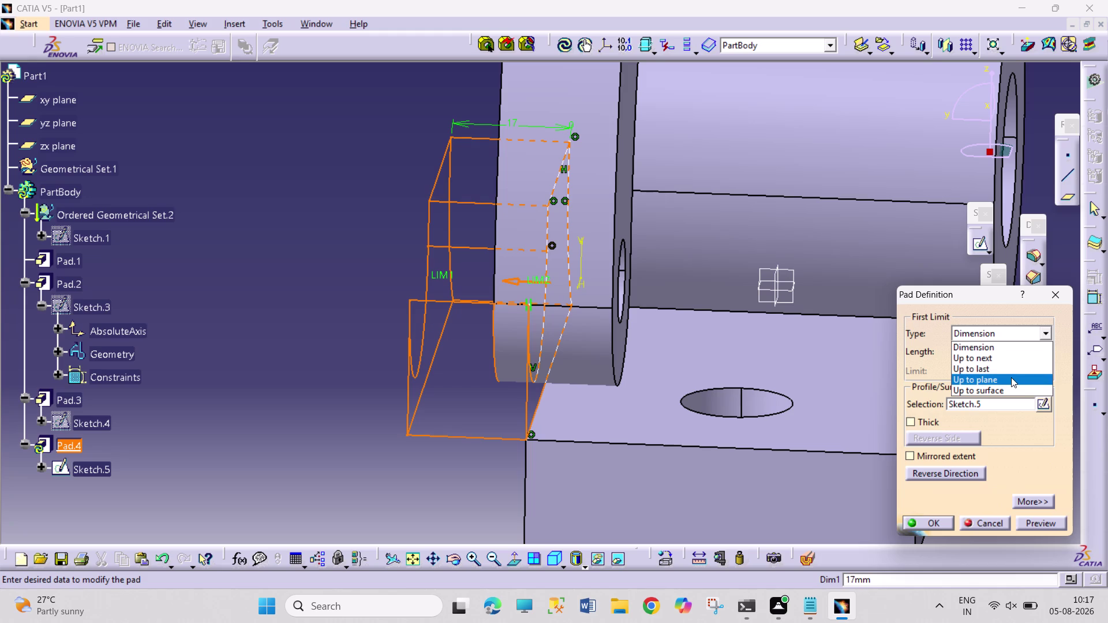
click(1011, 377)
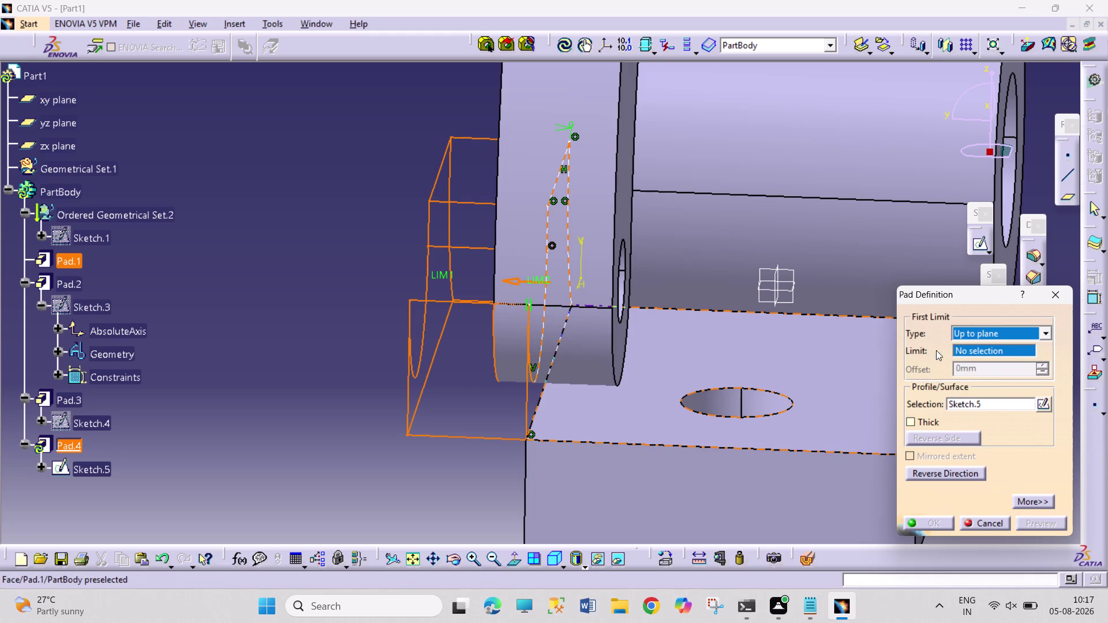
click(1041, 332)
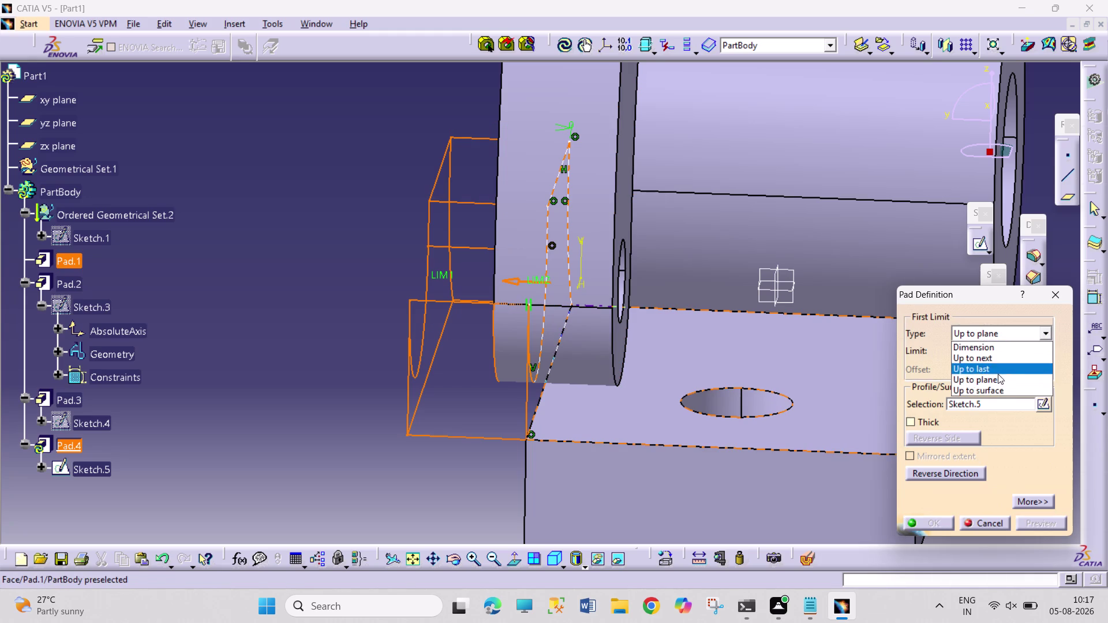
click(992, 395)
click(991, 391)
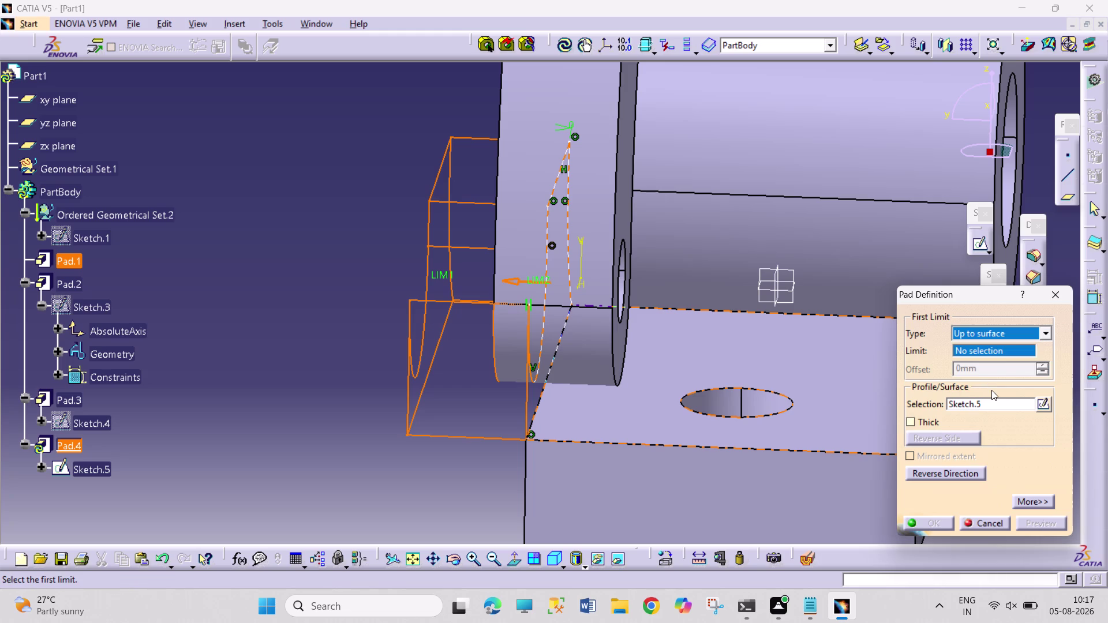
click(615, 340)
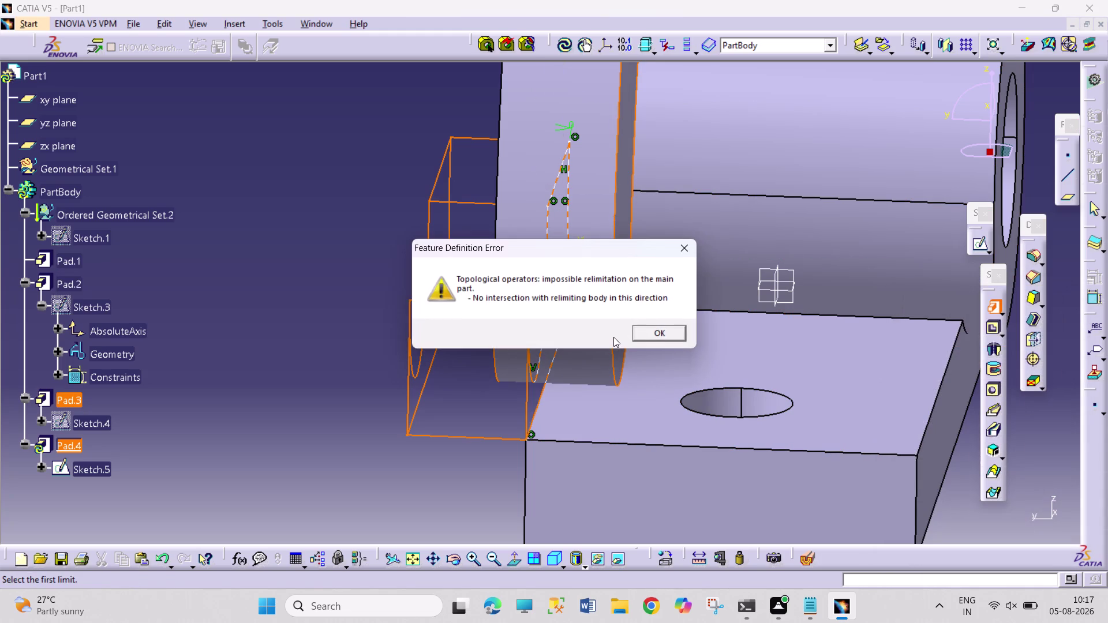
click(613, 337)
click(684, 243)
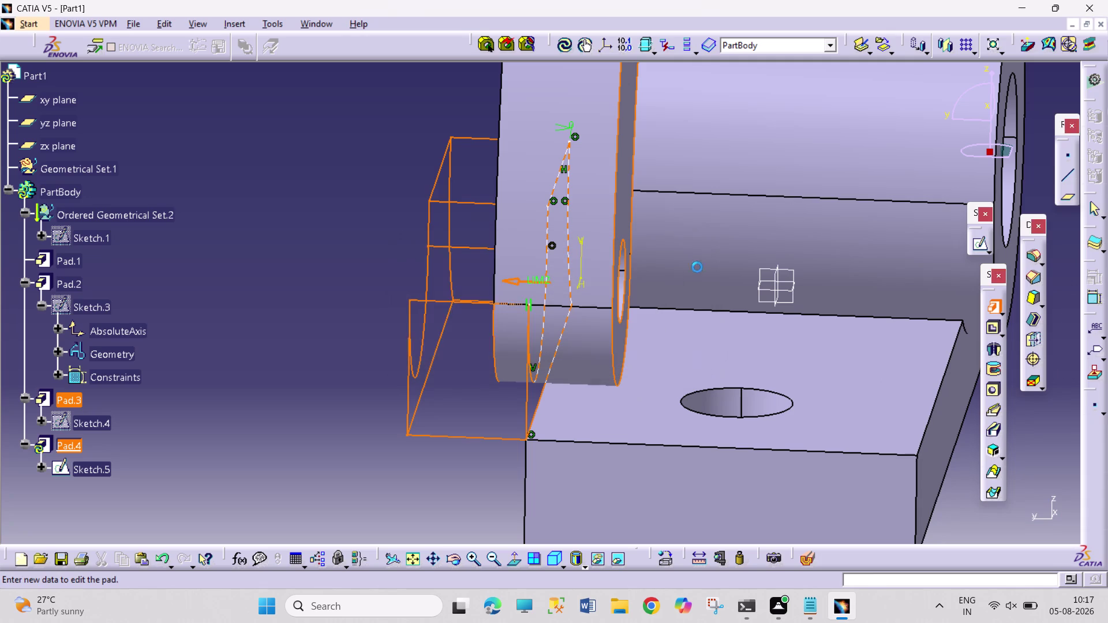
Change Pad.4 to a Dimension type, reverse direction, set length 12 mm, and confirm.
click(1044, 333)
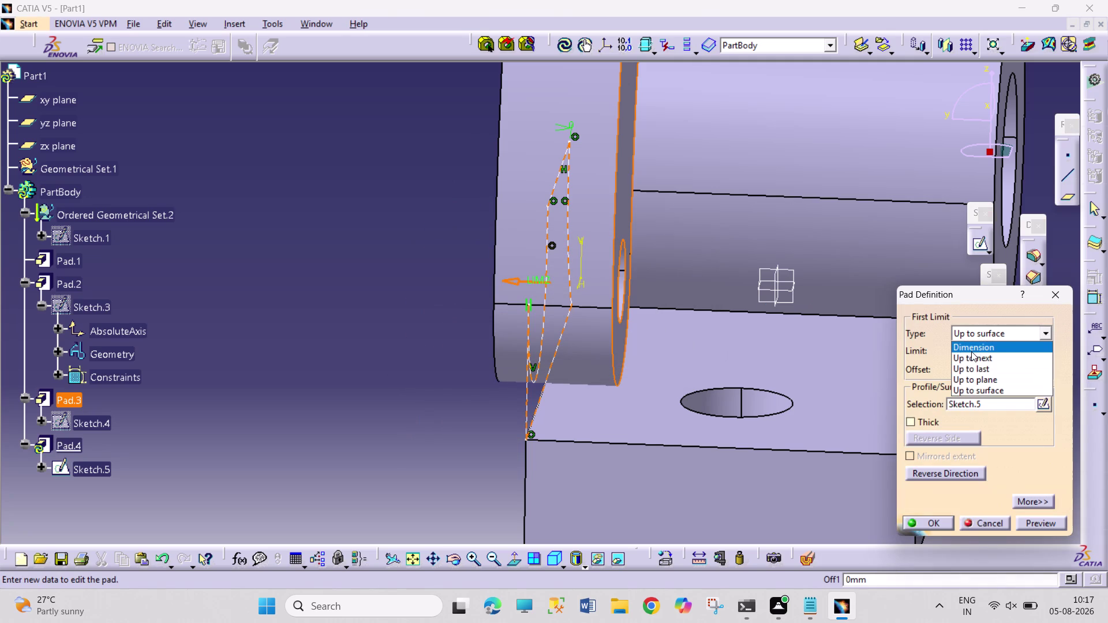
click(972, 346)
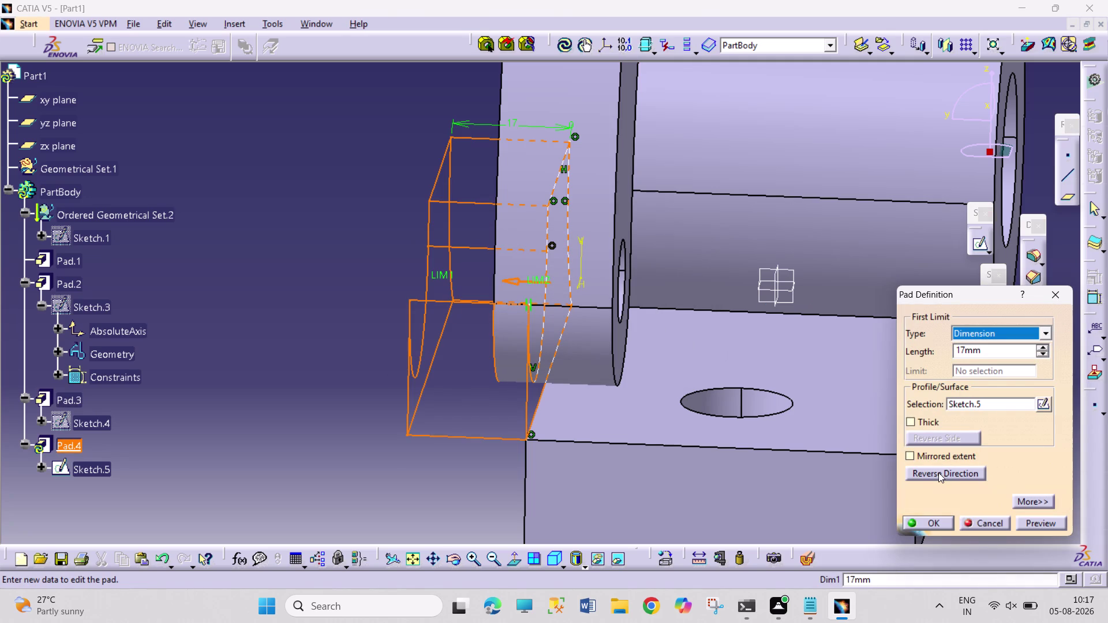
click(937, 473)
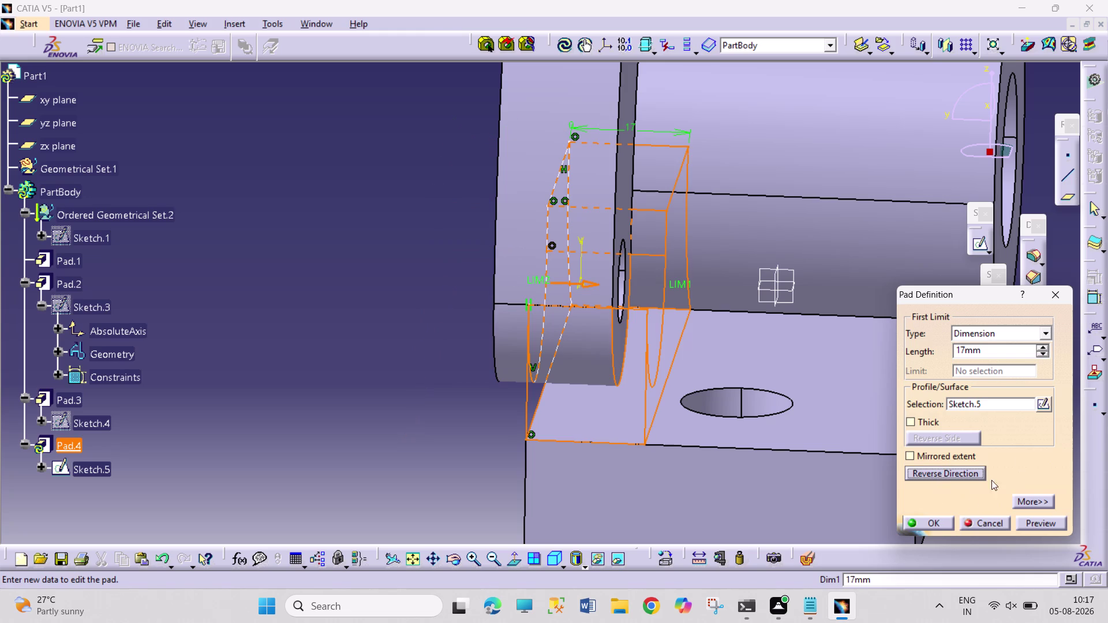
triple_click(1044, 353)
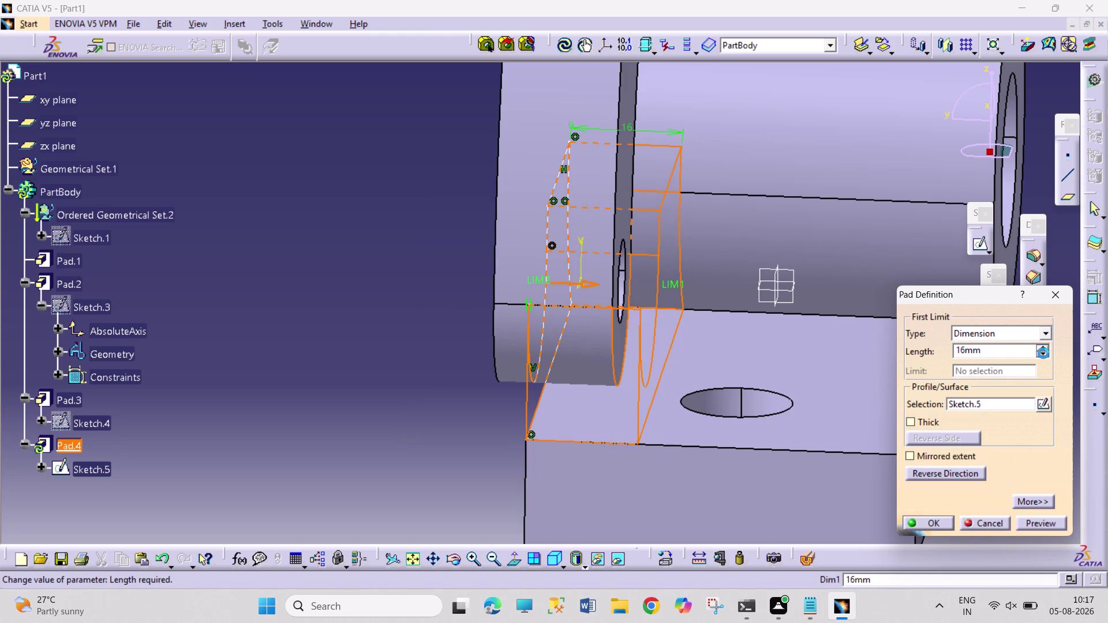
click(1043, 353)
click(1043, 354)
click(1043, 353)
click(1043, 353)
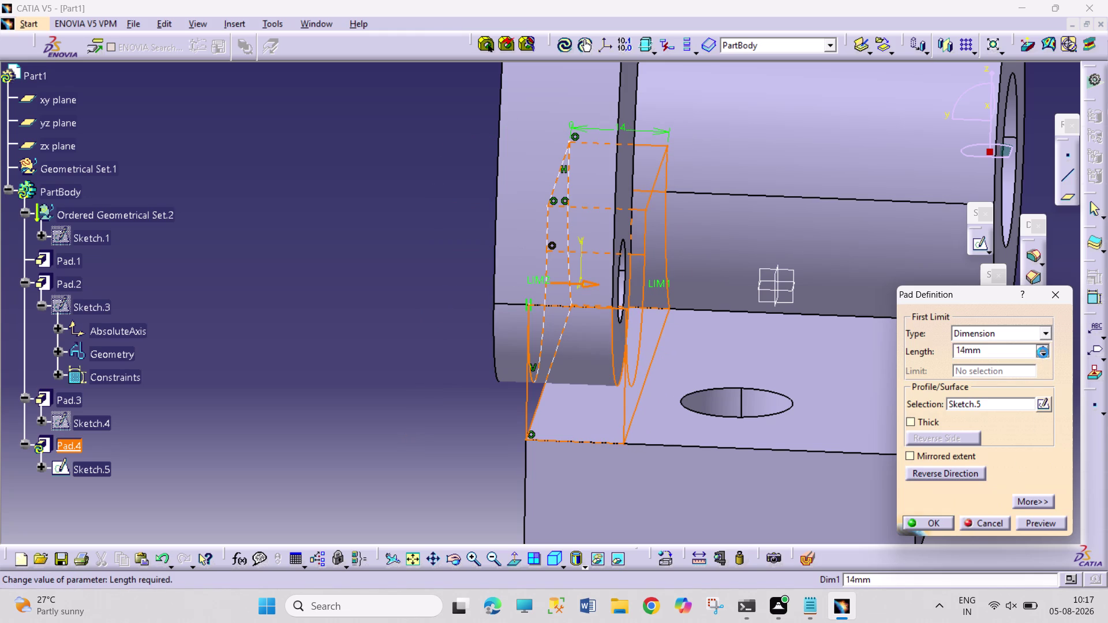
click(1043, 352)
click(1042, 353)
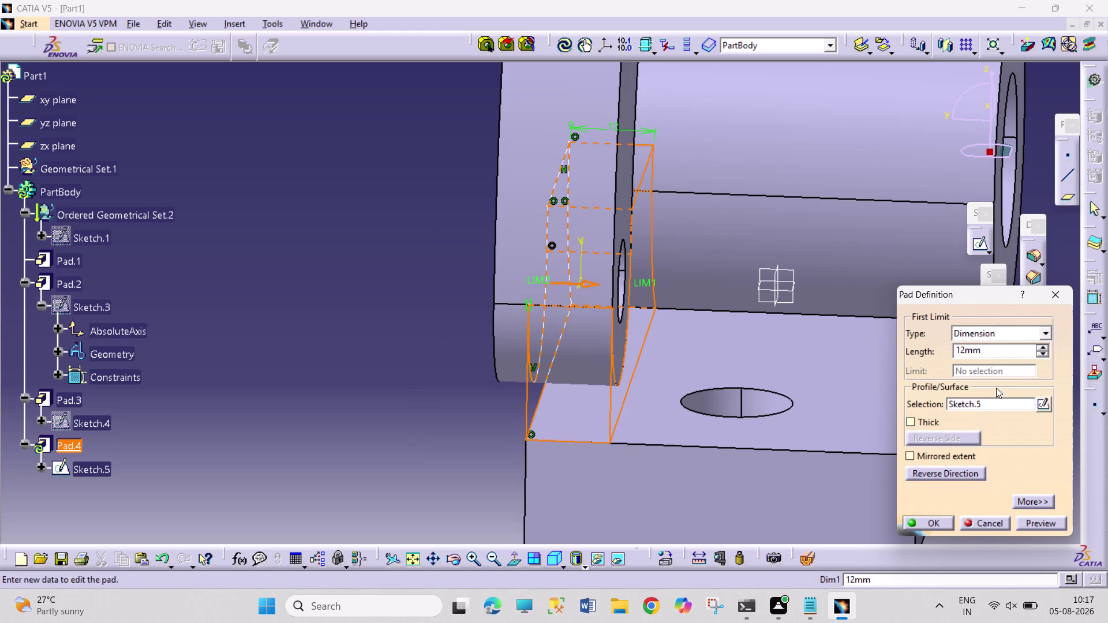
click(931, 522)
click(954, 497)
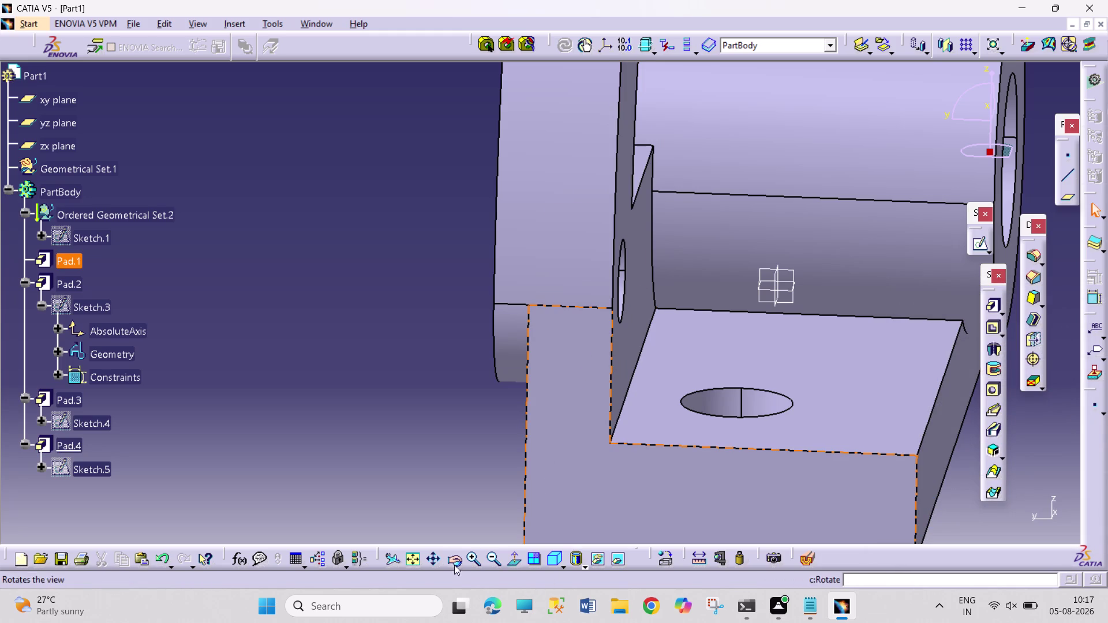
Orbit the part to inspect the new rib and turn it to a head-on view.
drag(453, 562, 450, 557)
drag(400, 441, 629, 400)
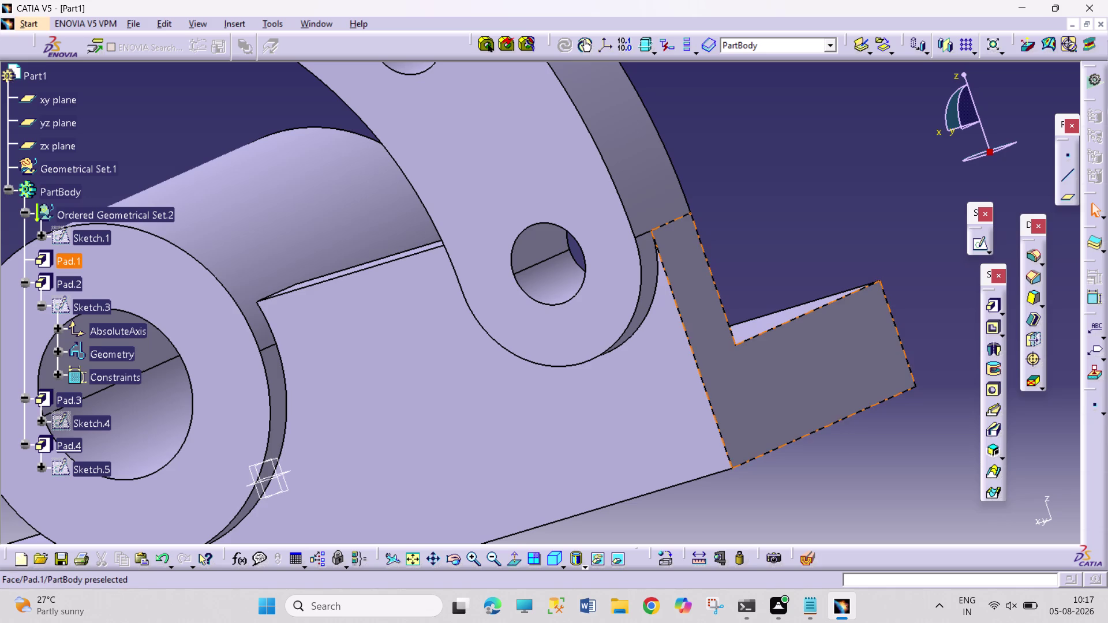
middle_drag(743, 212, 706, 331)
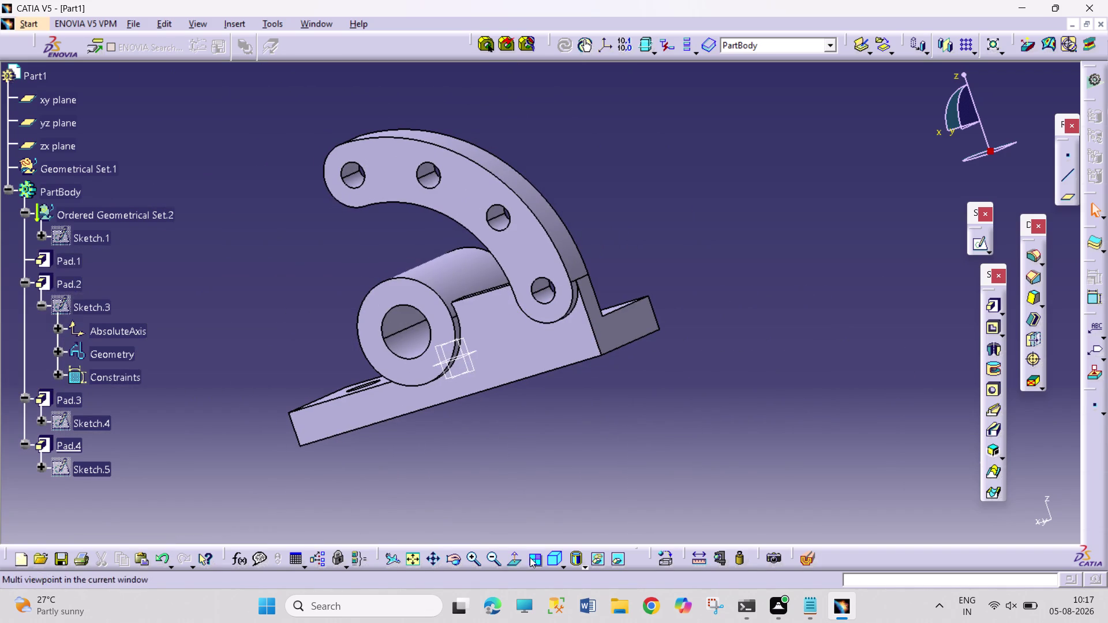
drag(451, 560, 452, 552)
drag(306, 192, 395, 242)
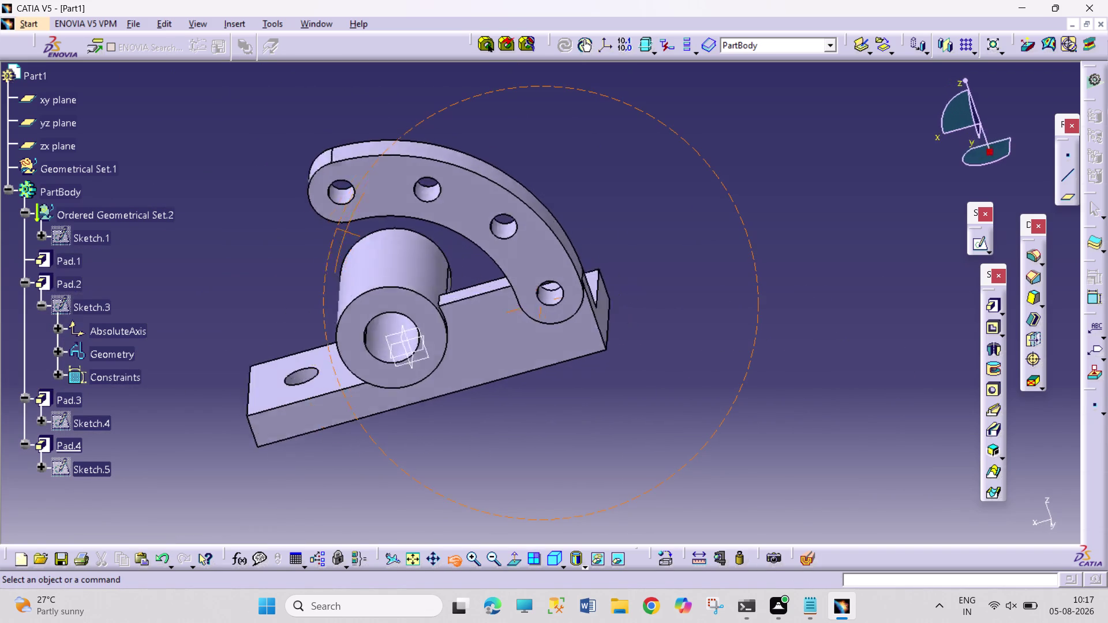
drag(394, 242, 461, 183)
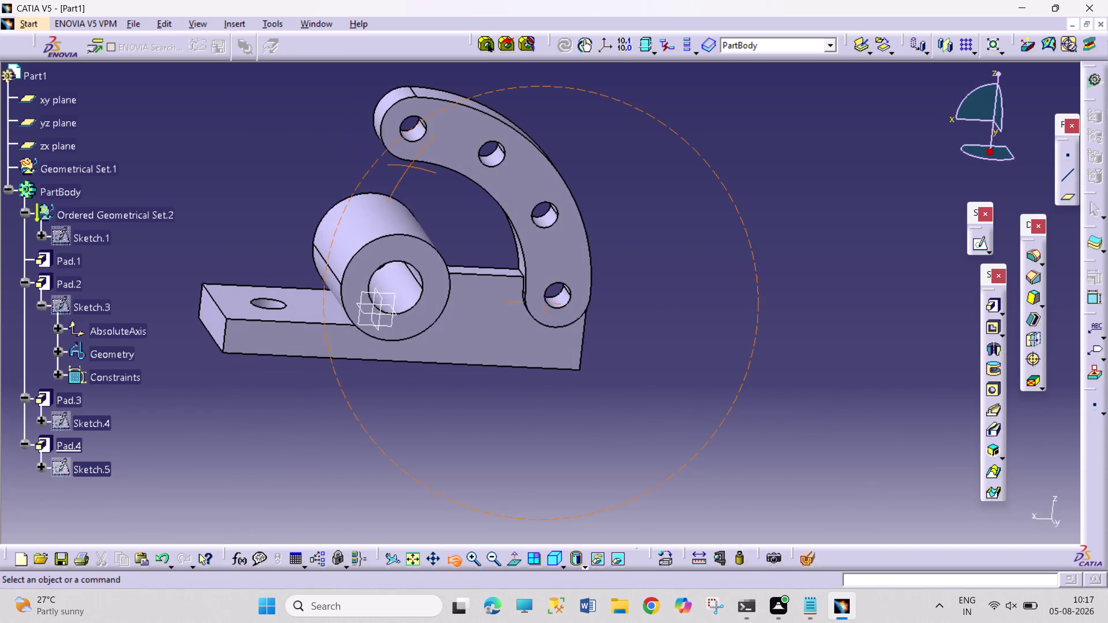
drag(461, 184, 436, 166)
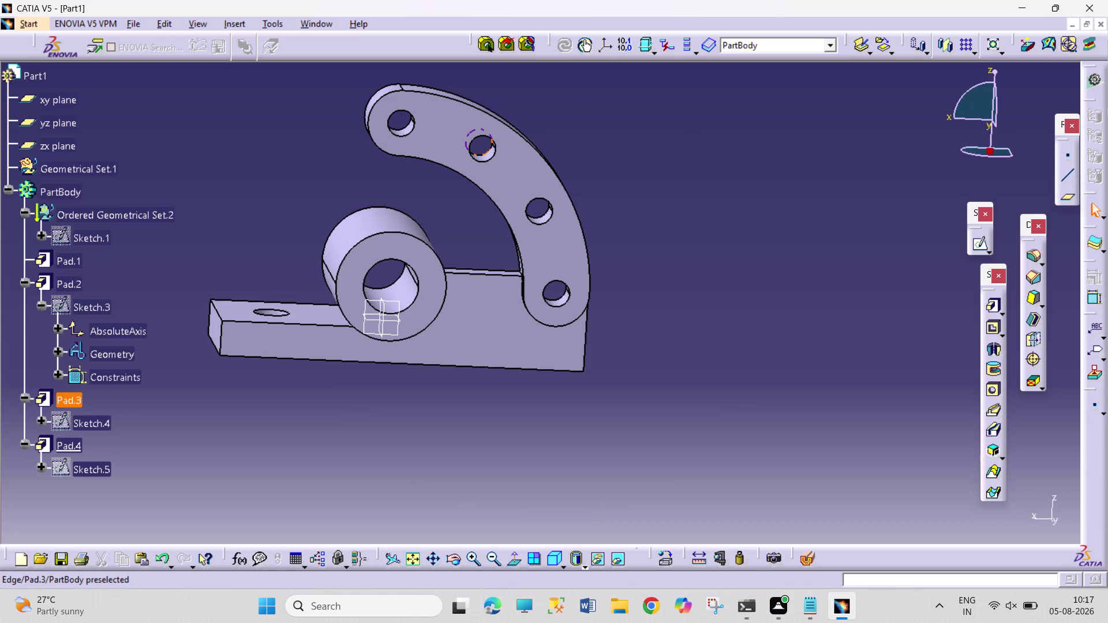
double_click(70, 468)
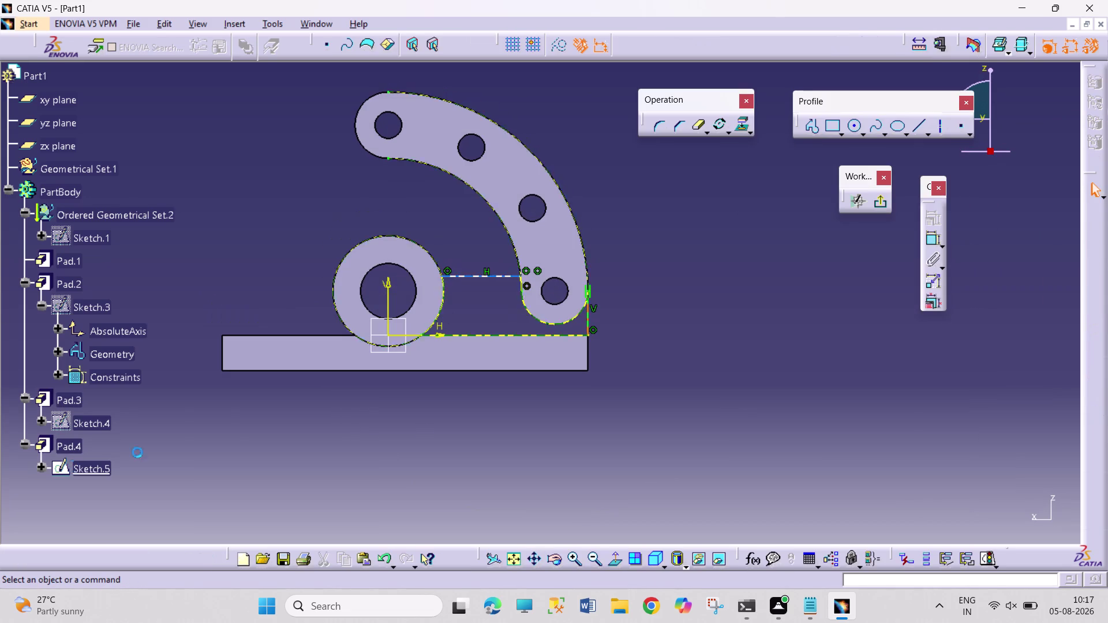
Add a 27 mm distance dimension between Sketch.5's two horizontal lines.
click(933, 242)
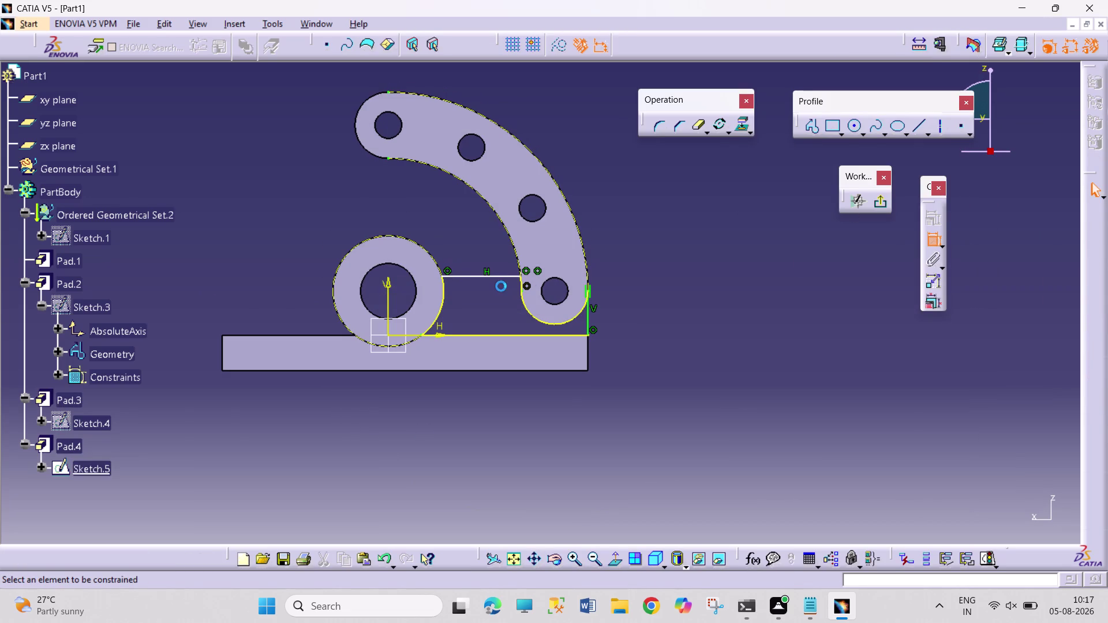
click(503, 276)
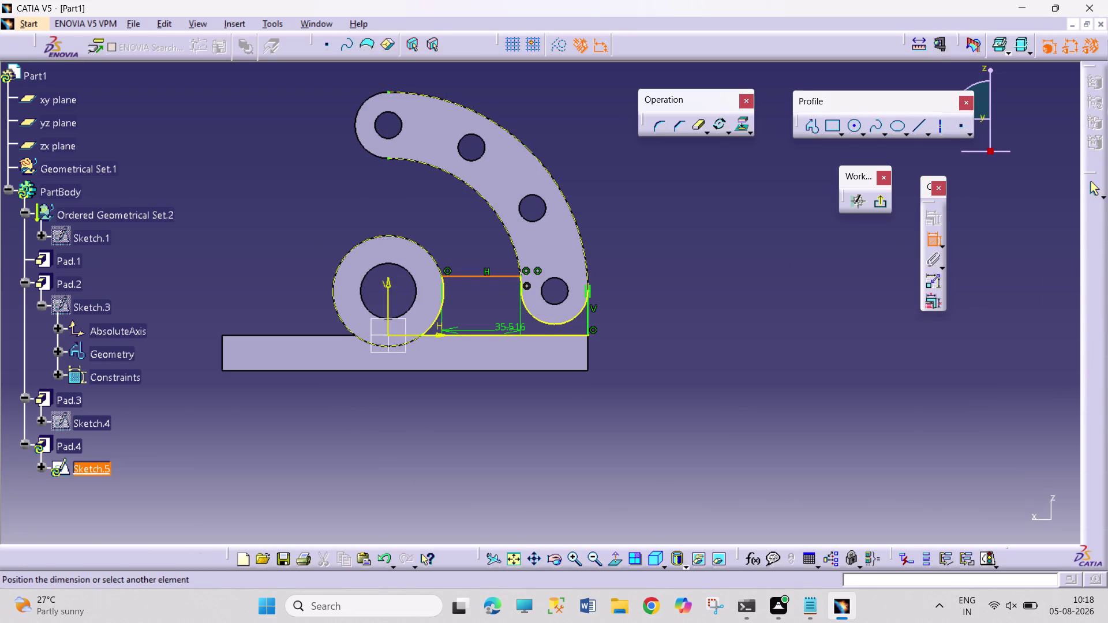
click(543, 336)
click(645, 295)
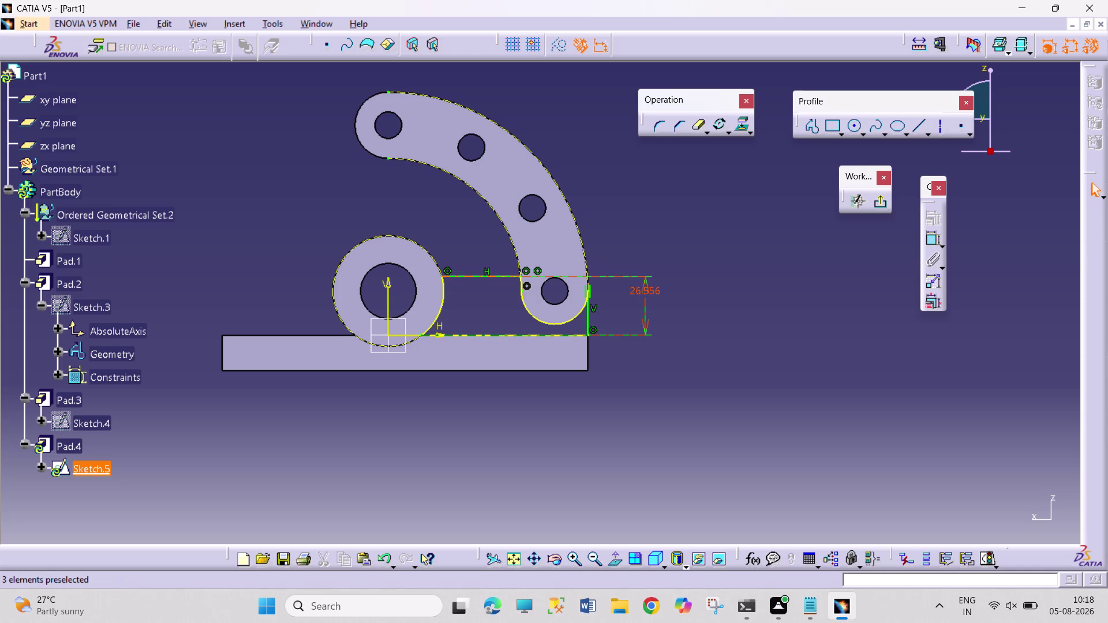
double_click(651, 291)
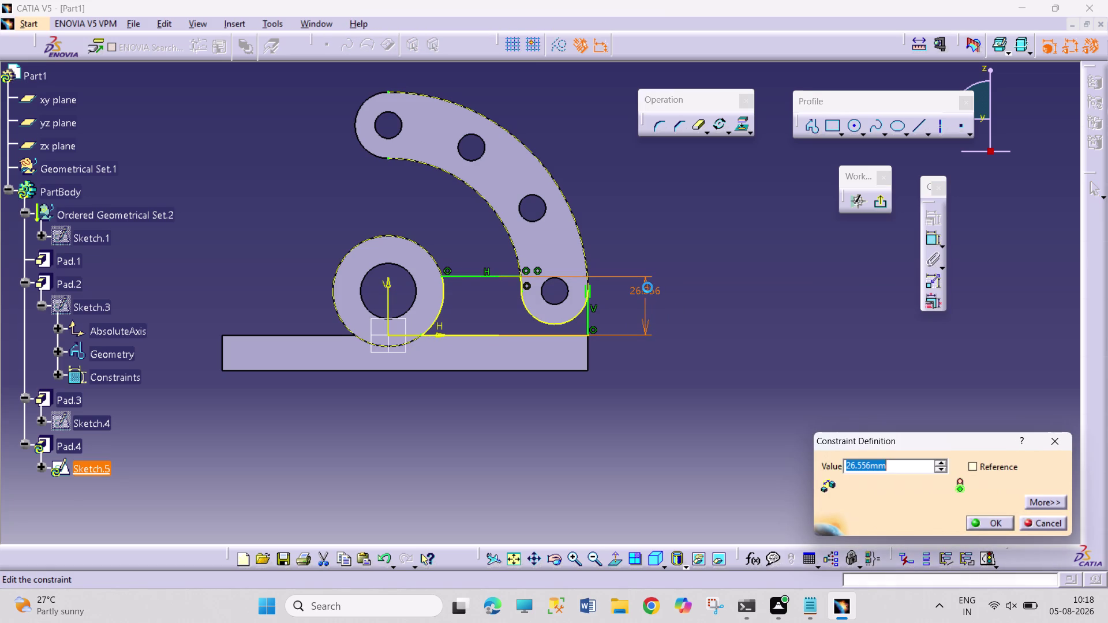
text(27)
key(Return)
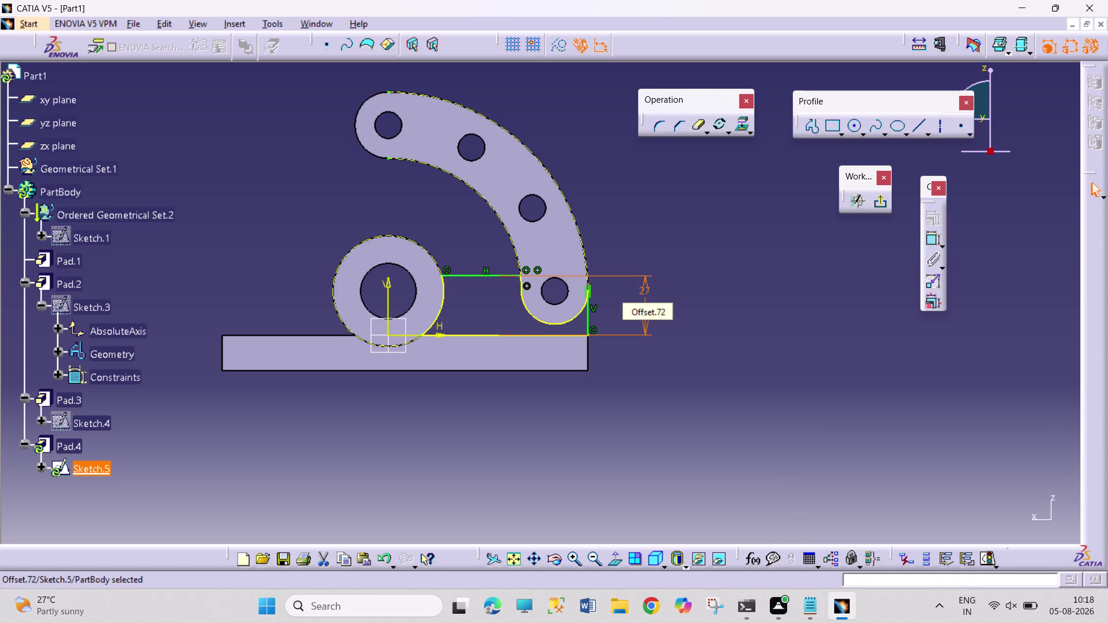
Clear the selection and exit Sketch.5 back to the 3D bracket.
click(738, 280)
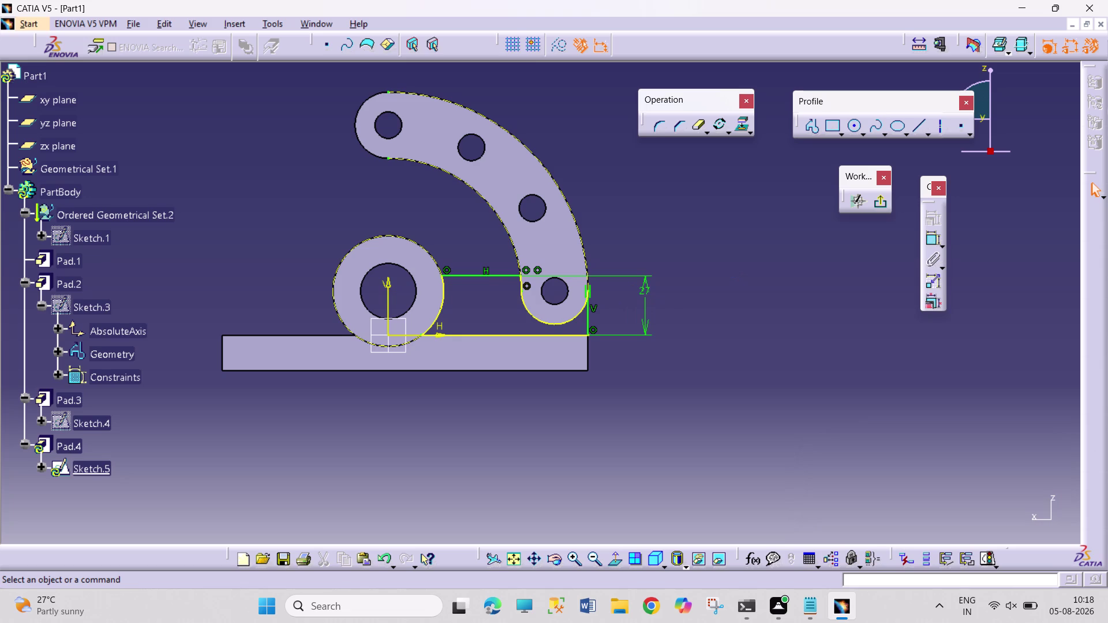
click(730, 262)
click(878, 210)
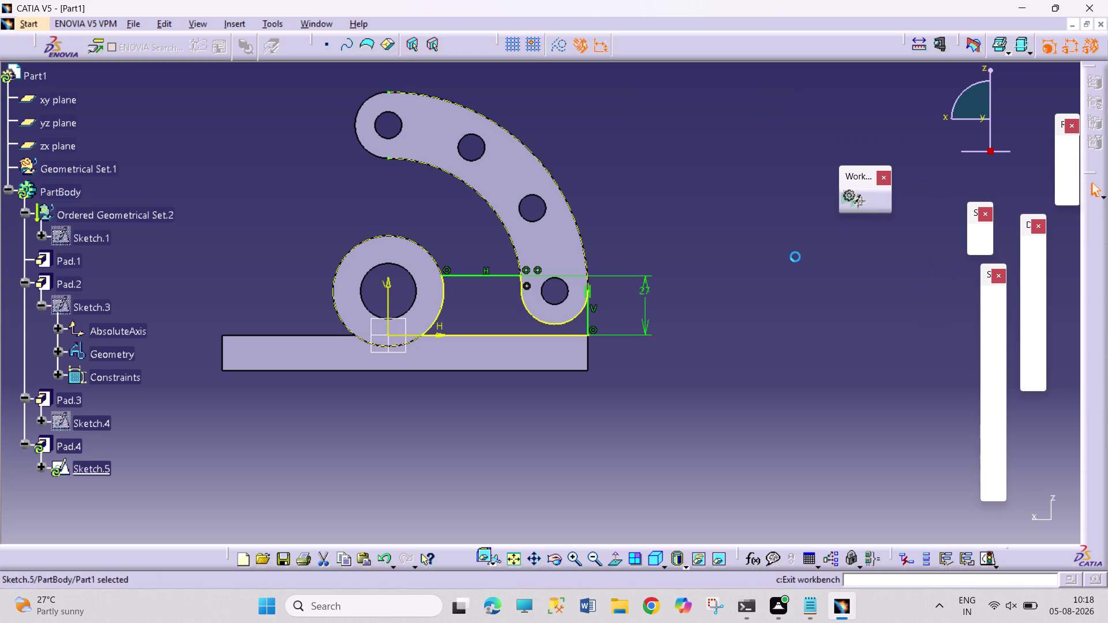
click(793, 260)
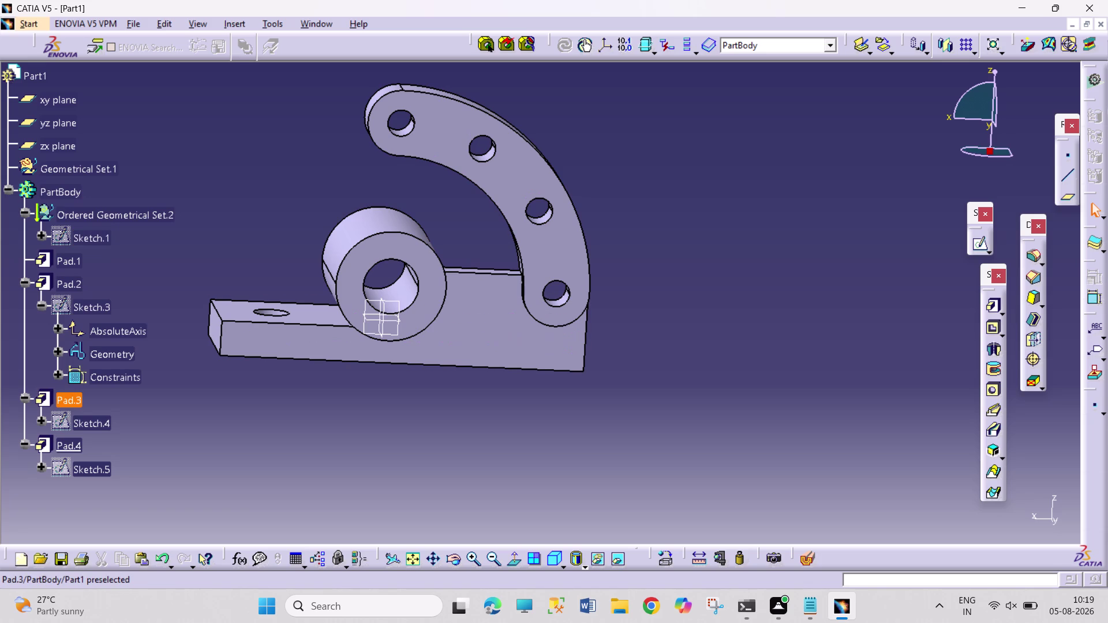
Orbit the bracket to view it from above and from other sides.
click(463, 557)
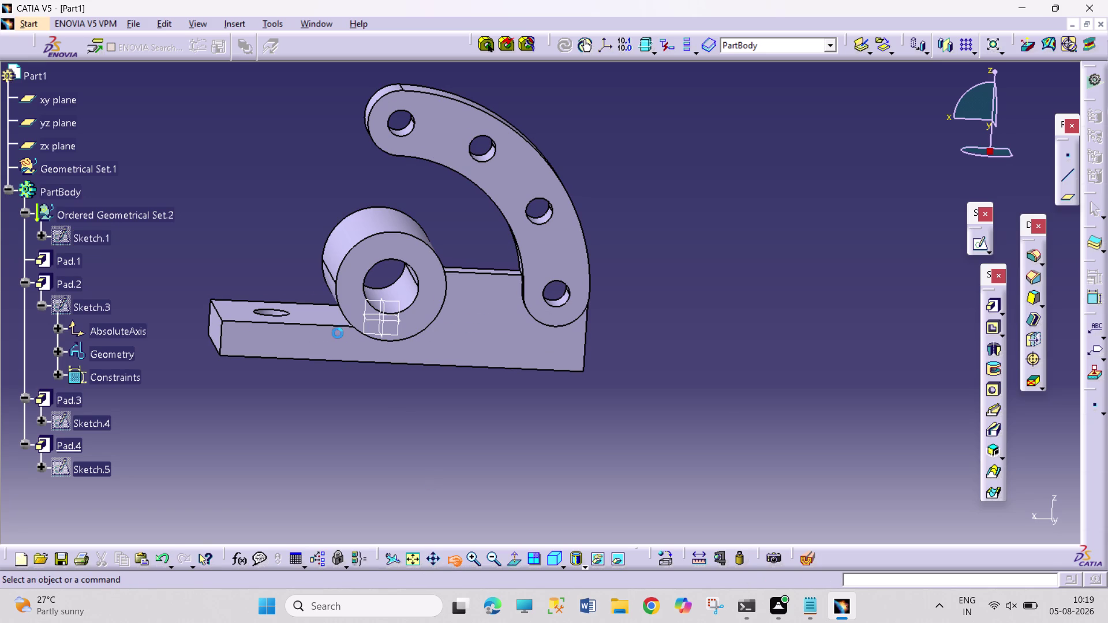
drag(314, 292, 713, 418)
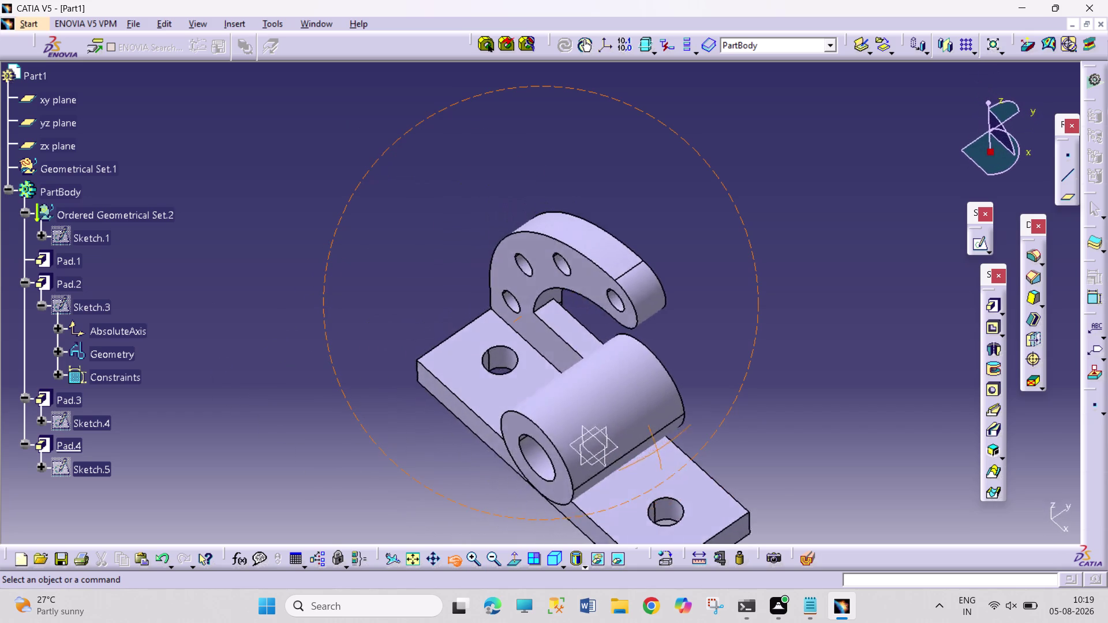
drag(712, 418, 415, 400)
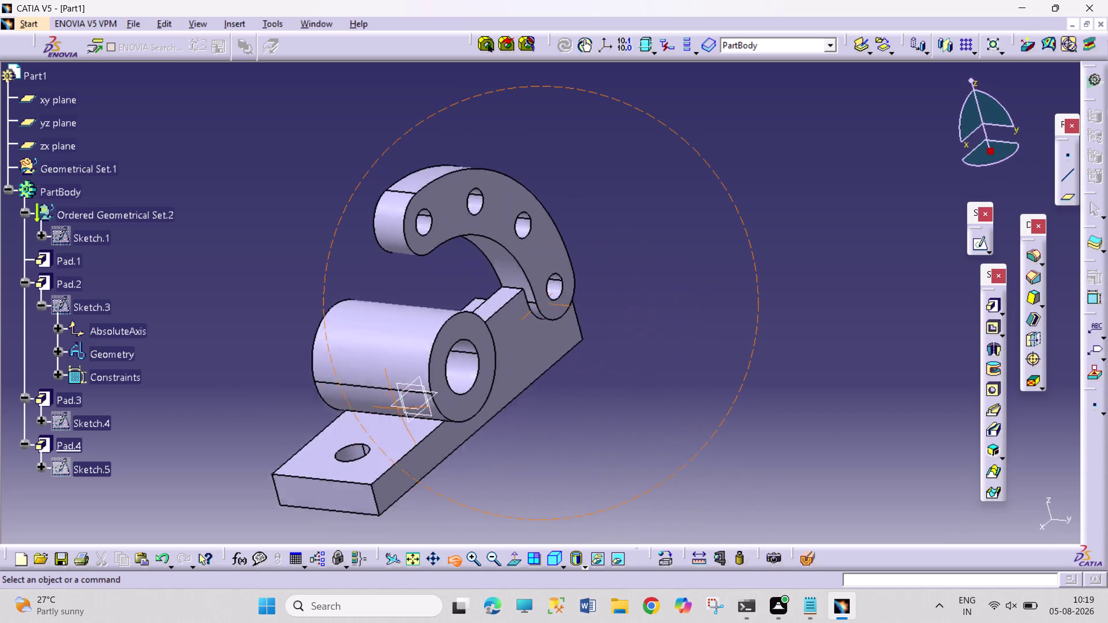
drag(416, 399, 336, 350)
Replace the 27 mm dimension with a 27 mm height from the upper line to the base bottom.
double_click(79, 469)
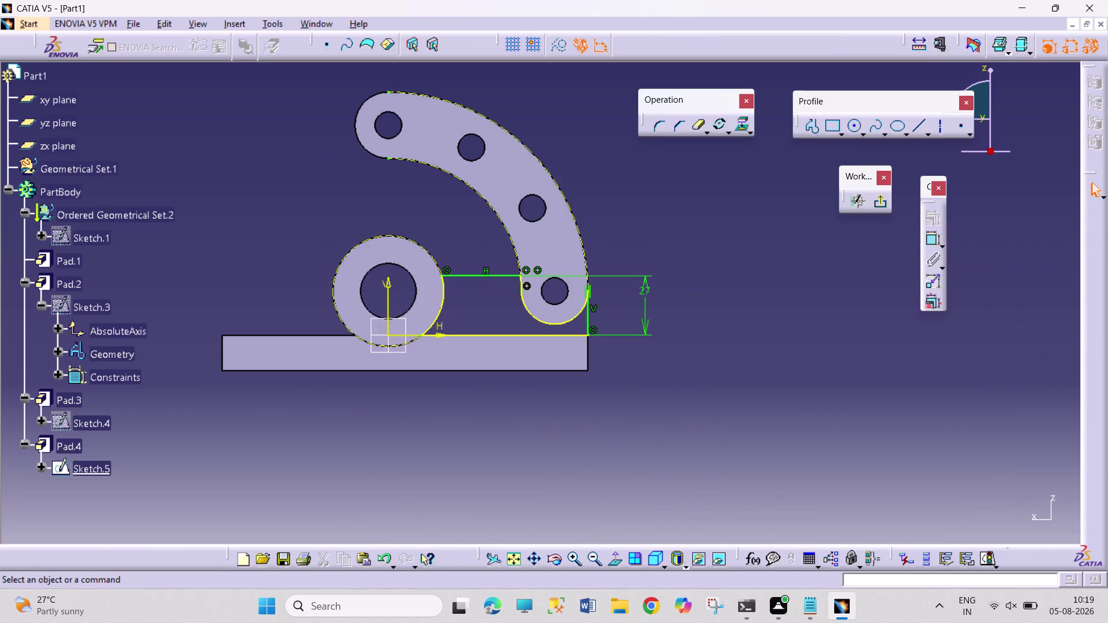
right_click(646, 289)
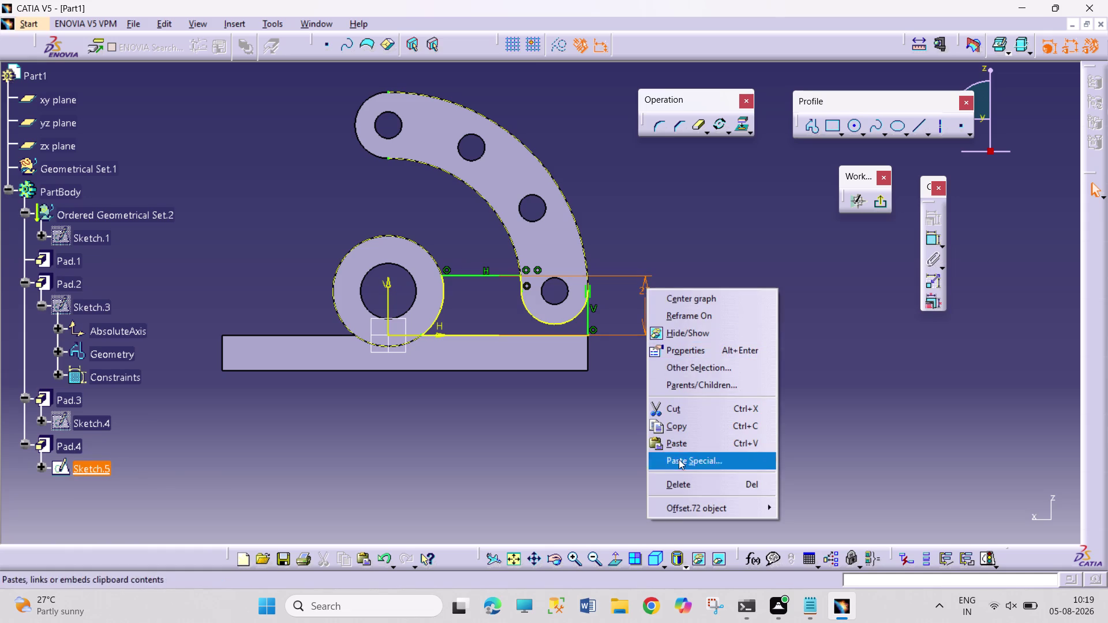
click(684, 485)
click(932, 242)
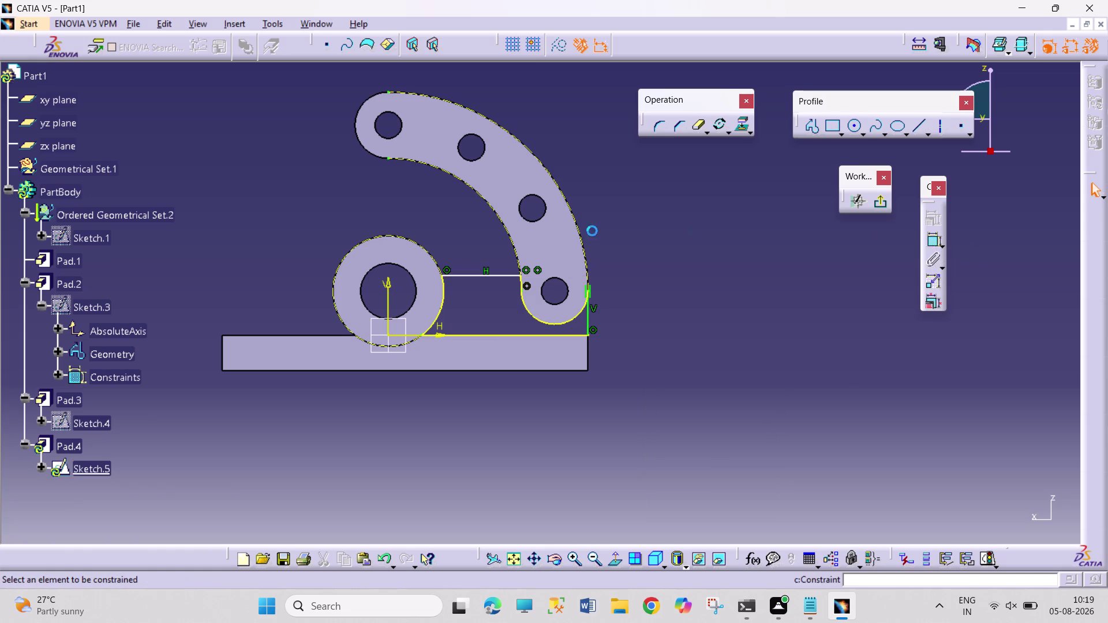
click(471, 275)
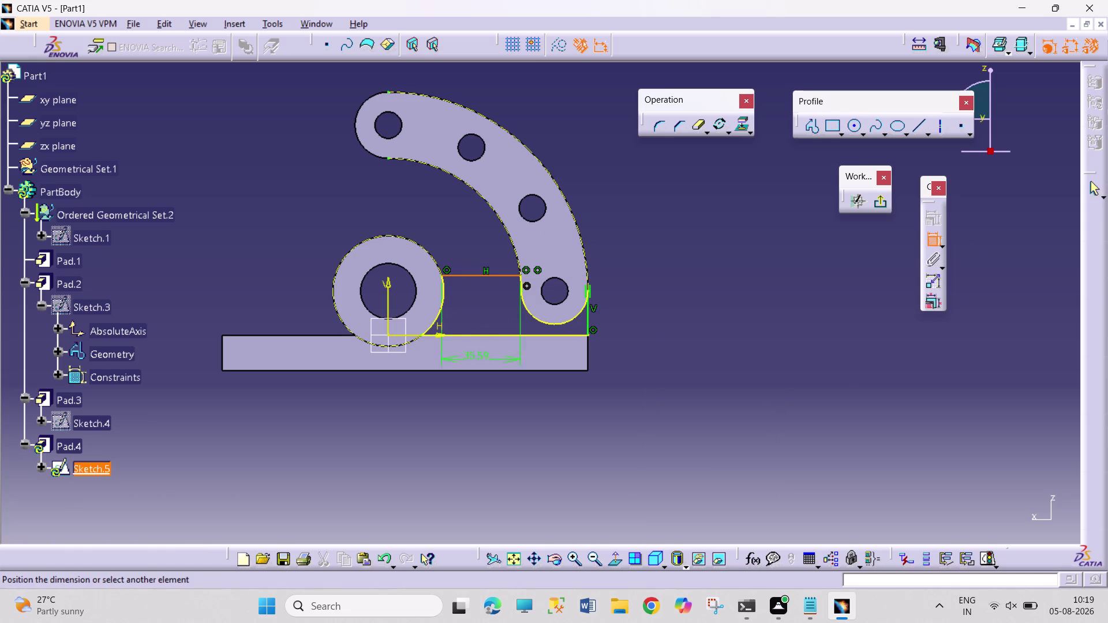
click(479, 371)
click(693, 306)
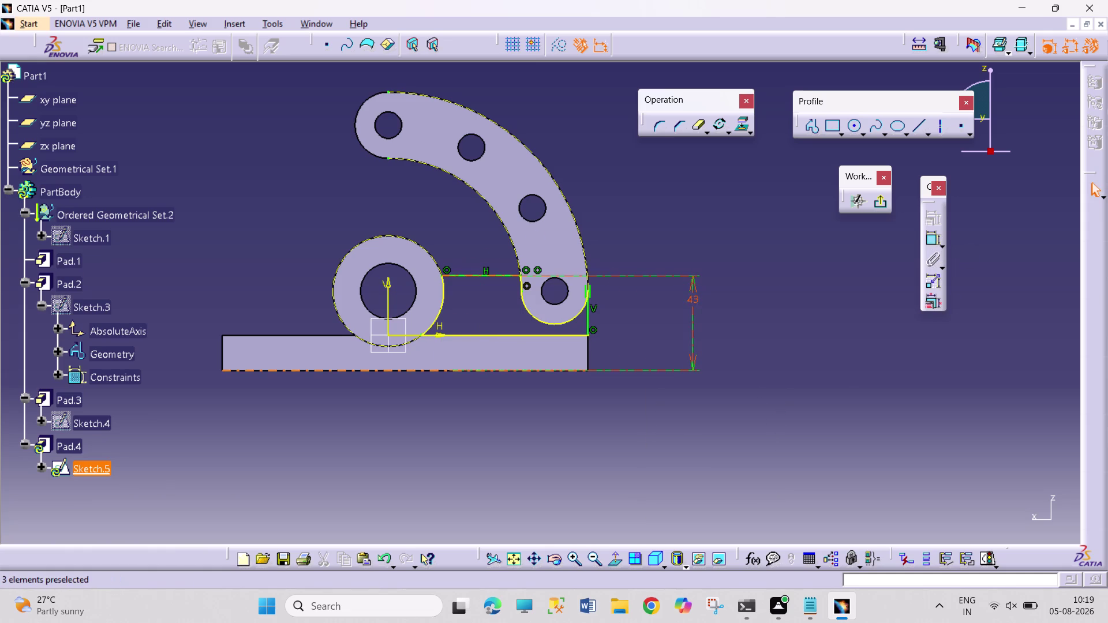
double_click(694, 297)
text(27)
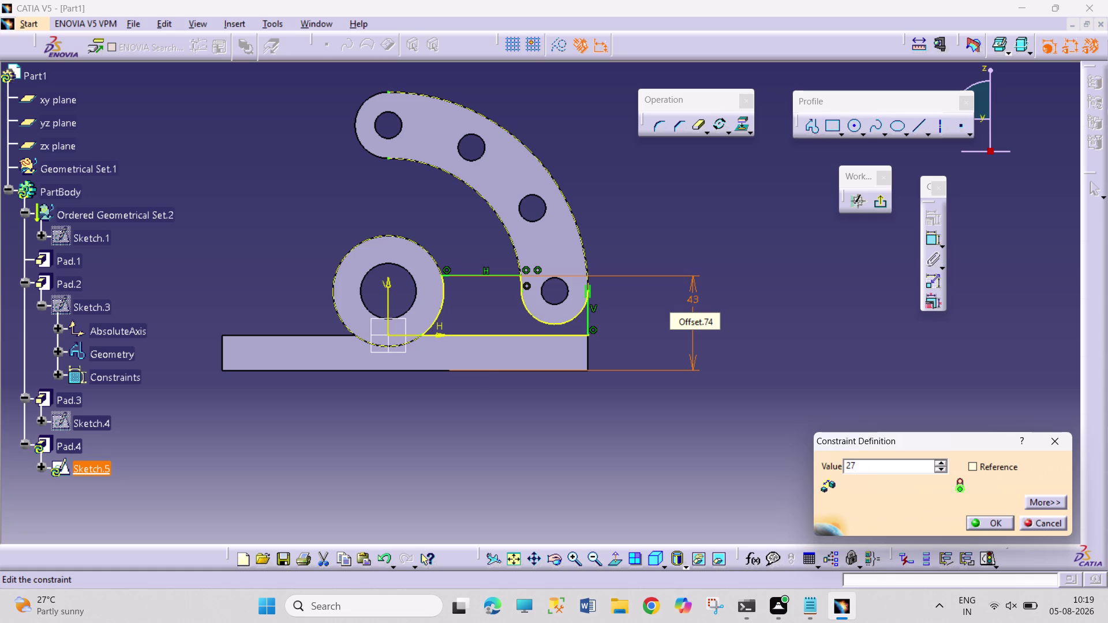
key(Return)
Delete the large projected circle and make the arc end point coincident with the arm's lower arc.
click(759, 290)
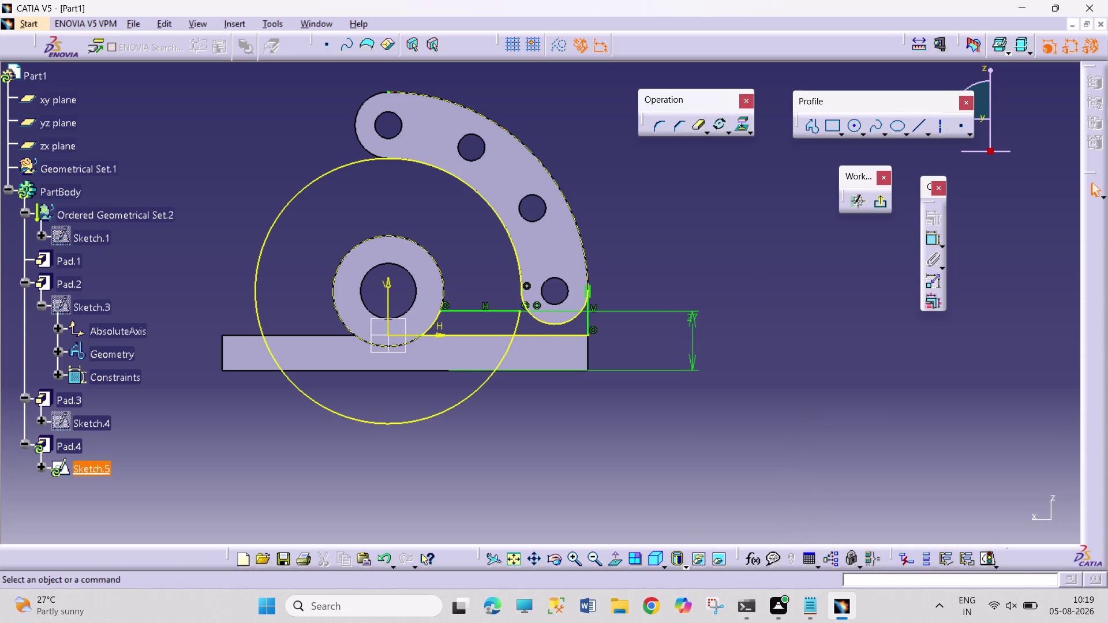
right_click(351, 422)
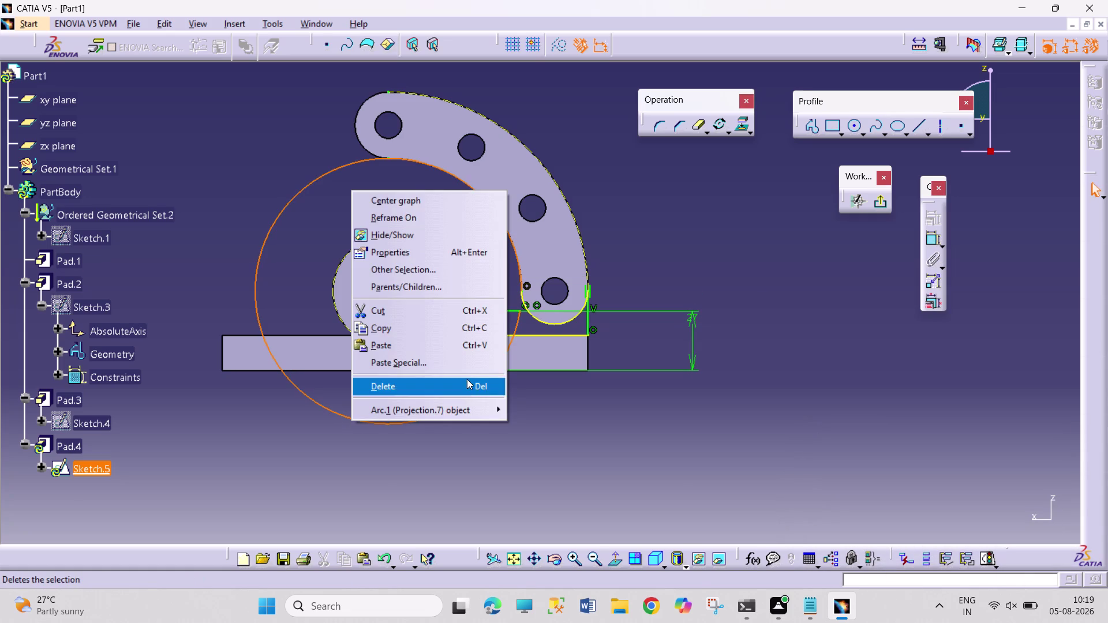
click(457, 389)
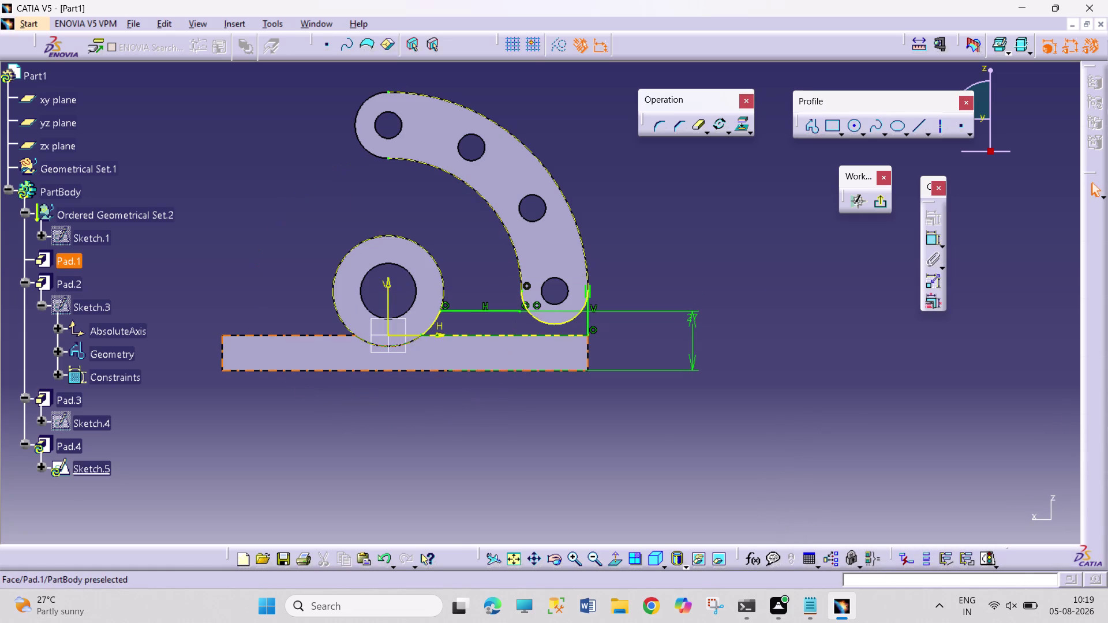
click(520, 311)
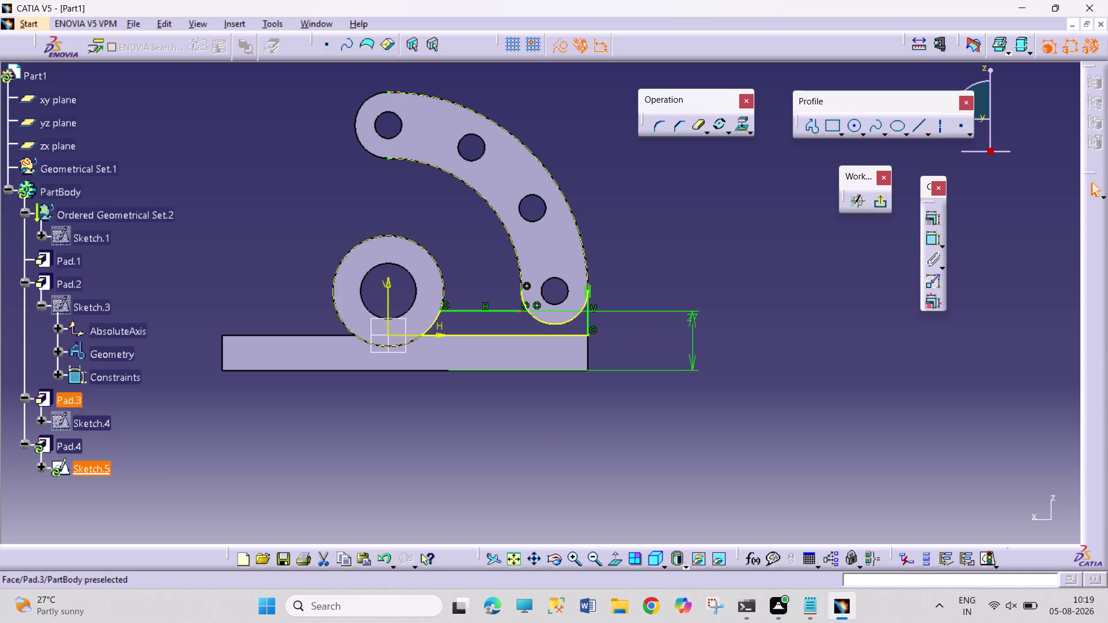
click(543, 319)
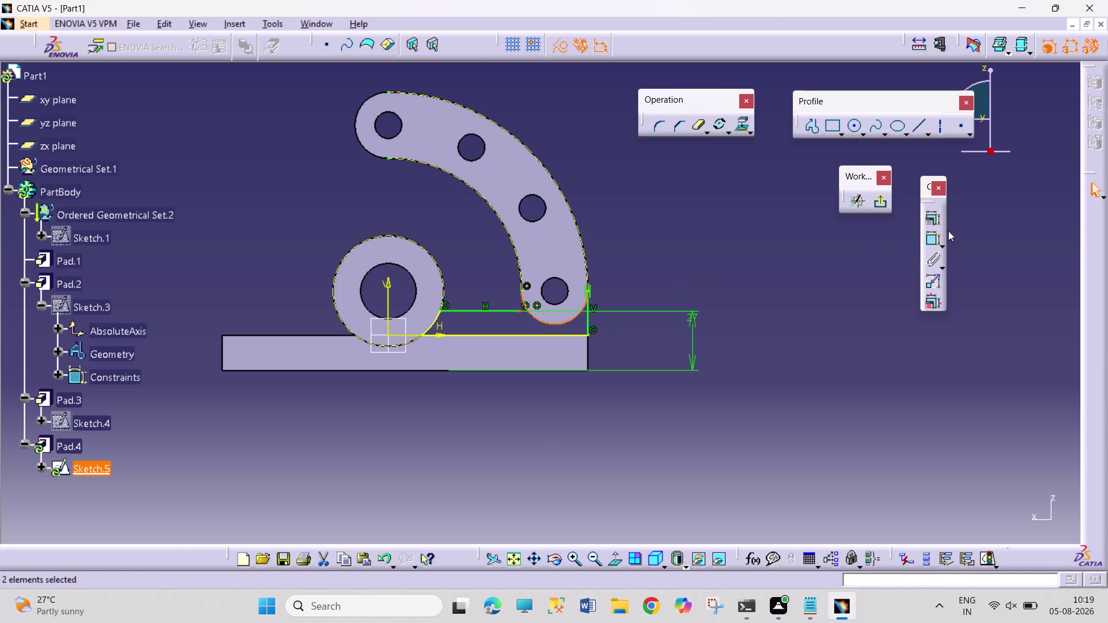
click(926, 219)
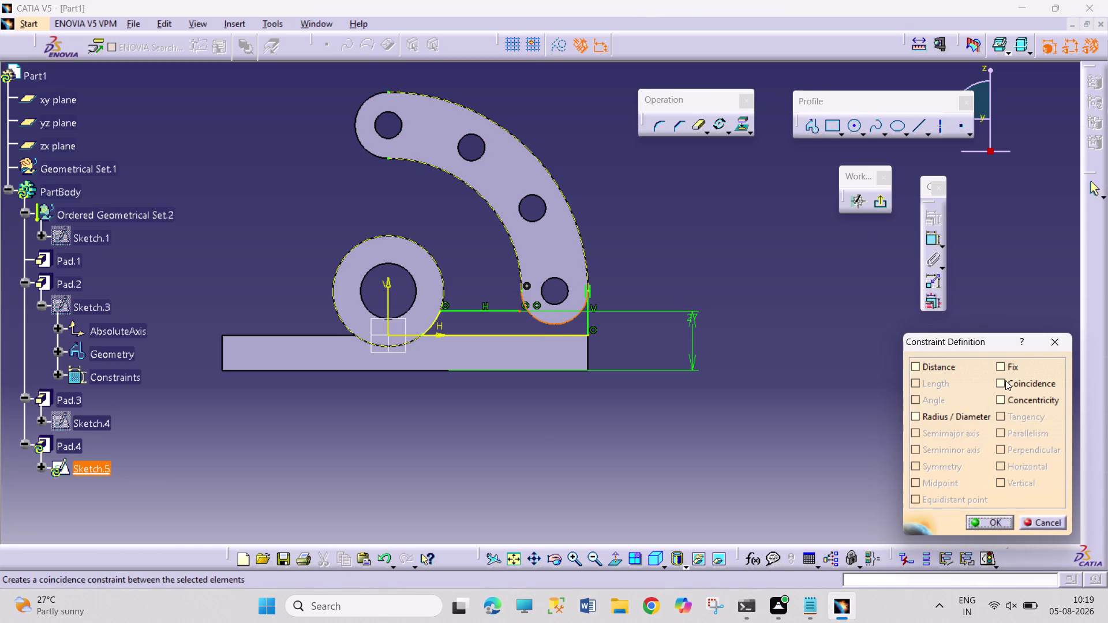
click(1005, 379)
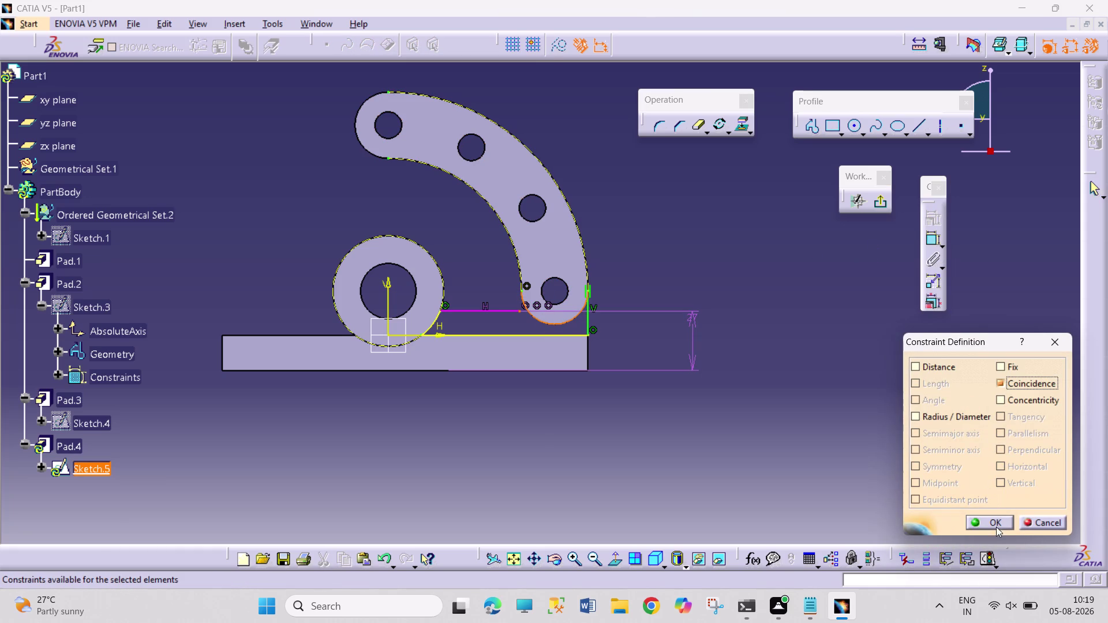
click(1031, 520)
Delete the upper horizontal line together with its dimension.
drag(892, 385, 885, 383)
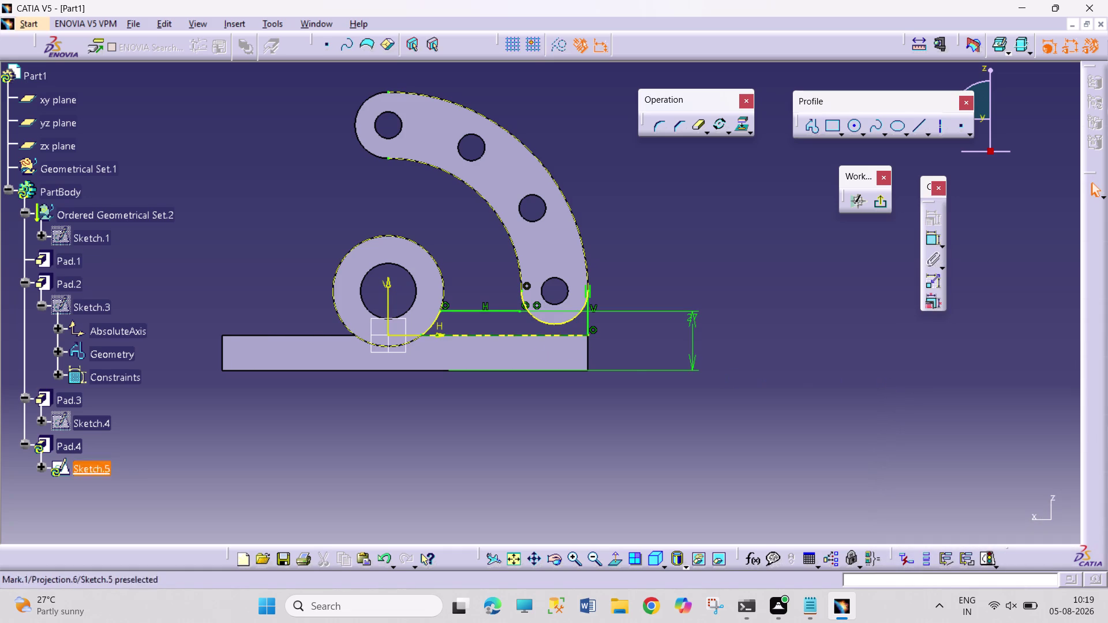
drag(520, 311, 543, 307)
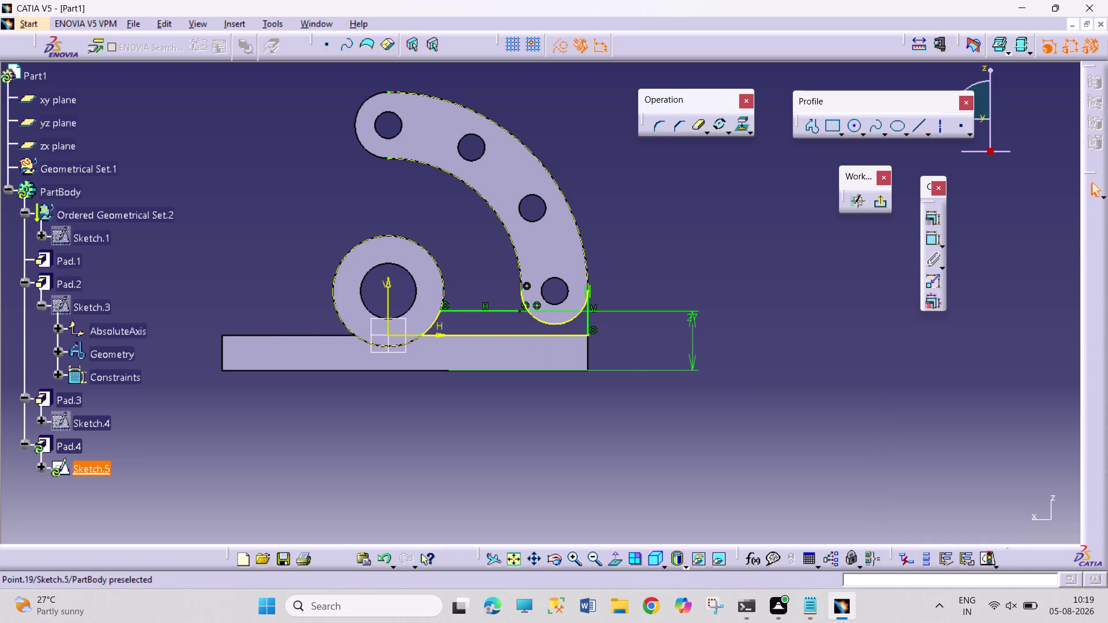
drag(542, 307, 556, 311)
right_click(498, 312)
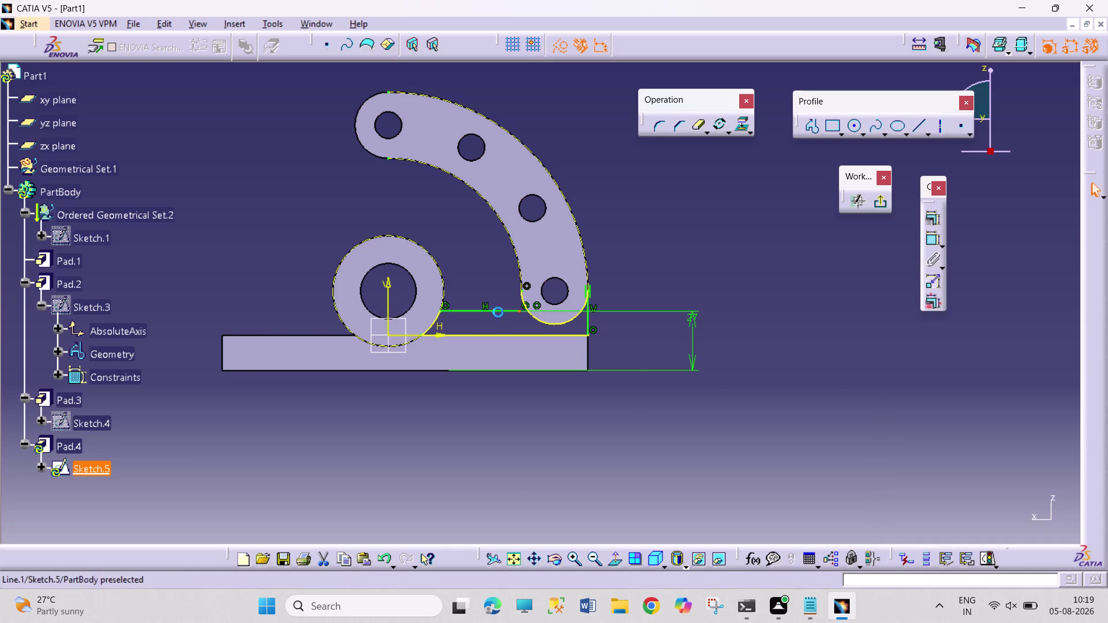
click(572, 504)
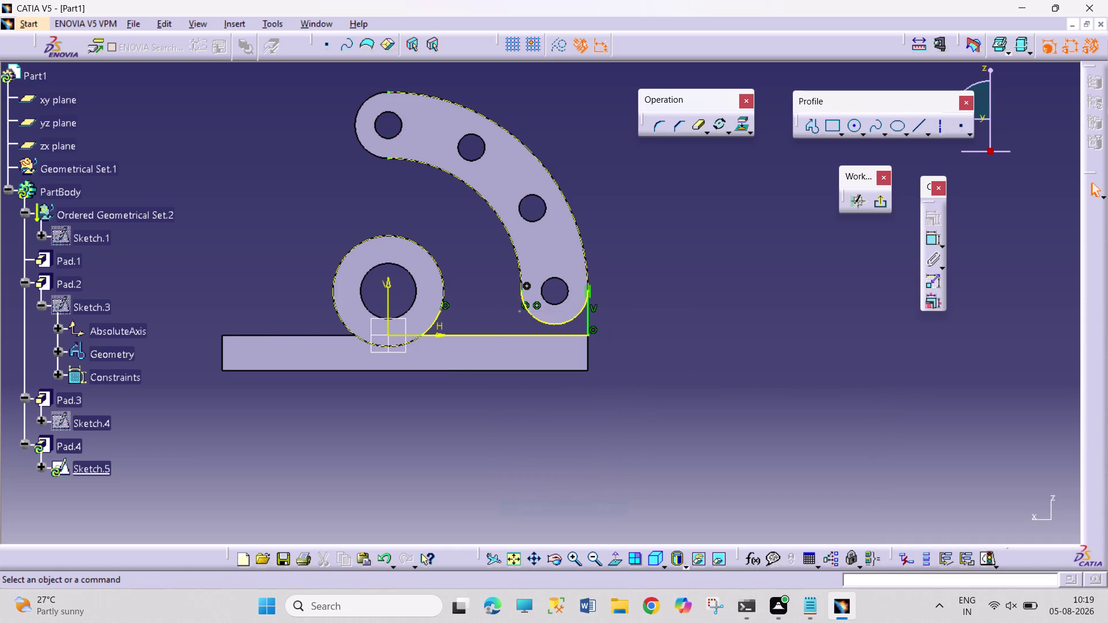
middle_drag(495, 302, 500, 251)
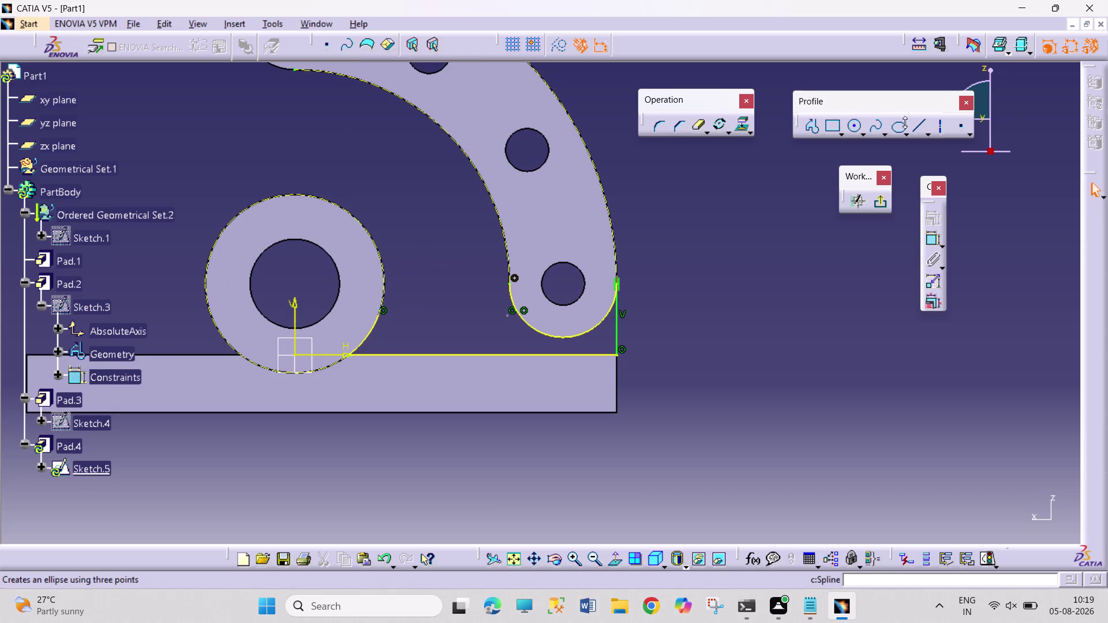
Draw a line from the boss to the arm's lower arc, dimensioned 27 above the base bottom.
click(913, 126)
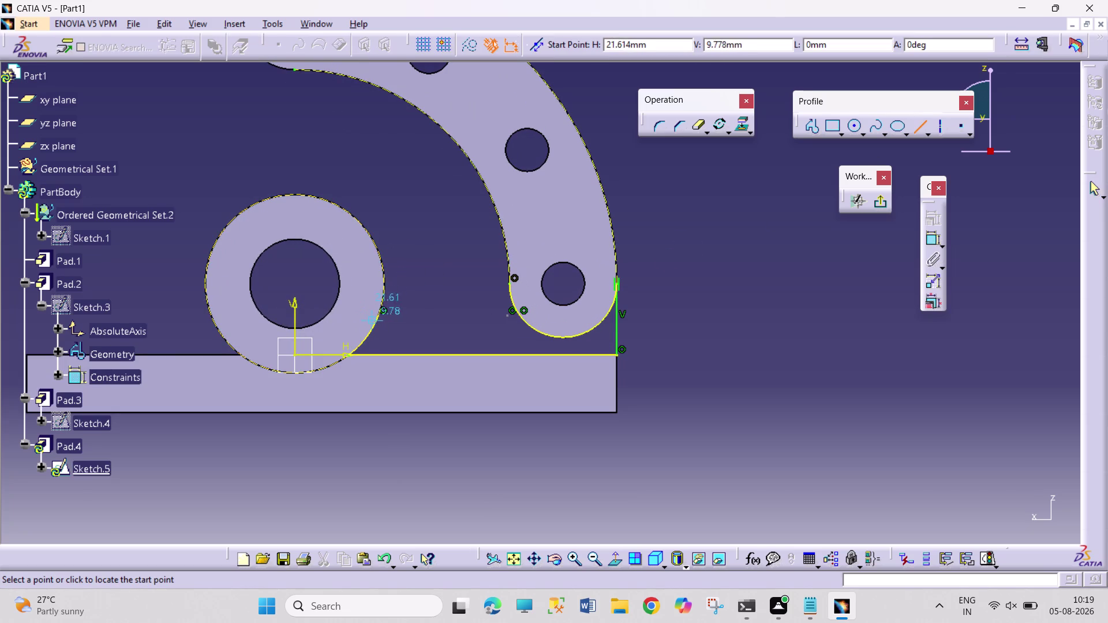
click(376, 316)
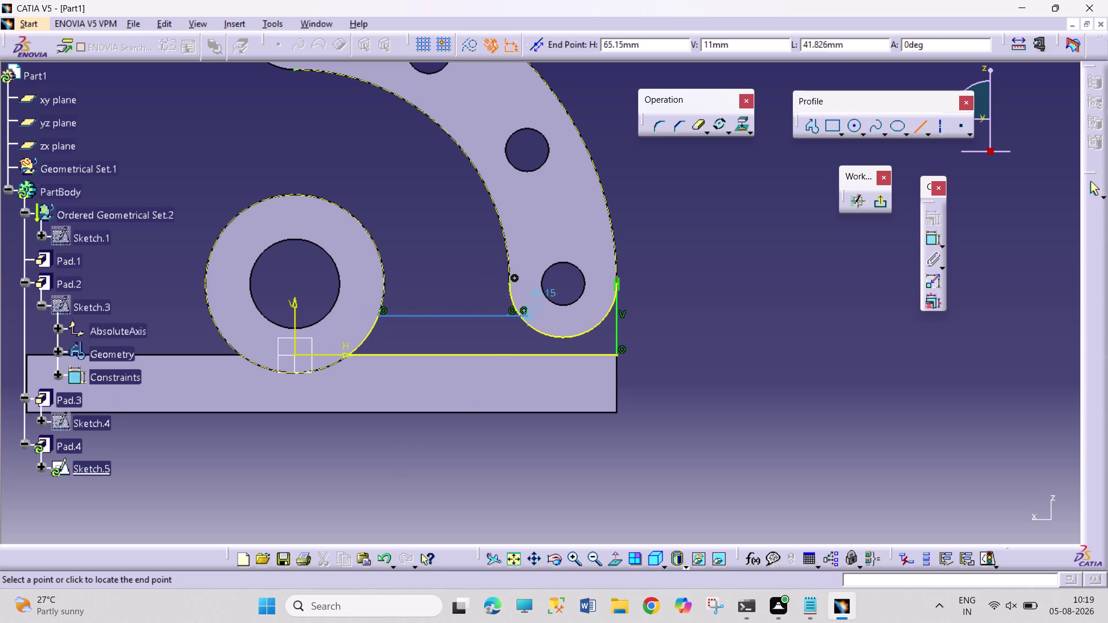
click(567, 315)
click(715, 311)
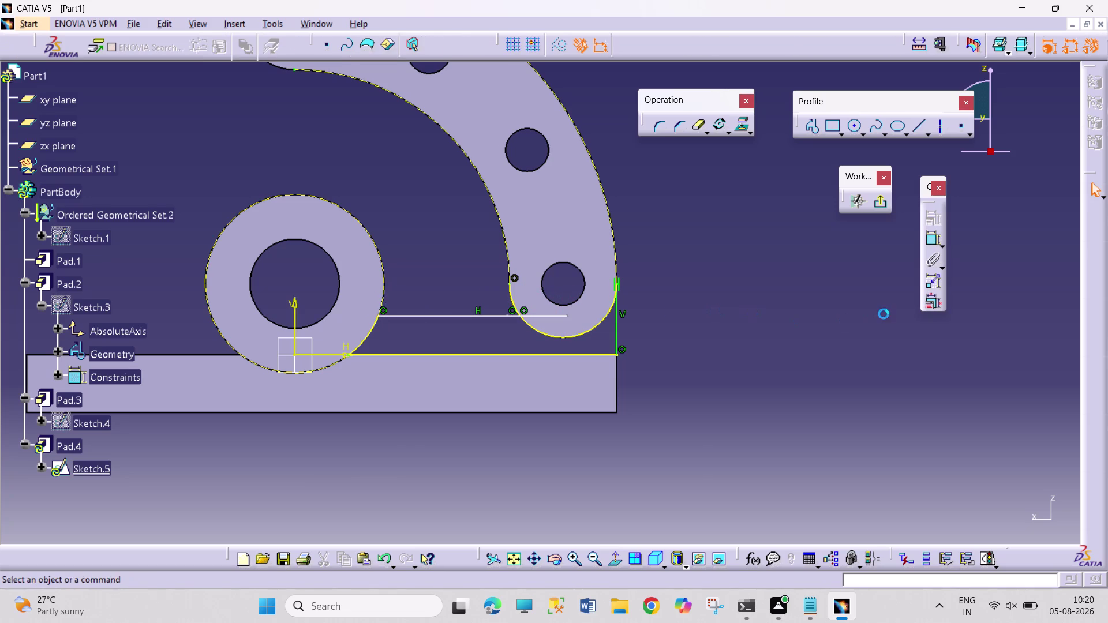
click(932, 234)
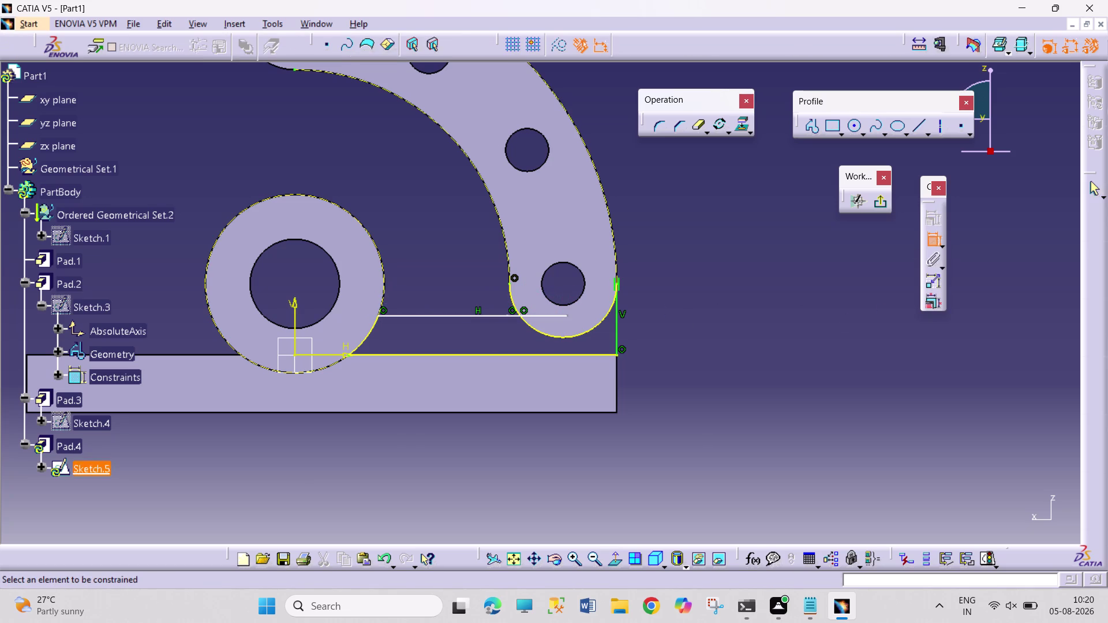
click(487, 317)
click(498, 414)
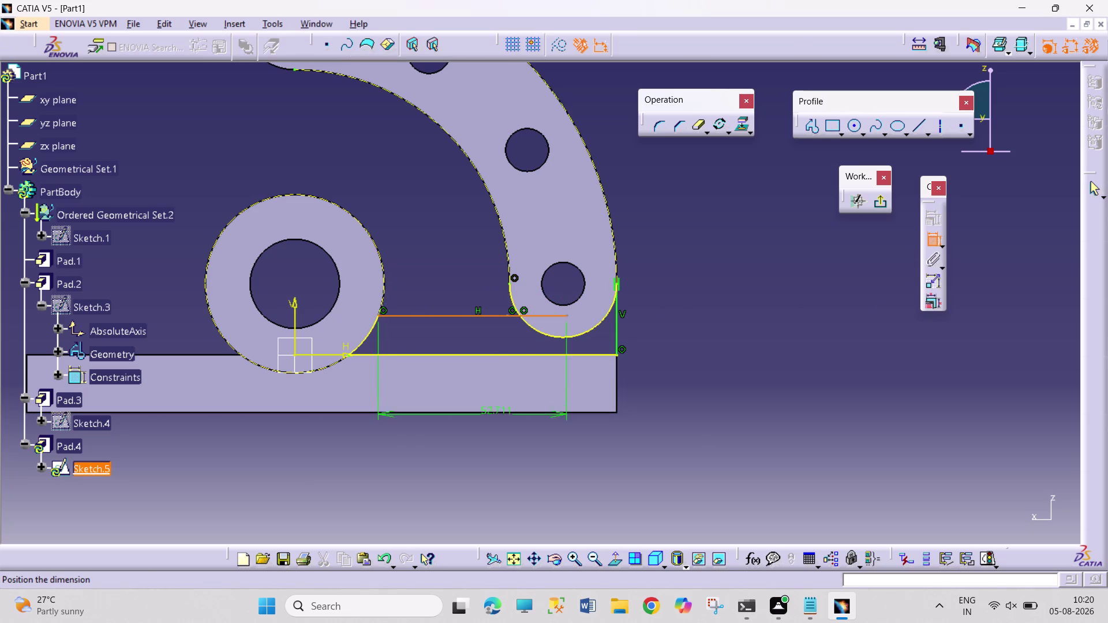
click(677, 369)
click(771, 362)
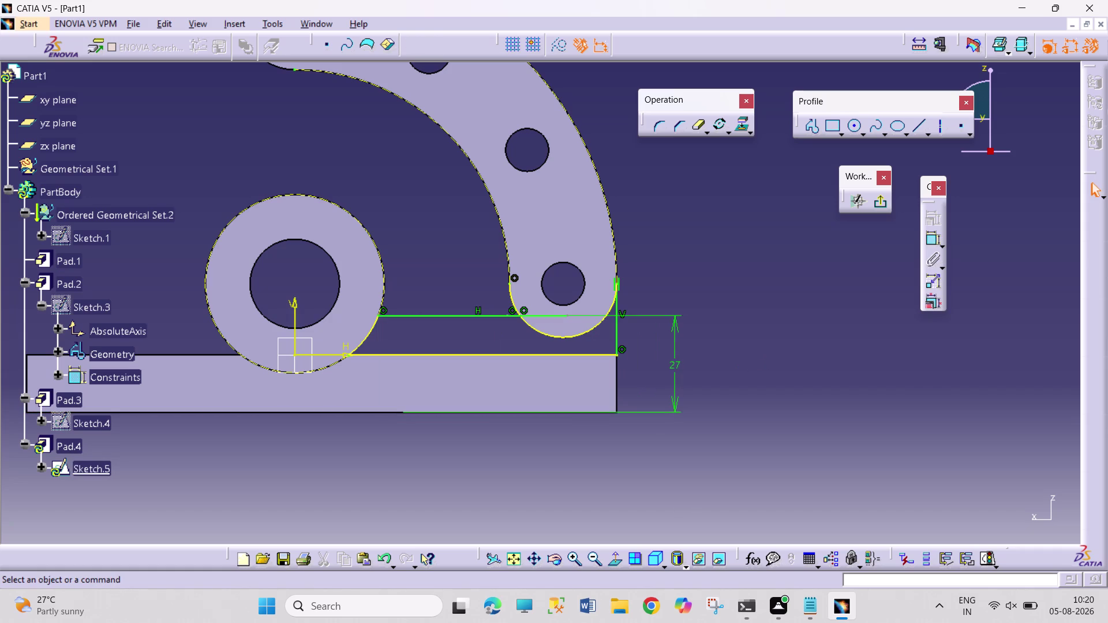
Quick-trim the line's overhanging ends and exit the sketch to the 3D part.
click(700, 125)
drag(700, 125, 698, 132)
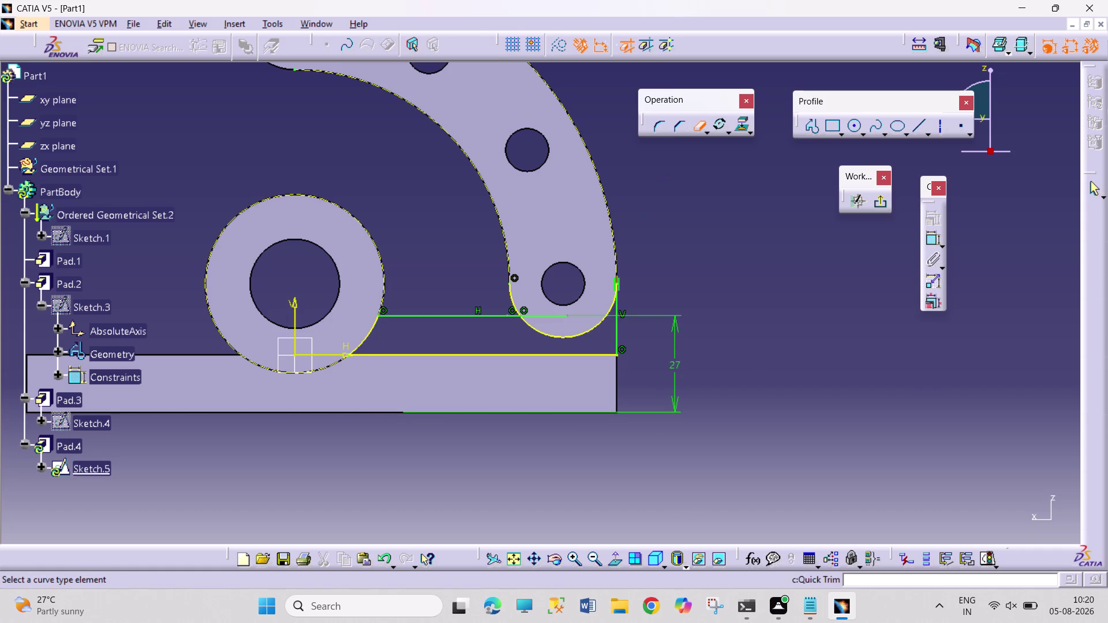
click(553, 314)
click(512, 295)
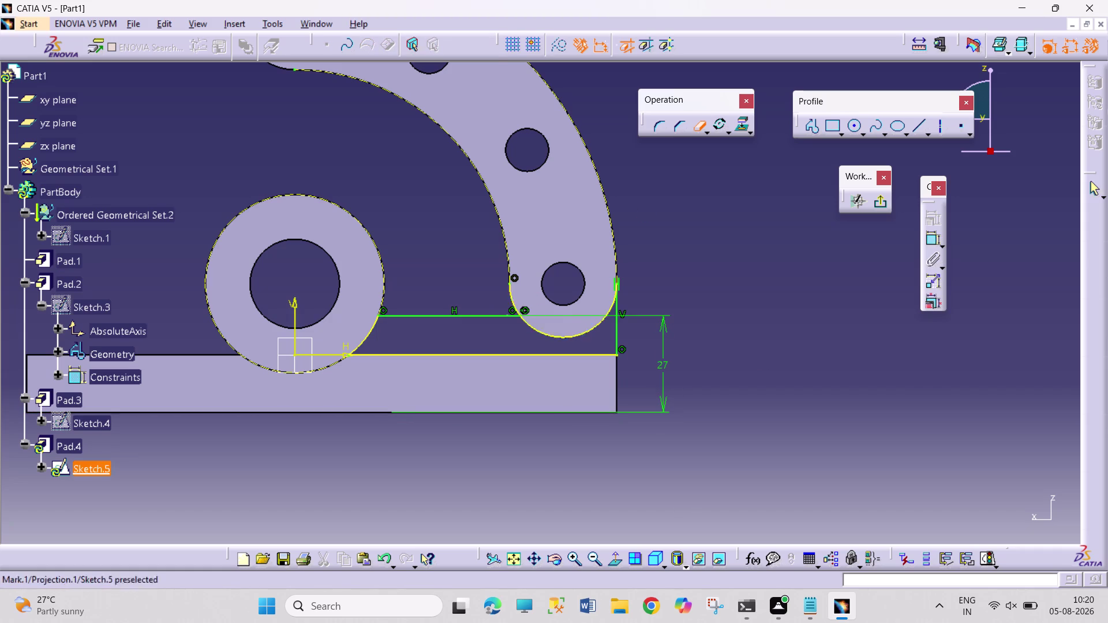
click(700, 128)
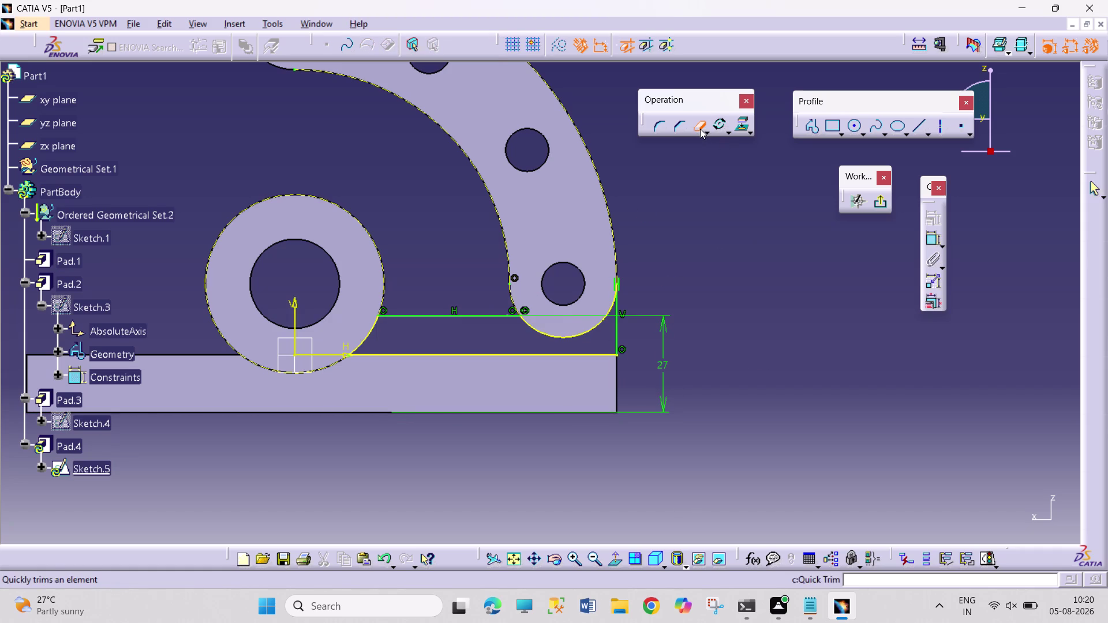
middle_drag(744, 402, 733, 367)
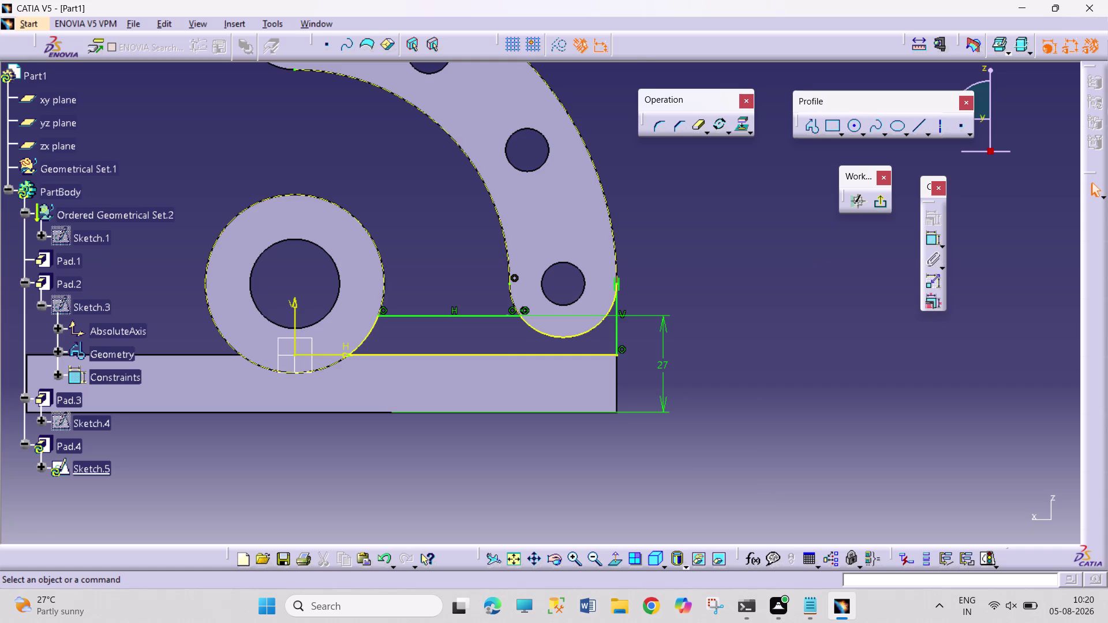
middle_drag(733, 367, 726, 334)
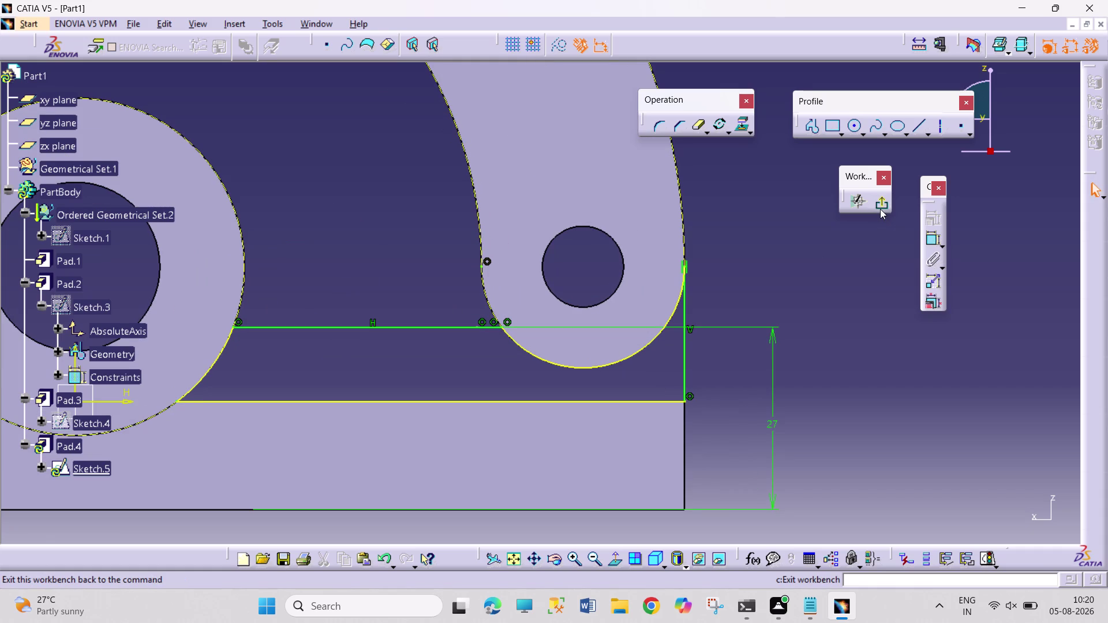
click(880, 208)
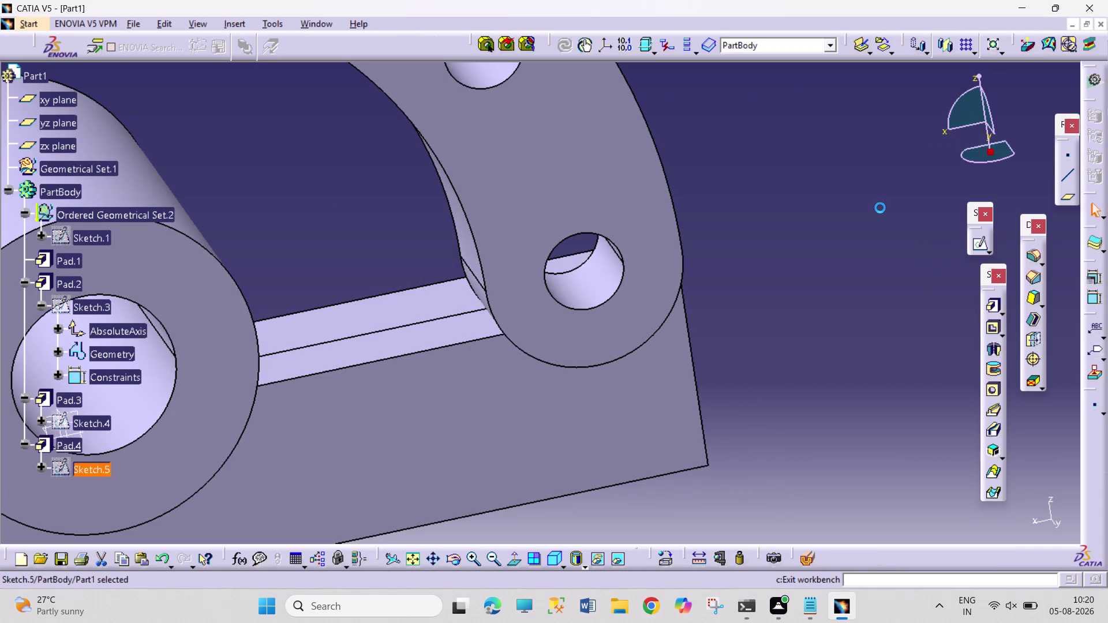
middle_drag(753, 301, 716, 374)
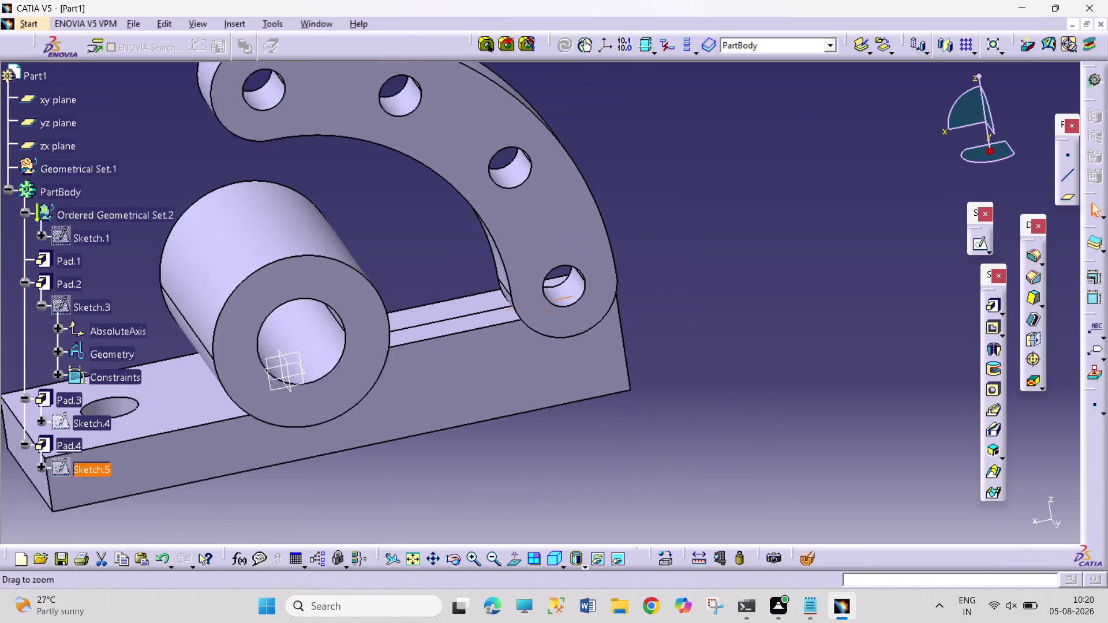
middle_drag(716, 374, 716, 375)
right_drag(720, 365, 626, 391)
middle_drag(718, 368, 626, 431)
middle_drag(649, 288, 577, 377)
right_drag(645, 299, 577, 377)
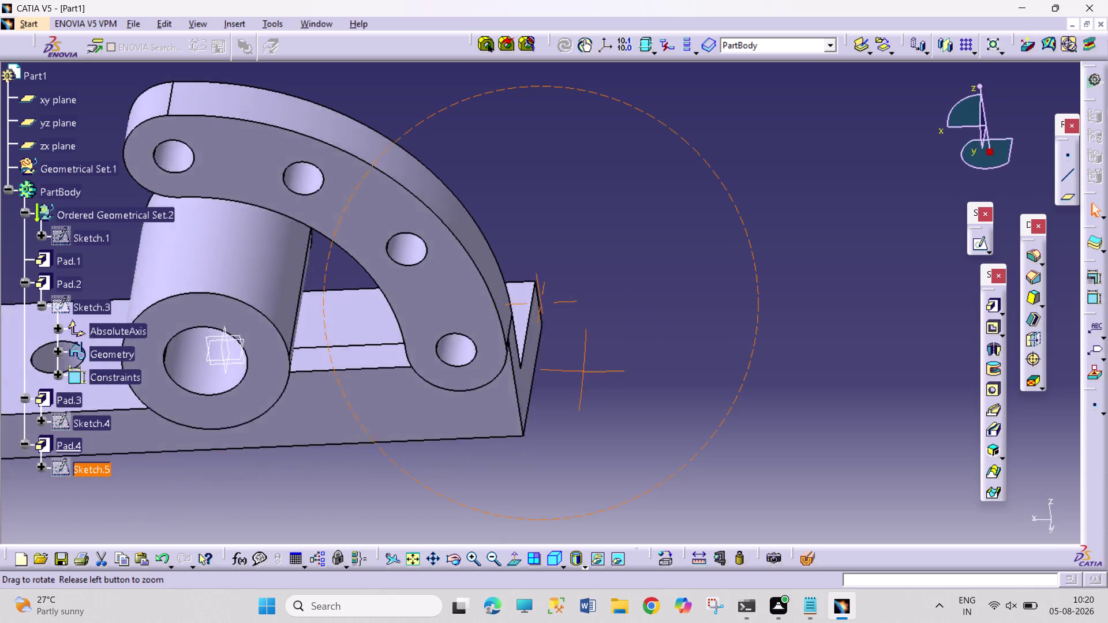
middle_drag(577, 377, 331, 408)
right_drag(577, 377, 378, 356)
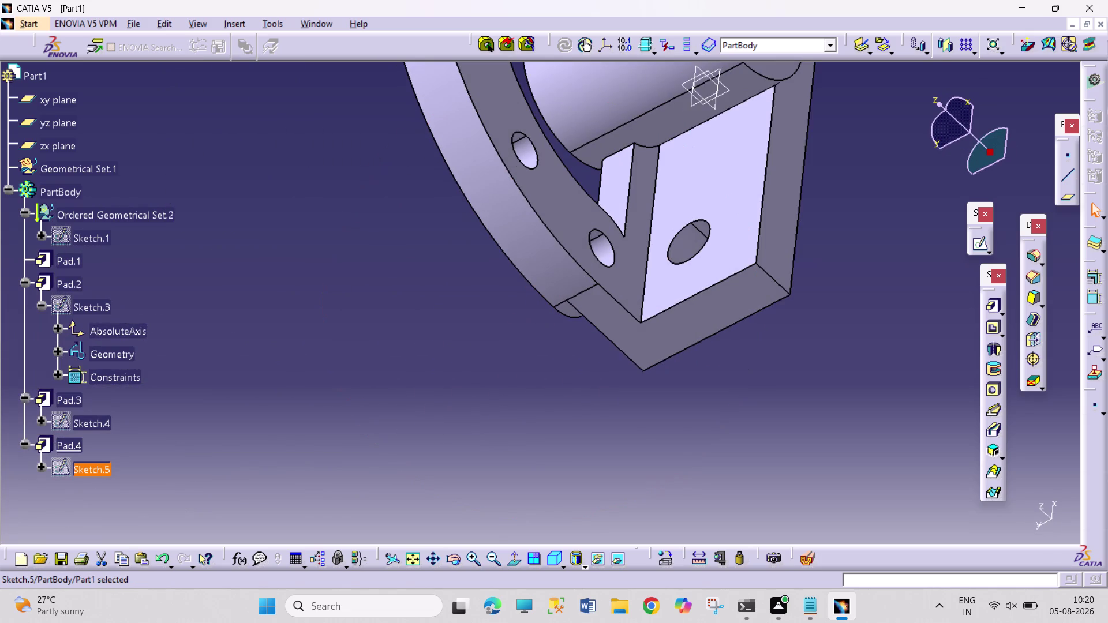
middle_drag(375, 348, 571, 255)
right_drag(375, 348, 617, 232)
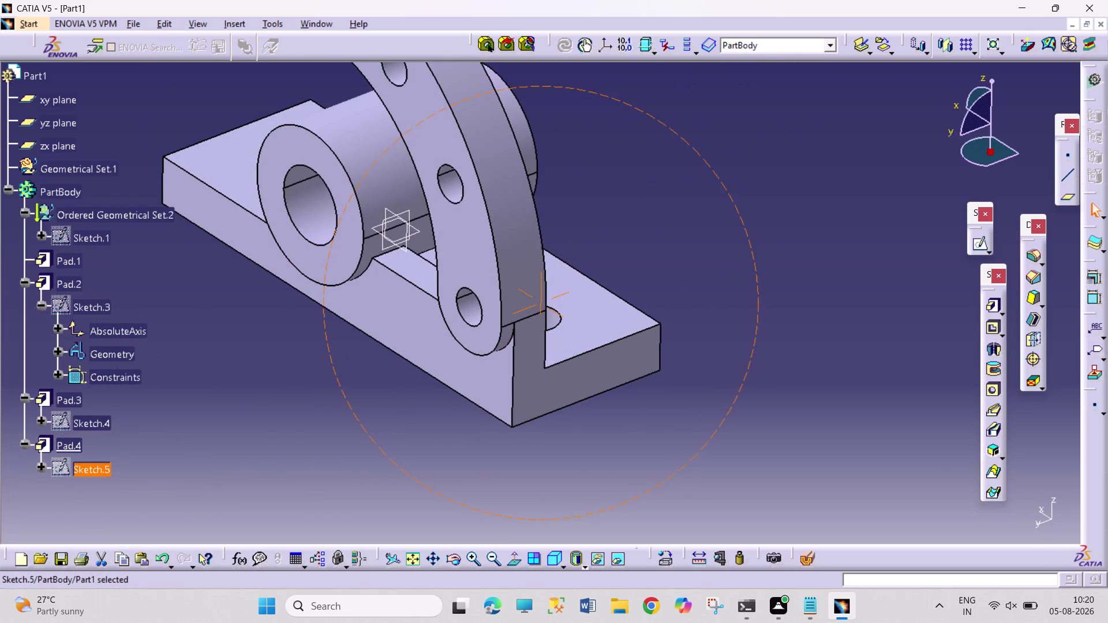
middle_drag(152, 400, 261, 433)
right_drag(160, 410, 303, 403)
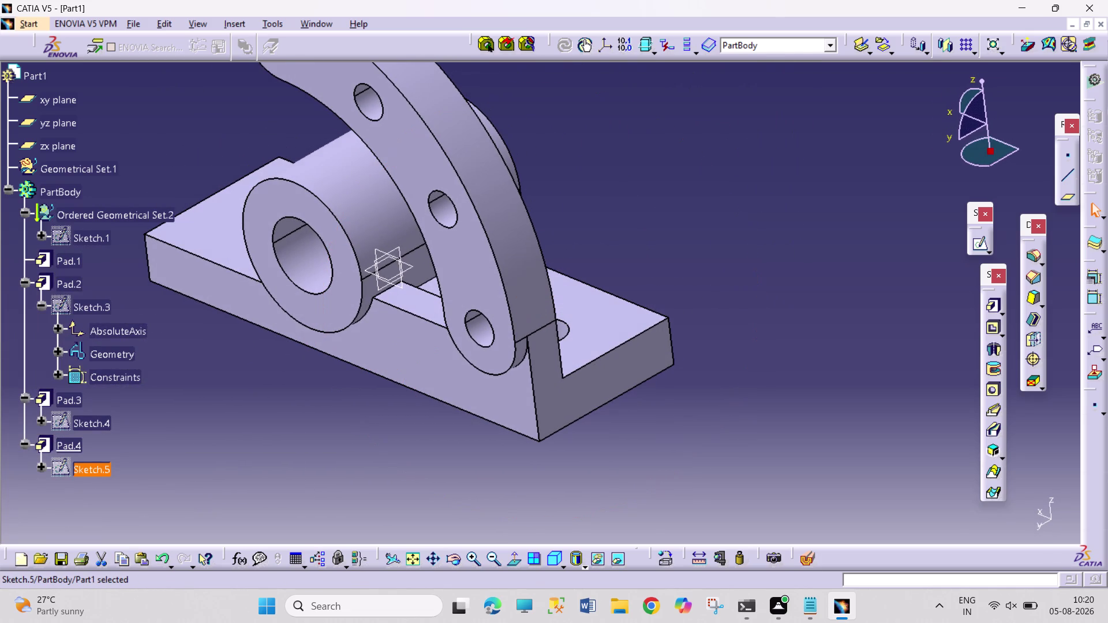
right_drag(258, 348, 324, 382)
middle_drag(648, 181, 633, 253)
middle_drag(634, 254, 536, 322)
right_drag(633, 257, 537, 321)
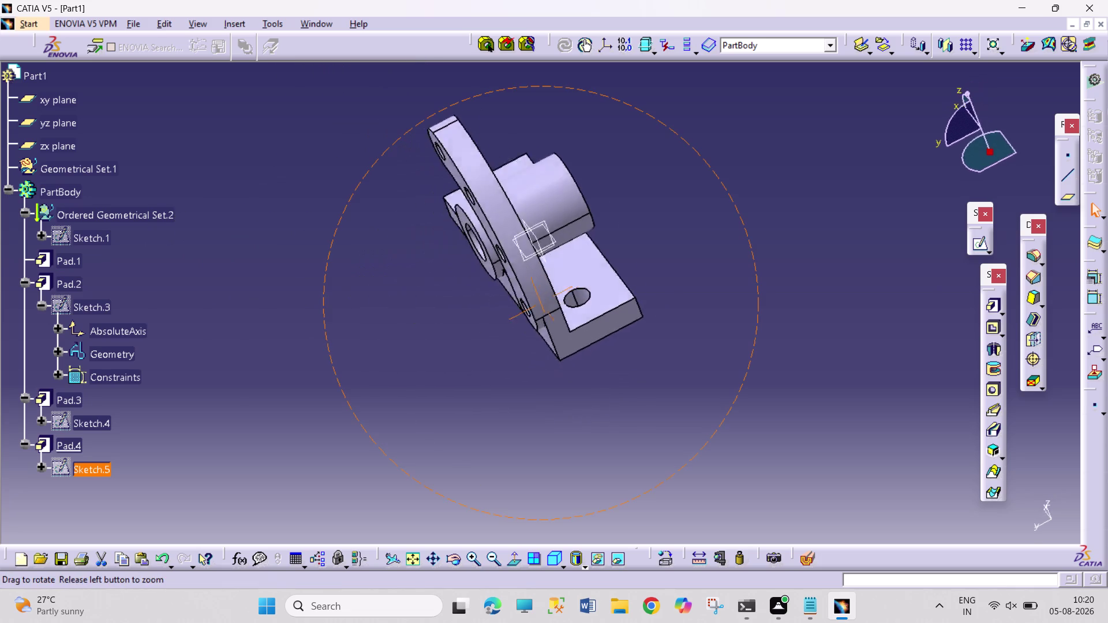
middle_drag(536, 321, 434, 344)
right_drag(536, 321, 431, 335)
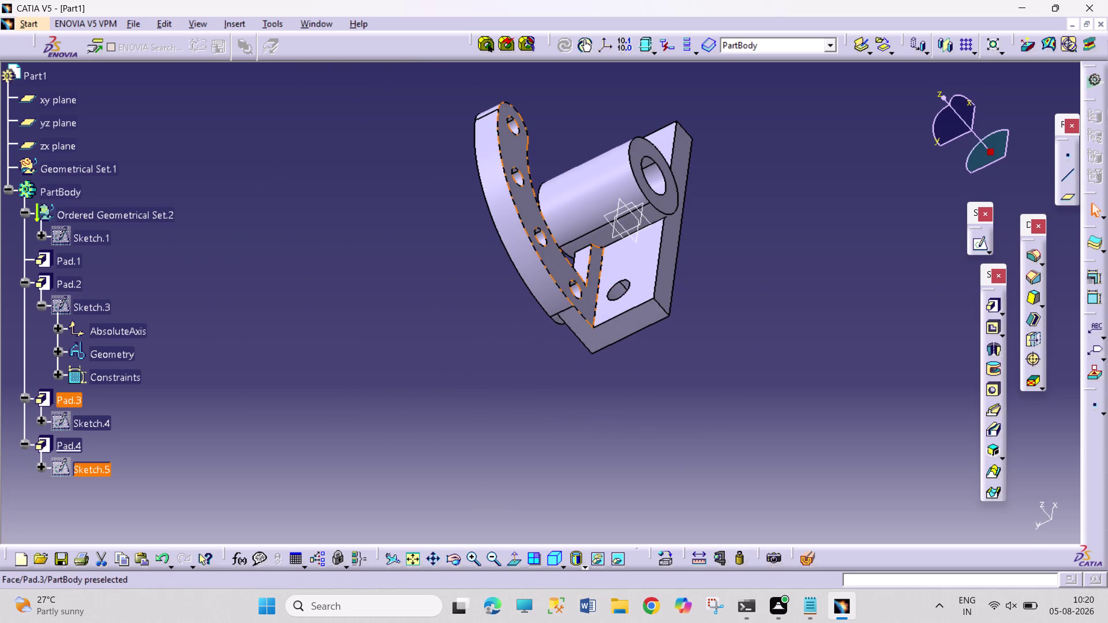
click(517, 152)
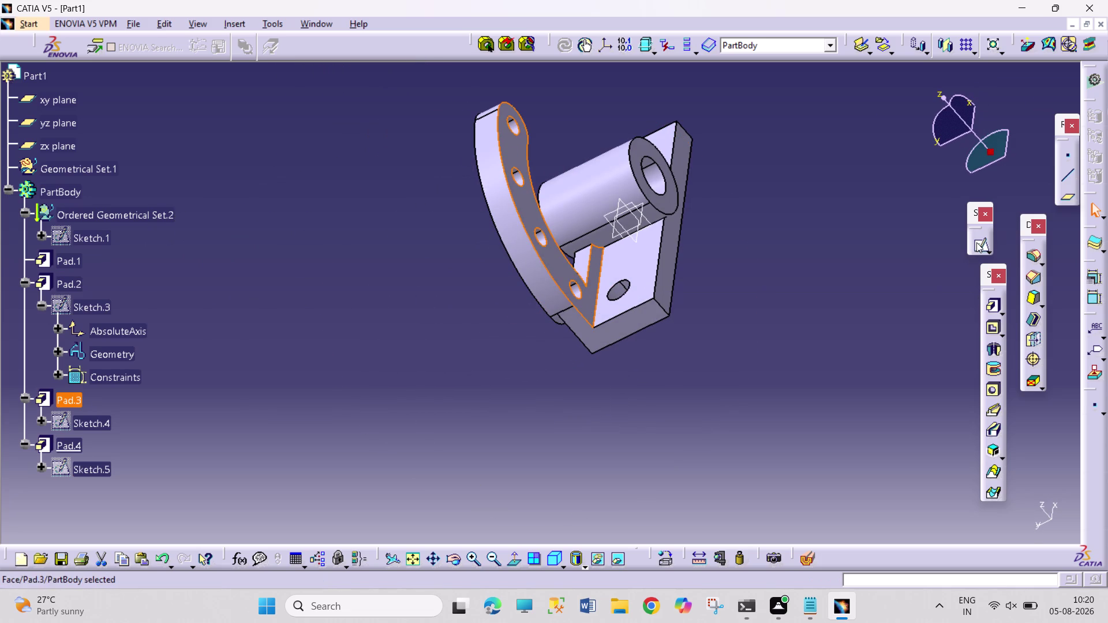
click(977, 242)
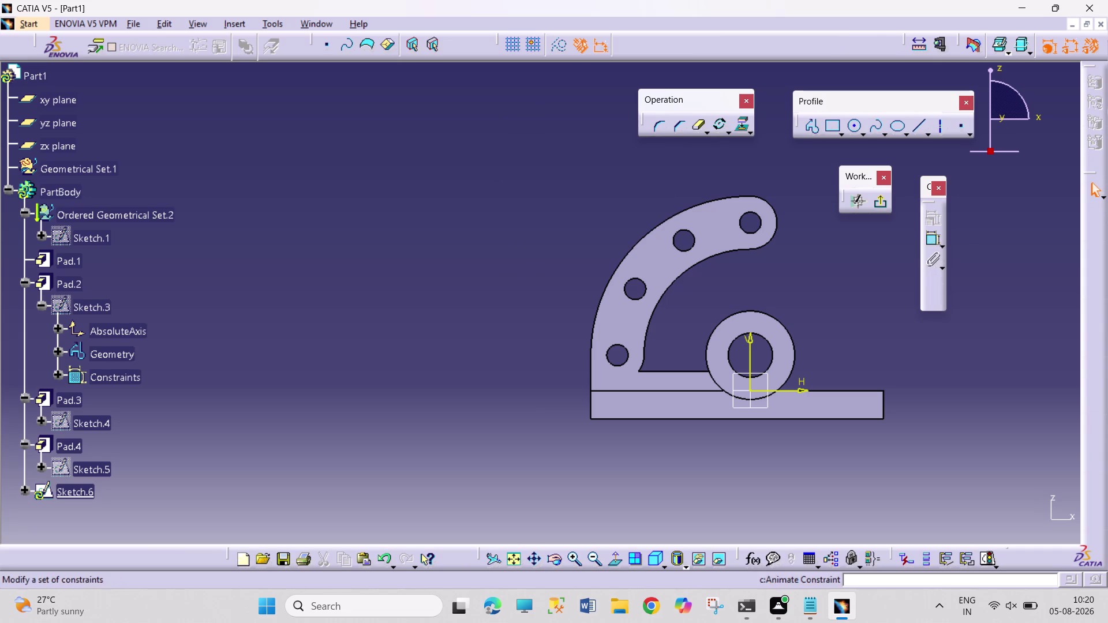
Draw a tall rectangle in Sketch.6 spanning from the arm tip to the boss.
middle_drag(930, 359, 665, 350)
middle_drag(524, 328, 533, 310)
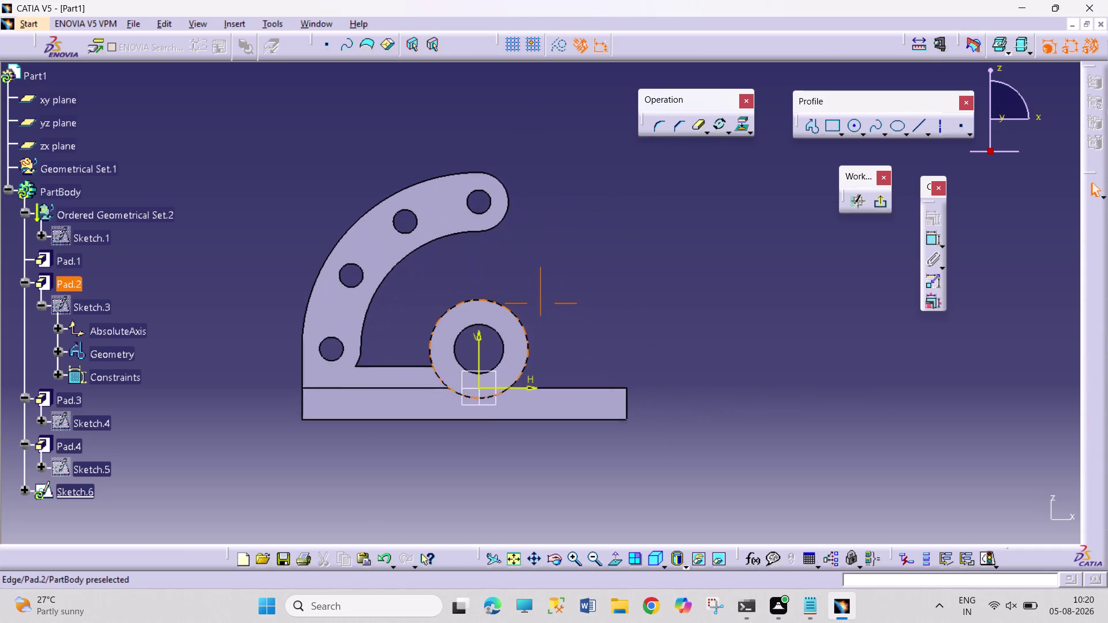
middle_drag(533, 310, 546, 270)
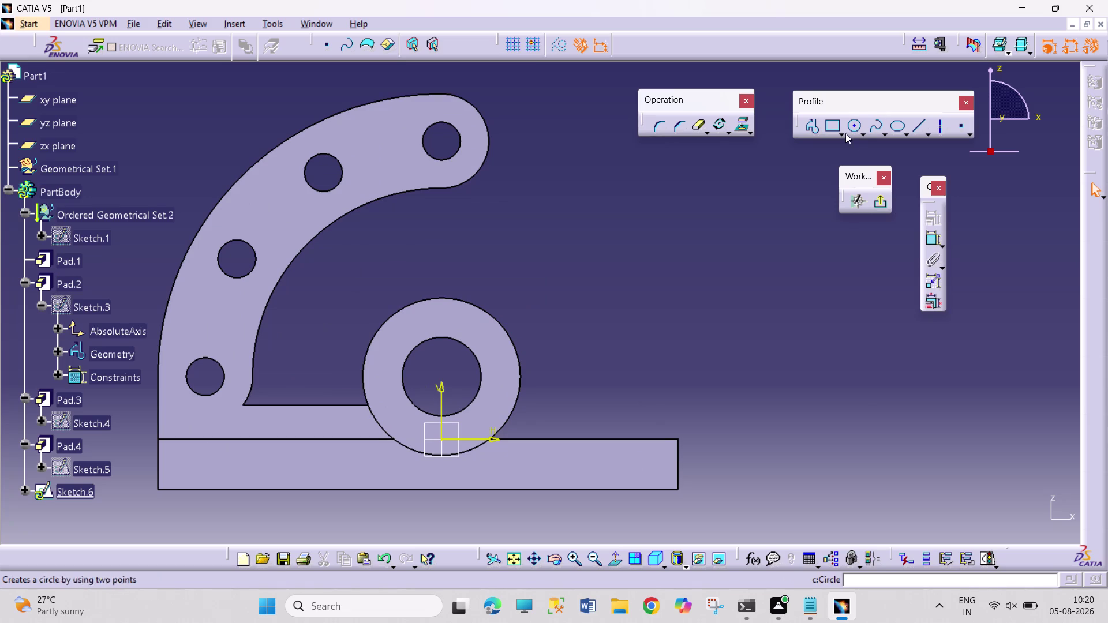
click(835, 127)
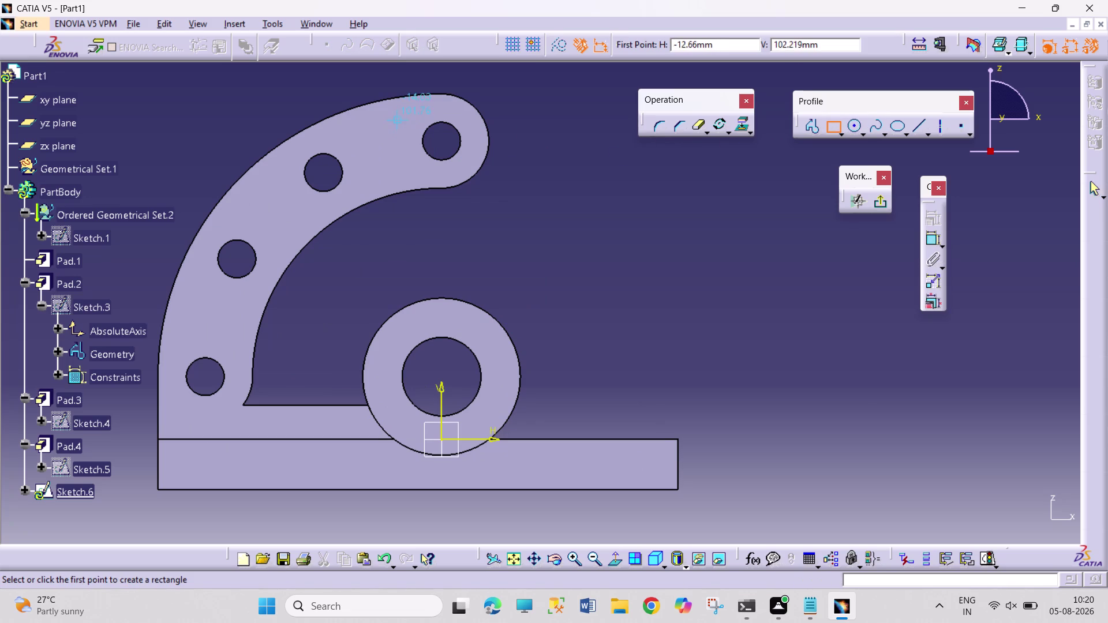
drag(405, 119, 412, 119)
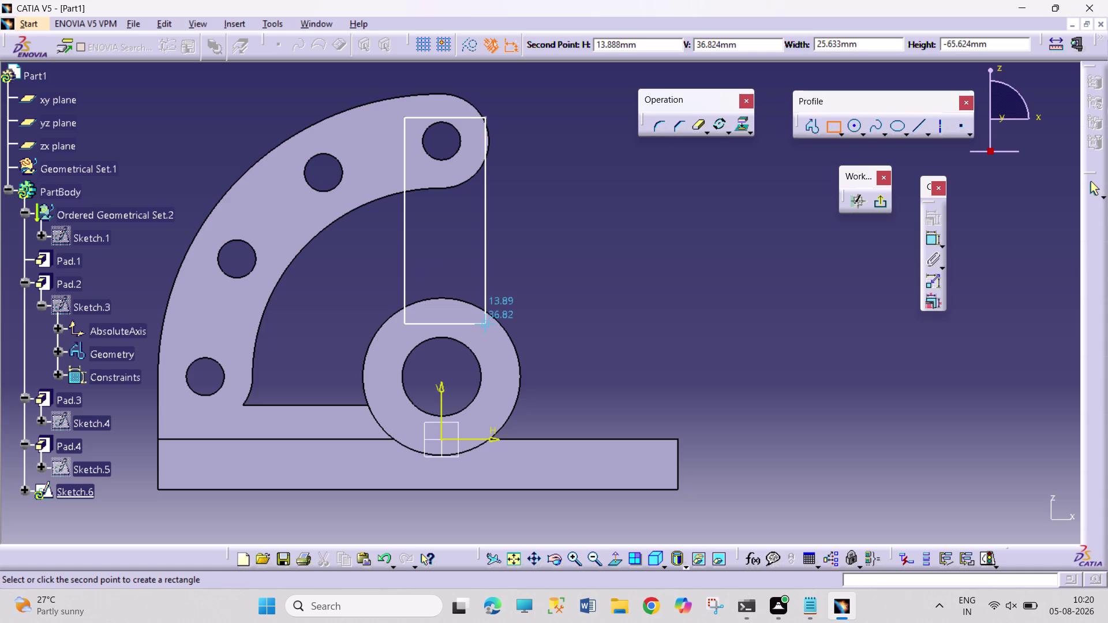
click(486, 326)
click(593, 277)
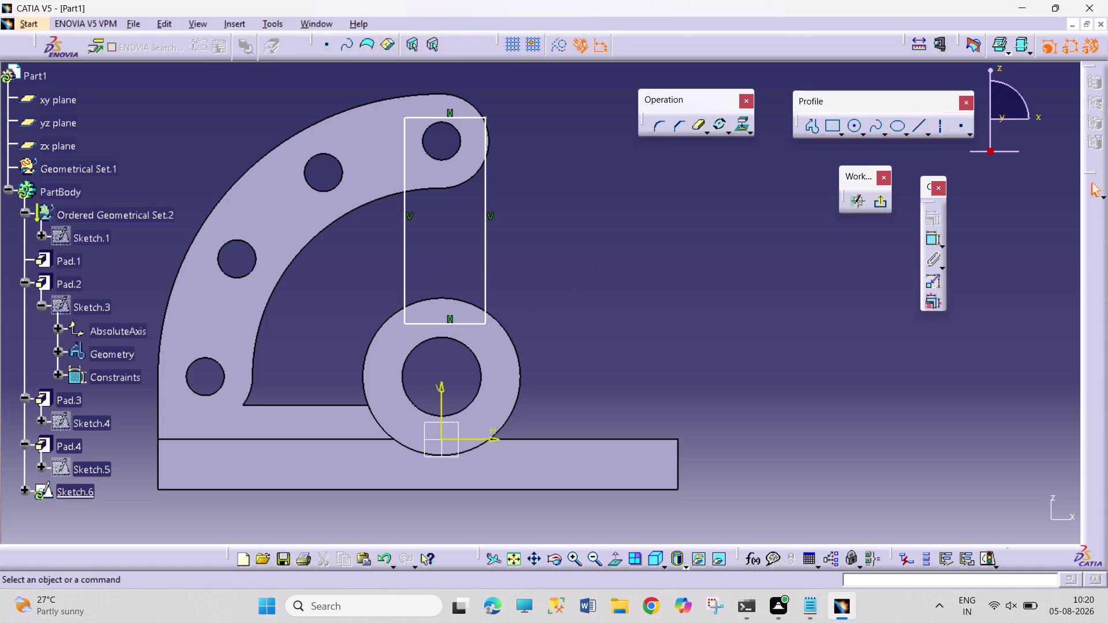
drag(559, 556, 558, 550)
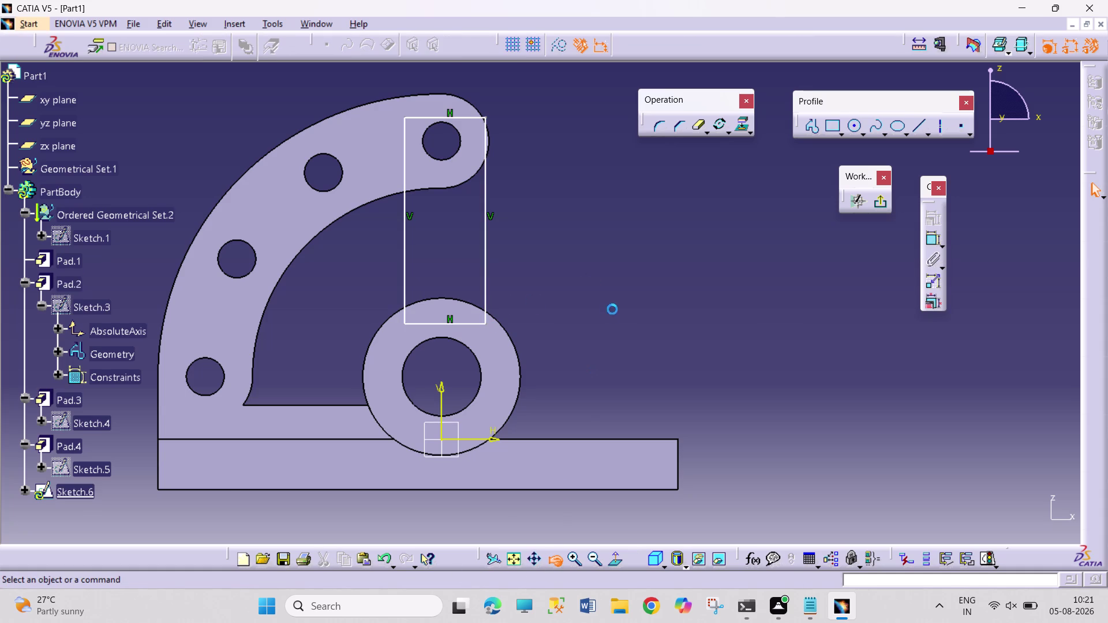
drag(613, 302, 605, 326)
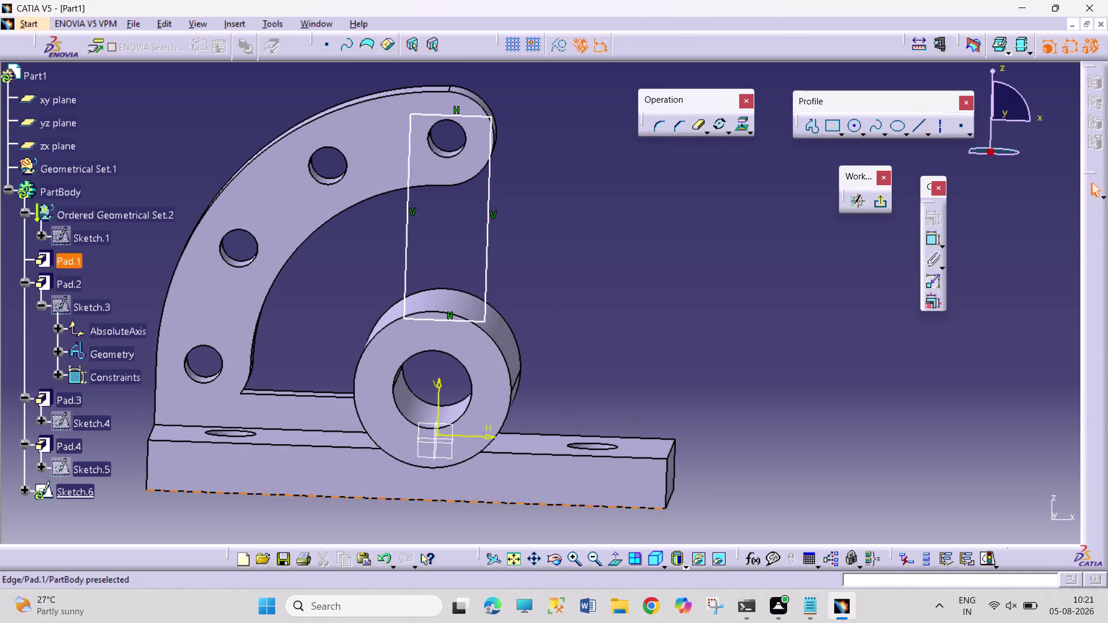
click(616, 555)
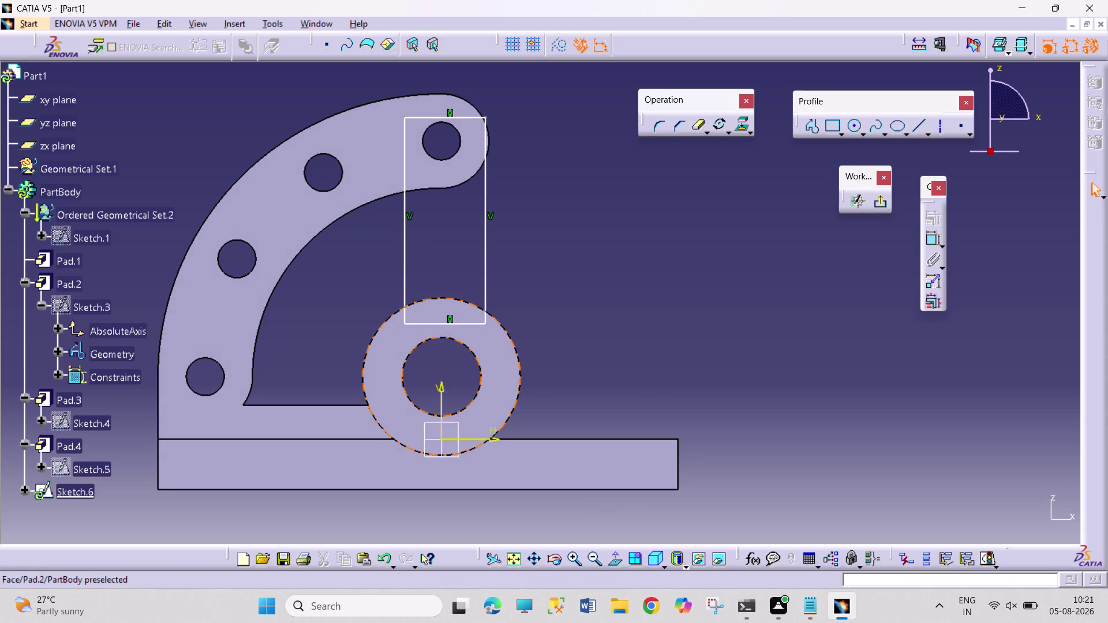
Project the boss's outer circular edge into the sketch, dismissing the failure message.
click(466, 322)
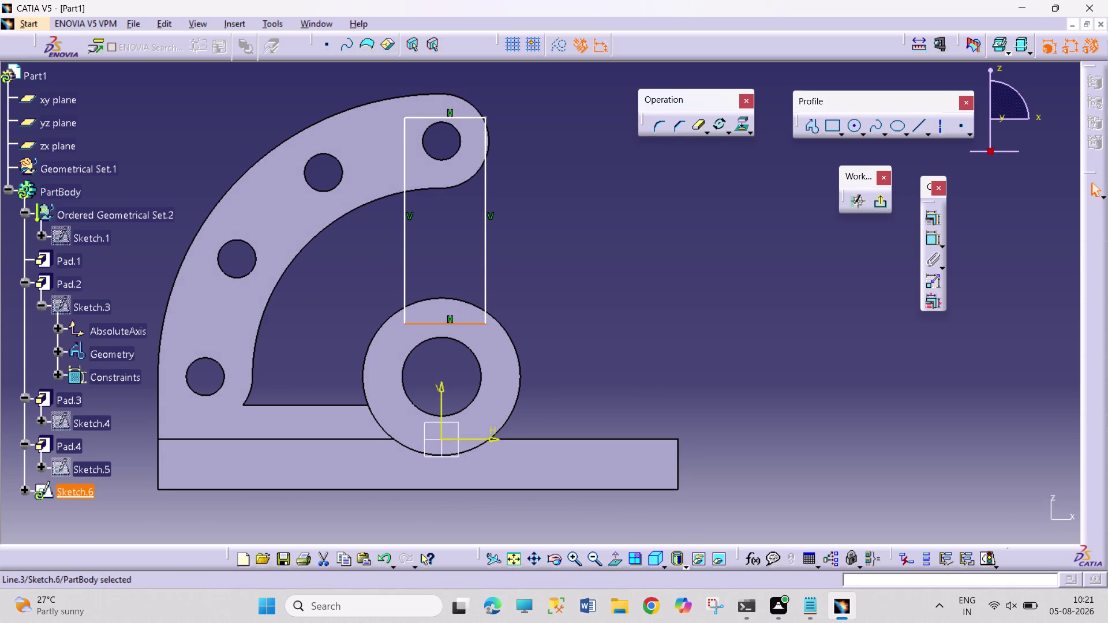
click(622, 308)
click(511, 335)
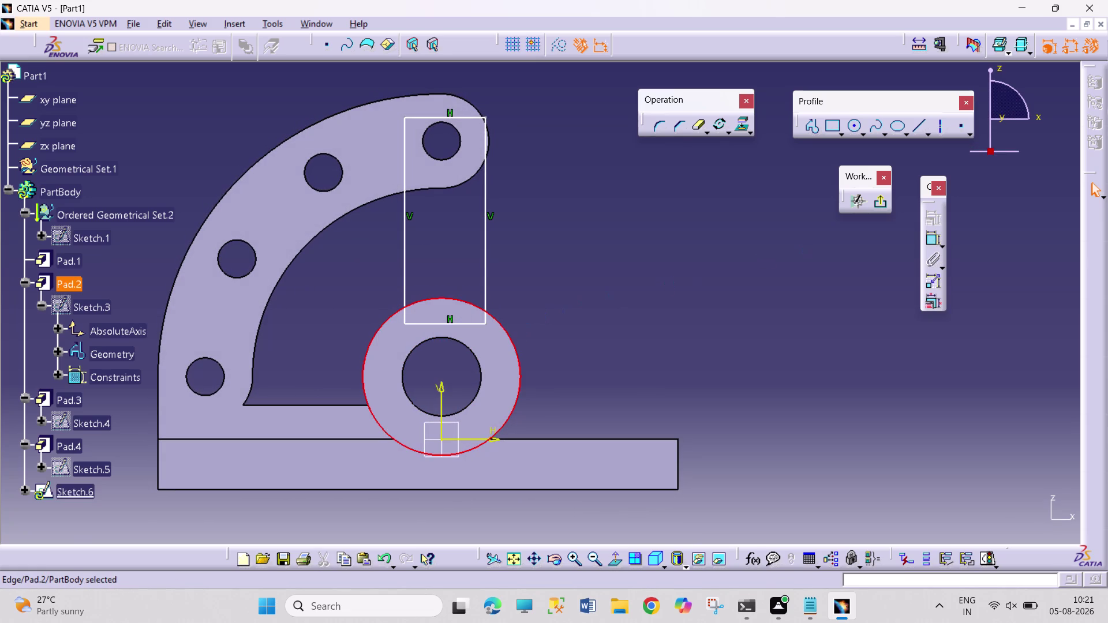
click(737, 130)
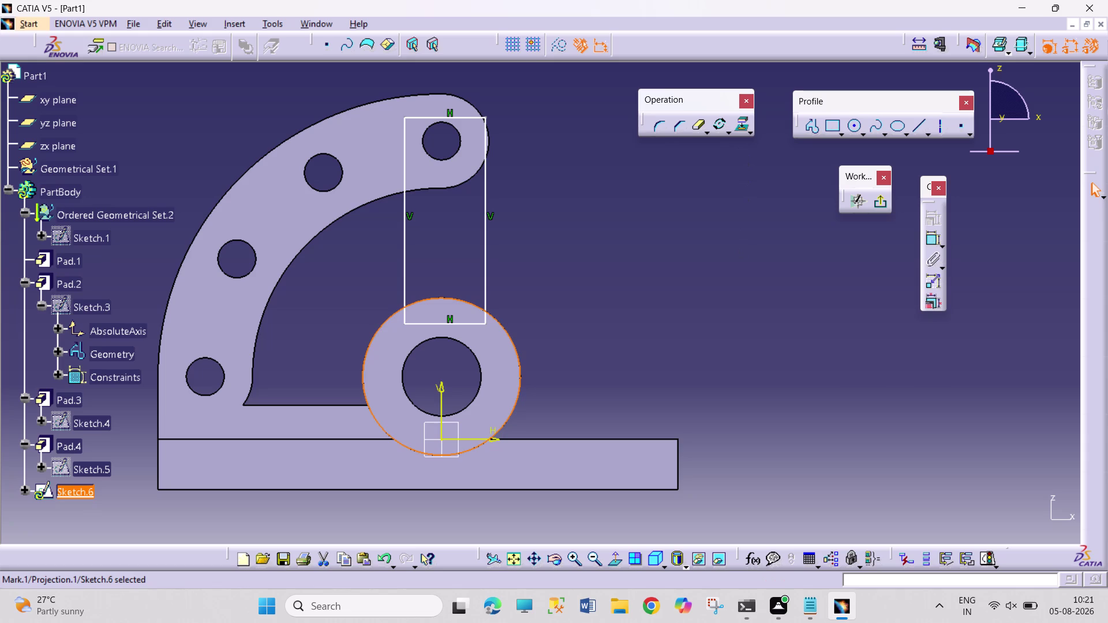
click(739, 130)
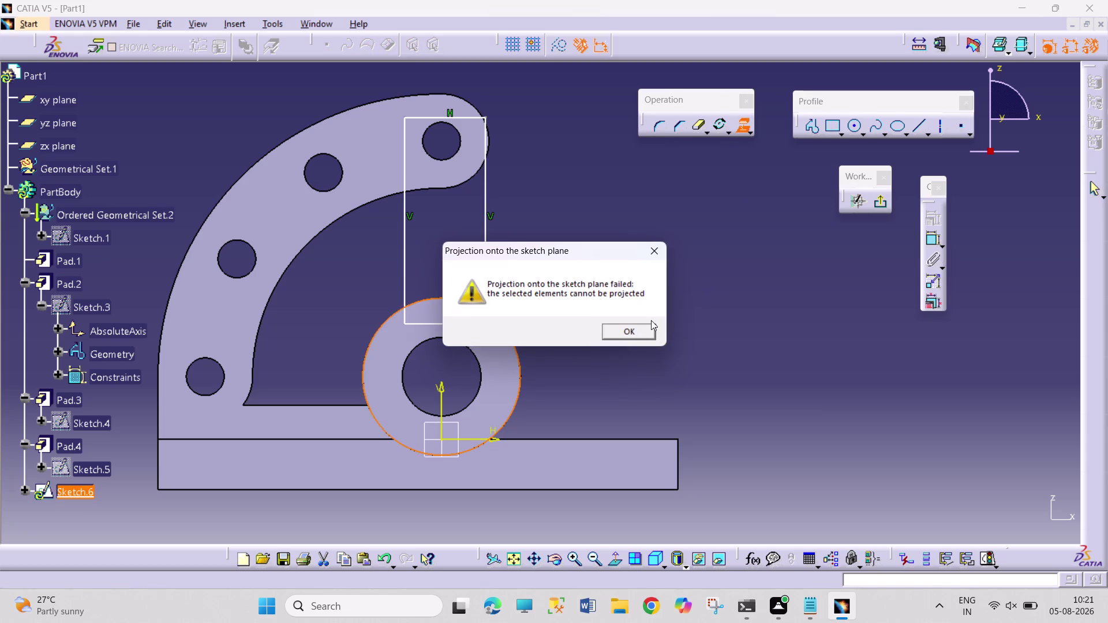
click(645, 327)
click(717, 283)
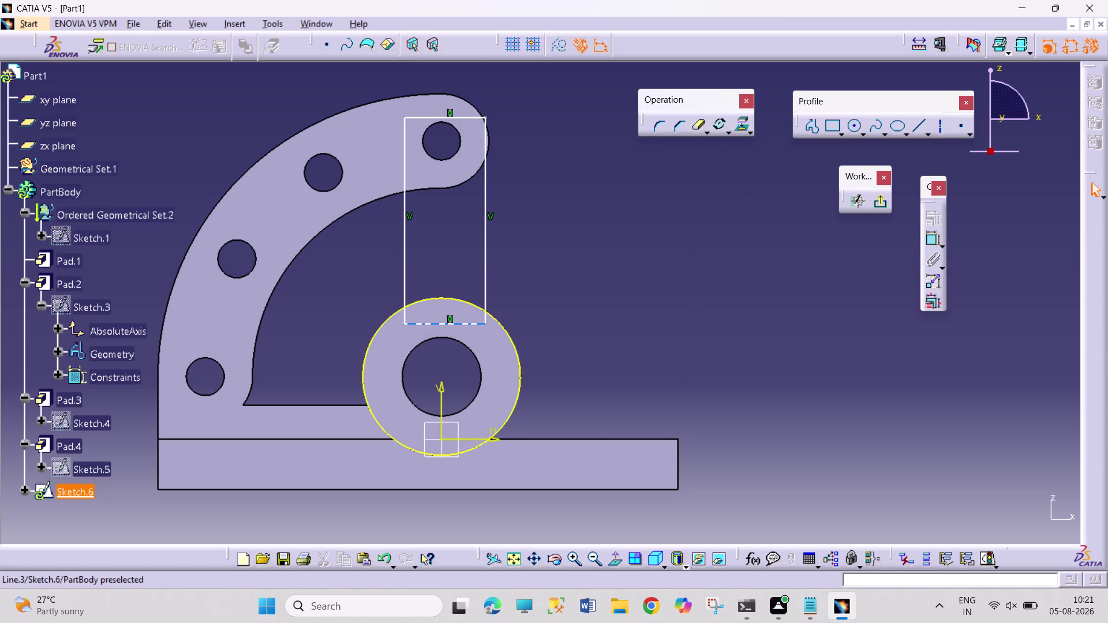
click(462, 322)
click(568, 329)
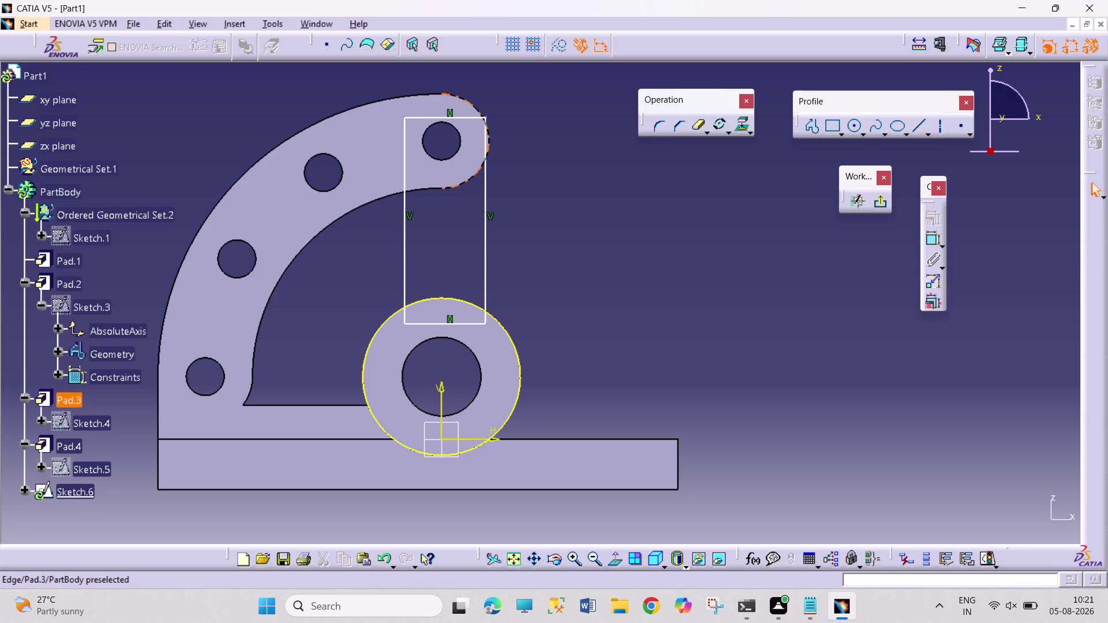
Project the arm's inner and tip curved edges into the sketch.
click(434, 189)
click(468, 179)
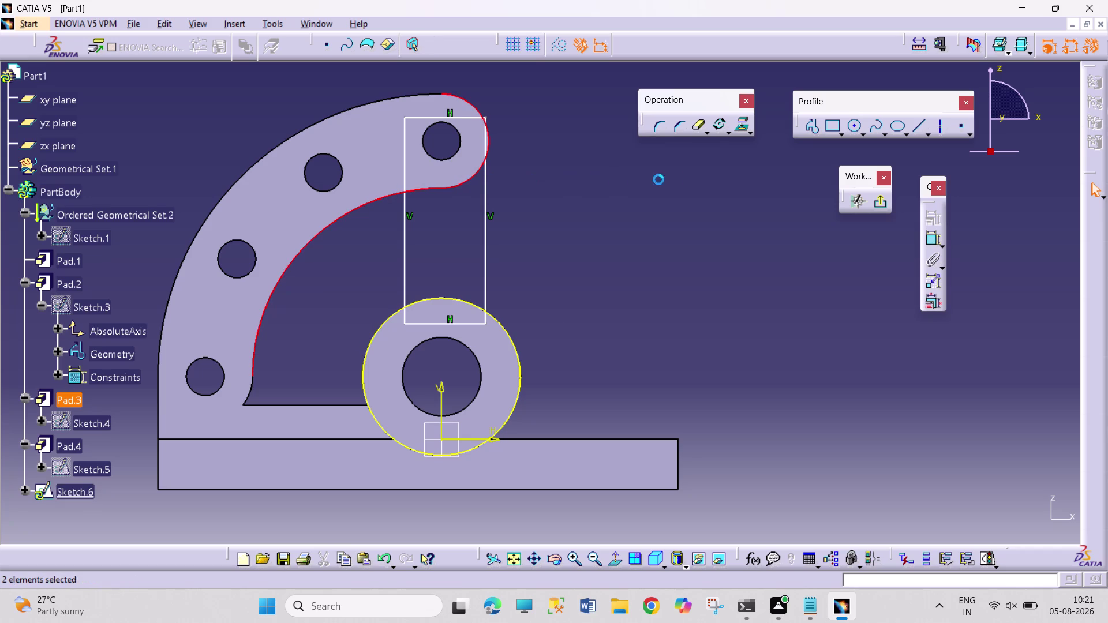
click(738, 132)
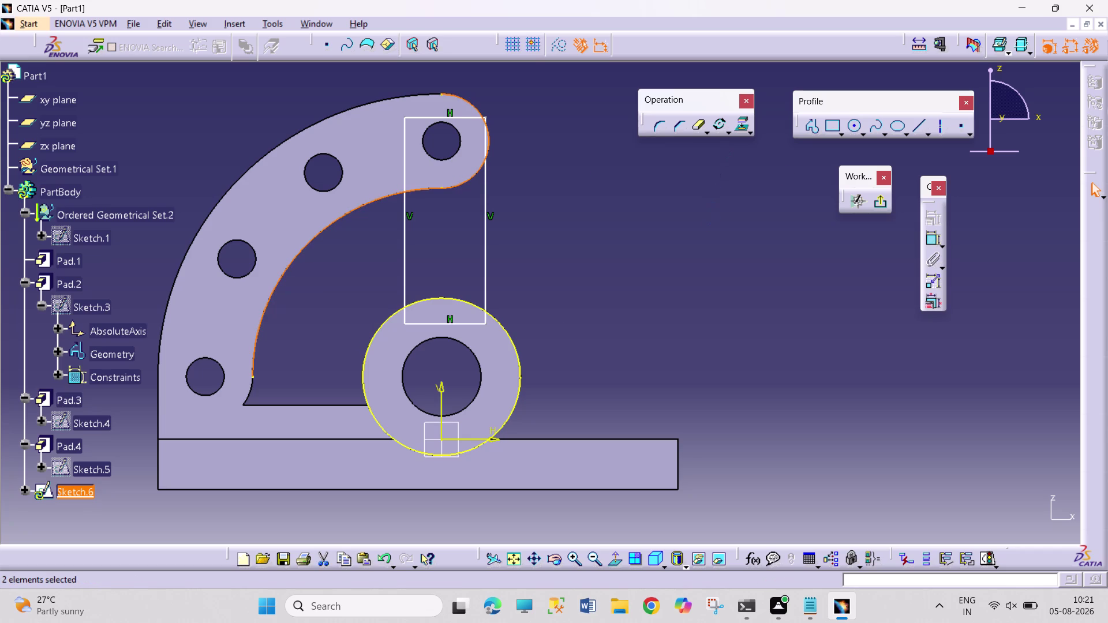
click(712, 223)
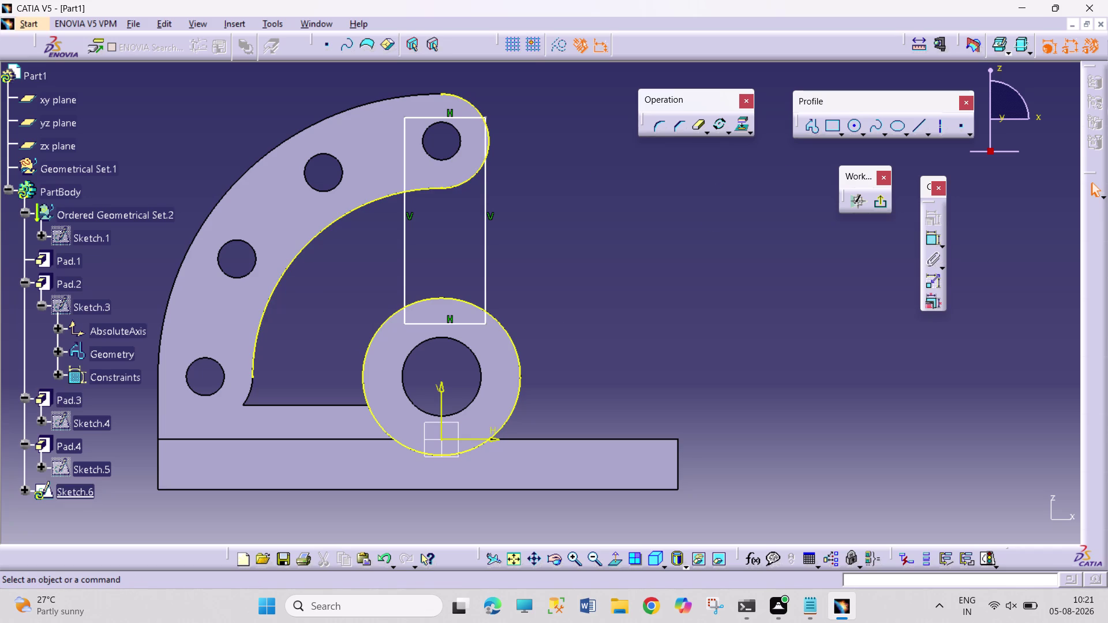
Widen the rectangle toward the left.
drag(408, 232, 388, 234)
drag(402, 239, 388, 240)
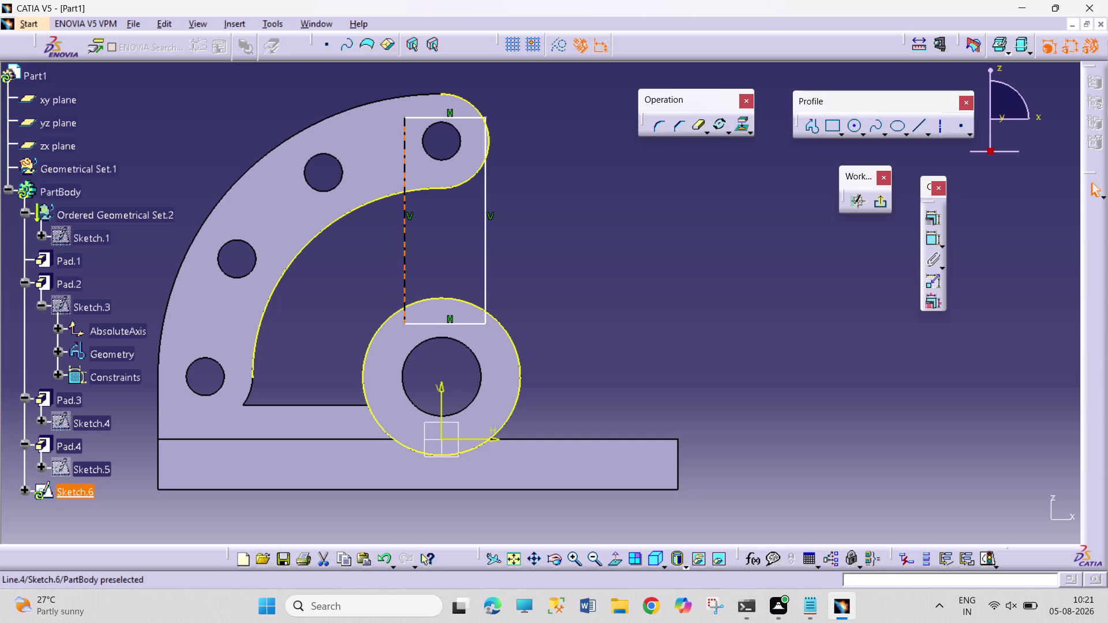
drag(388, 240, 387, 254)
click(729, 186)
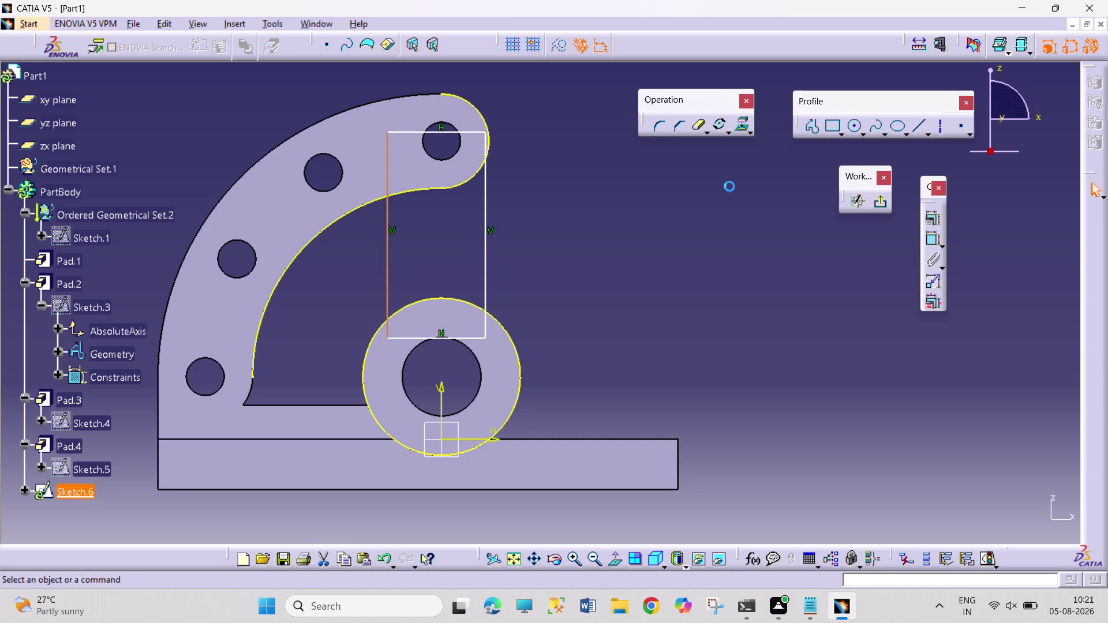
Quick Trim the rectangle edges and boss arcs outside the closed profile.
double_click(701, 125)
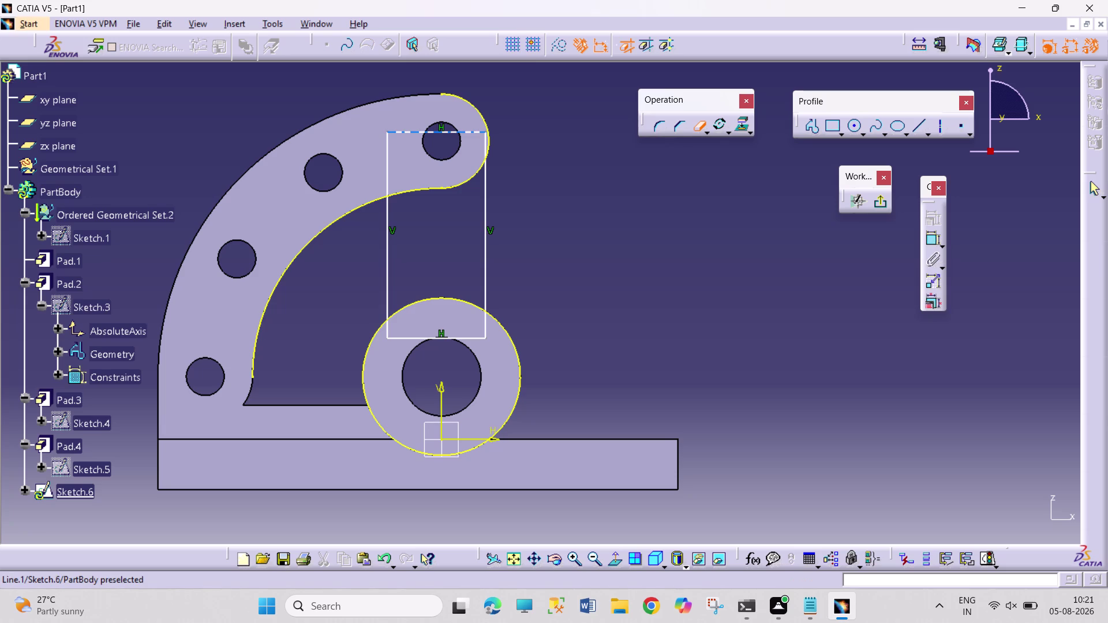
click(446, 130)
click(388, 164)
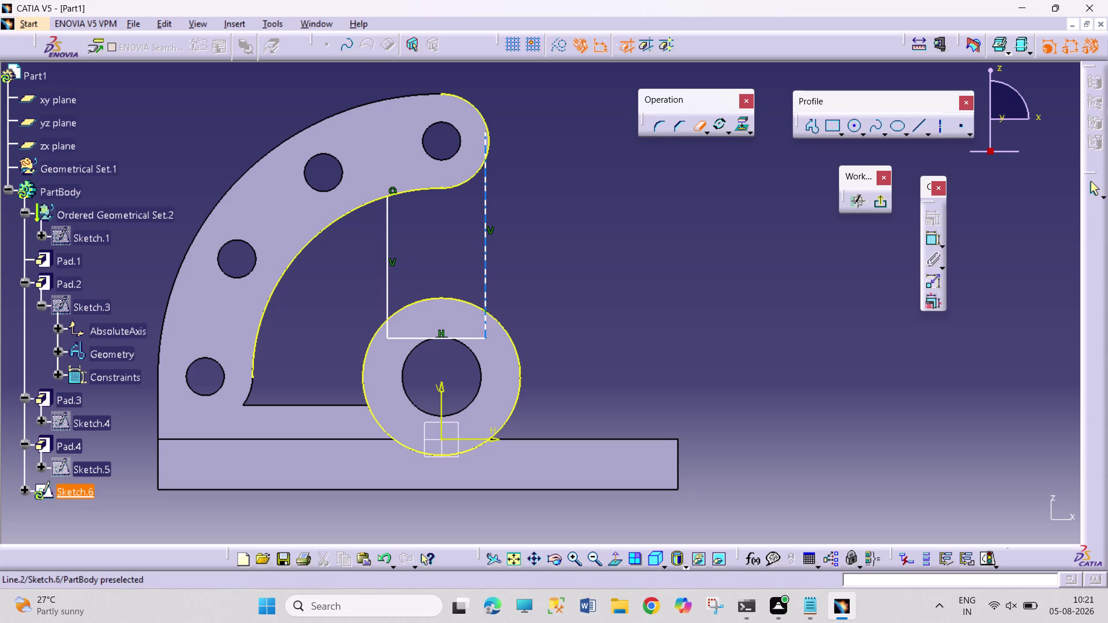
click(484, 144)
click(476, 109)
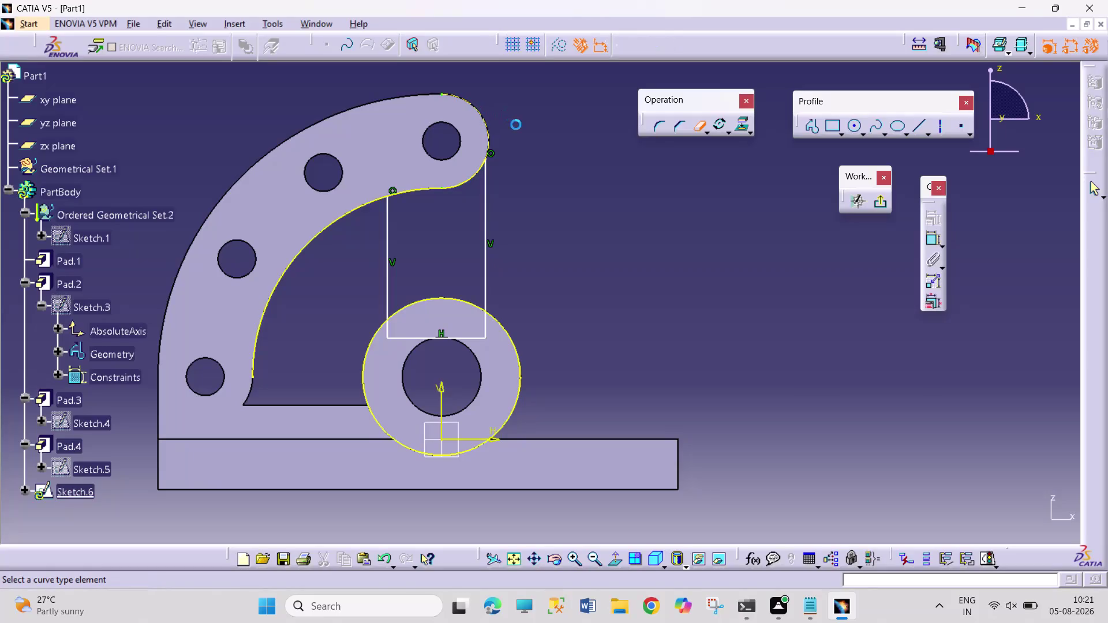
click(387, 331)
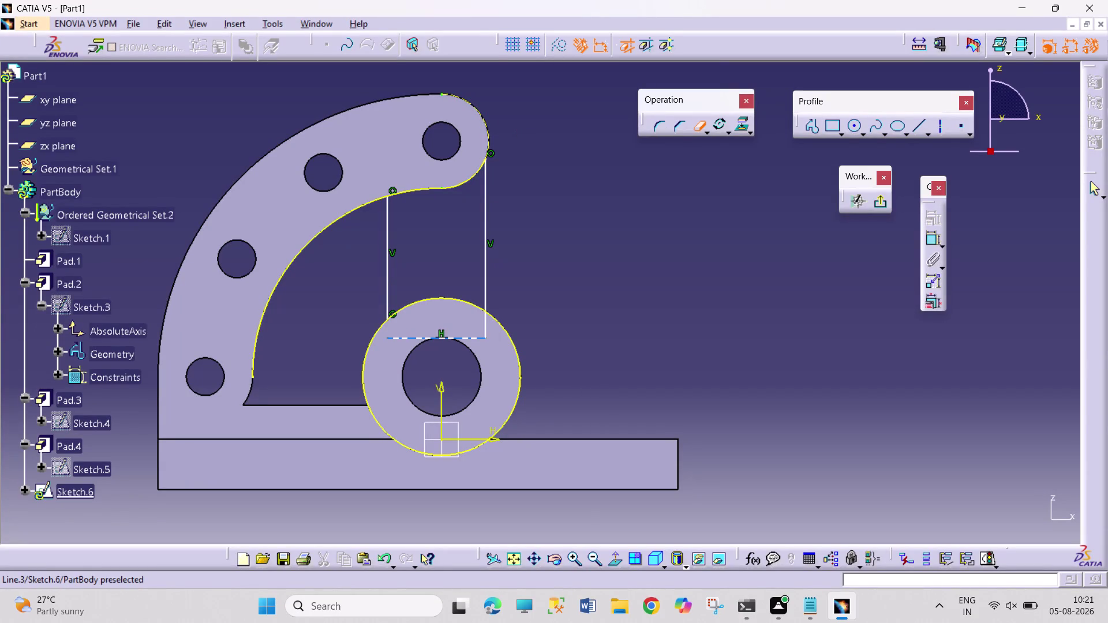
click(413, 341)
click(280, 281)
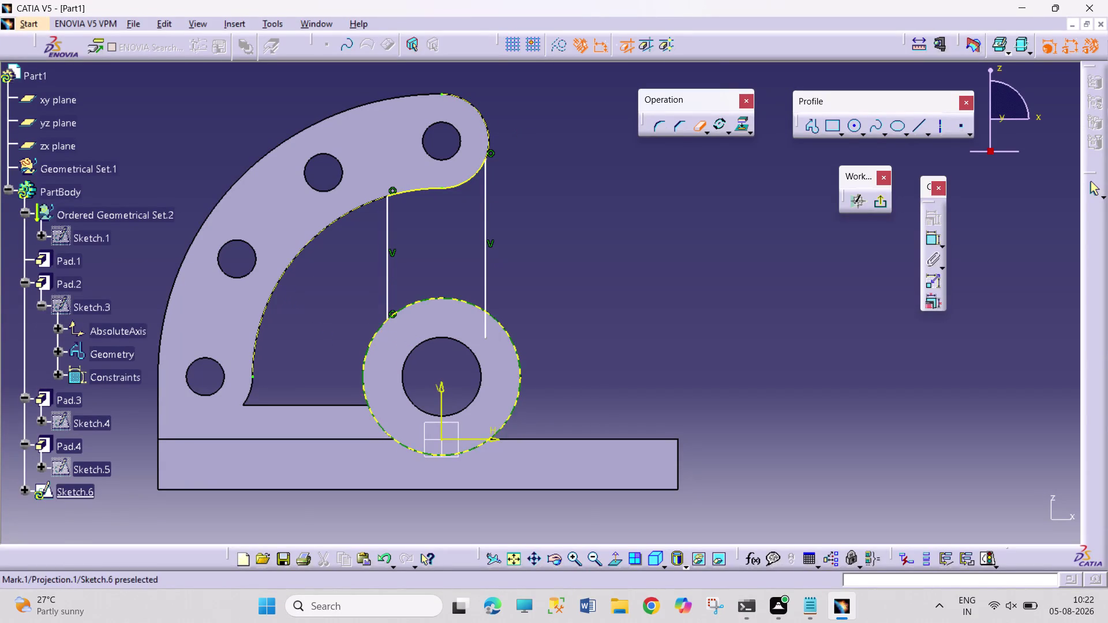
click(407, 443)
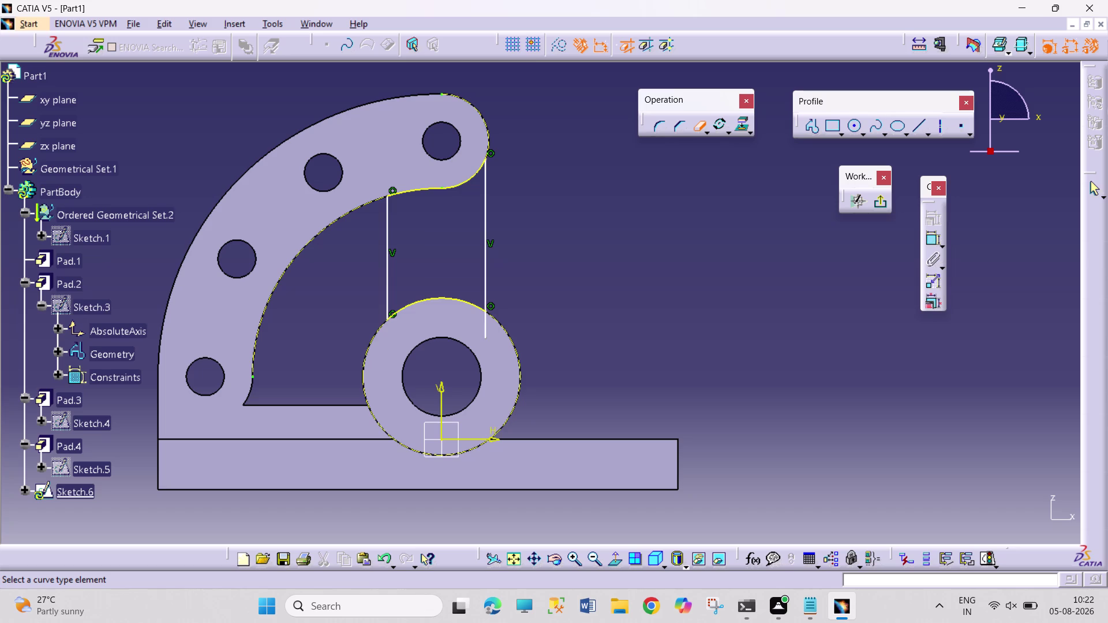
click(483, 329)
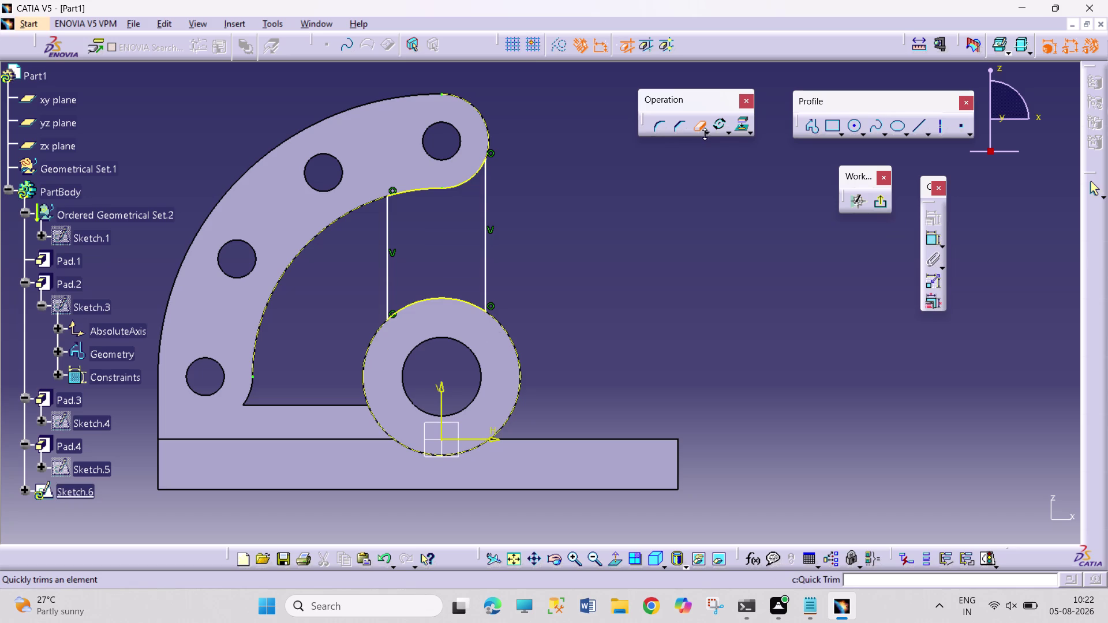
click(703, 128)
Pad Sketch.6 12 mm in the reversed direction to form the arm-to-boss web.
click(883, 206)
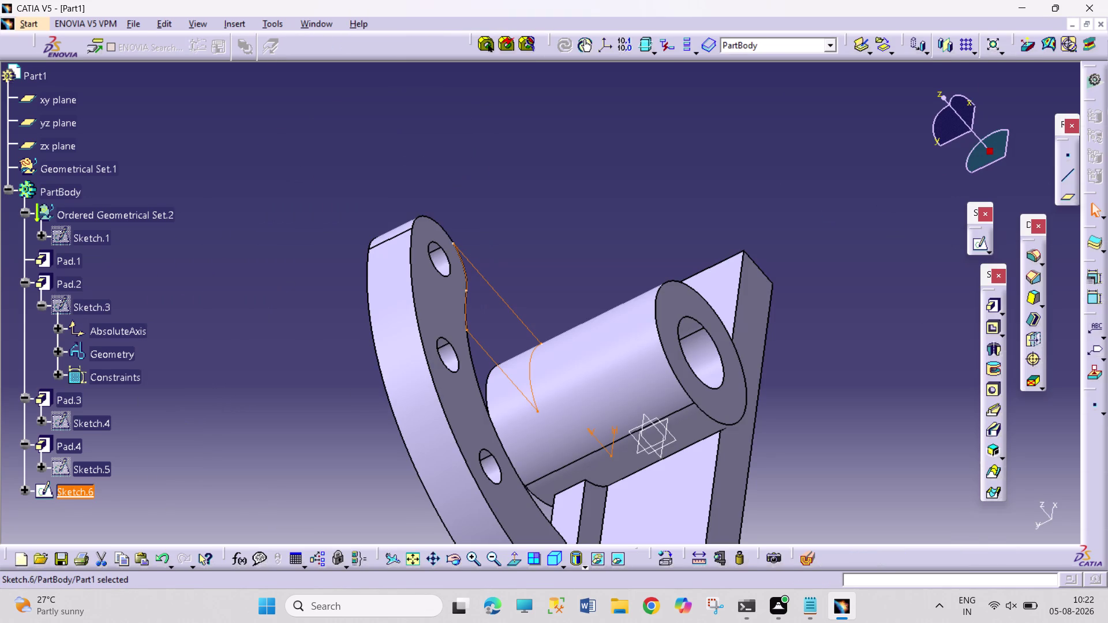
click(986, 306)
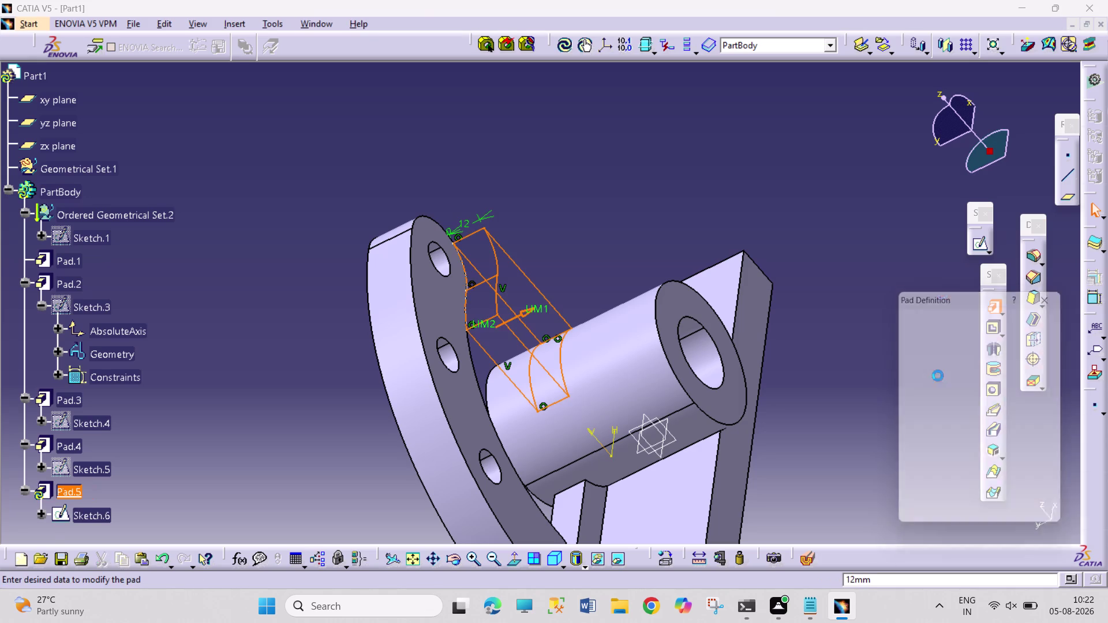
click(922, 472)
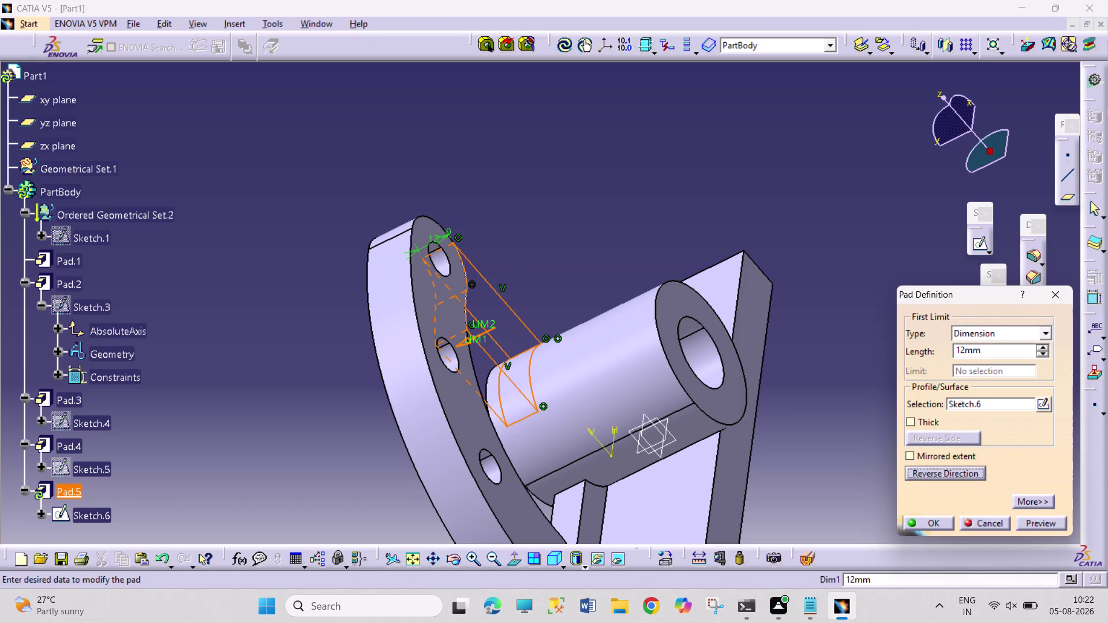
click(916, 520)
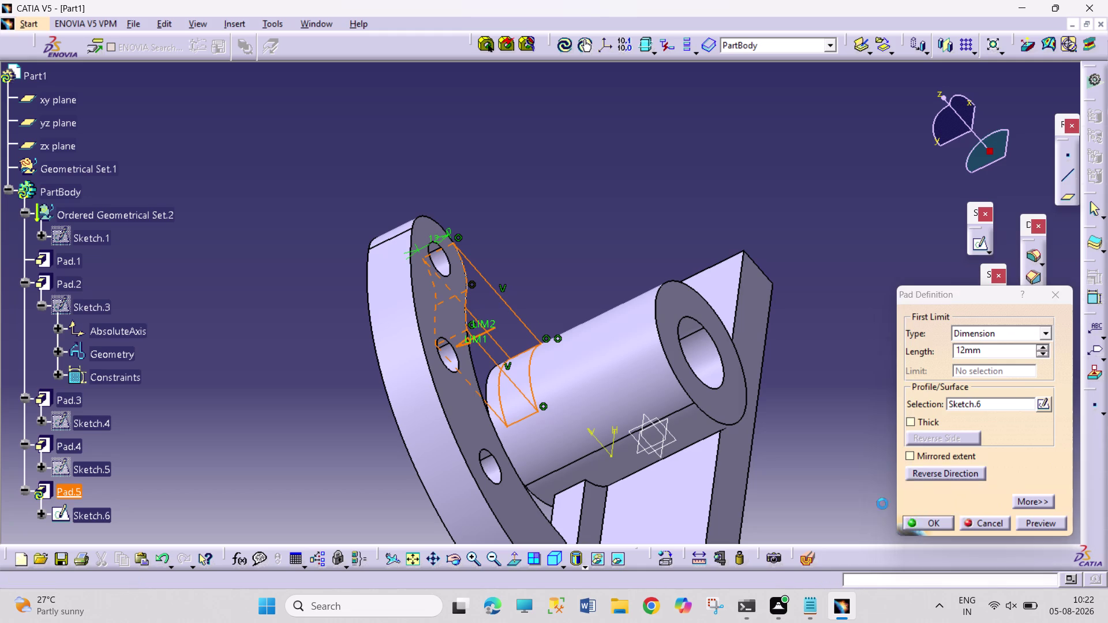
click(788, 414)
click(452, 562)
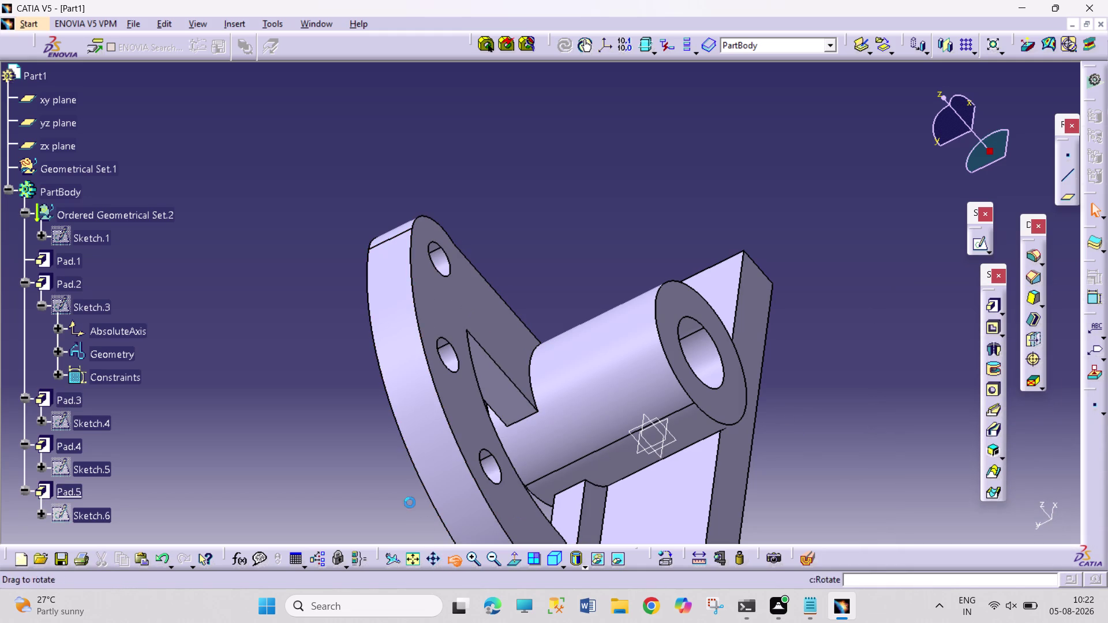
Pick the edge where the arched upright meets the base and start a 5 mm Edge Fillet.
drag(388, 479, 741, 330)
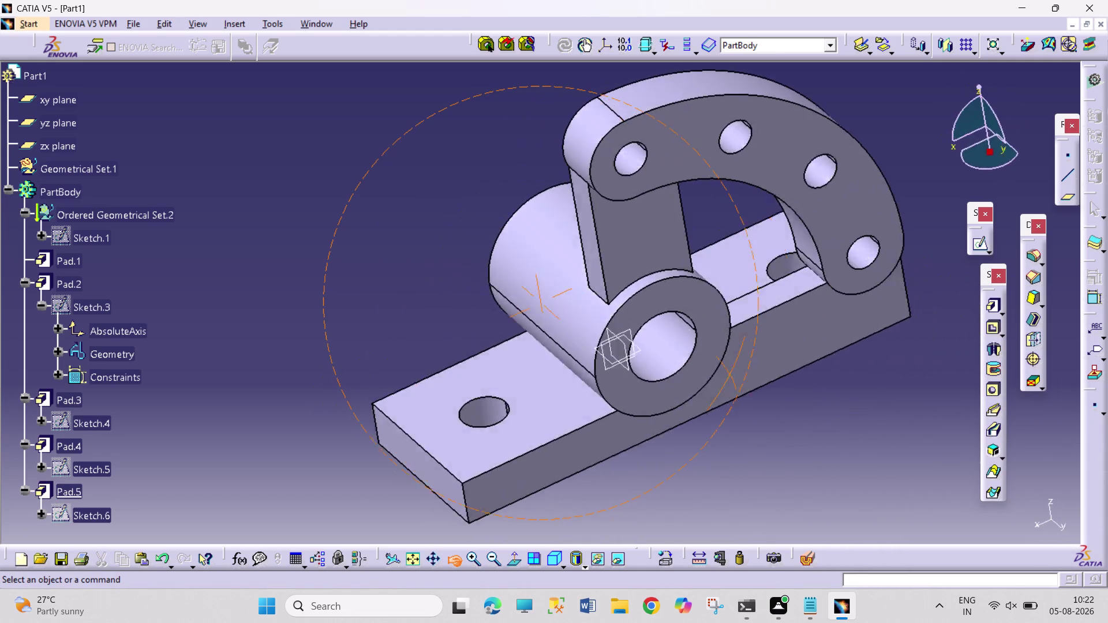
drag(741, 330, 702, 436)
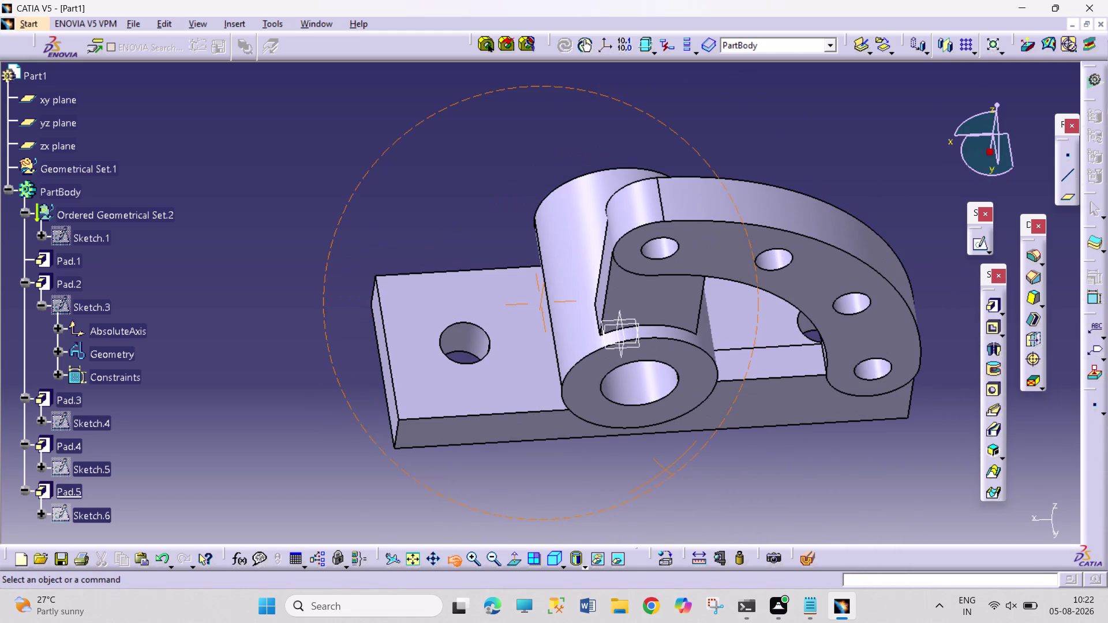
drag(702, 437, 587, 350)
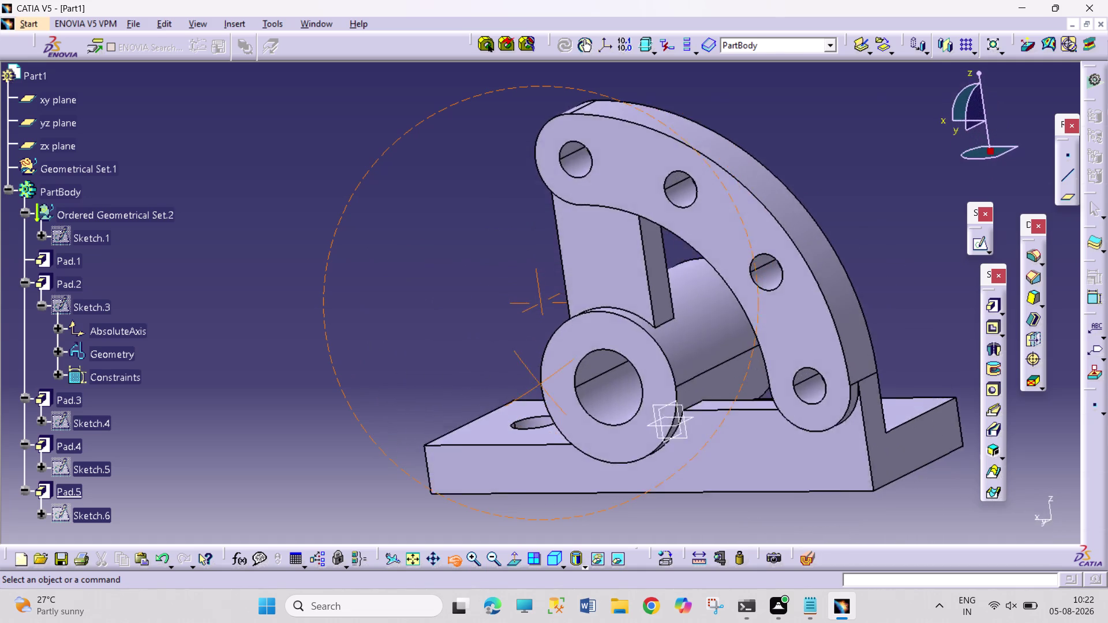
drag(587, 350, 686, 353)
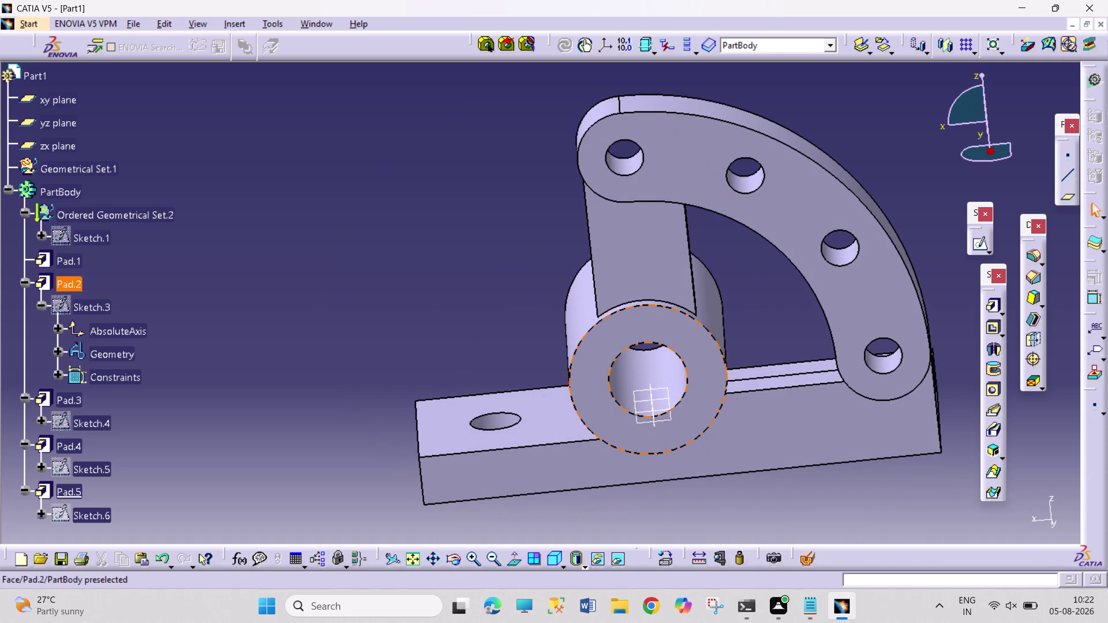
click(447, 560)
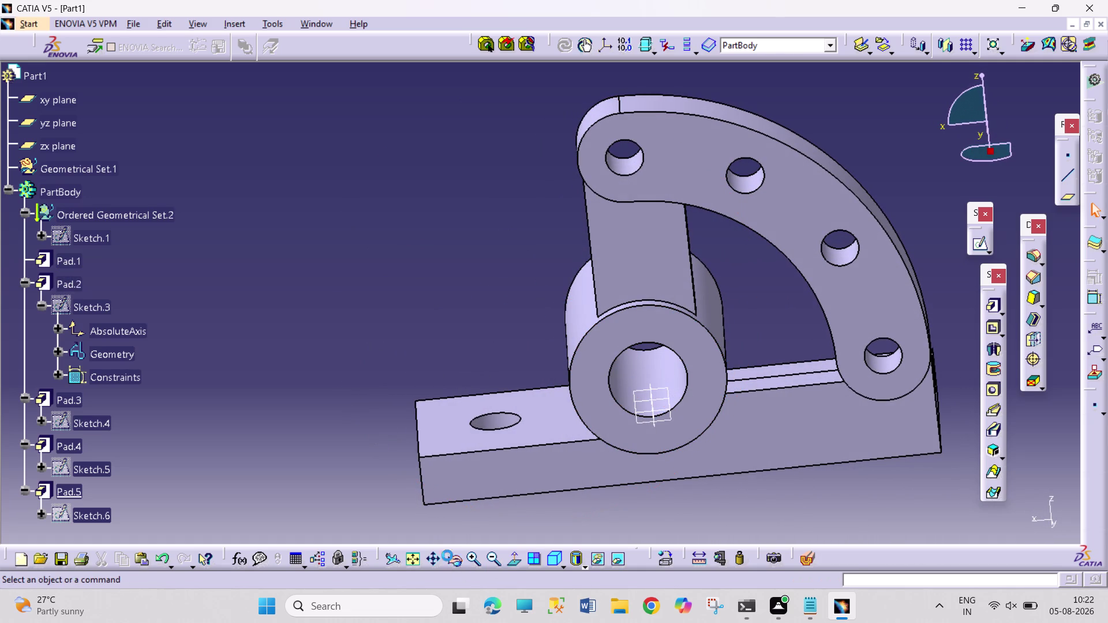
drag(419, 366, 557, 378)
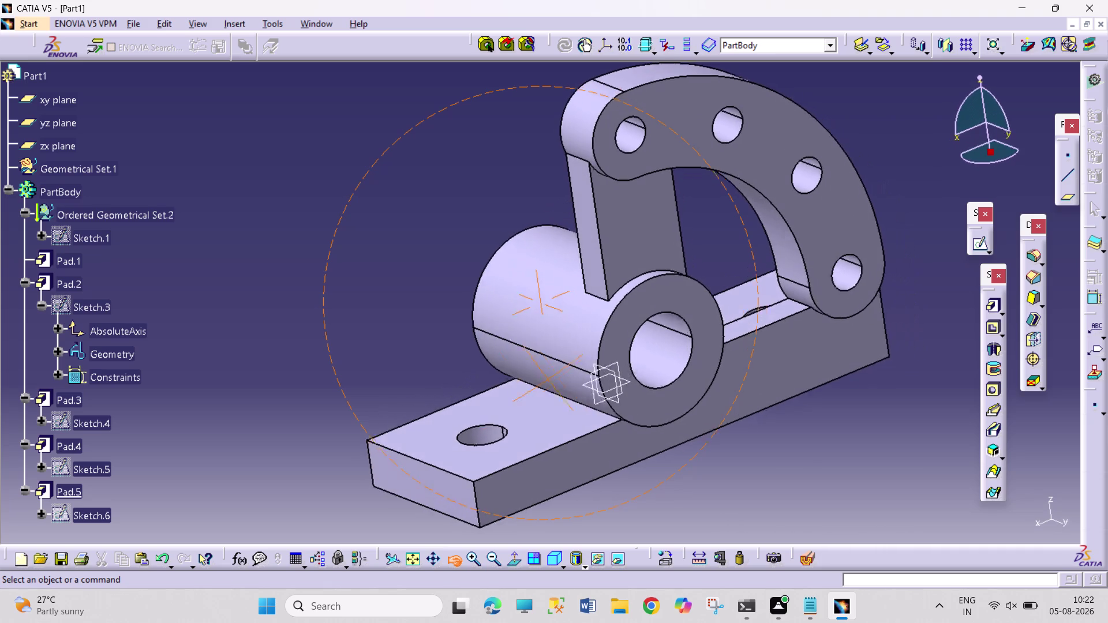
drag(557, 378, 597, 406)
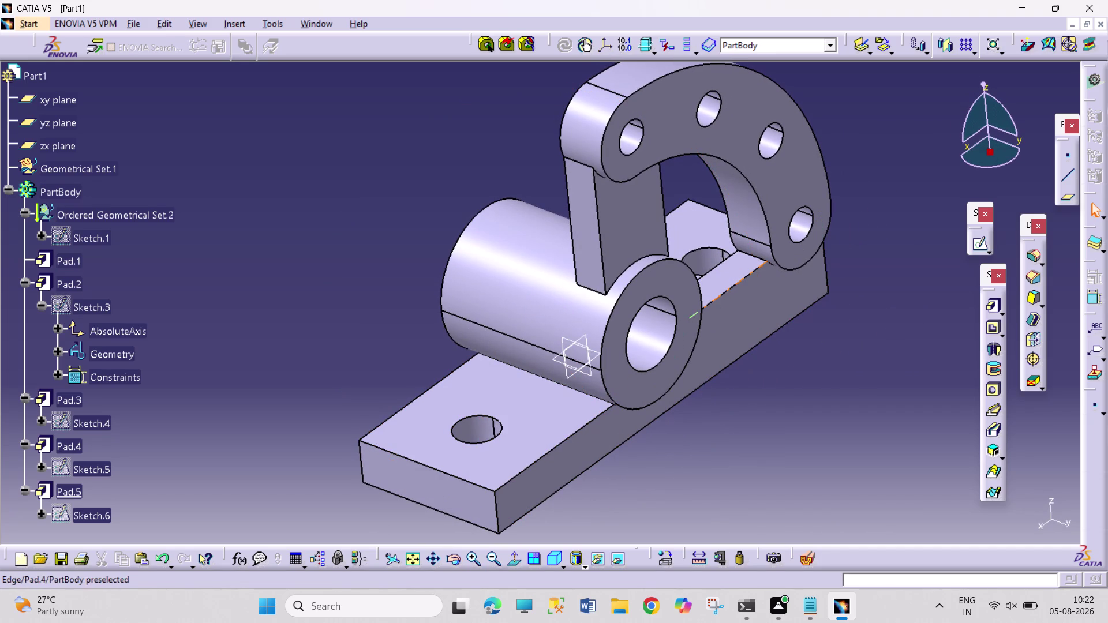
click(747, 255)
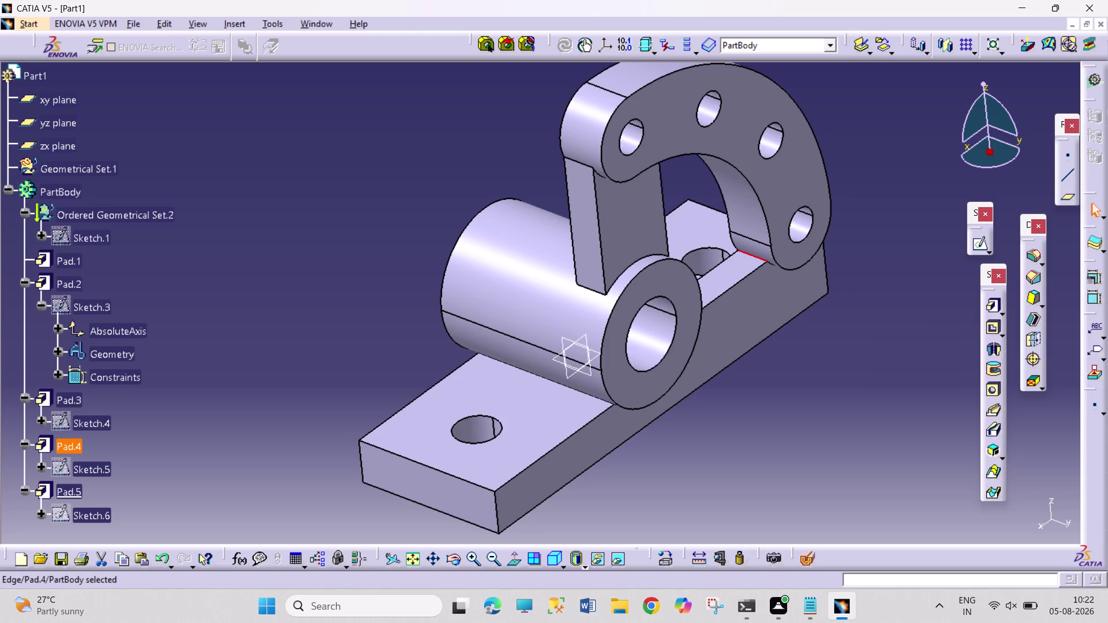
click(1031, 259)
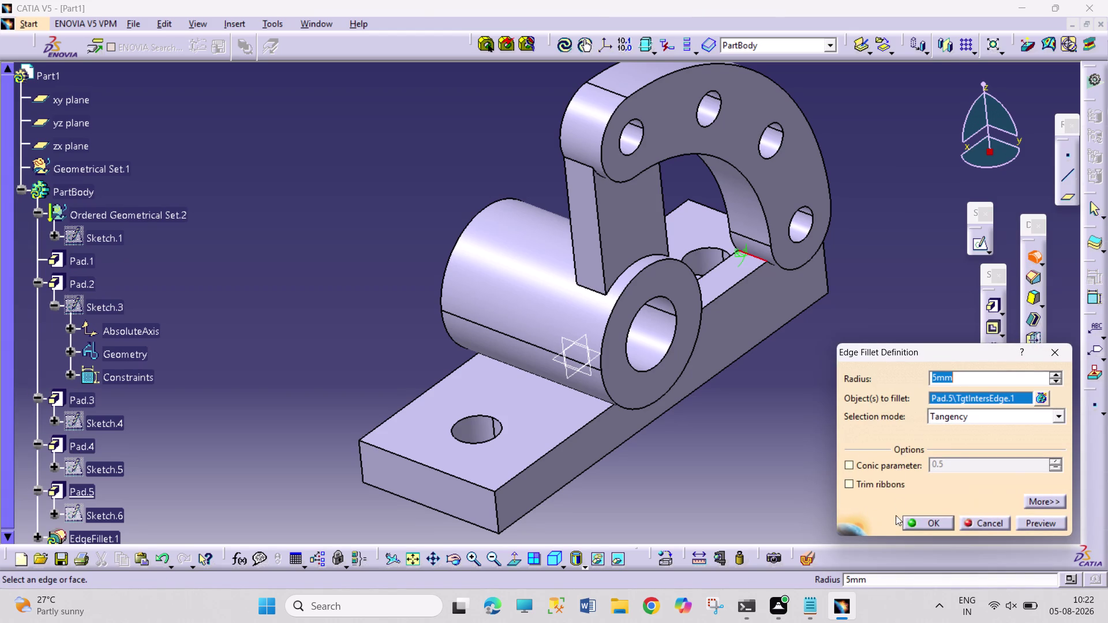
Apply the 5 mm upright fillet, then add a 5 mm fillet on the boss-to-base edge.
click(921, 518)
click(885, 431)
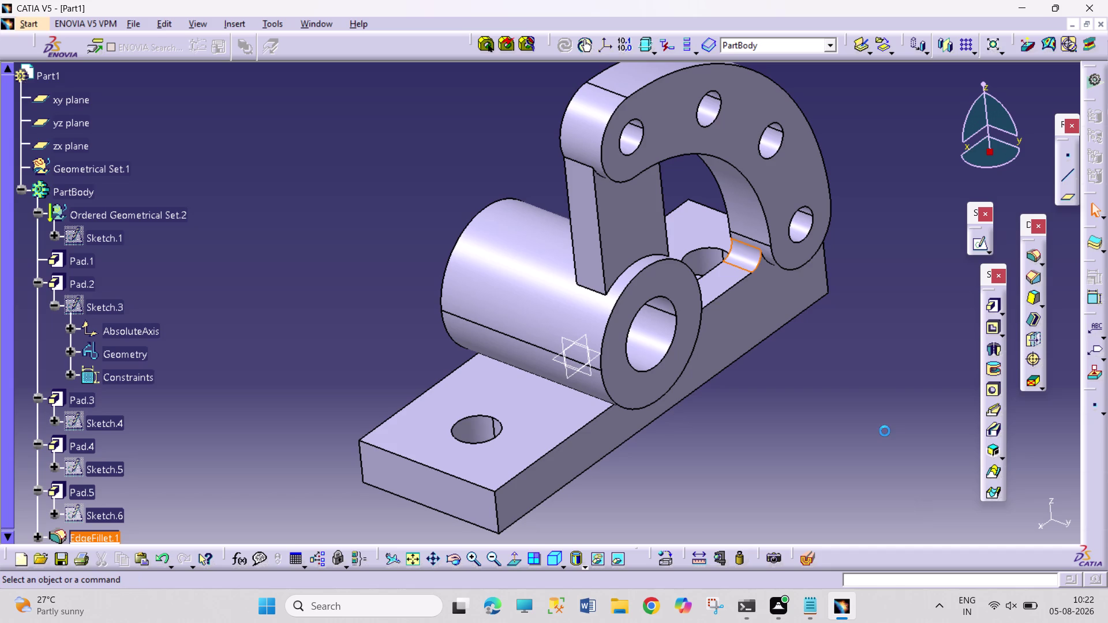
click(587, 394)
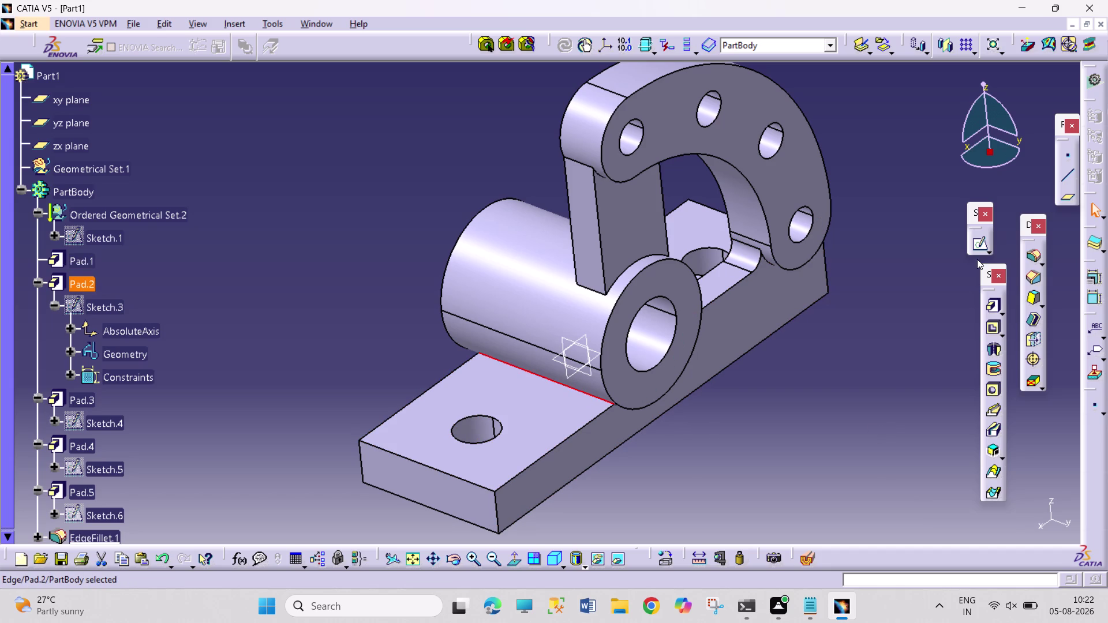
click(1030, 259)
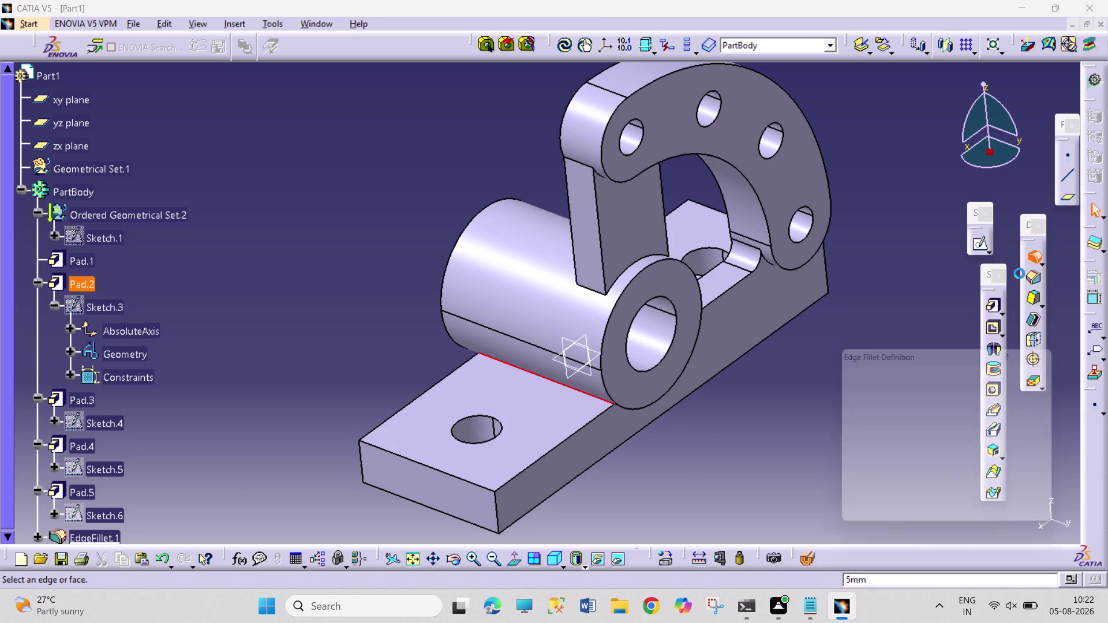
click(923, 520)
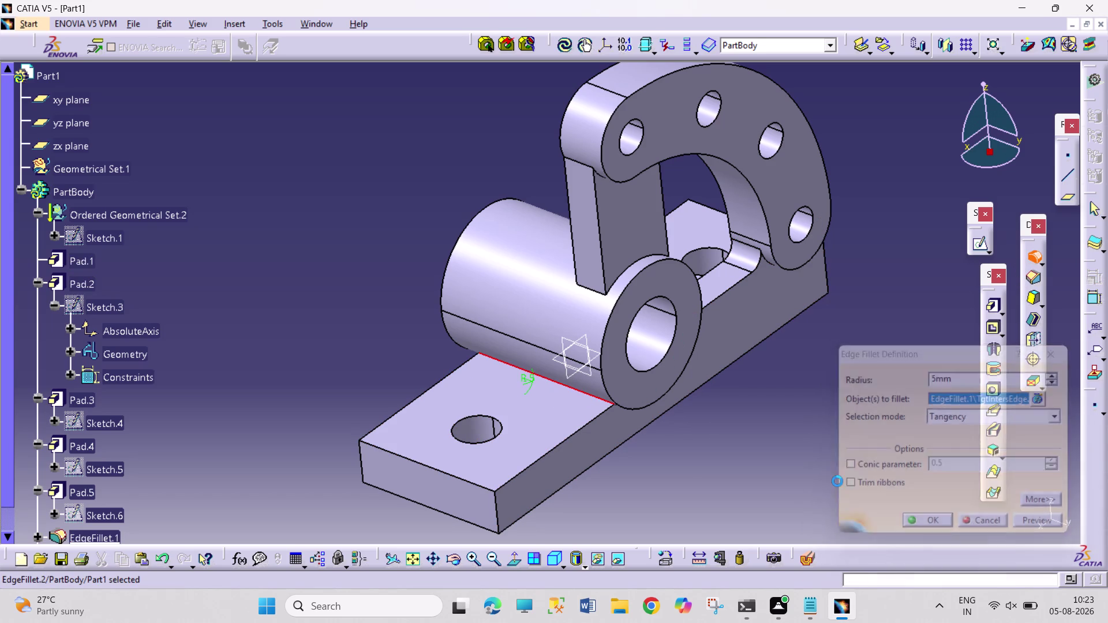
click(836, 471)
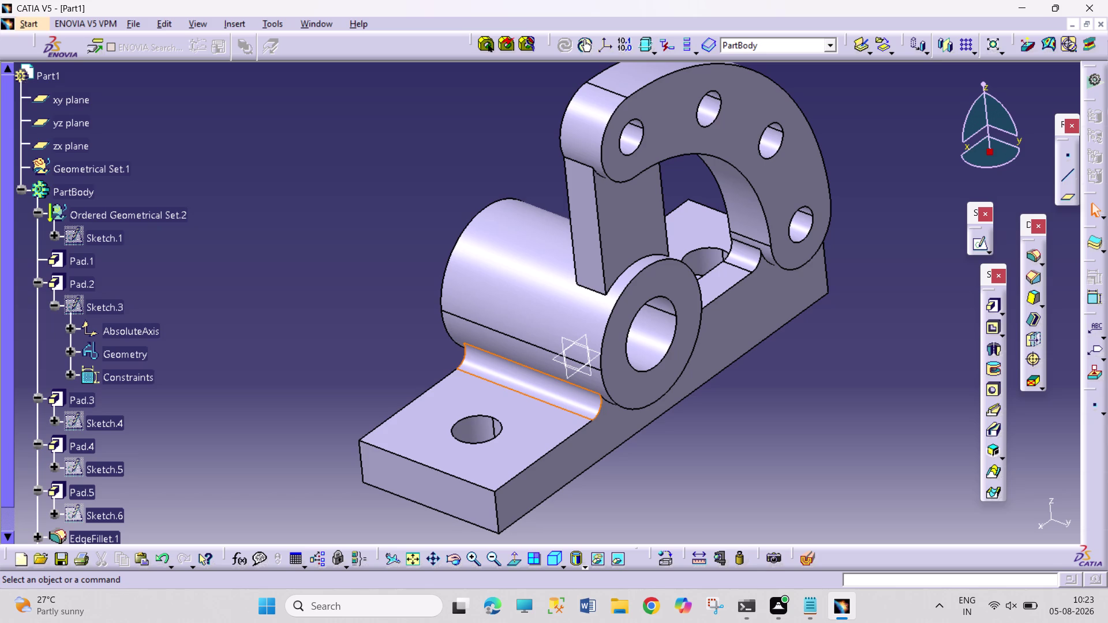
double_click(829, 466)
key(ctrl+s)
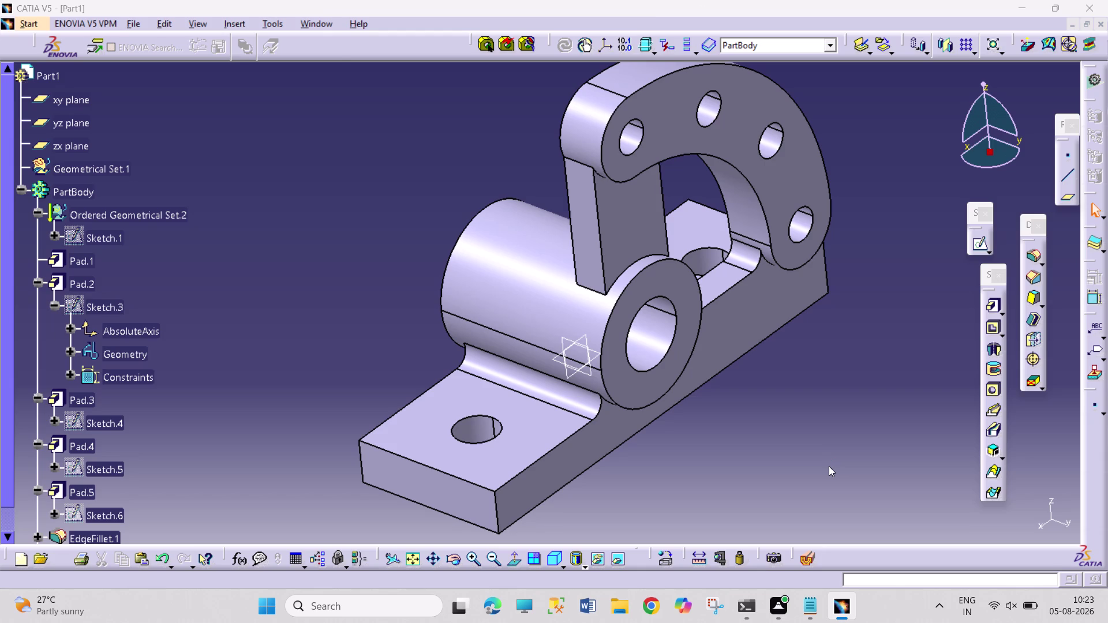
Save the filleted part as 'PART 13'.
key(ctrl+s)
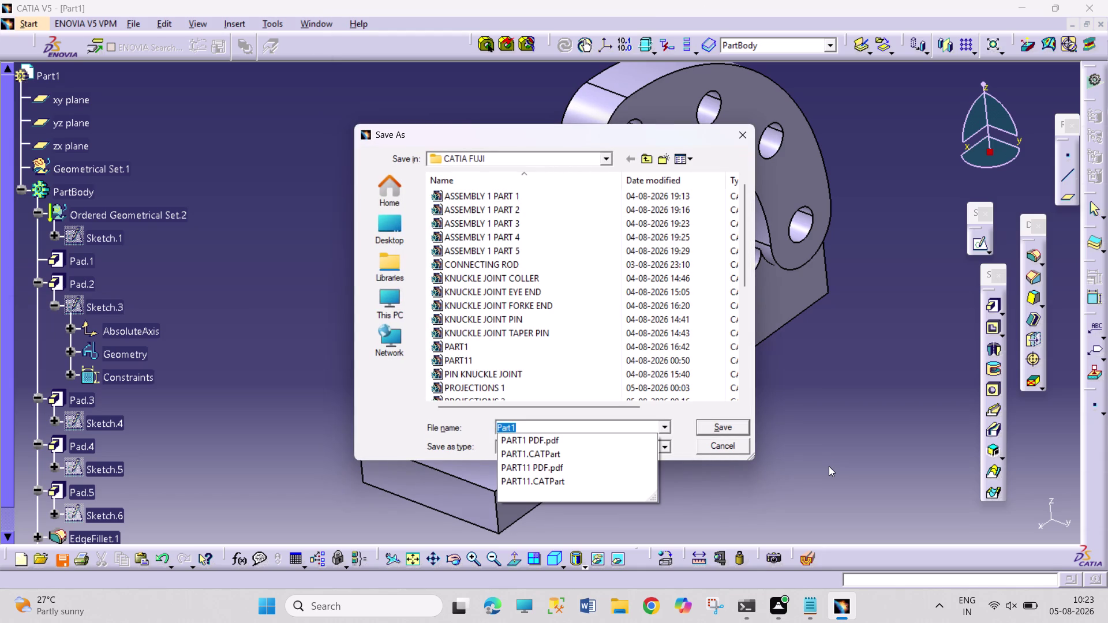
text(PART)
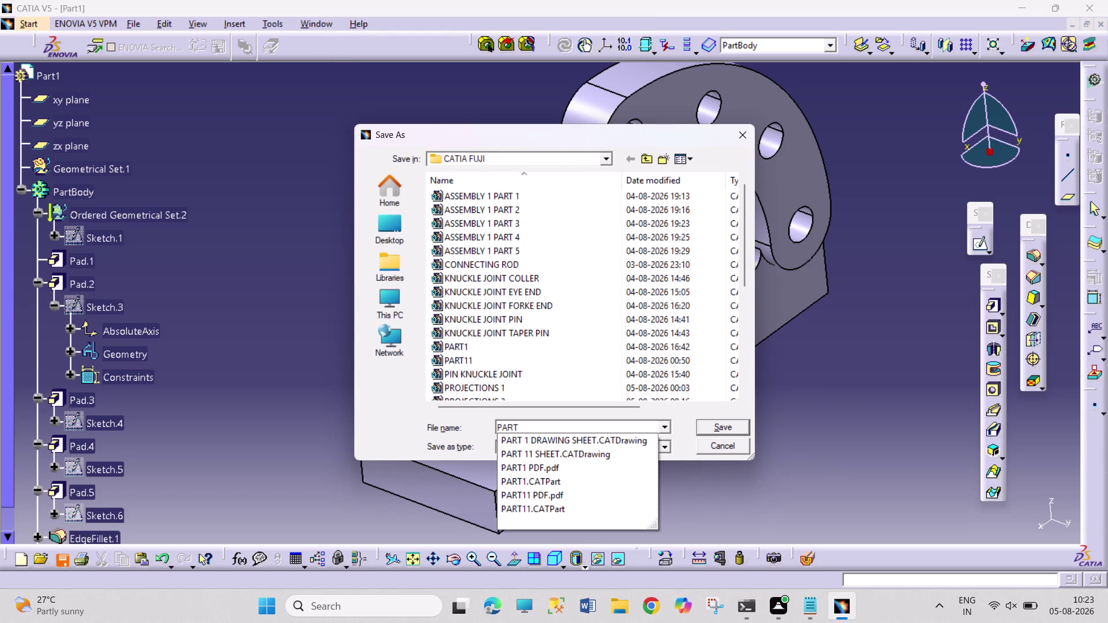
key(space)
text(13)
key(Return)
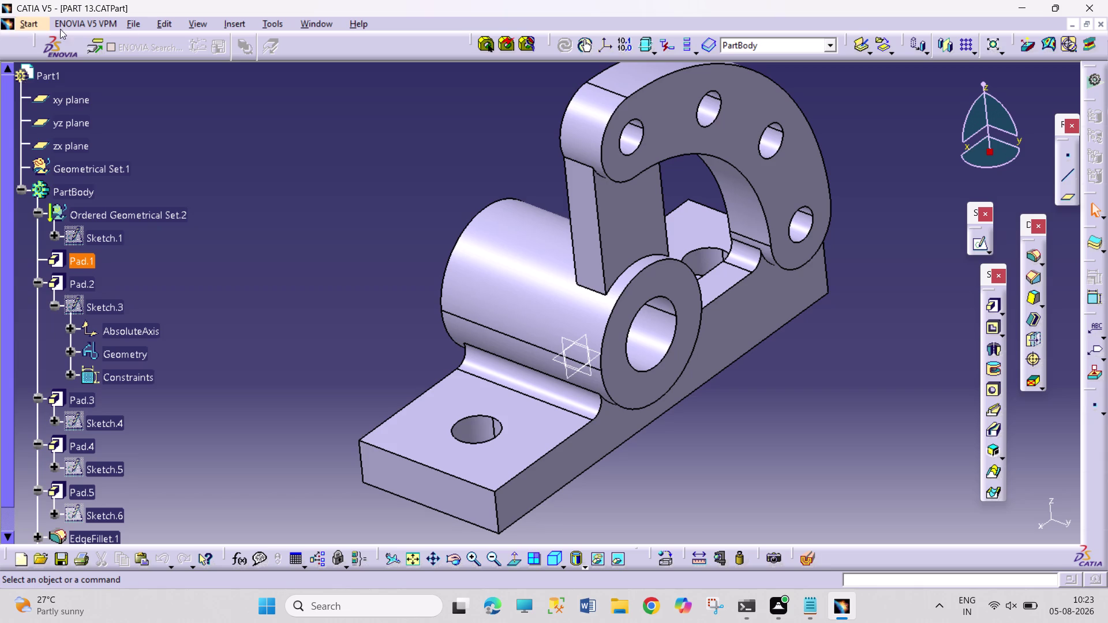
Create a new drawing in the Drafting workbench using the empty sheet layout.
click(39, 24)
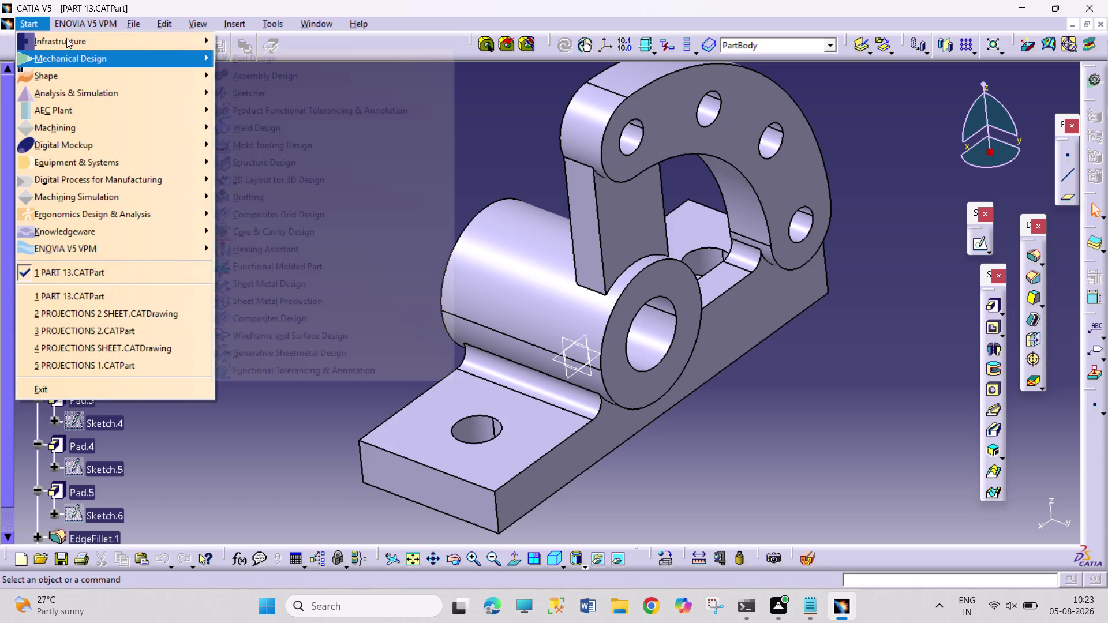
click(77, 51)
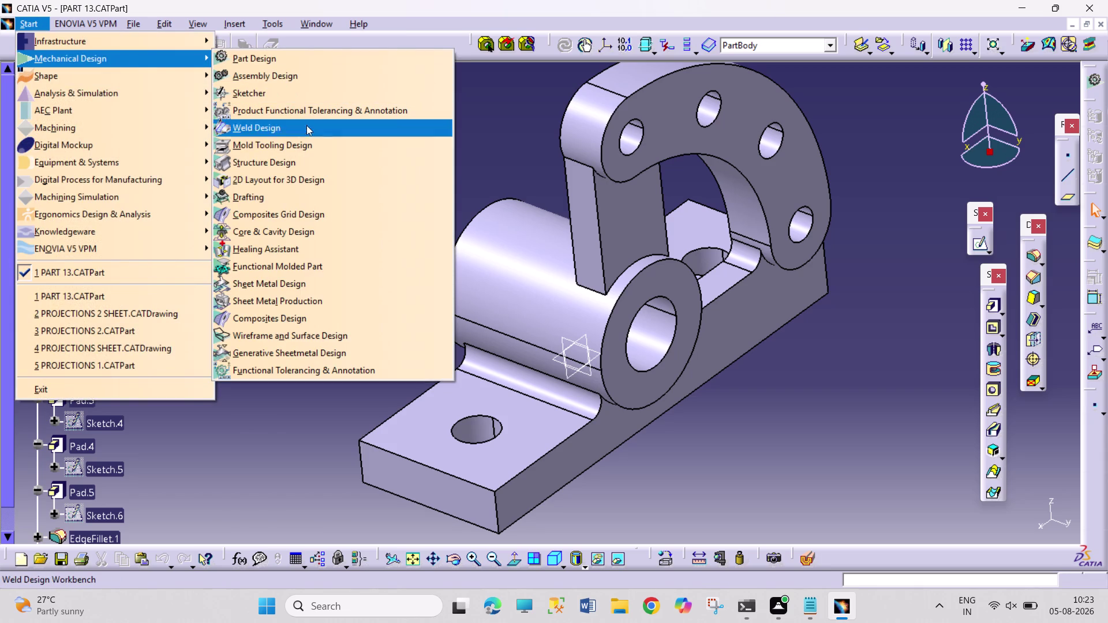
click(327, 193)
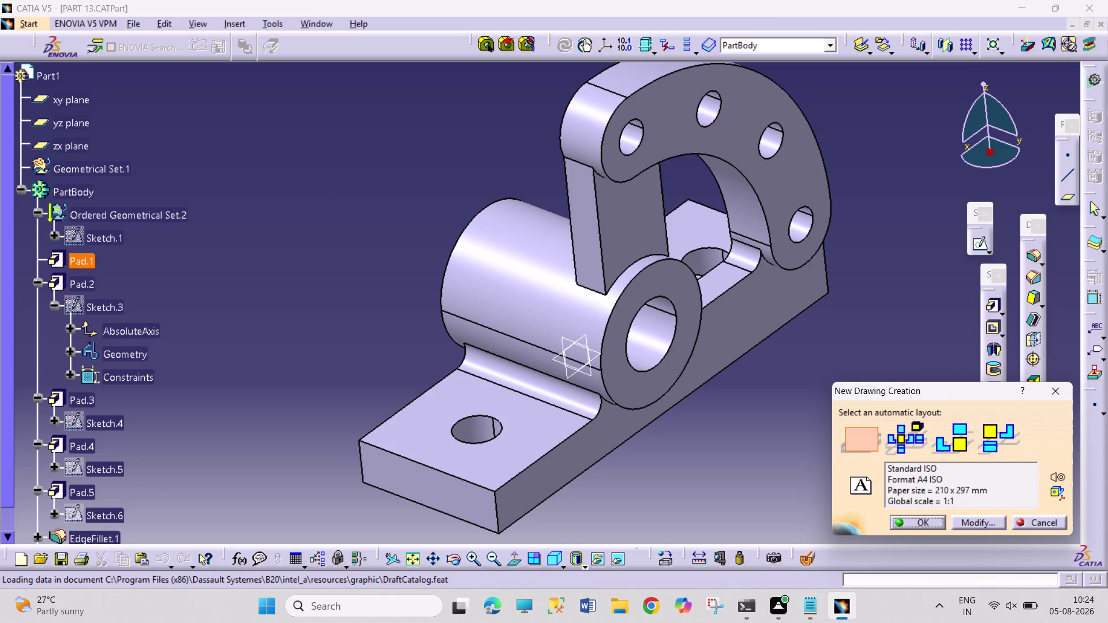
click(907, 525)
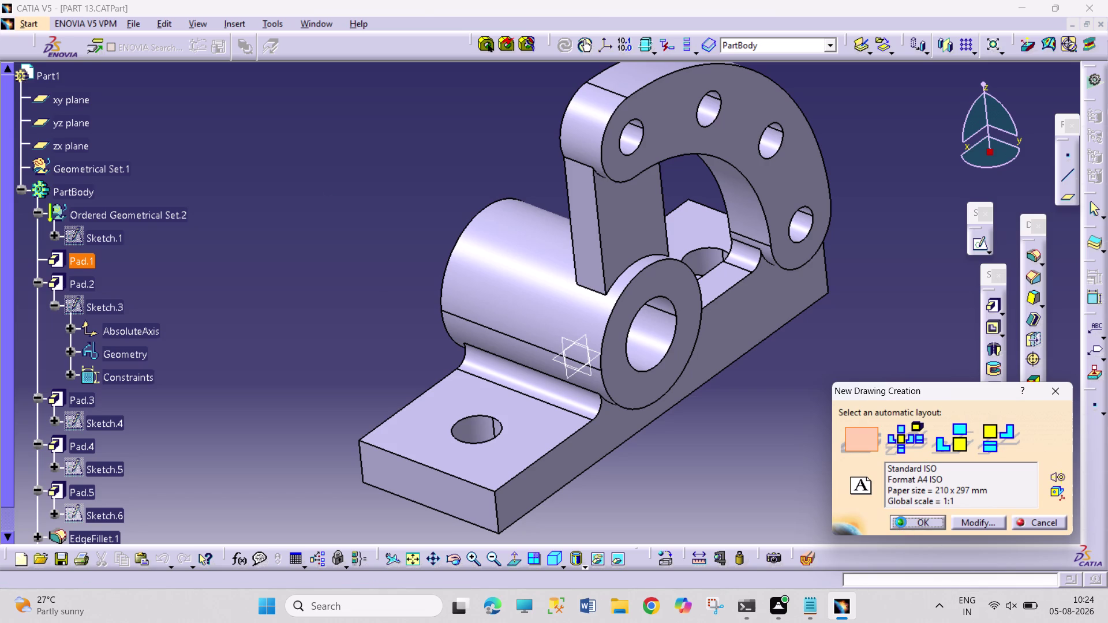
right_click(896, 519)
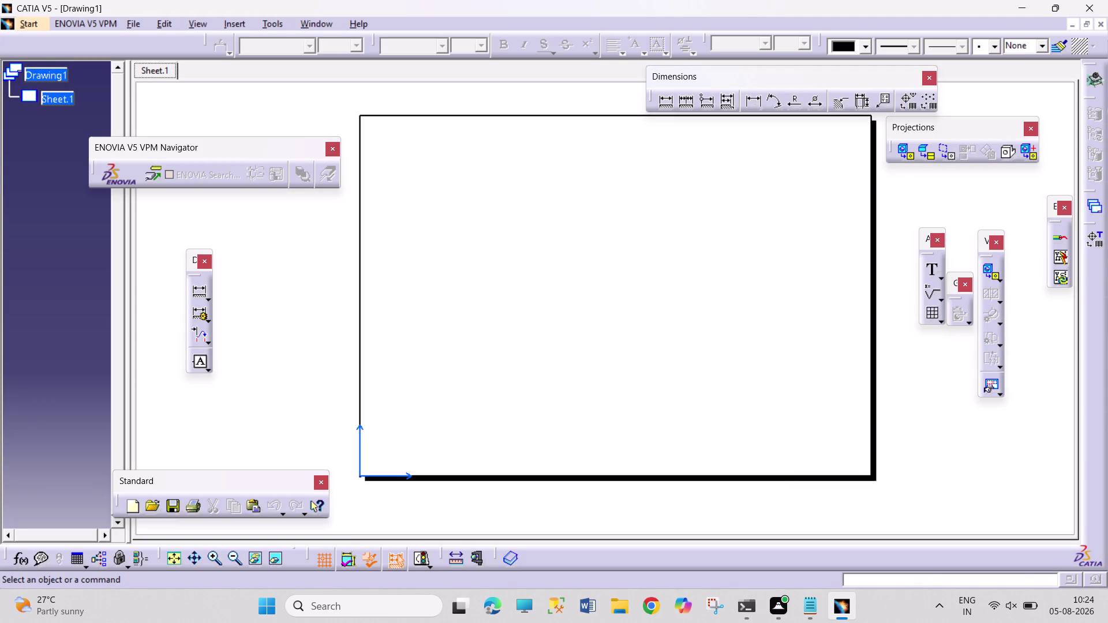
Switch Drawing1 to sheet background editing and bring up the Frame and Title Block choices.
click(170, 27)
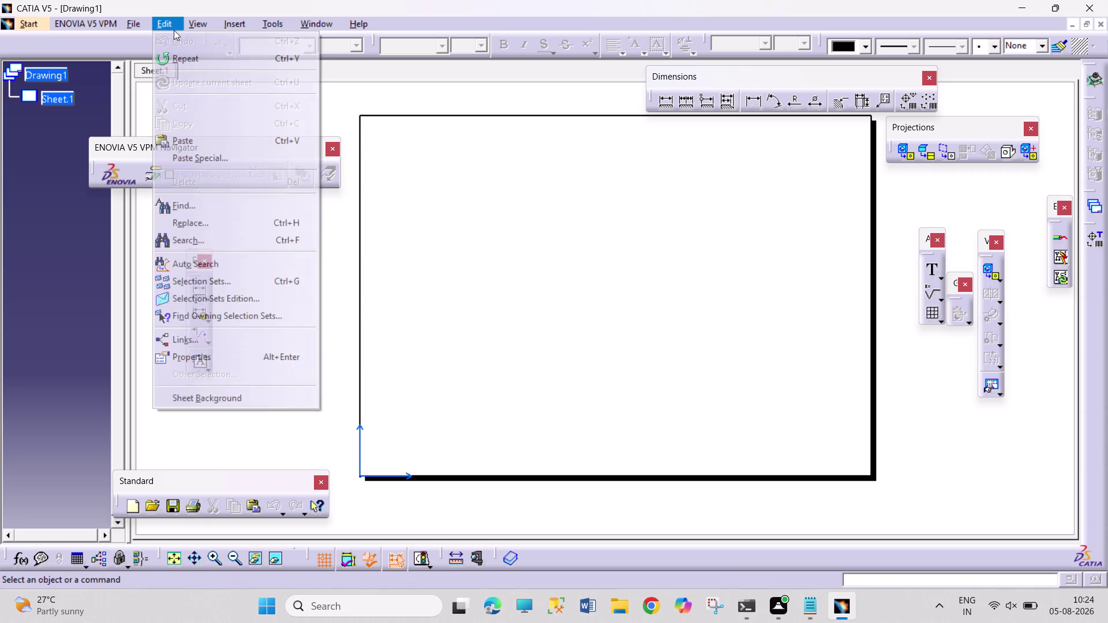
click(229, 399)
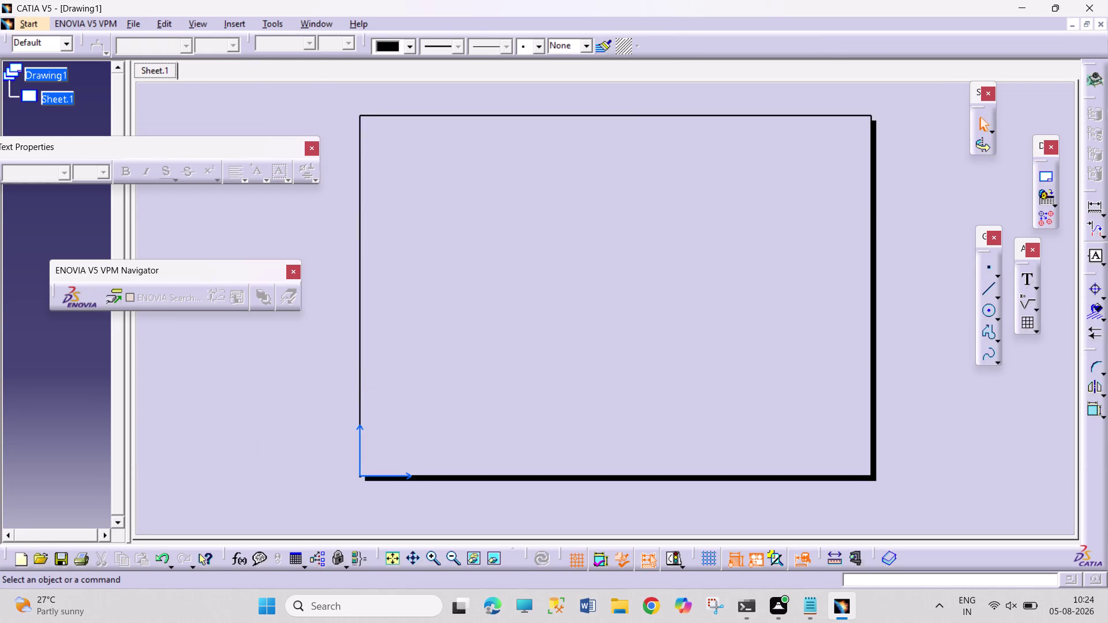
drag(659, 288, 748, 381)
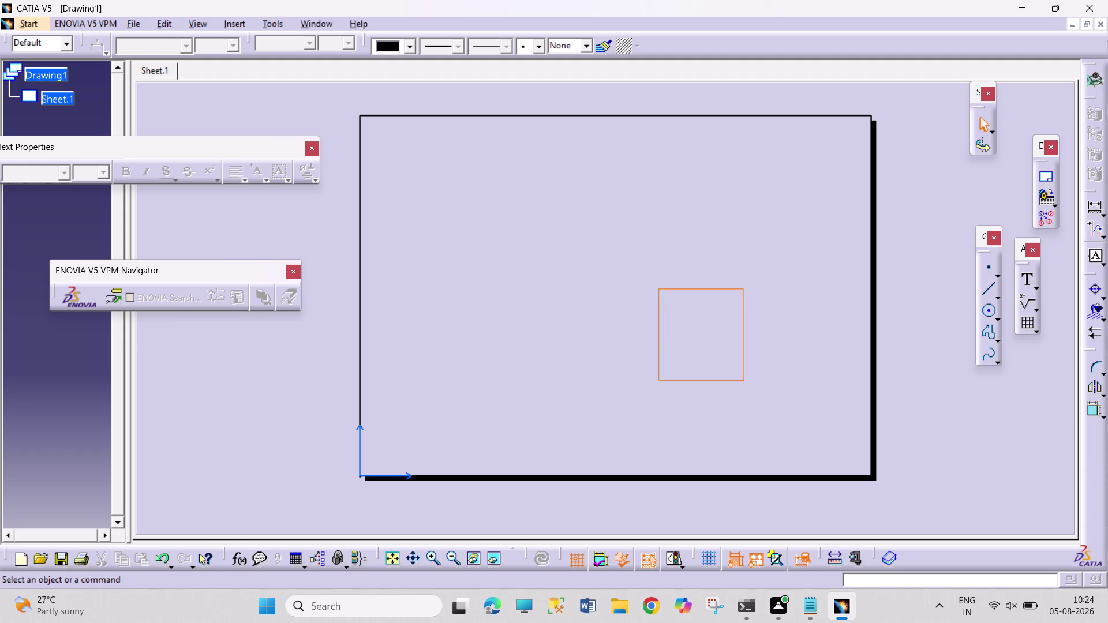
click(1047, 184)
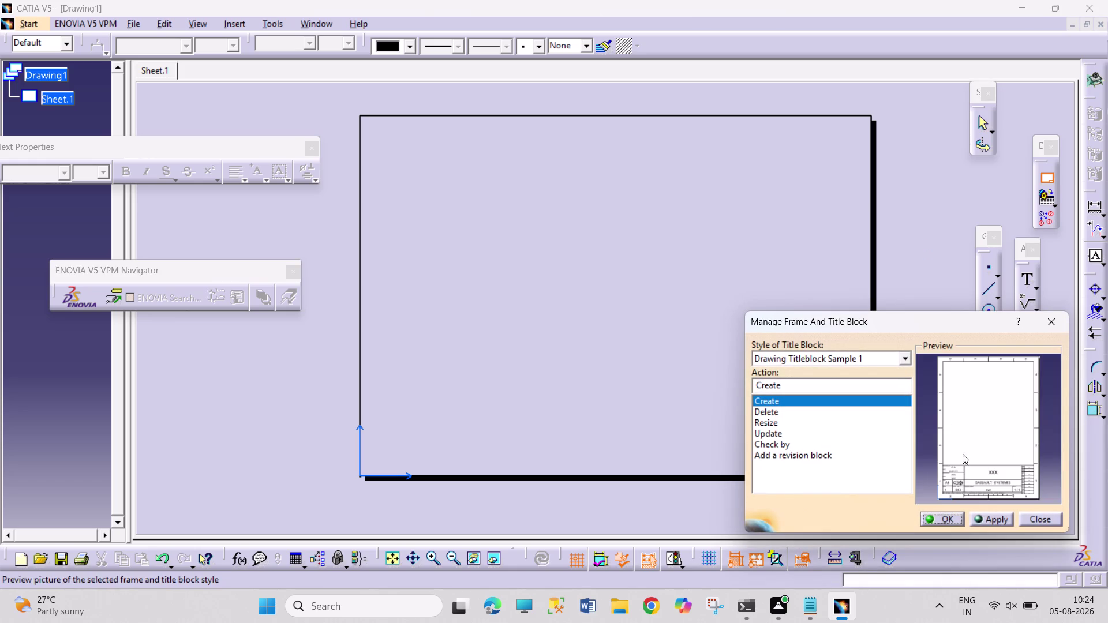
Insert the Drawing Titleblock Sample 1 frame and title block on Sheet.1.
click(930, 514)
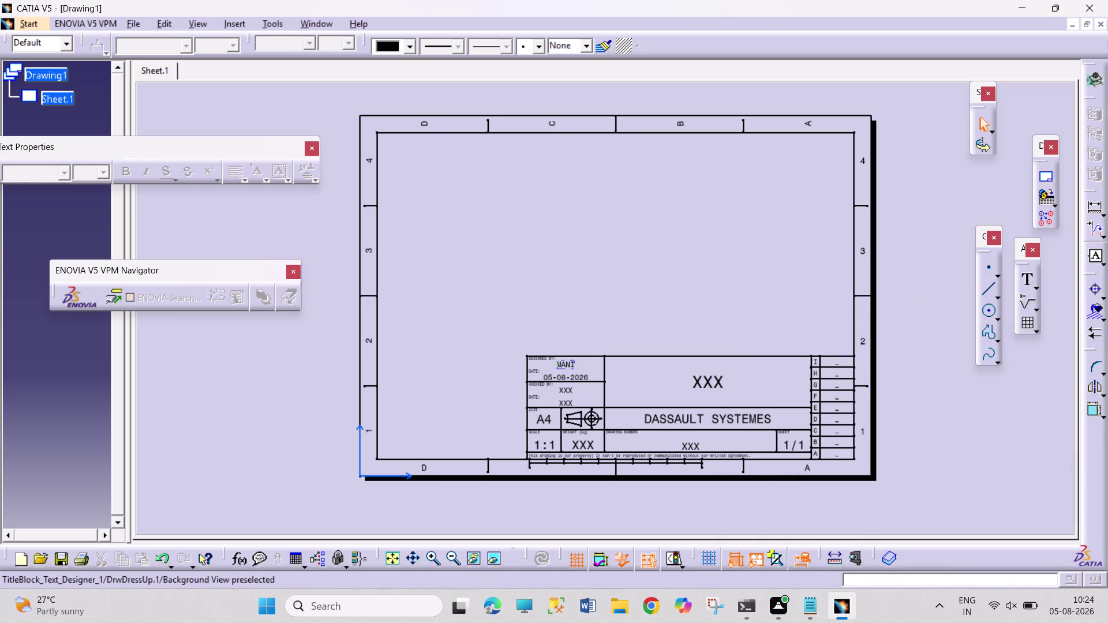
double_click(709, 385)
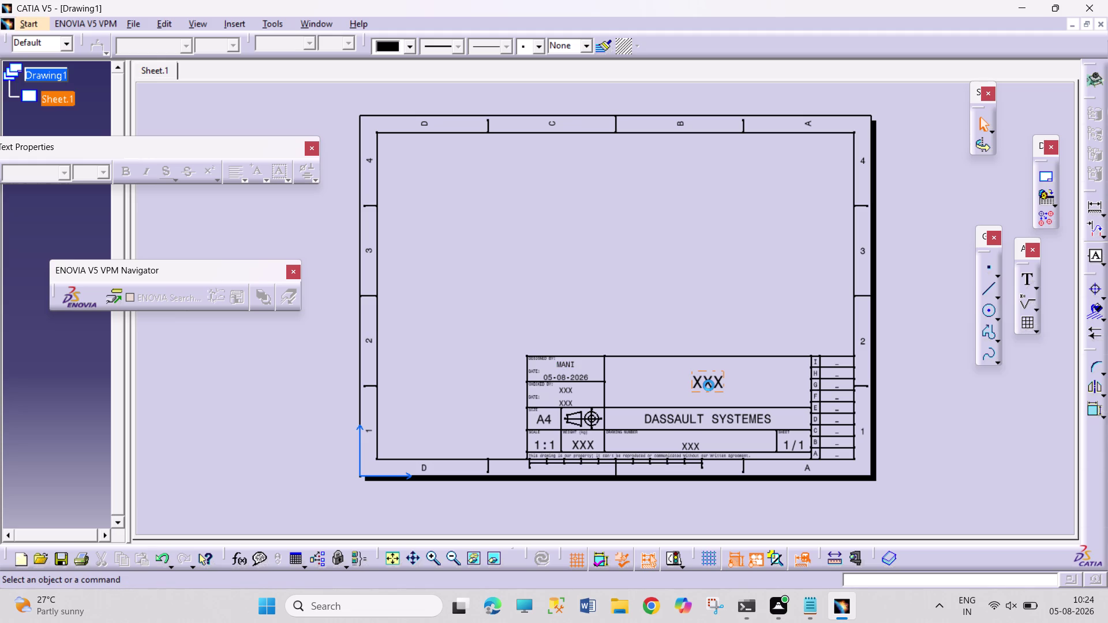
Change the drawing title text to 'PART MODELLING'.
key(p)
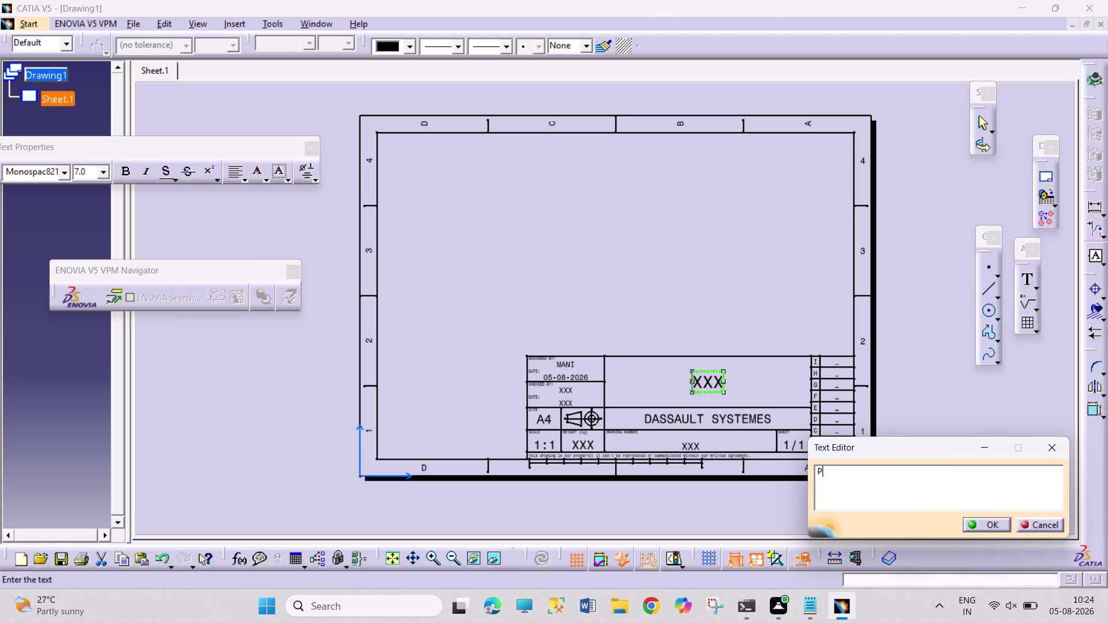
text(ART)
key(space)
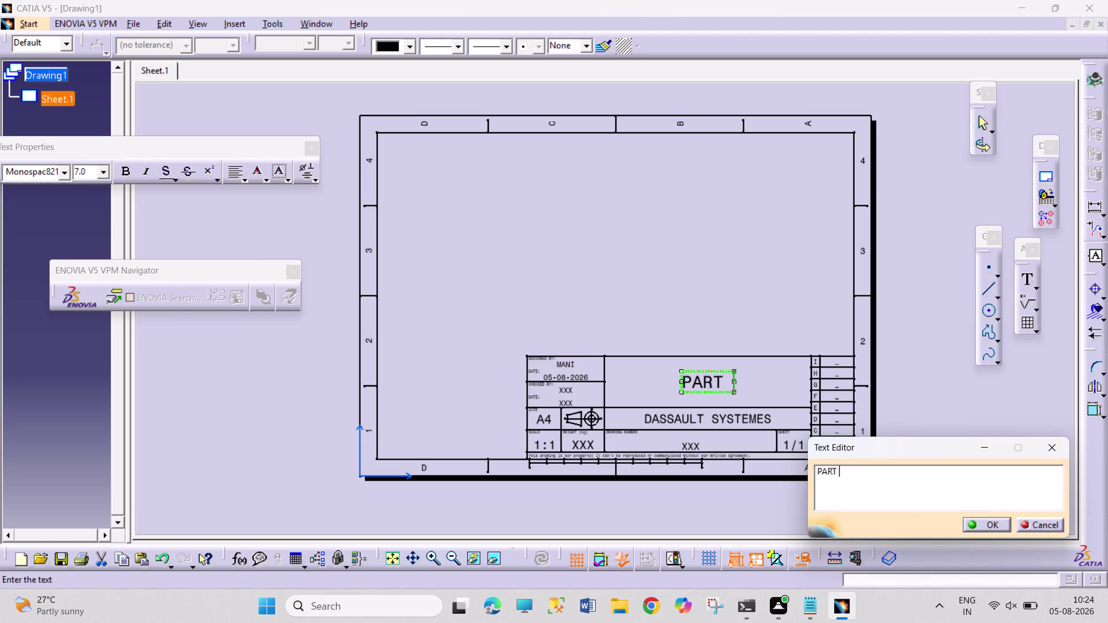
text(MODELLIN)
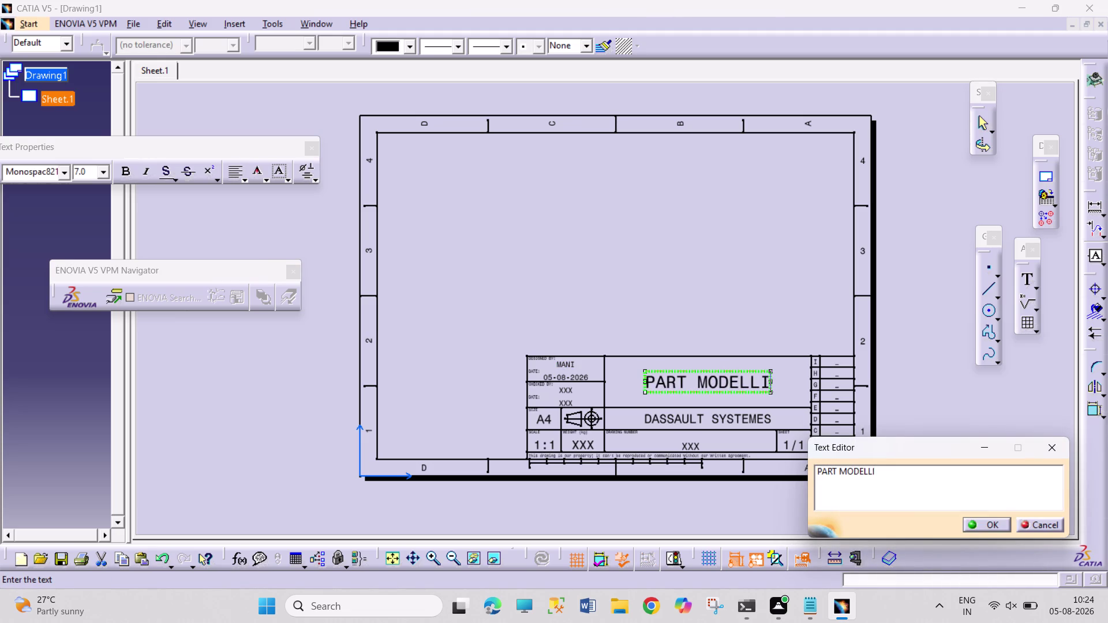
text(G)
double_click(561, 363)
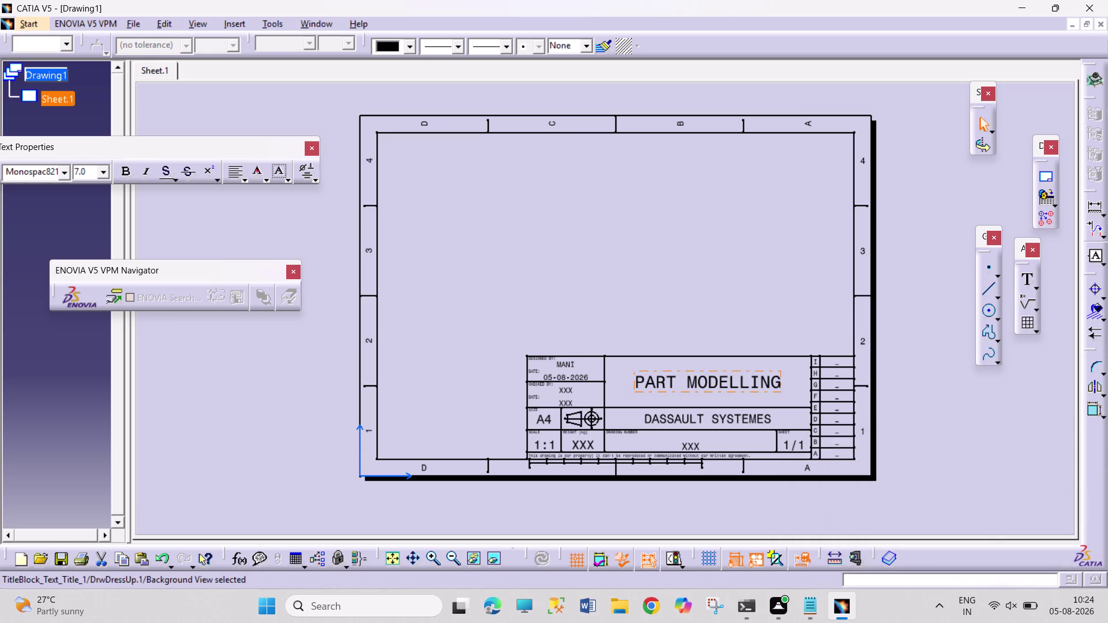
Set the designer name to 'PRAVEEN KUMAR' and return to Working Views.
double_click(568, 359)
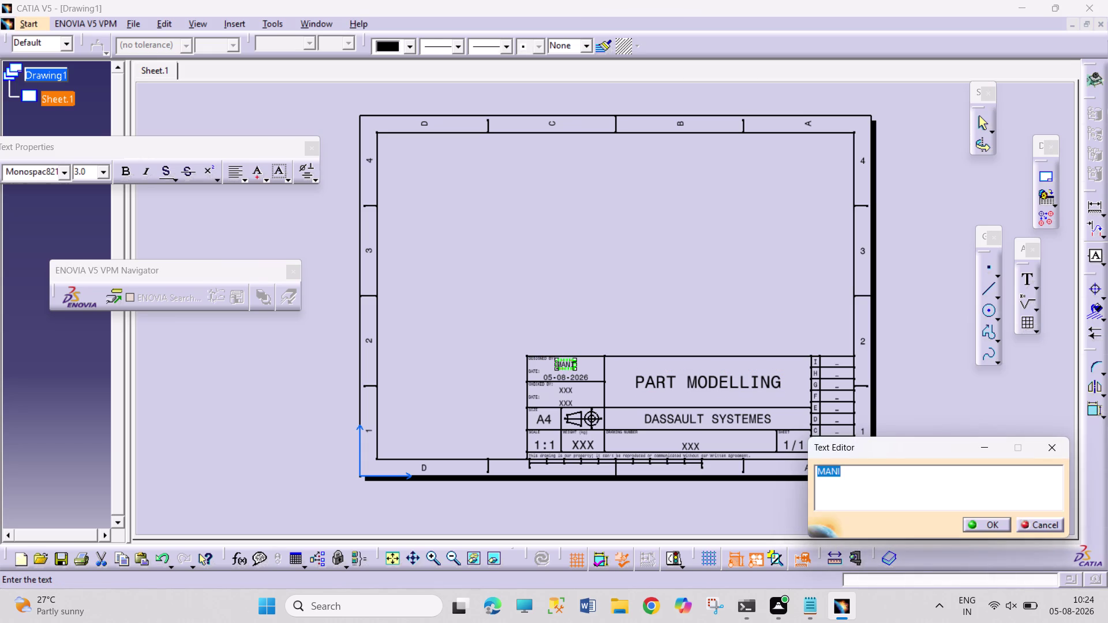
text(PRAV)
text(EEN KU)
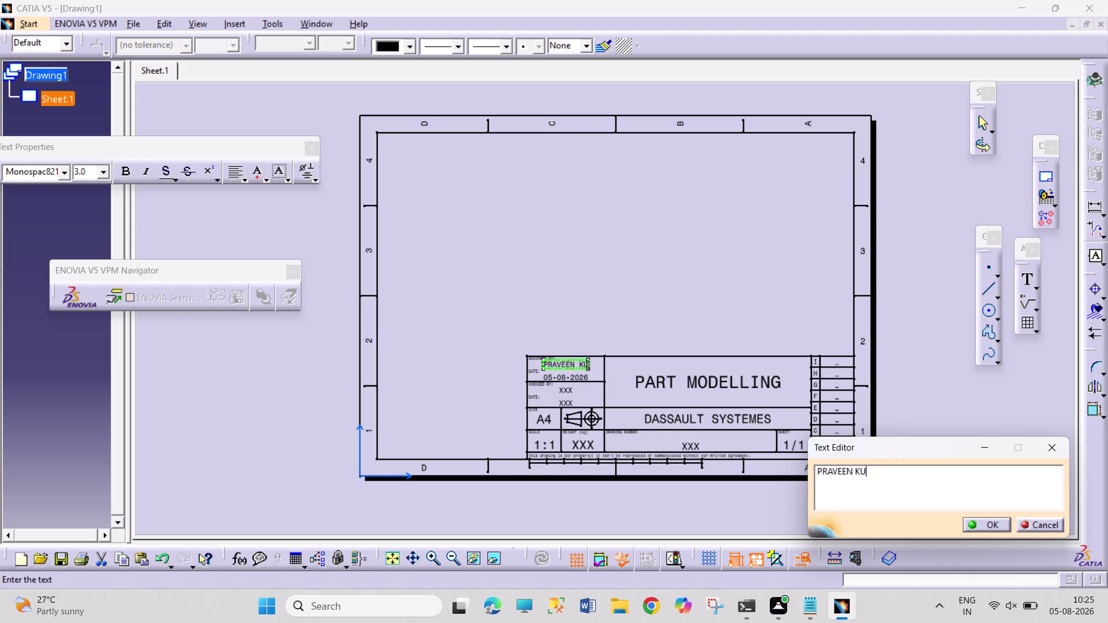
text(MAR)
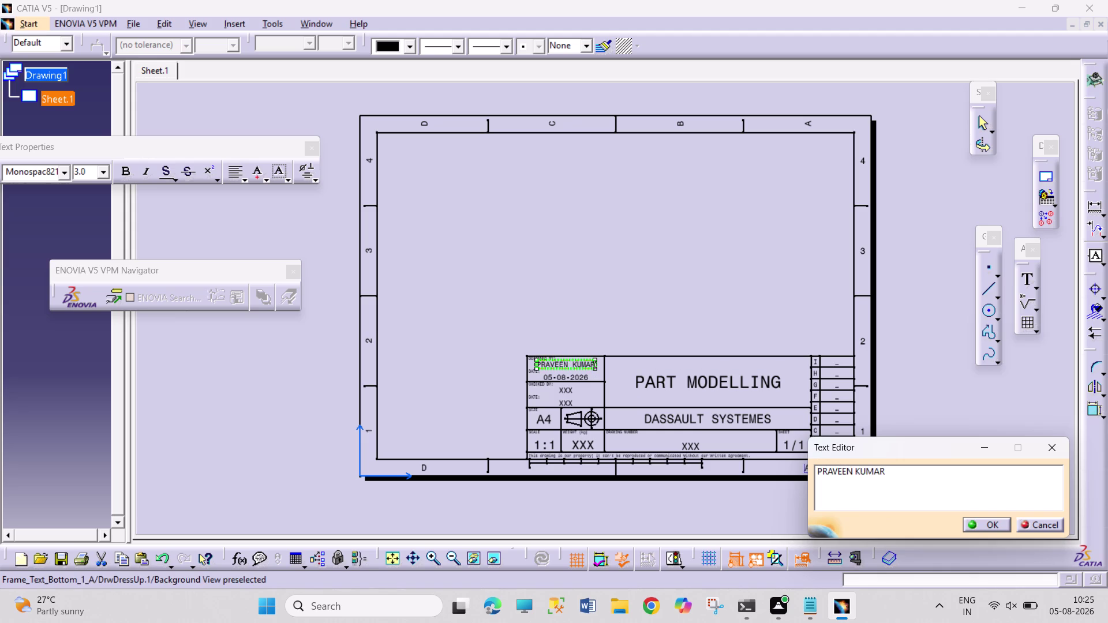
click(988, 523)
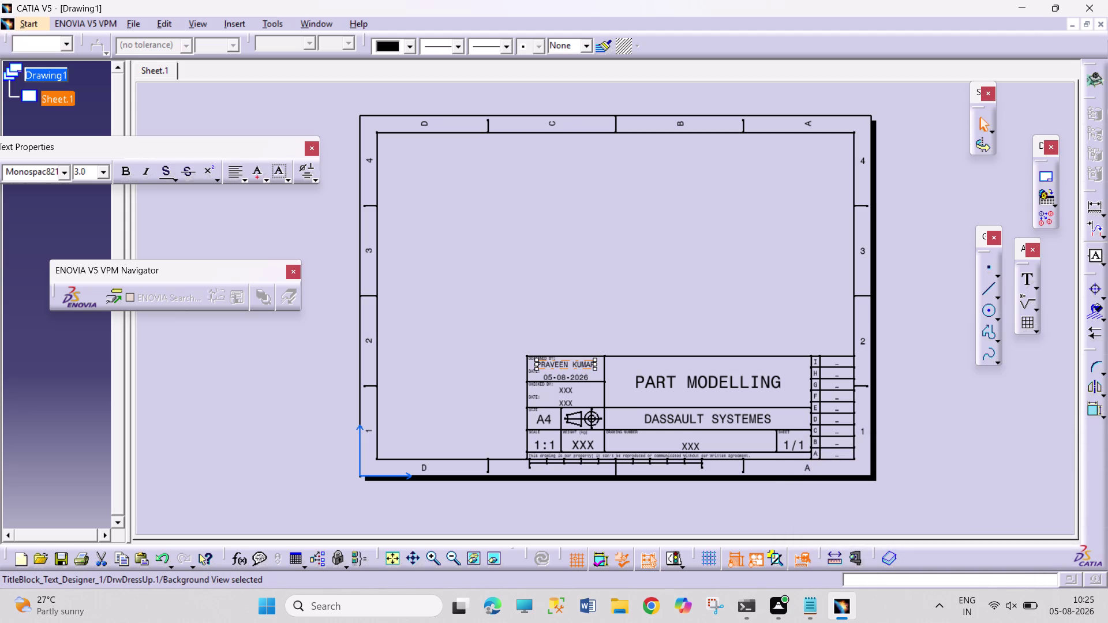
click(159, 26)
click(224, 400)
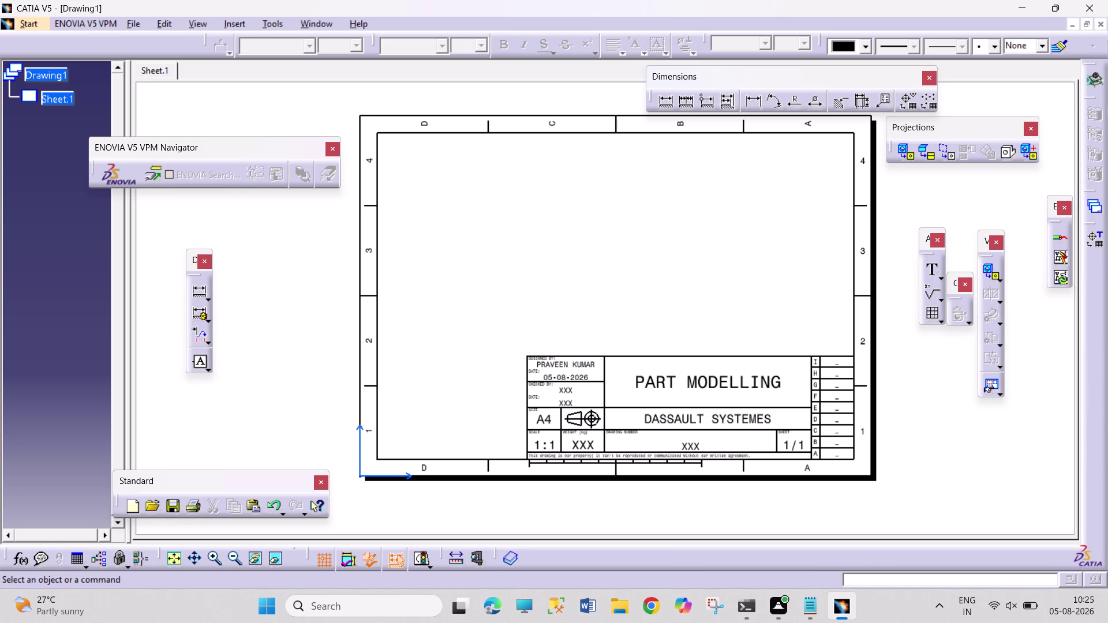
Generate a front view from a planar face of PART 13.CATPart and place it.
click(906, 151)
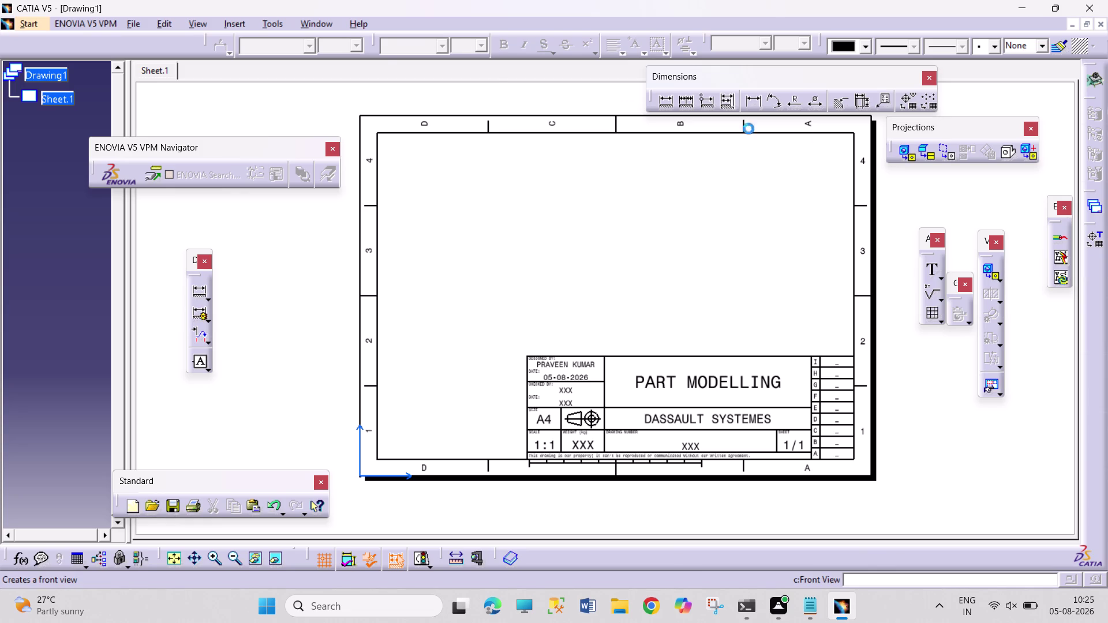
click(317, 24)
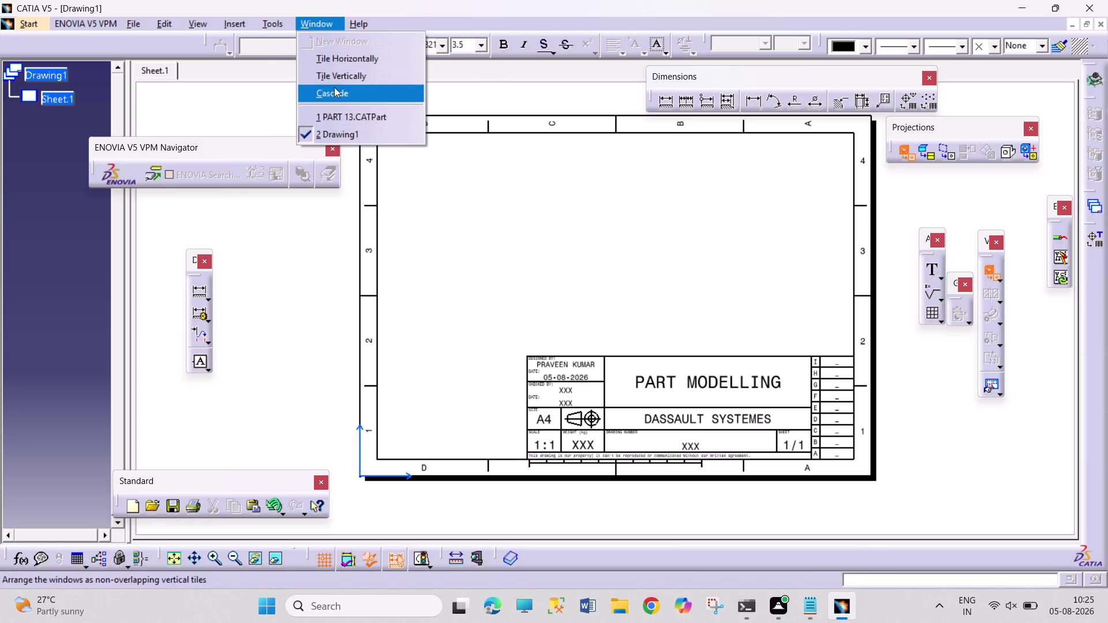
click(344, 116)
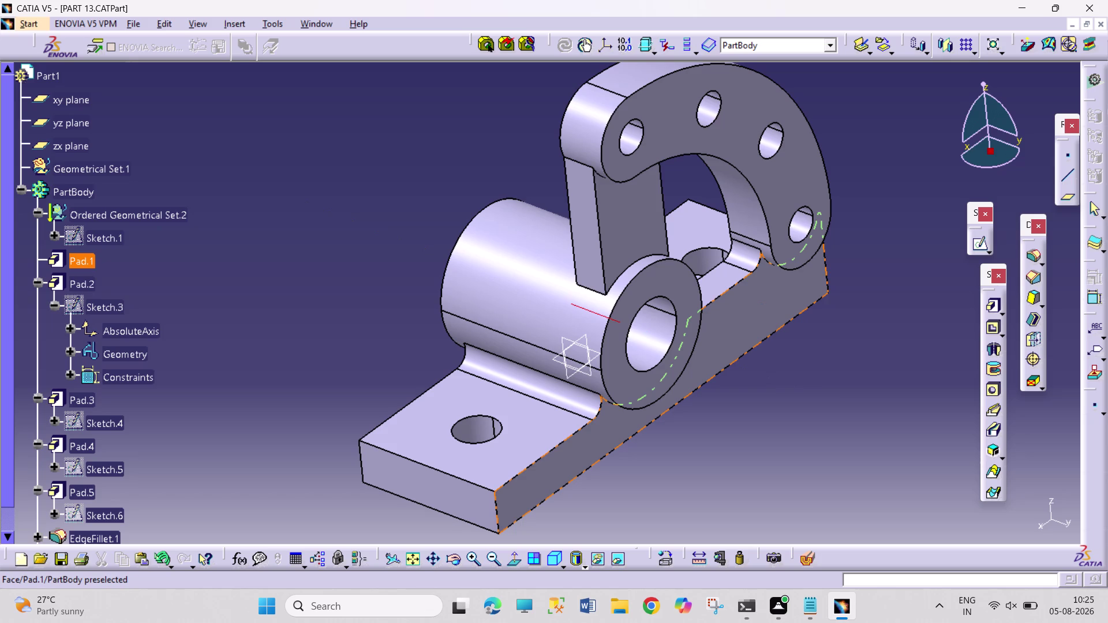
click(764, 301)
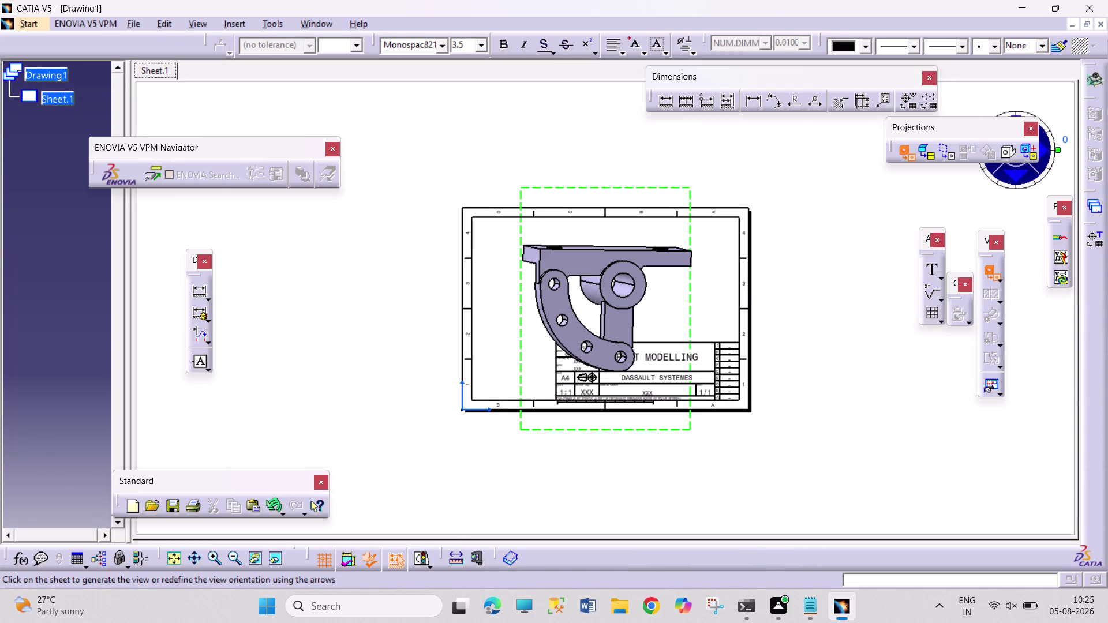
triple_click(716, 282)
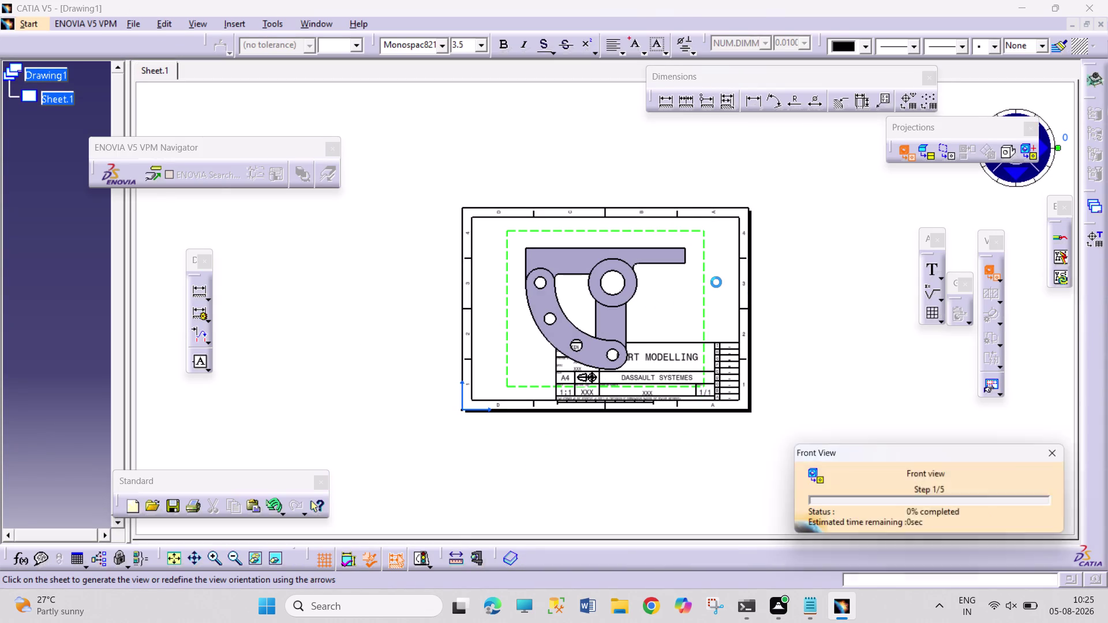
right_click(699, 240)
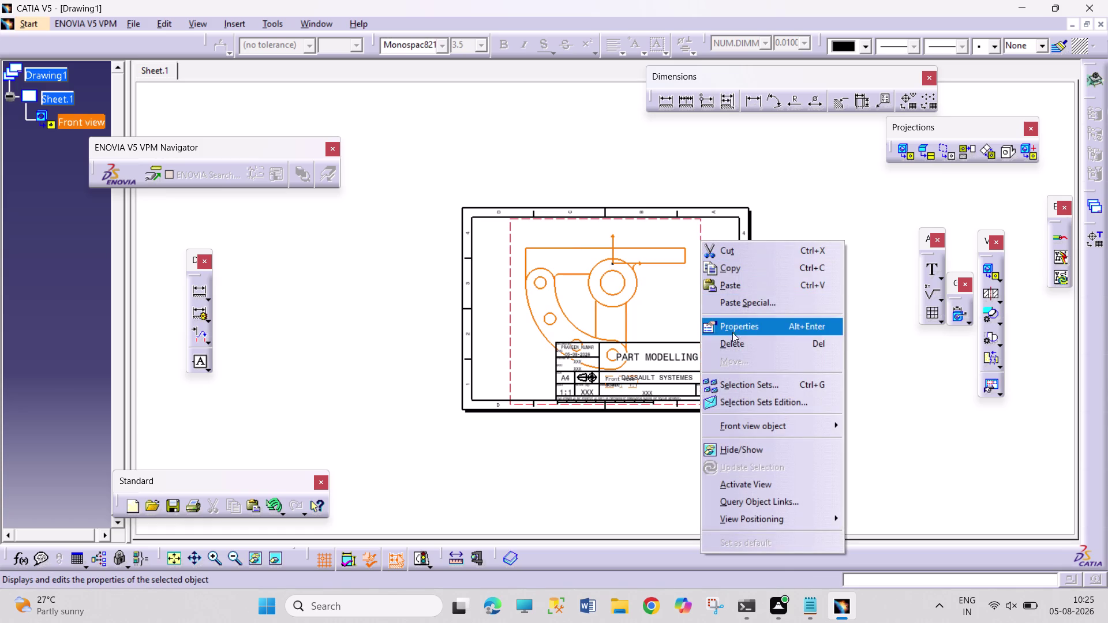
Set the front view's scale to 1:2 and rotation angle to 90 degrees.
click(745, 328)
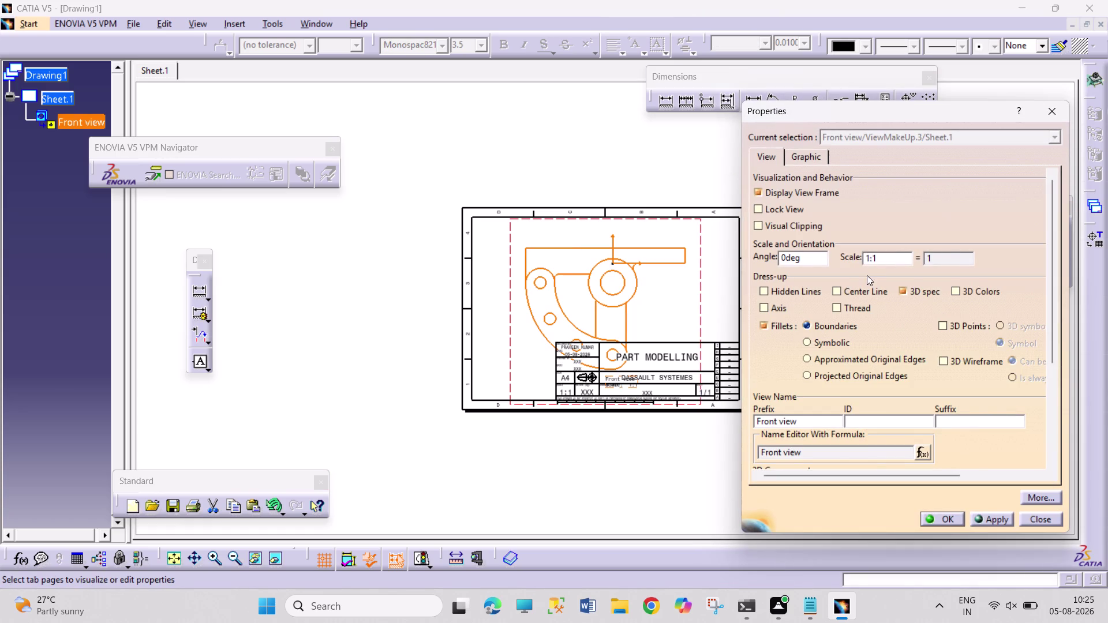
click(878, 262)
key(BackSpace)
key(2)
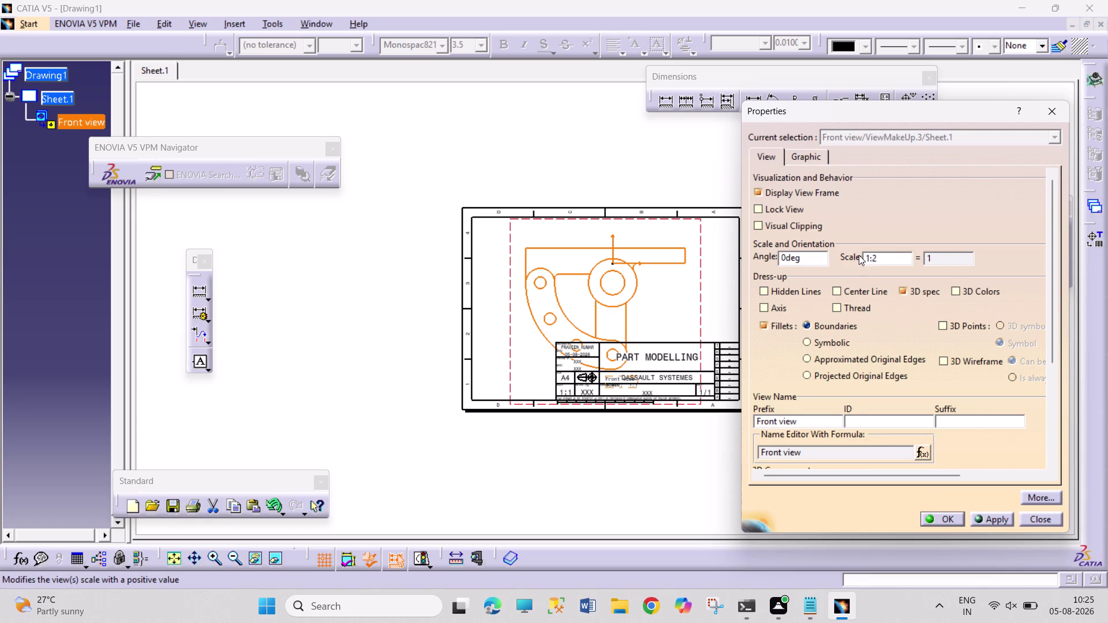
click(783, 257)
text(90)
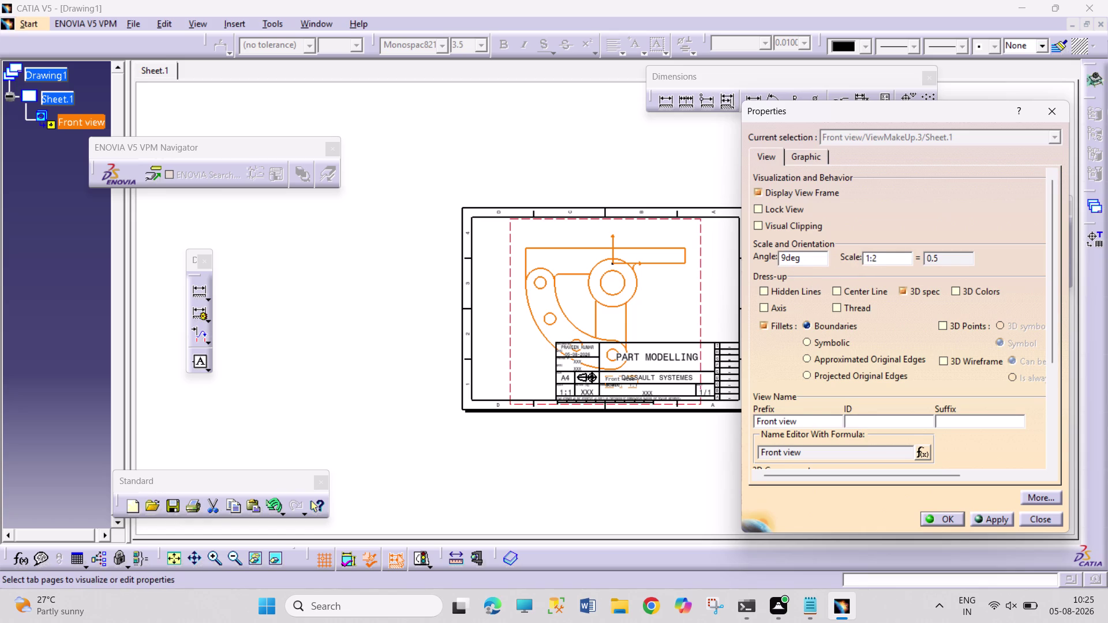
key(Return)
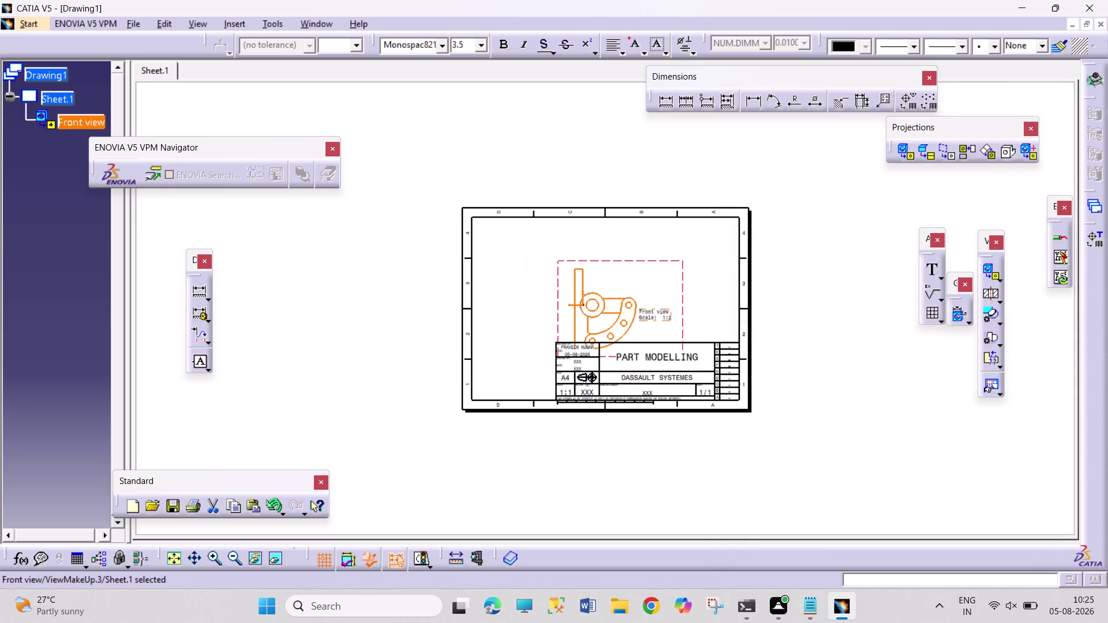
Change the front view's angle to 180 degrees and drag it toward the upper left.
right_click(679, 269)
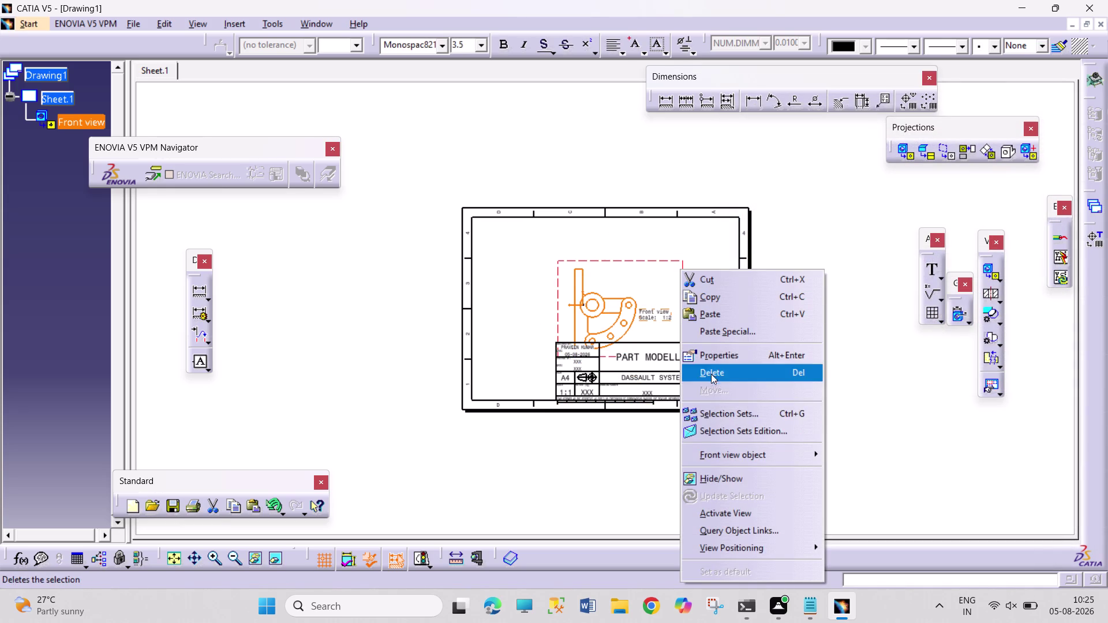
click(720, 351)
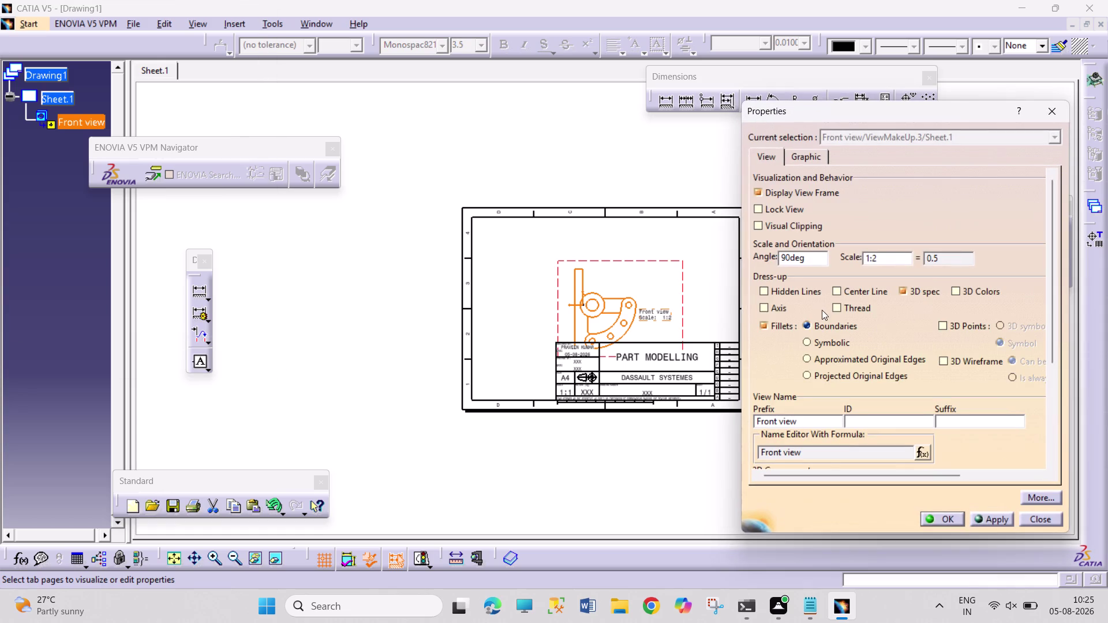
drag(783, 261, 775, 263)
text(18)
key(Return)
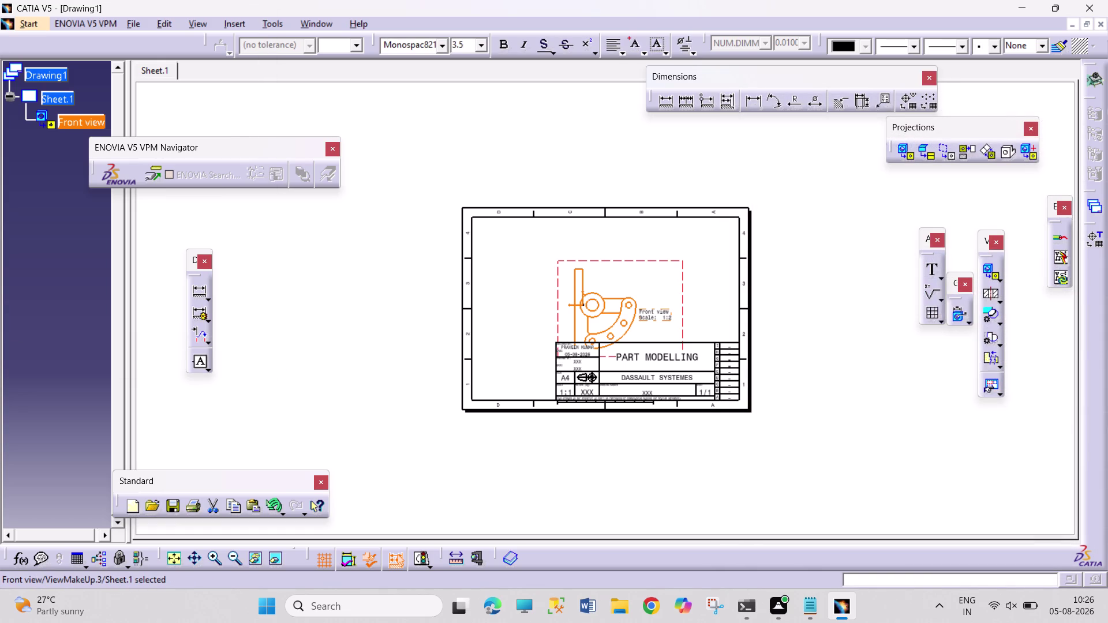
drag(654, 298, 578, 261)
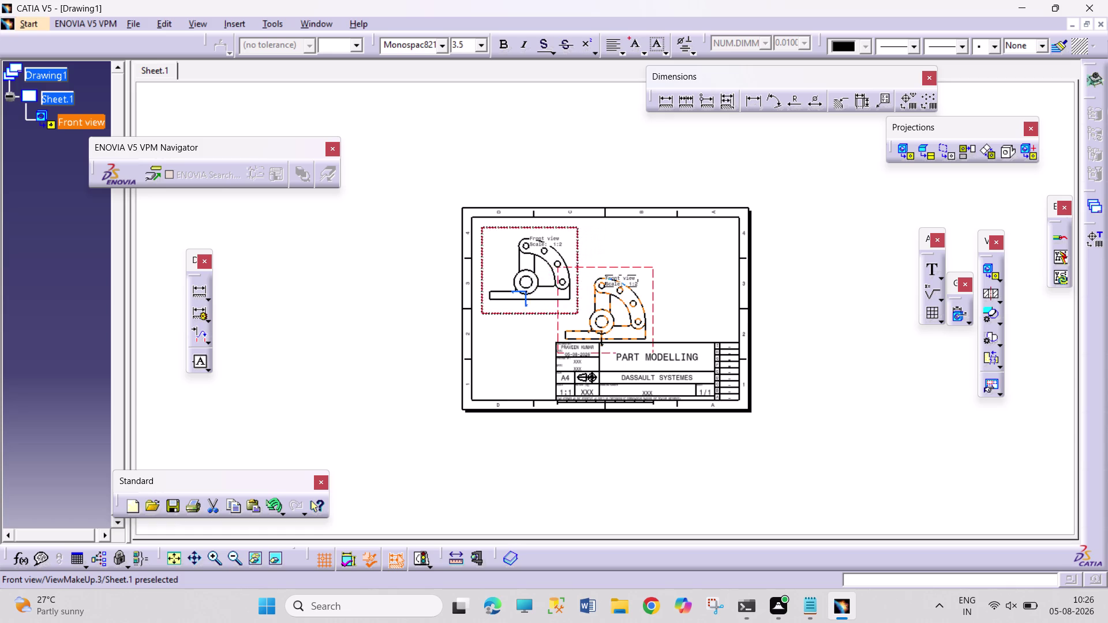
Settle the front view upper-left and move its 'Front view Scale 1:2' caption below the bracket.
drag(579, 261, 580, 259)
click(856, 305)
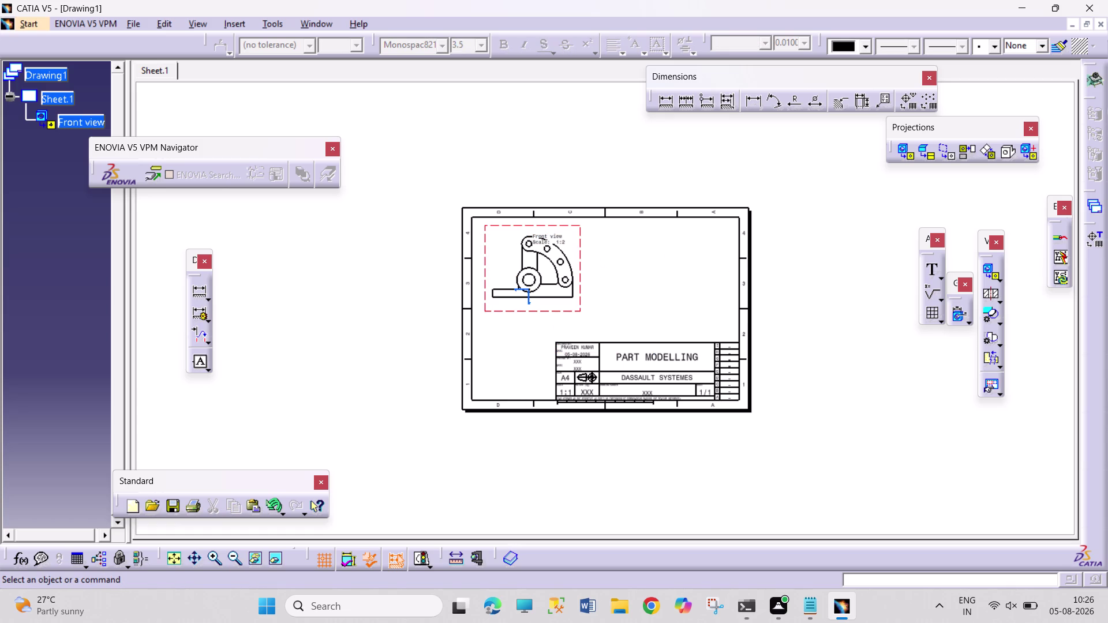
middle_drag(630, 220, 638, 176)
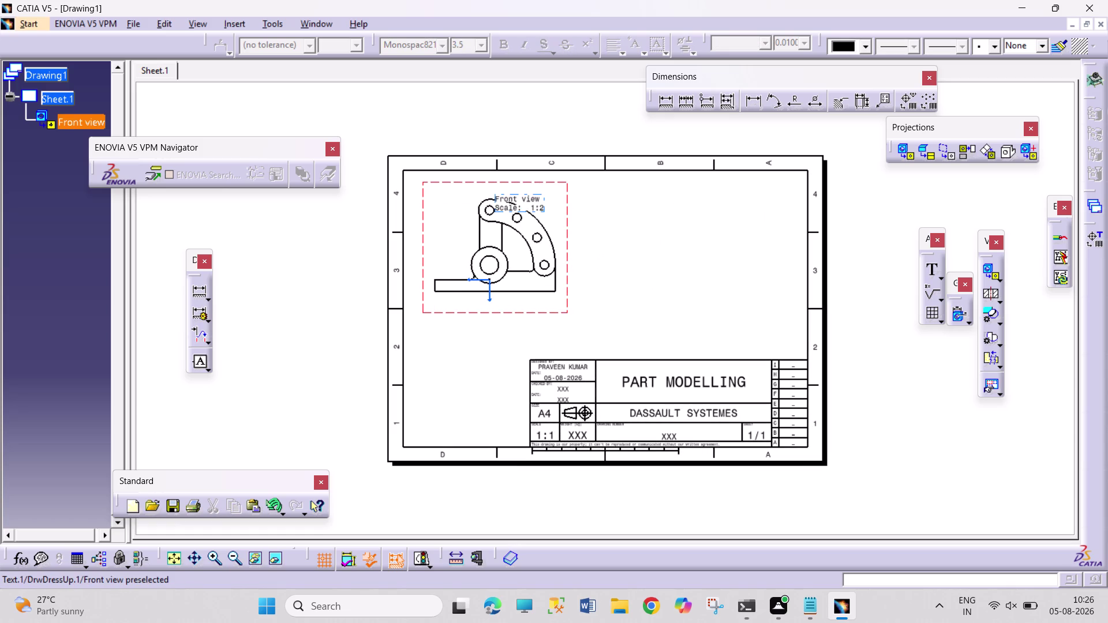
drag(538, 199, 505, 333)
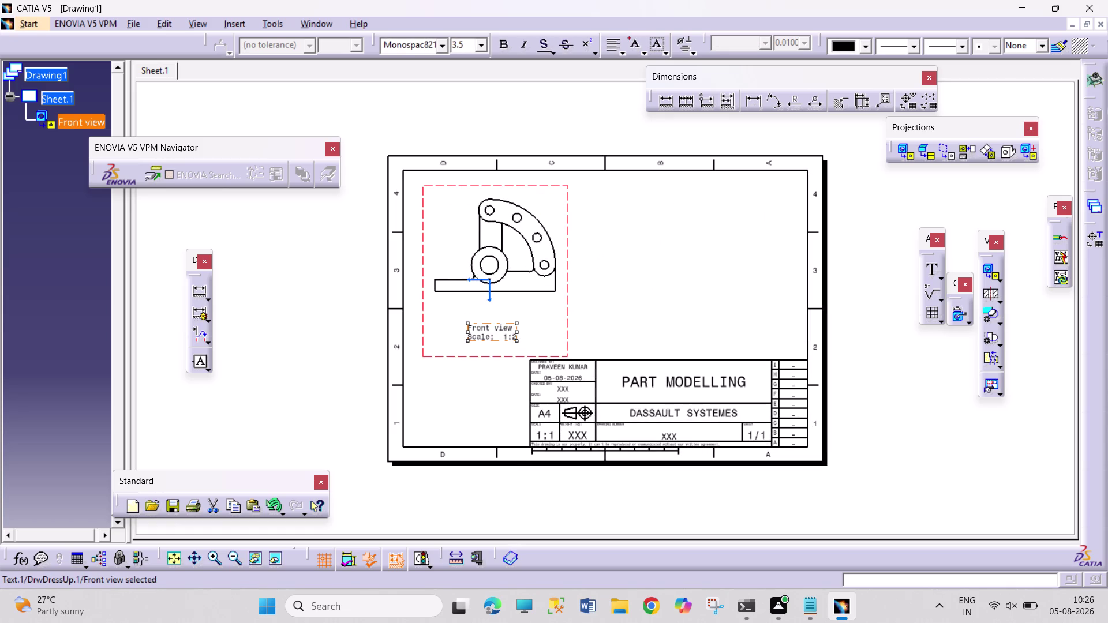
click(679, 292)
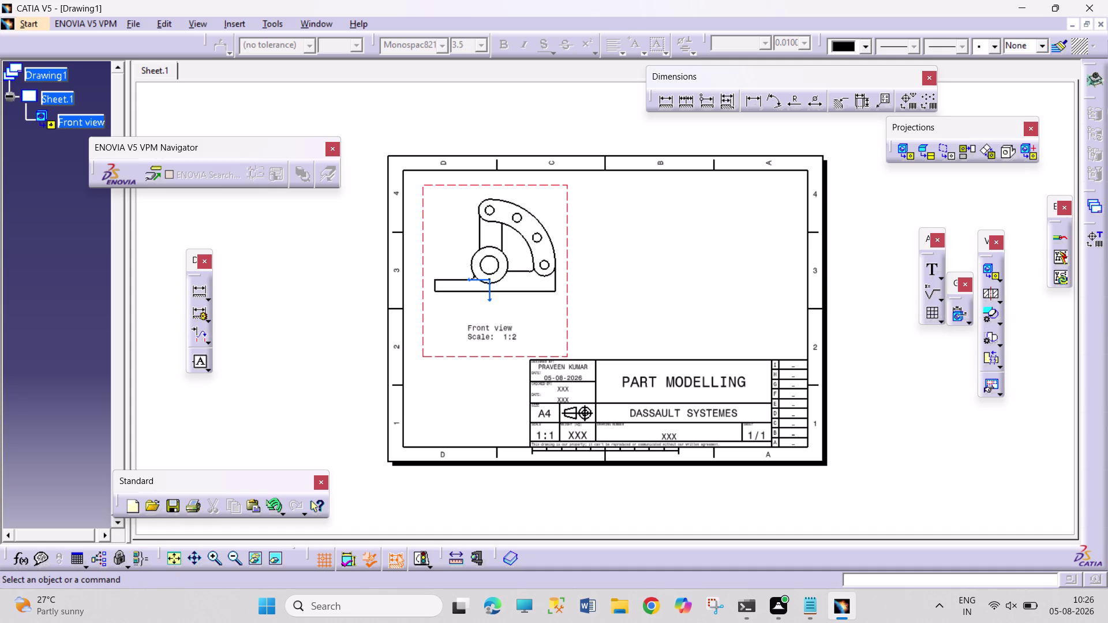
click(807, 206)
right_click(807, 207)
right_click(64, 100)
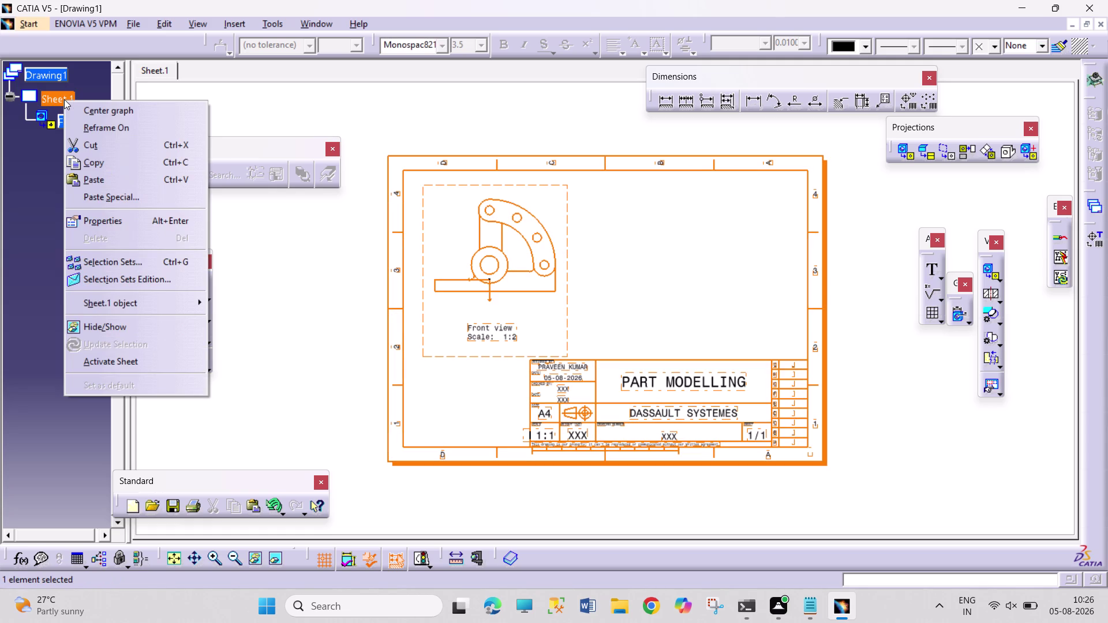
Switch Sheet.1's format to A3 ISO, then pan and zoom to see the whole sheet.
click(108, 225)
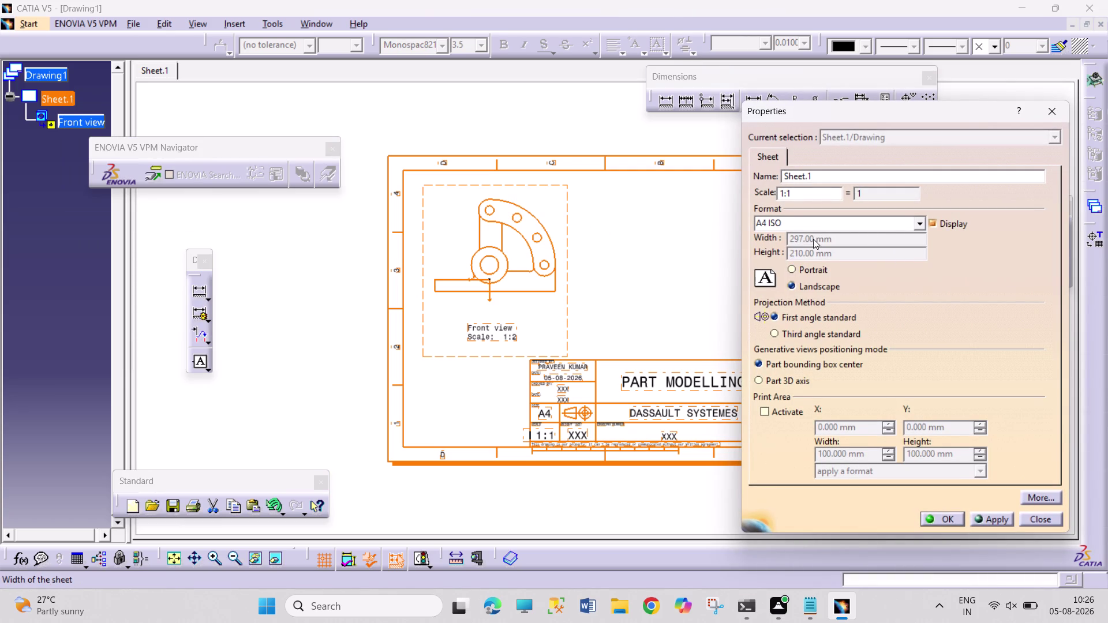
click(921, 226)
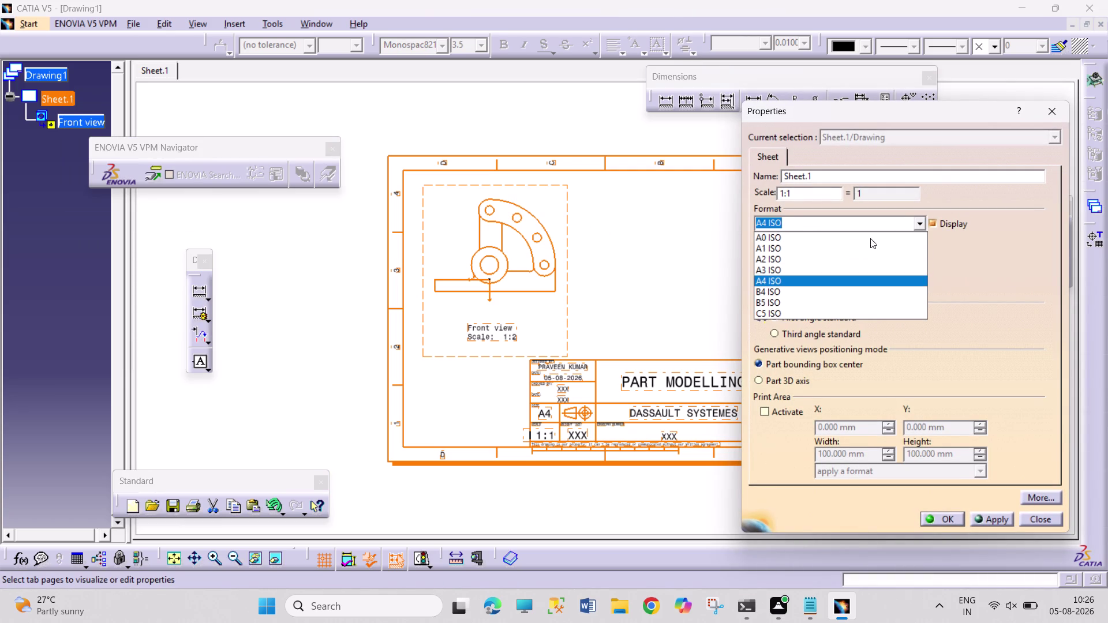
click(810, 267)
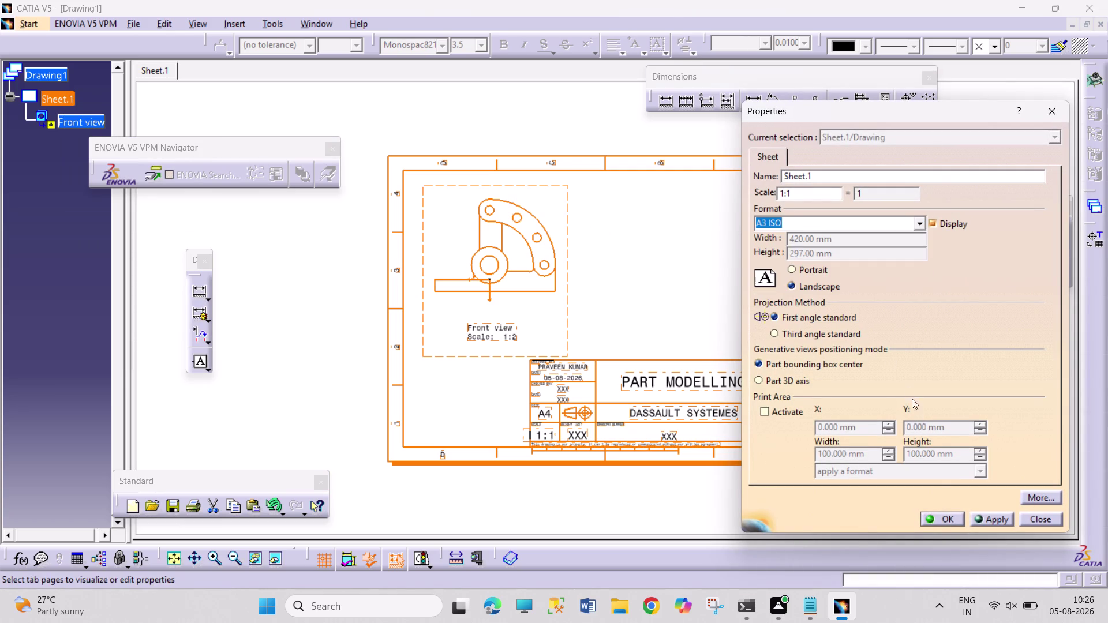
click(940, 521)
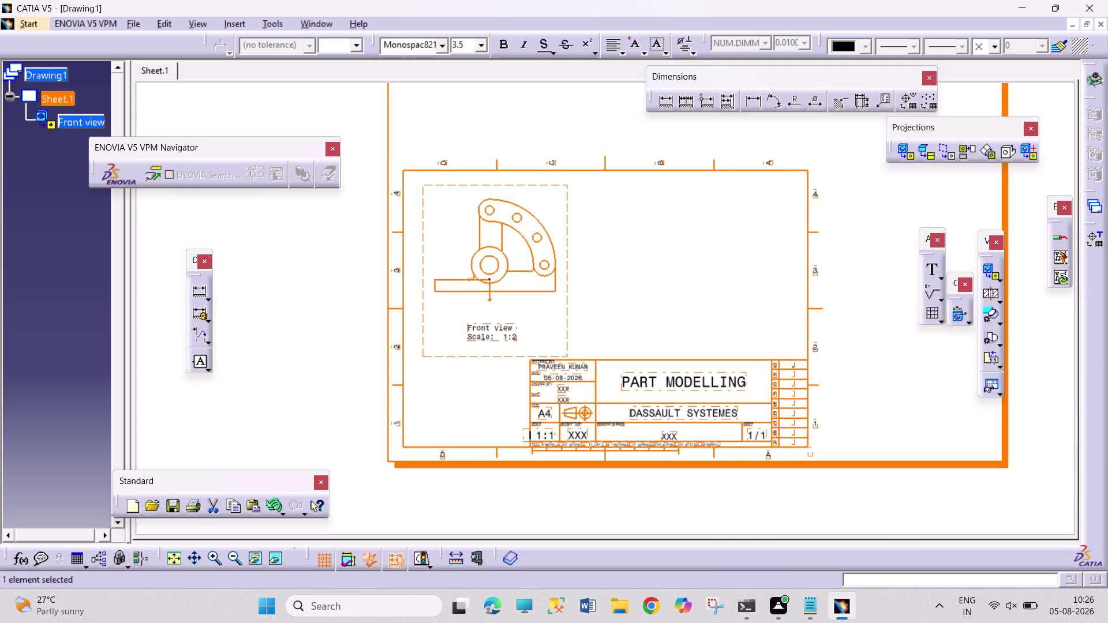
middle_click(853, 448)
middle_drag(820, 262, 758, 373)
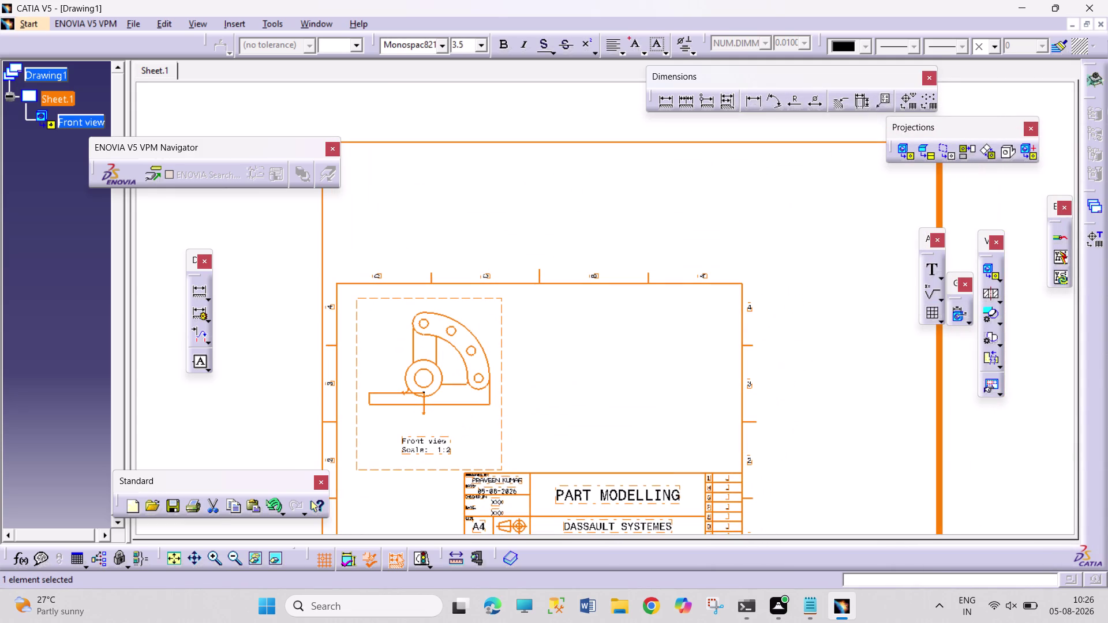
middle_drag(774, 369, 781, 241)
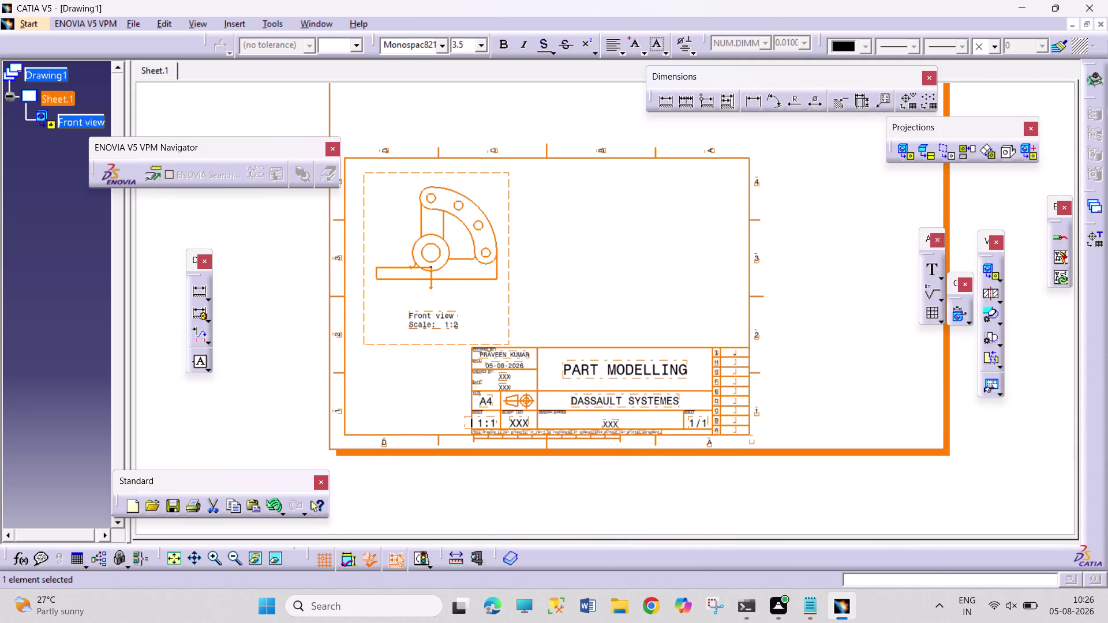
middle_drag(779, 242, 772, 266)
drag(719, 299, 799, 300)
click(794, 308)
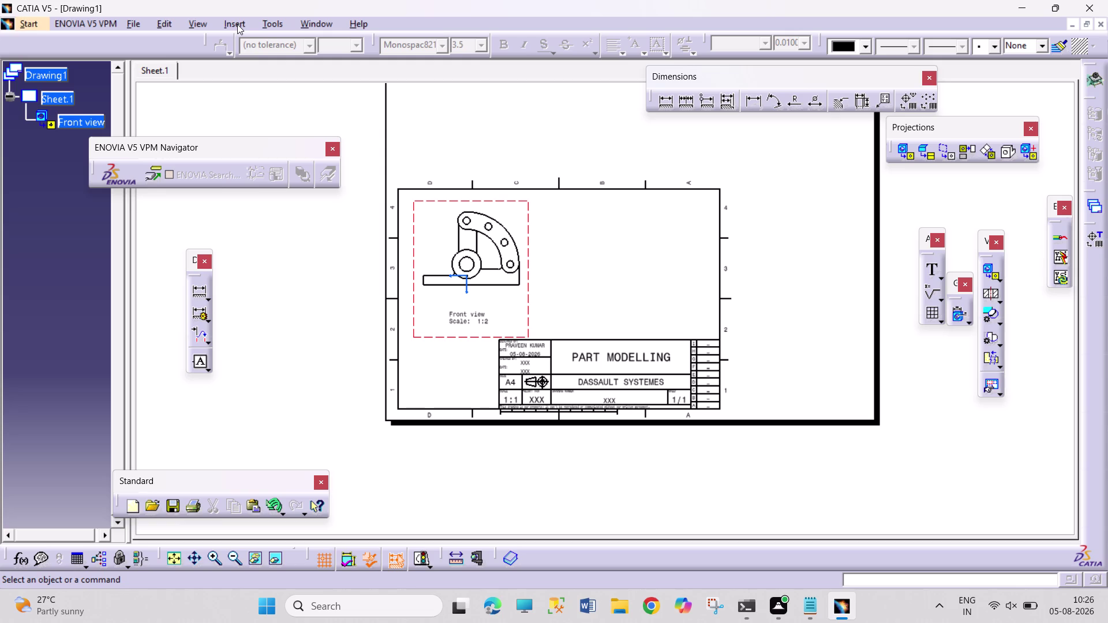
right_click(718, 305)
click(721, 264)
right_click(719, 264)
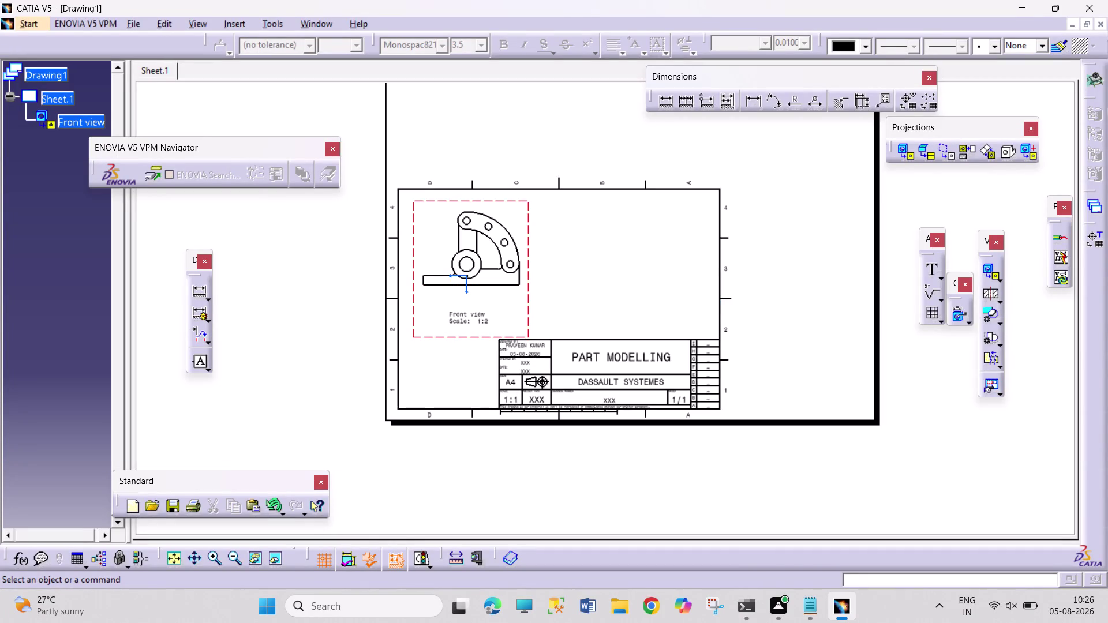
right_click(675, 387)
right_click(675, 387)
right_click(39, 90)
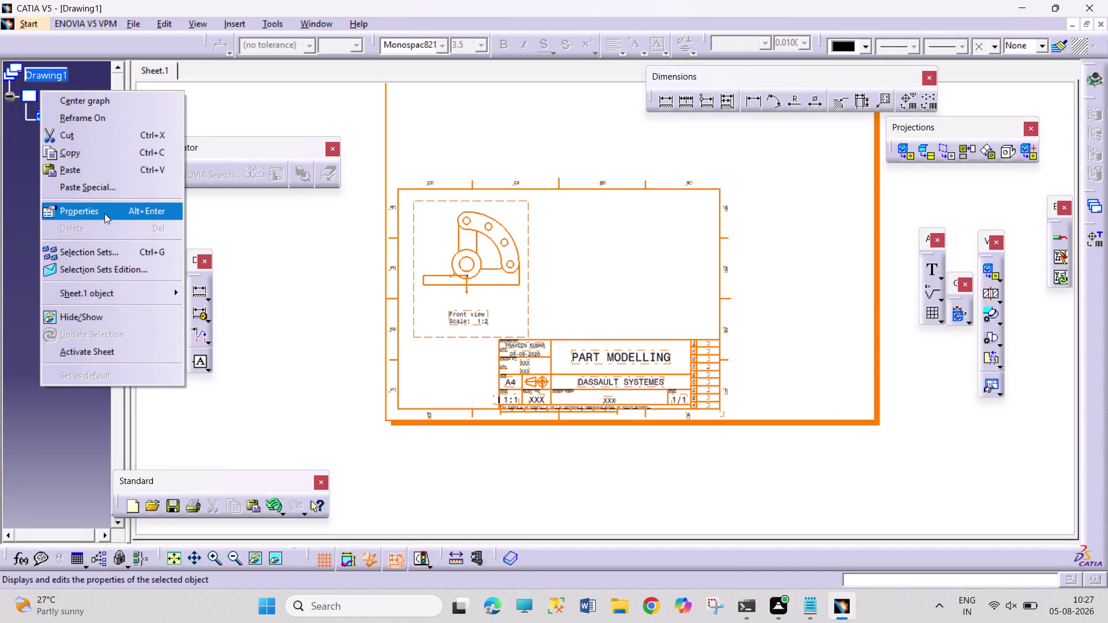
click(472, 113)
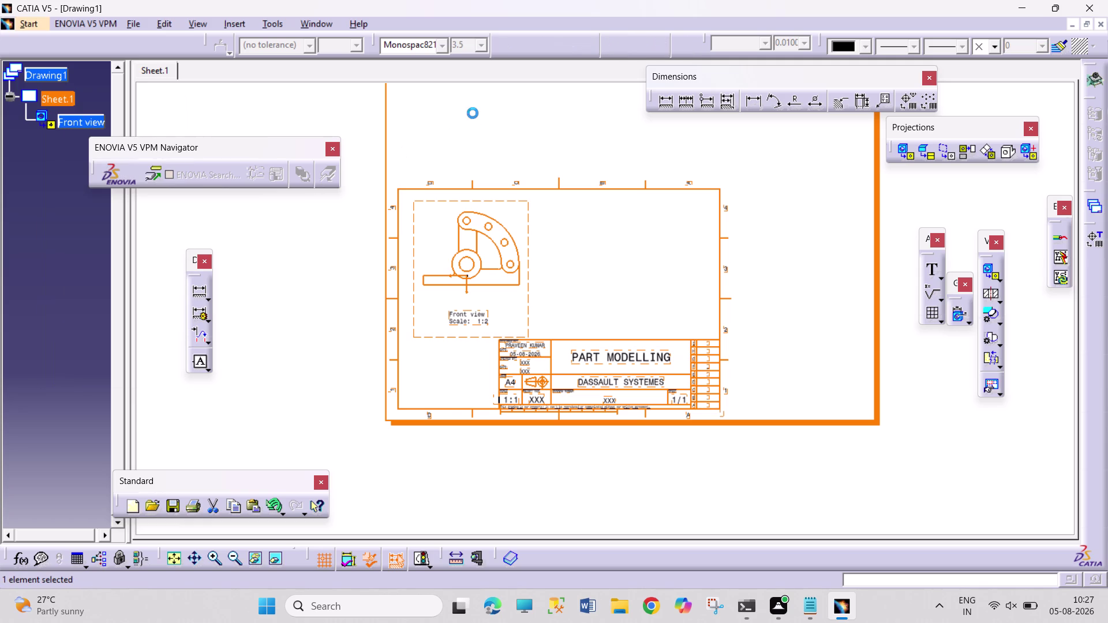
click(72, 101)
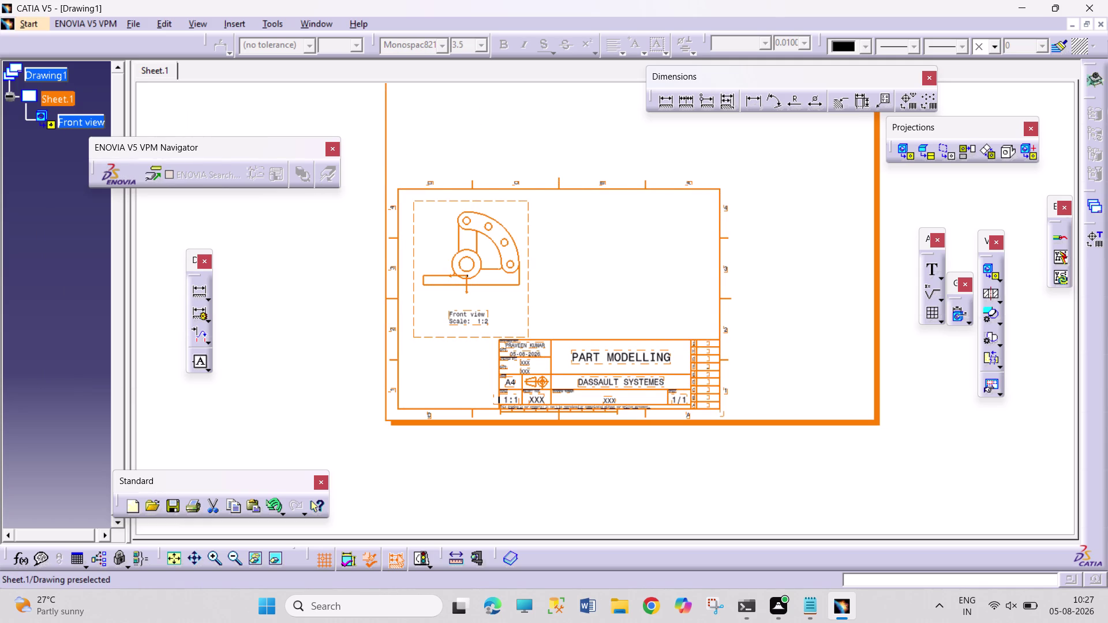
right_click(57, 93)
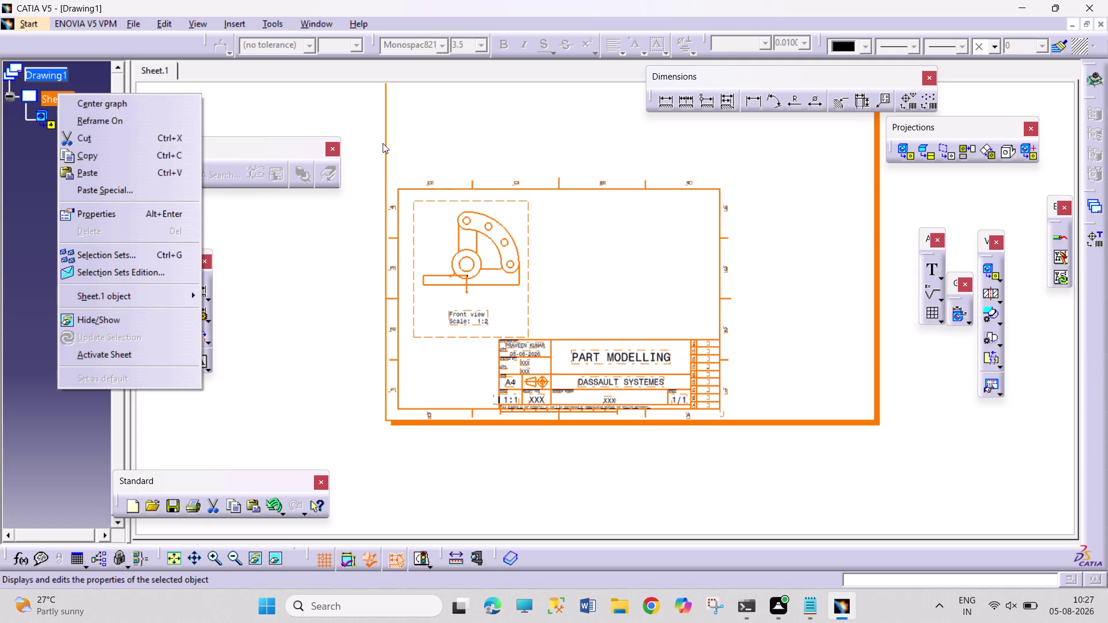
click(403, 143)
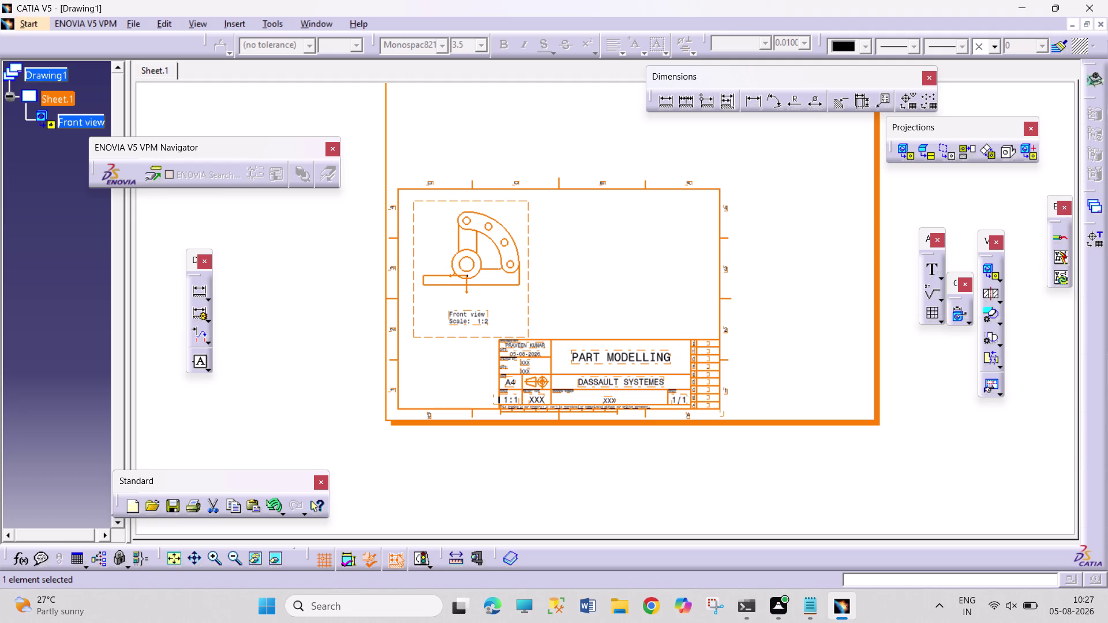
key(ctrl+z)
key(ctrl+z)
key(ctrl+z)
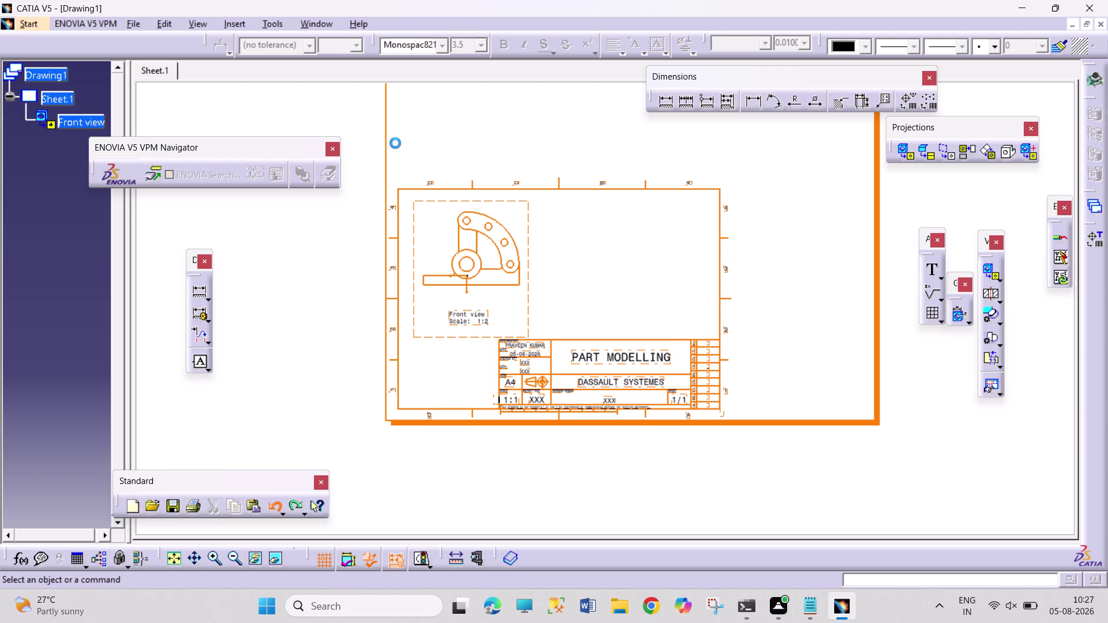
key(ctrl+z)
key(ctrl+z)
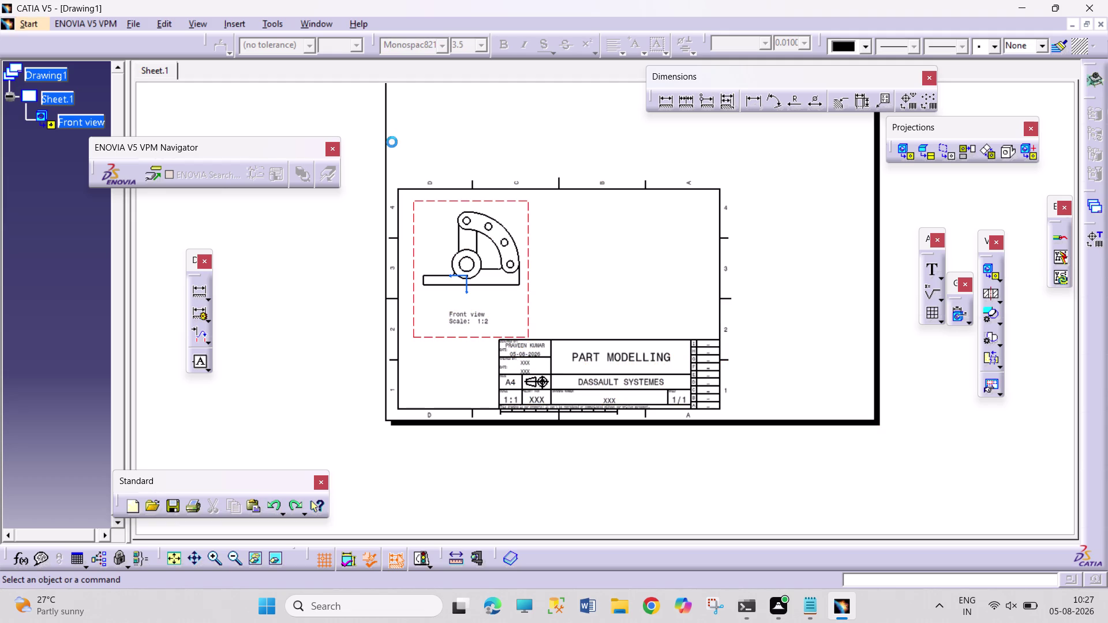
key(ctrl+z)
Undo repeatedly to remove the front view, title block text edits and frame.
key(ctrl+z)
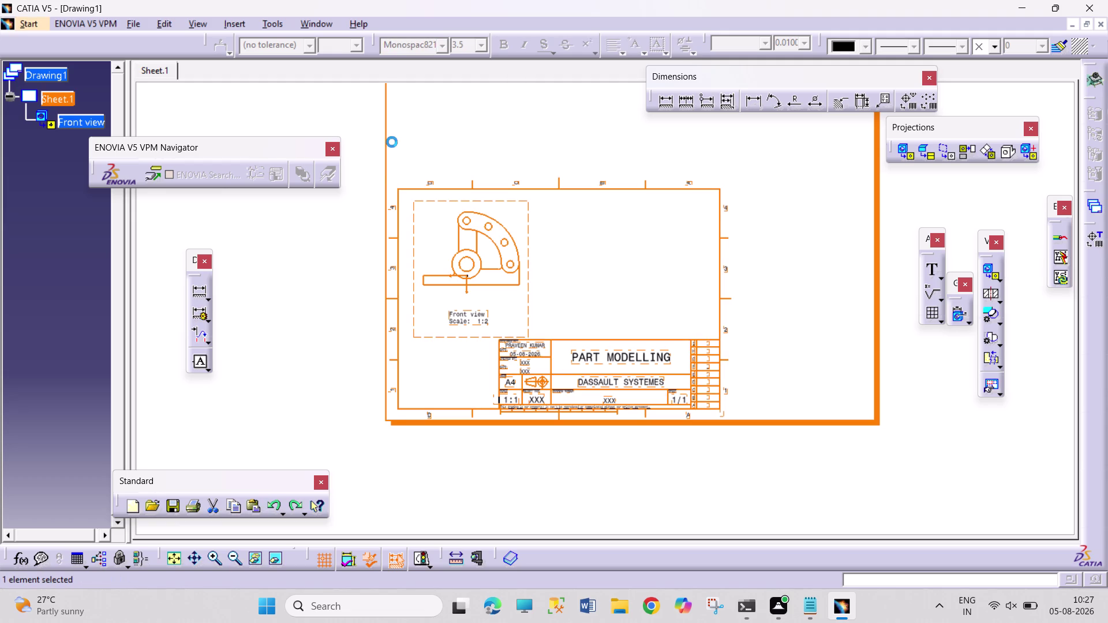
key(ctrl+z)
key(ctrl+z)
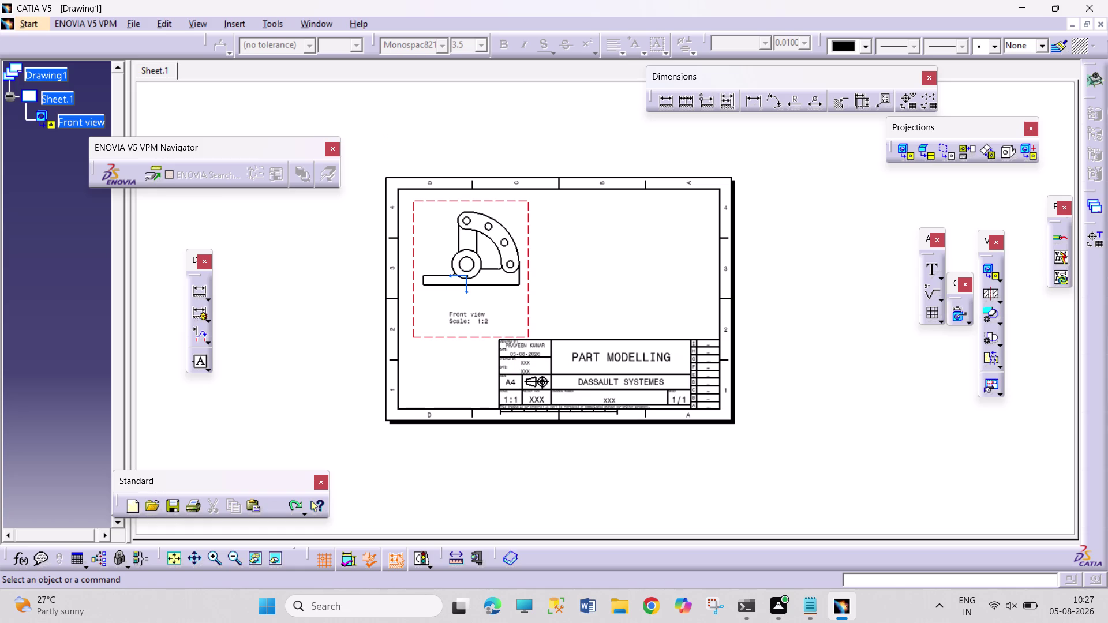
key(ctrl+z)
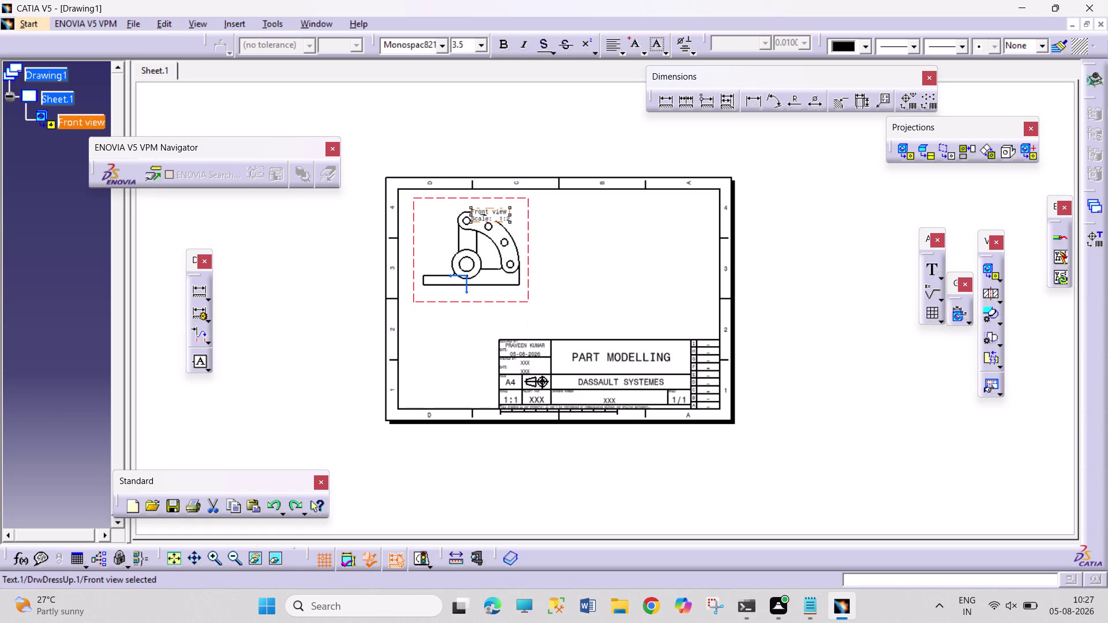
key(ctrl+z)
key(ctrl+z)
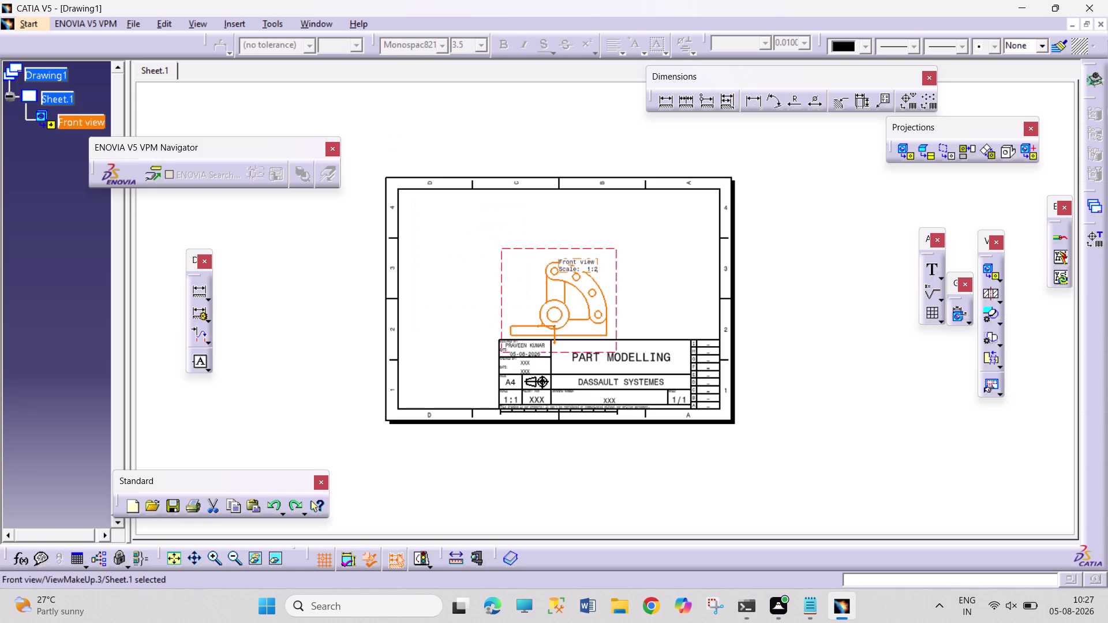
key(ctrl+z)
key(ctrl+z)
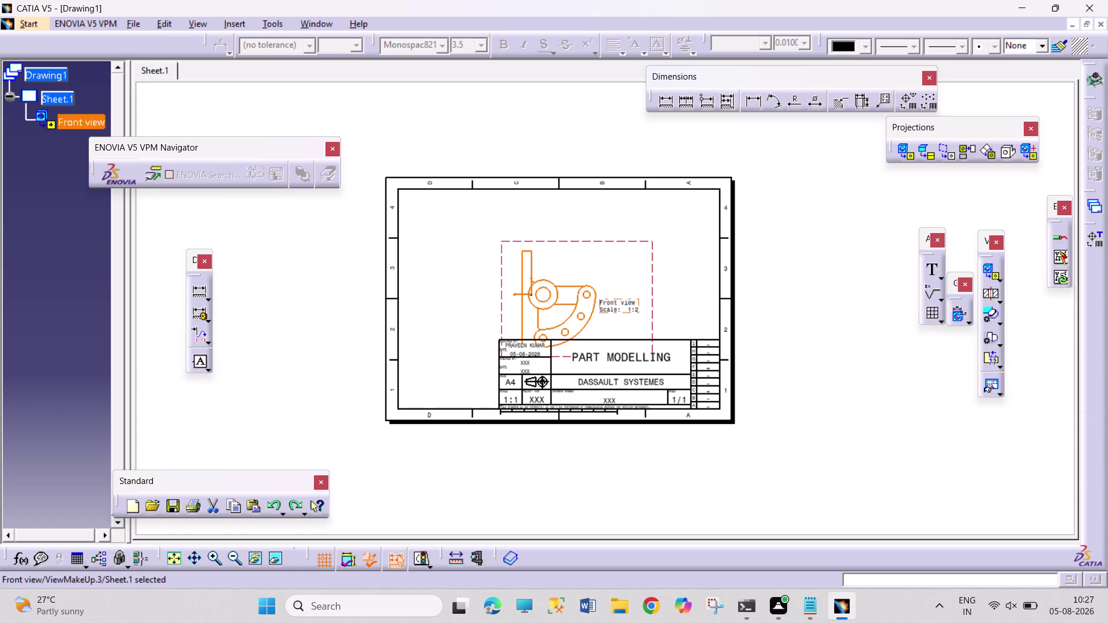
key(ctrl+z)
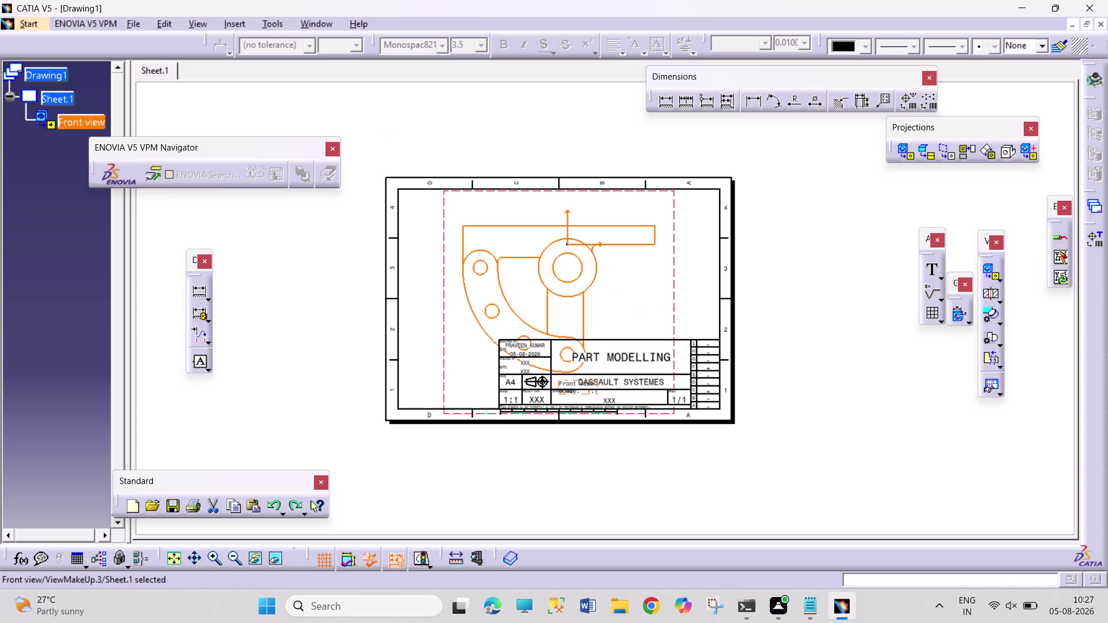
key(ctrl+z)
key(ctrl+z)
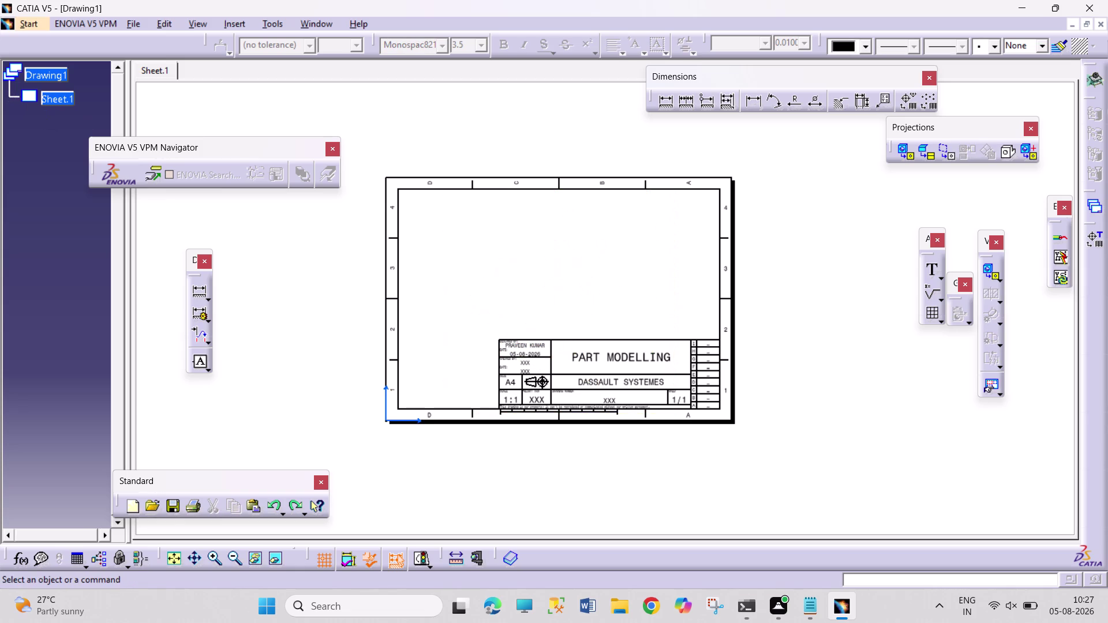
key(ctrl+z)
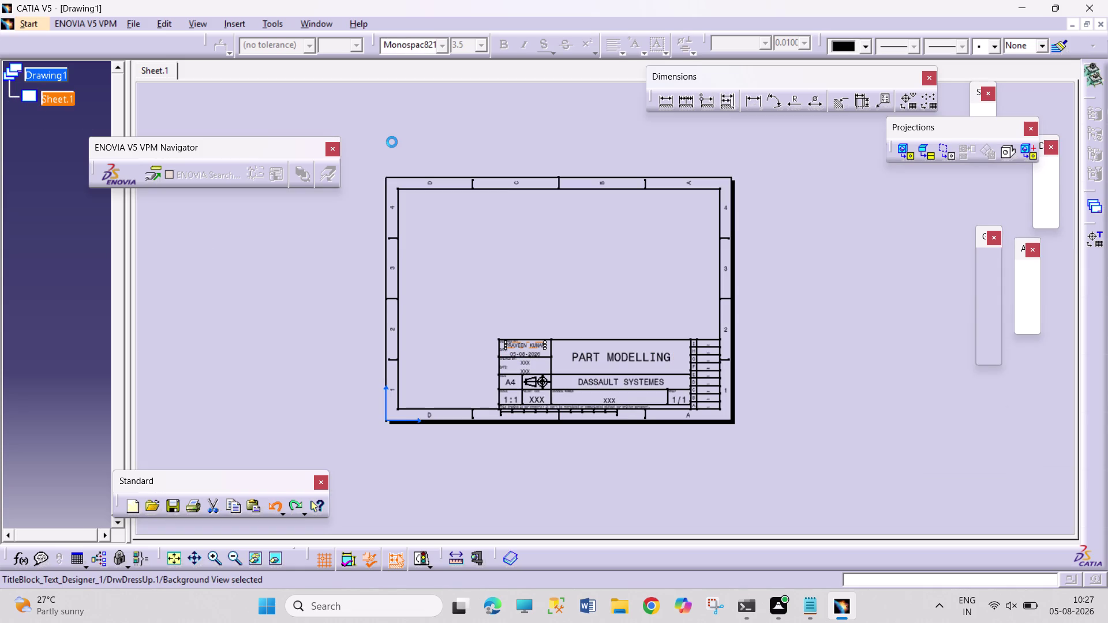
key(ctrl+z)
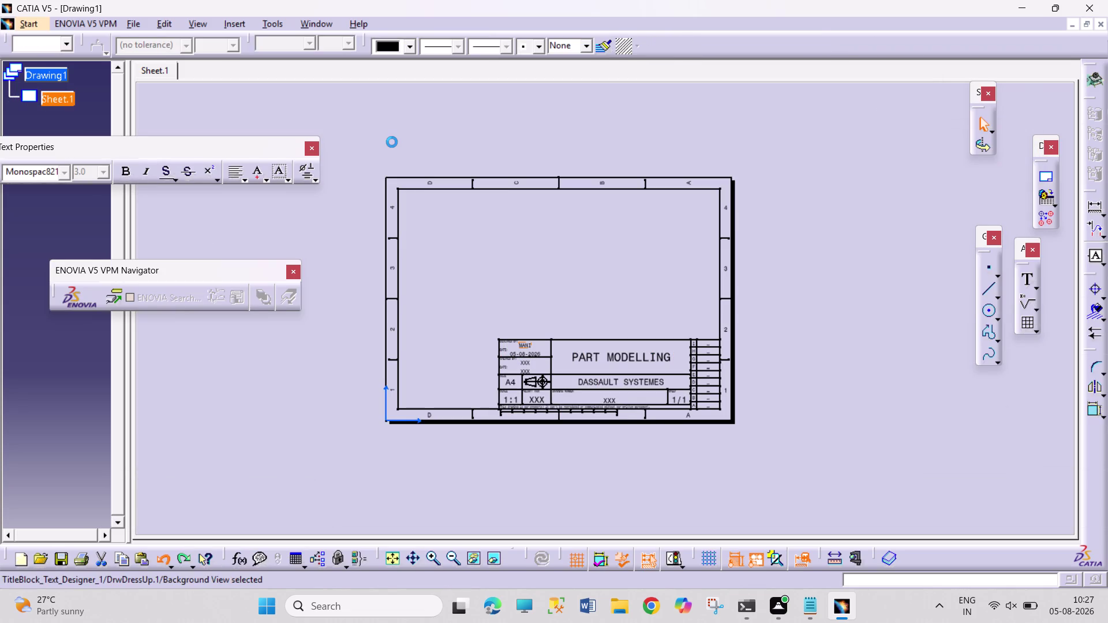
key(ctrl+z)
key(ctrl+z)
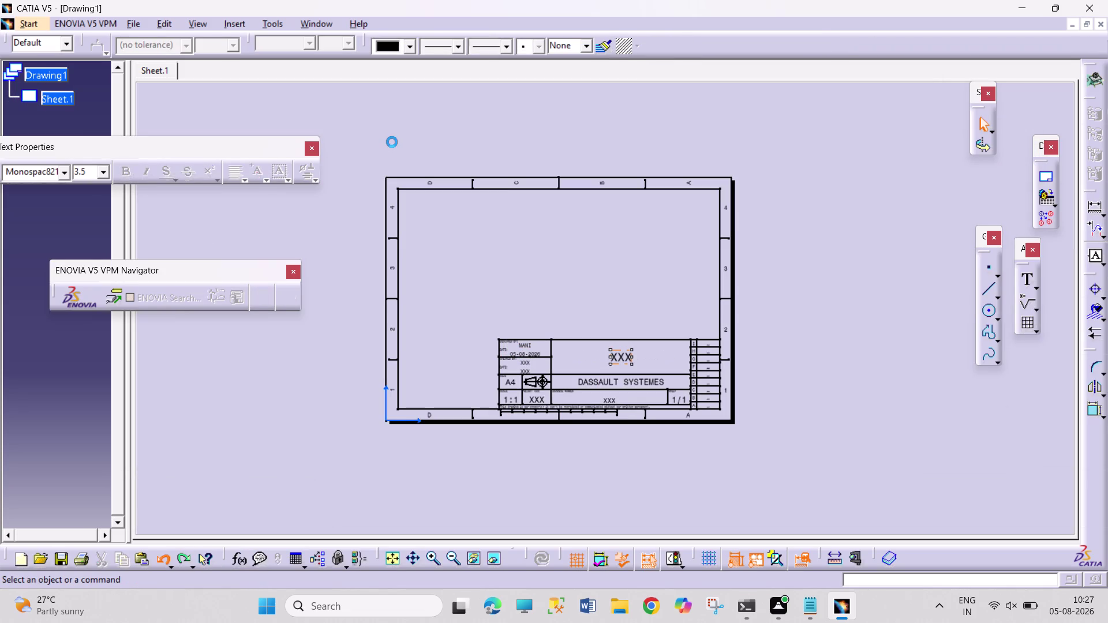
key(ctrl+z)
key(ctrl+z)
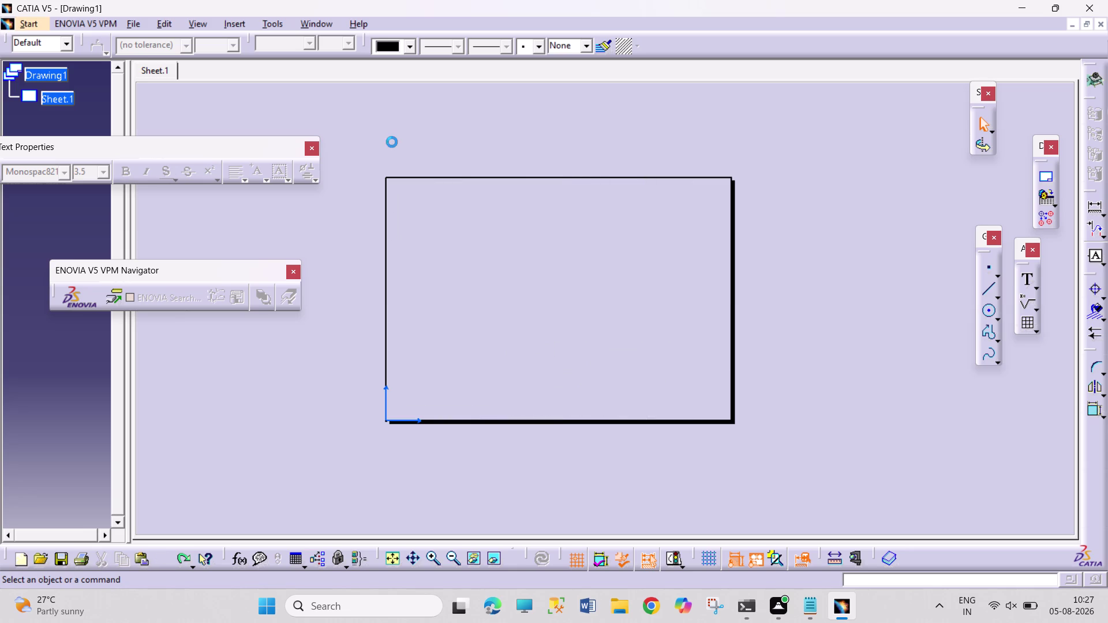
key(ctrl+z)
key(ctrl+z)
key(ctrl+z)
key(ctrl+z)
click(133, 20)
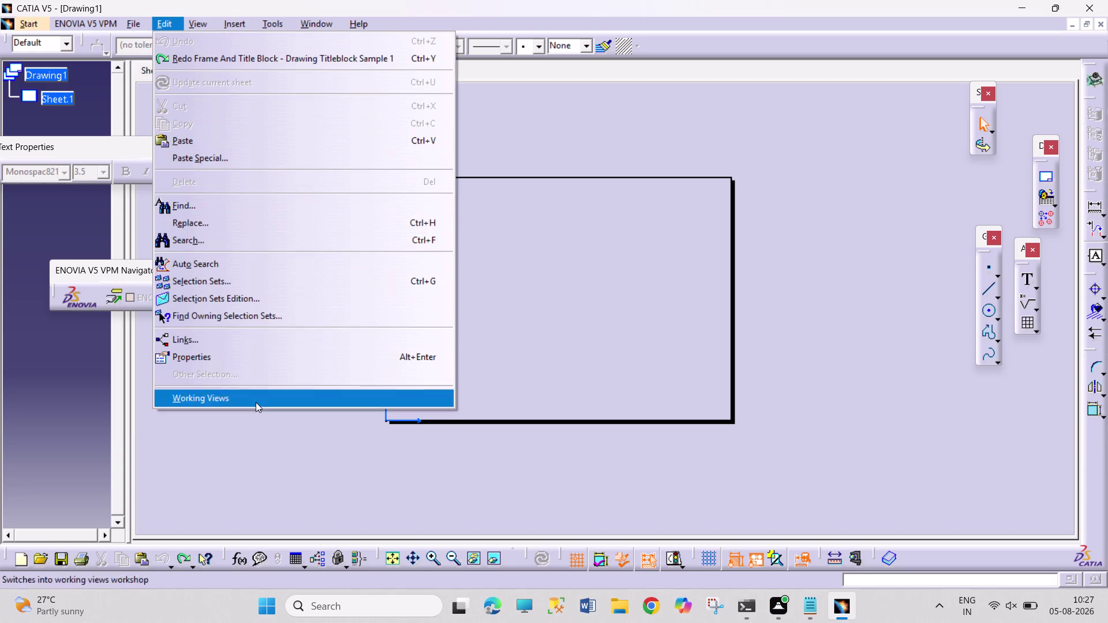
Return to Working Views and set Sheet.1's format to A3 ISO again.
click(264, 394)
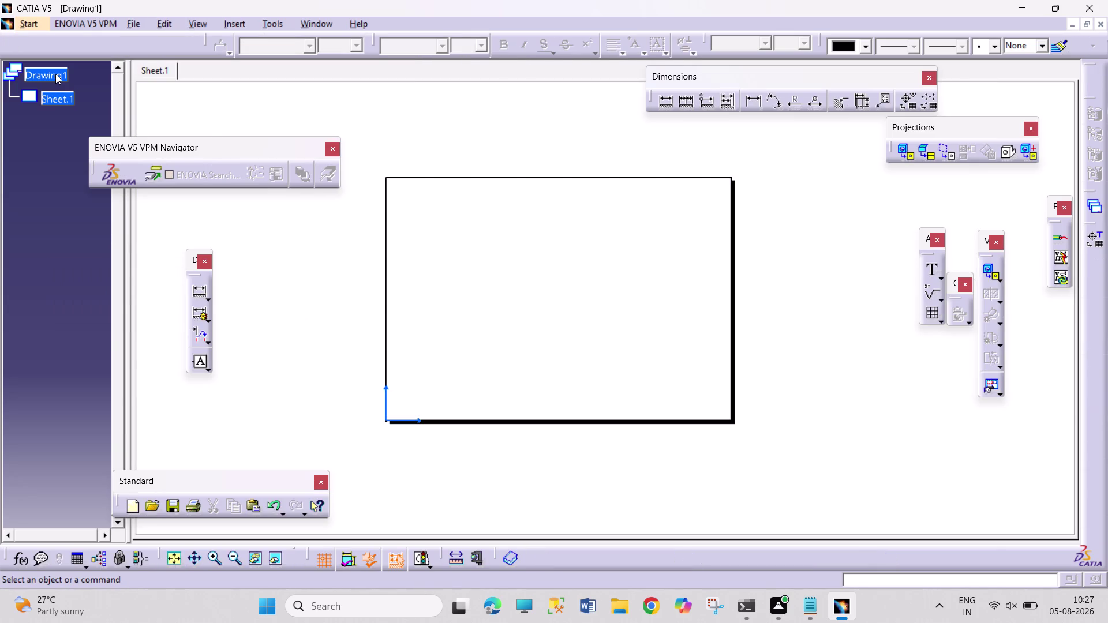
right_click(62, 97)
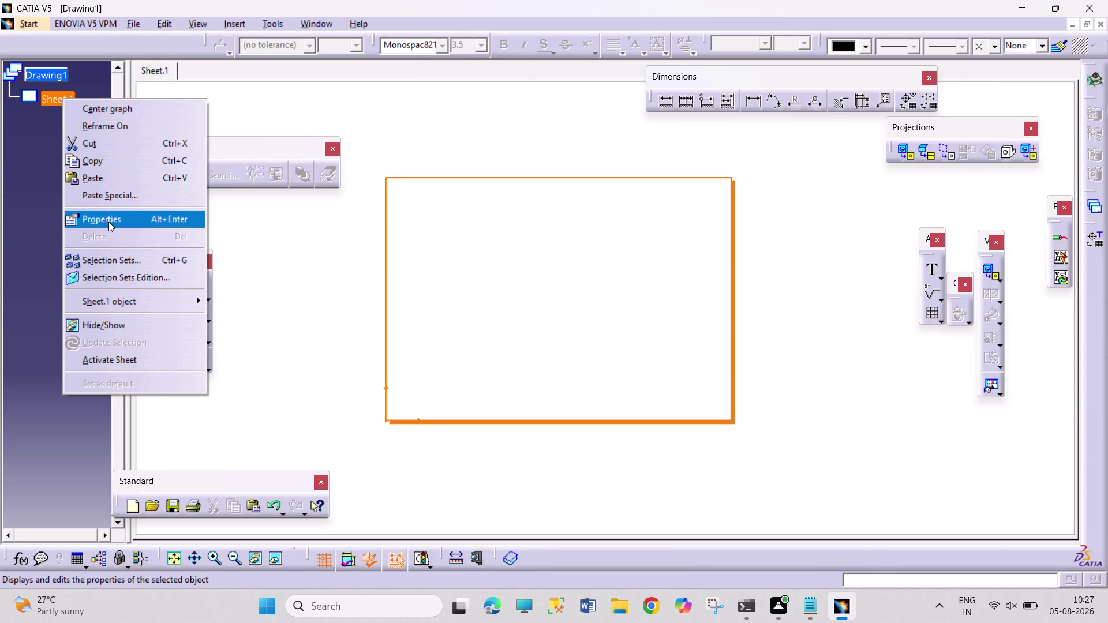
click(108, 222)
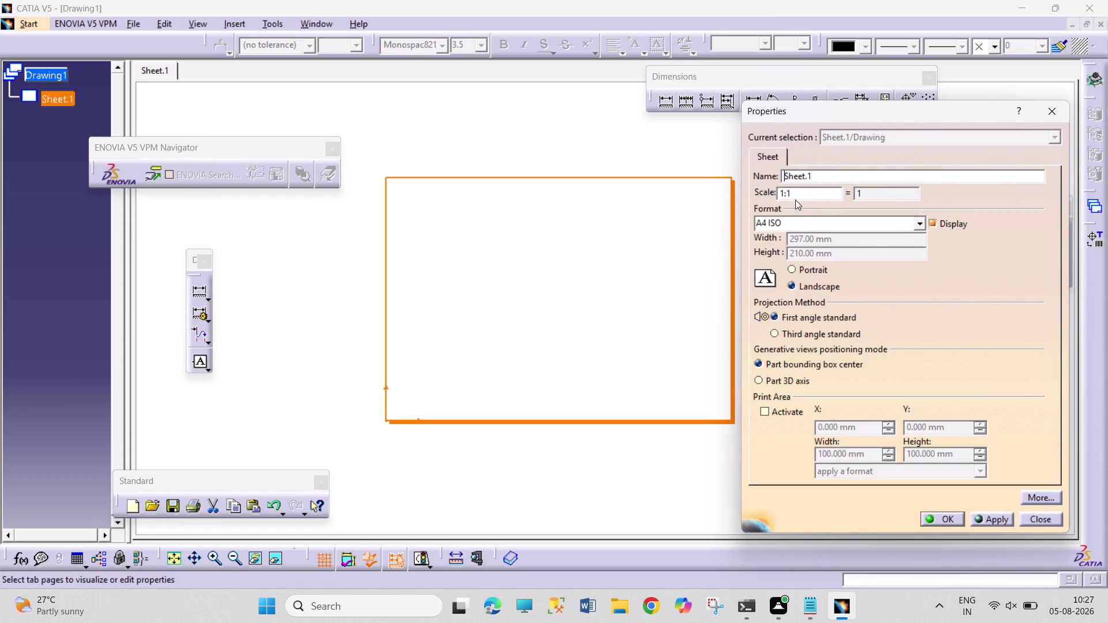
click(916, 228)
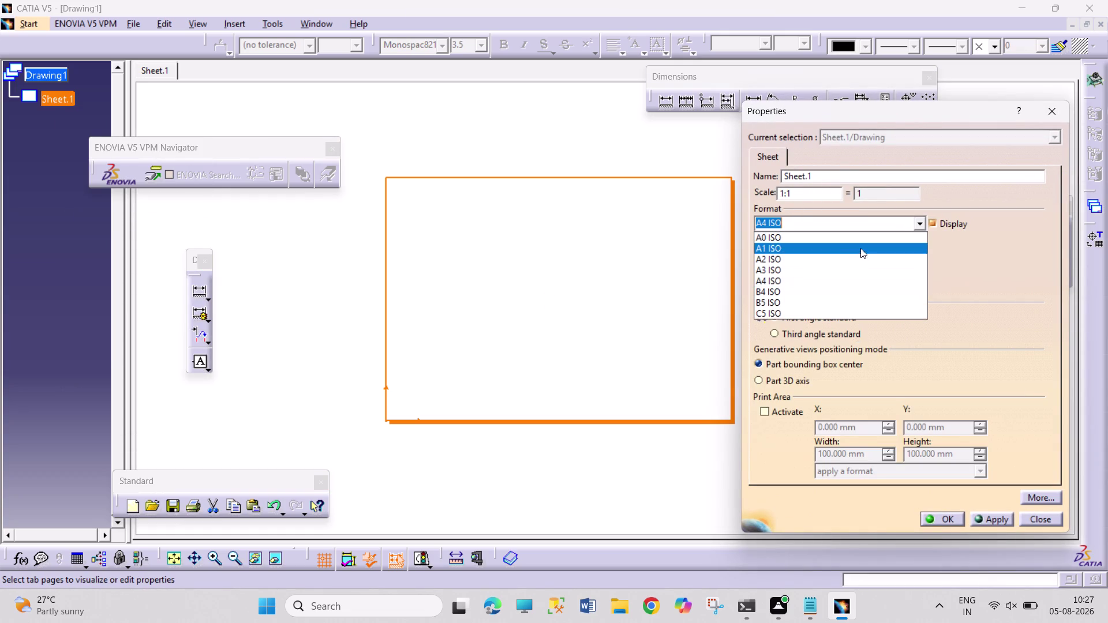
click(819, 269)
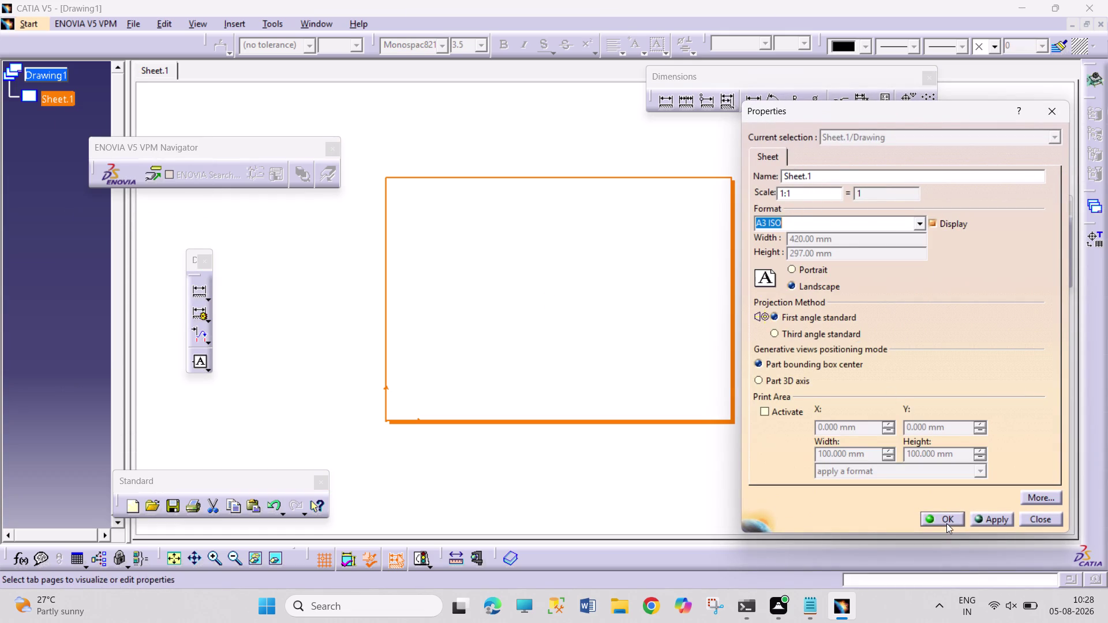
click(946, 523)
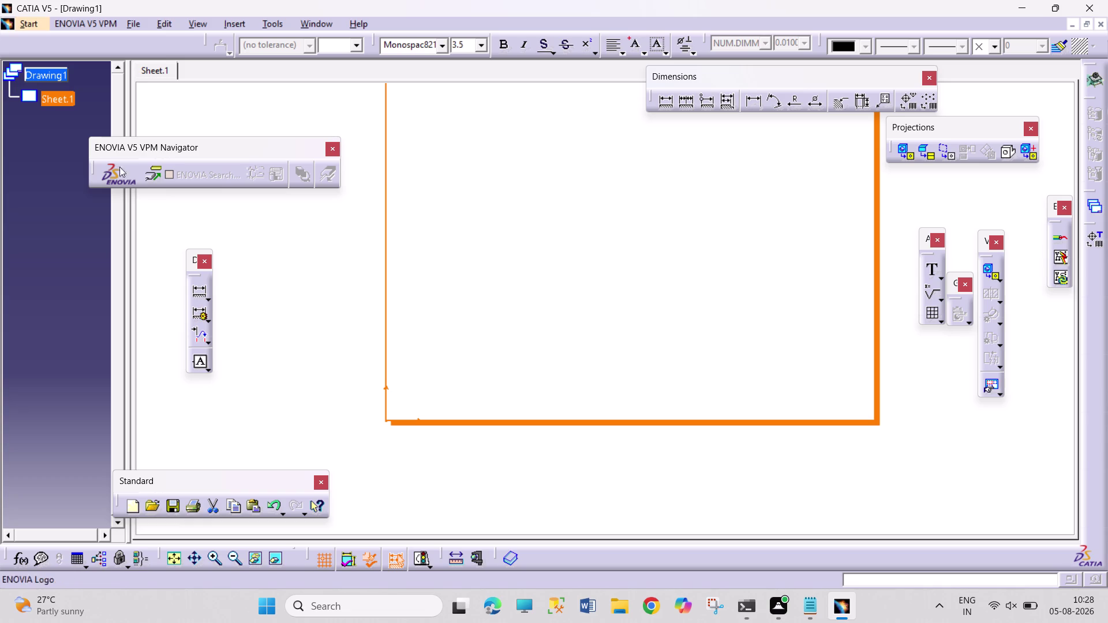
click(134, 18)
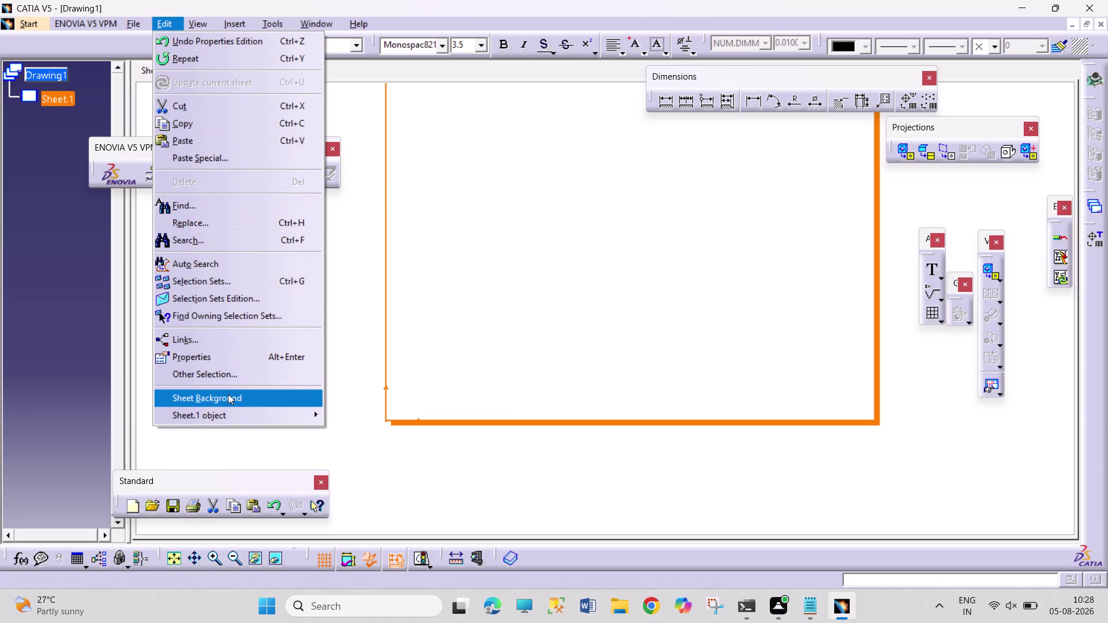
Create the Drawing Titleblock Sample 1 frame and title block on the sheet background.
click(228, 394)
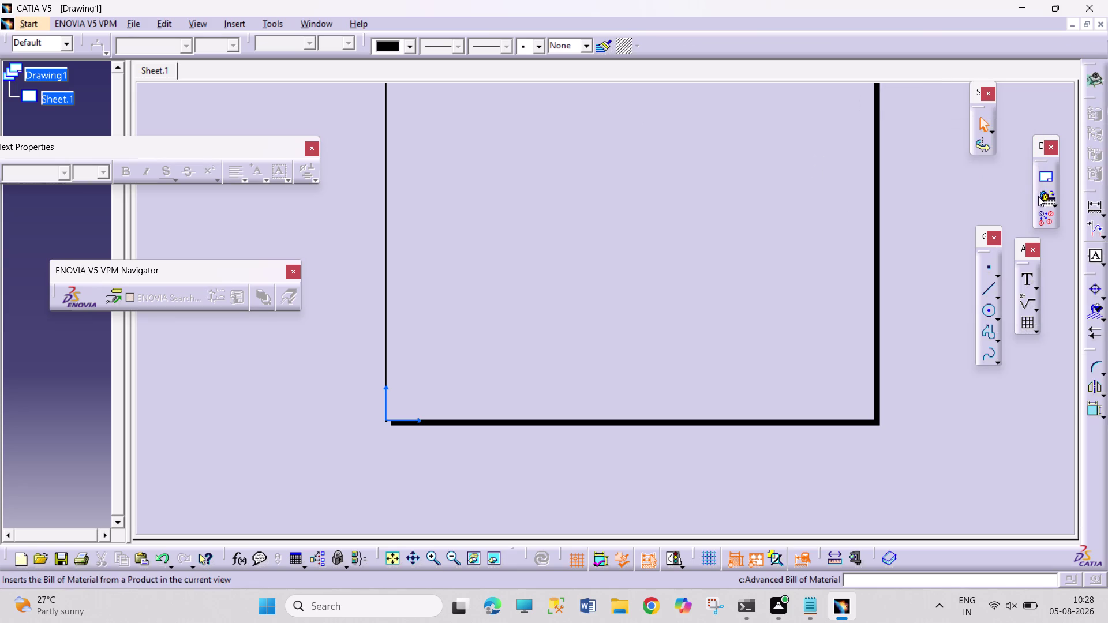
click(1046, 184)
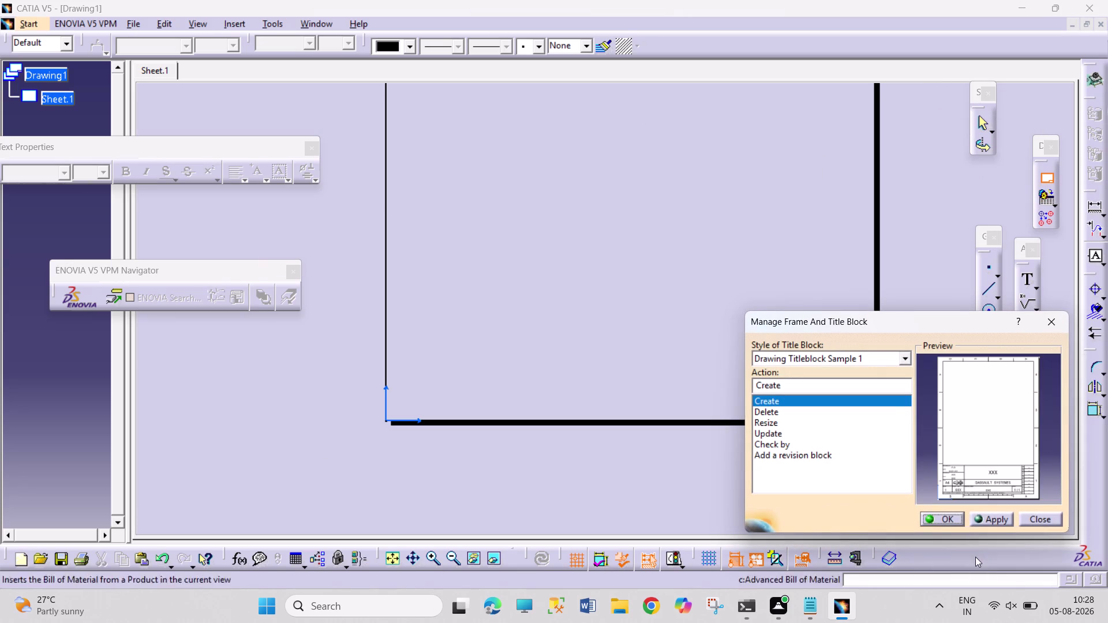
click(946, 524)
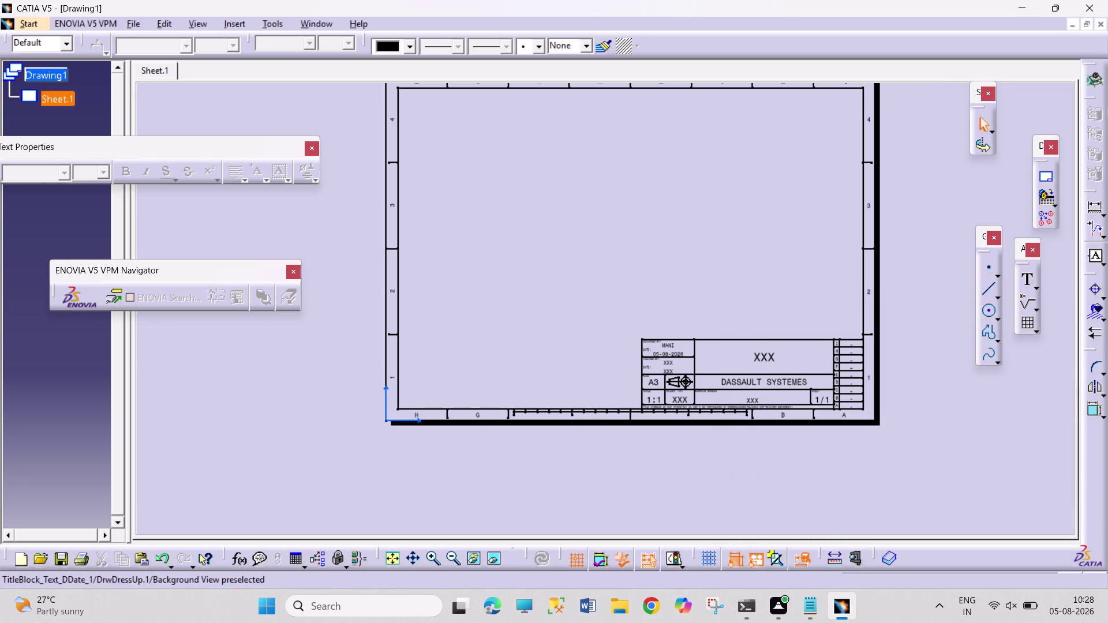
double_click(772, 358)
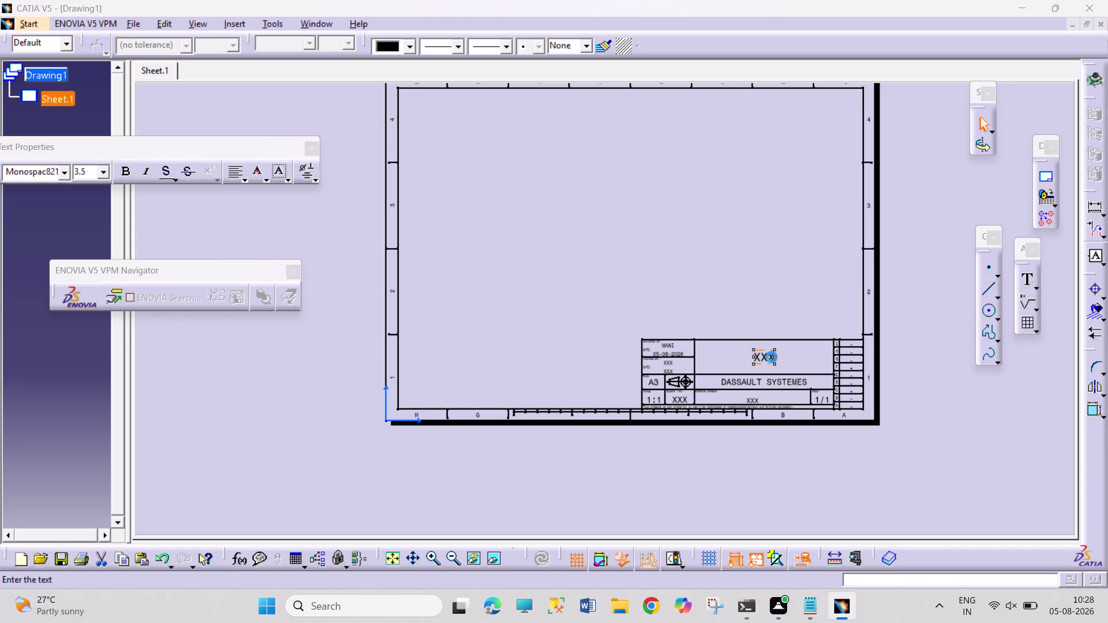
Replace the placeholder drawing title with 'PART MODELLING'.
key(p)
key(a)
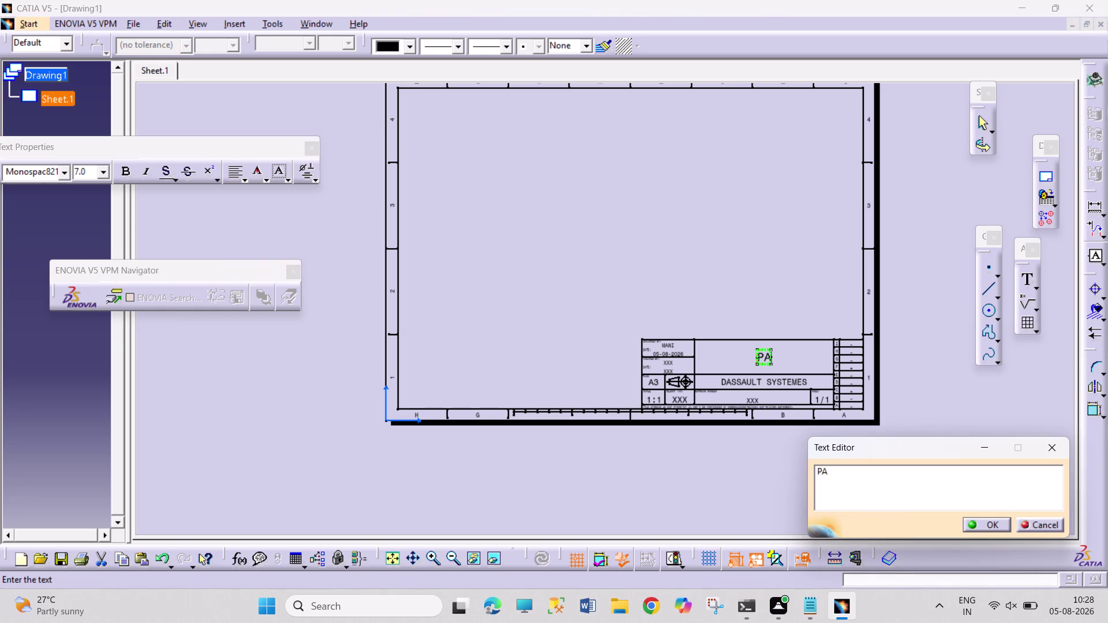
text(RT MO)
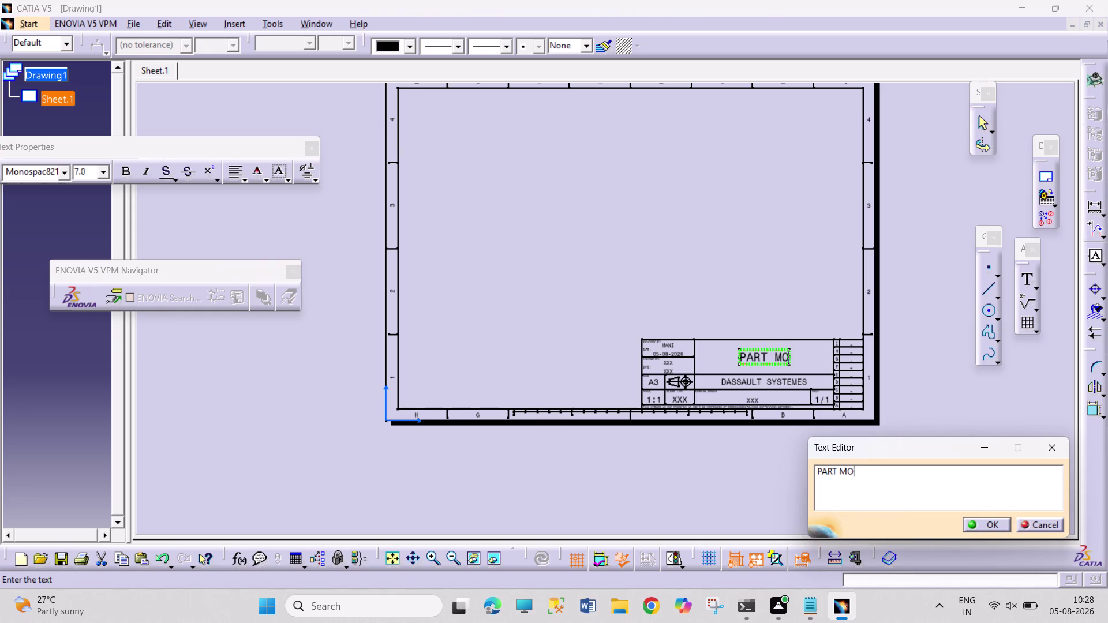
text(DELLING)
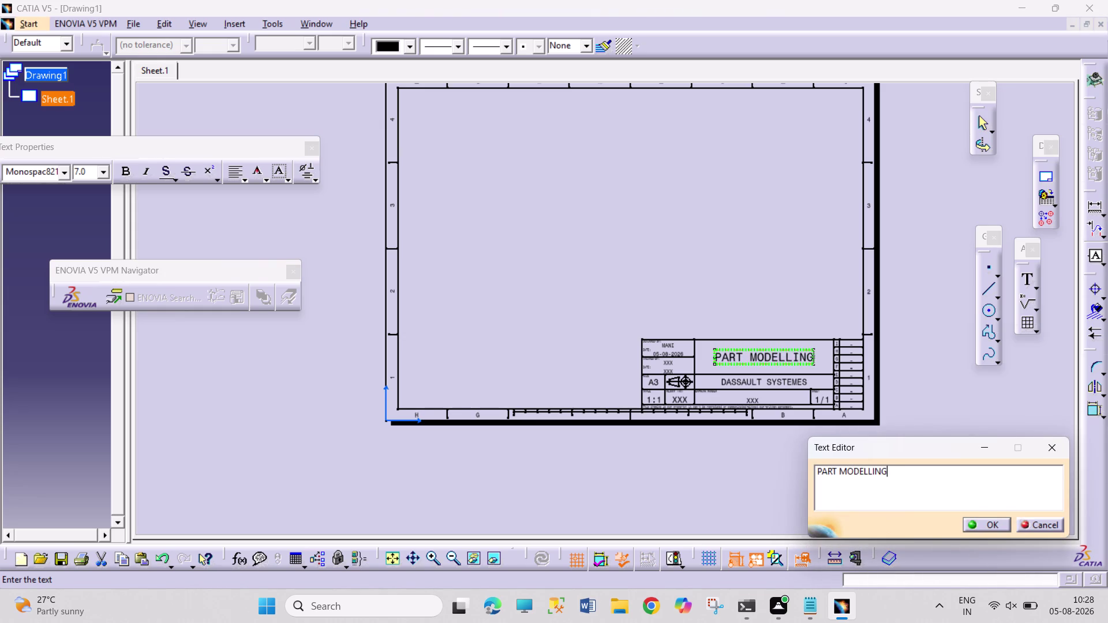
double_click(666, 345)
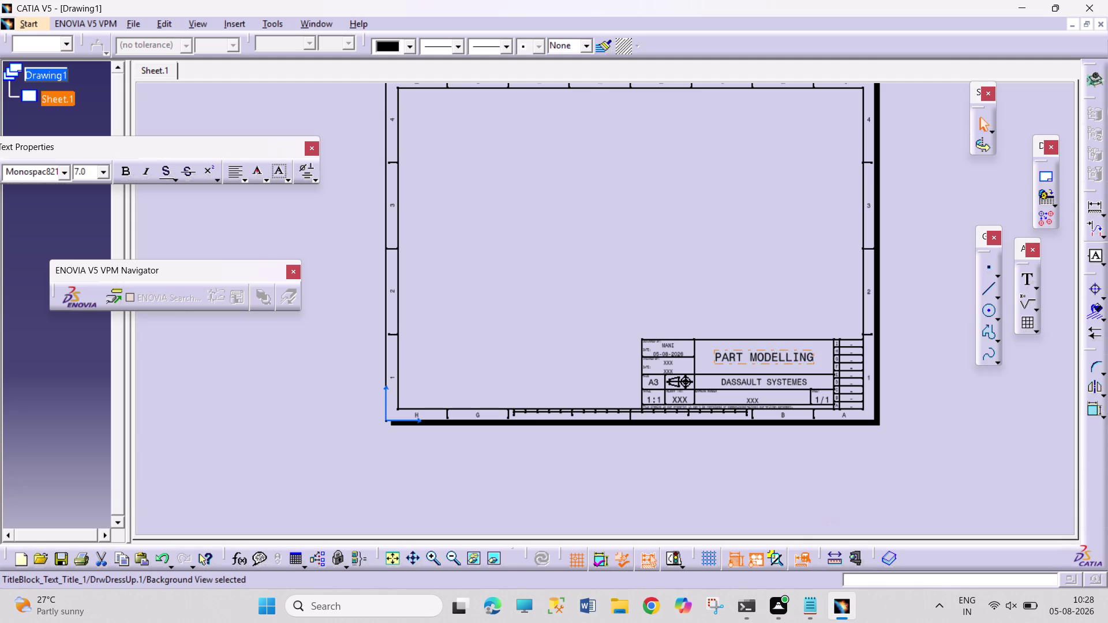
double_click(670, 344)
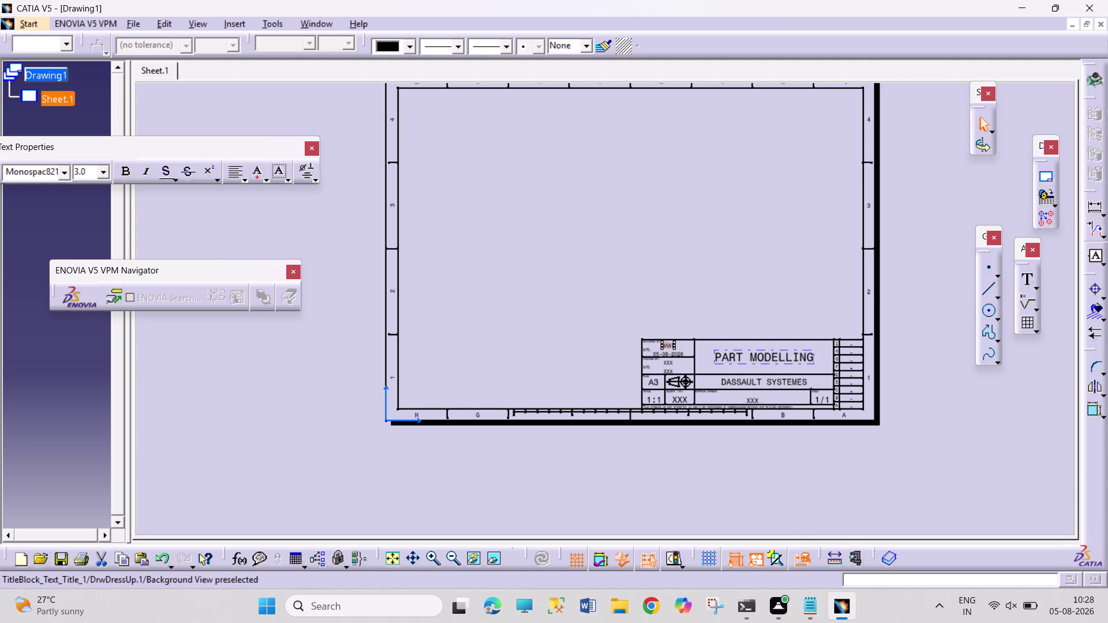
Enter 'PRAVEEN KUMAR' as the designer name in the title block.
middle_drag(711, 348, 739, 243)
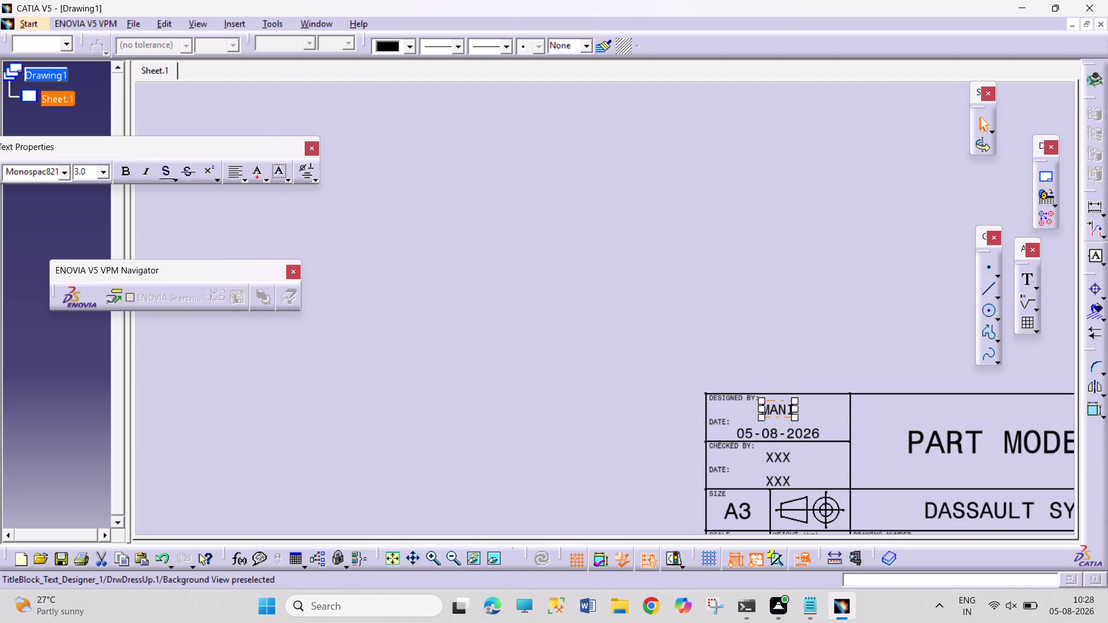
double_click(780, 408)
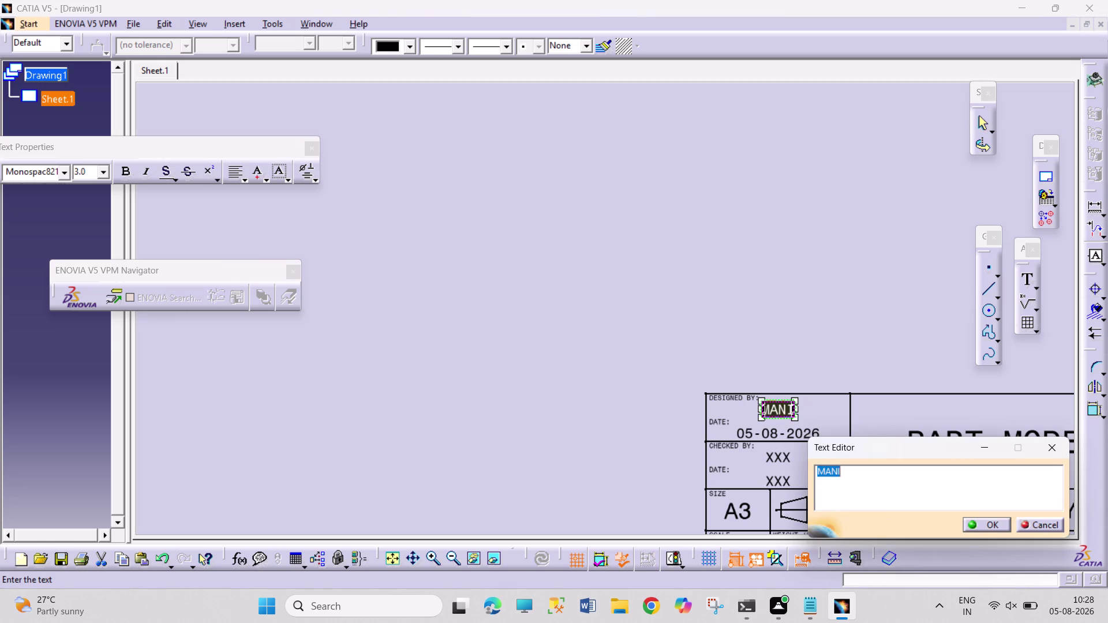
text(PRAVE)
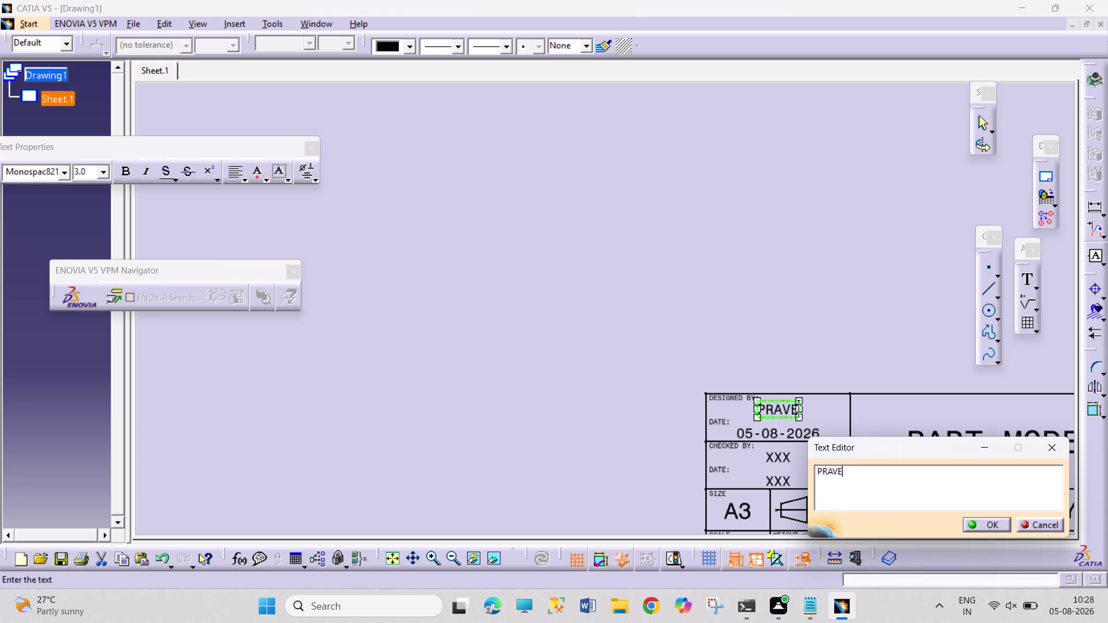
text(EN KUMAR)
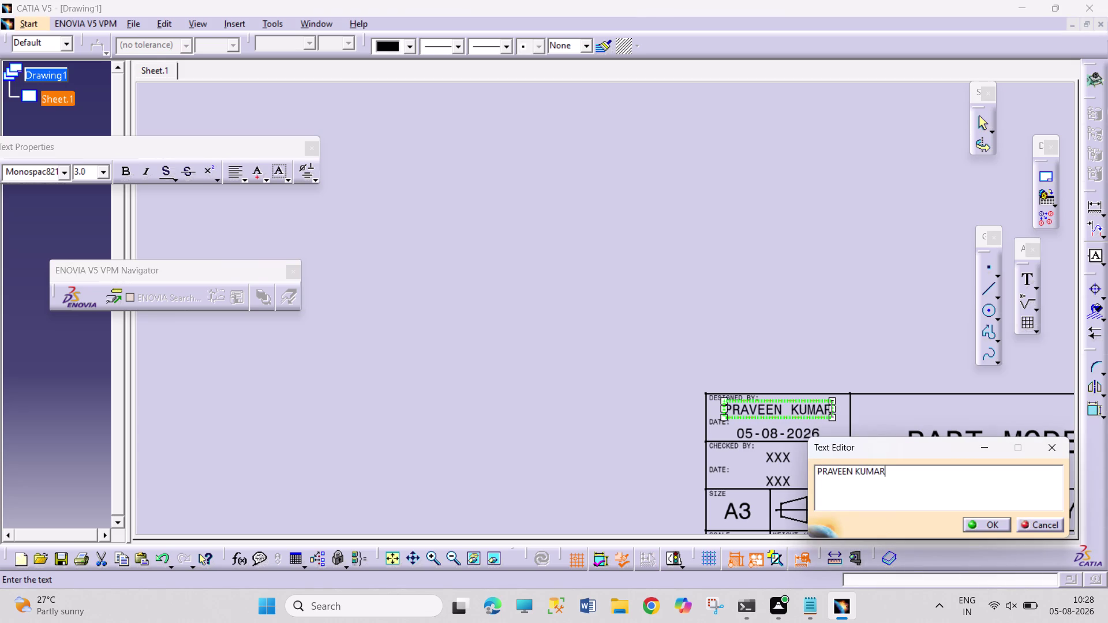
click(975, 530)
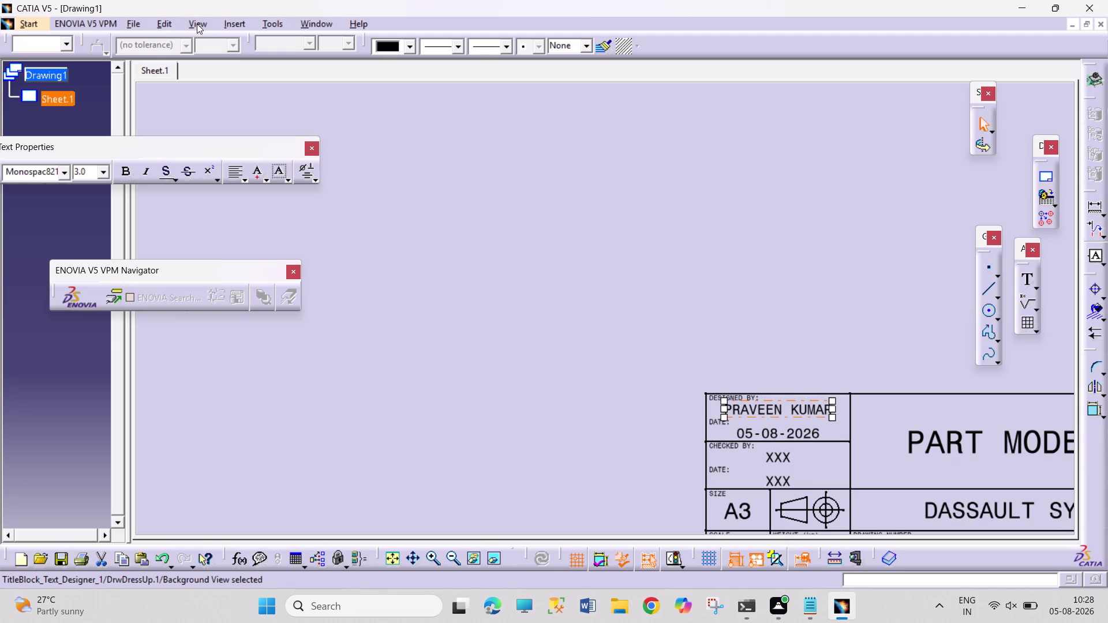
click(171, 22)
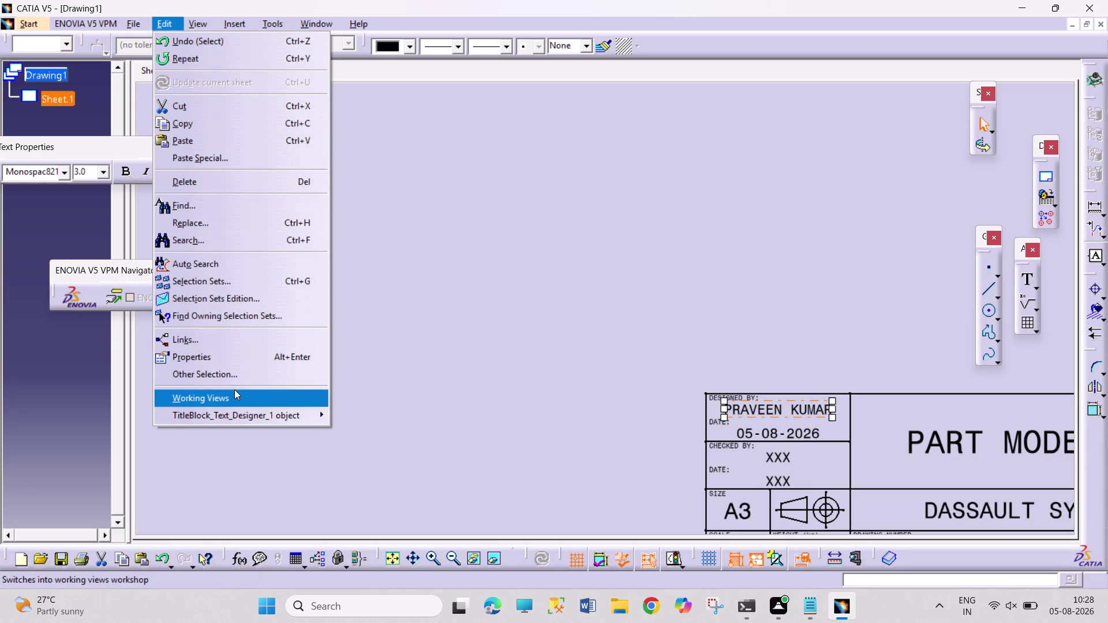
Return to Working Views, bring the sheet frame into view, and start a front view.
click(234, 389)
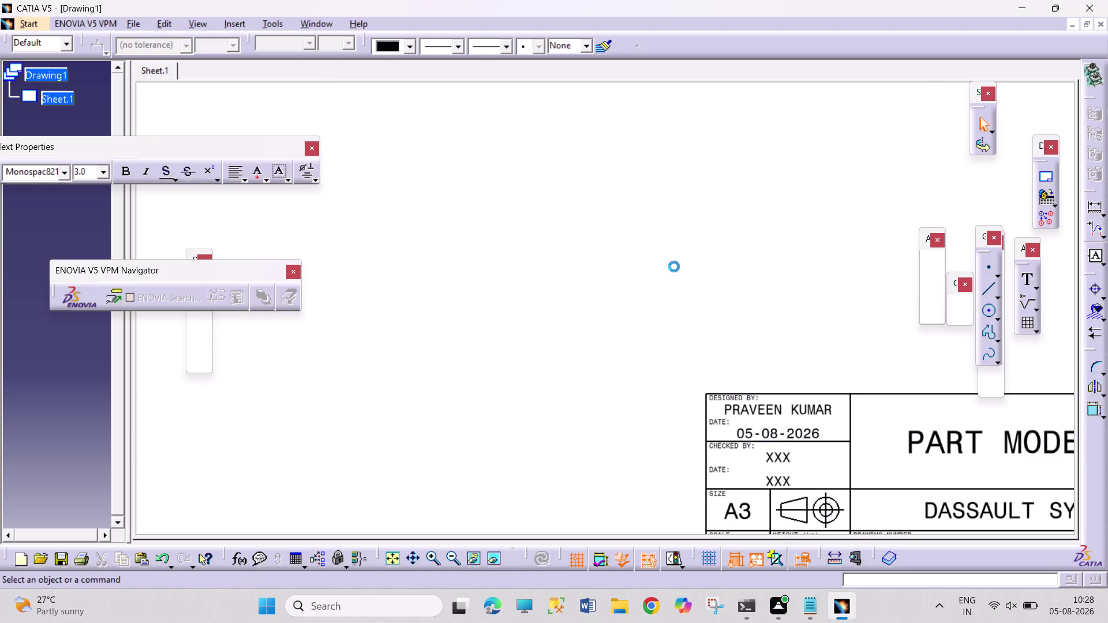
middle_drag(636, 240, 606, 298)
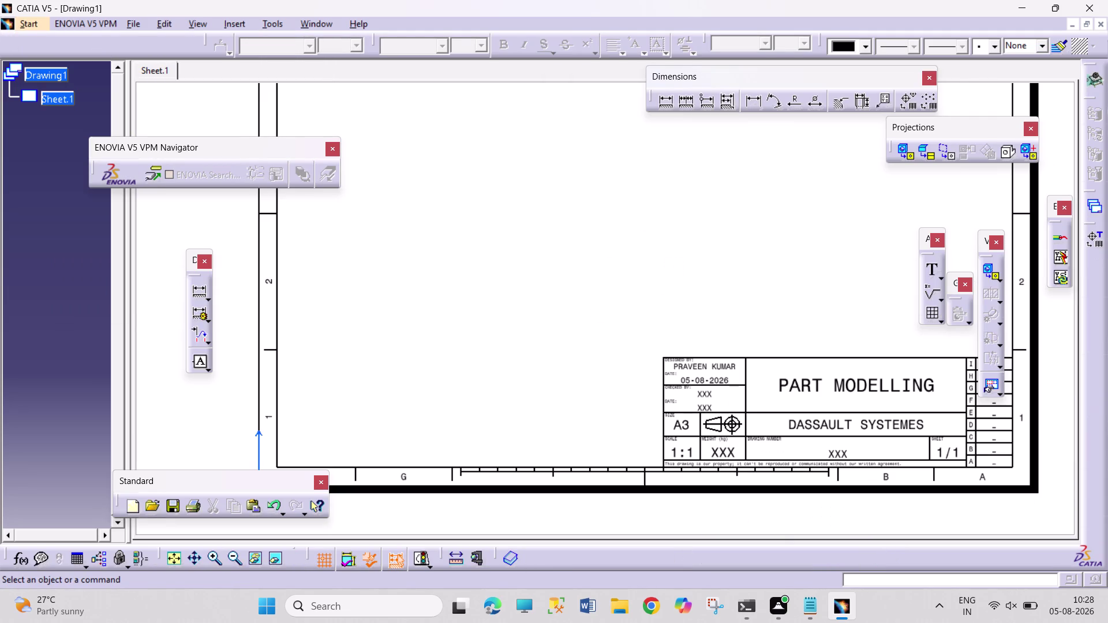
click(171, 550)
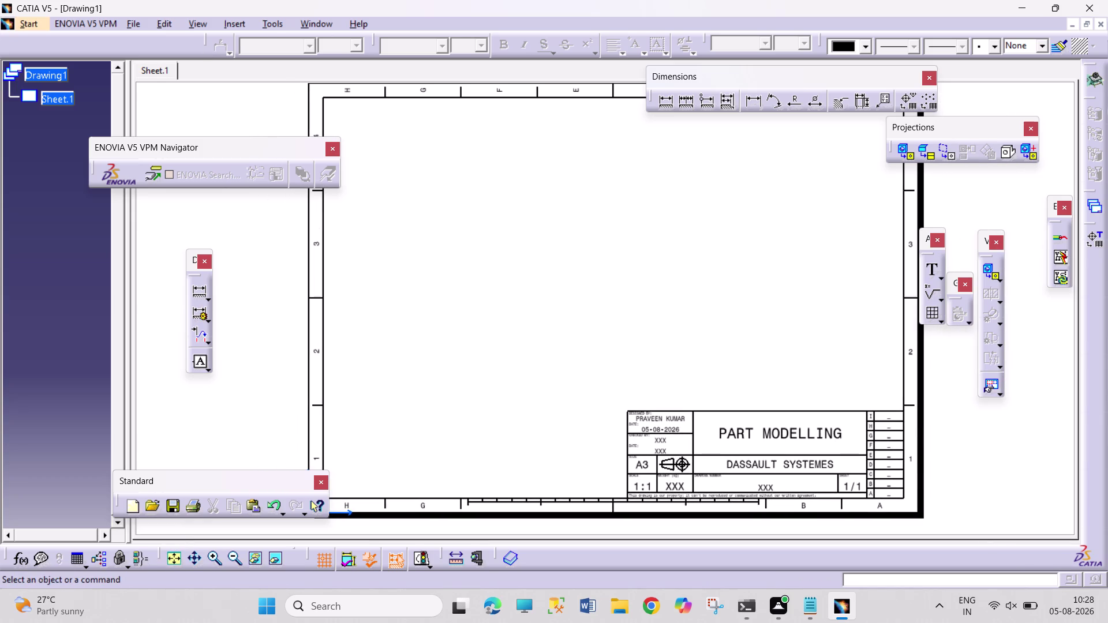
click(903, 146)
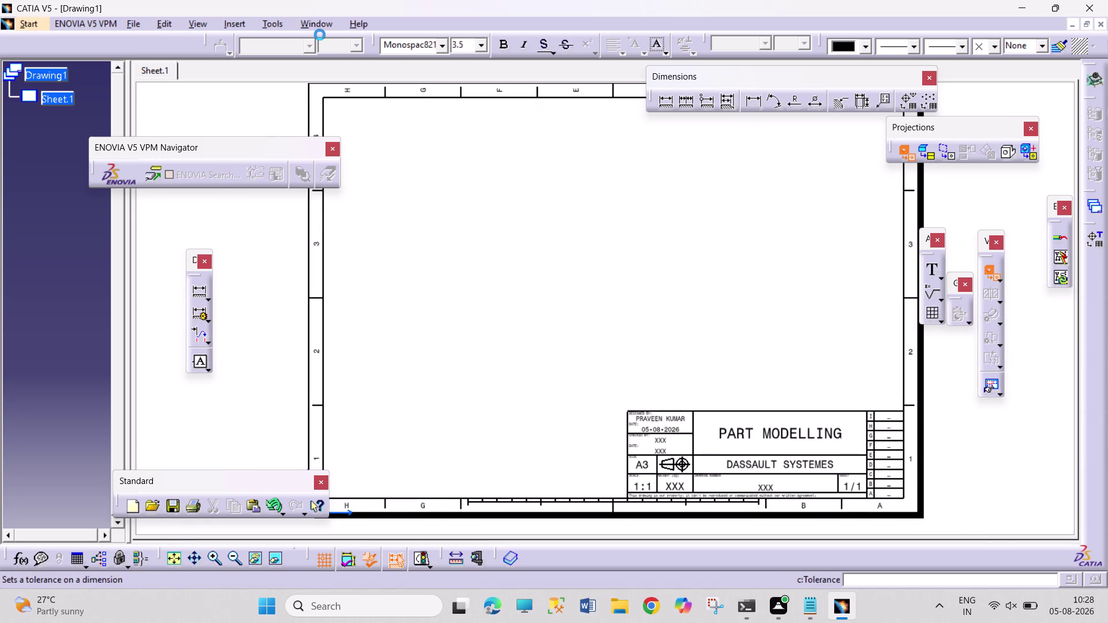
click(318, 29)
Pick a face of the PART 13 bracket and place its front view on the A3 sheet.
click(364, 119)
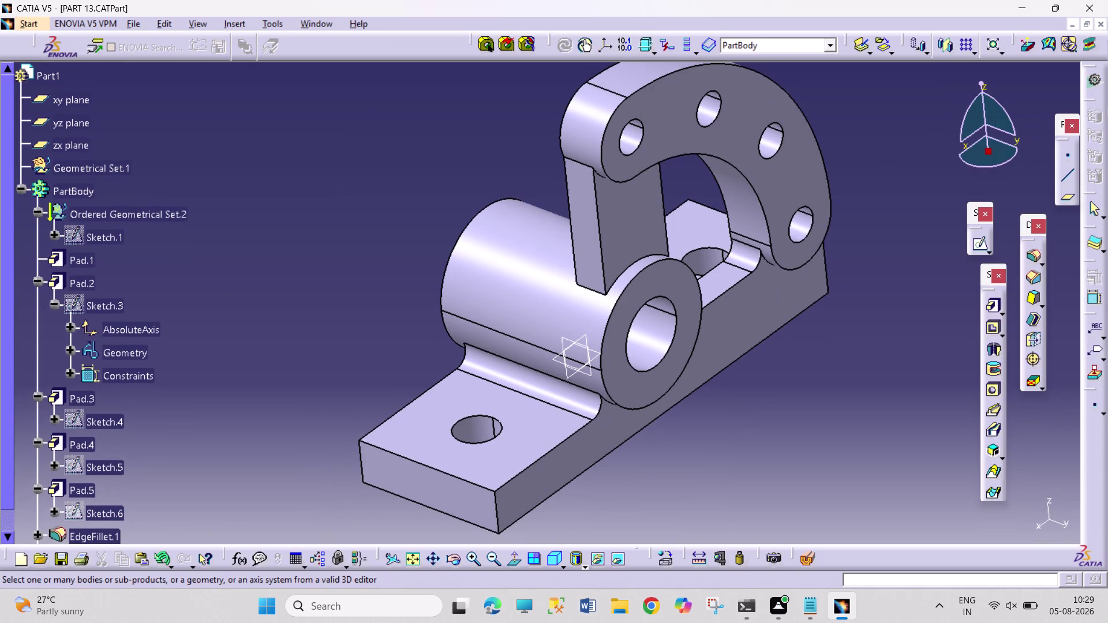
click(768, 297)
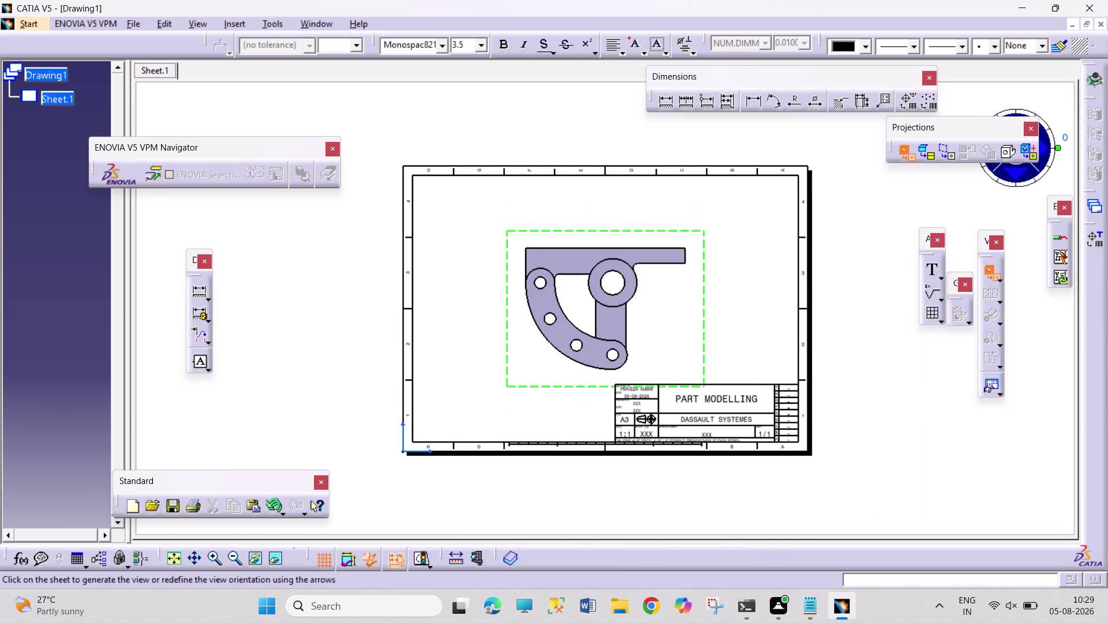
click(636, 273)
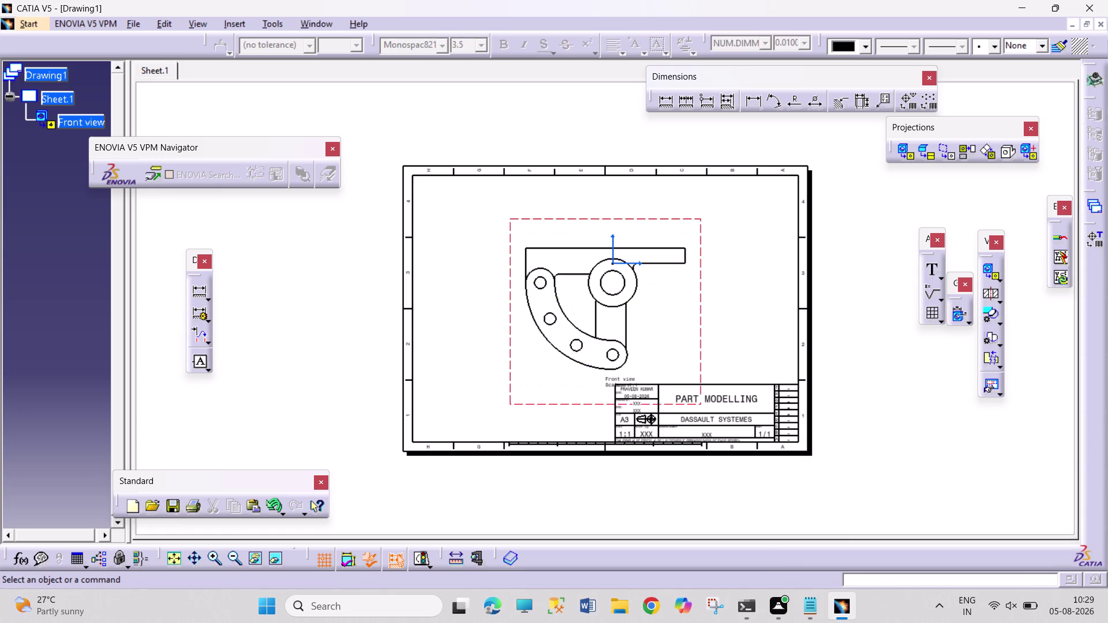
right_click(701, 249)
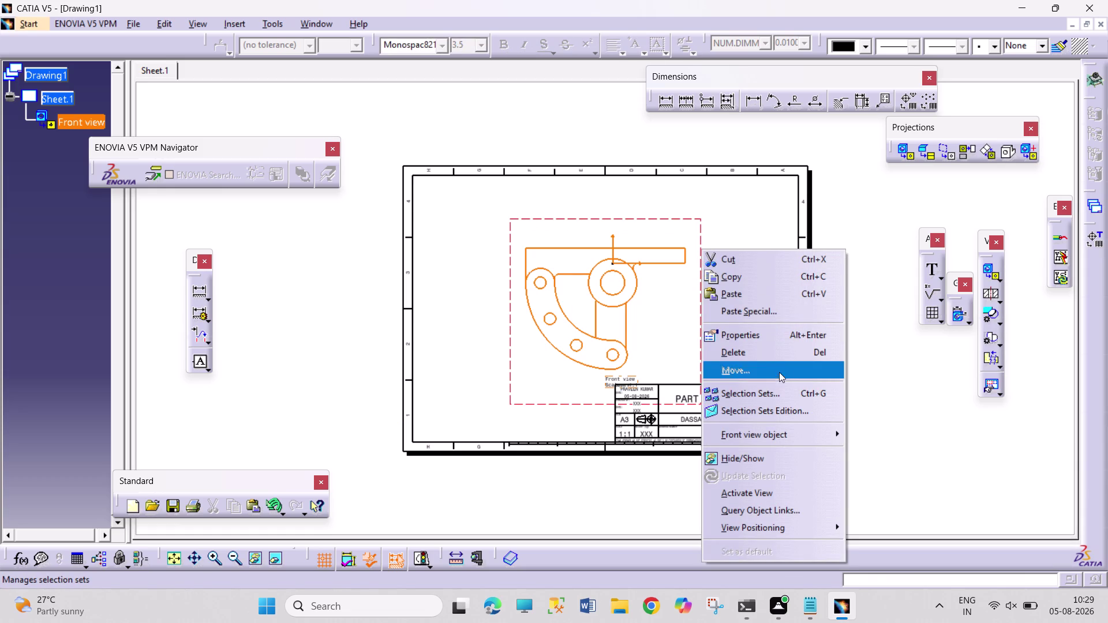
Rotate the front view to 180 degrees and drag it to the sheet's upper left.
click(779, 336)
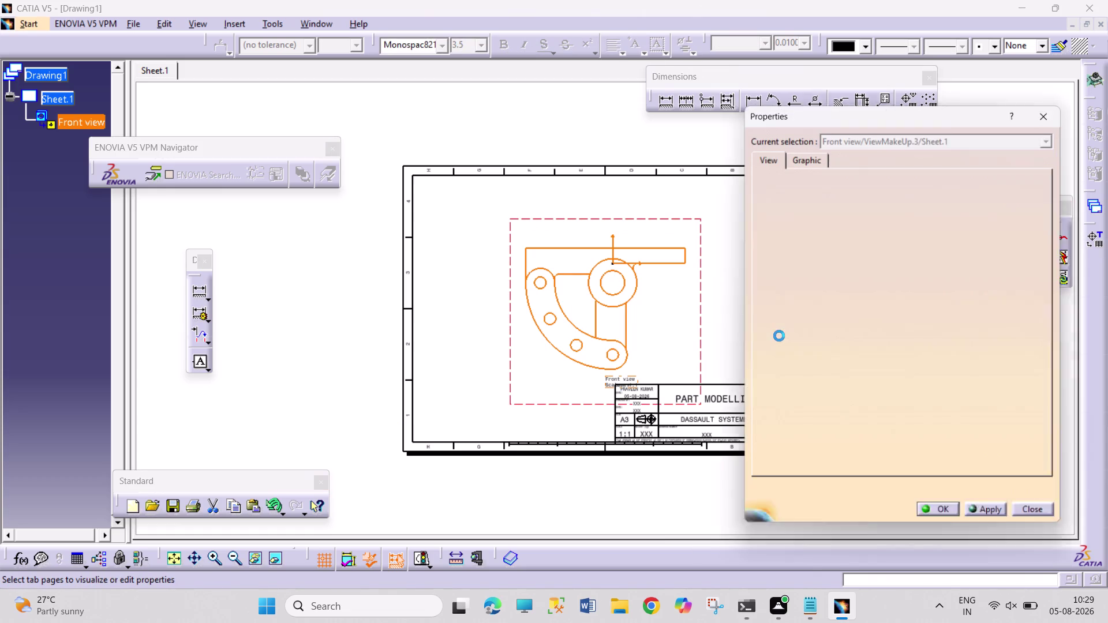
drag(785, 260, 757, 252)
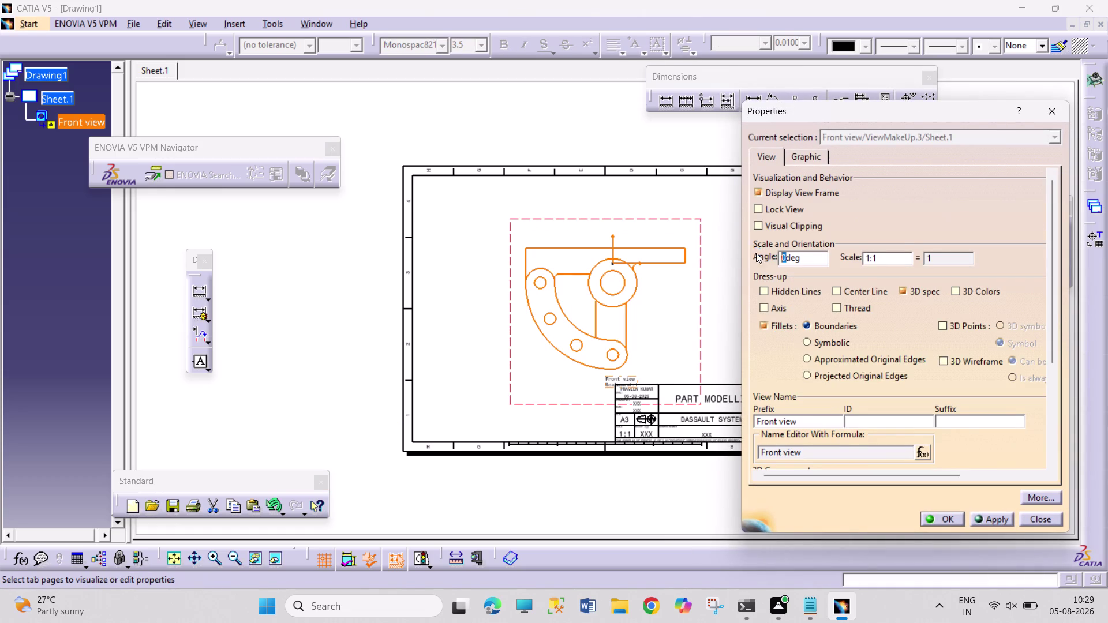
text(180)
key(Return)
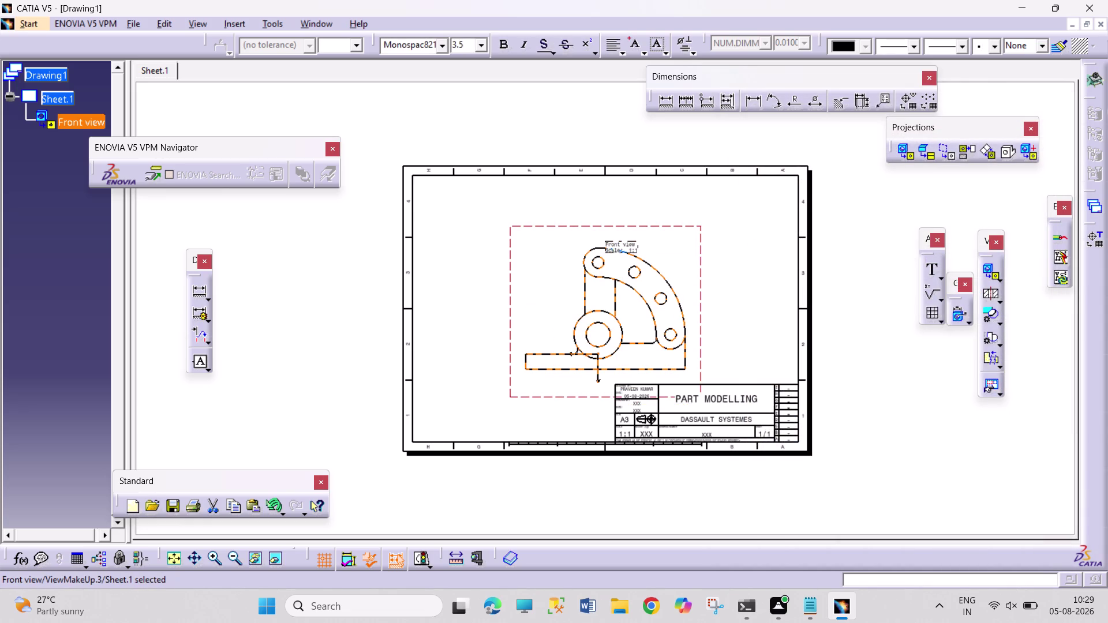
drag(509, 227, 420, 182)
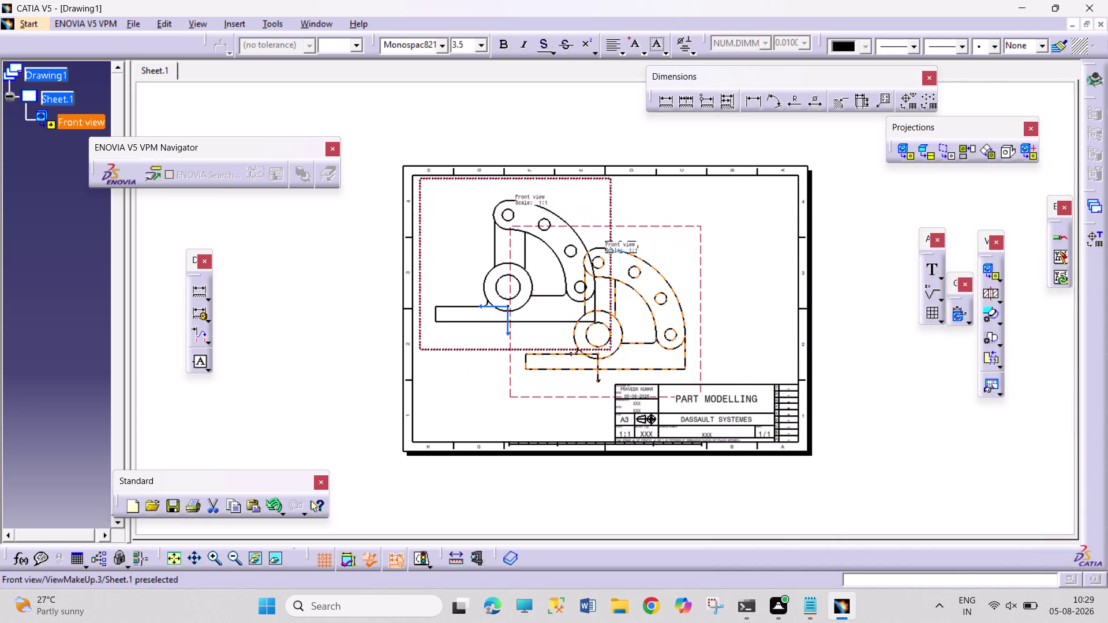
drag(420, 182, 418, 182)
Drop the front view's name and scale caption below the bracket and push the view into the top-left corner.
drag(529, 198, 525, 312)
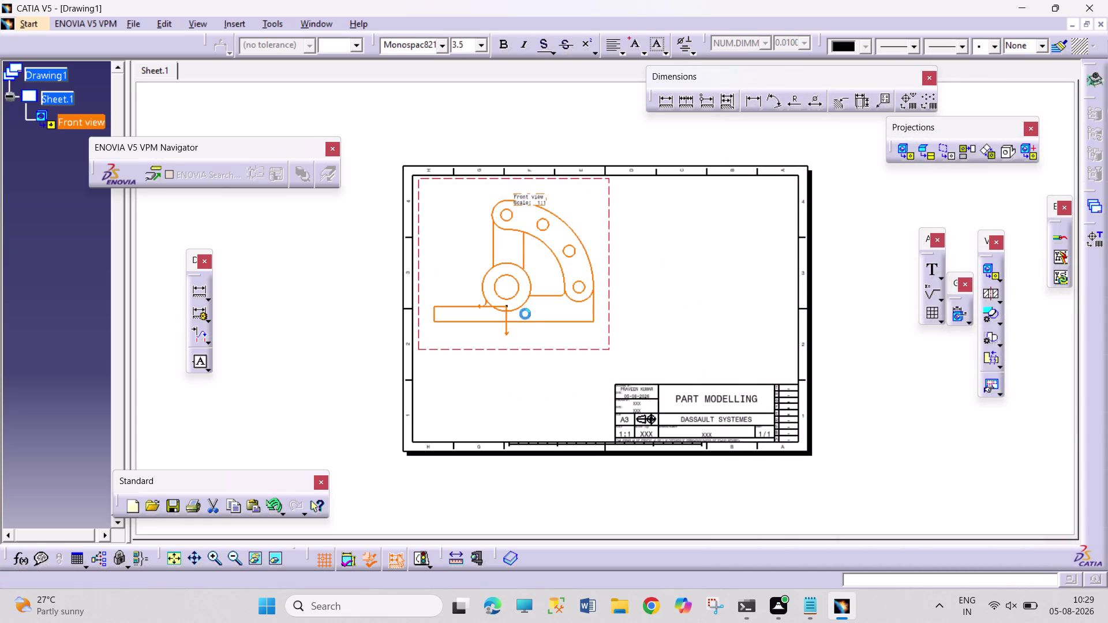
drag(525, 313, 520, 354)
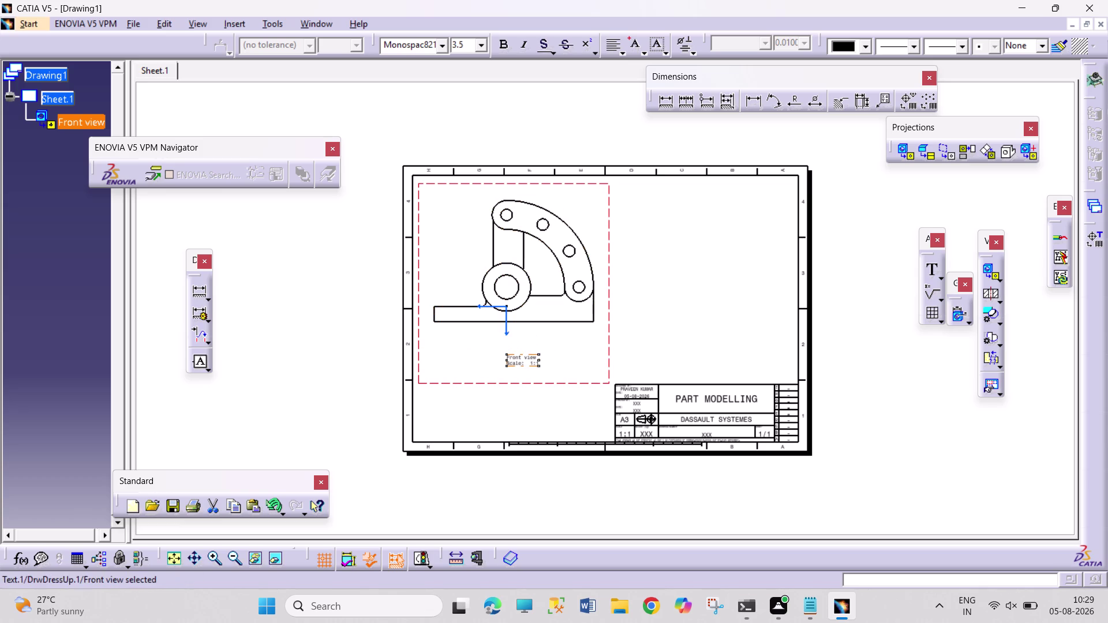
drag(434, 183, 426, 165)
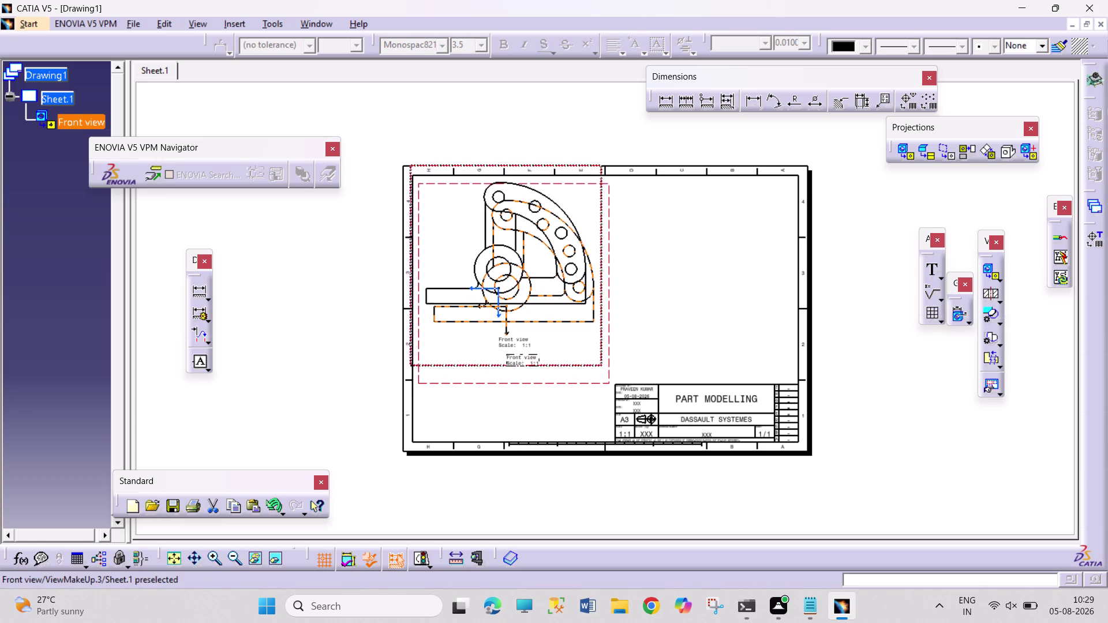
drag(426, 166, 421, 166)
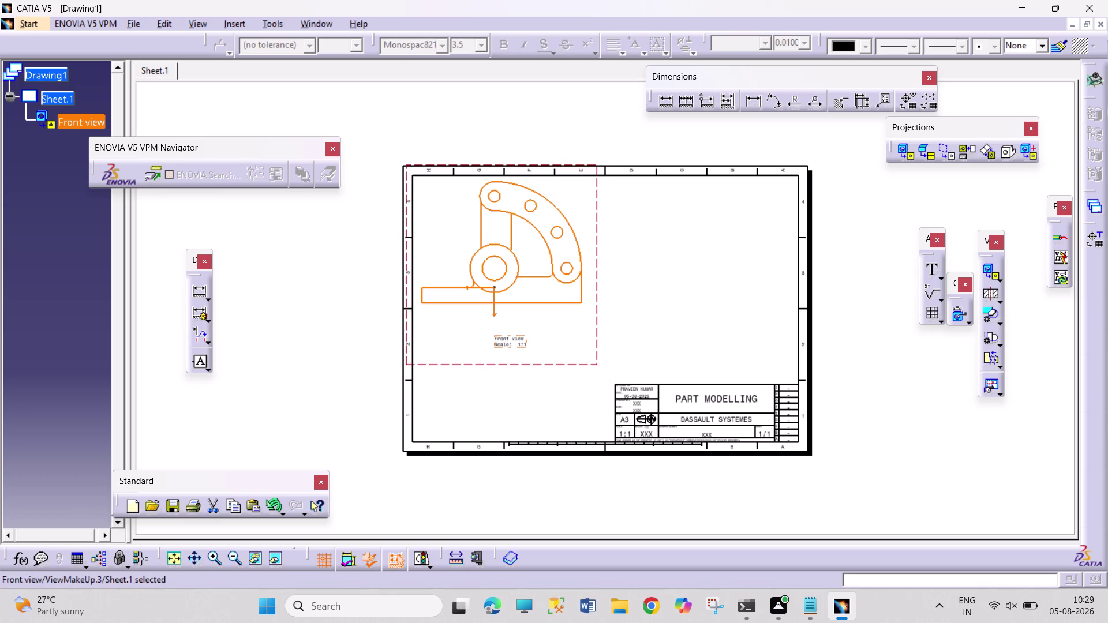
click(842, 328)
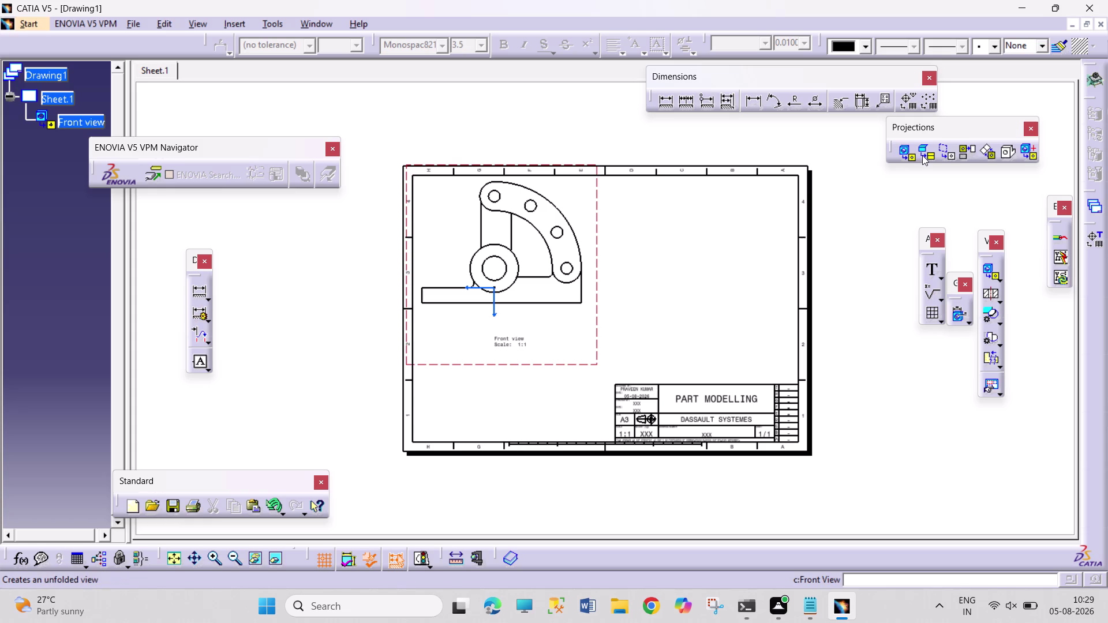
Project a left view to the right of the front view and a top view below it.
click(959, 155)
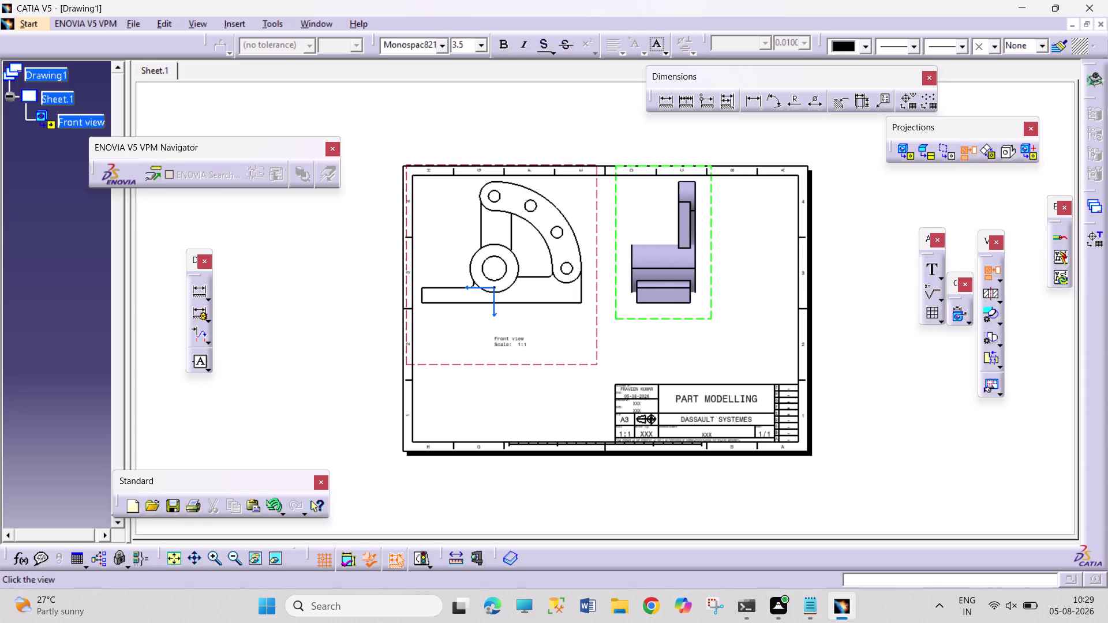
click(650, 247)
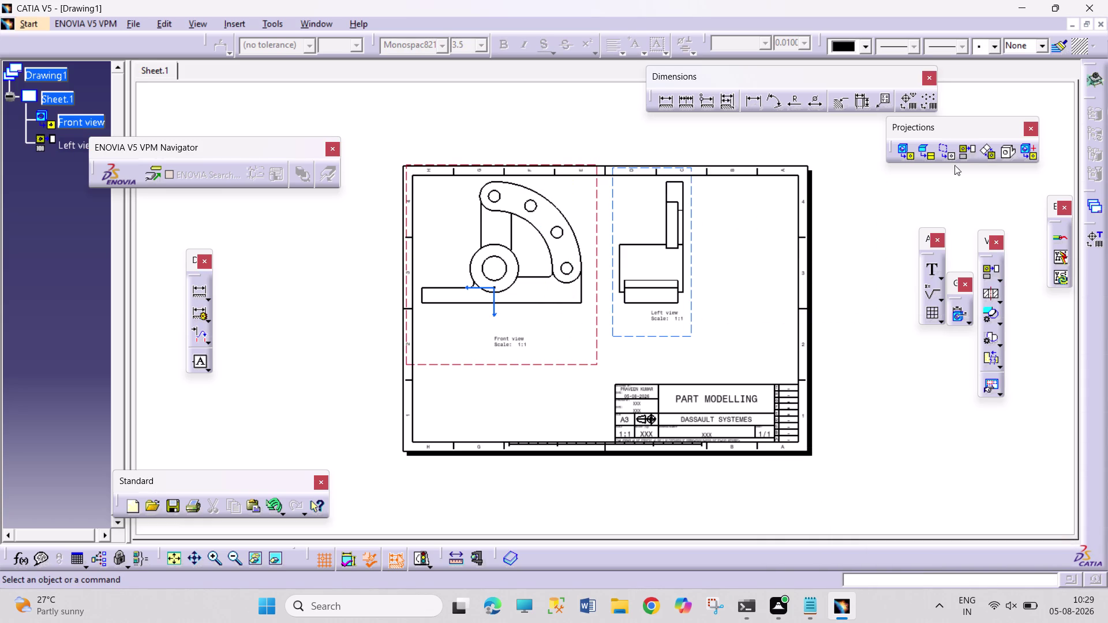
click(962, 153)
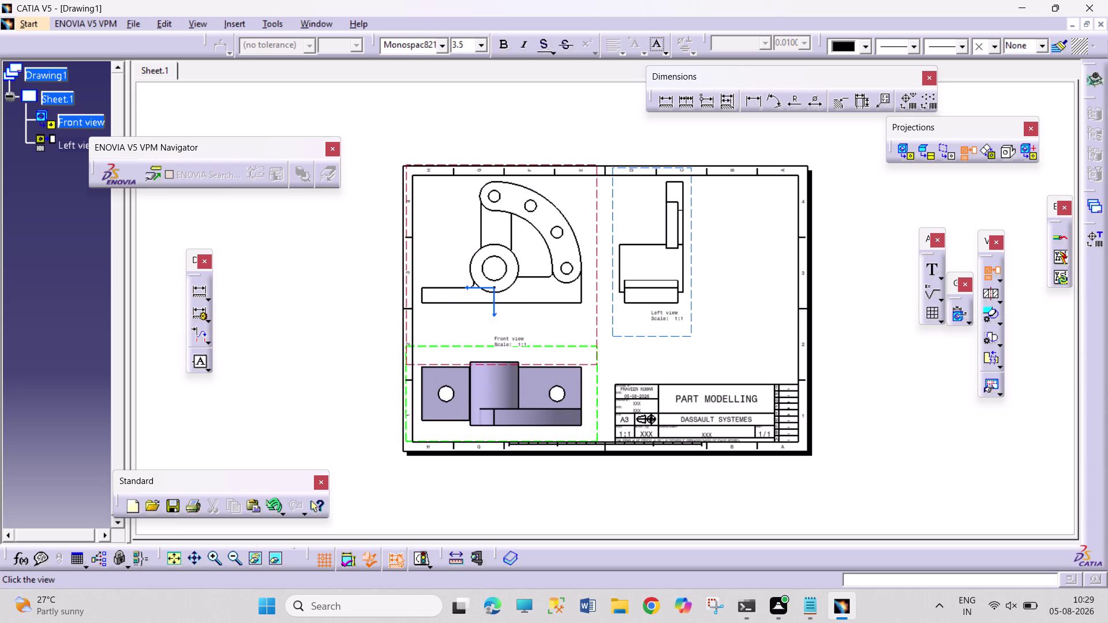
click(551, 388)
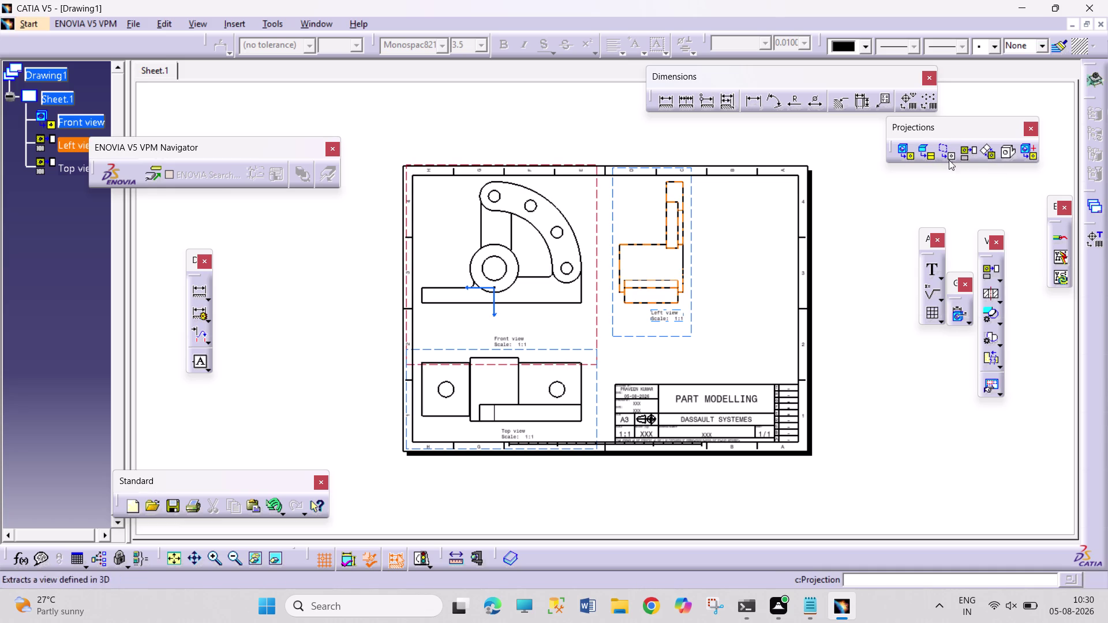
right_click(598, 257)
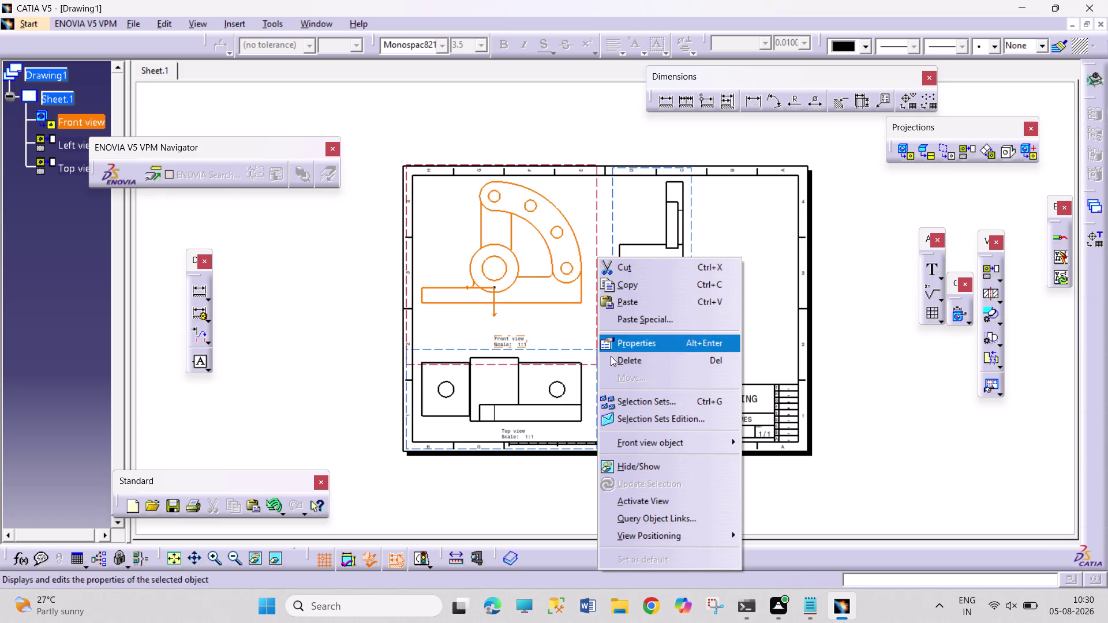
click(663, 342)
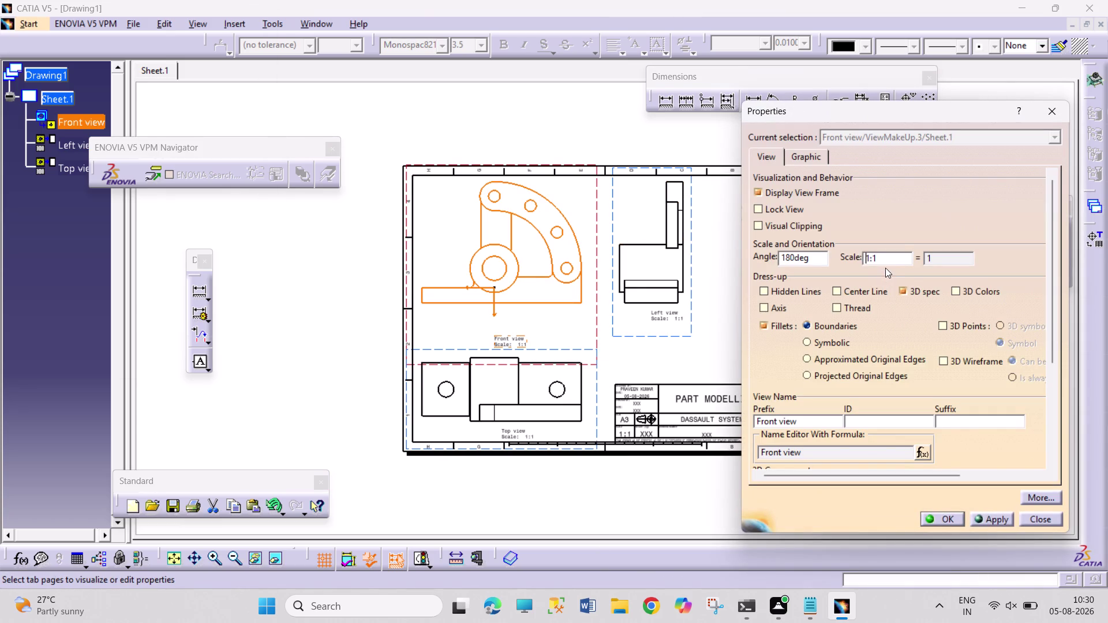
click(886, 259)
text(.5)
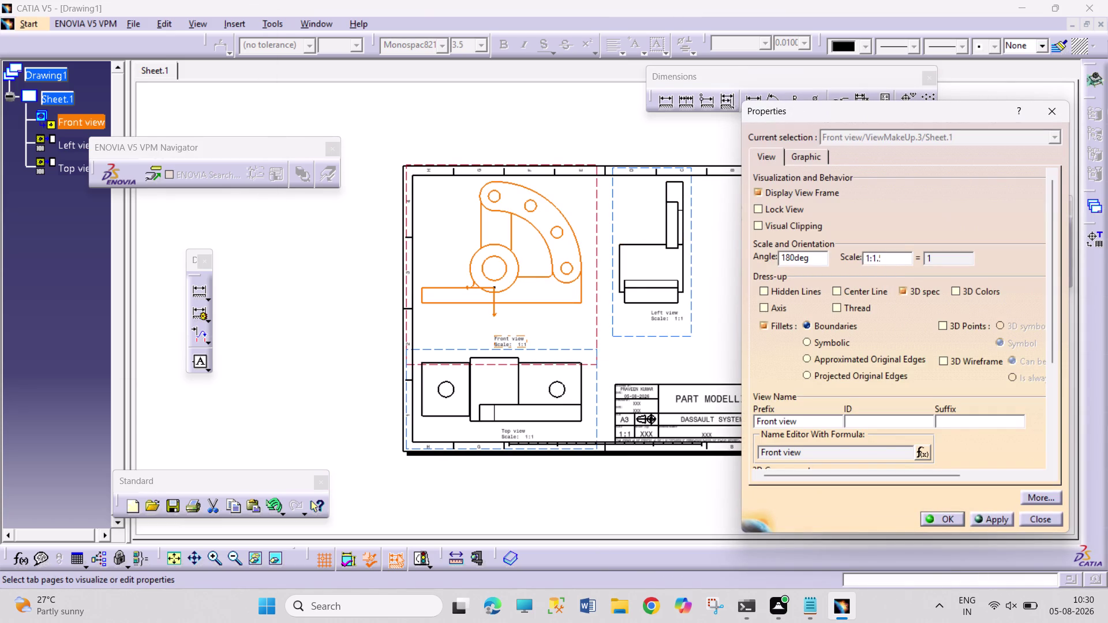
key(Return)
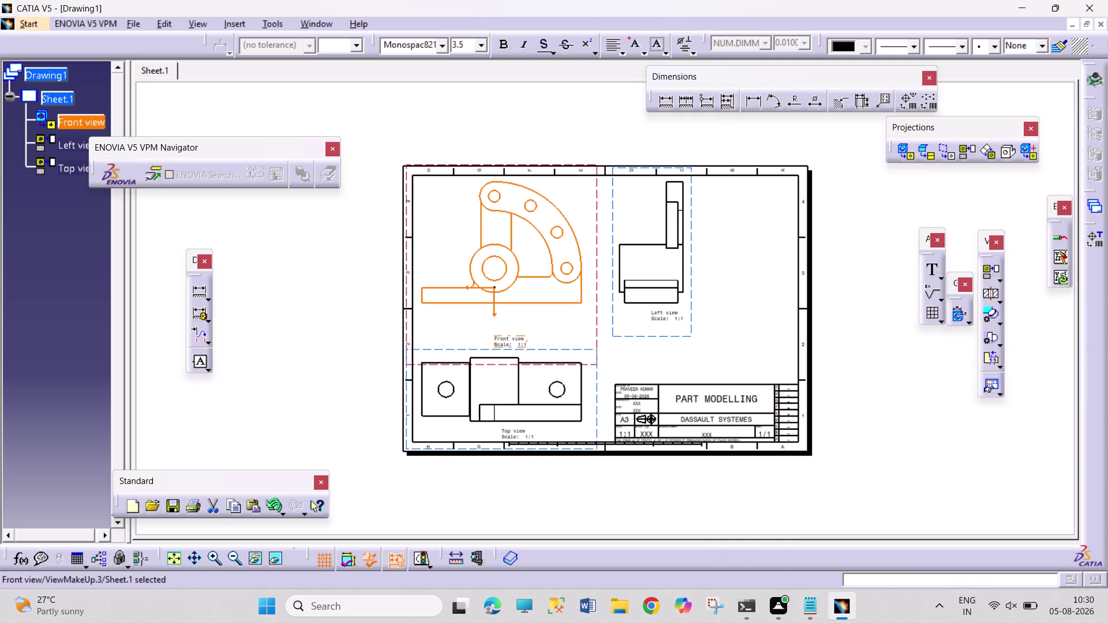
click(855, 281)
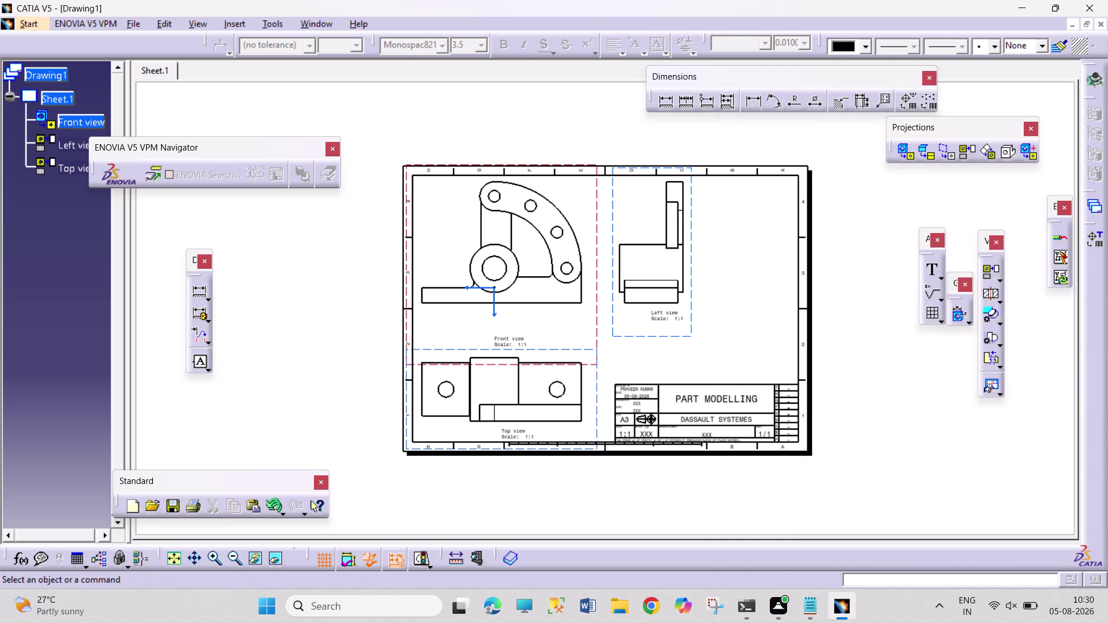
click(855, 281)
click(855, 281)
right_click(600, 317)
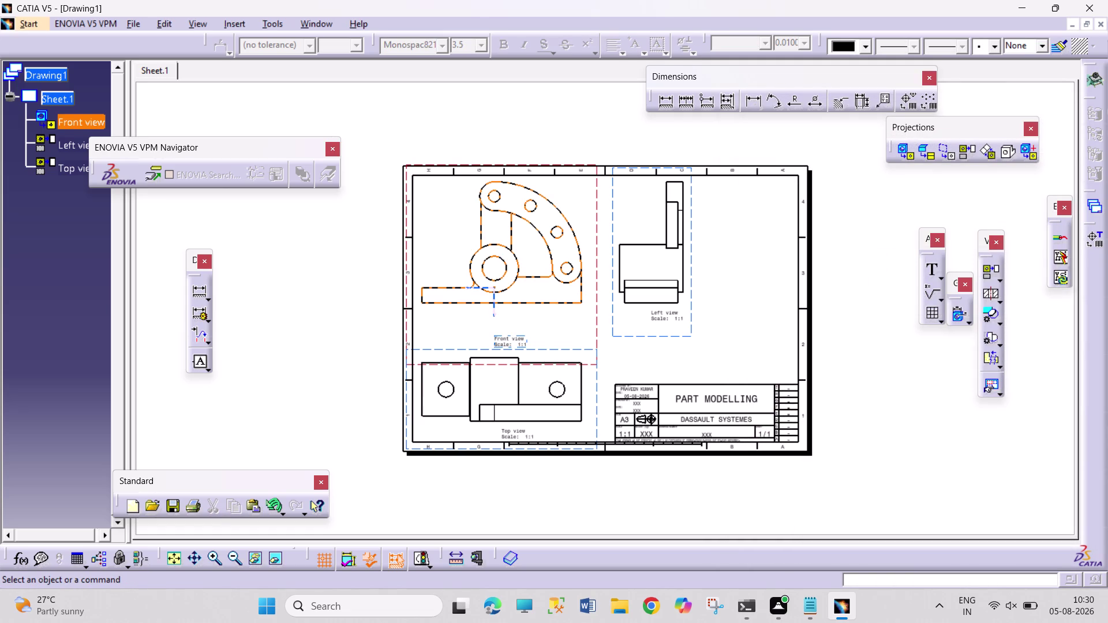
right_click(594, 309)
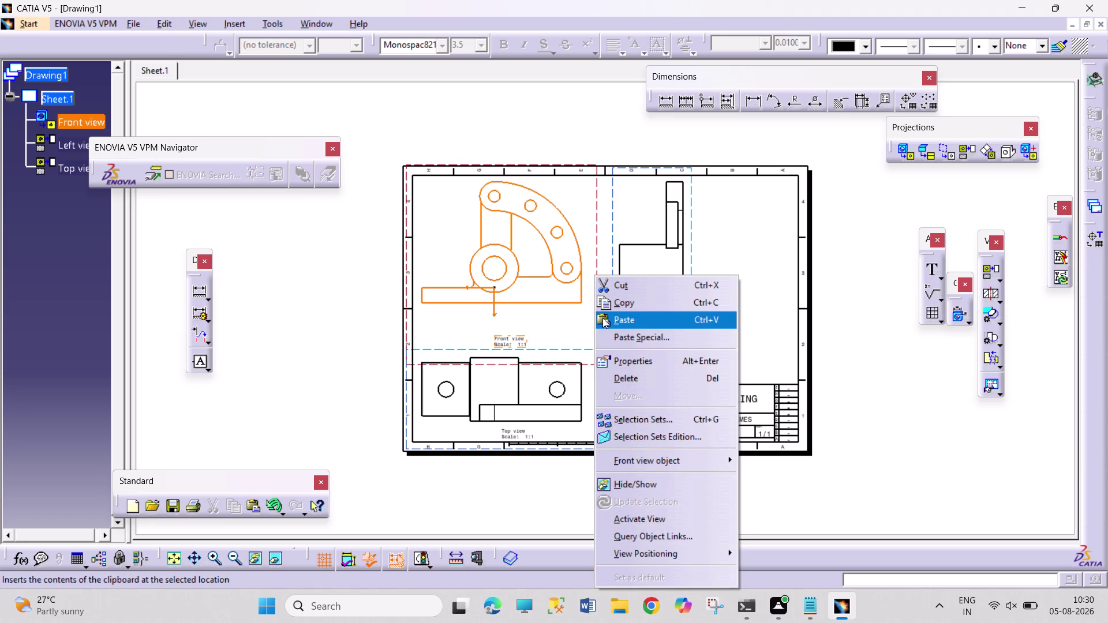
click(633, 358)
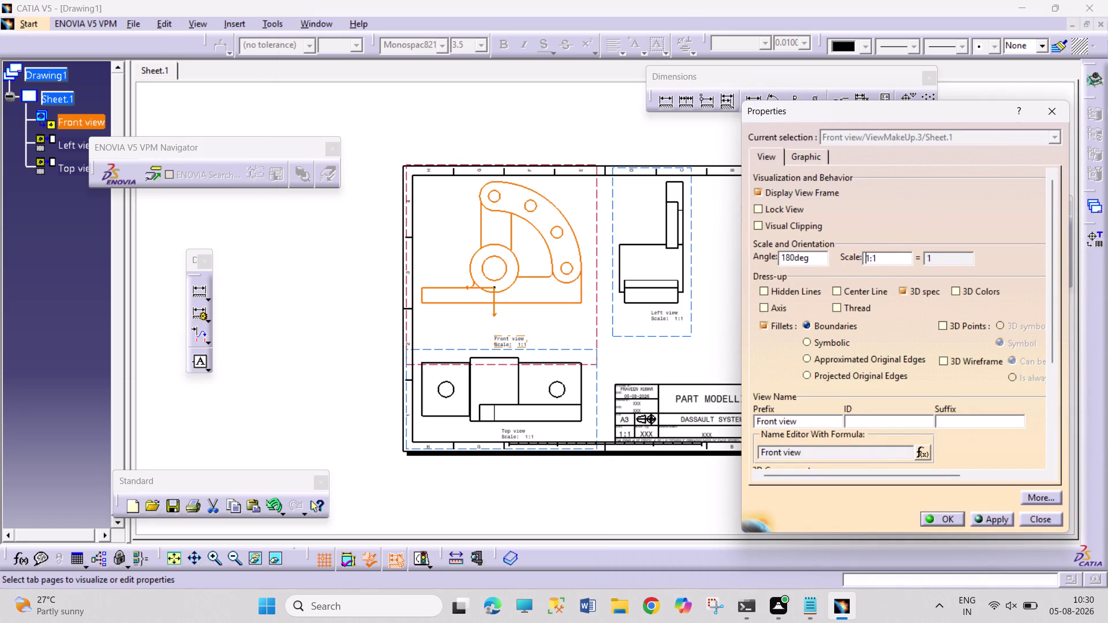
click(882, 261)
key(BackSpace)
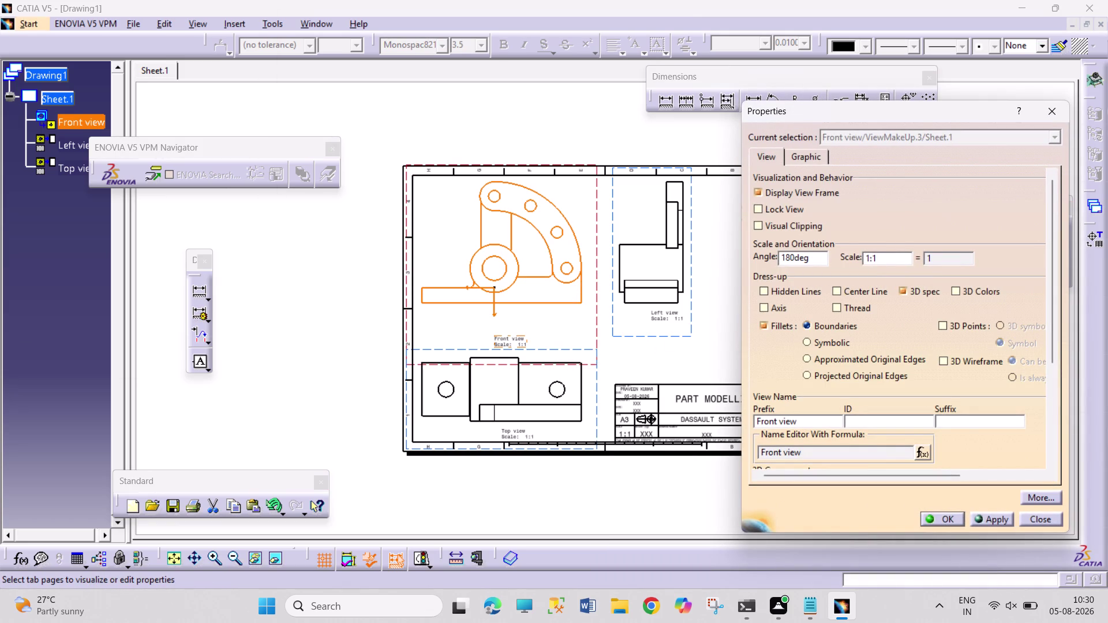
key(2)
key(Return)
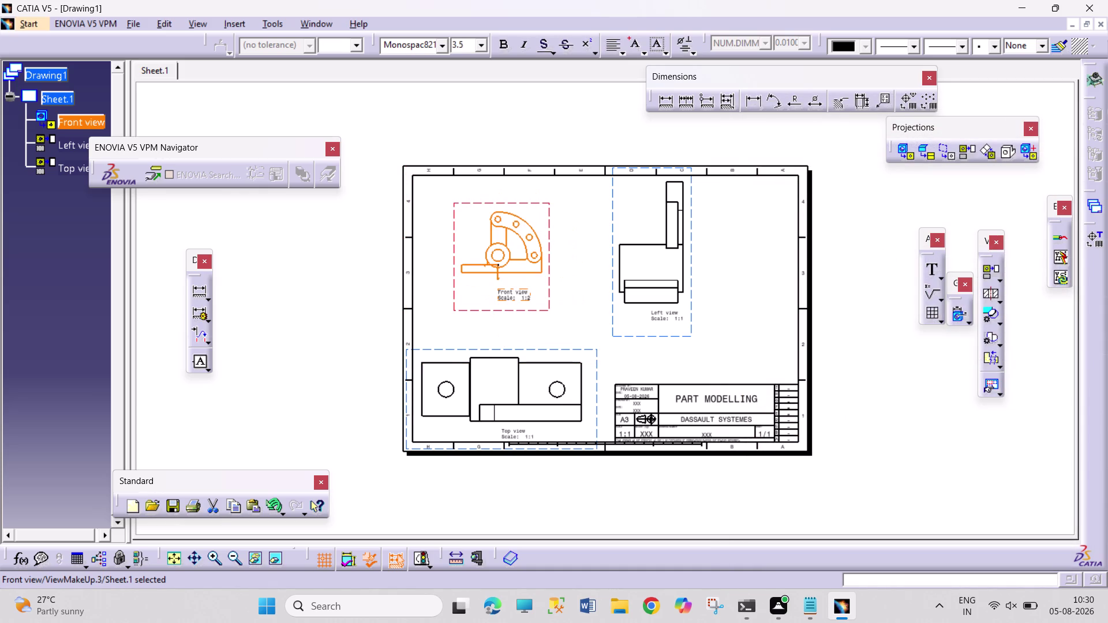
key(ctrl+z)
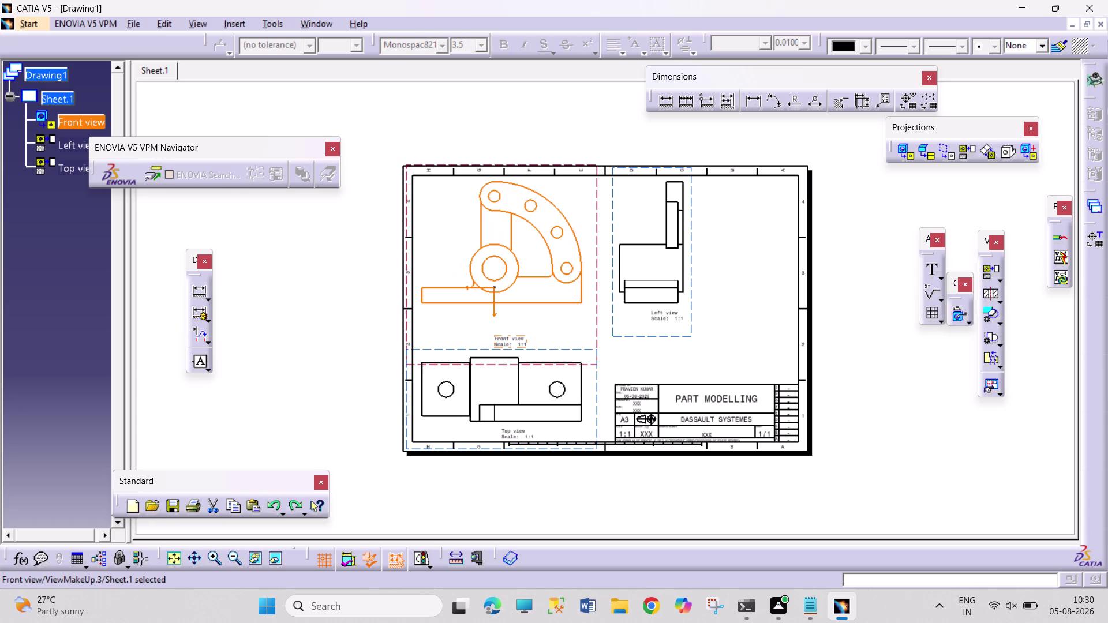
click(781, 281)
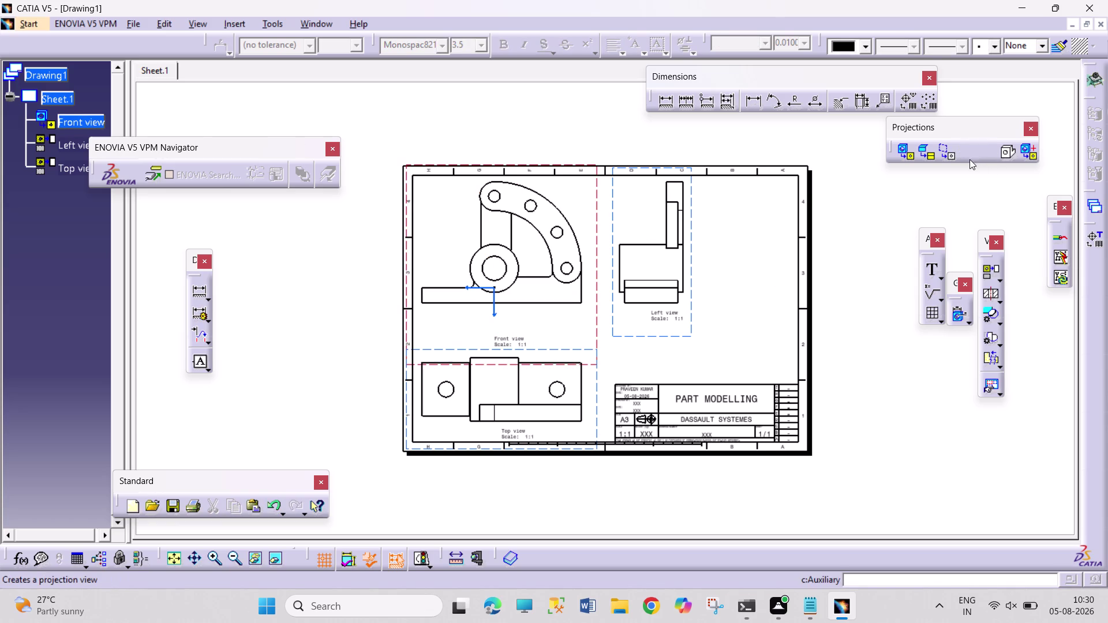
Generate an isometric view from PART 13.CATPart and drag it into the sheet's right half.
click(1007, 155)
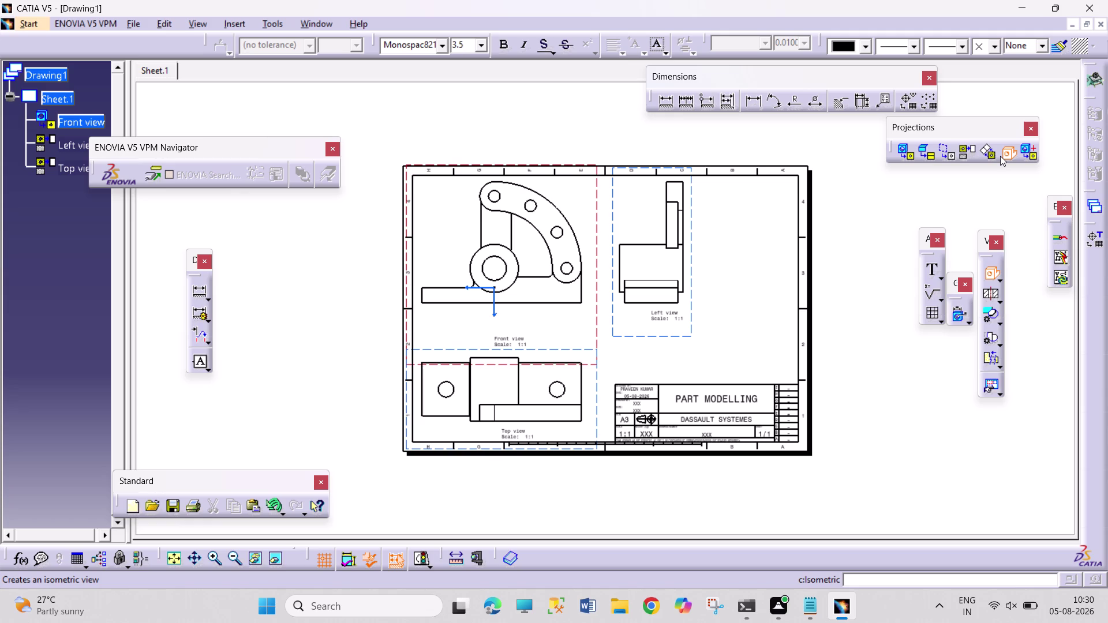
click(302, 25)
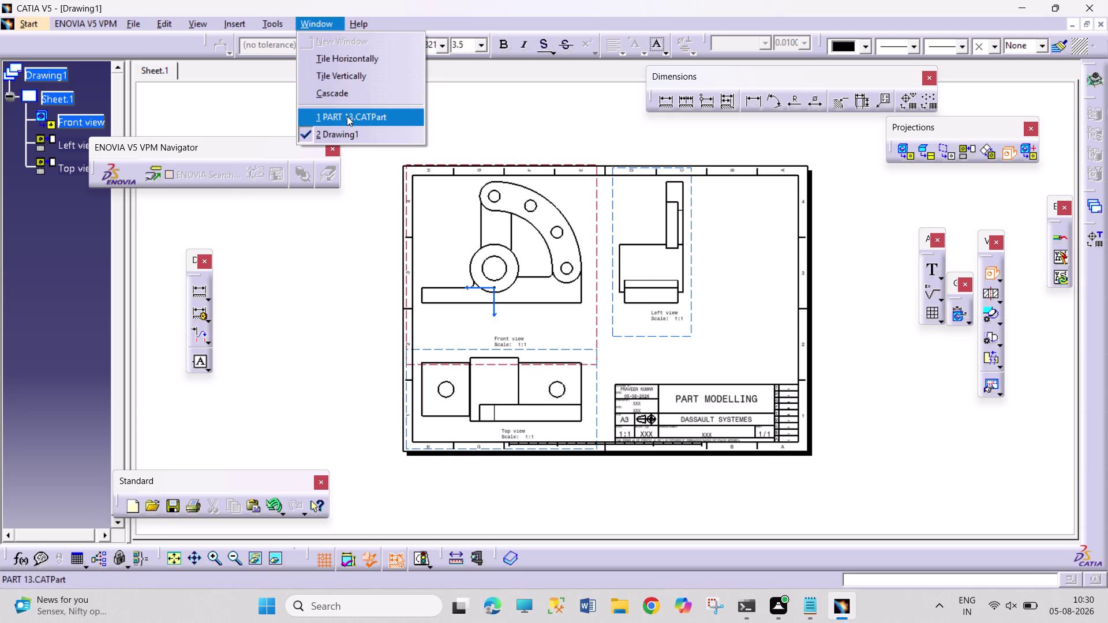
click(347, 116)
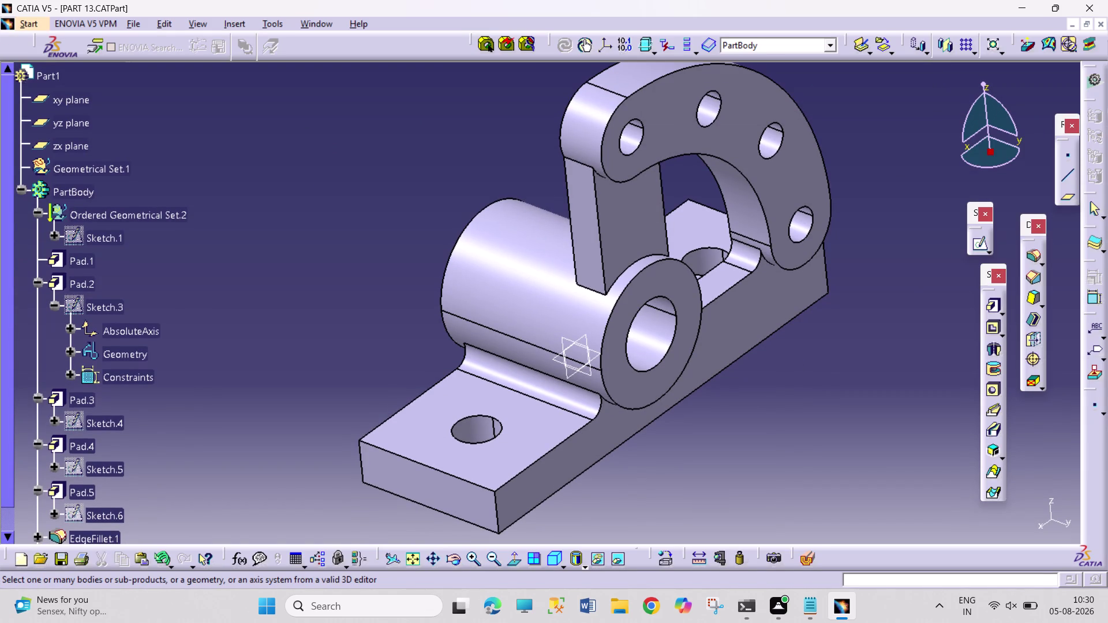
click(782, 305)
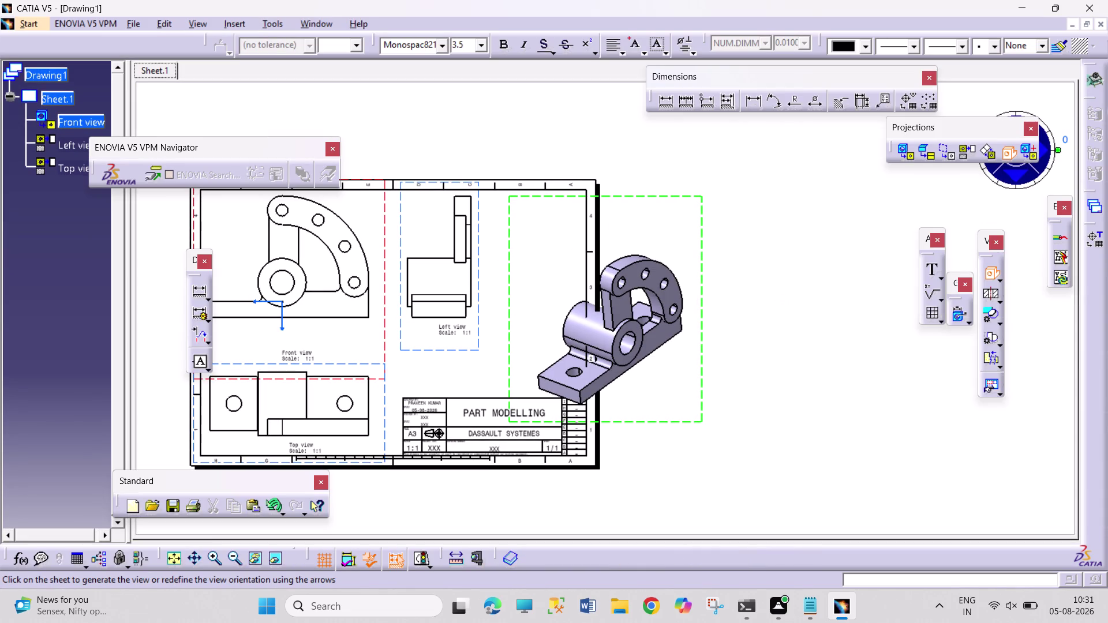
click(804, 422)
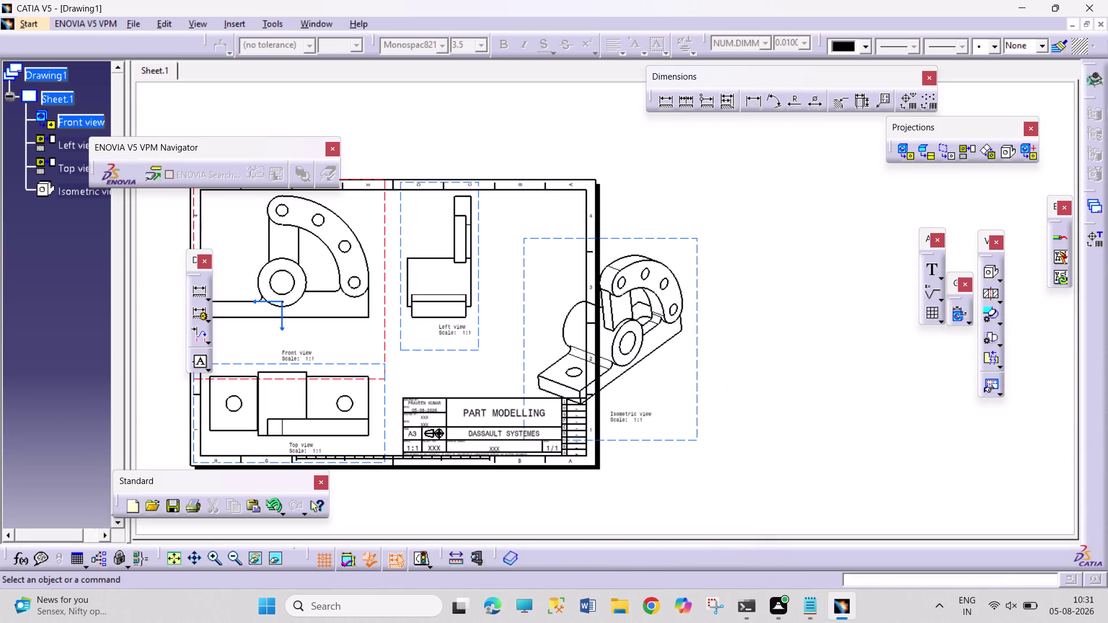
drag(696, 379, 619, 374)
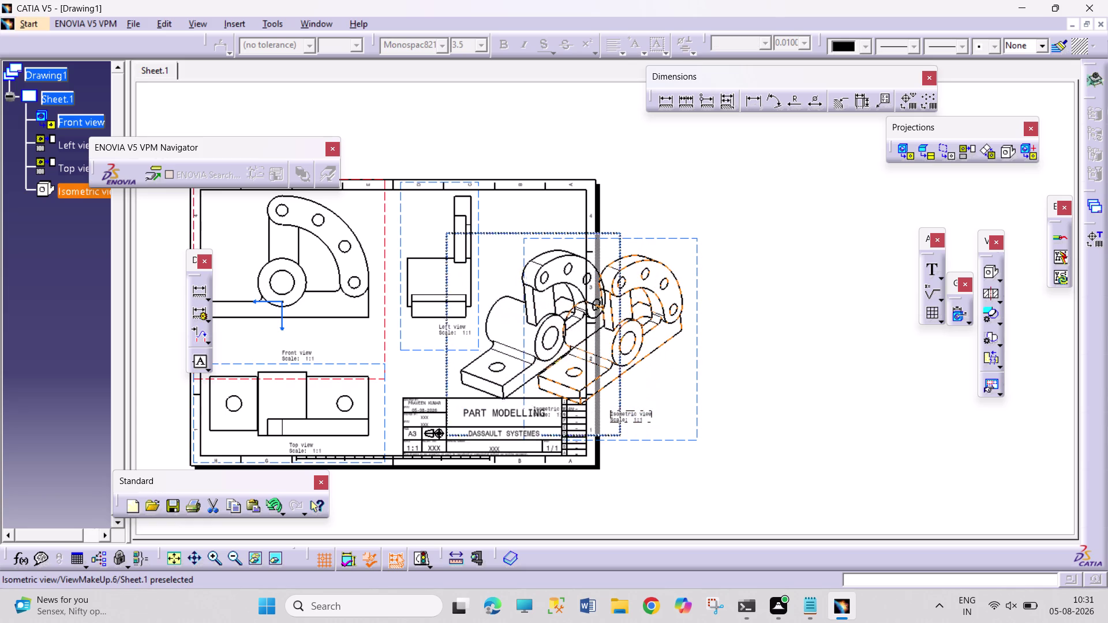
drag(619, 374, 613, 372)
click(823, 397)
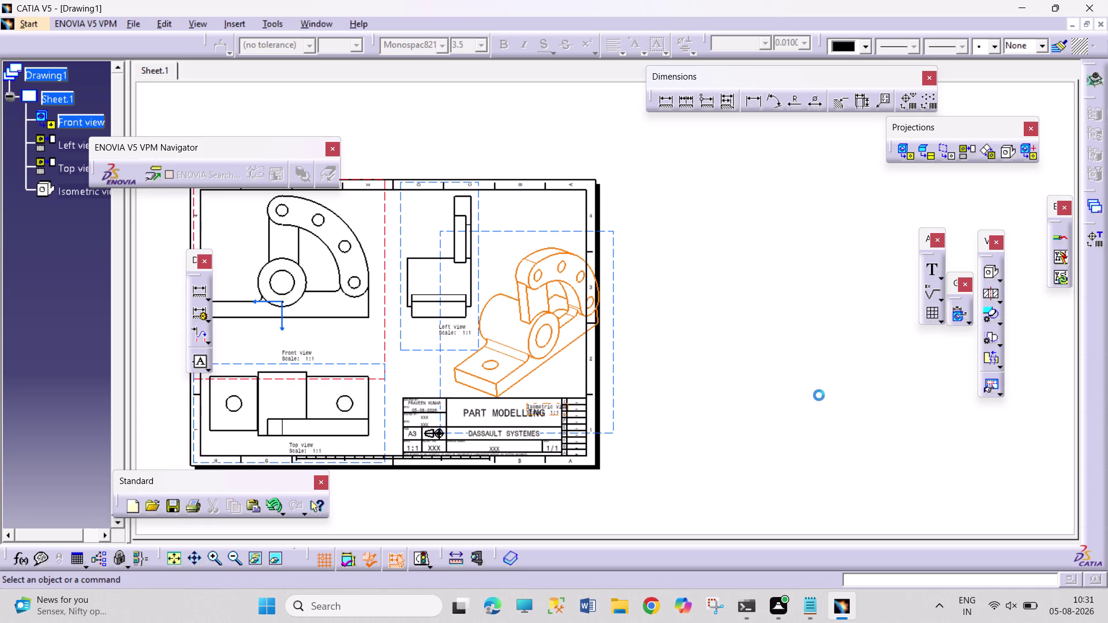
right_click(383, 353)
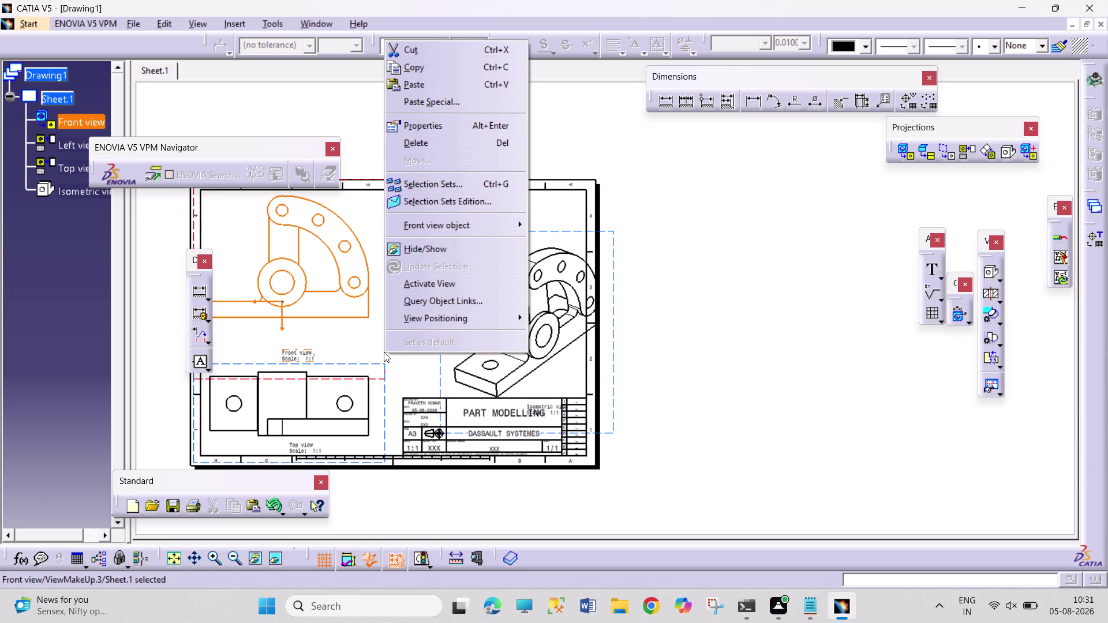
Set the front view's scale to 1:2 and move it toward the upper left.
click(468, 121)
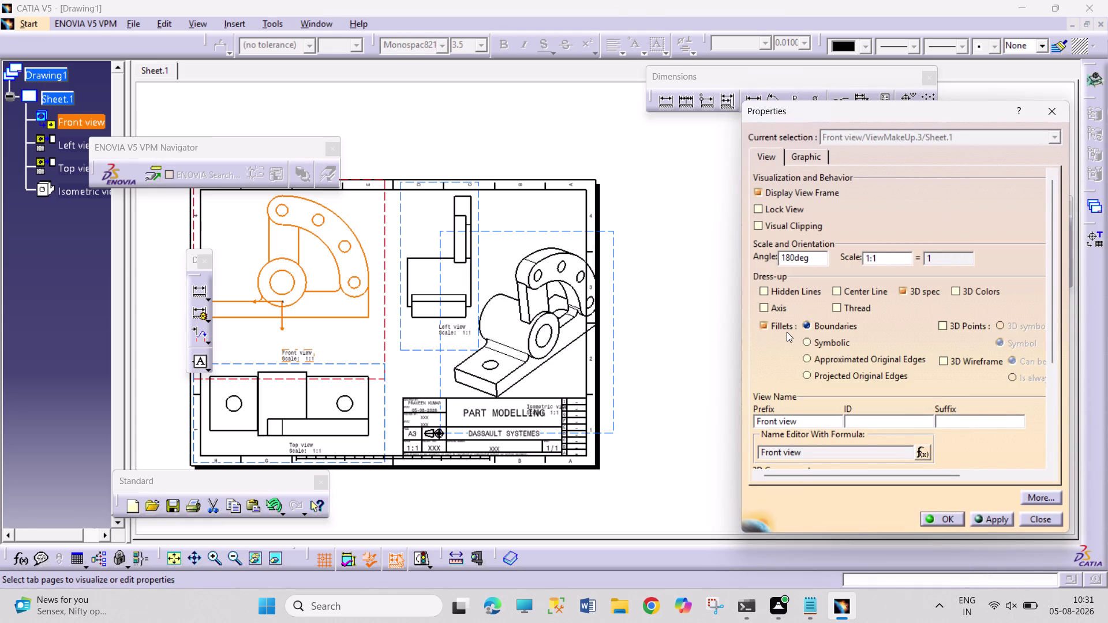
click(880, 258)
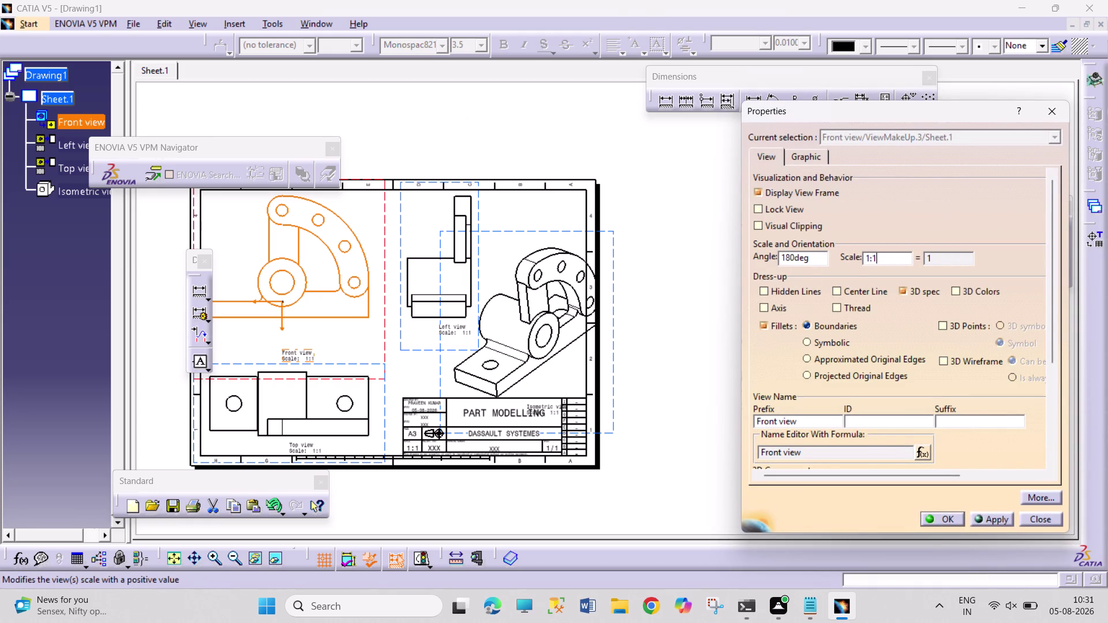
key(BackSpace)
key(2)
key(Return)
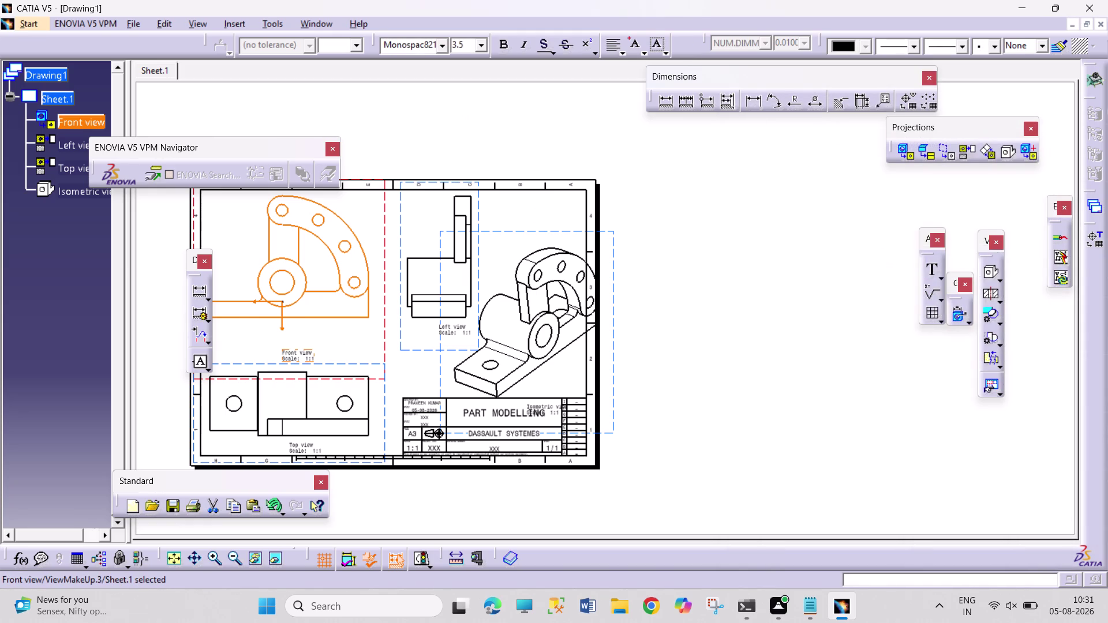
drag(334, 322, 331, 307)
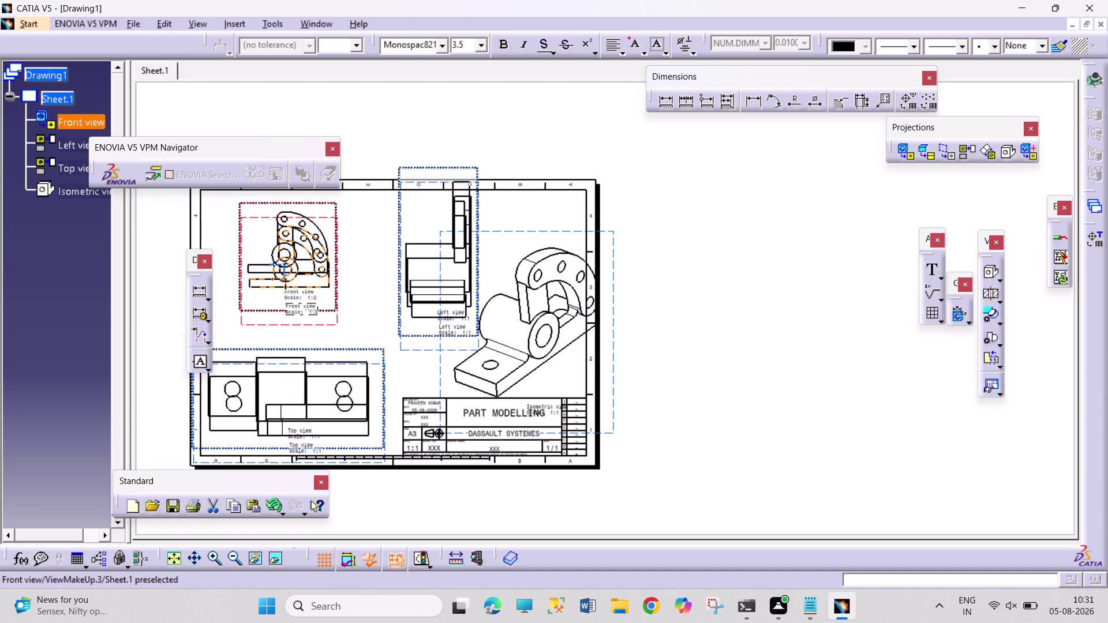
drag(331, 306, 333, 302)
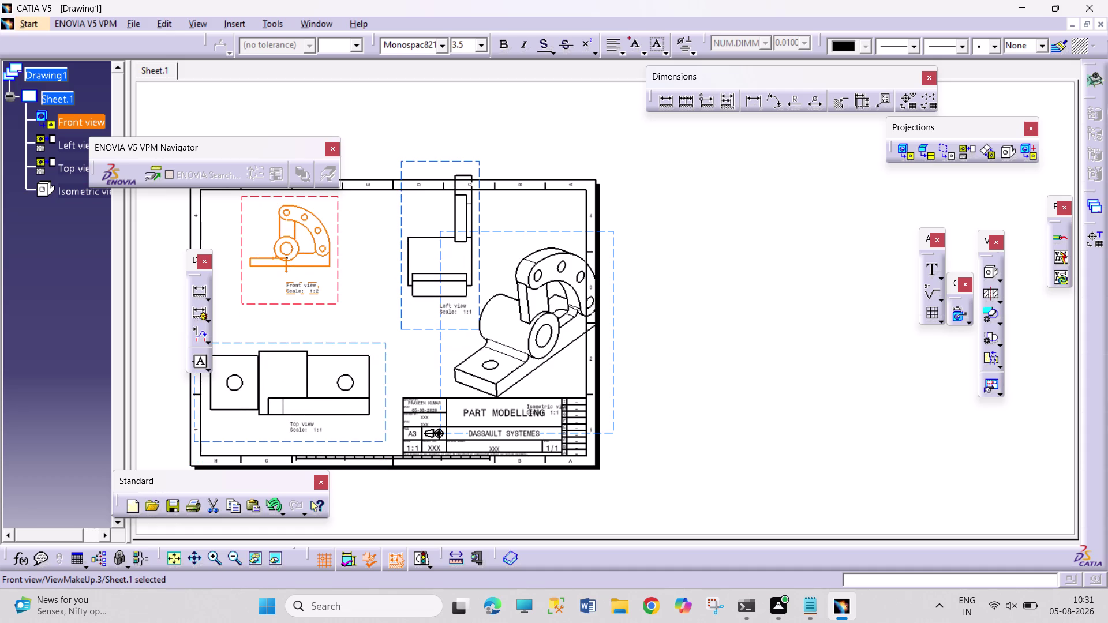
Set the left view's scale to 1:2 in its properties.
right_click(473, 331)
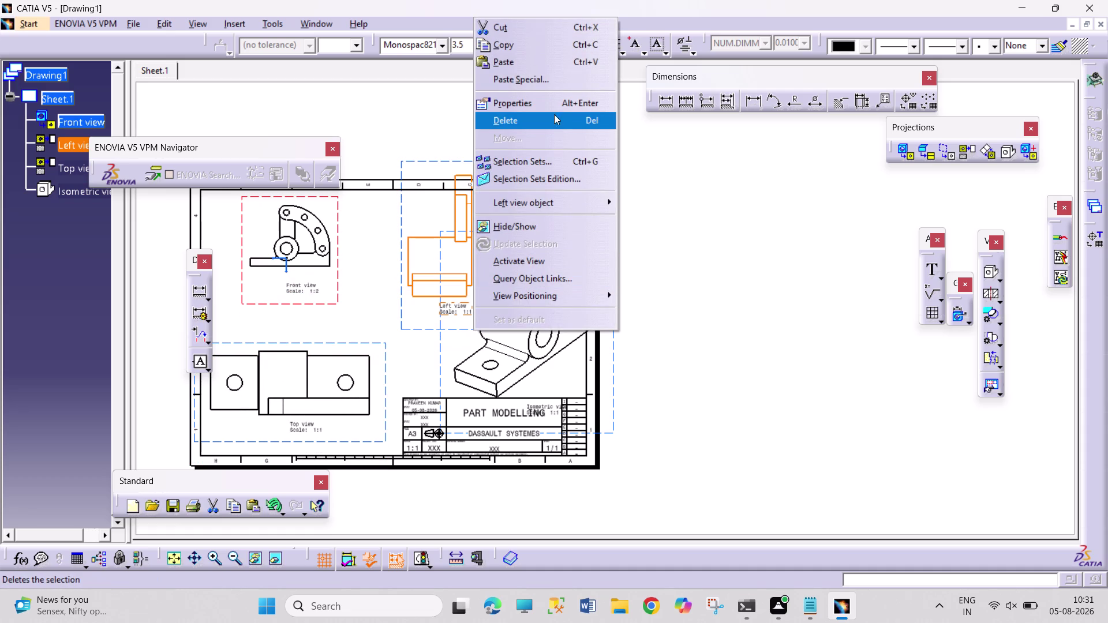
click(552, 110)
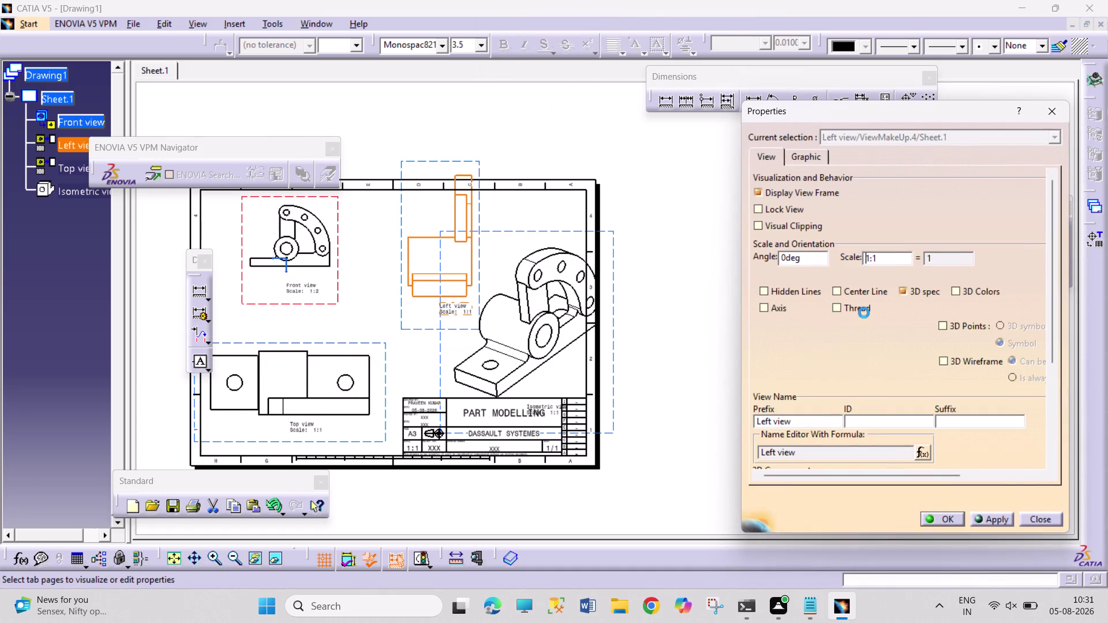
click(883, 260)
key(BackSpace)
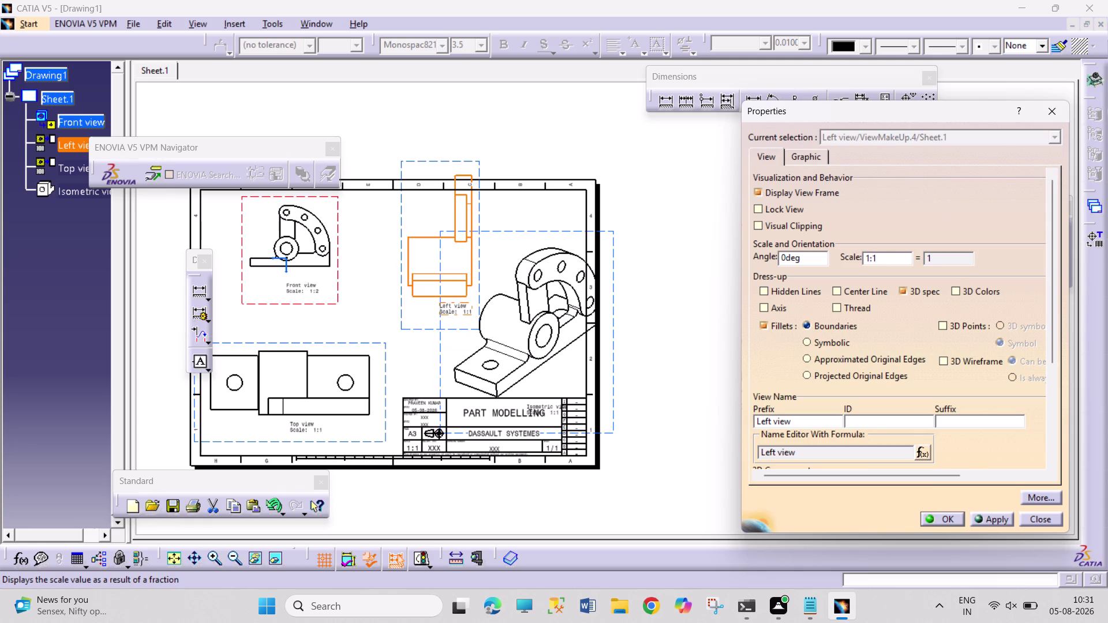
key(2)
key(Return)
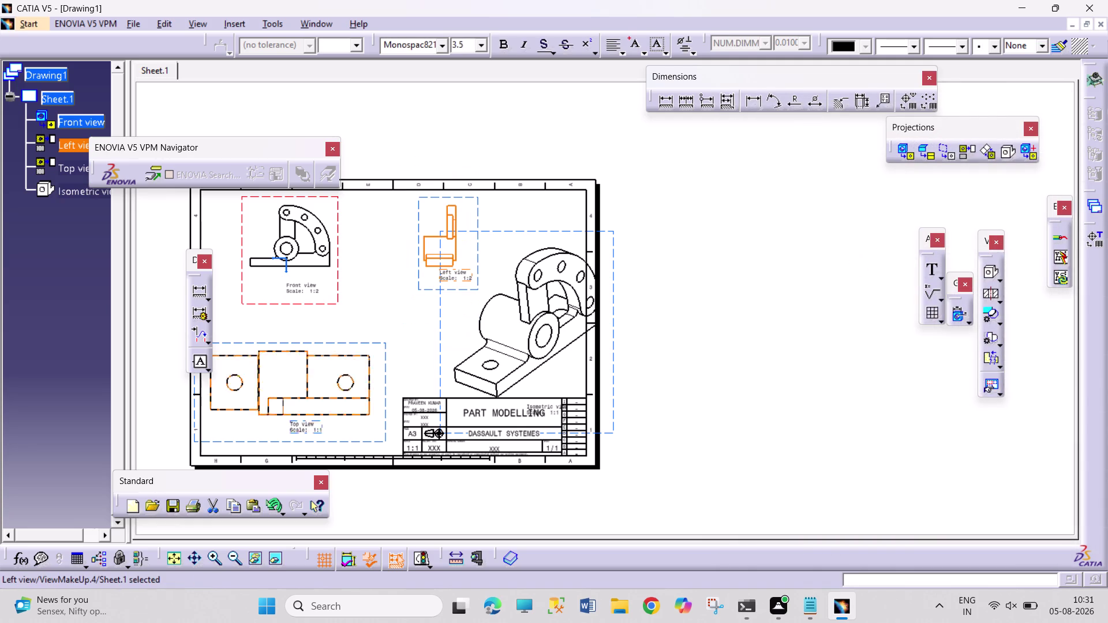
right_click(386, 396)
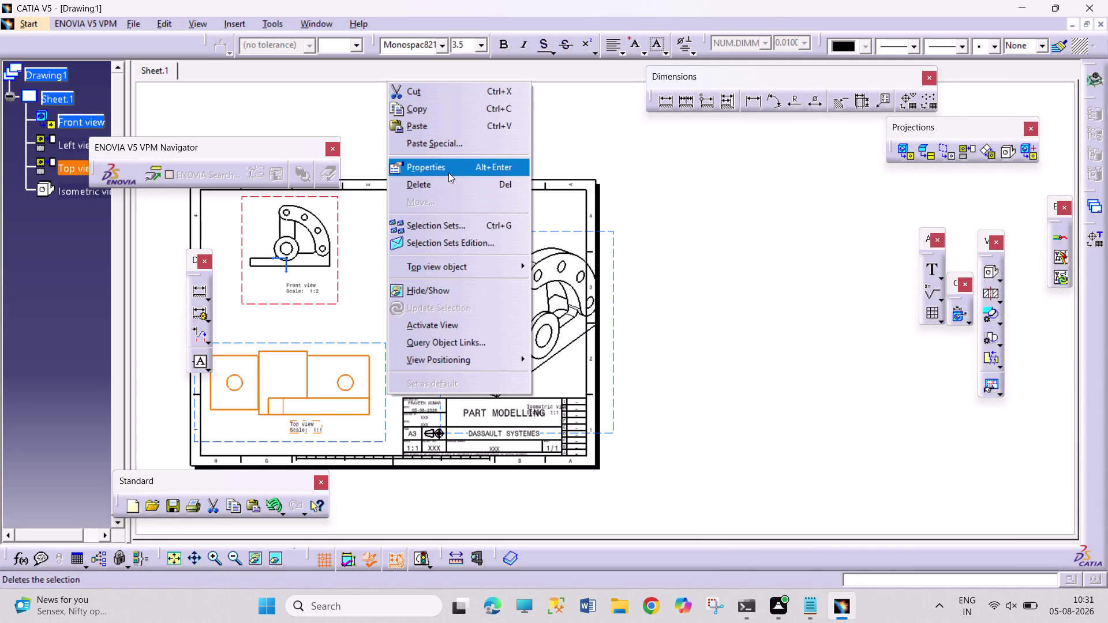
Give the Top view 1:2 scale, projected original edge fillets and hidden lines.
click(448, 169)
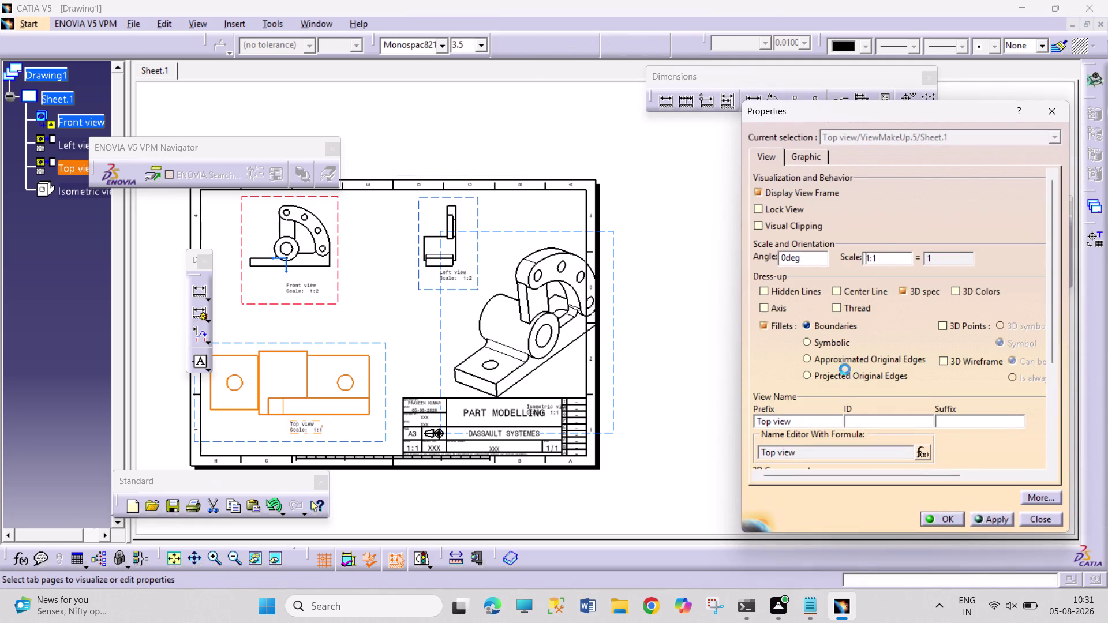
click(878, 257)
key(BackSpace)
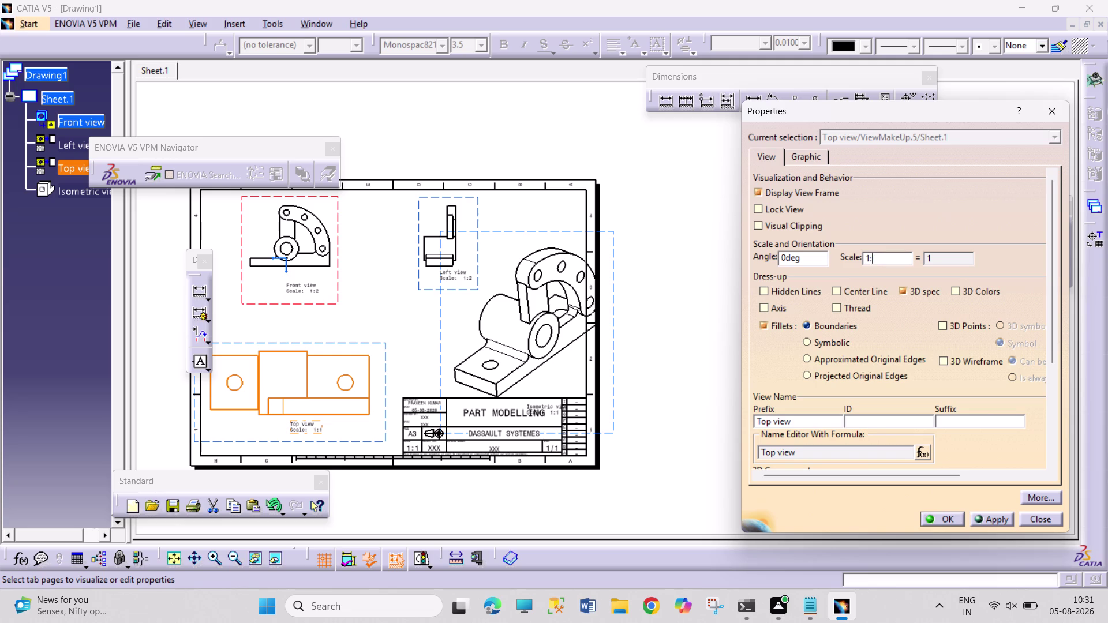
key(2)
click(844, 377)
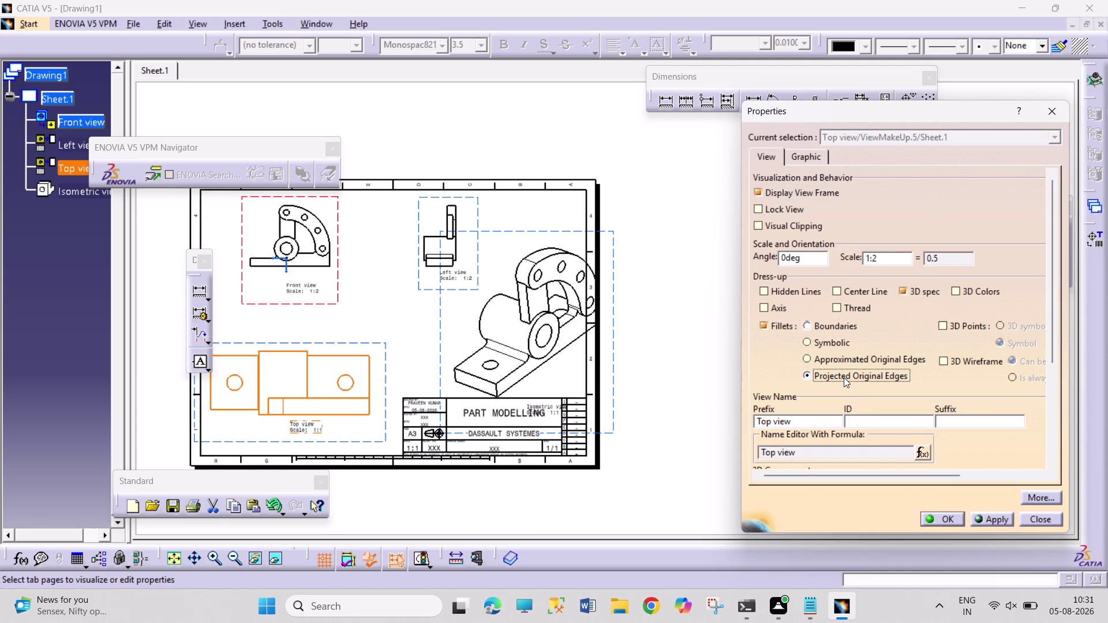
click(832, 321)
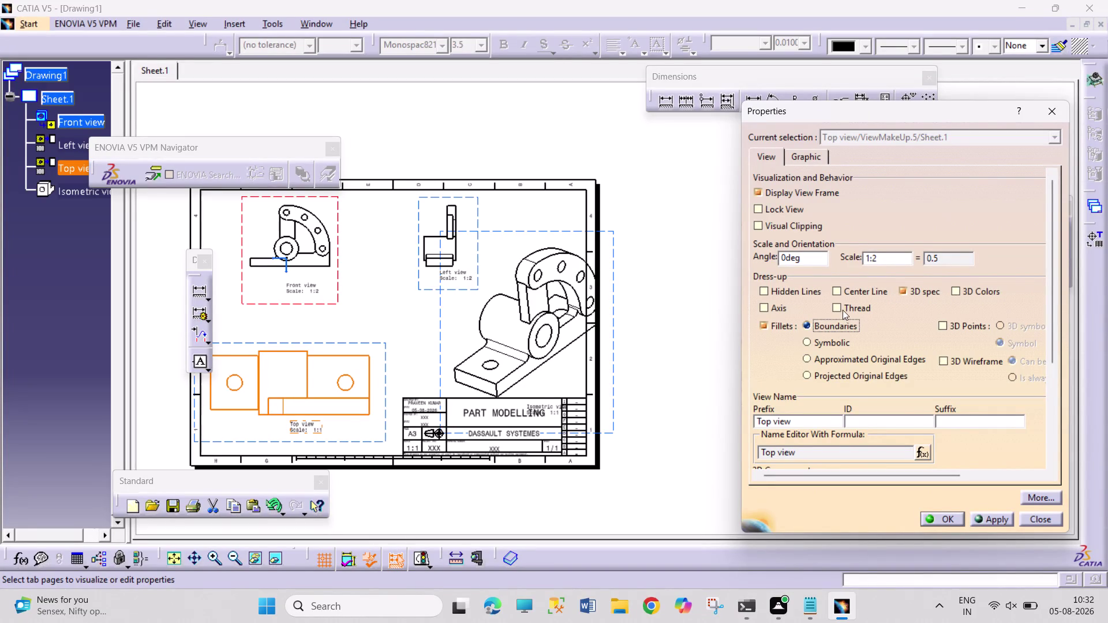
click(794, 293)
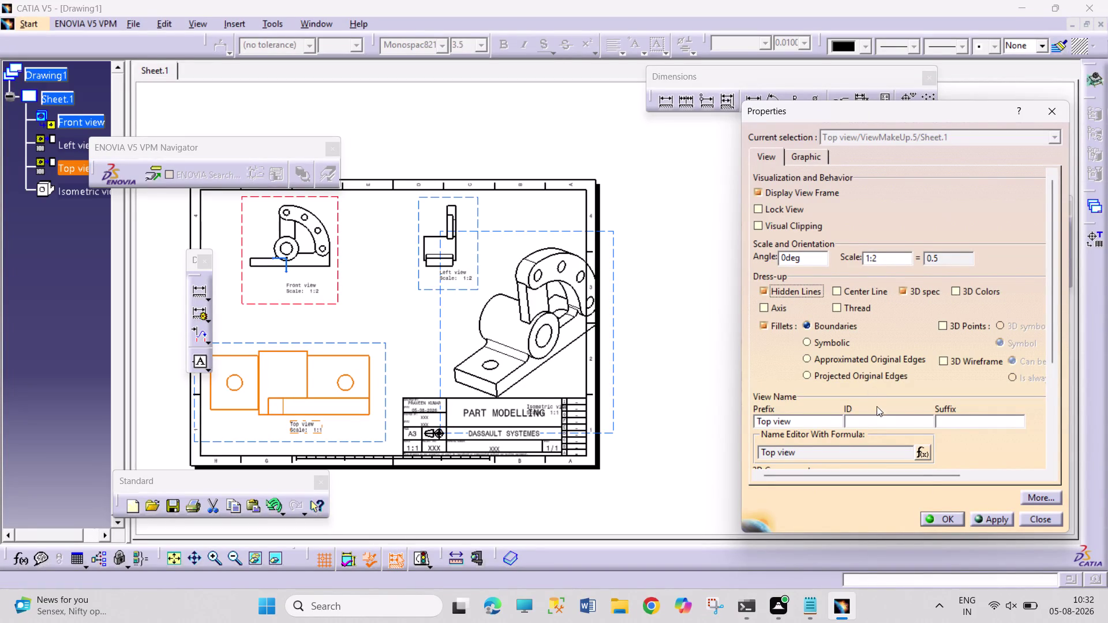
click(931, 519)
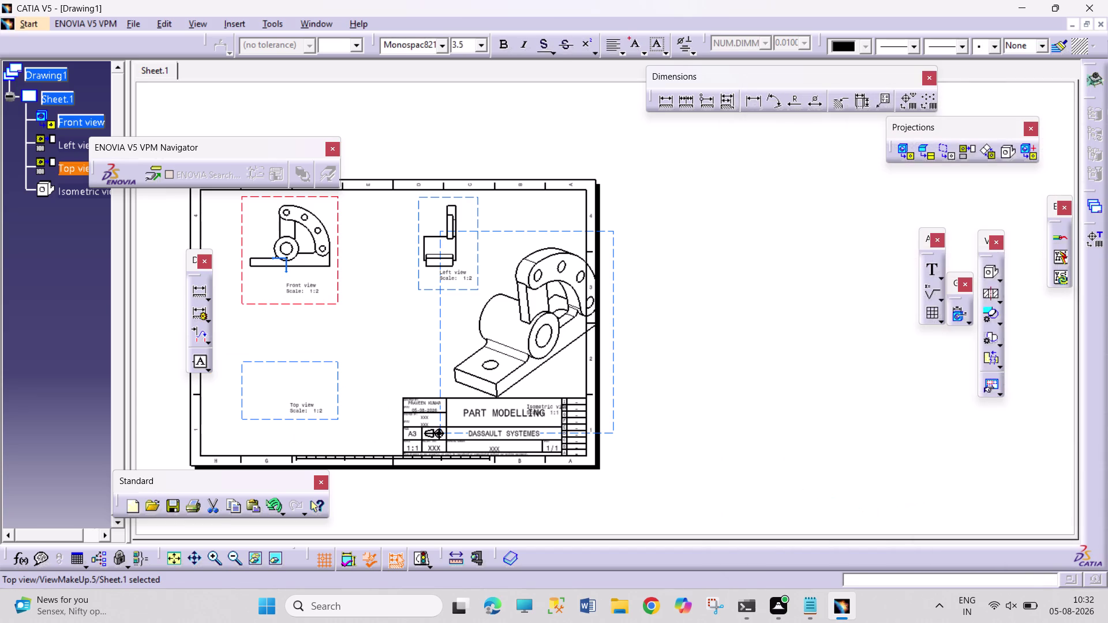
click(735, 390)
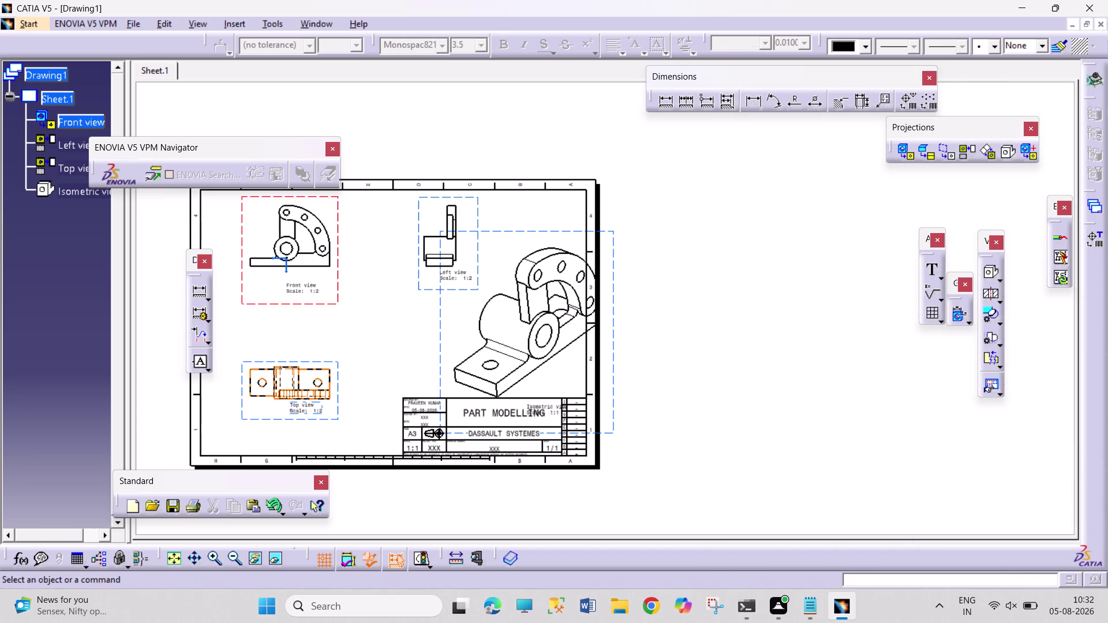
Move the isometric view down to sit just above the title block.
right_click(442, 365)
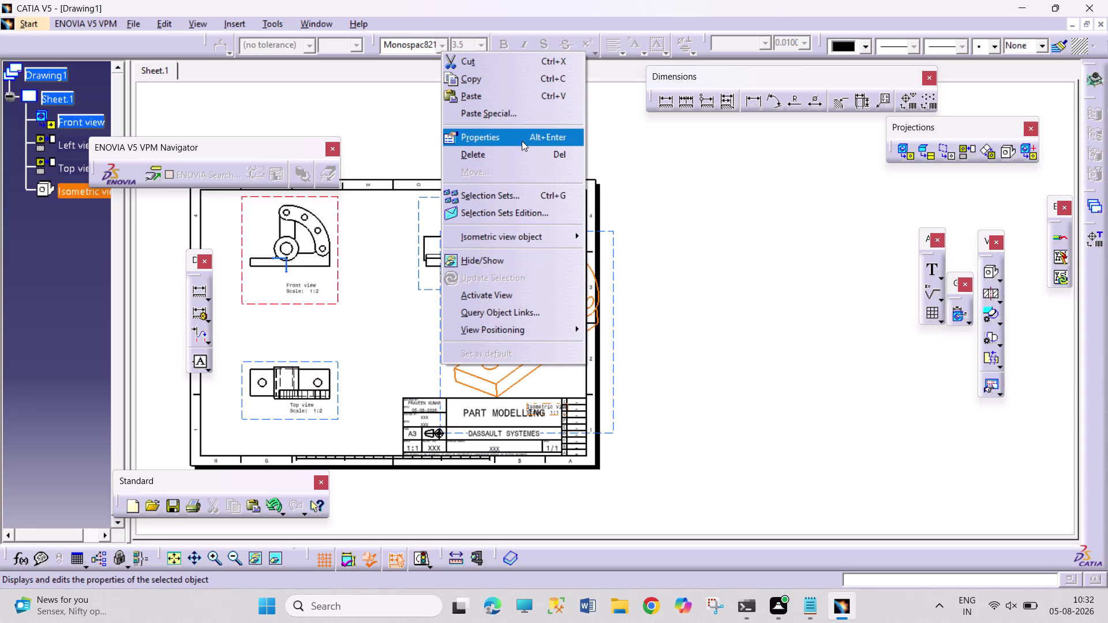
click(522, 140)
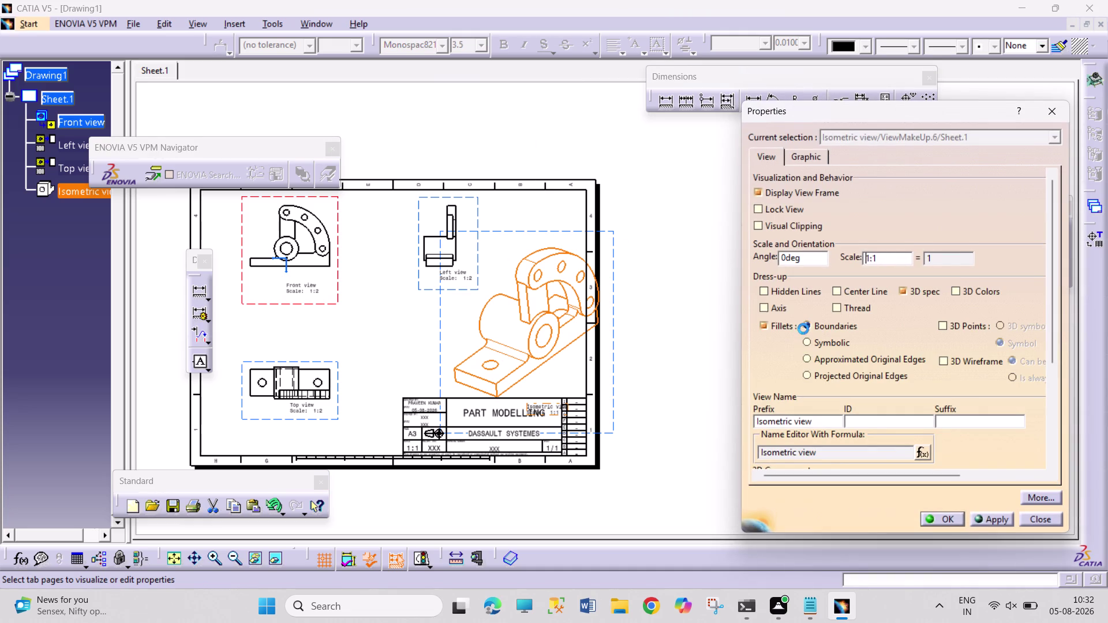
click(658, 372)
key(Escape)
key(Escape)
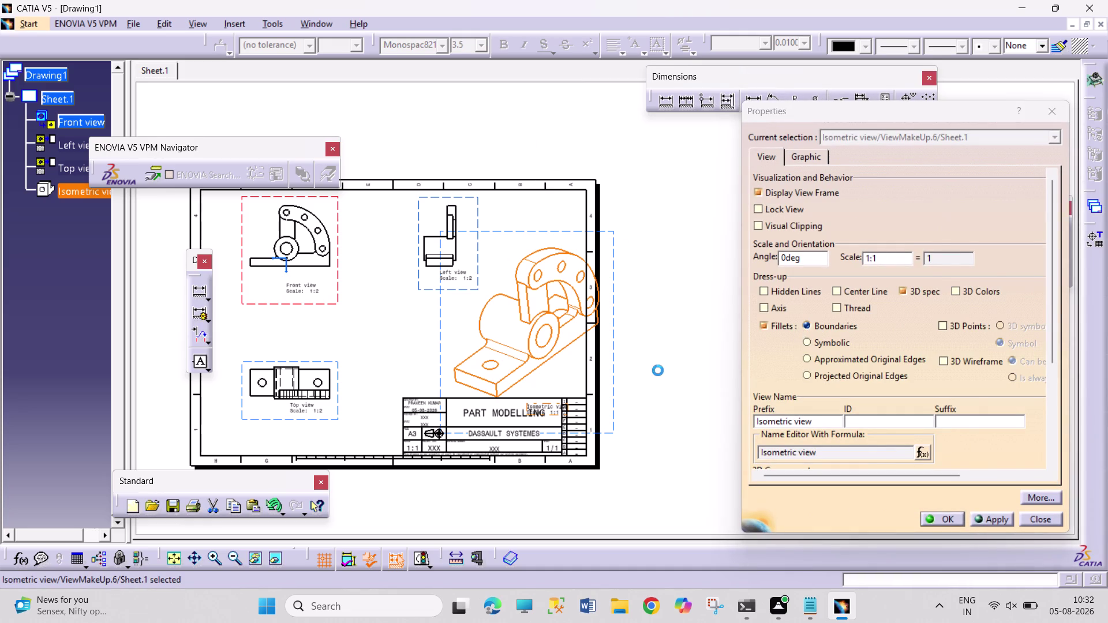
drag(441, 363, 439, 363)
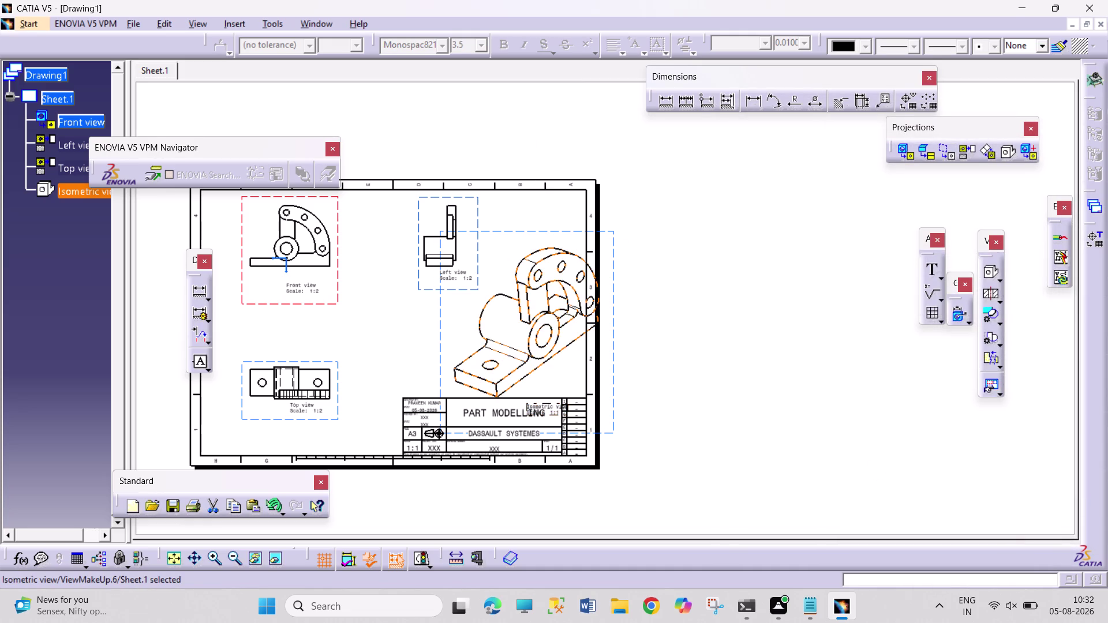
drag(439, 362, 400, 366)
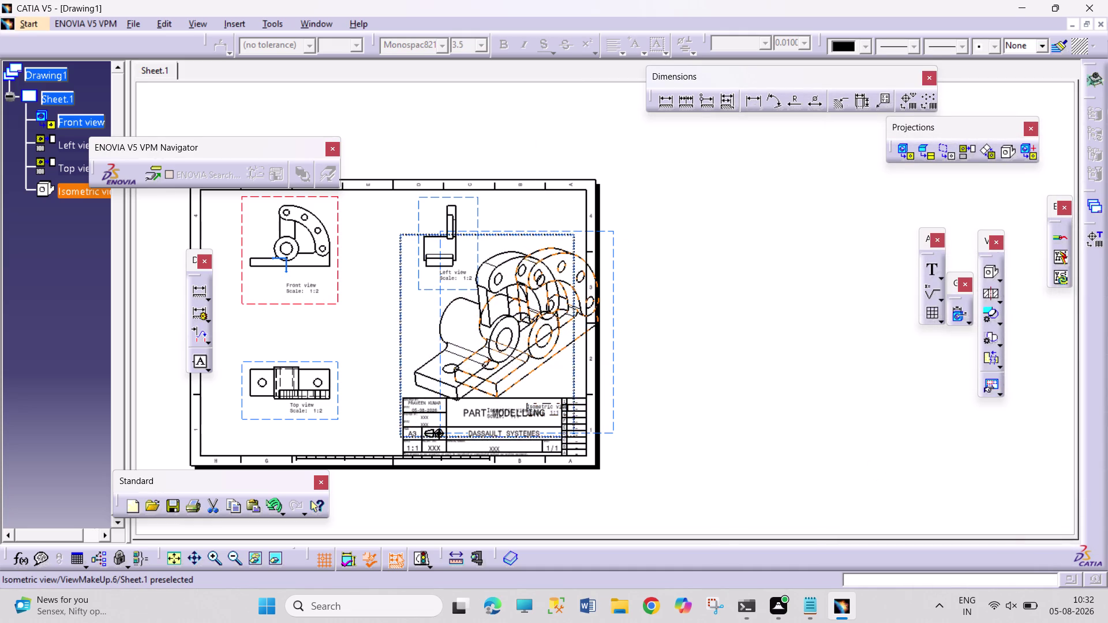
drag(400, 366, 406, 362)
click(723, 357)
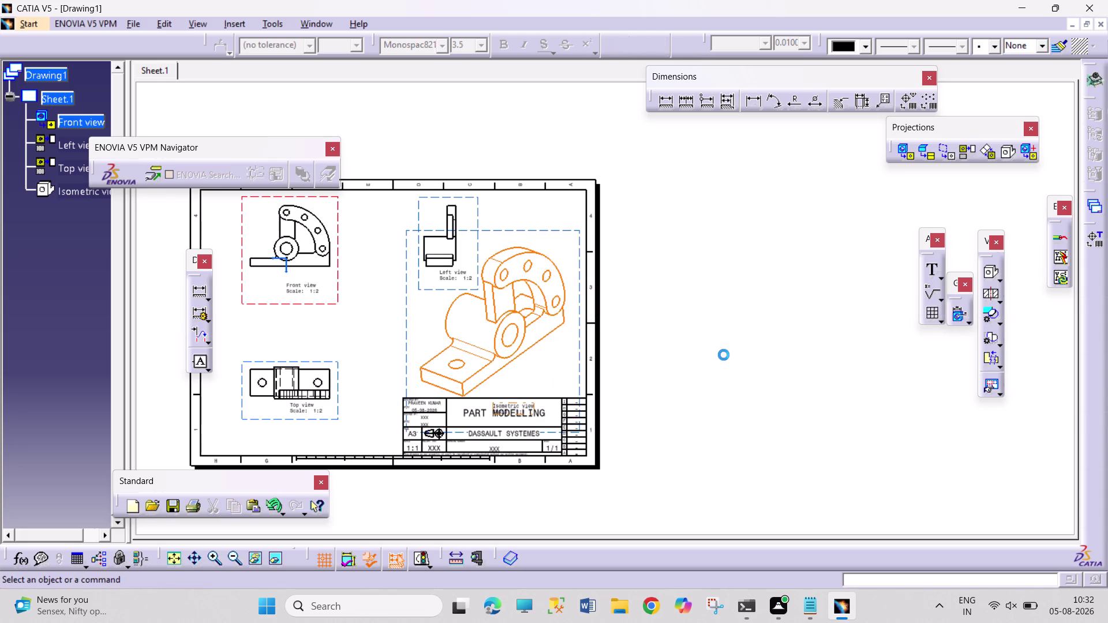
key(Escape)
key(Escape)
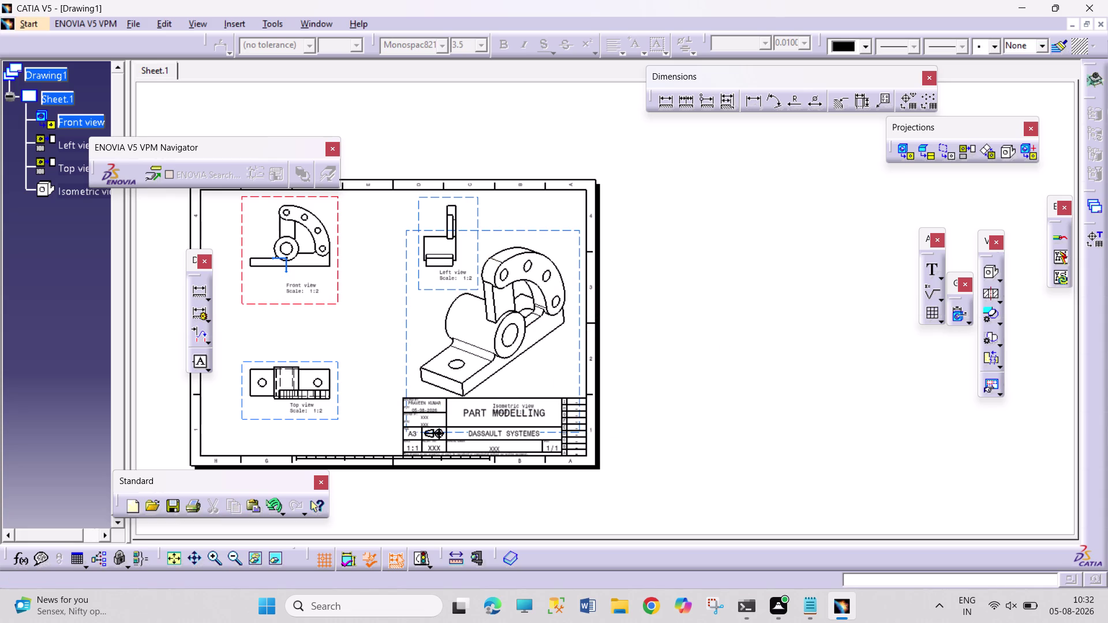
right_click(338, 392)
Enable Center Line under Dress-up in the Top view's properties.
click(445, 166)
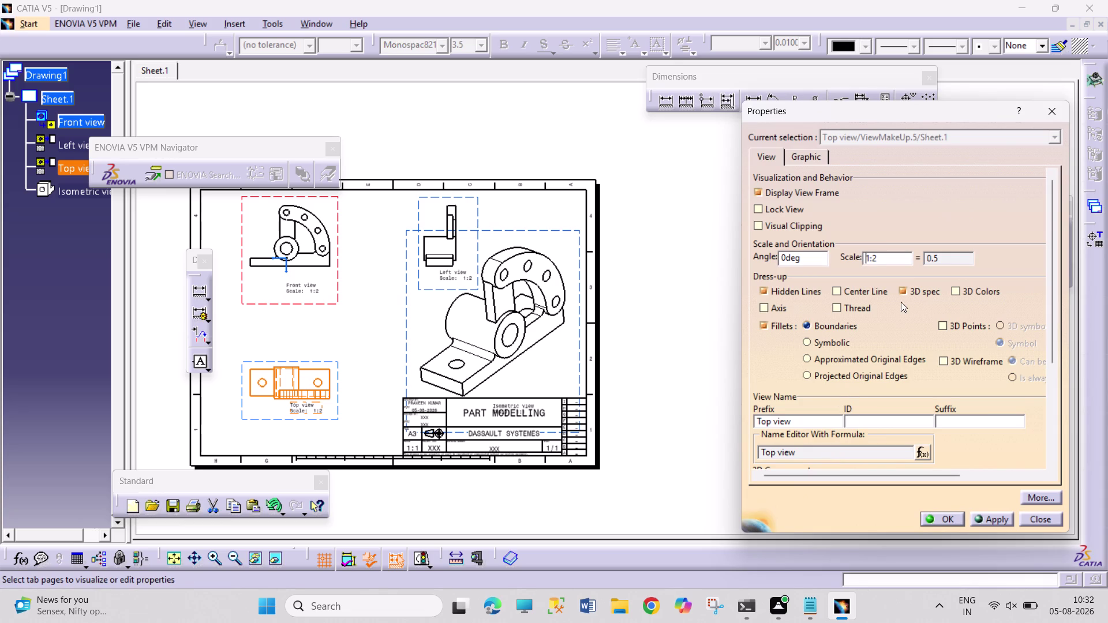
click(858, 291)
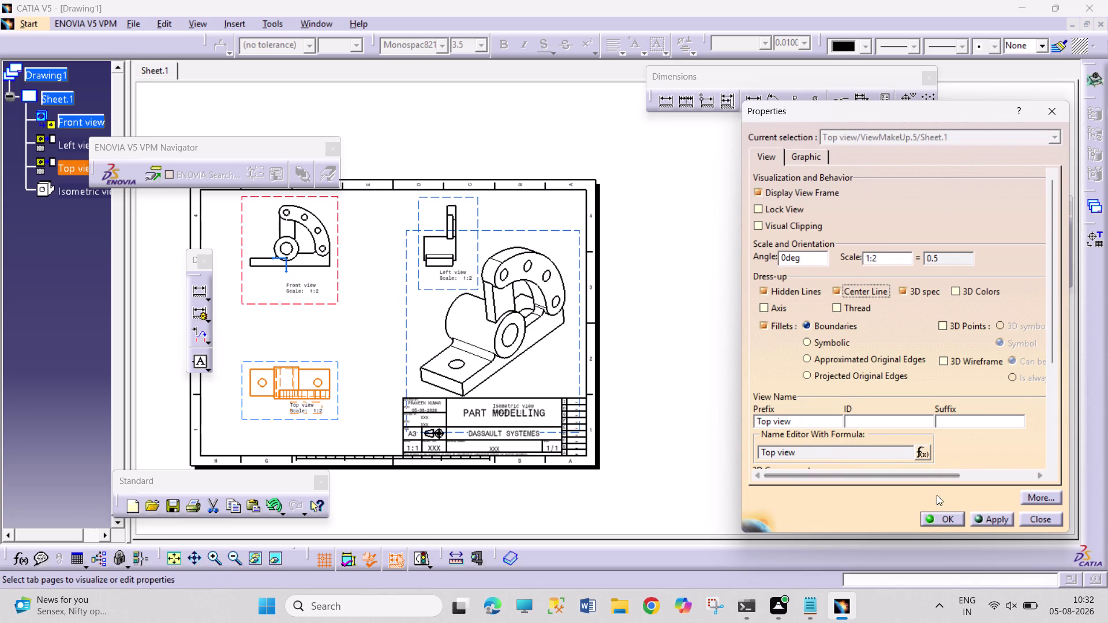
click(944, 516)
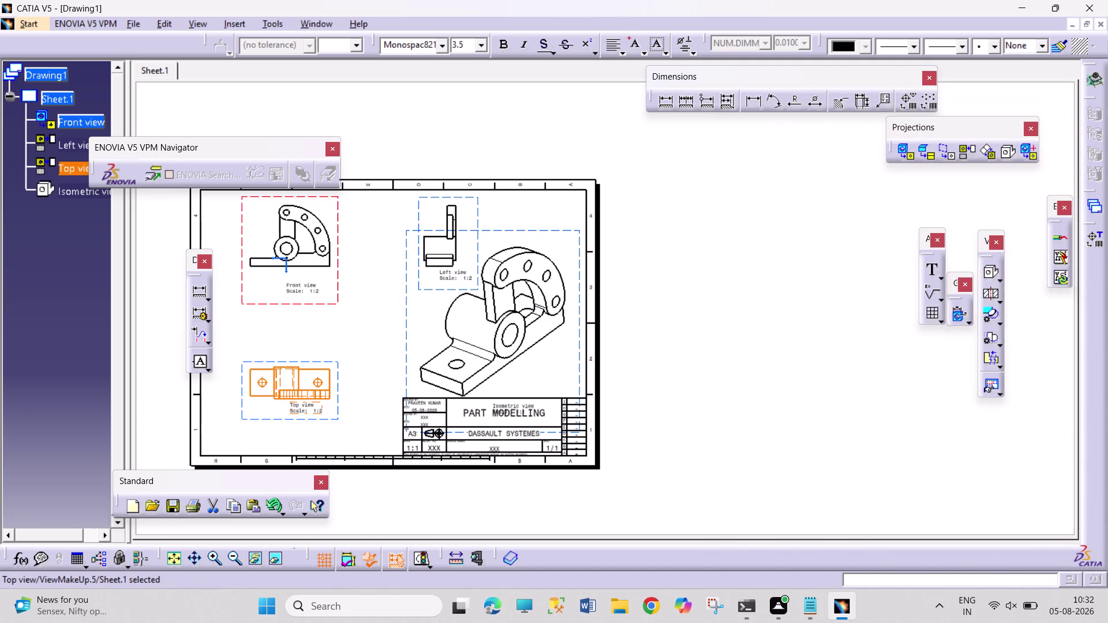
click(723, 351)
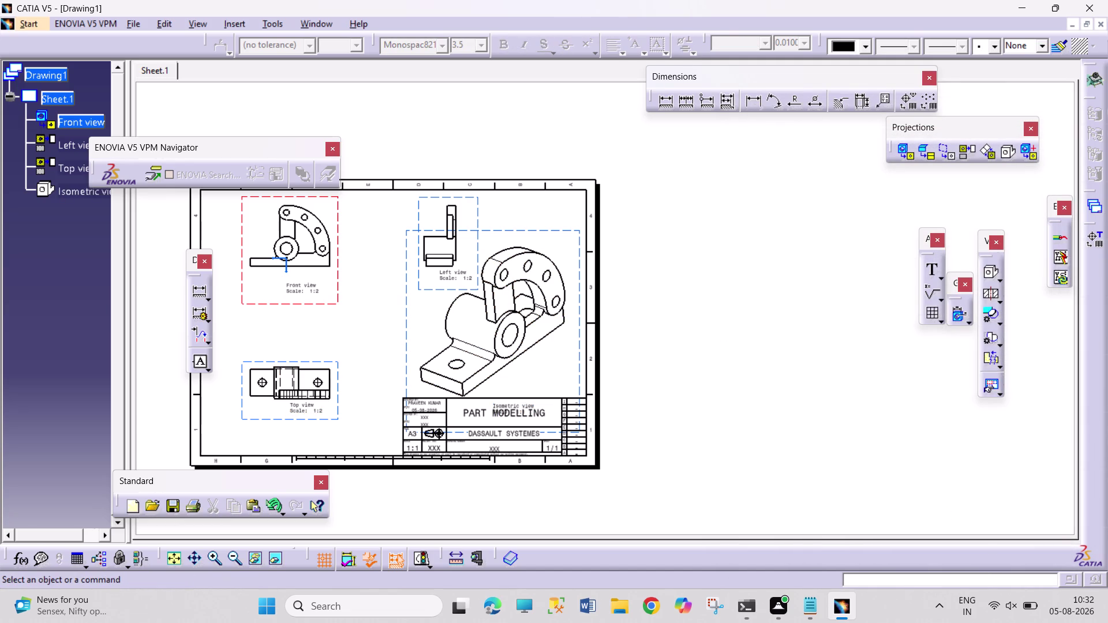
click(478, 209)
Enable Hidden Lines and Axis in the Left view's properties.
right_click(477, 212)
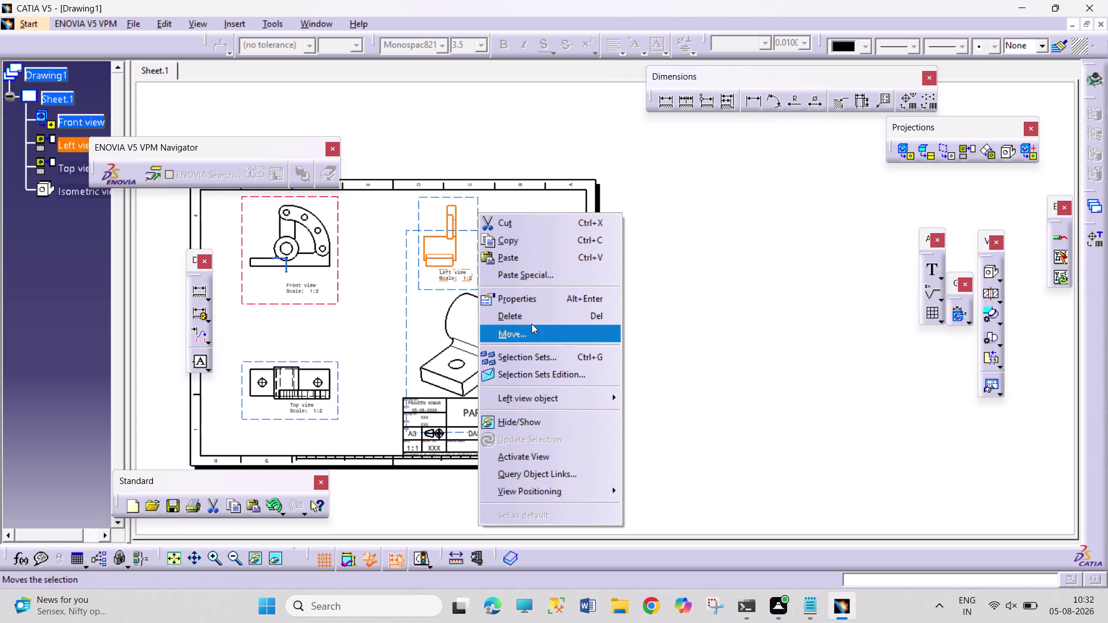
click(528, 299)
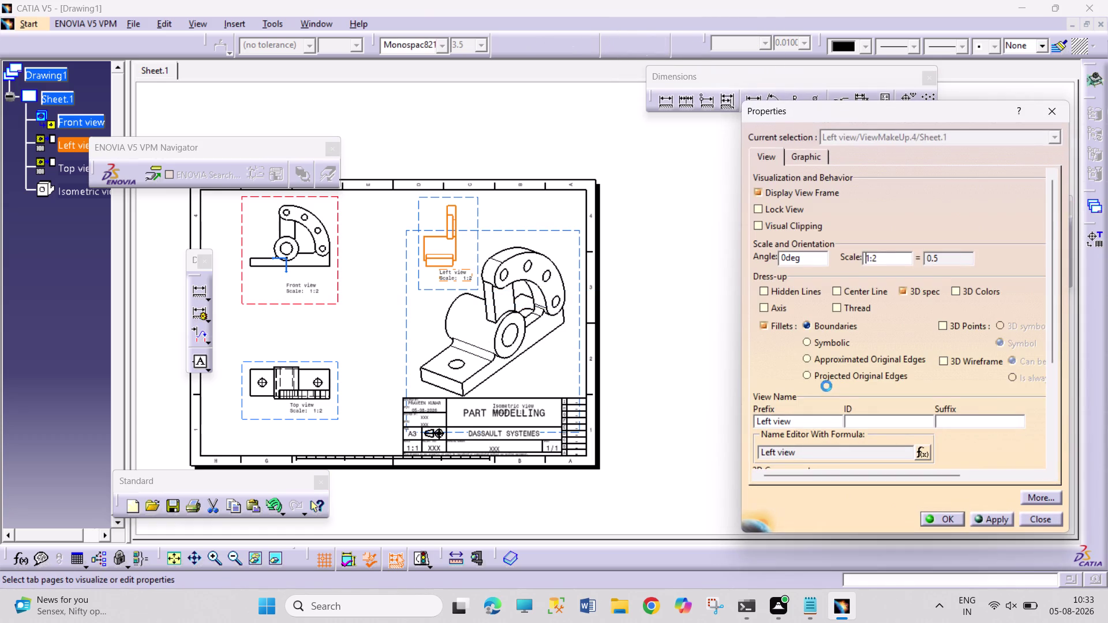
click(775, 316)
click(774, 311)
click(771, 290)
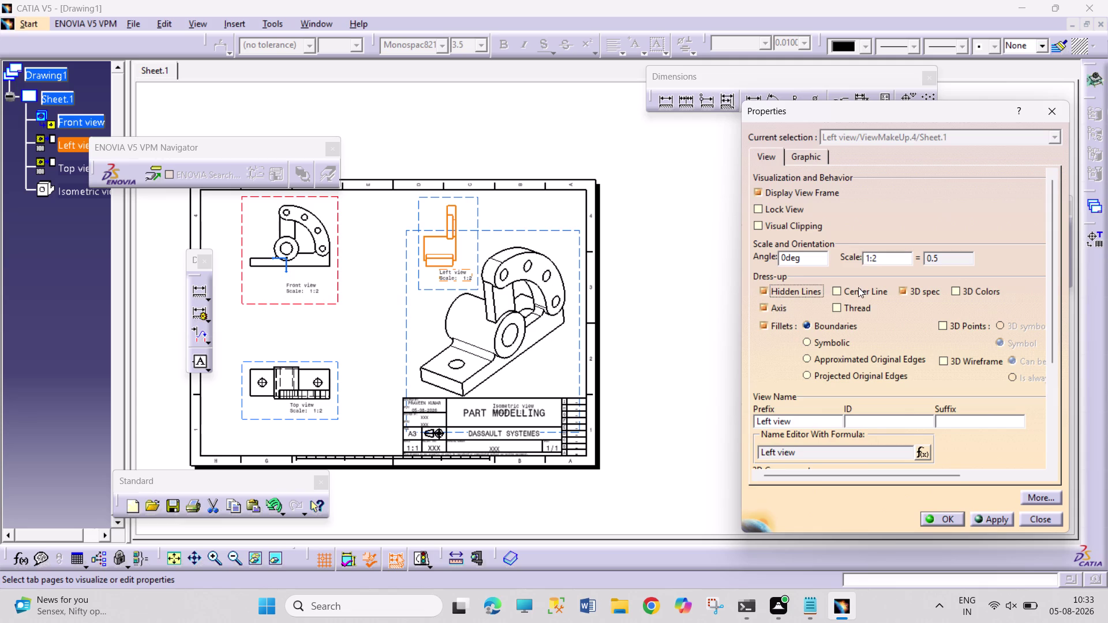
click(859, 288)
click(951, 513)
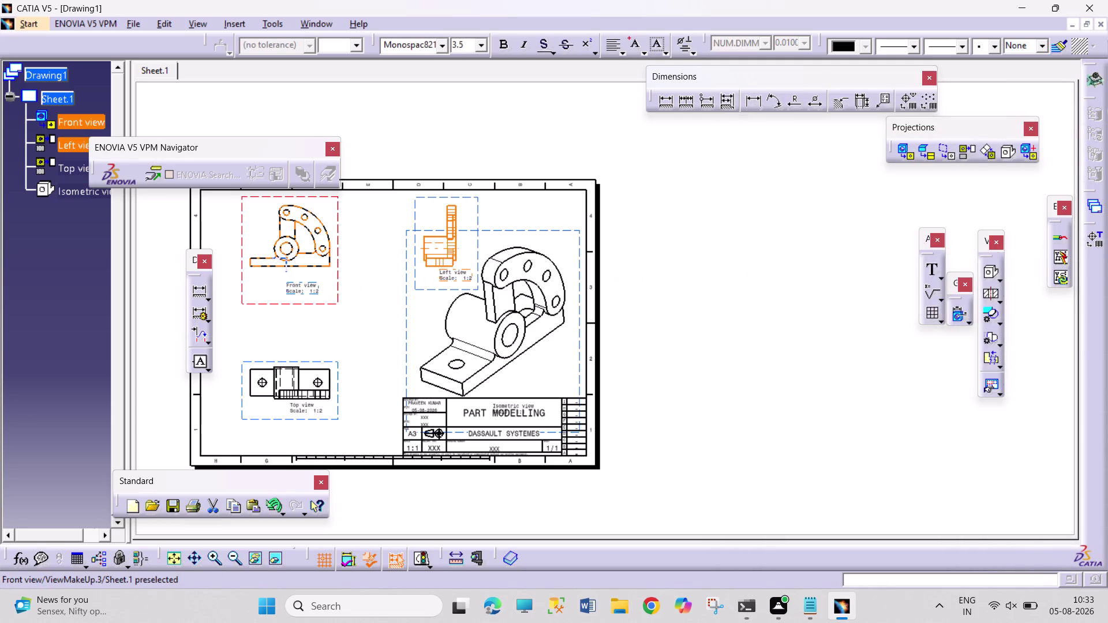
right_click(339, 293)
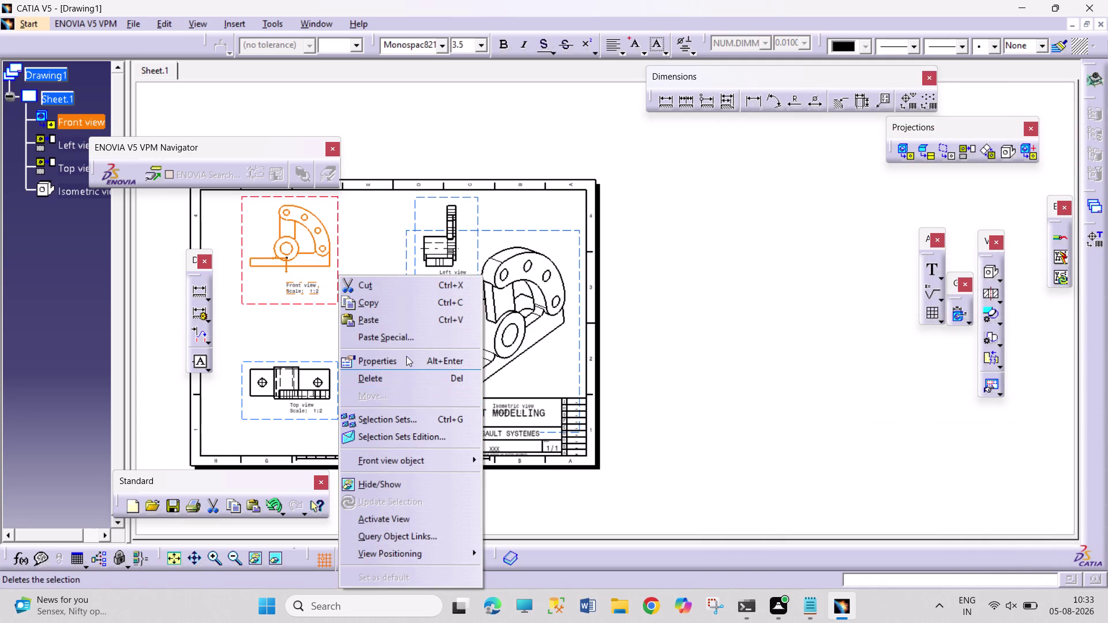
Enable Hidden Lines, Center Line and Axis in the Front view's properties.
click(407, 356)
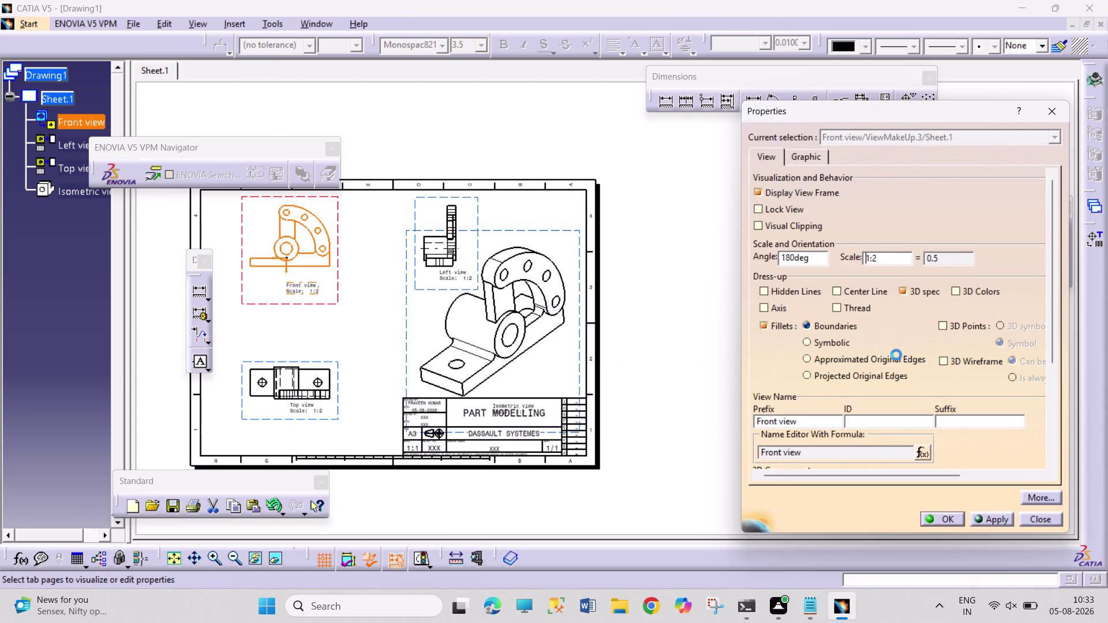
click(776, 292)
click(776, 310)
click(851, 295)
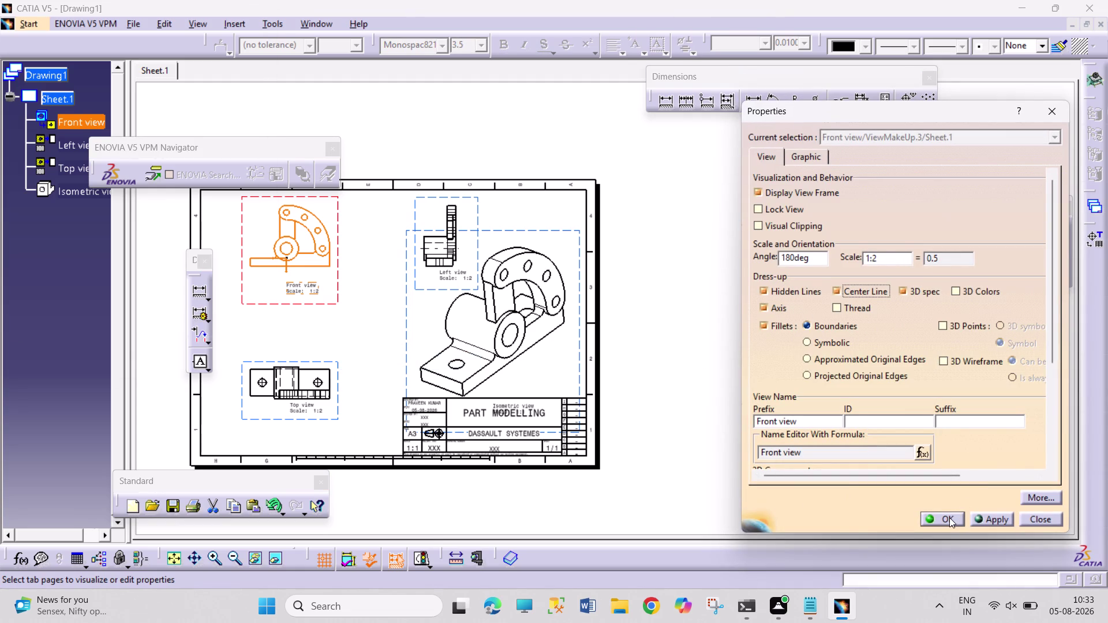
click(950, 518)
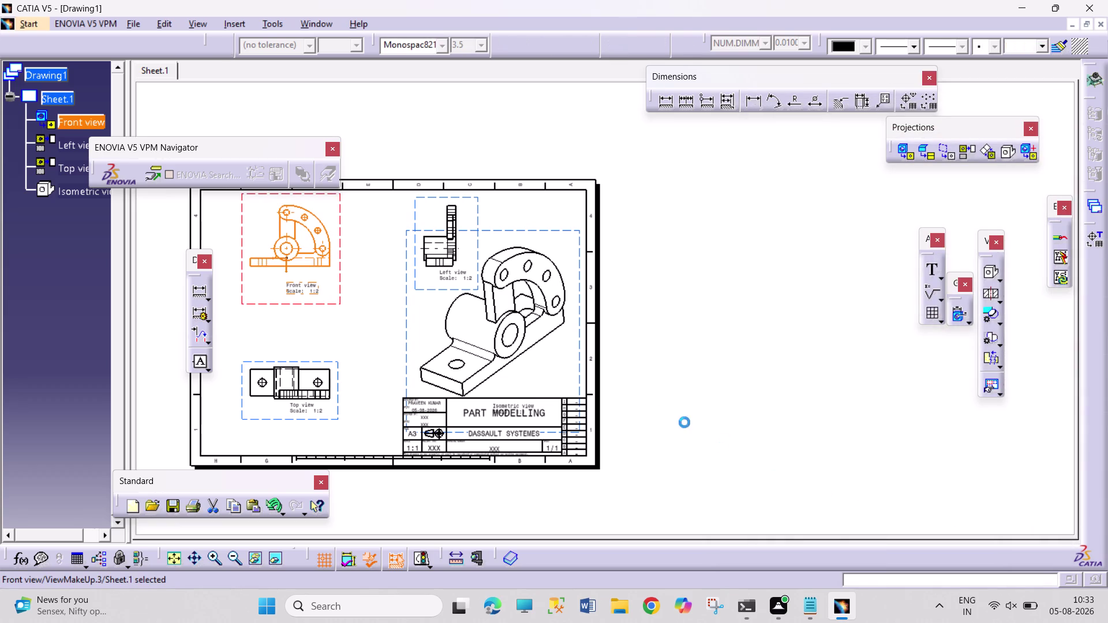
click(581, 359)
right_click(581, 359)
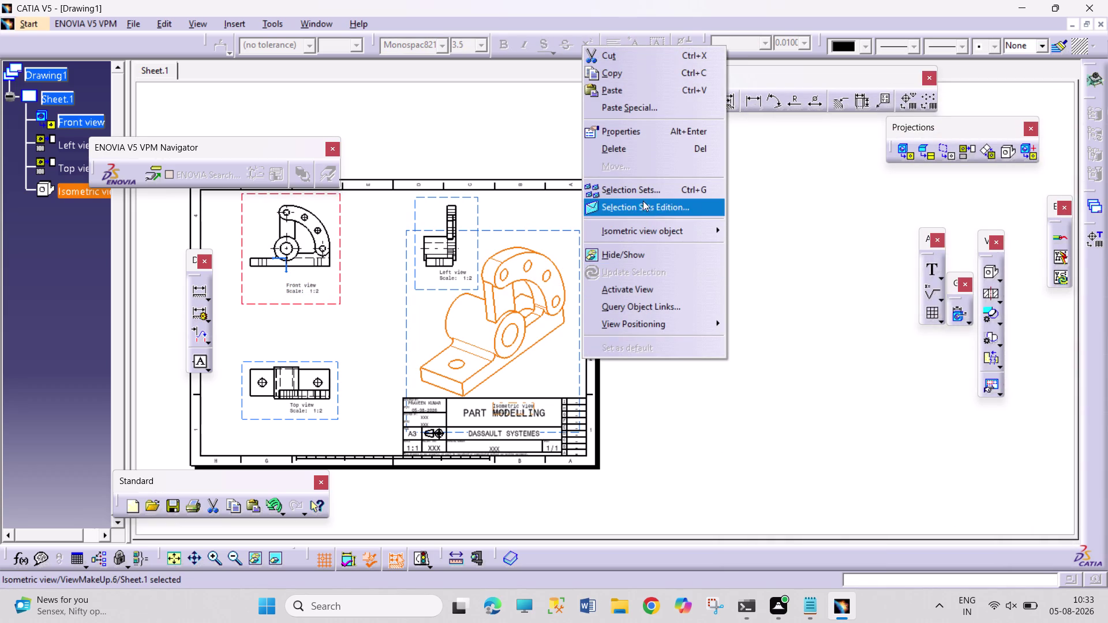
click(654, 134)
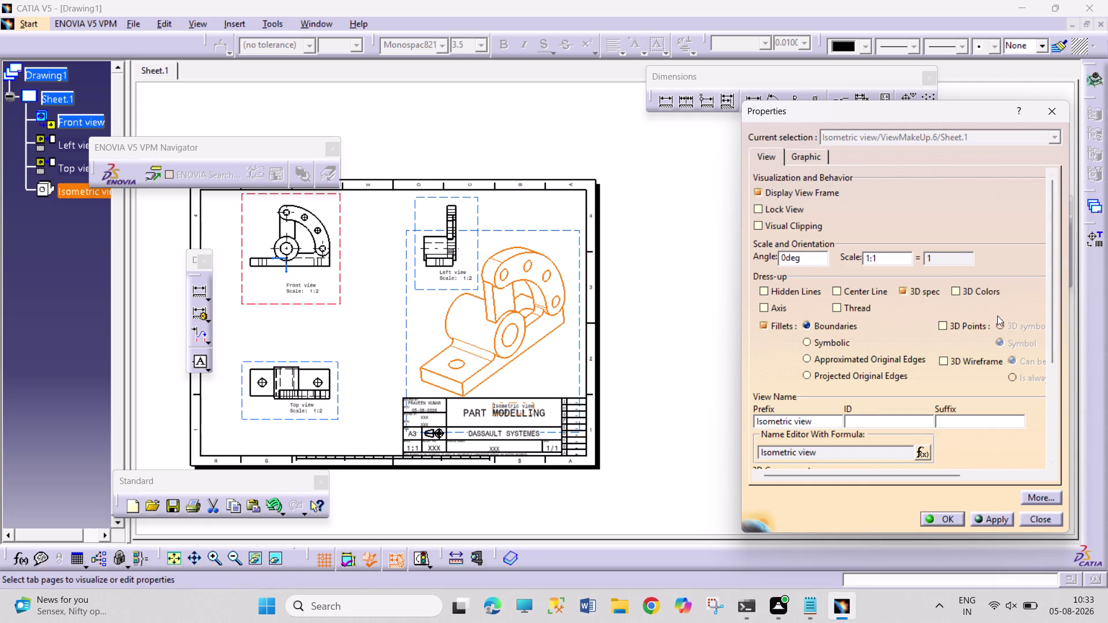
click(960, 288)
click(938, 517)
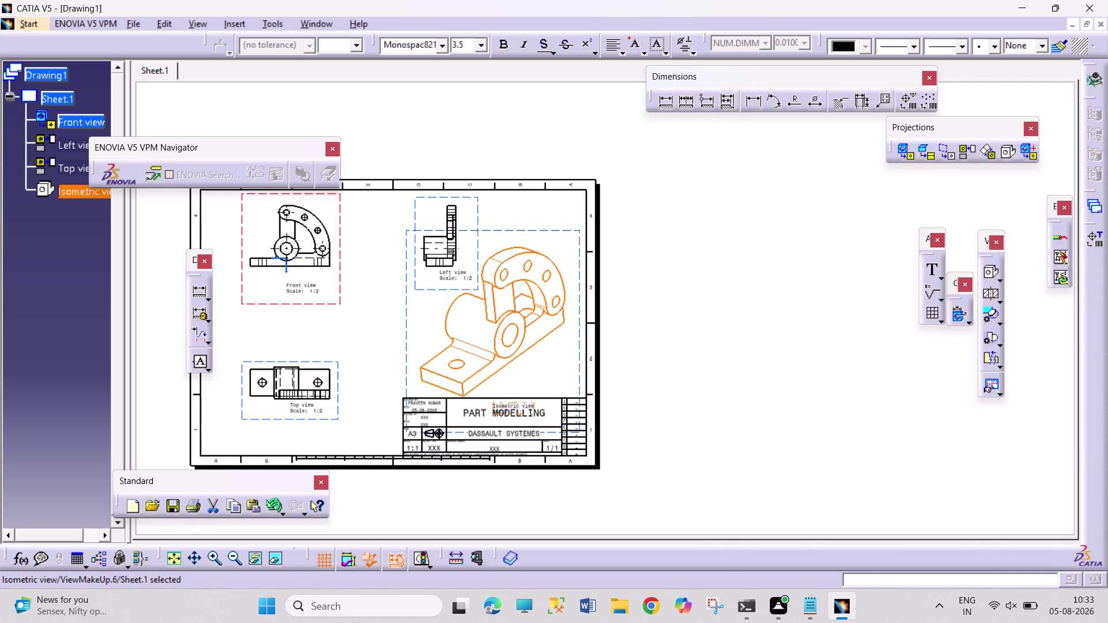
click(862, 381)
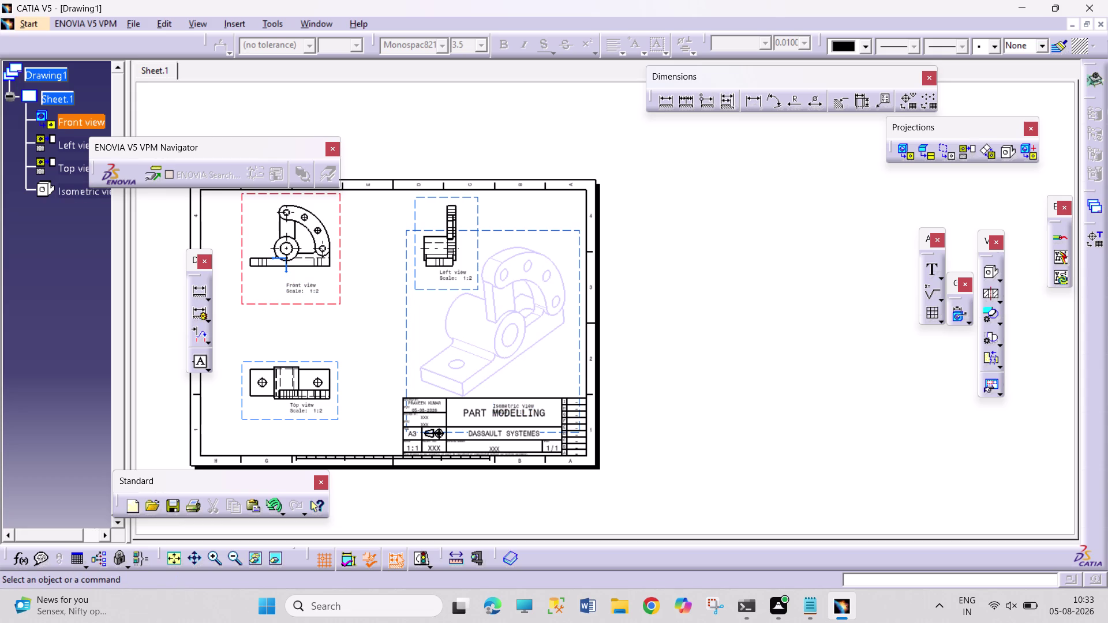
Zoom in on the front view and dimension boss circle to base right edge as 90.
middle_drag(318, 310, 348, 254)
middle_drag(395, 286, 921, 361)
middle_drag(663, 367, 663, 316)
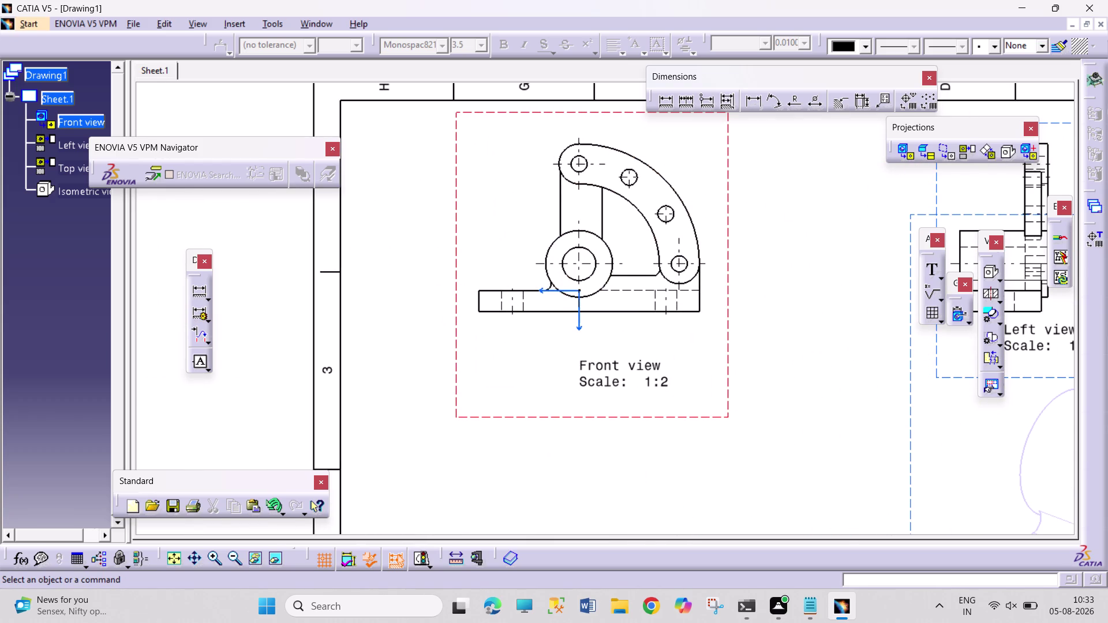
middle_drag(792, 369, 725, 369)
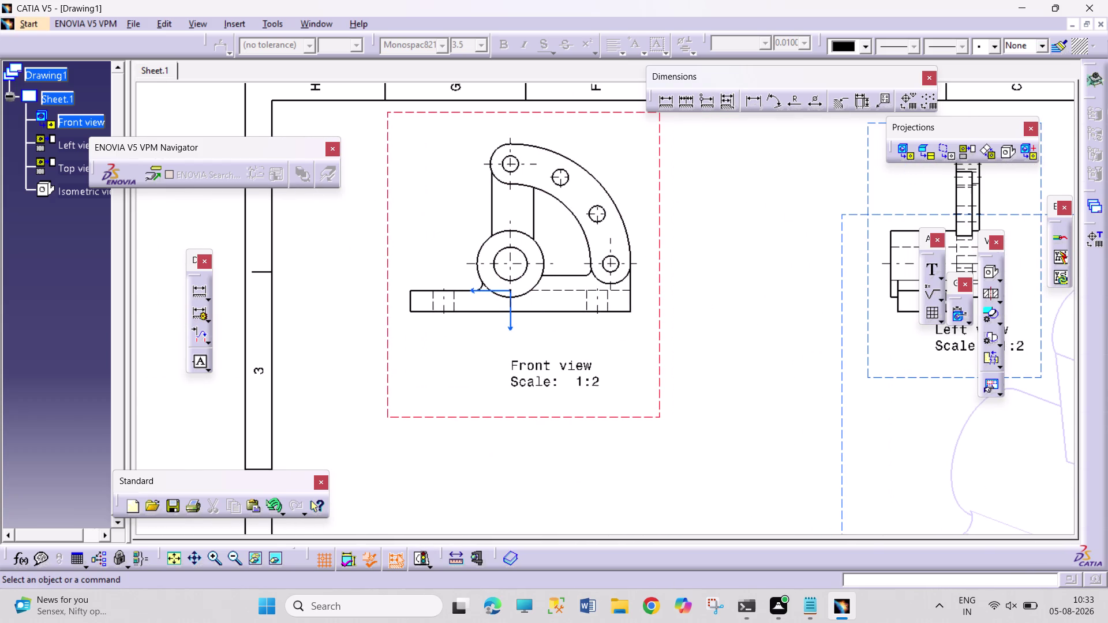
middle_drag(716, 296, 714, 273)
middle_drag(726, 310, 711, 372)
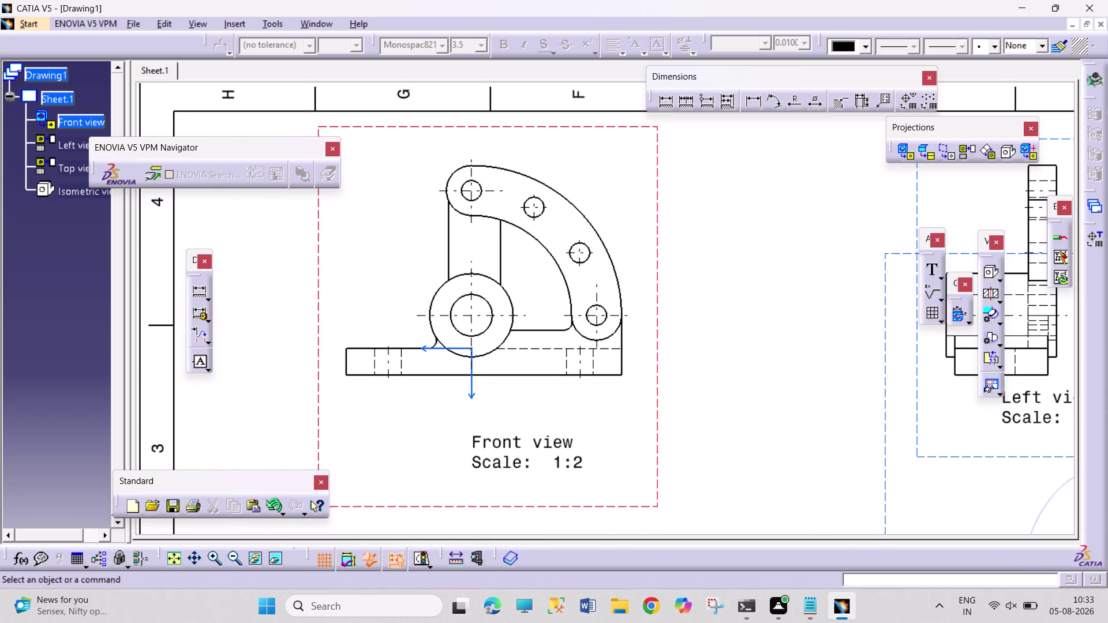
double_click(751, 101)
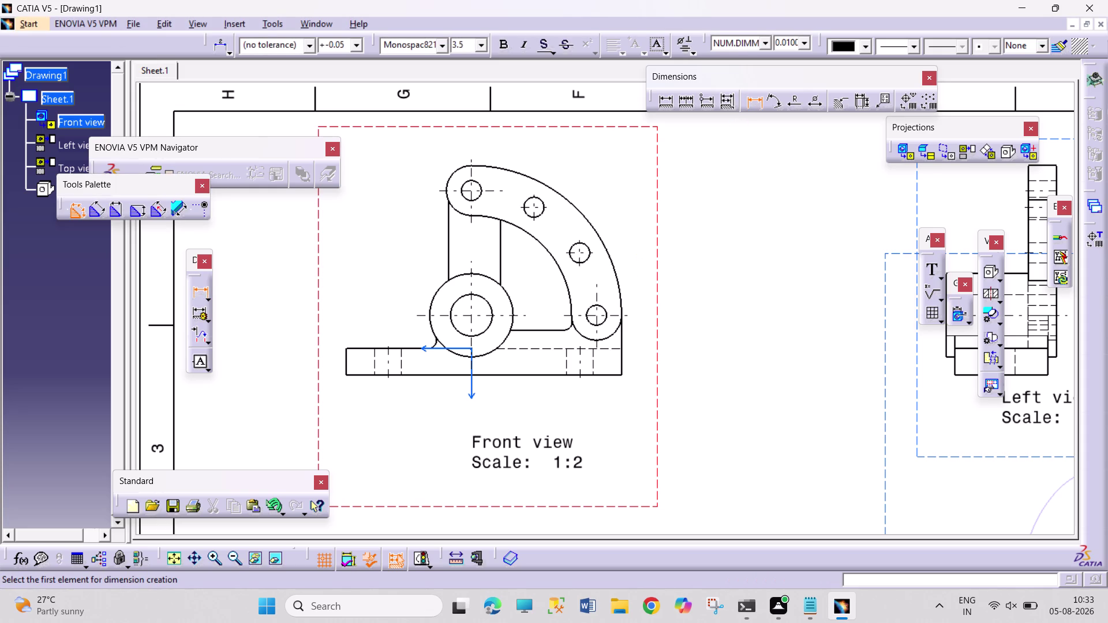
click(472, 302)
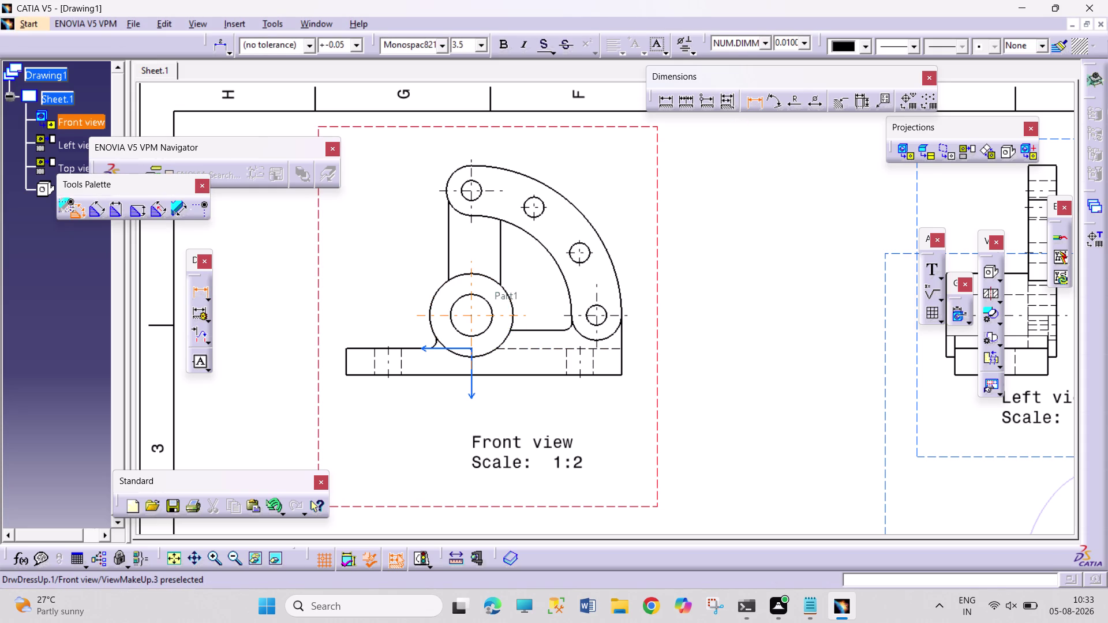
click(621, 359)
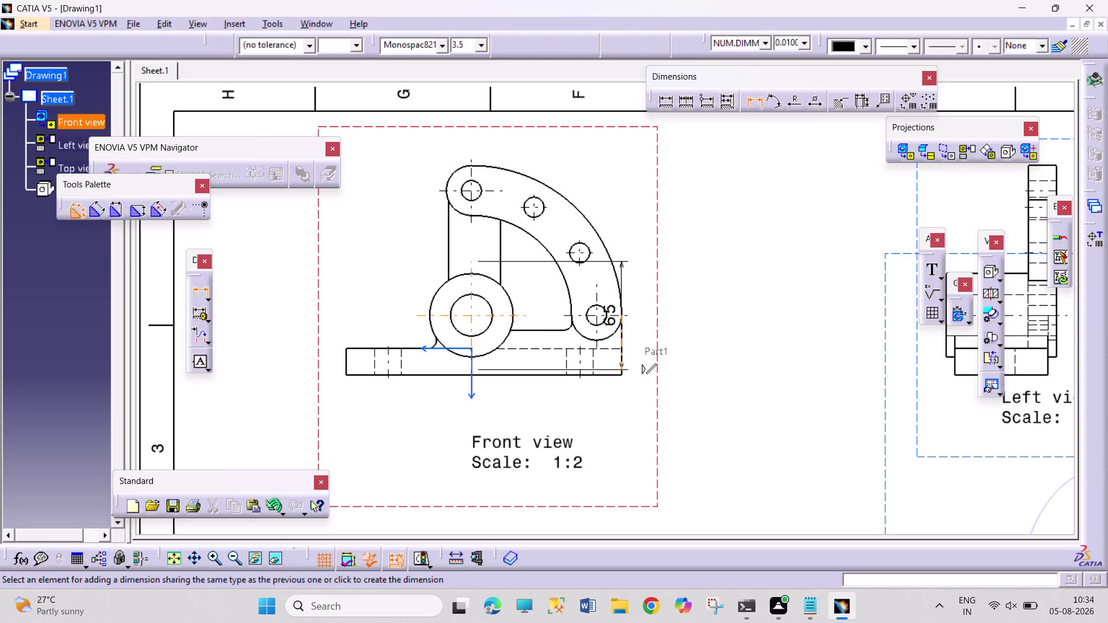
click(548, 406)
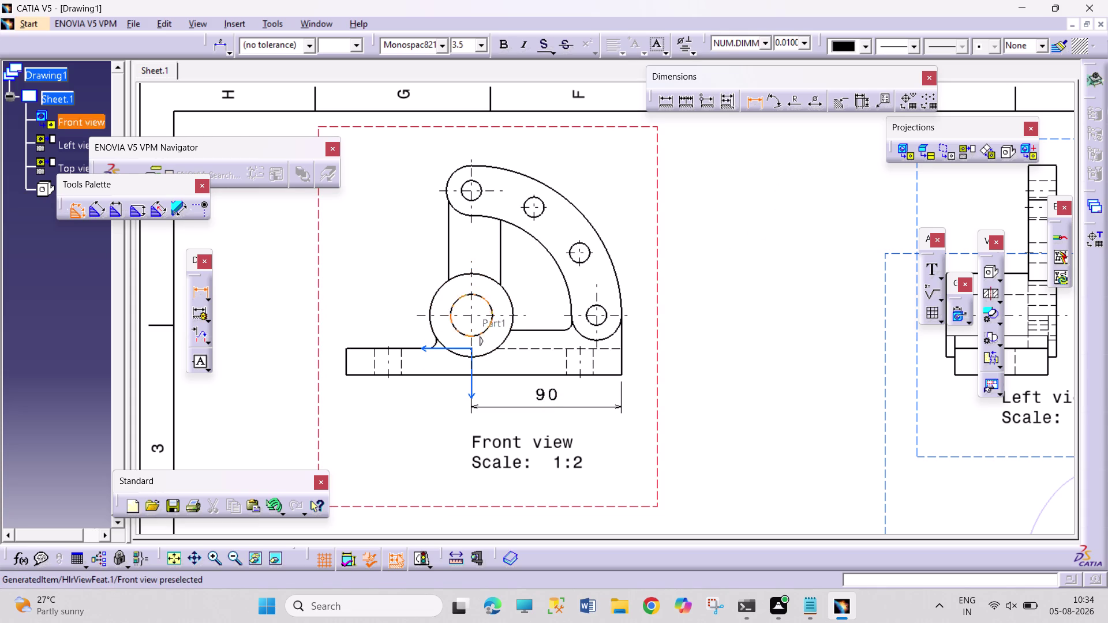
Dimension the boss circle to the base's left end as 75, below the base.
click(472, 305)
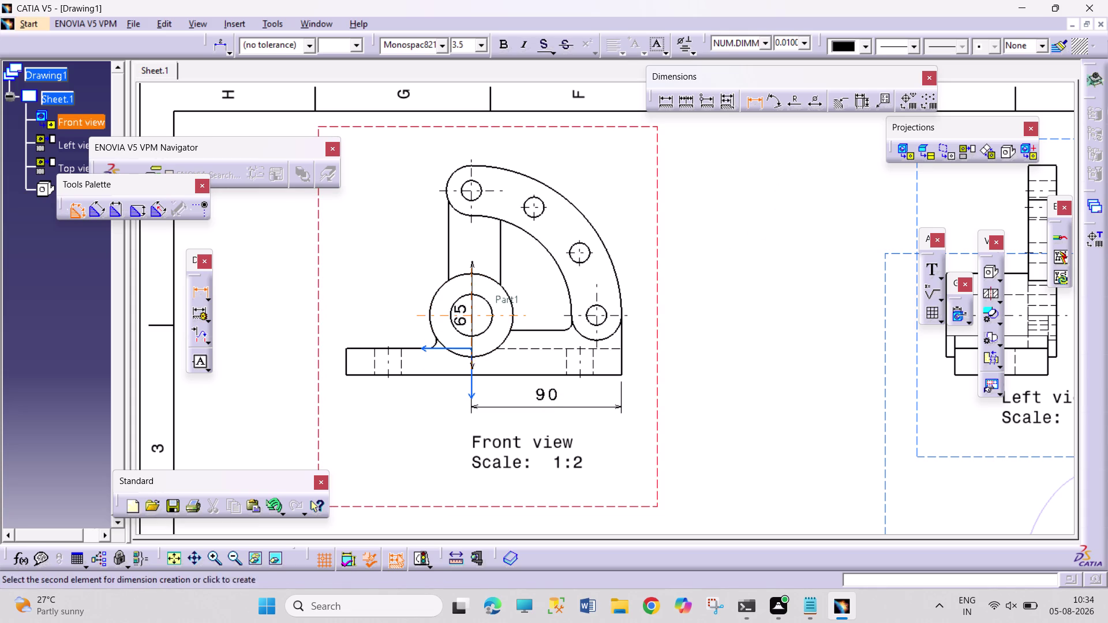
click(347, 365)
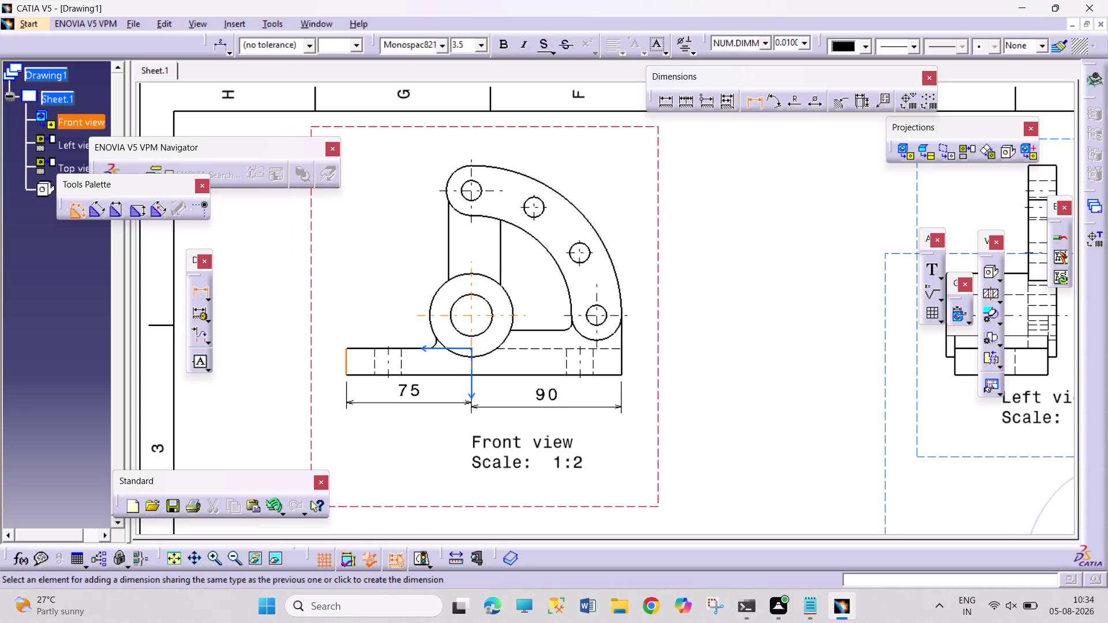
click(398, 409)
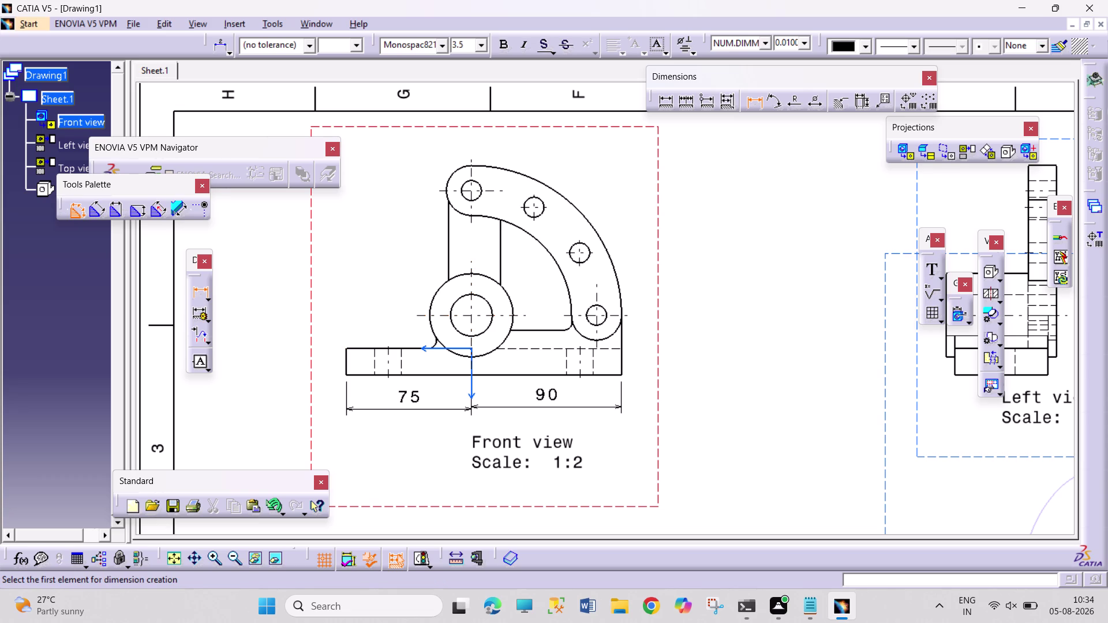
Add R90 and R60 radius dimensions to the outer and inner arcs.
click(796, 103)
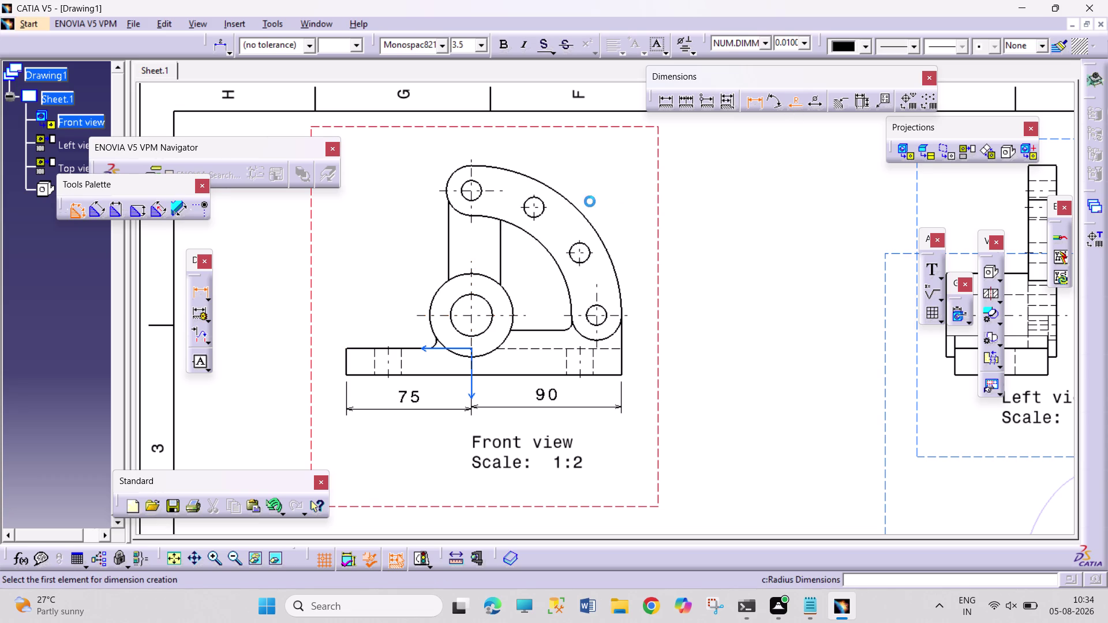
click(568, 205)
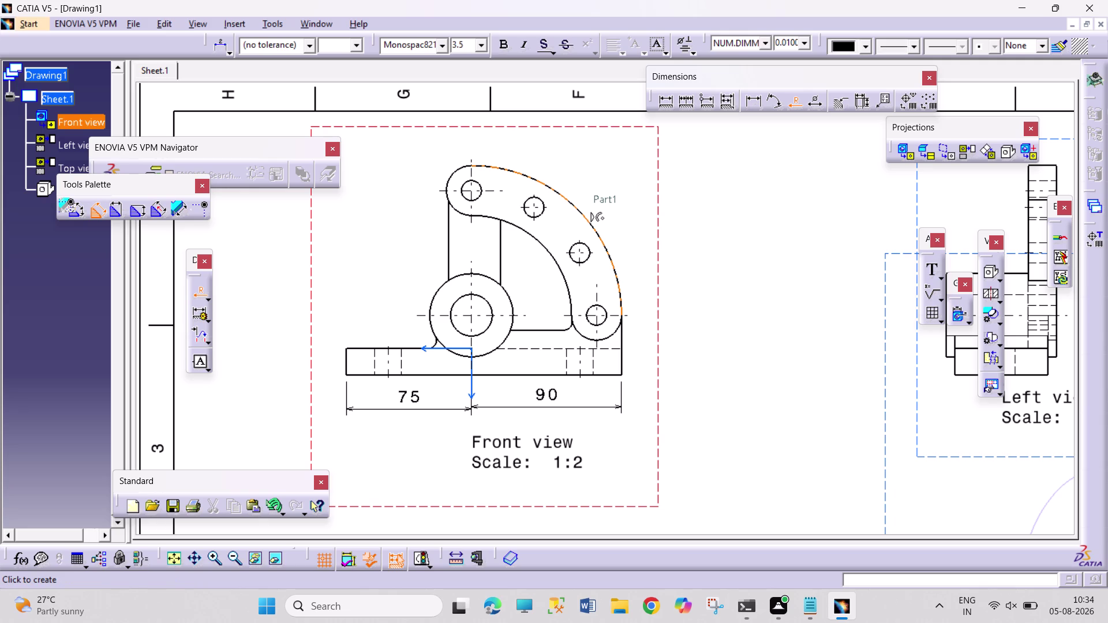
click(628, 181)
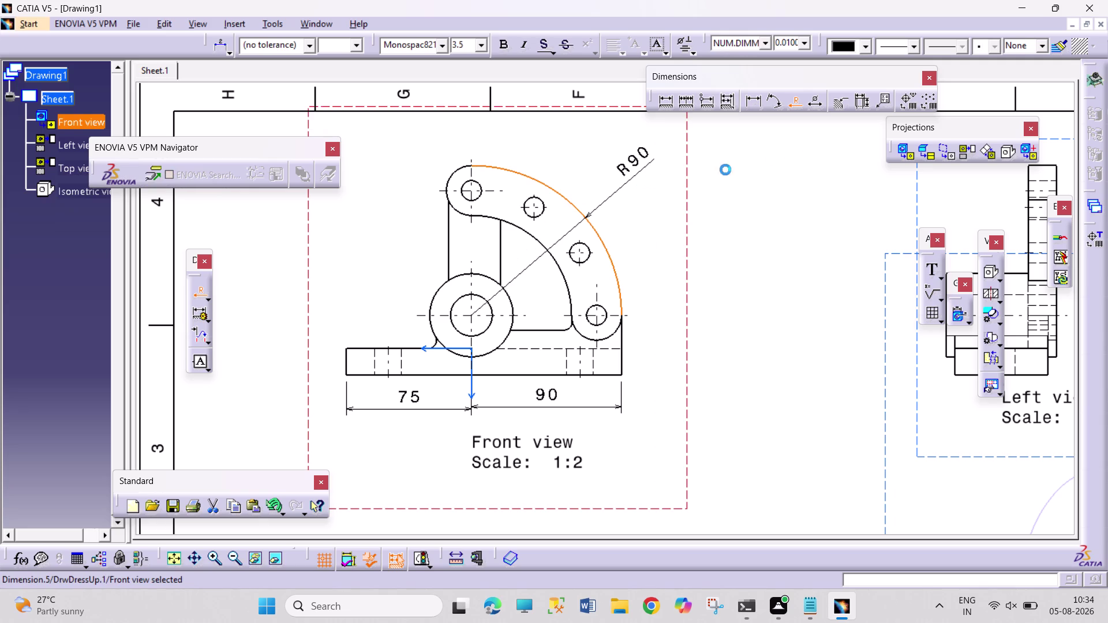
click(792, 103)
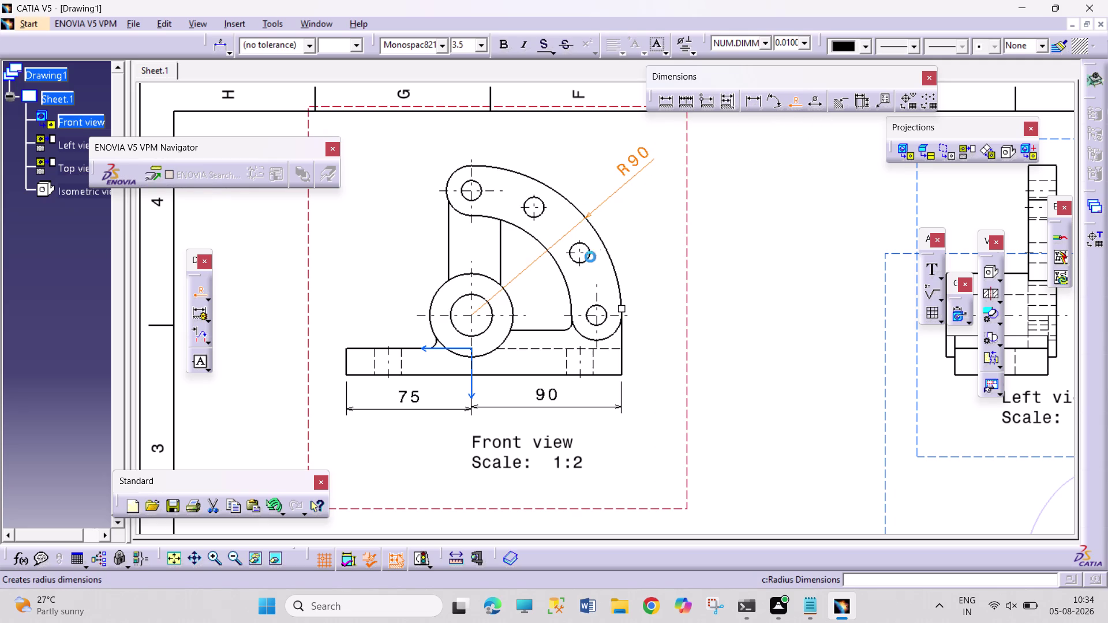
click(560, 272)
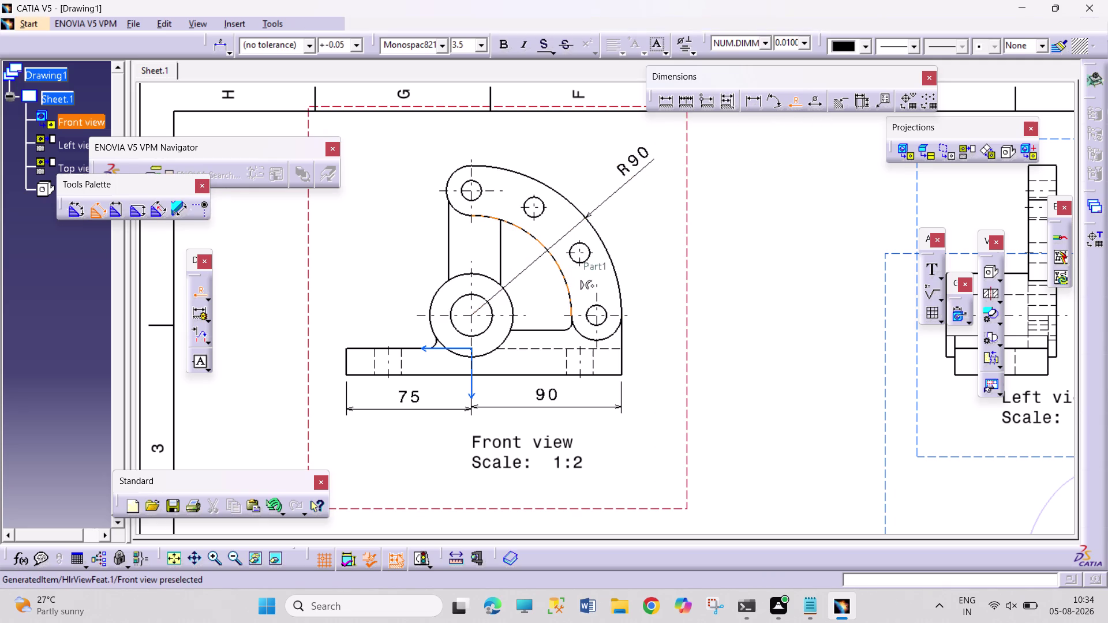
click(656, 220)
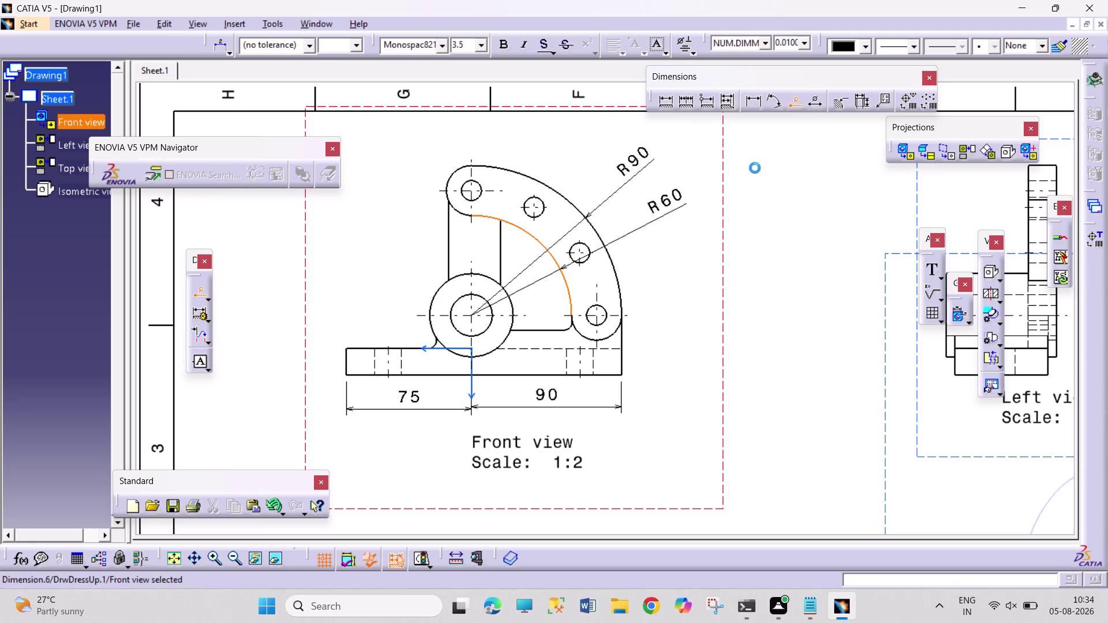
Dimension the boss hole centre to the base bottom line as 36, at right.
click(759, 99)
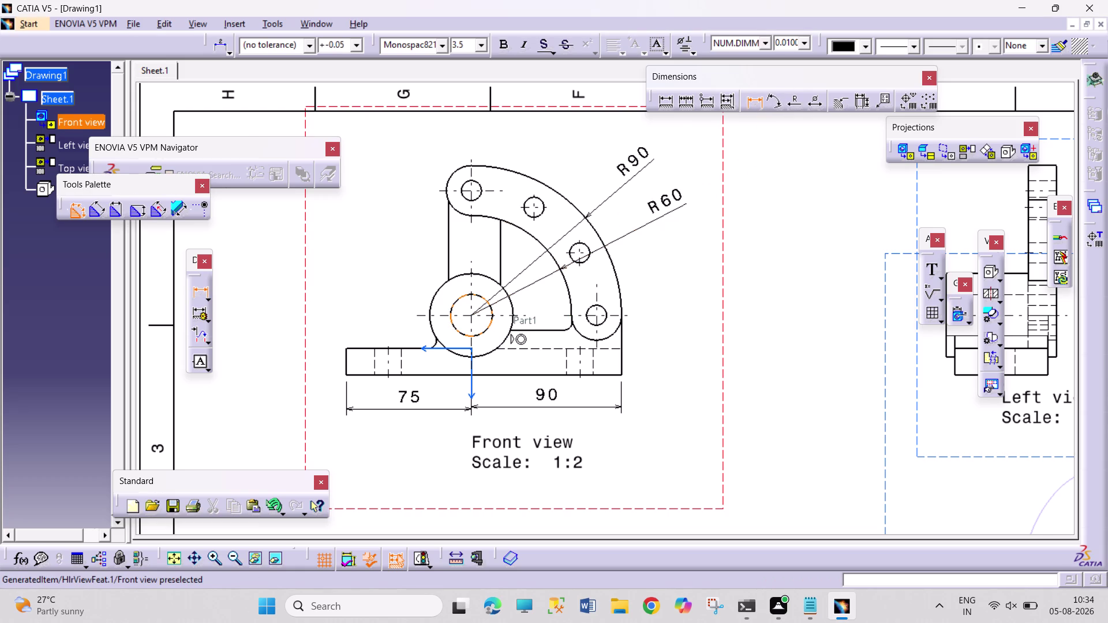
click(491, 325)
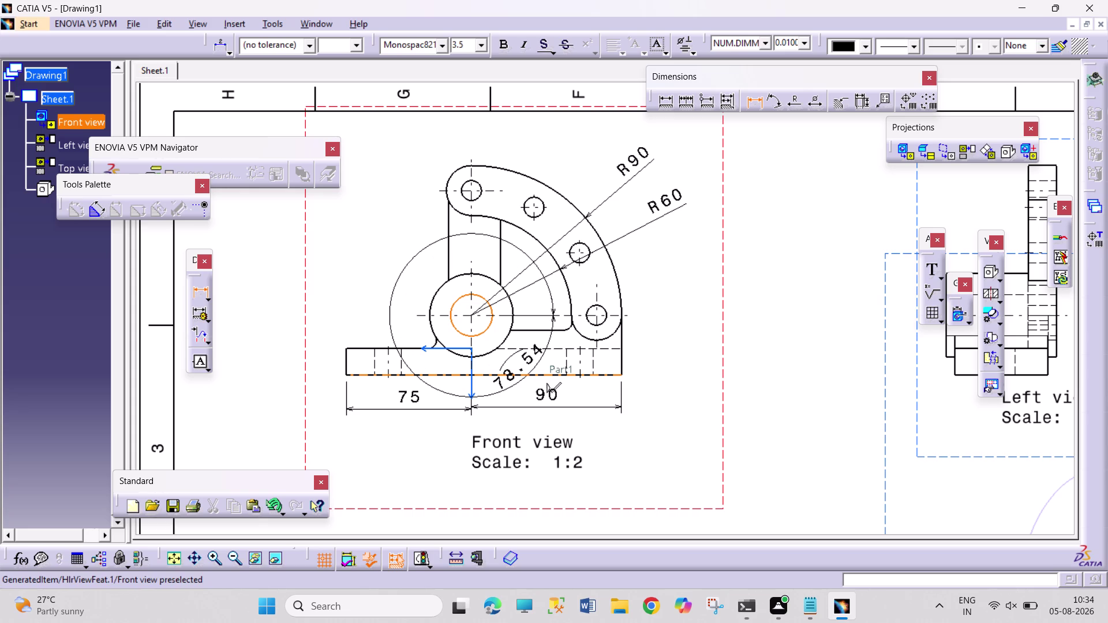
click(530, 375)
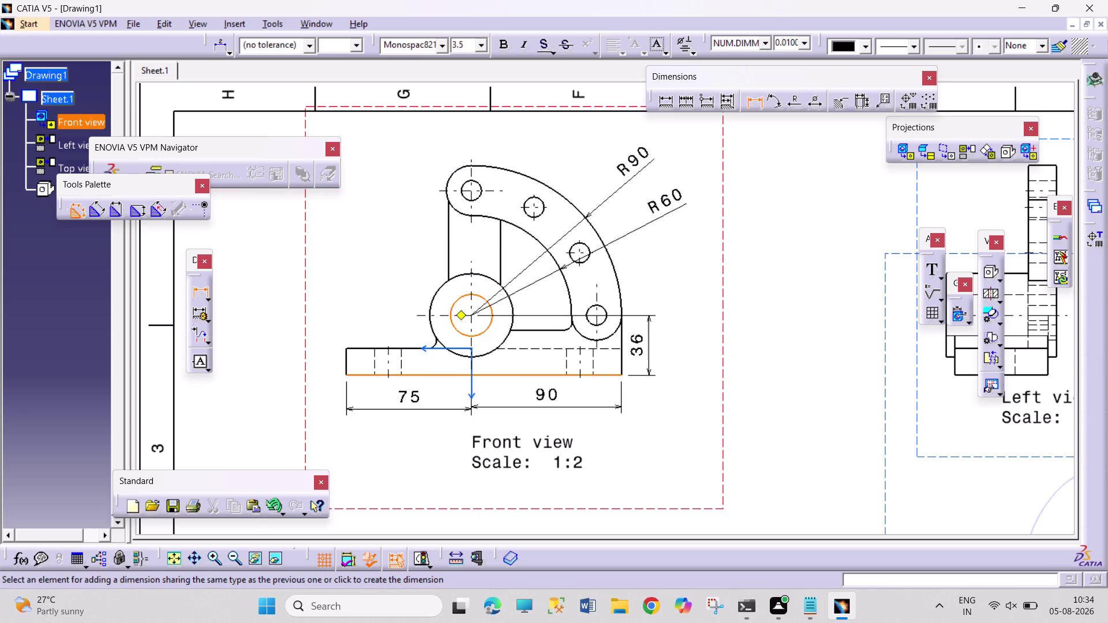
click(674, 344)
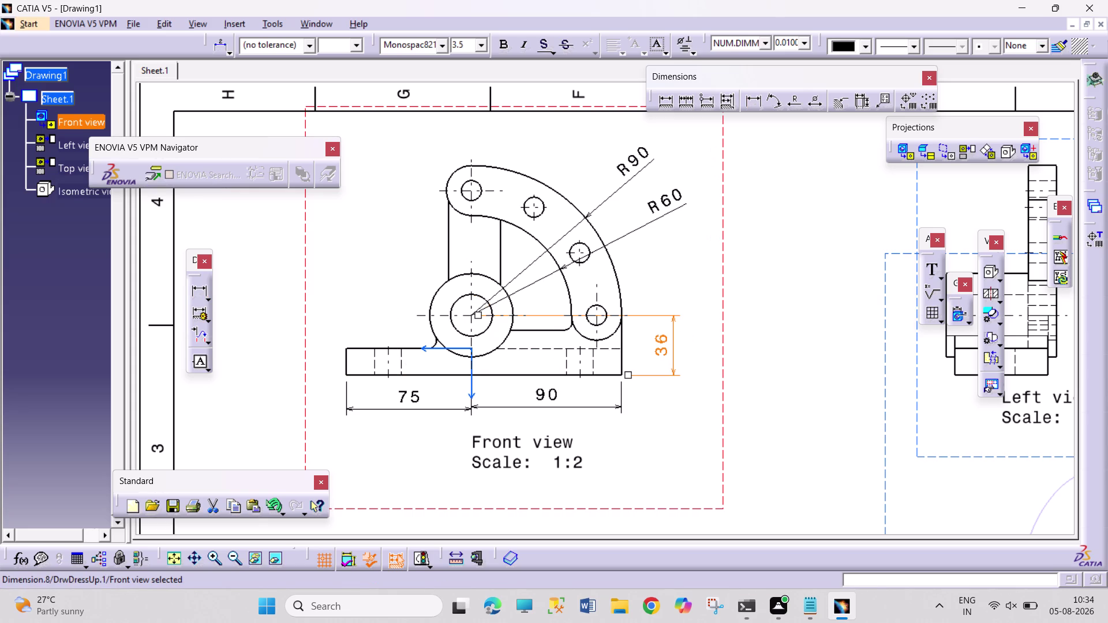
Add an R5 radius to the small fillet and begin the 16 thickness dimension.
click(797, 103)
click(435, 342)
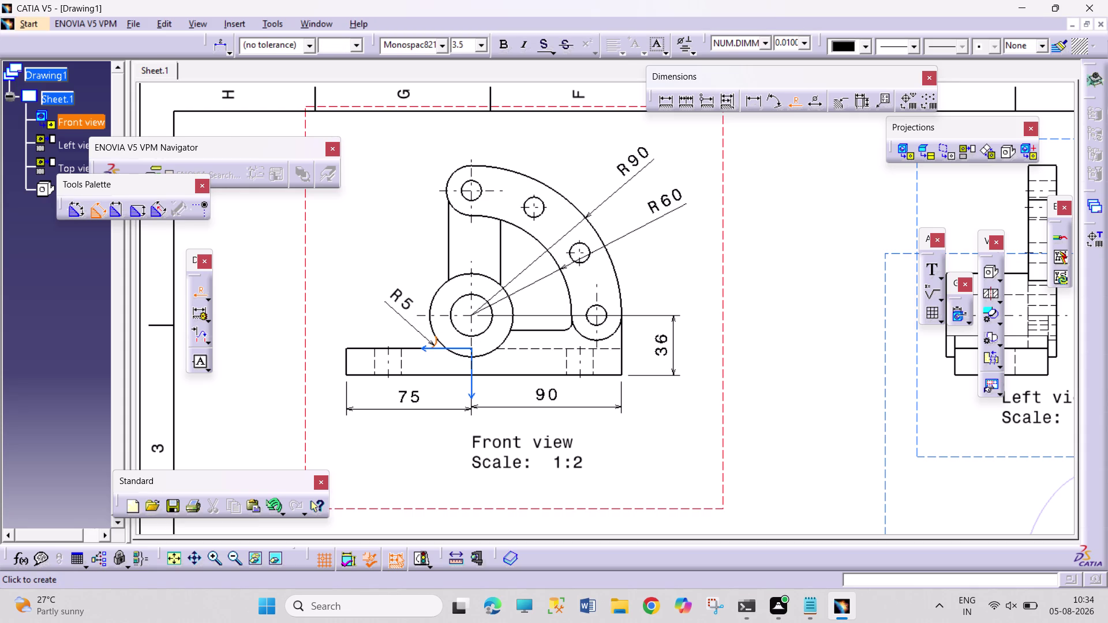
click(401, 316)
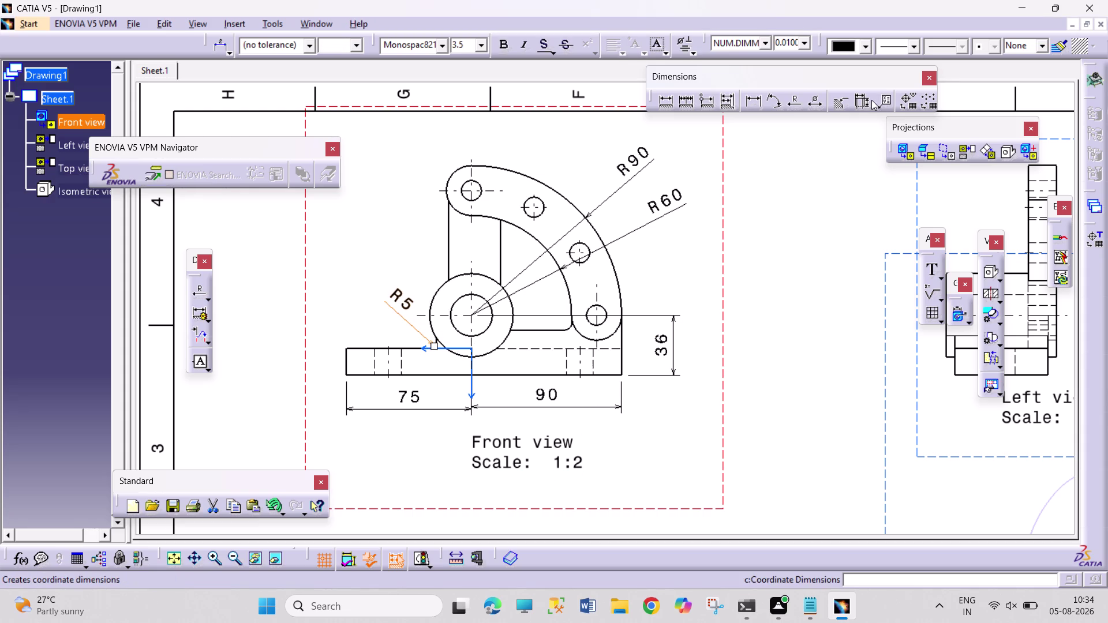
click(752, 106)
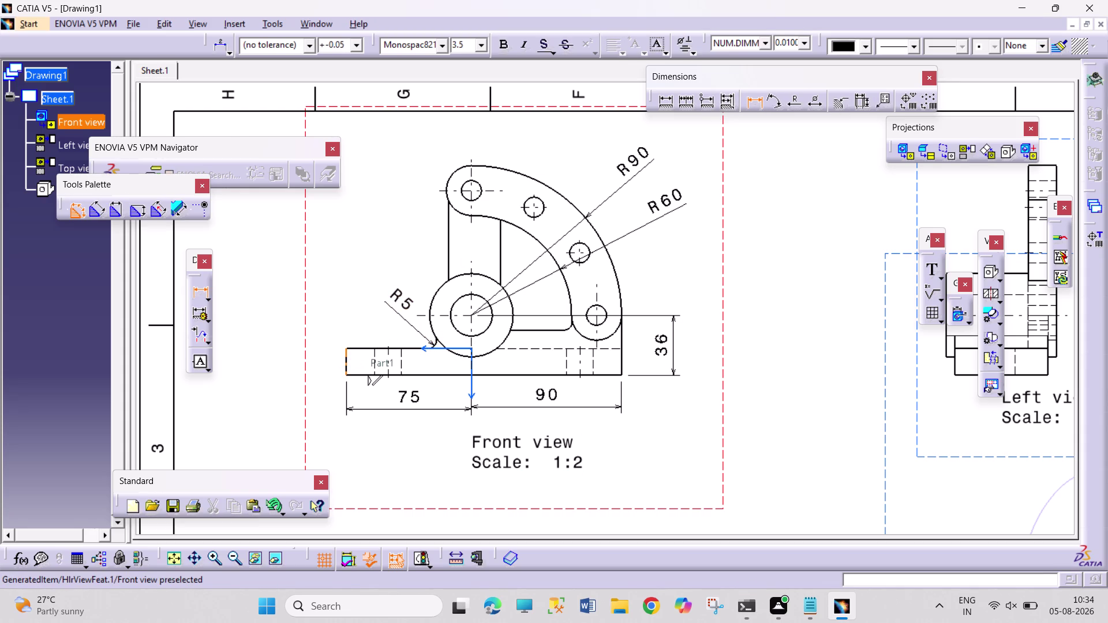
click(346, 368)
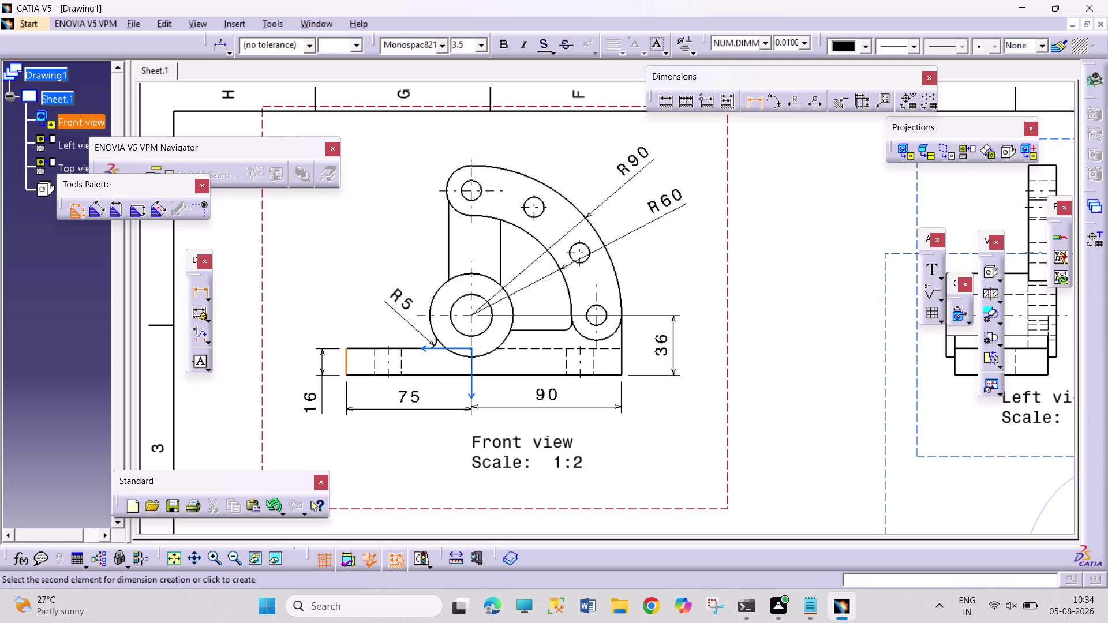
Place the 16 base thickness and Ø12 hole diameter dimensions on the front view.
click(322, 363)
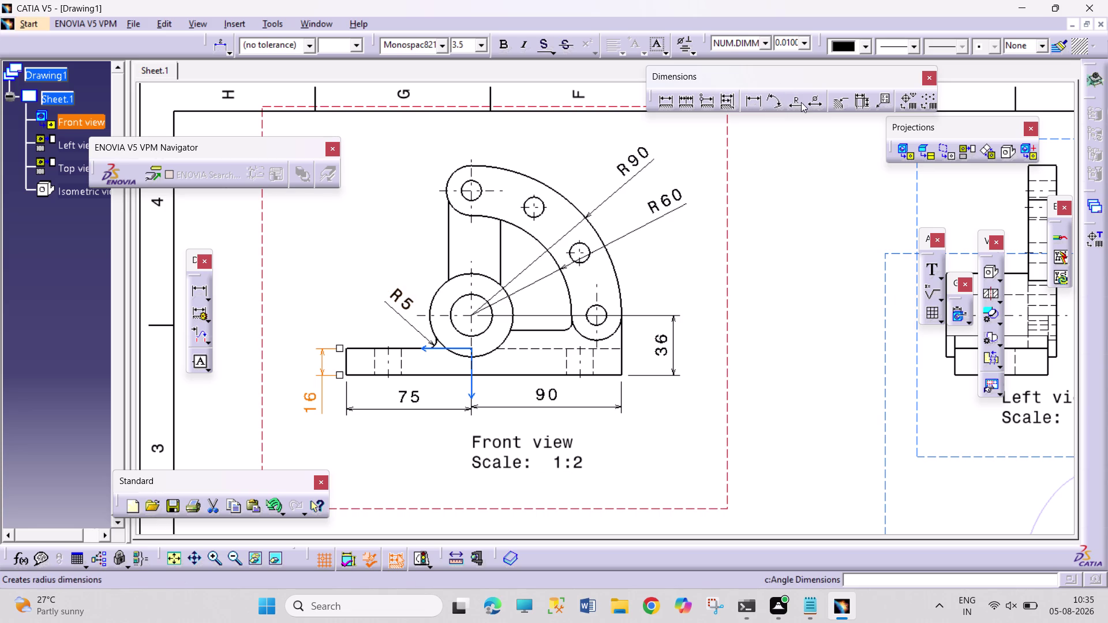
click(818, 103)
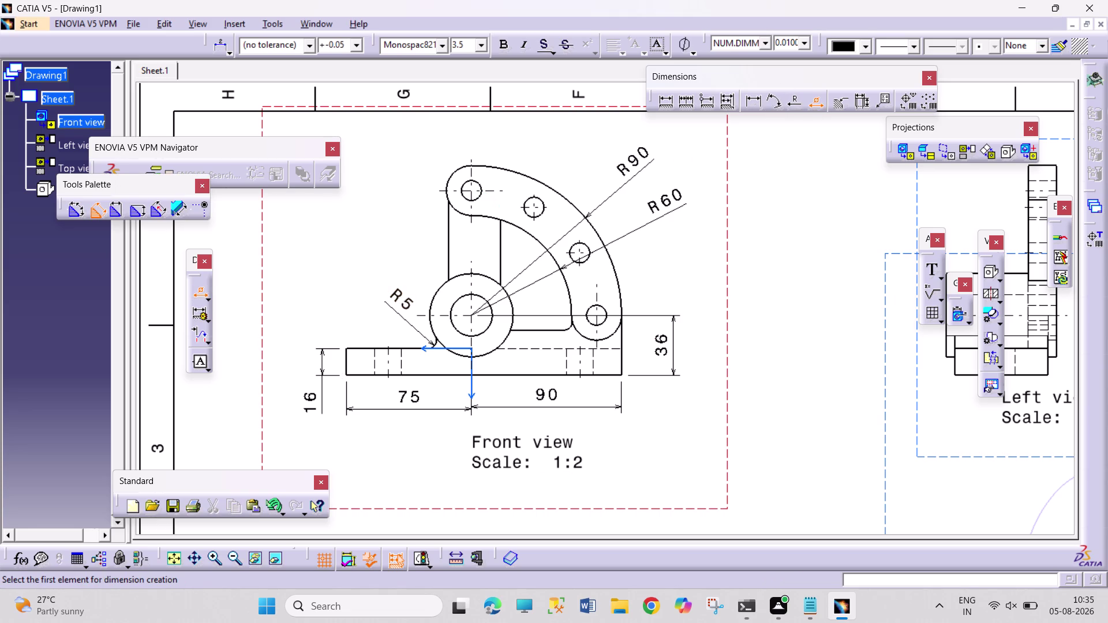
click(481, 193)
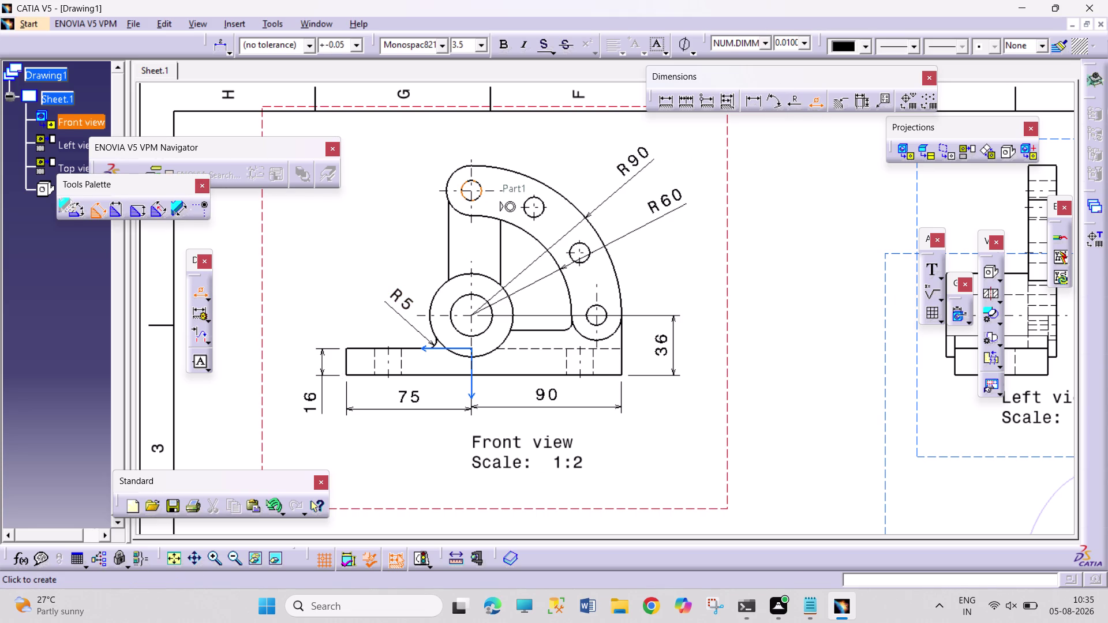
click(525, 150)
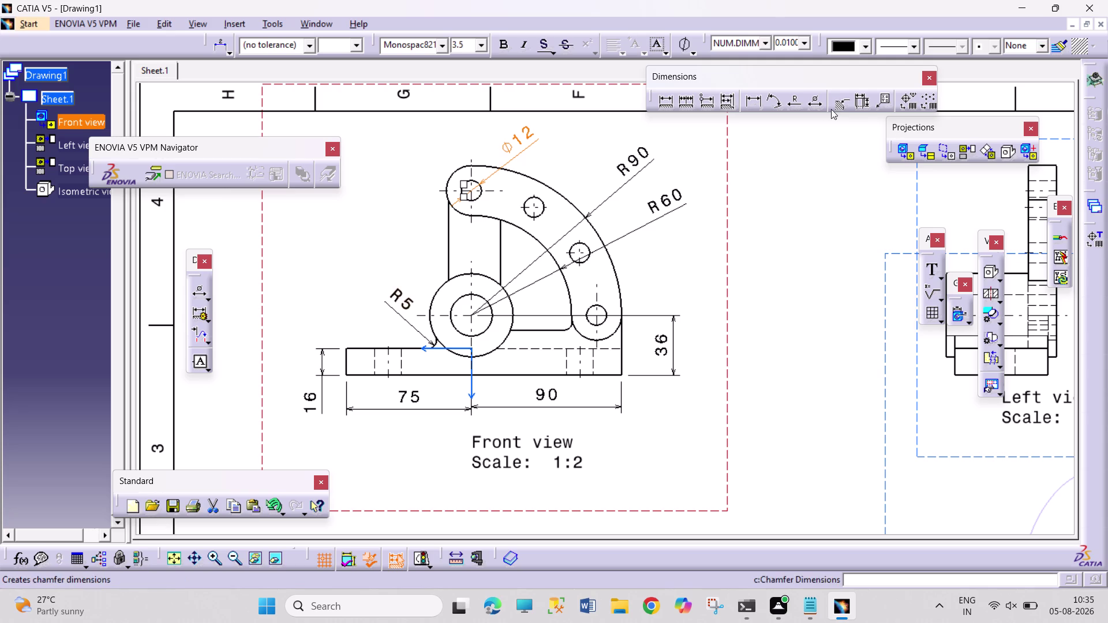
Start a distance dimension from the top-left hole, then cancel it.
click(752, 101)
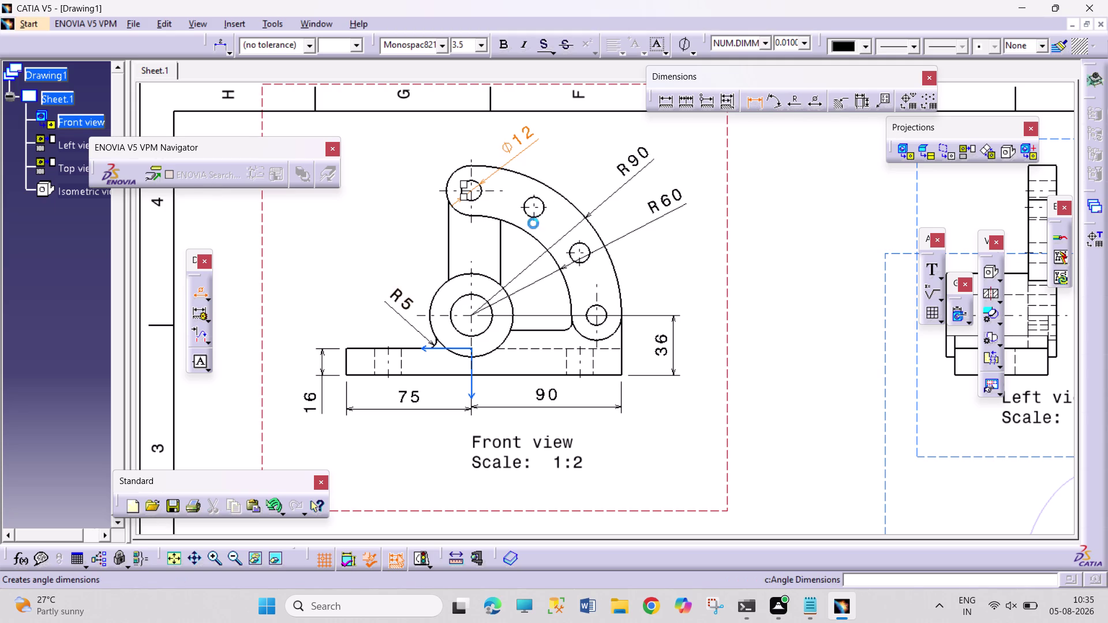
click(447, 242)
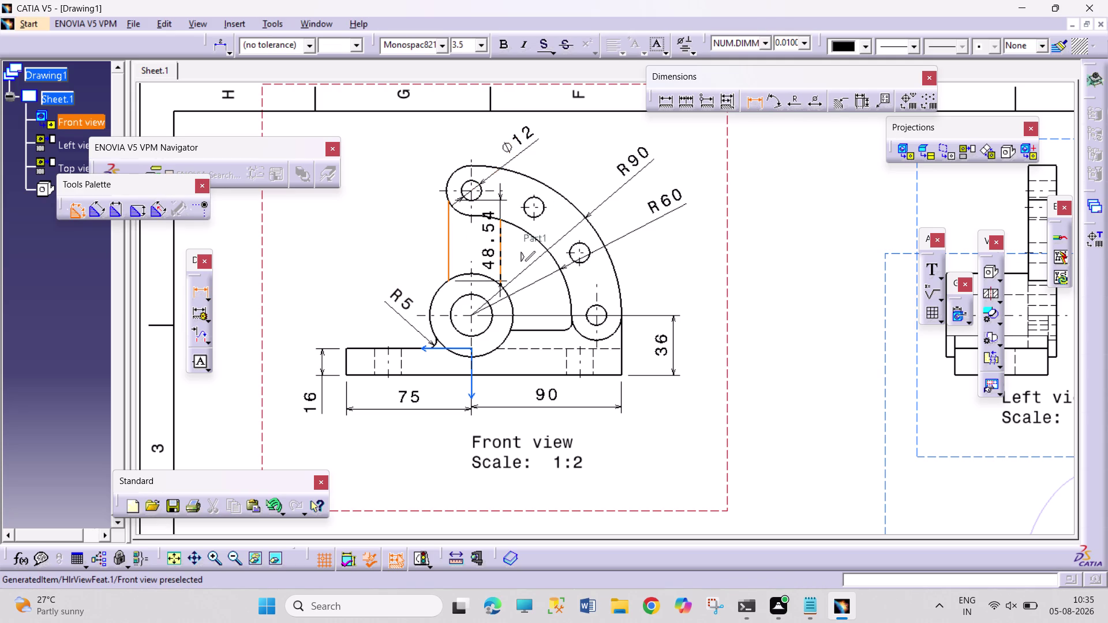
click(501, 244)
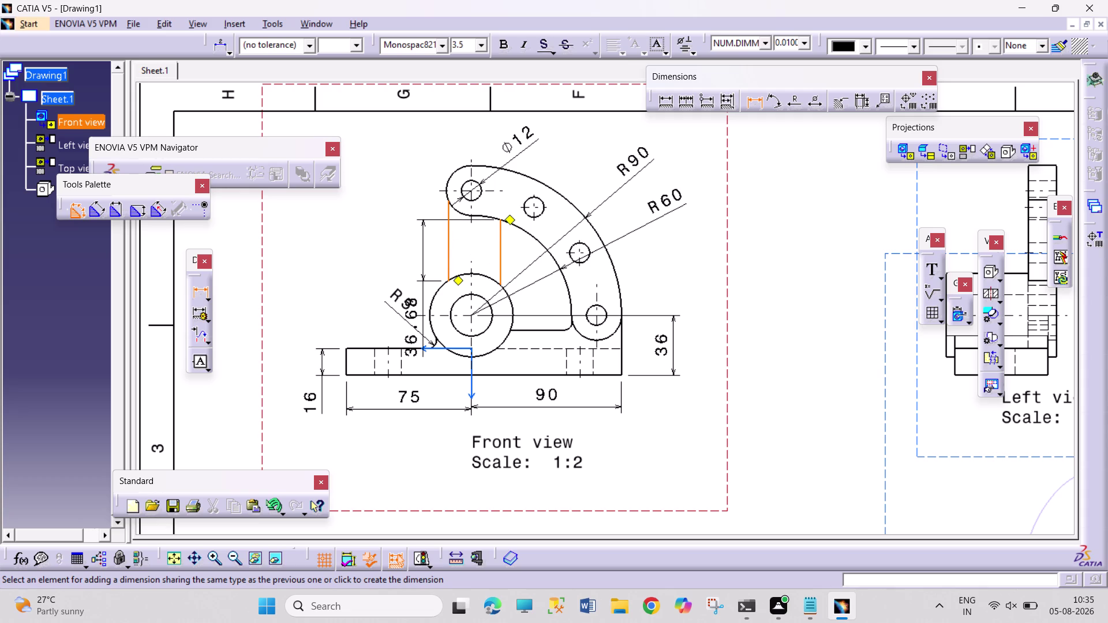
key(Escape)
key(Escape)
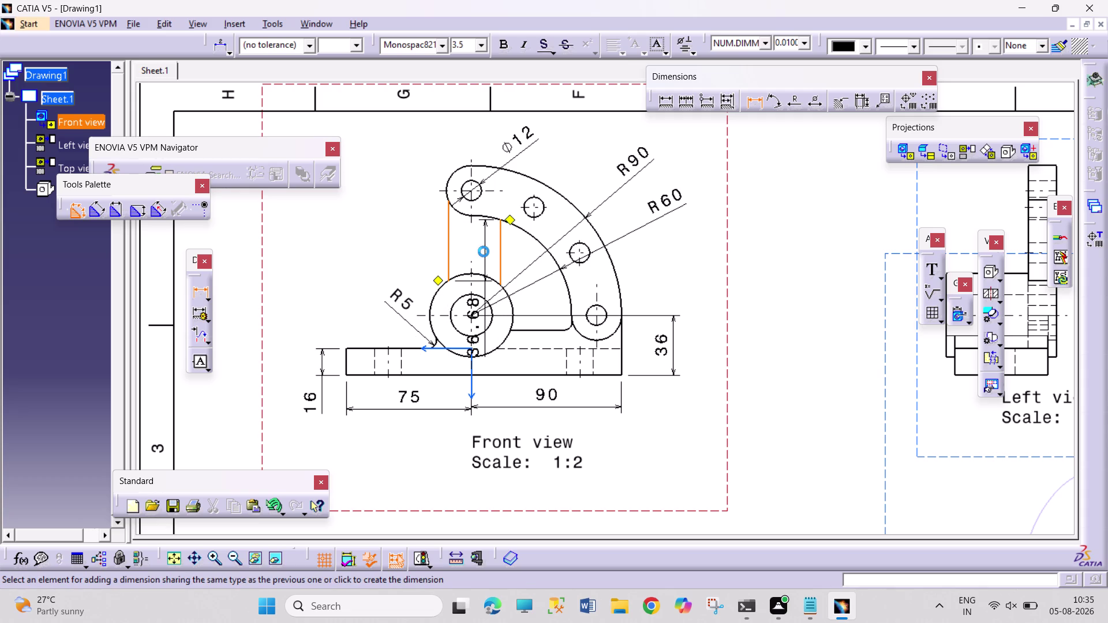
key(Escape)
key(Escape)
key(Escape)
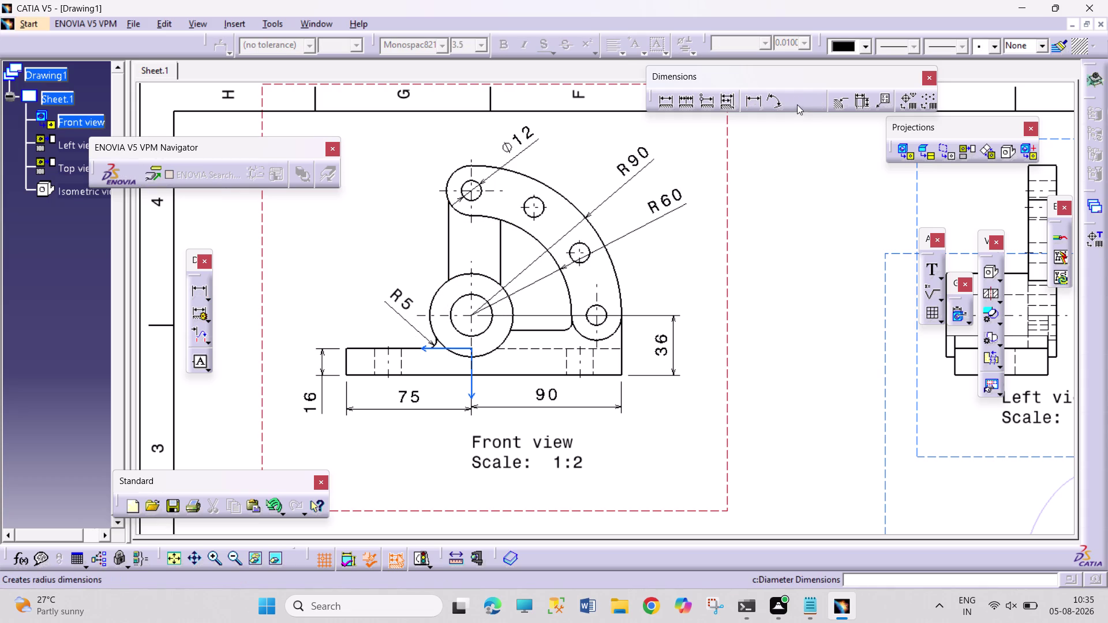
Add the 31.13 horizontal hole distance dimension, then switch to the PART 13 model.
click(757, 105)
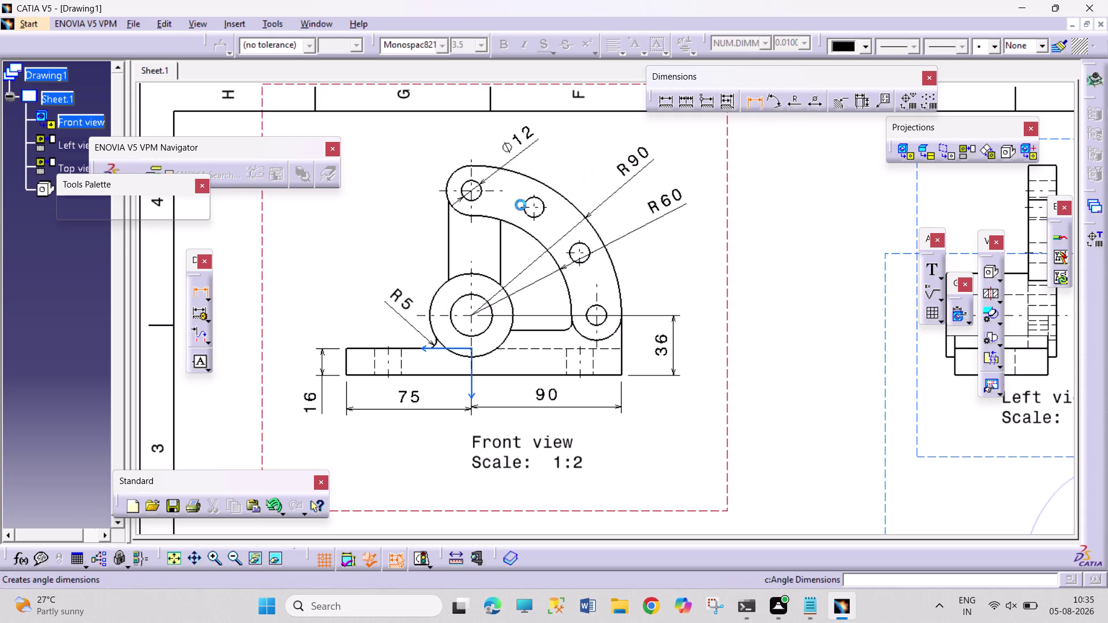
click(450, 239)
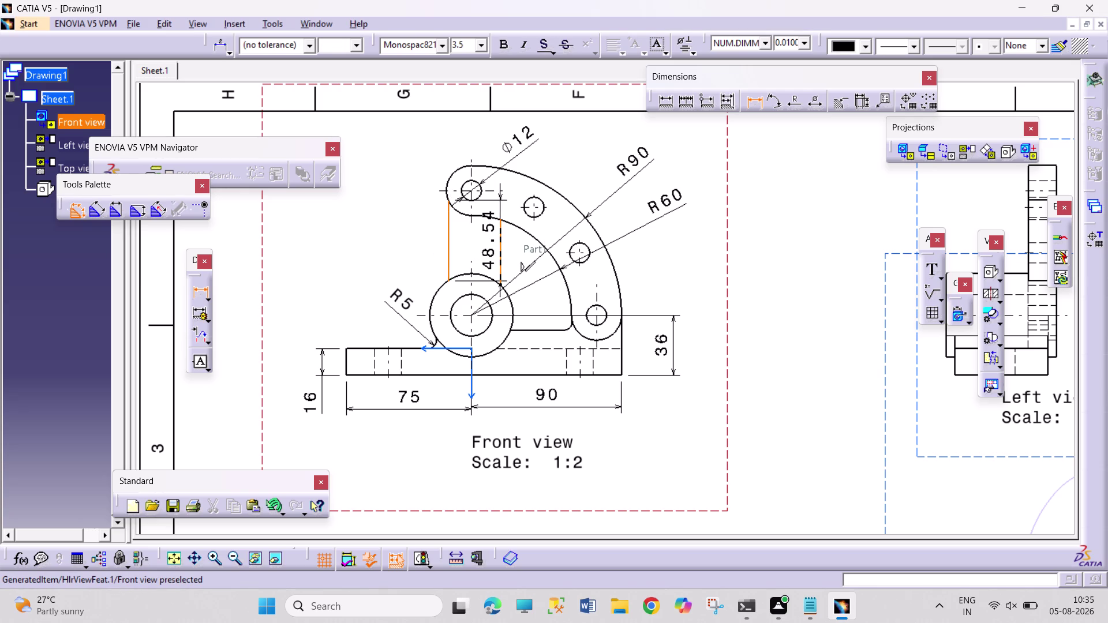
click(500, 253)
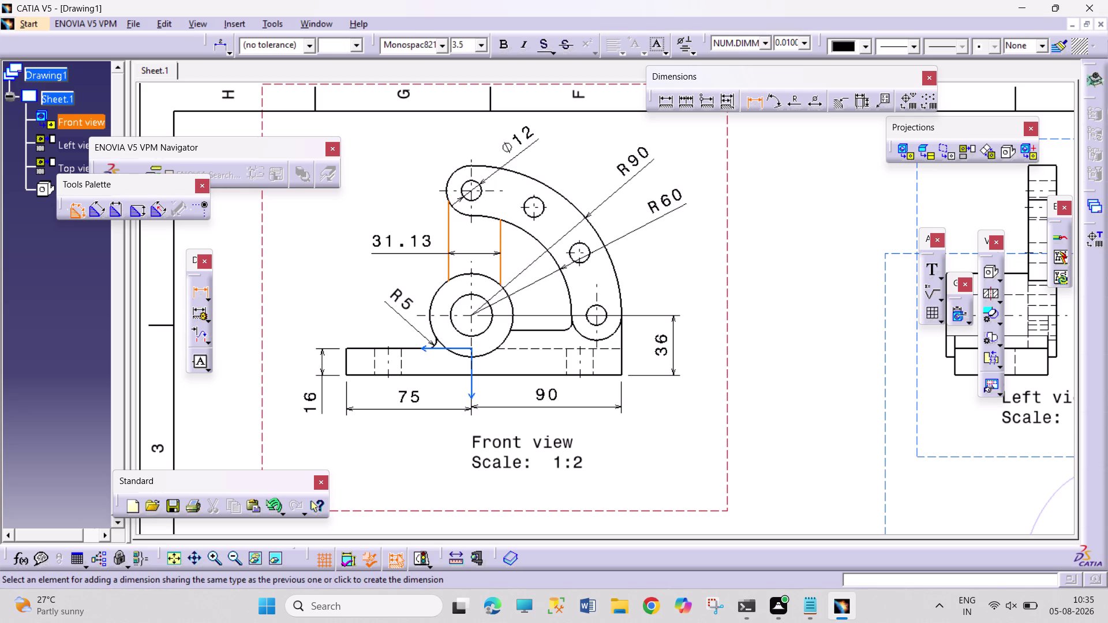
click(452, 250)
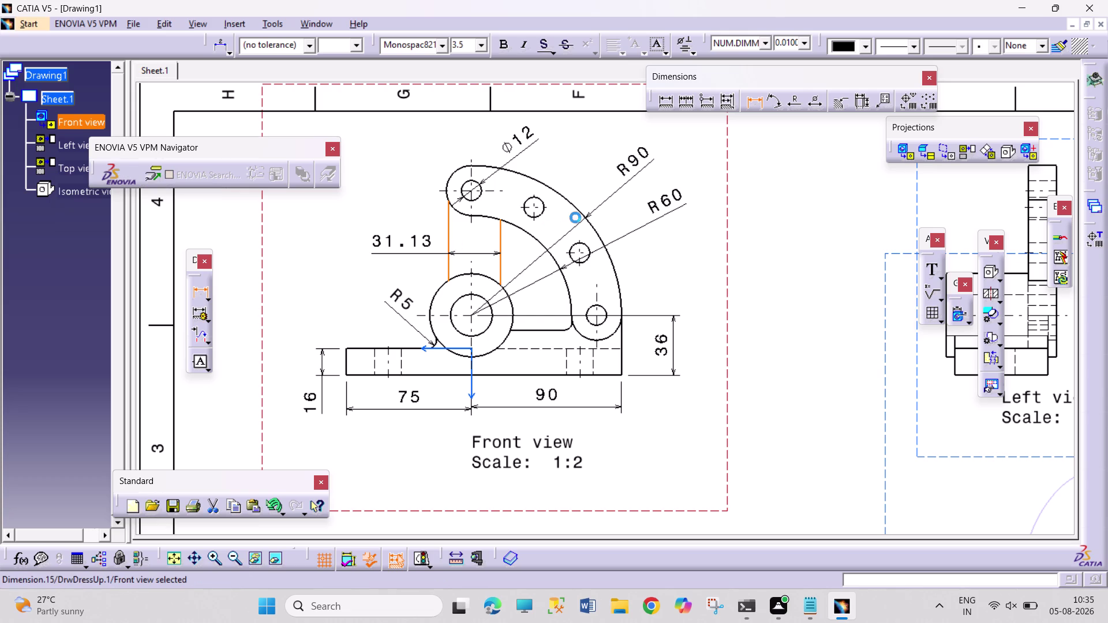
click(314, 28)
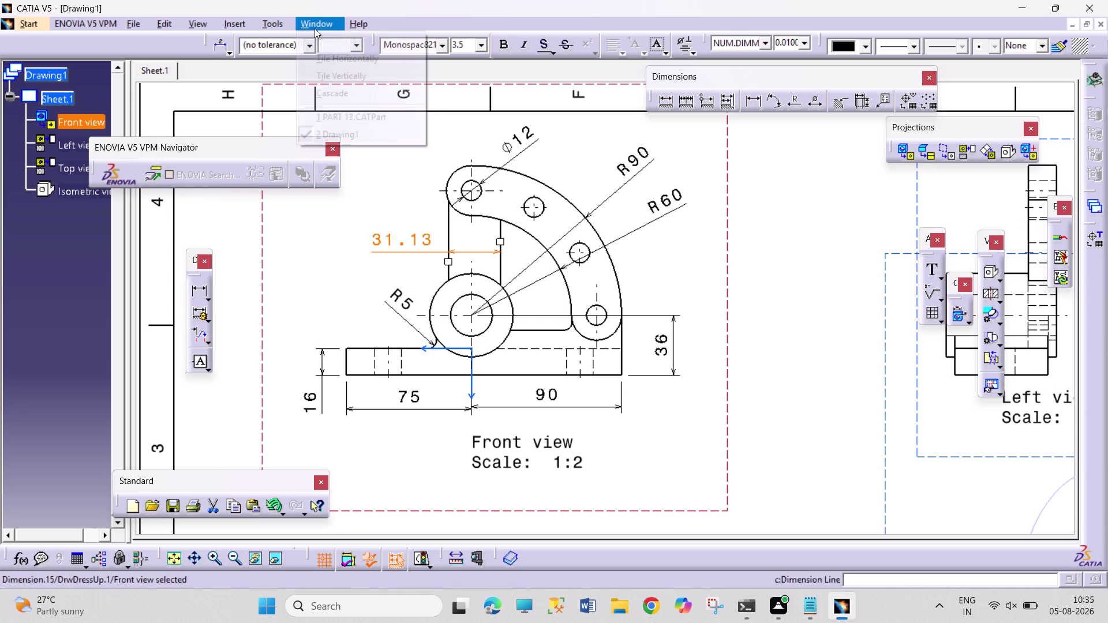
click(341, 115)
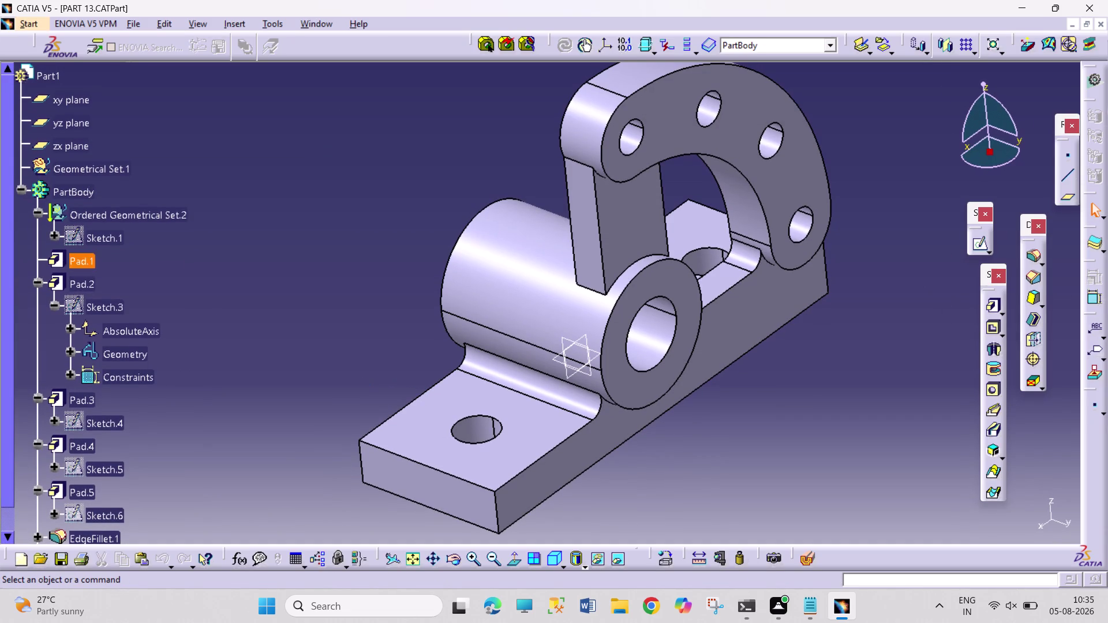
Scroll the PART 13 specification tree and open Sketch.6 for editing.
scroll(down, 3)
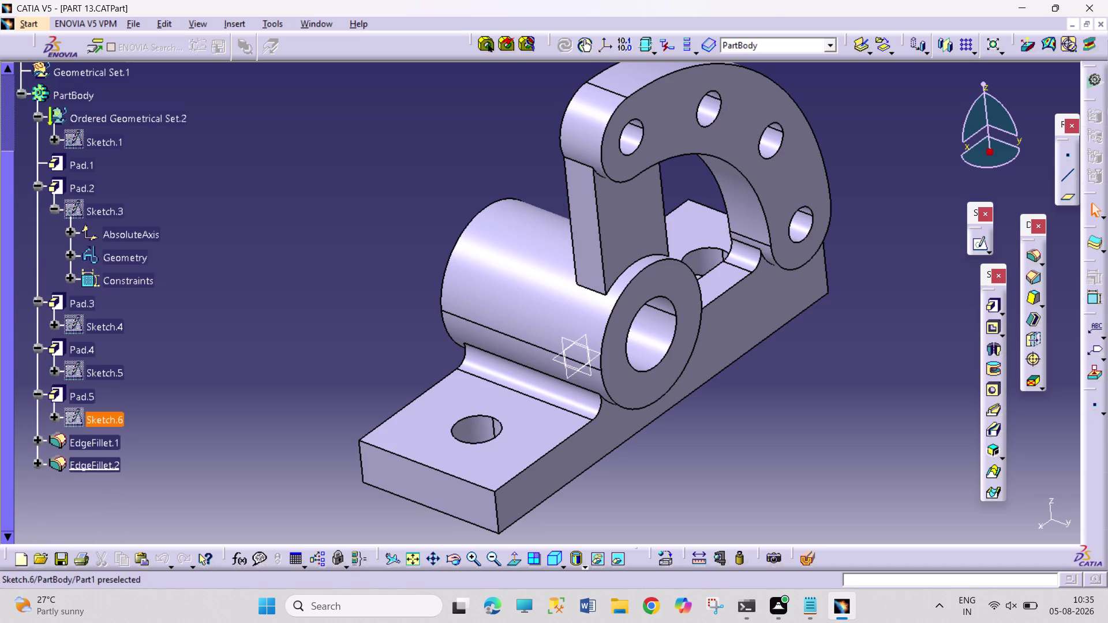
double_click(75, 412)
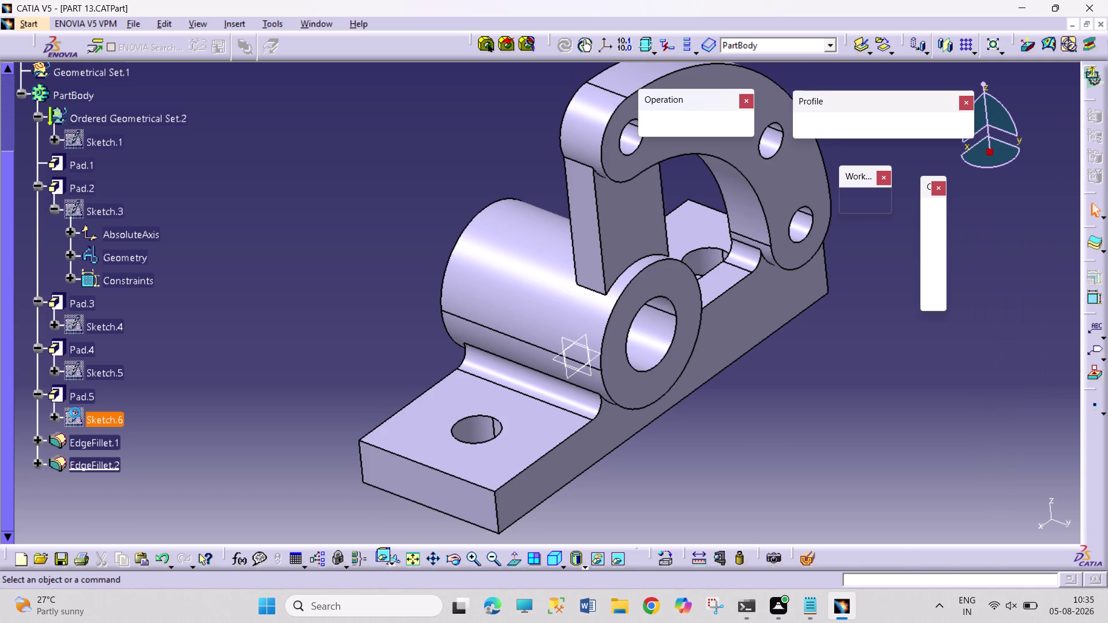
Constrain the upright web's width to 30 mm.
click(931, 239)
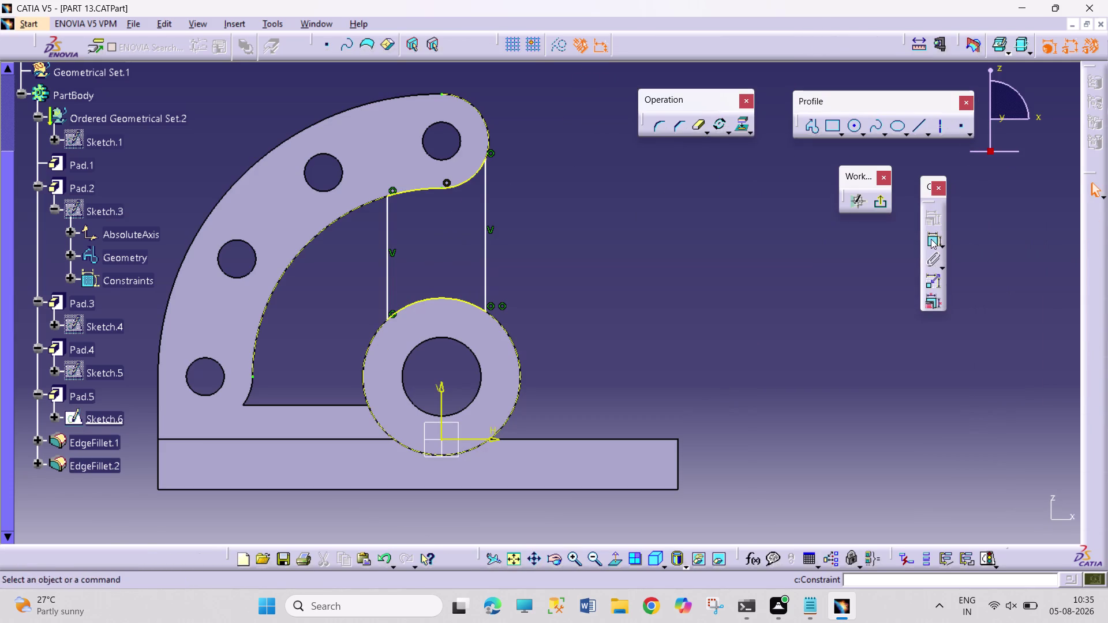
click(387, 266)
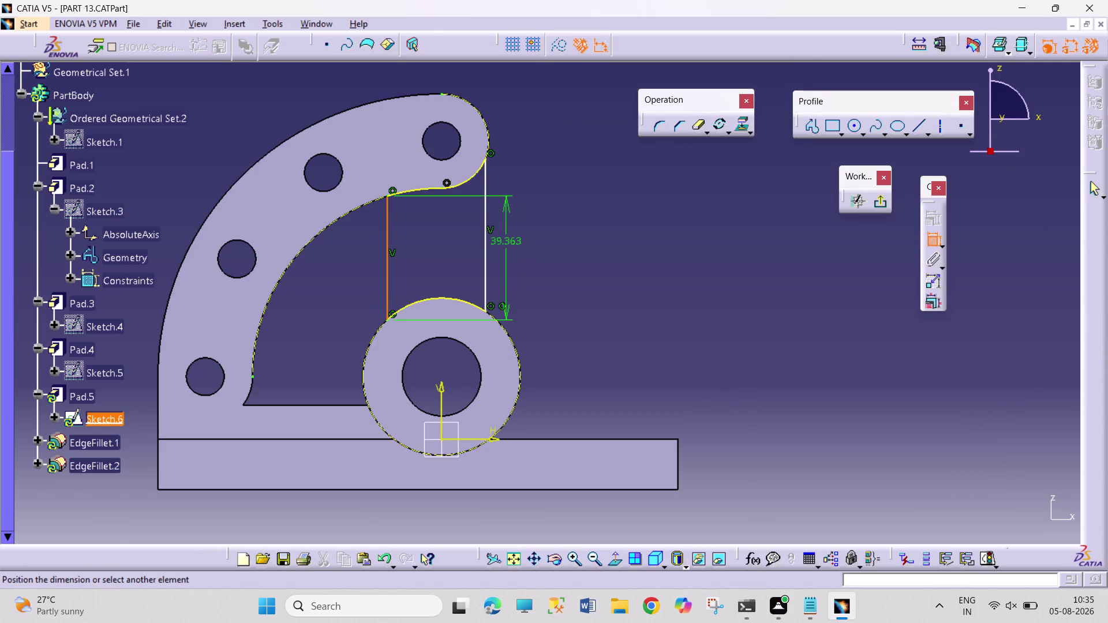
click(482, 256)
click(530, 259)
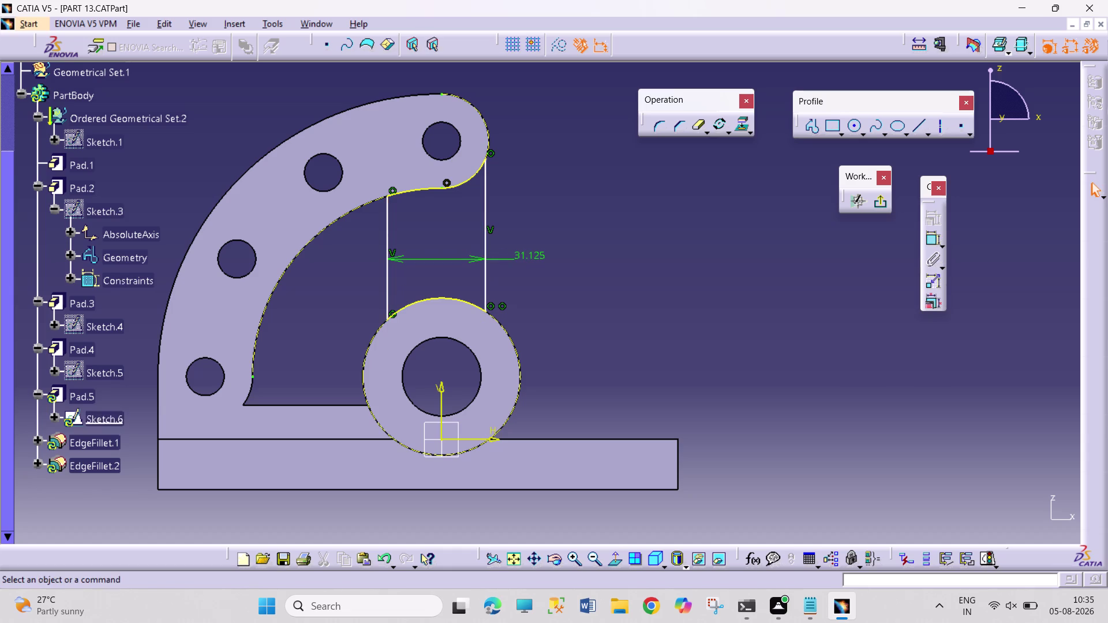
double_click(536, 254)
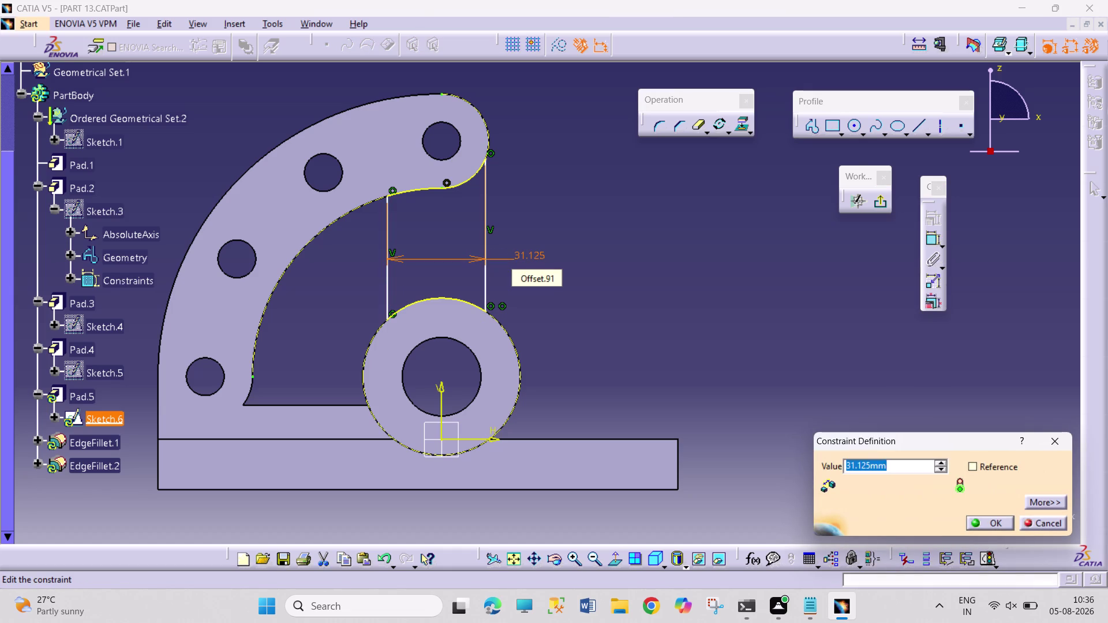
text(30)
key(Return)
click(613, 238)
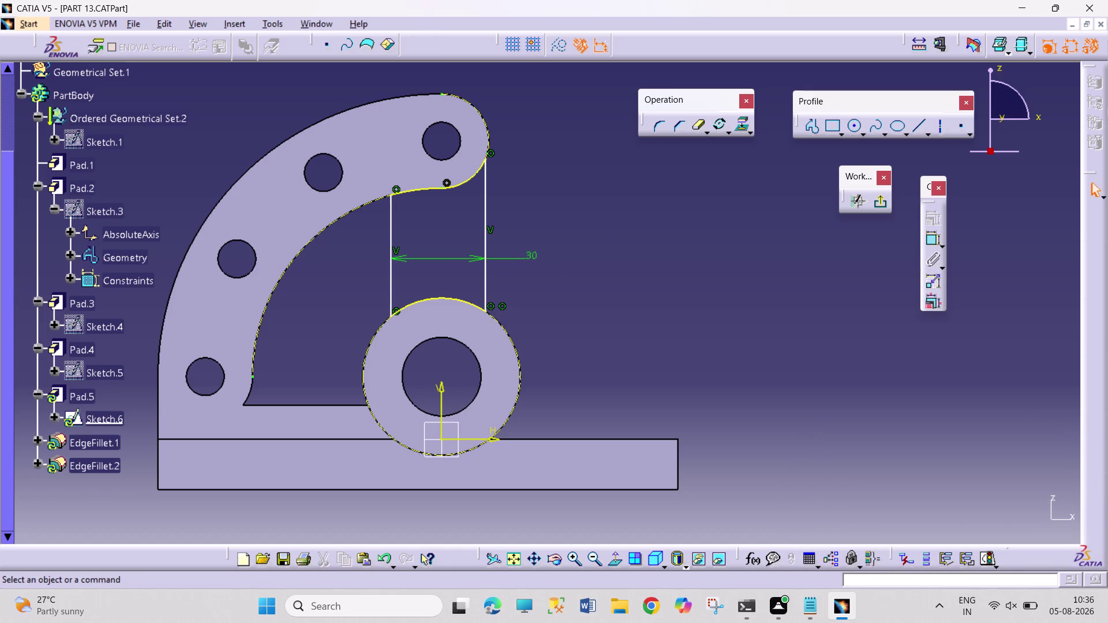
Set the web edge 15 mm from the vertical axis and exit the sketch.
click(931, 235)
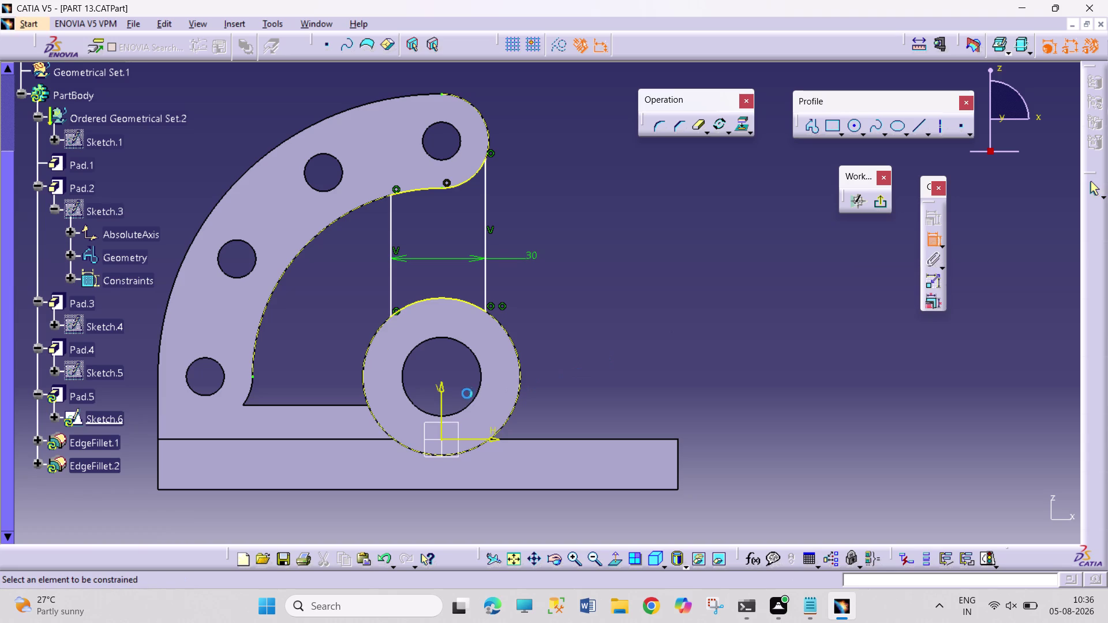
click(440, 400)
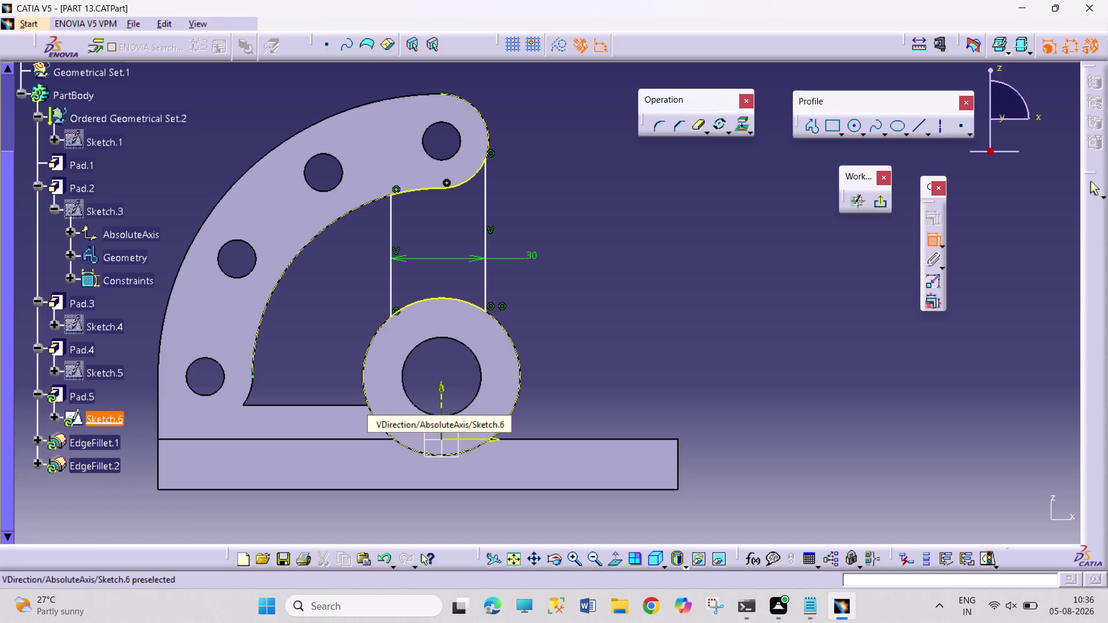
click(481, 291)
click(571, 351)
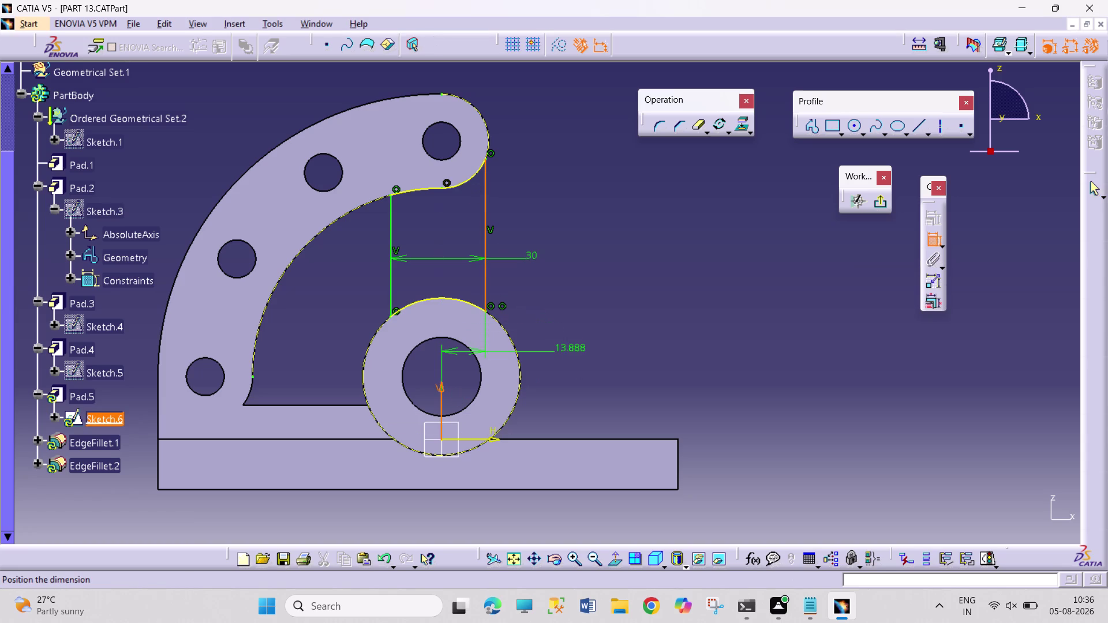
double_click(575, 345)
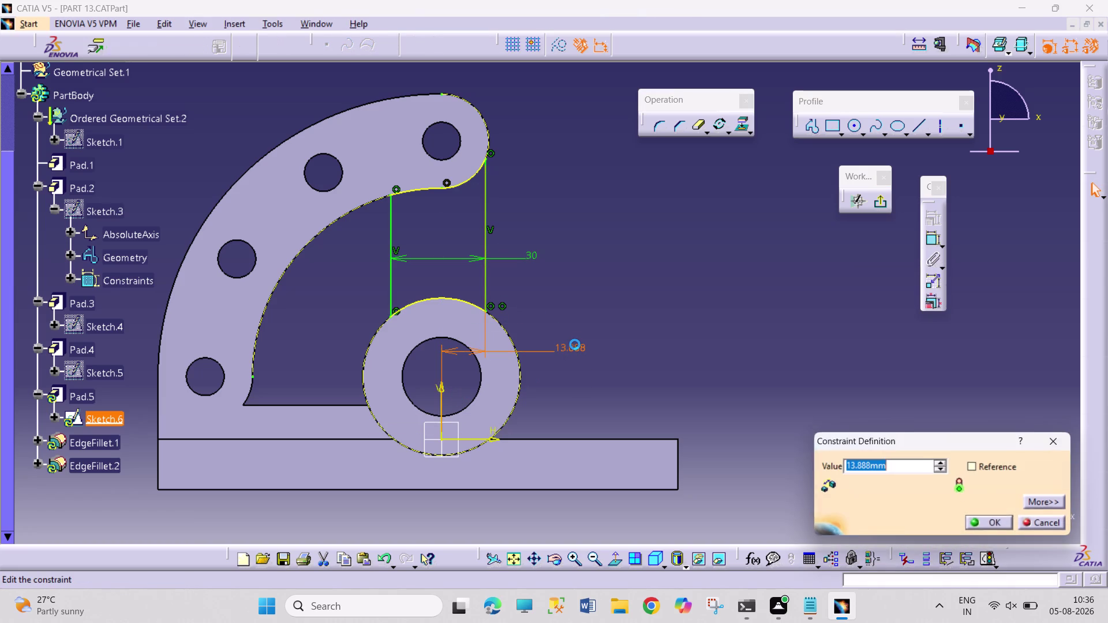
text(15)
key(Return)
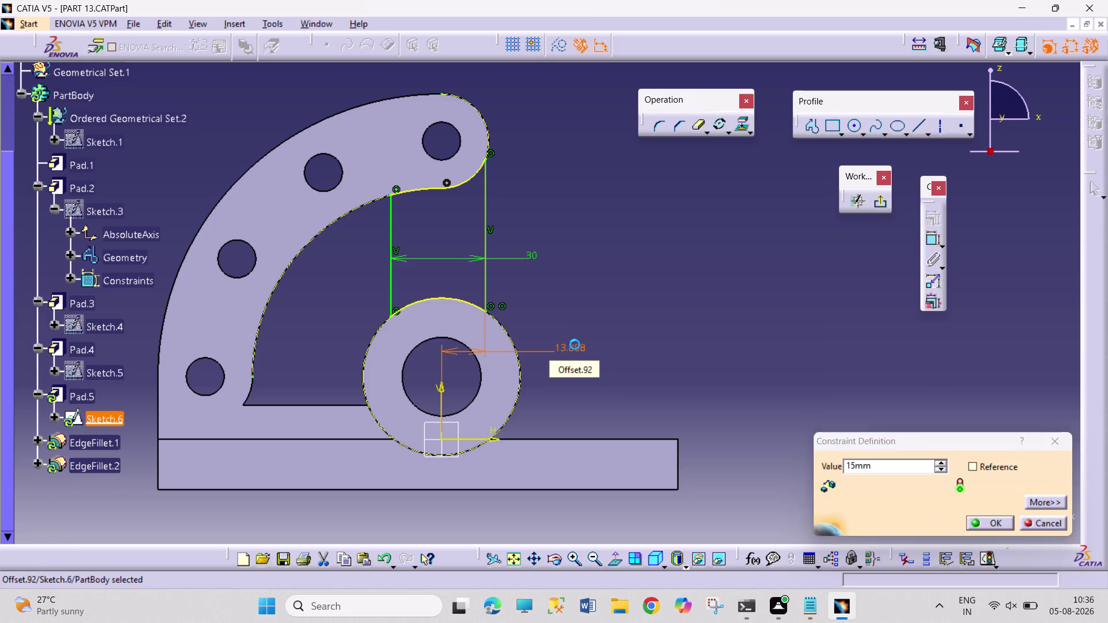
click(632, 316)
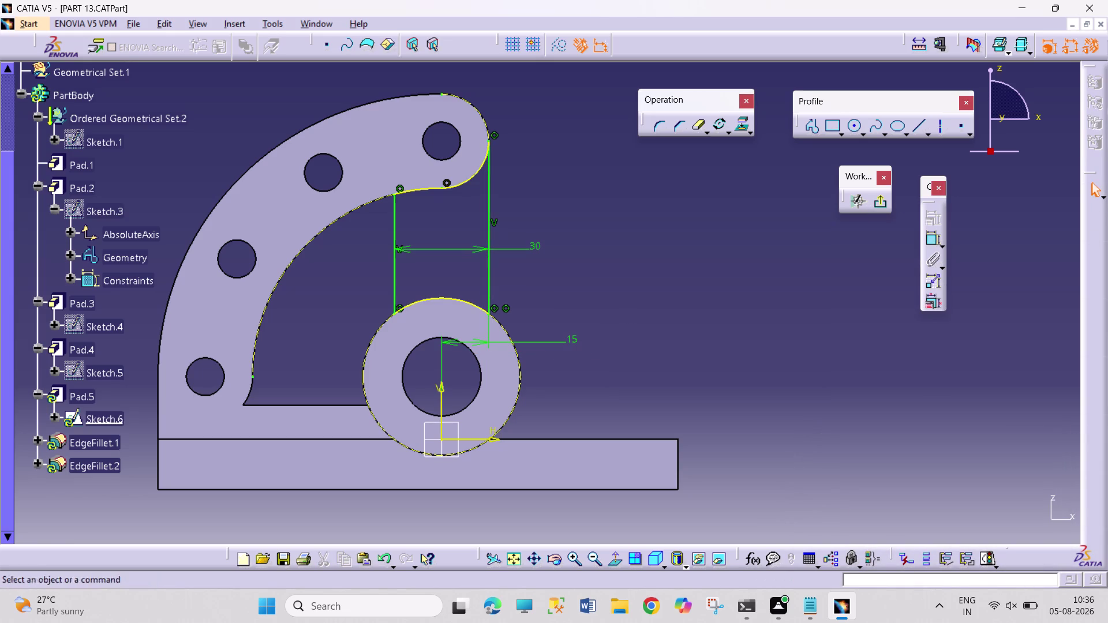
click(878, 201)
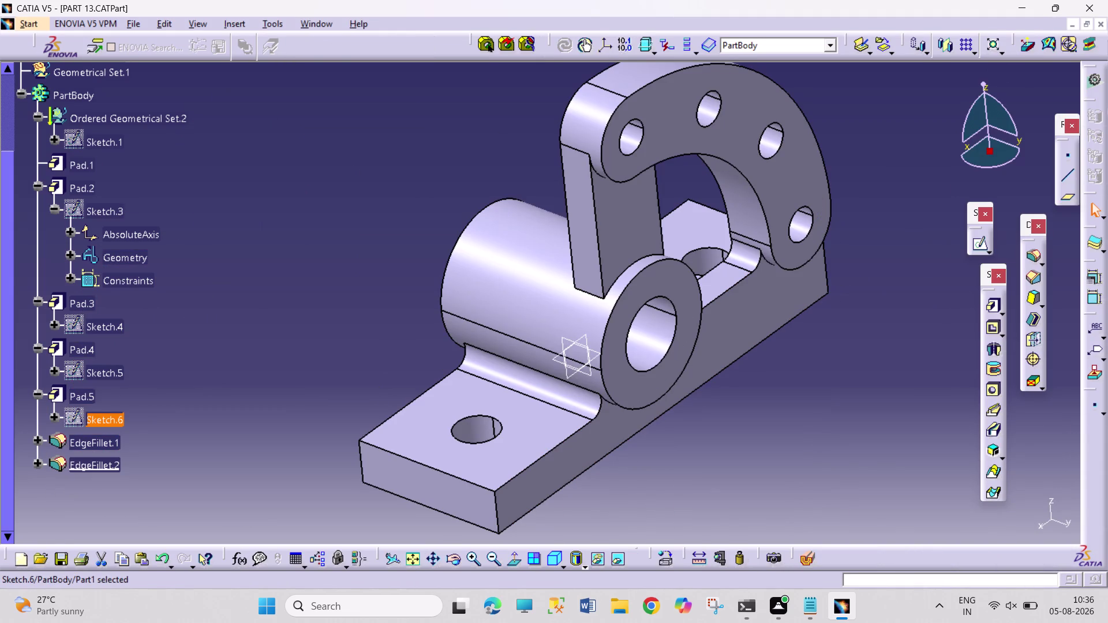
click(319, 23)
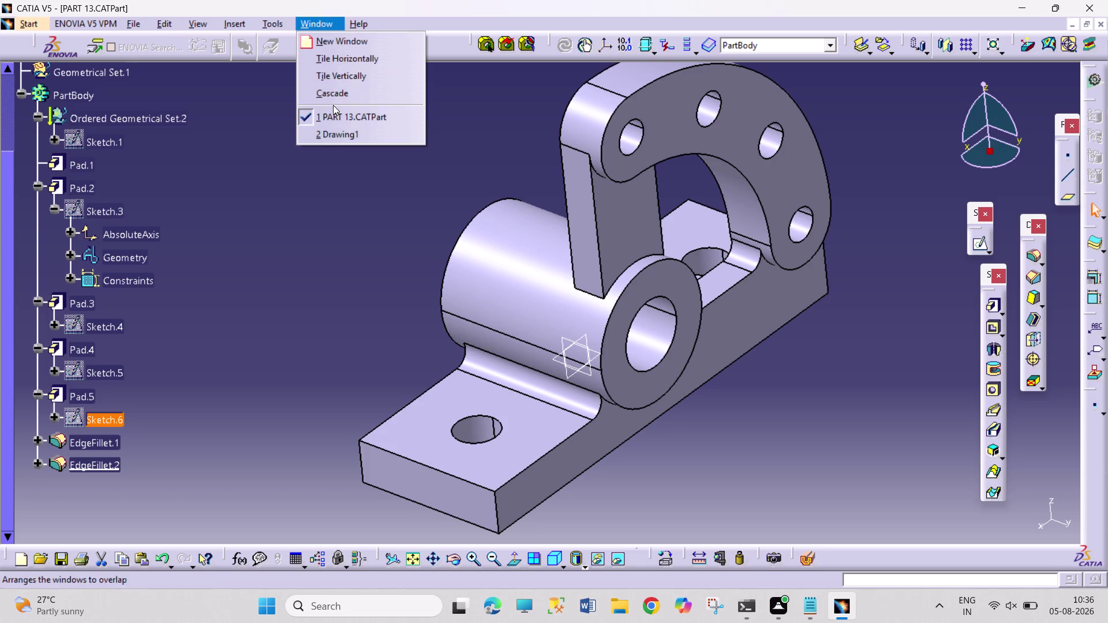
Switch to Drawing1 and update the front and left views.
click(338, 132)
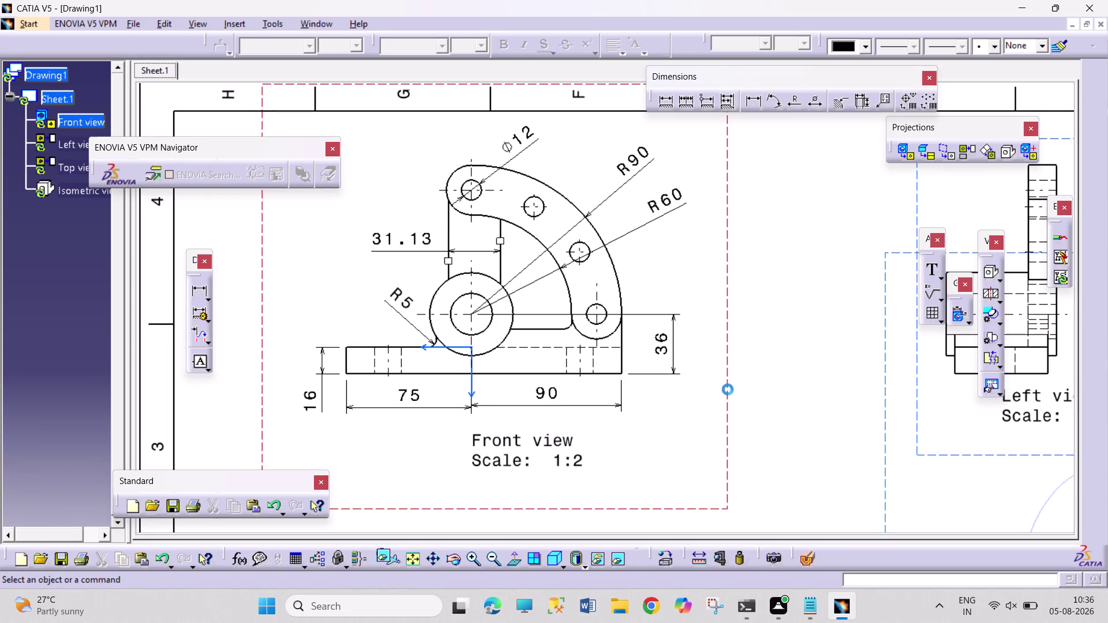
right_click(727, 370)
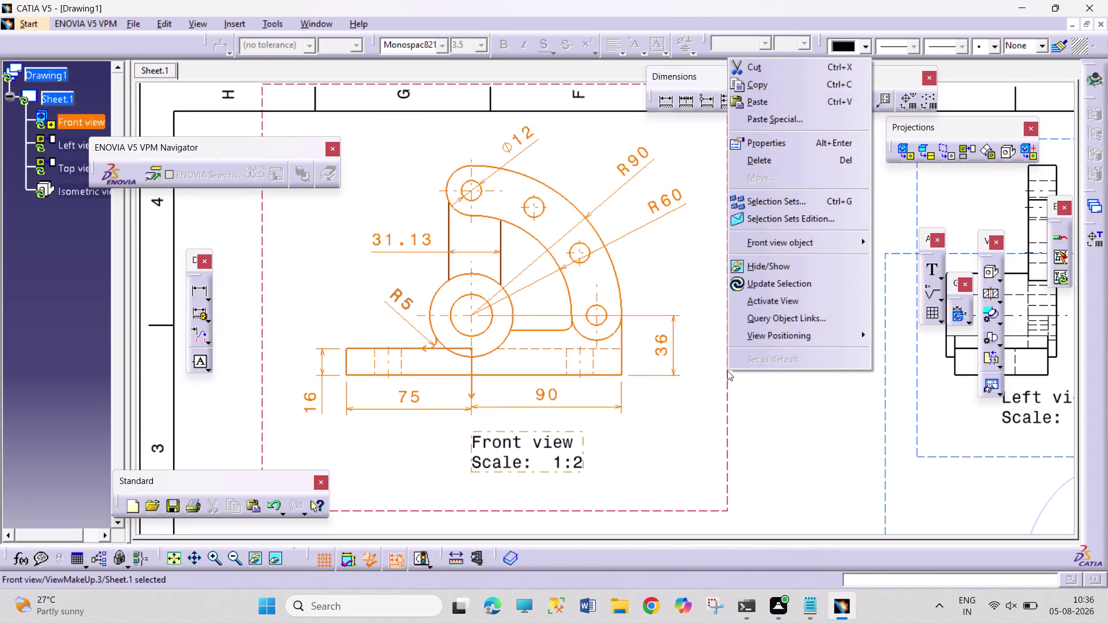
click(794, 281)
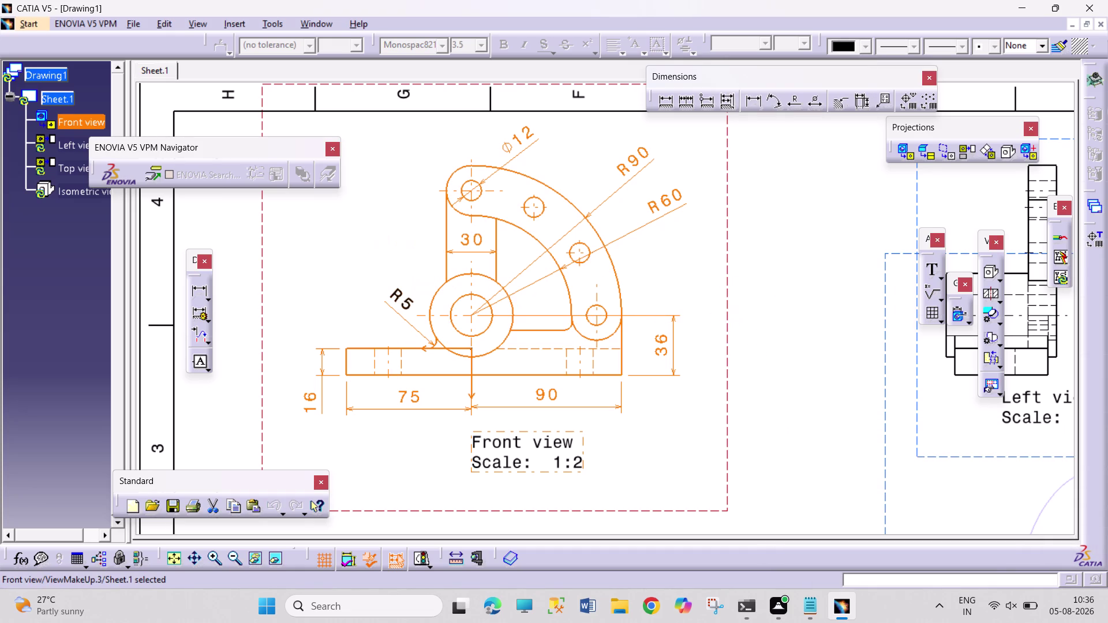
middle_drag(789, 326, 752, 391)
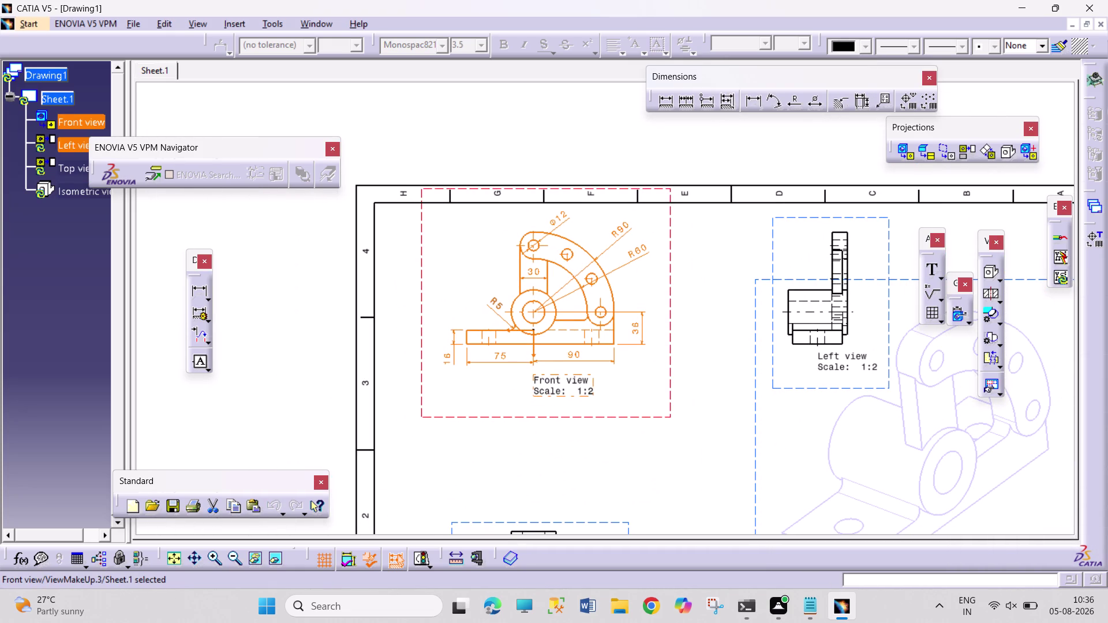
right_click(785, 390)
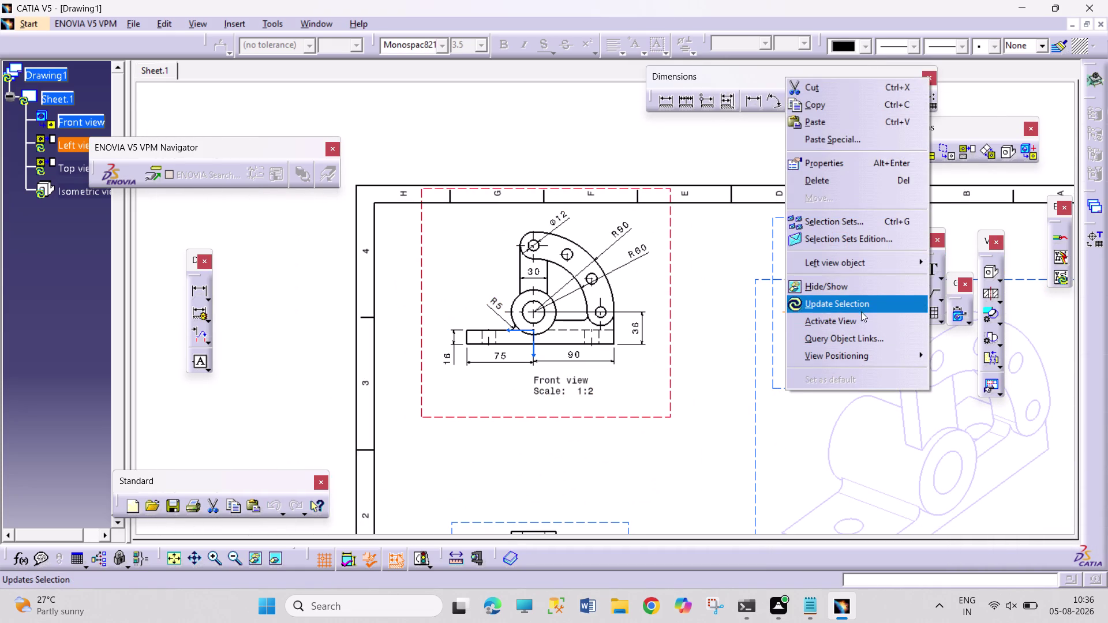
click(861, 309)
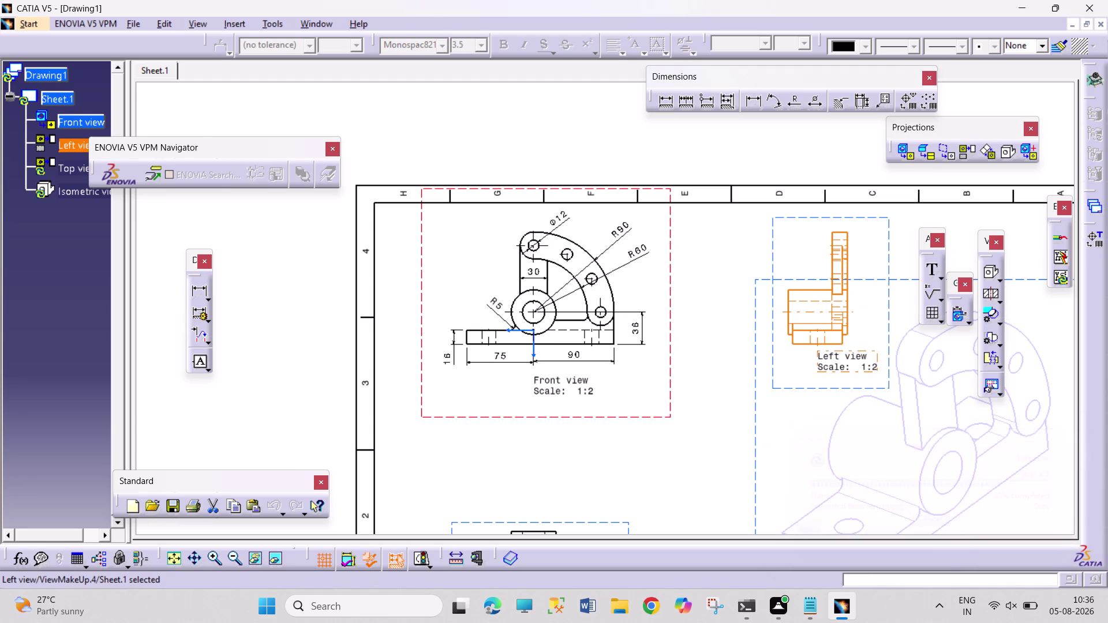
Update the isometric and top views, then pan around the sheet to check them.
right_click(756, 445)
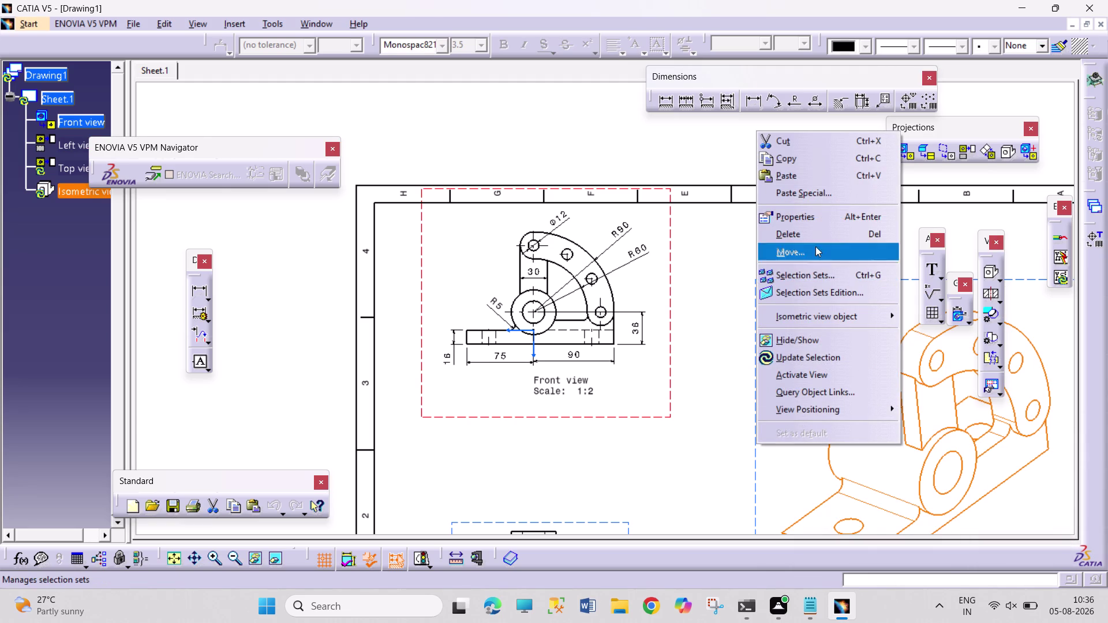
click(829, 354)
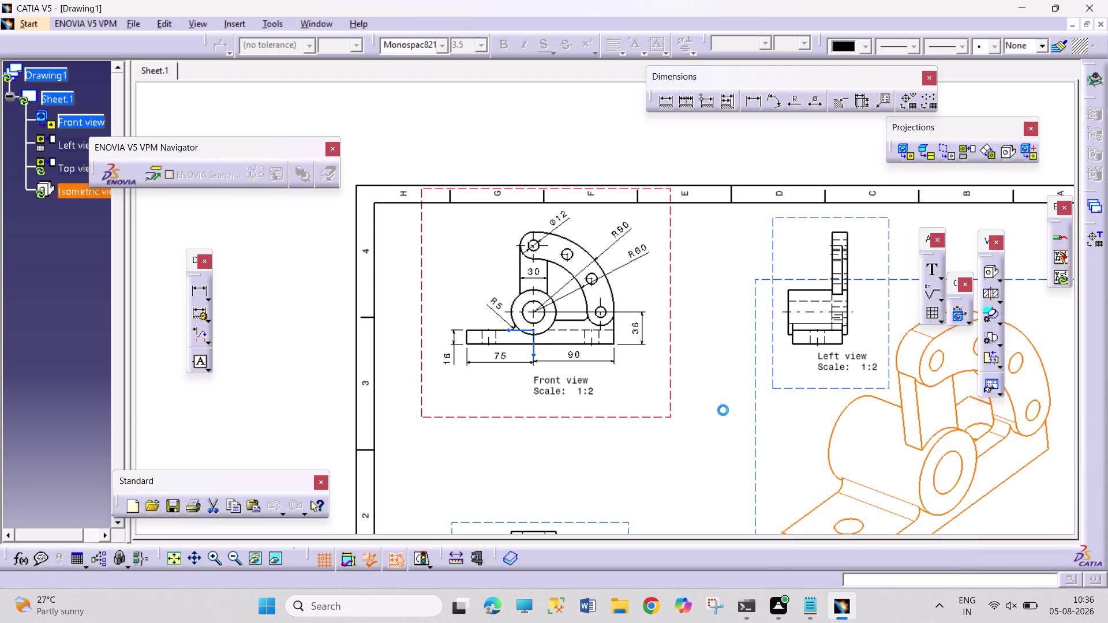
middle_drag(722, 410, 704, 332)
middle_drag(676, 430, 667, 302)
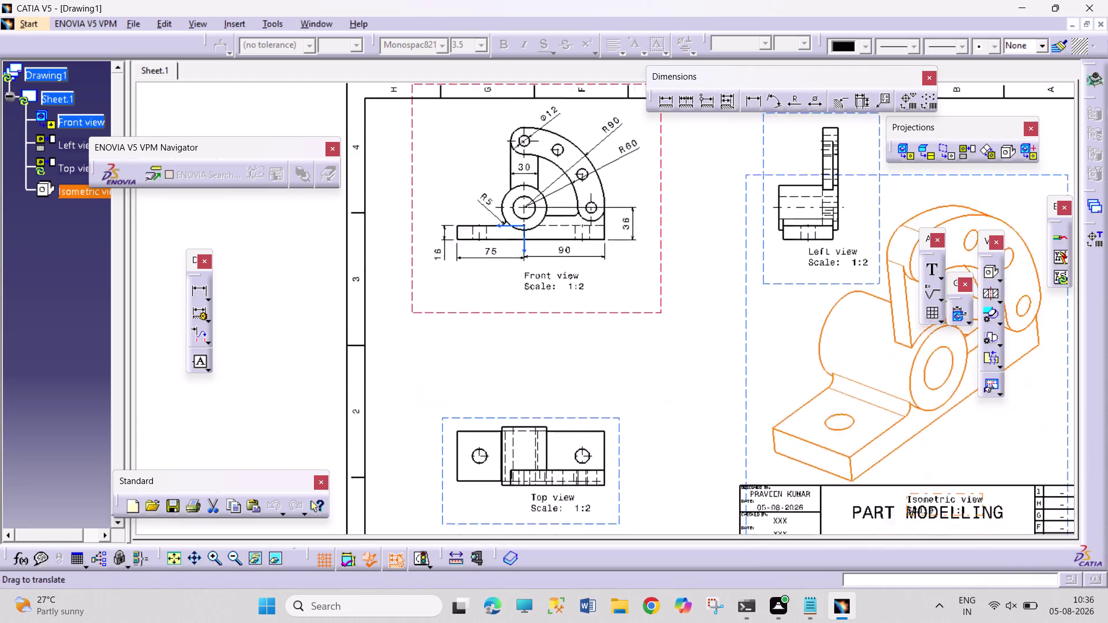
middle_drag(667, 302, 666, 190)
right_click(616, 284)
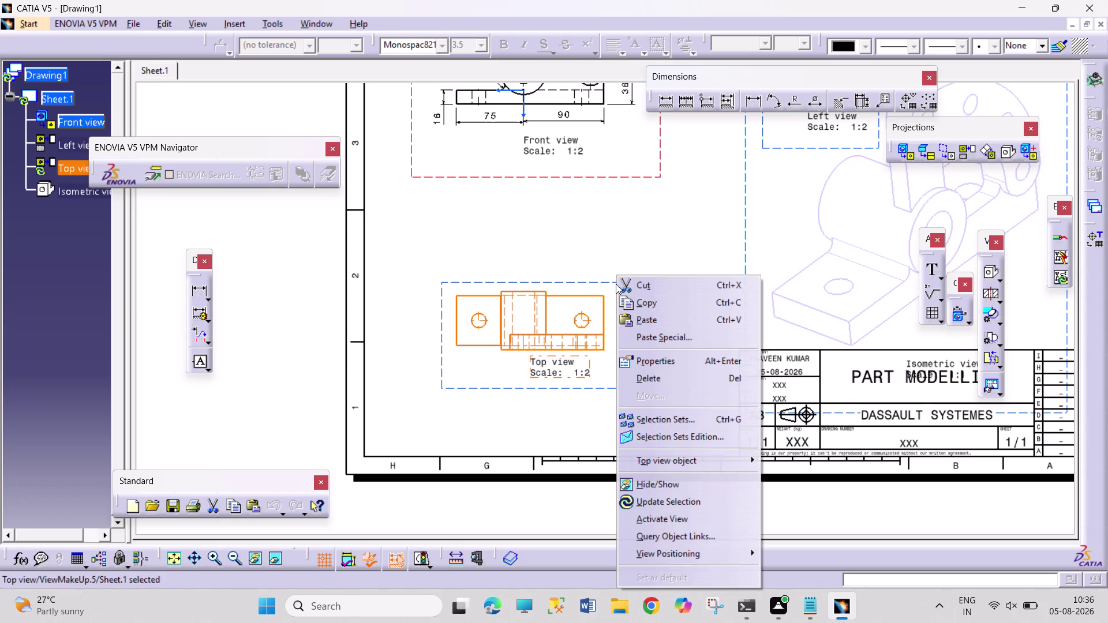
click(674, 498)
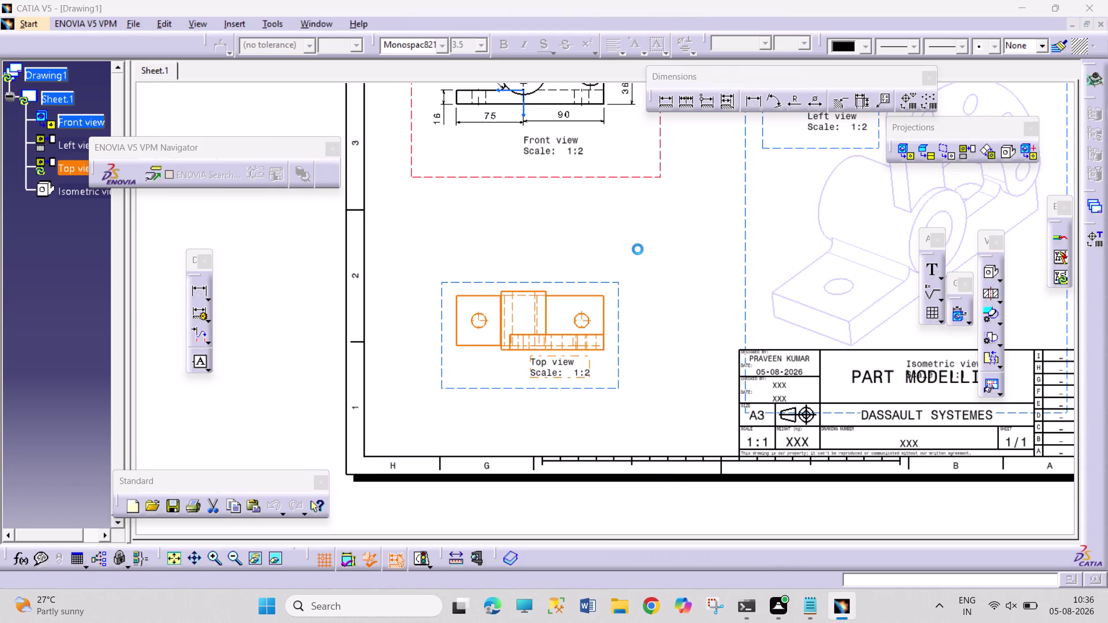
middle_drag(638, 249, 642, 206)
scroll(down, 3)
middle_drag(638, 216, 648, 170)
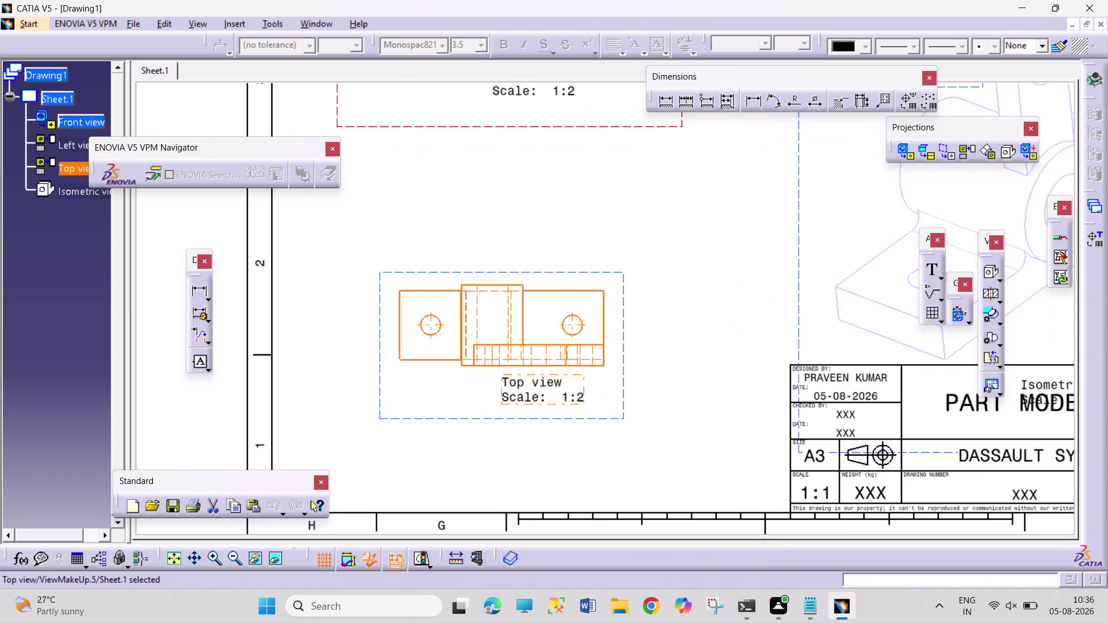
middle_drag(645, 175, 657, 453)
middle_drag(640, 398, 646, 374)
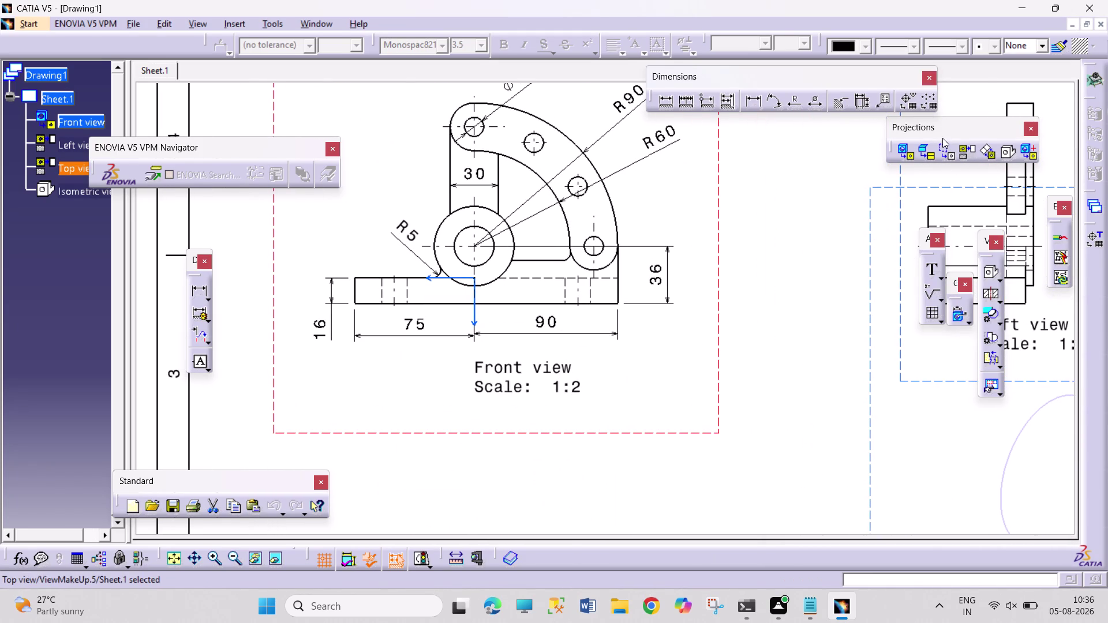